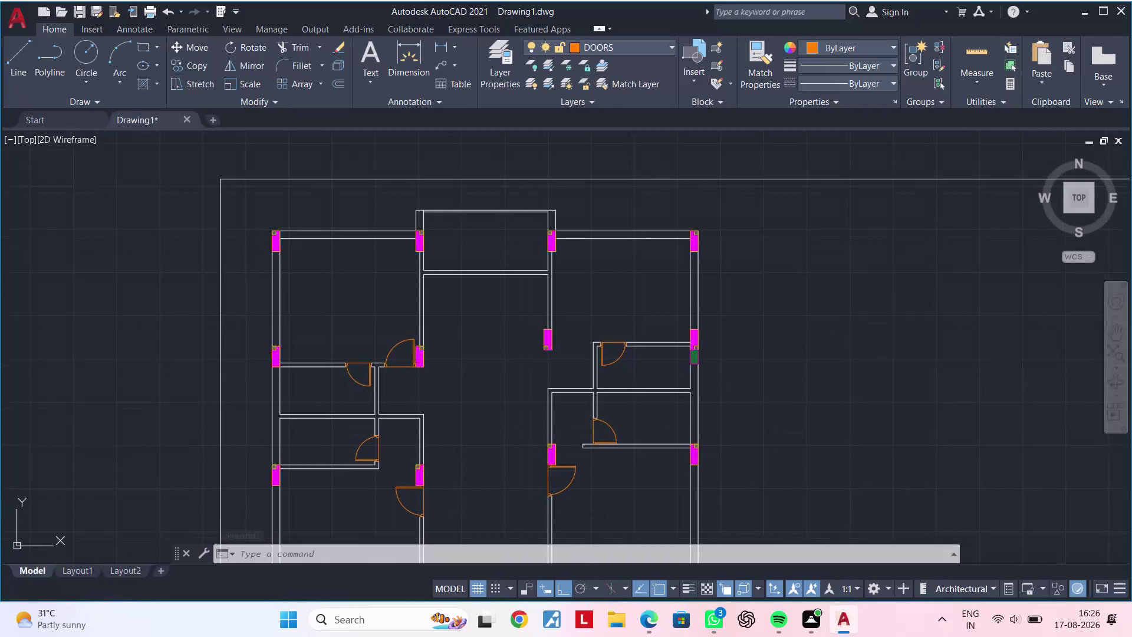
Zoom and pan in on the plan's bottom wall beside the door.
scroll(up, 3)
middle_drag(591, 588, 592, 301)
middle_drag(573, 364, 591, 115)
middle_drag(592, 311, 597, 278)
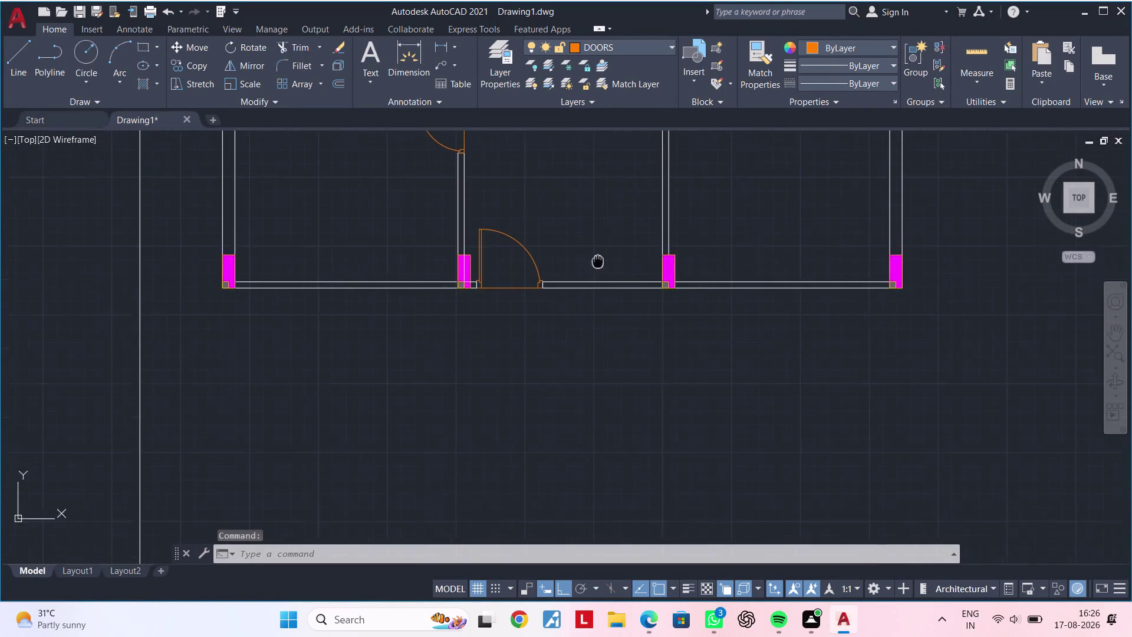
middle_drag(596, 277, 601, 235)
scroll(up, 3)
middle_drag(630, 293, 470, 312)
middle_drag(468, 390, 599, 407)
Cancel any active command and start the LINE command with L.
key(Escape)
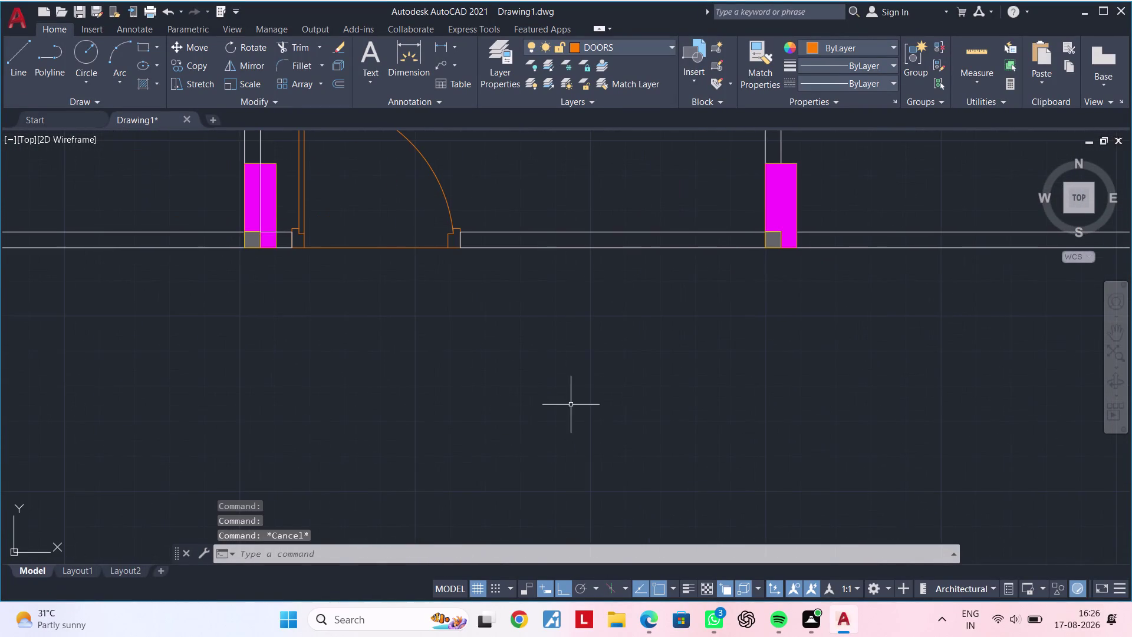
key(Escape)
key(Escape)
key(Escape)
text(L)
key(space)
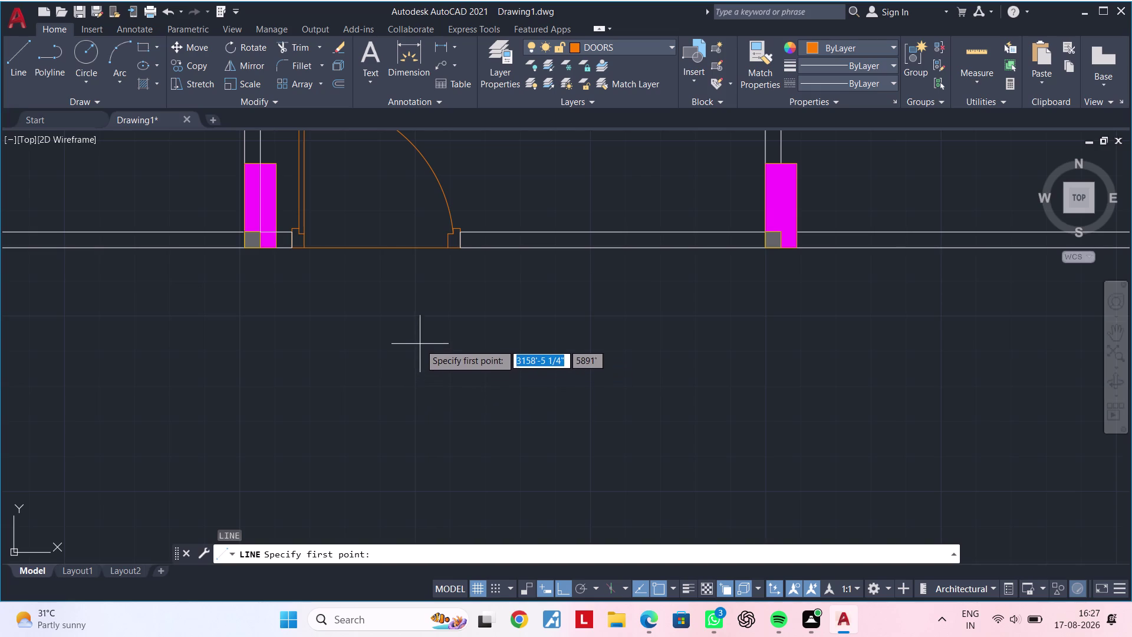
middle_click(619, 315)
key(Escape)
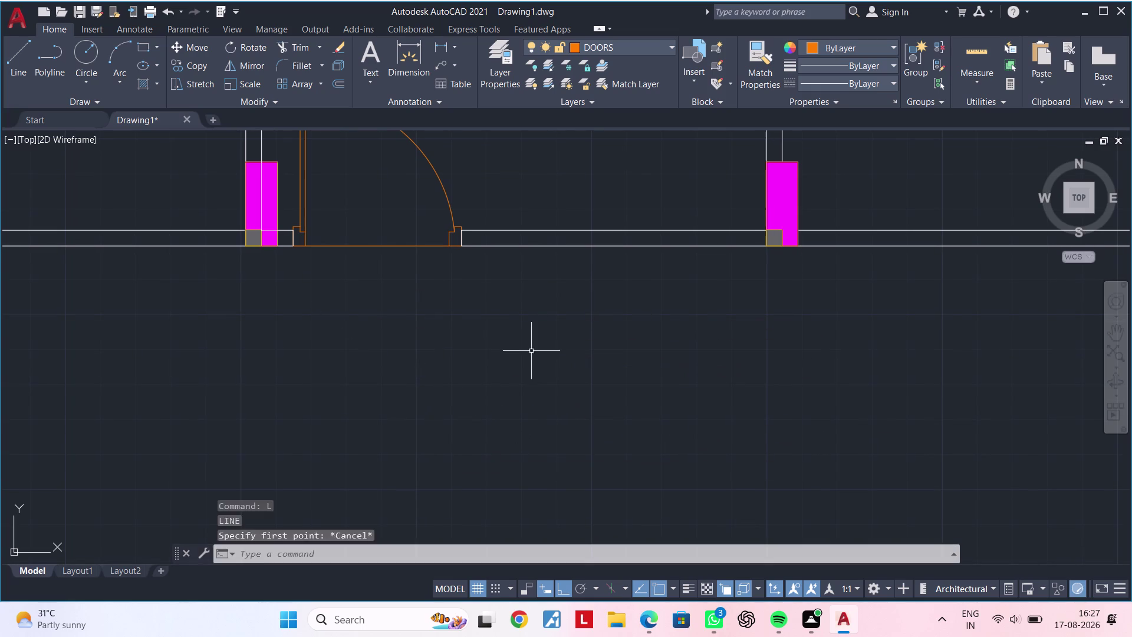
key(Escape)
key(Escape)
key(l)
key(space)
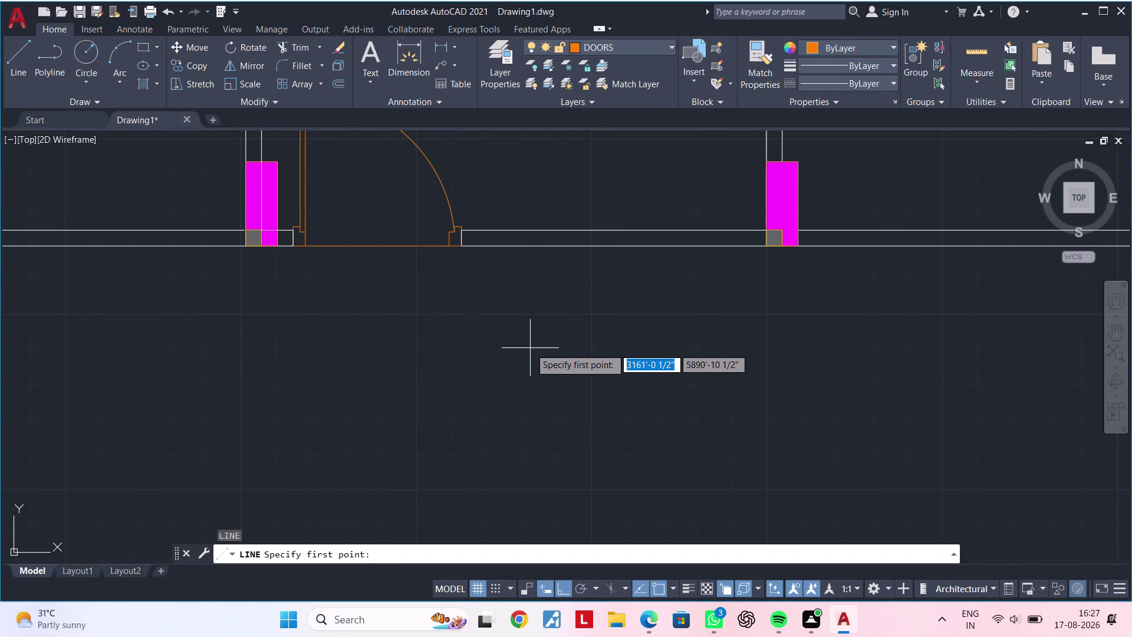
scroll(up, 3)
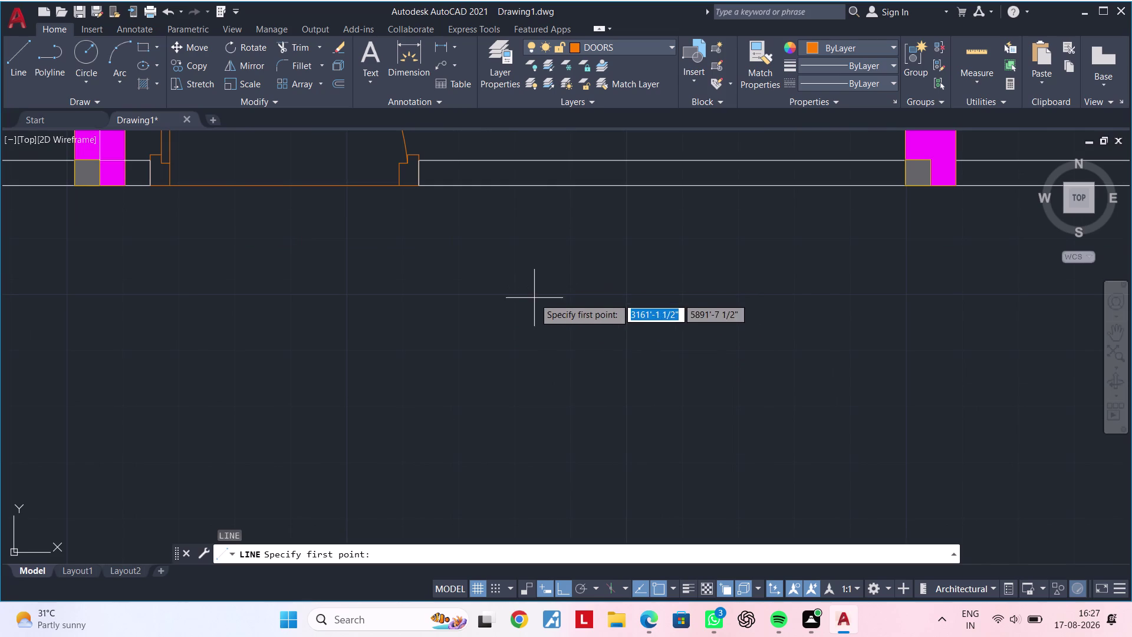
key(Escape)
key(Escape)
key(Escape)
middle_drag(550, 266, 489, 371)
key(Escape)
key(Escape)
key(Escape)
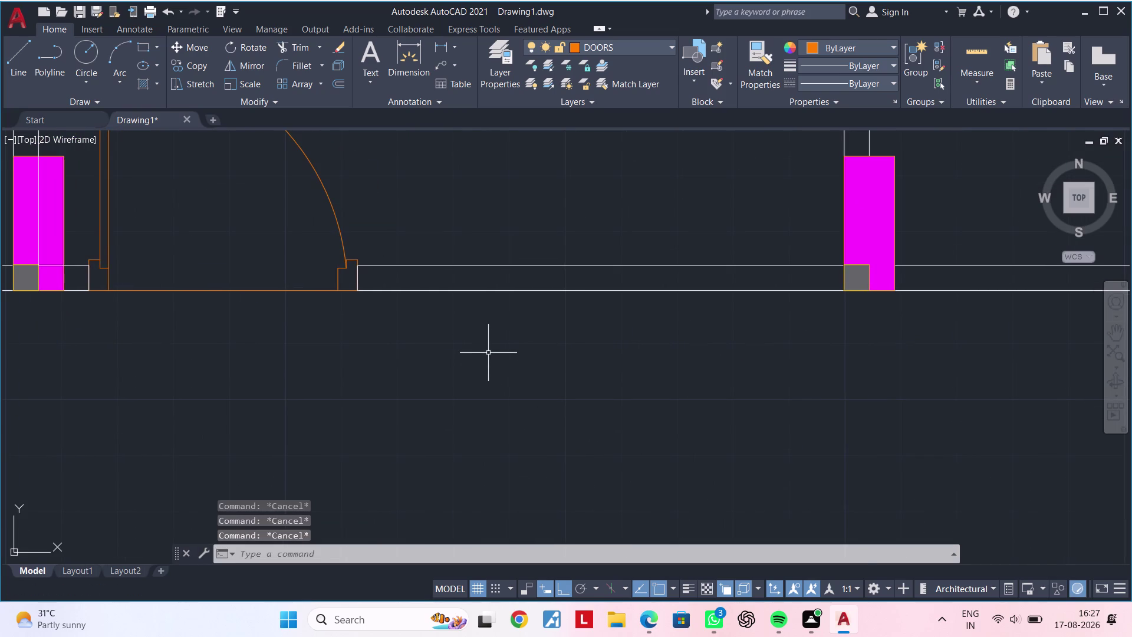
key(r)
key(e)
text(C)
key(space)
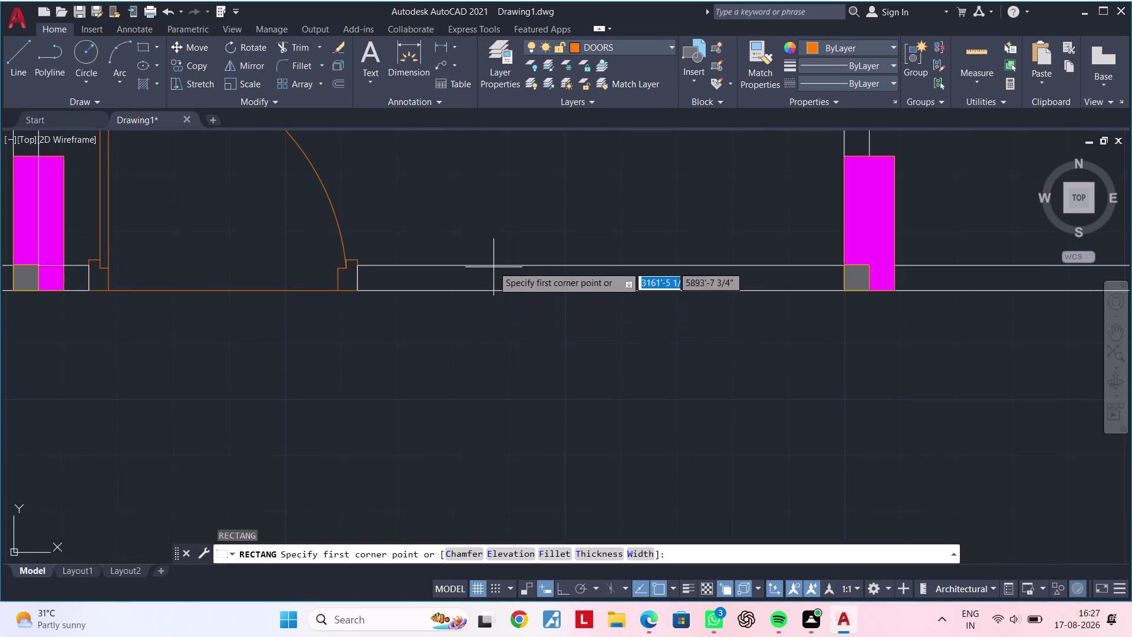
click(470, 265)
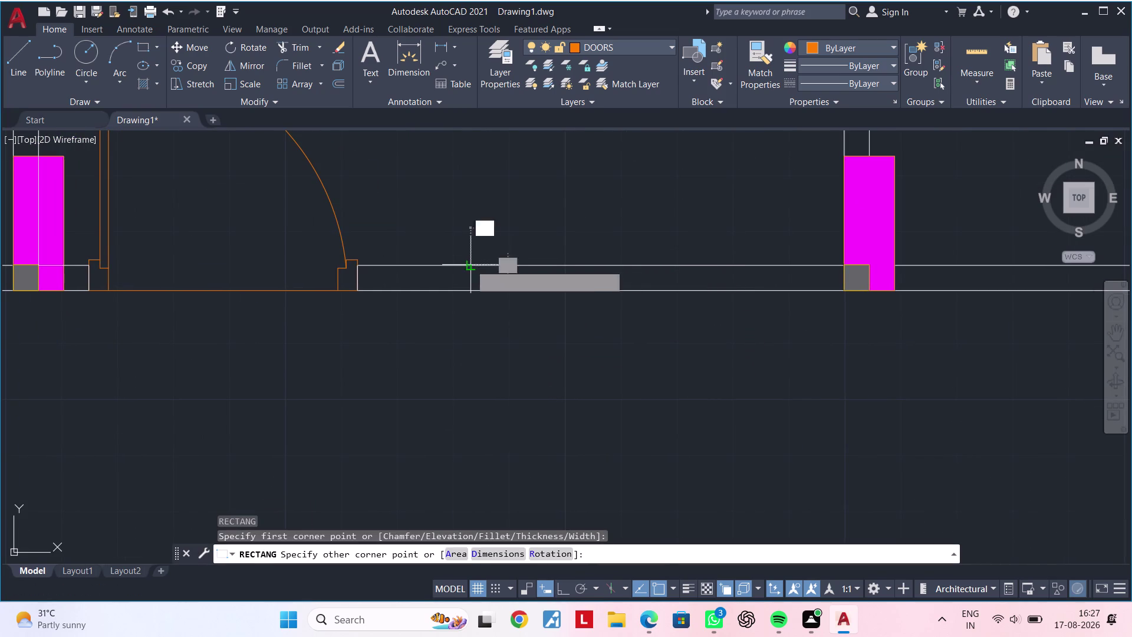
text(D)
key(space)
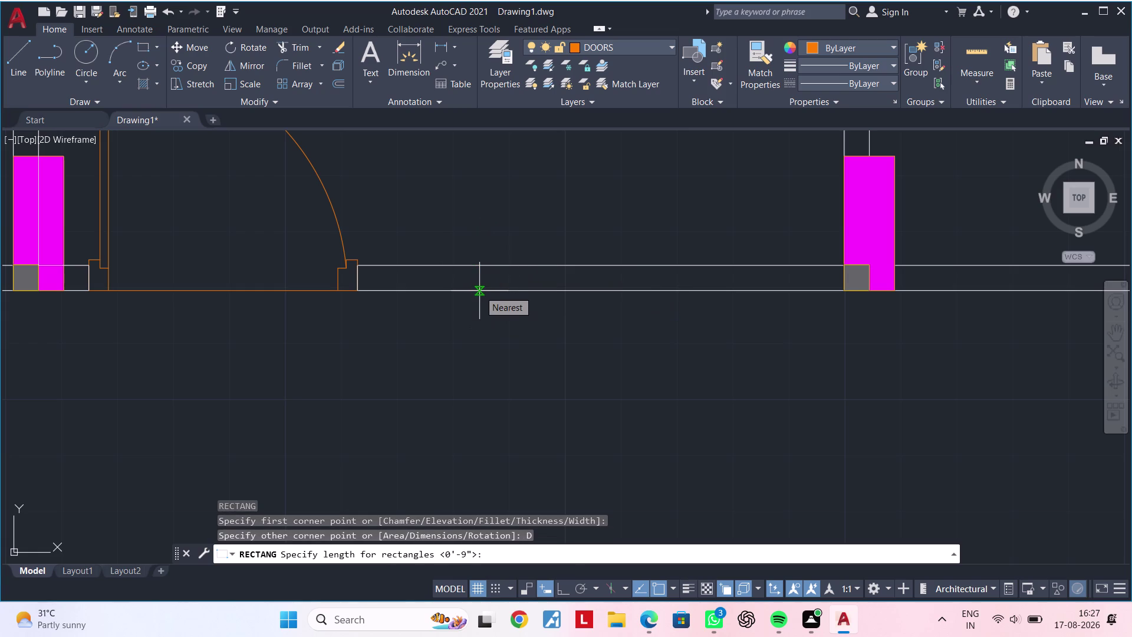
key(Escape)
key(Escape)
key(Escape)
key(Escape)
key(Escape)
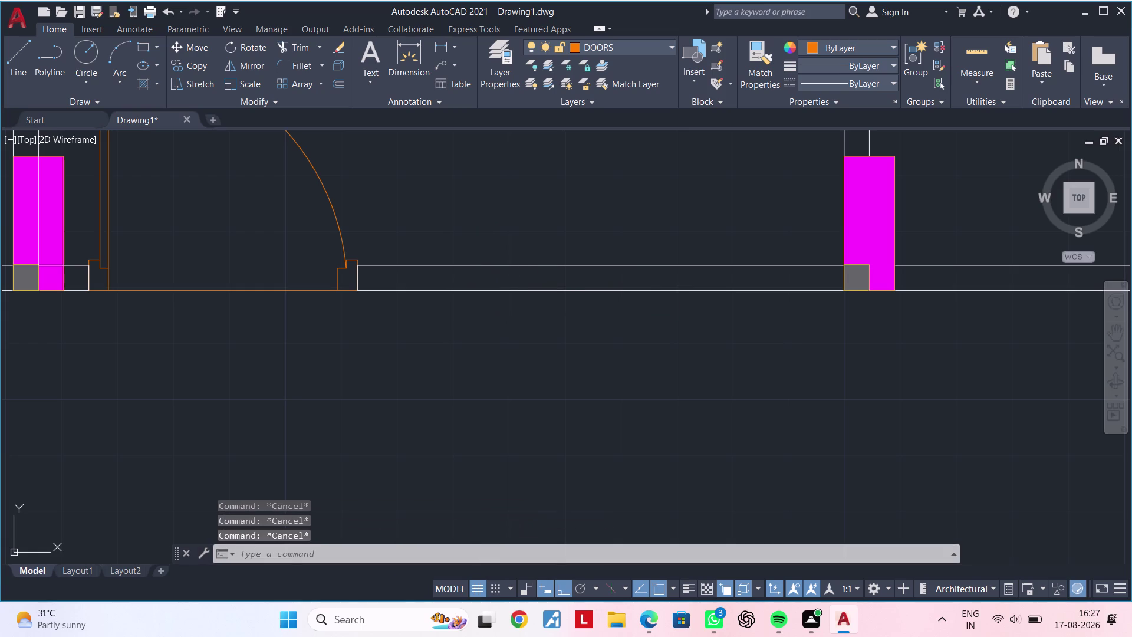
key(Escape)
key(Escape)
key(Escape)
text(RE)
text(C)
key(space)
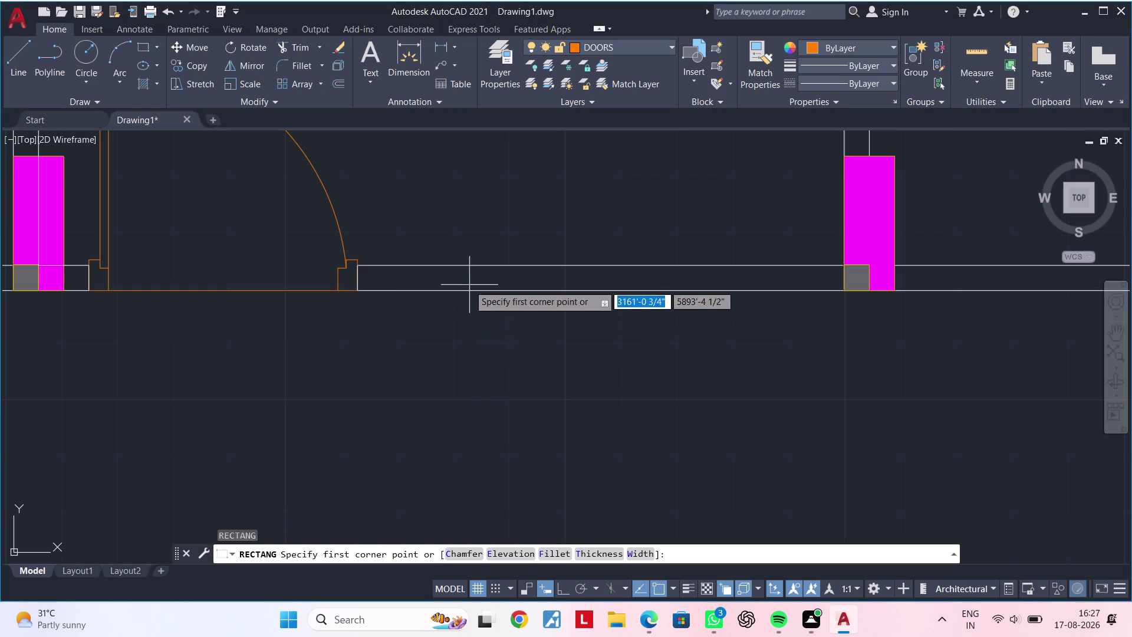
click(463, 266)
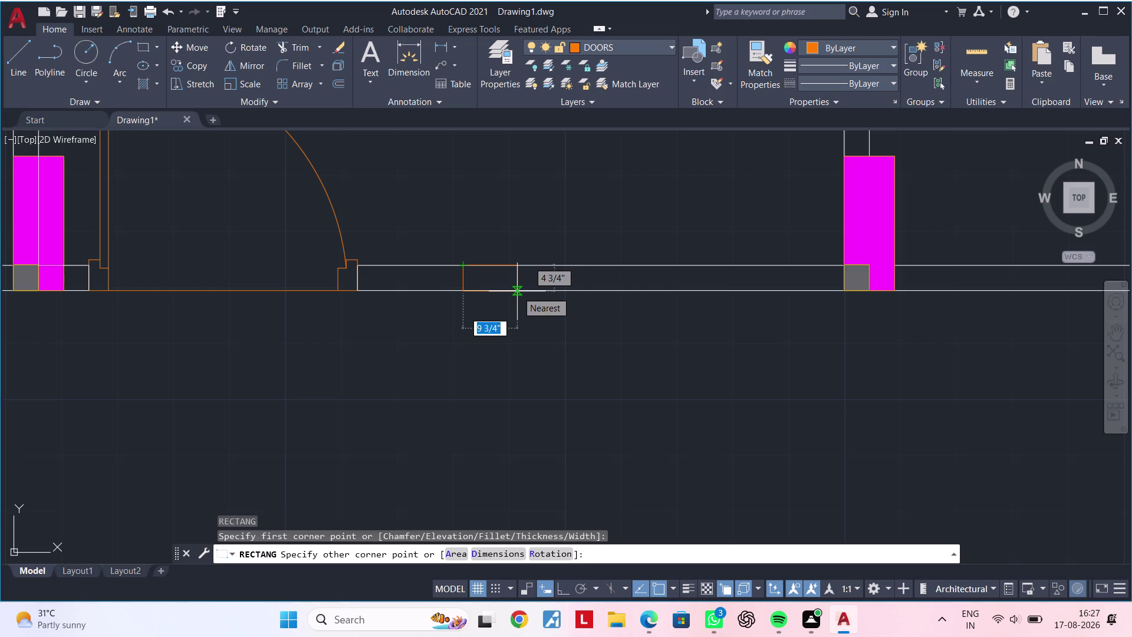
Draw a 4.5" by 2' rectangle extending down from the wall line.
text(D)
key(space)
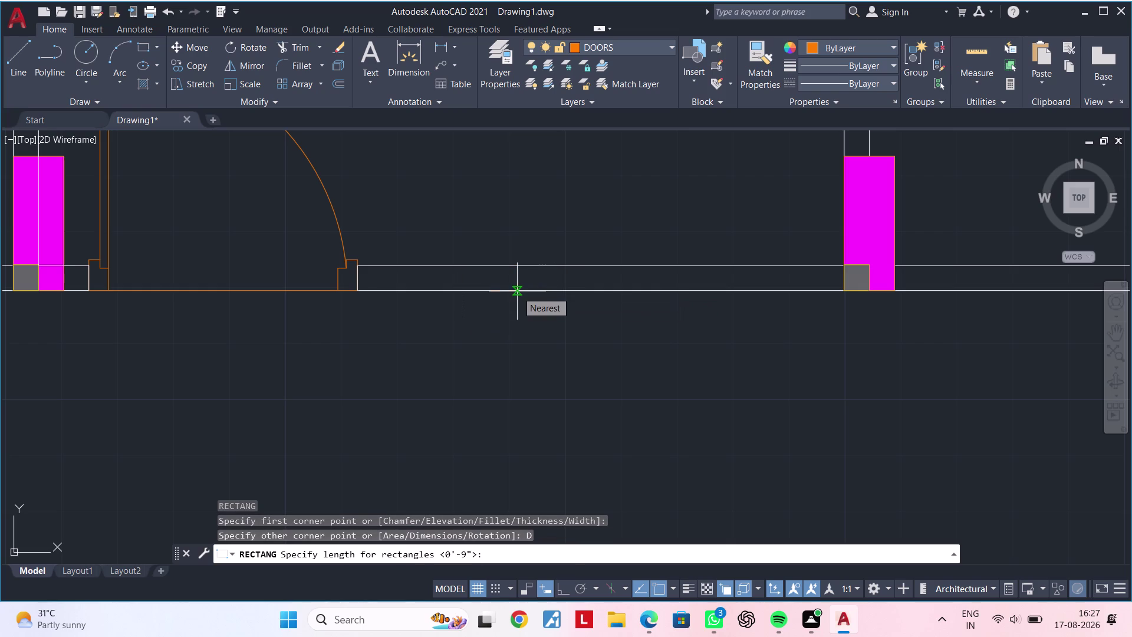
text(4.5)
key(shift+quotedbl)
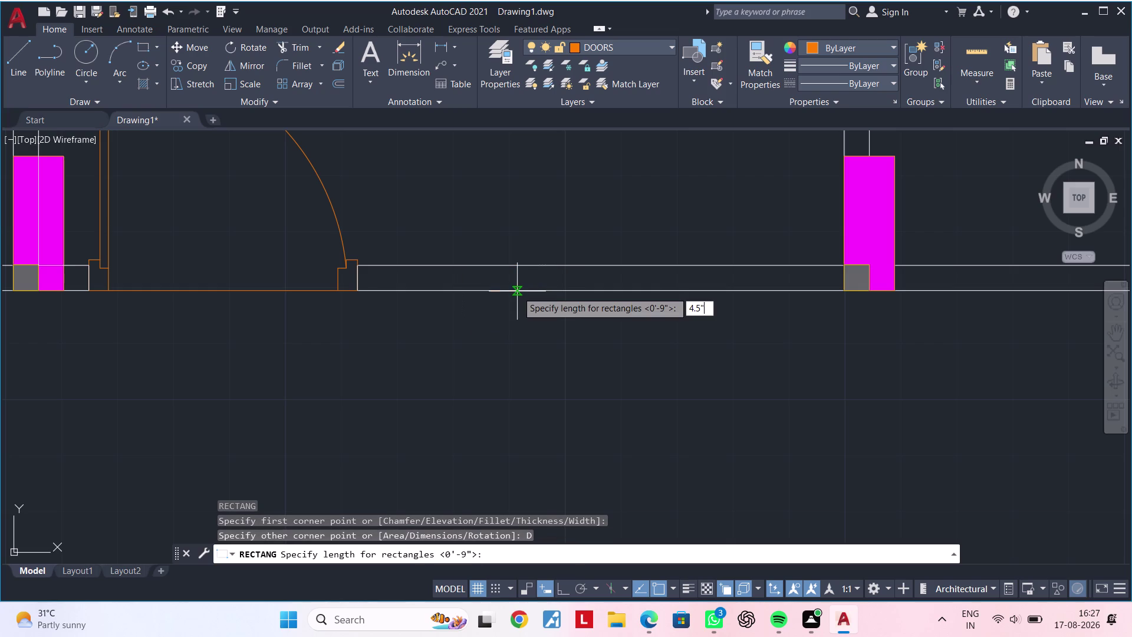
key(Return)
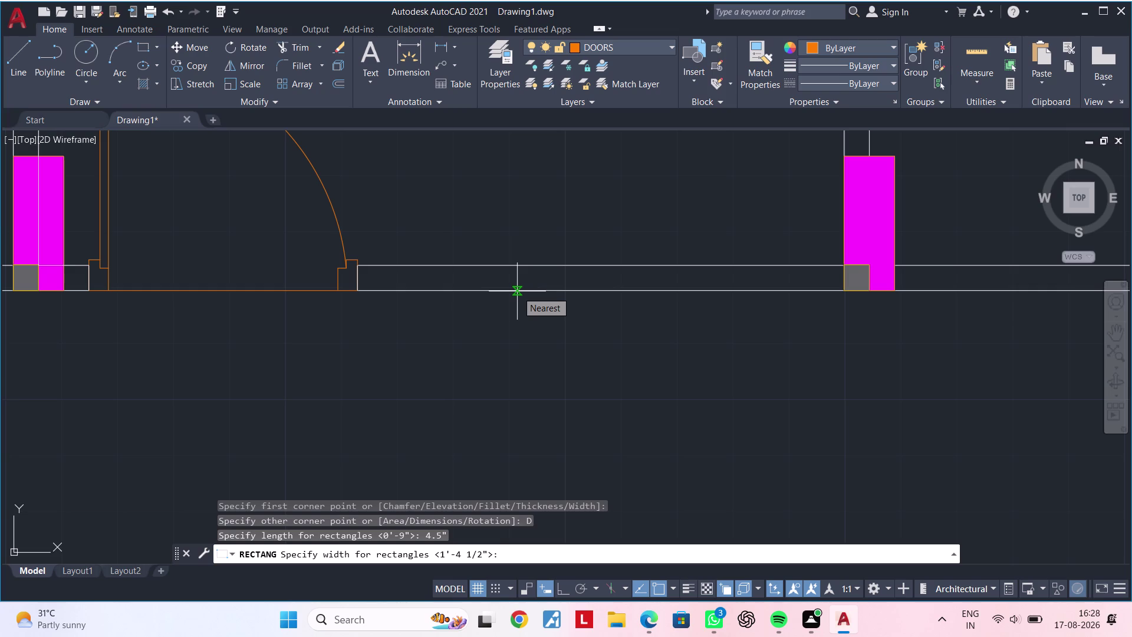
key(2)
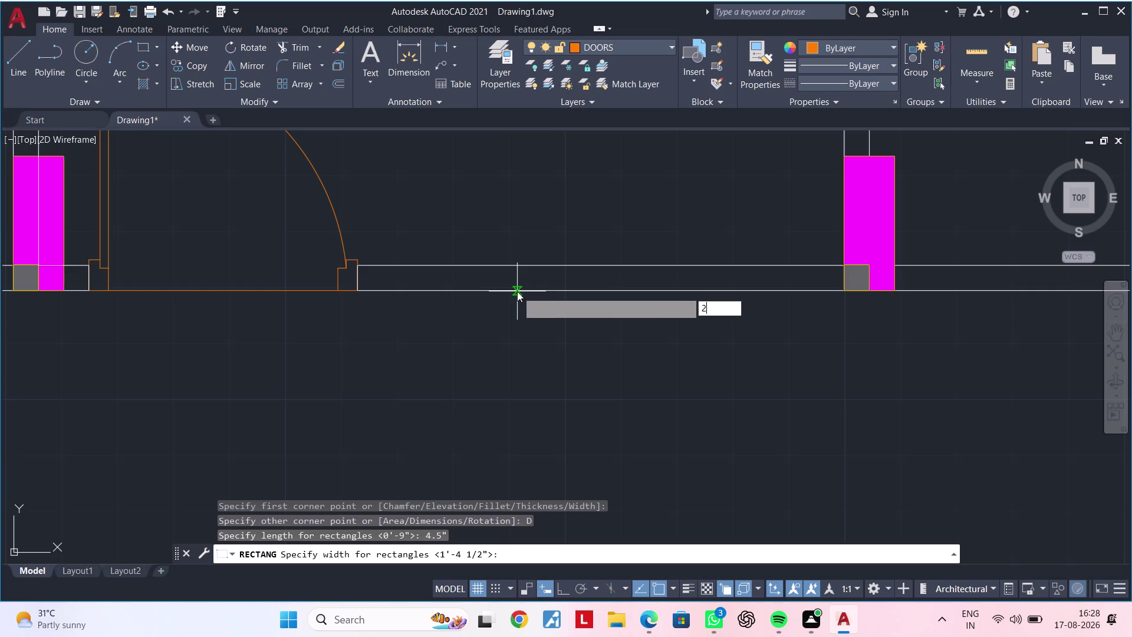
key(apostrophe)
key(Return)
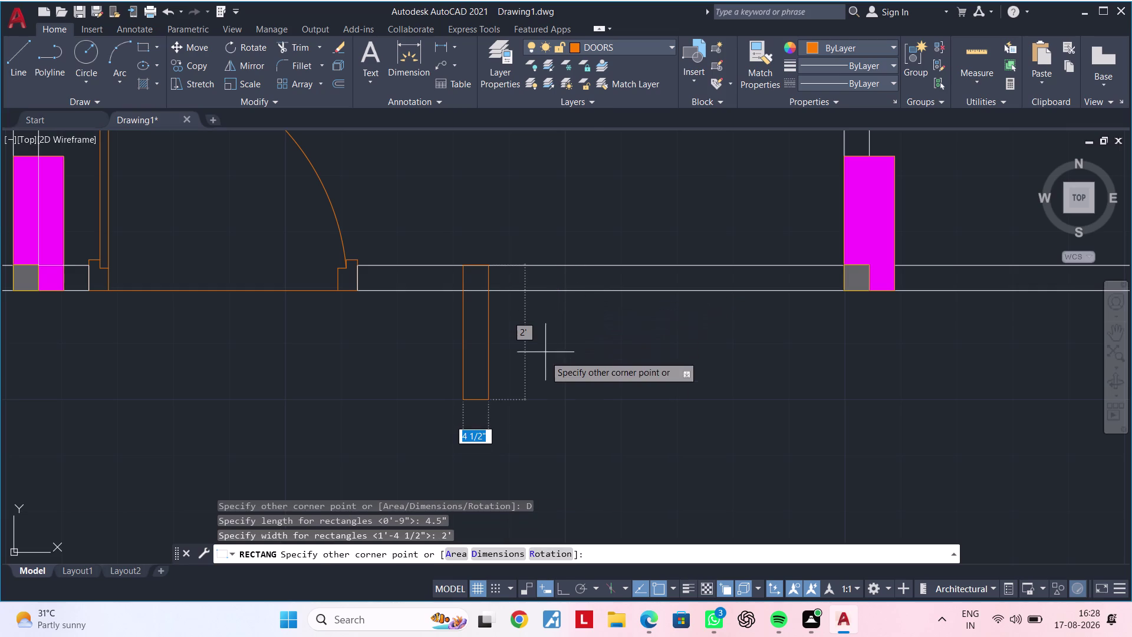
click(526, 409)
Clear the command and select the new narrow rectangle.
key(Escape)
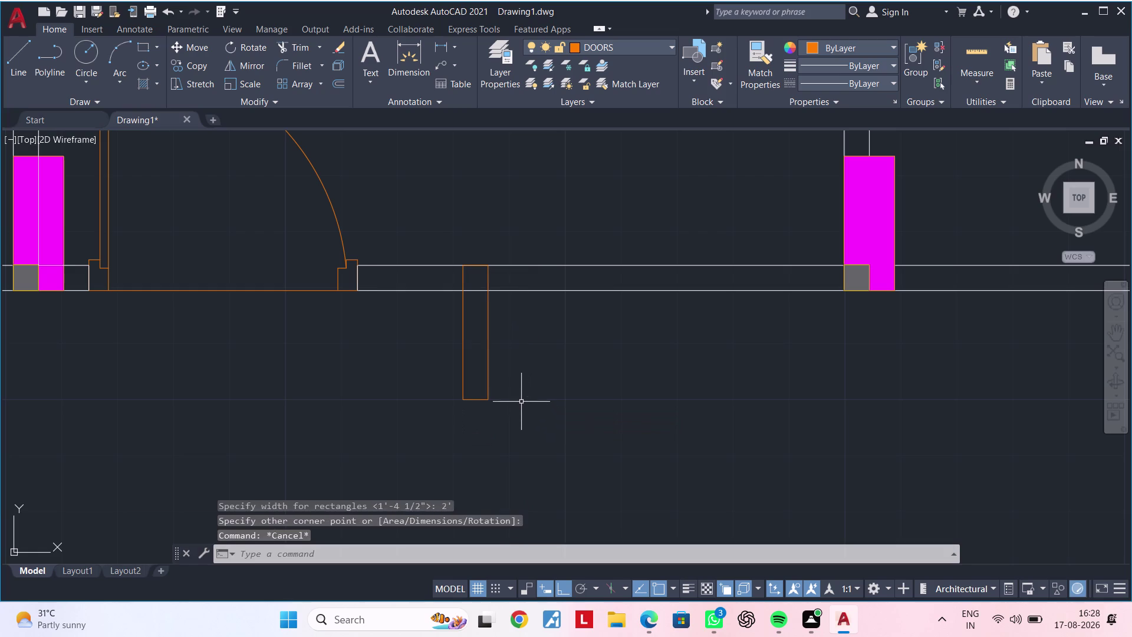
key(Escape)
key(Escape)
click(438, 239)
click(548, 424)
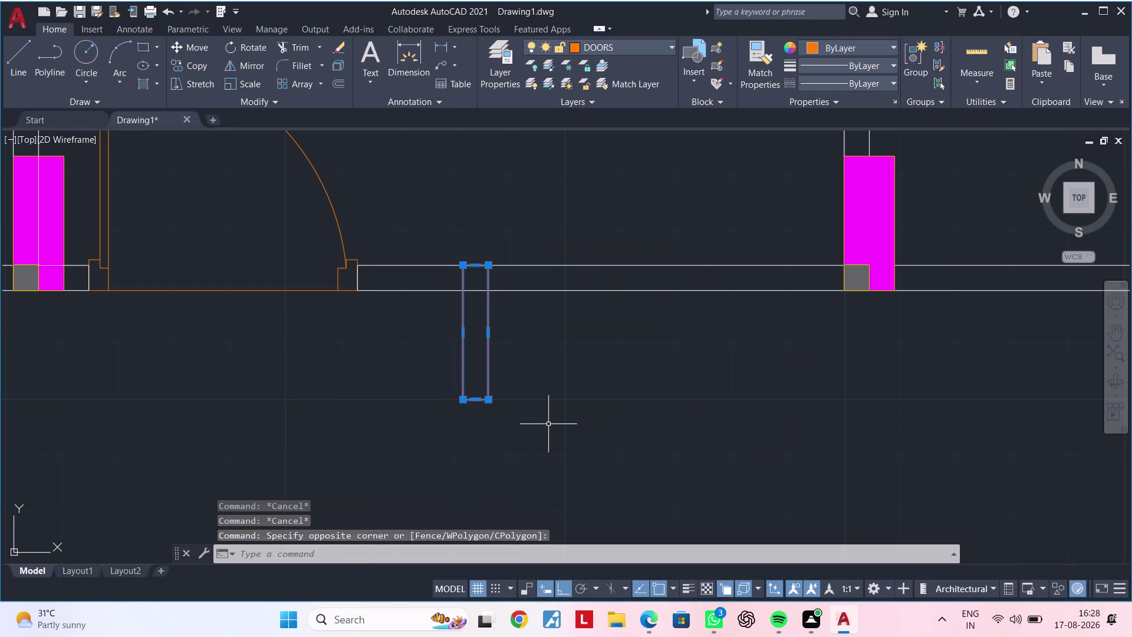
Move the narrow rectangle down, away from the wall.
text(M)
key(space)
click(548, 423)
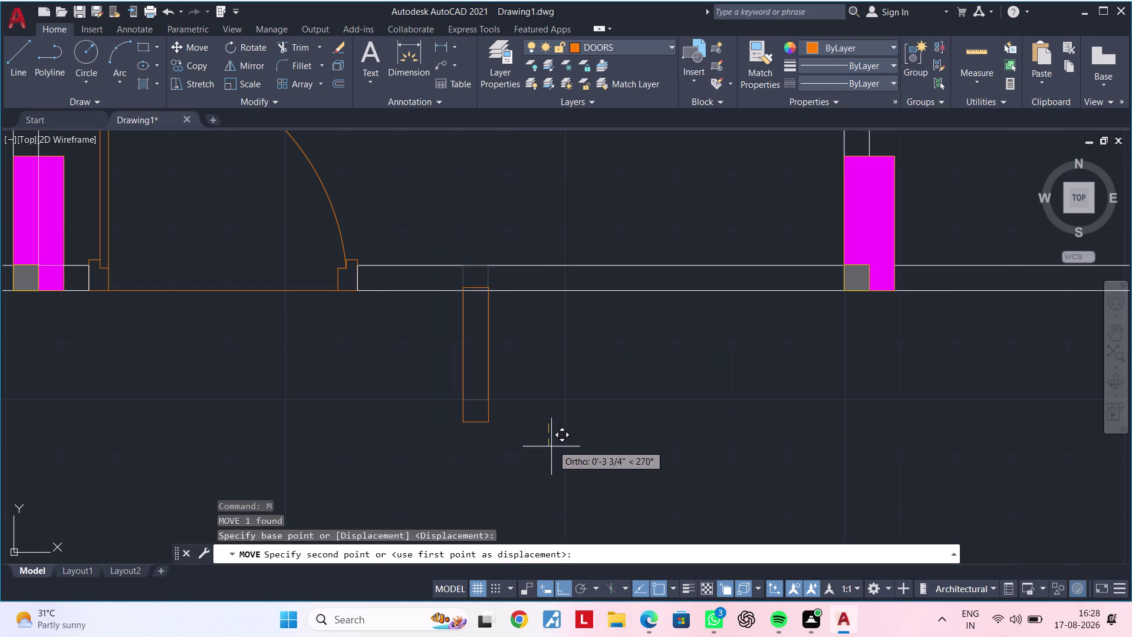
middle_drag(572, 421, 611, 284)
scroll(down, 3)
click(603, 418)
key(Escape)
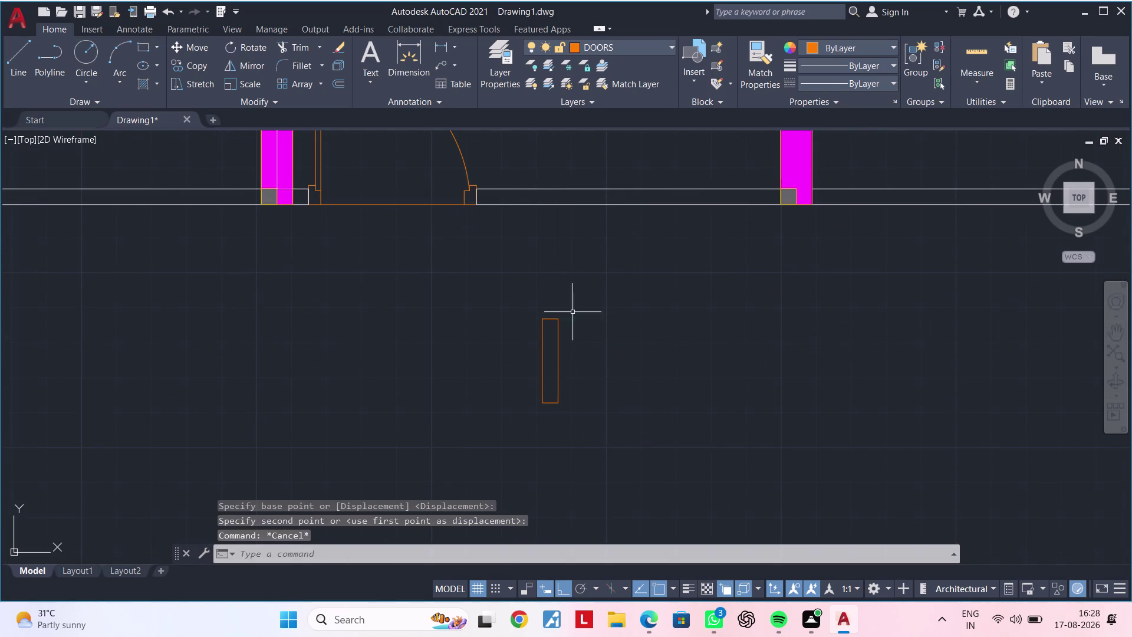
Reselect the rectangle, abandon a second move, and select it again.
click(482, 299)
click(632, 449)
text(M)
key(space)
click(637, 450)
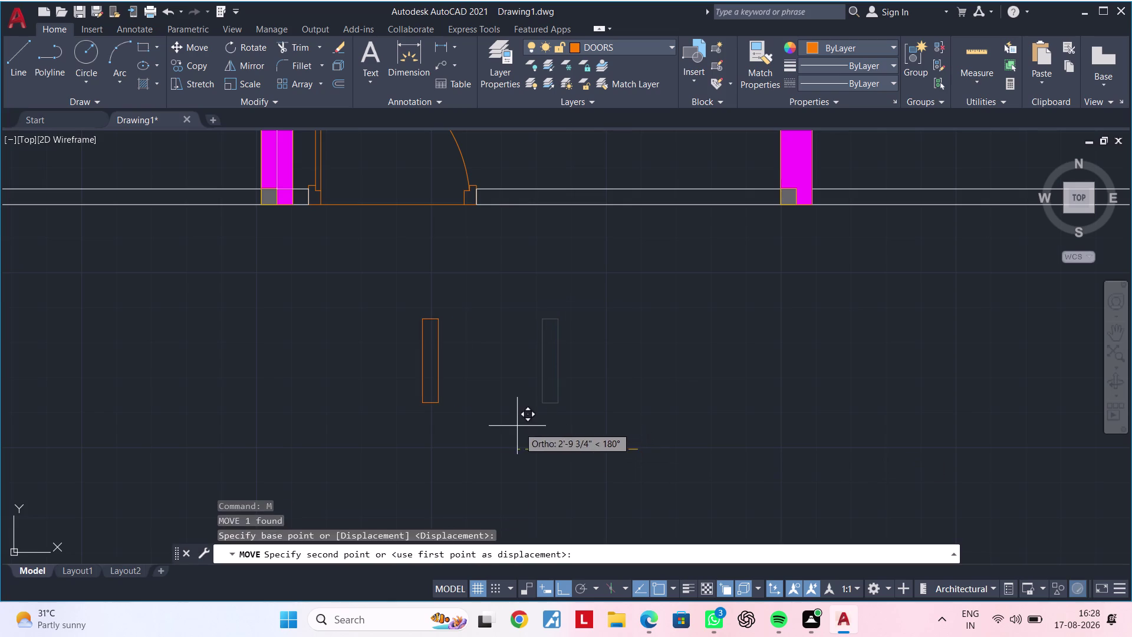
key(Escape)
click(527, 302)
click(615, 425)
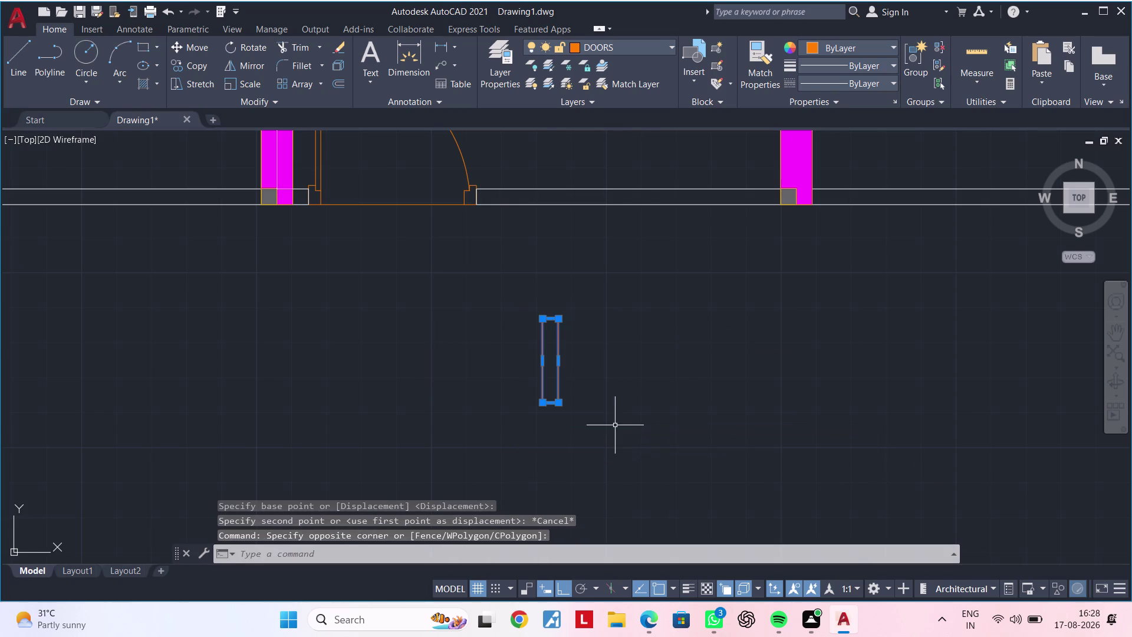
Rotate the rectangle 90° so it lies horizontally.
text(RO)
key(space)
click(615, 425)
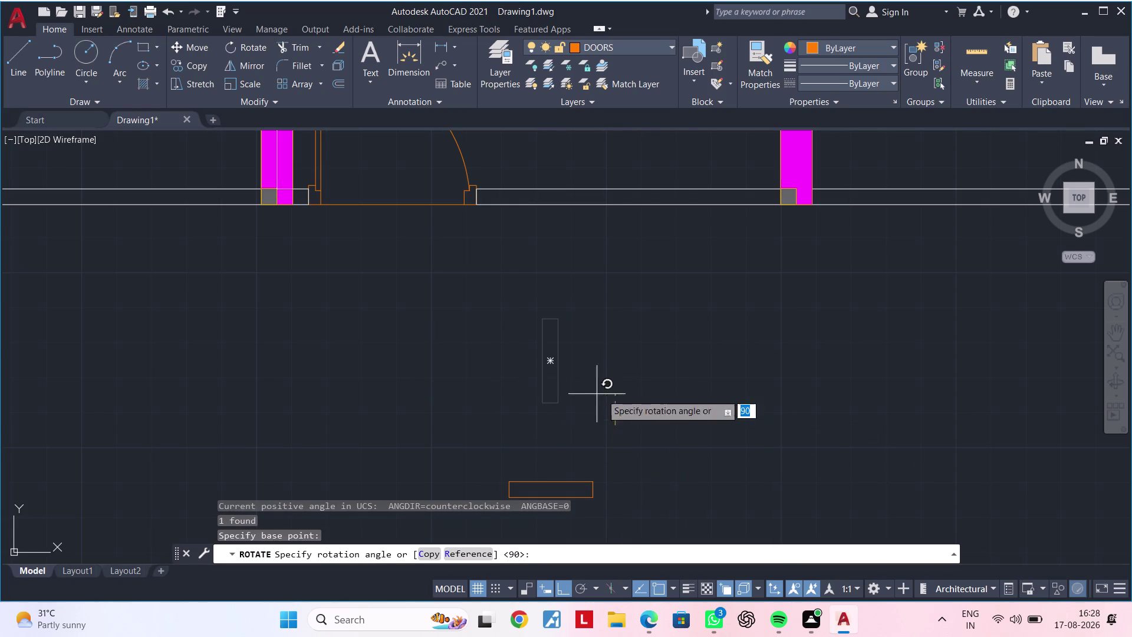
click(621, 395)
middle_drag(636, 444, 643, 384)
click(653, 383)
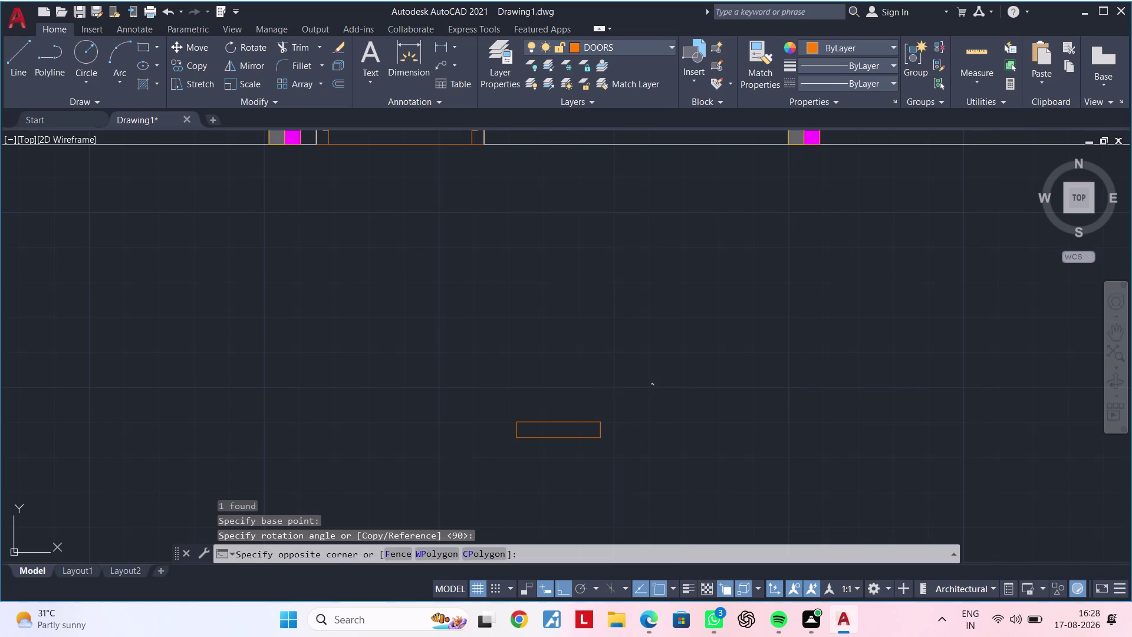
Move the horizontal rectangle up, nearer the bottom wall.
click(443, 469)
key(m)
key(space)
click(471, 444)
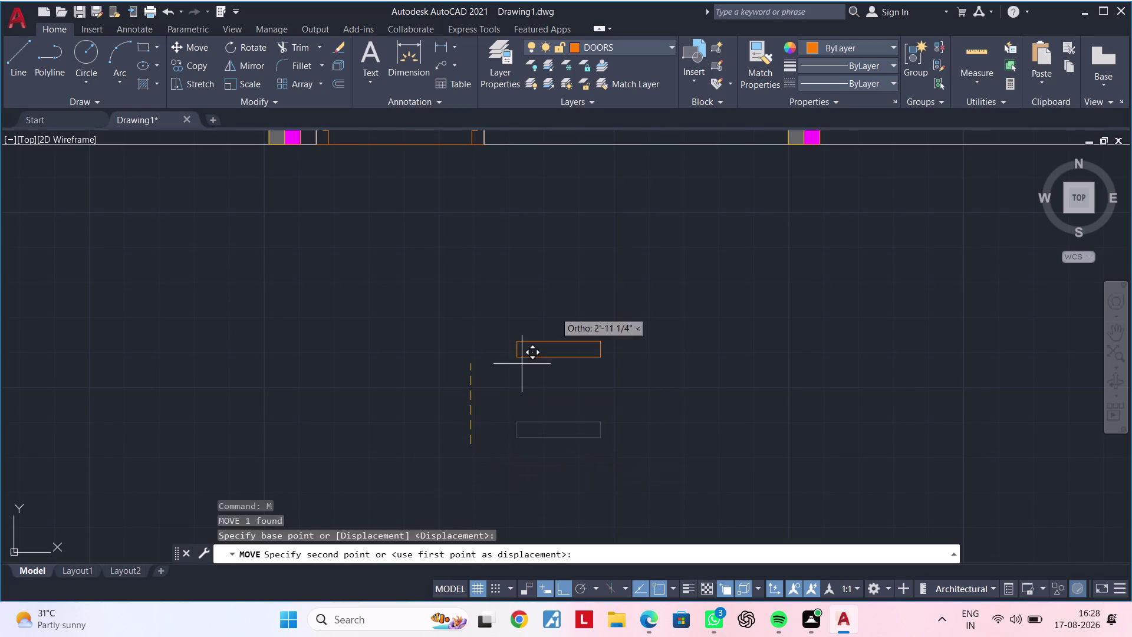
click(566, 223)
Zoom in around the repositioned rectangle and clear the command.
scroll(up, 3)
middle_drag(566, 231, 575, 363)
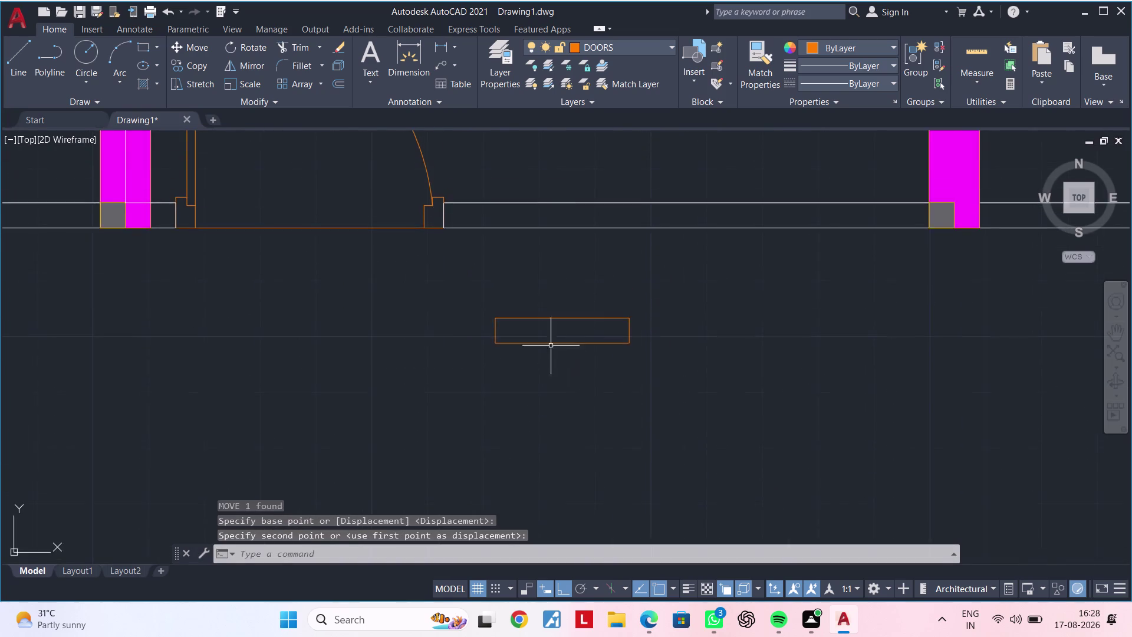
scroll(up, 3)
middle_drag(547, 329, 622, 329)
key(Escape)
middle_drag(587, 311, 569, 362)
key(Escape)
click(858, 285)
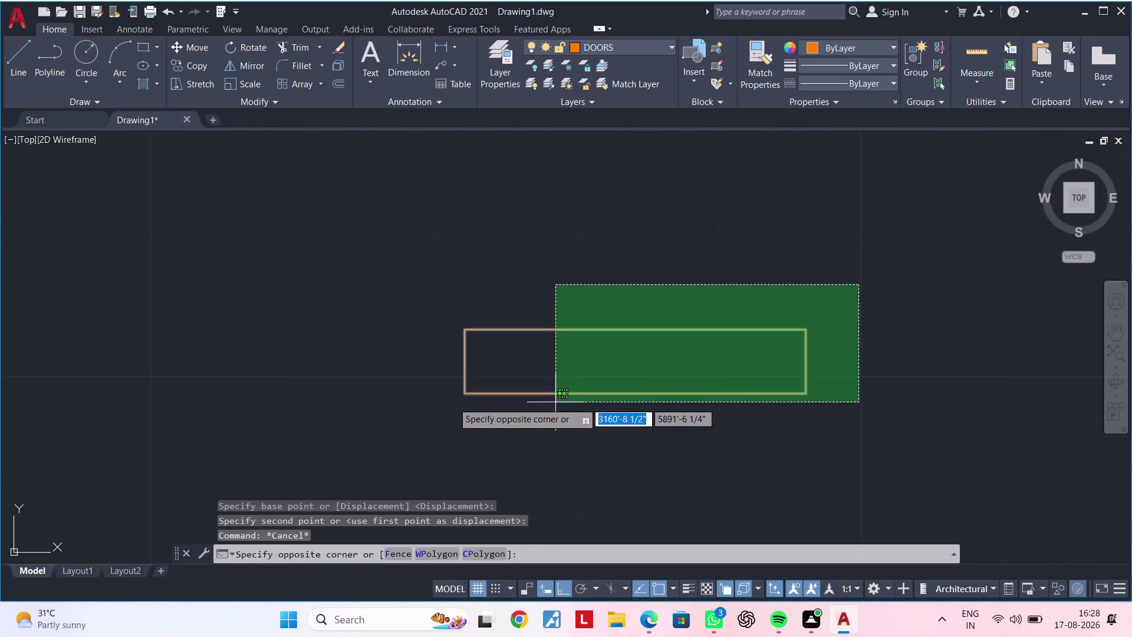
Select the horizontal rectangle, start MATCHPROP with MA, then cancel it.
click(426, 409)
text(MA)
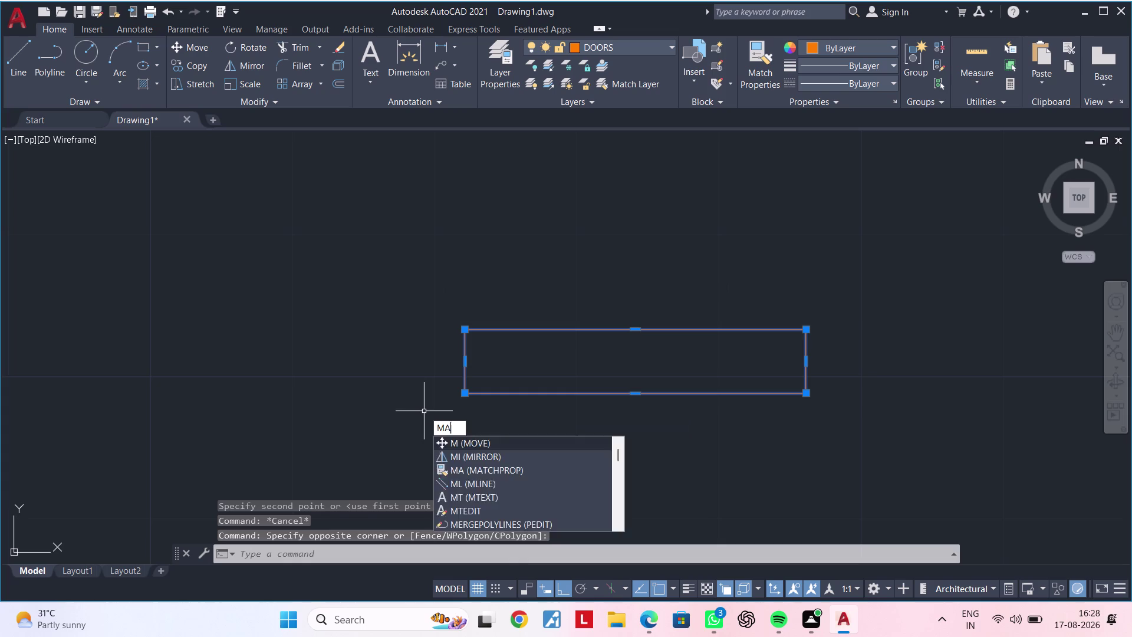
key(space)
scroll(down, 3)
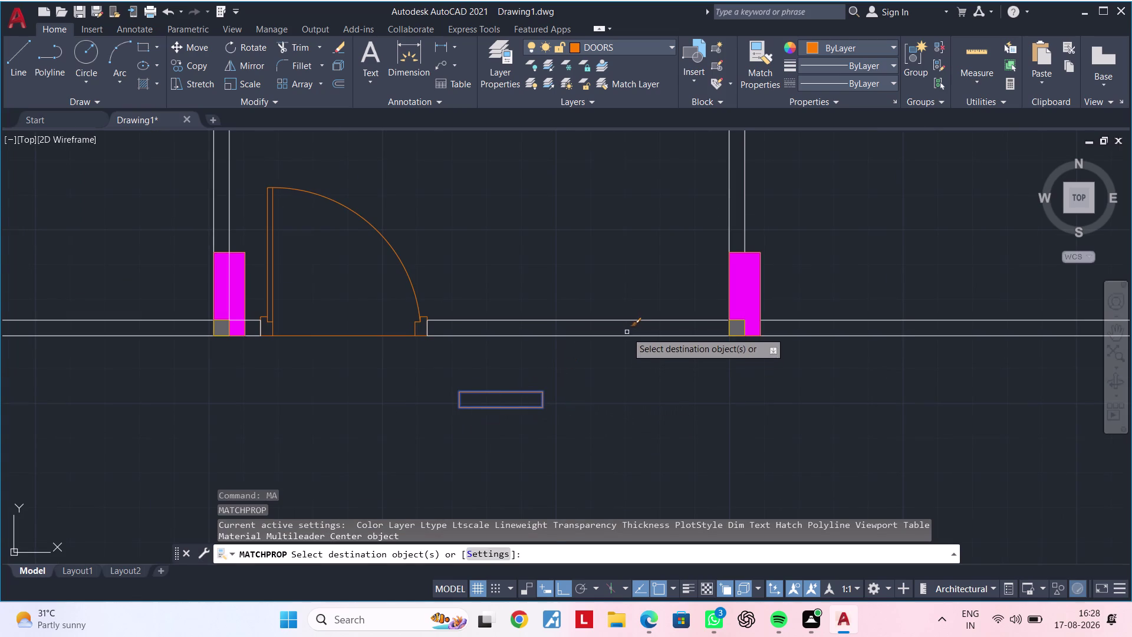
key(Escape)
key(Escape)
key(Escape)
key(Escape)
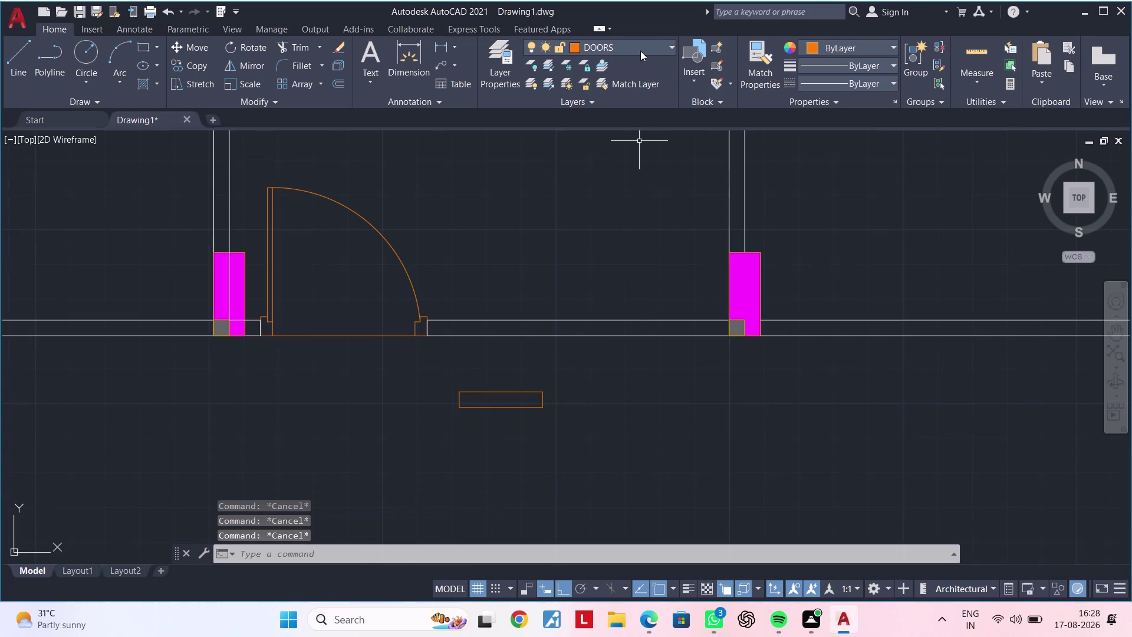
Make layer 0 the current layer.
click(640, 50)
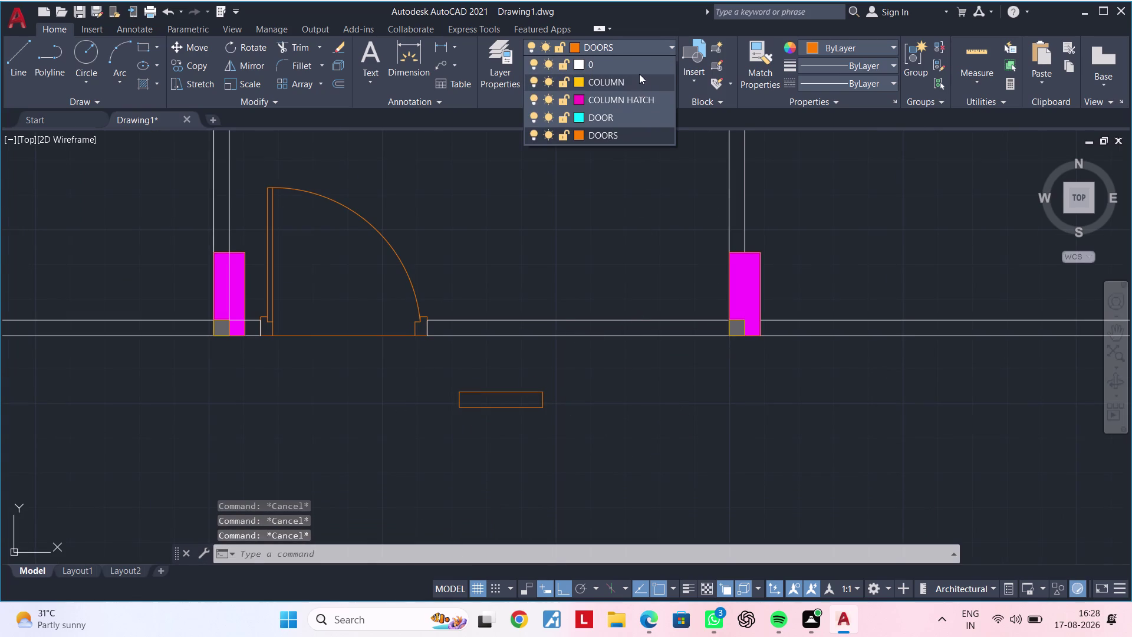
click(639, 61)
scroll(down, 3)
middle_drag(617, 394, 632, 386)
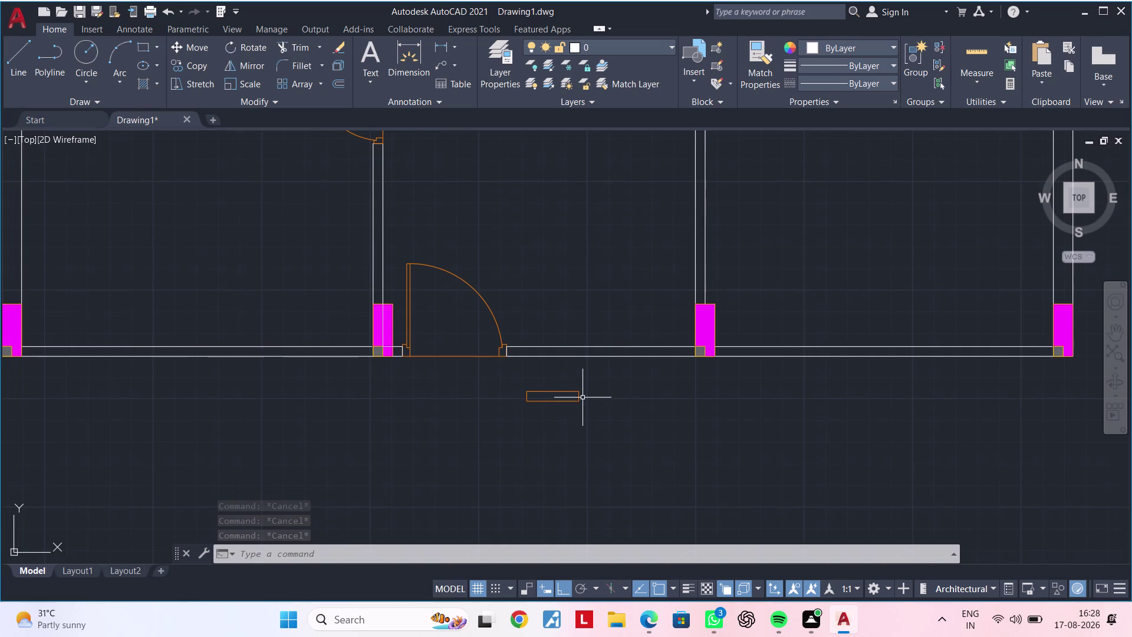
Match the wall line's properties onto the small rectangle with MATCHPROP.
text(MA)
key(space)
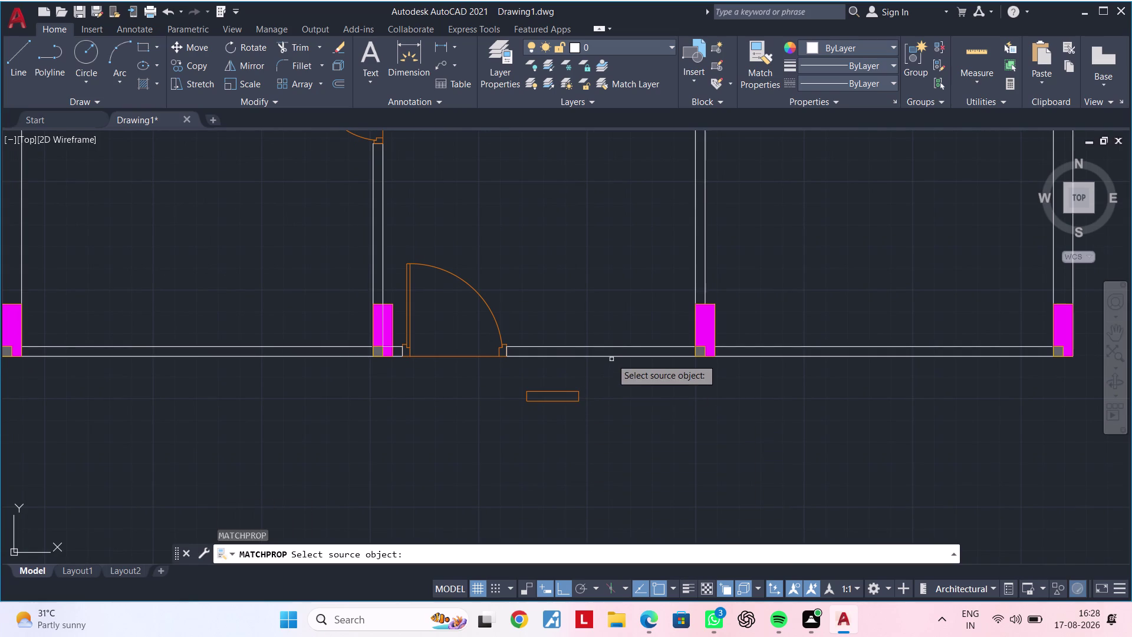
click(612, 355)
click(600, 376)
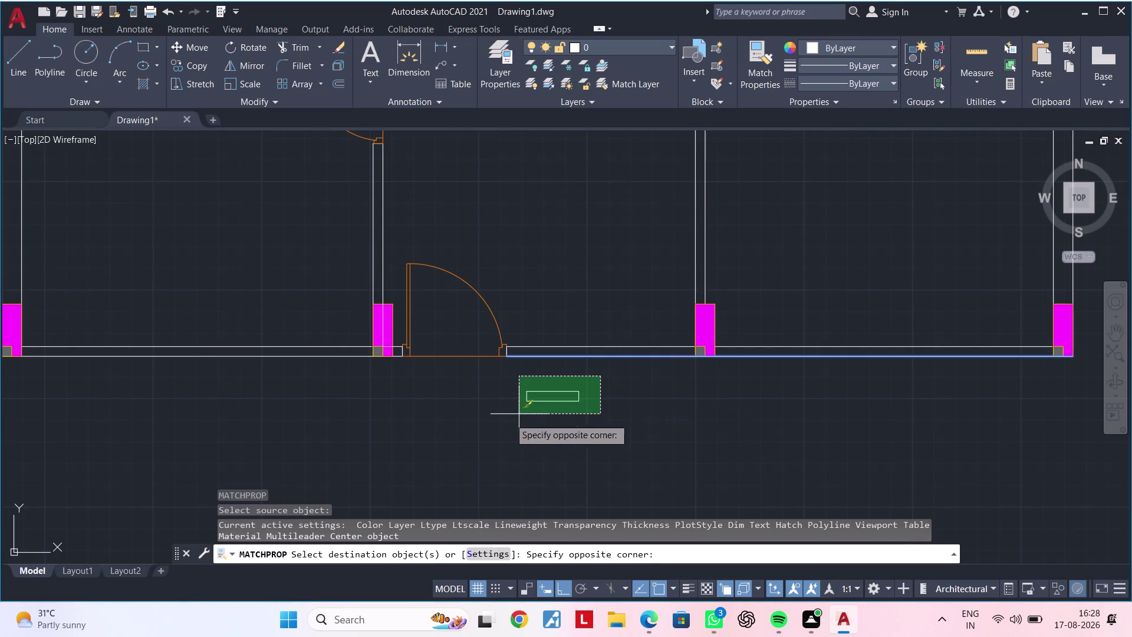
click(507, 420)
key(Escape)
key(Escape)
scroll(up, 3)
middle_drag(568, 399, 583, 397)
middle_drag(552, 403, 560, 398)
scroll(up, 3)
middle_drag(553, 399, 553, 399)
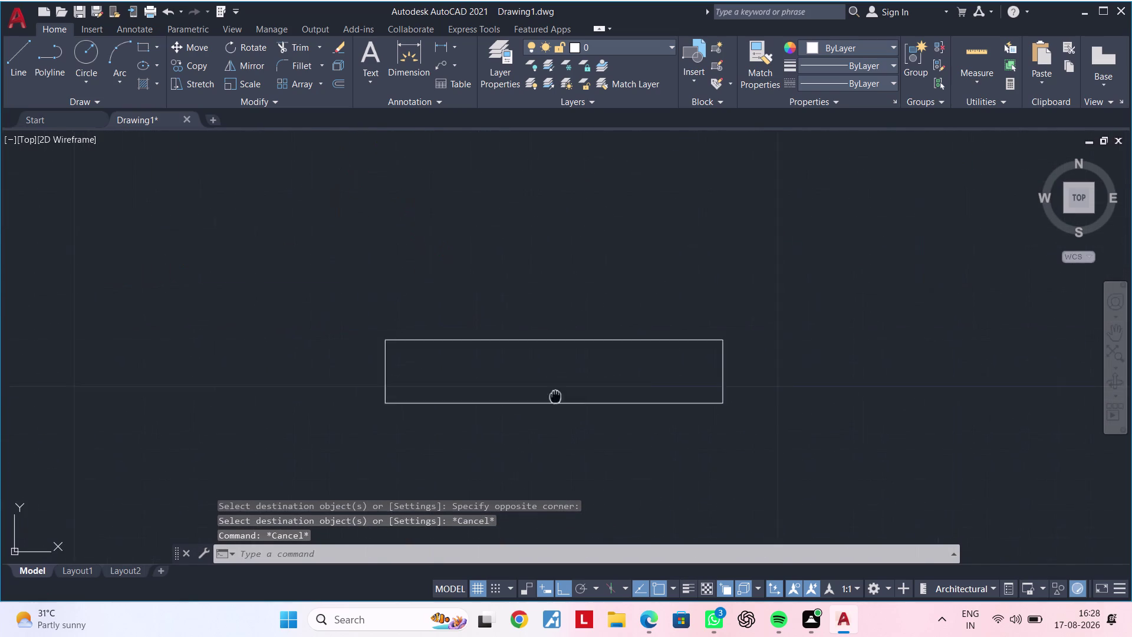
Centre the view on the narrow rectangle and explode it into separate lines.
middle_drag(553, 399, 596, 372)
scroll(up, 3)
middle_drag(562, 365, 552, 437)
scroll(down, 3)
key(Escape)
key(Escape)
middle_drag(557, 398, 522, 324)
scroll(down, 3)
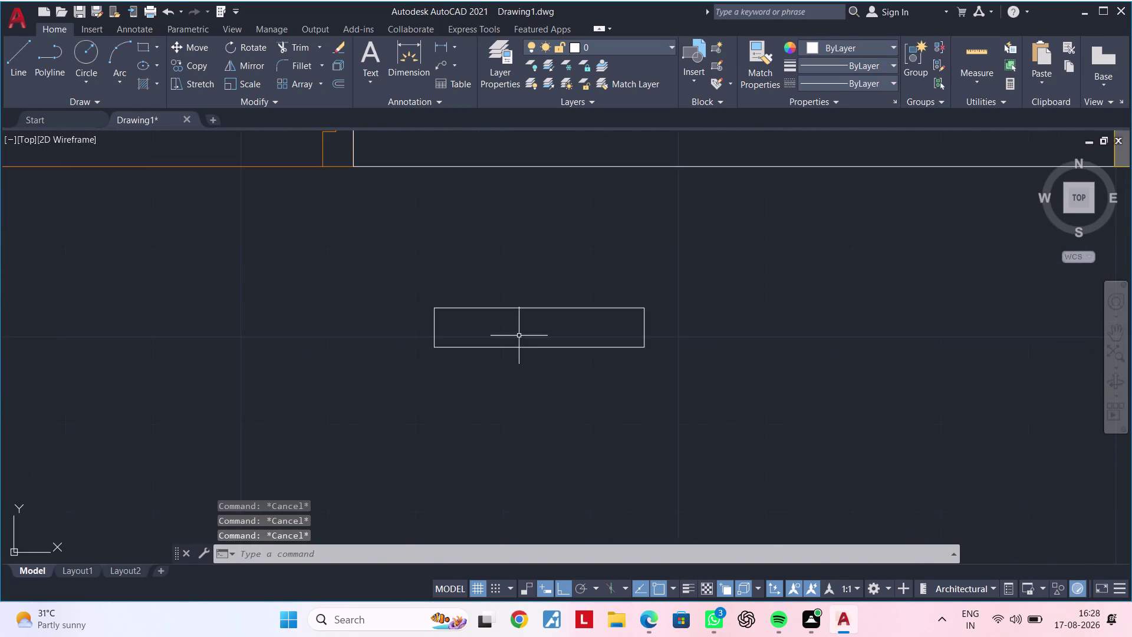
middle_drag(499, 367, 508, 404)
scroll(up, 3)
middle_drag(508, 375, 548, 343)
key(Escape)
key(Escape)
key(Escape)
key(Escape)
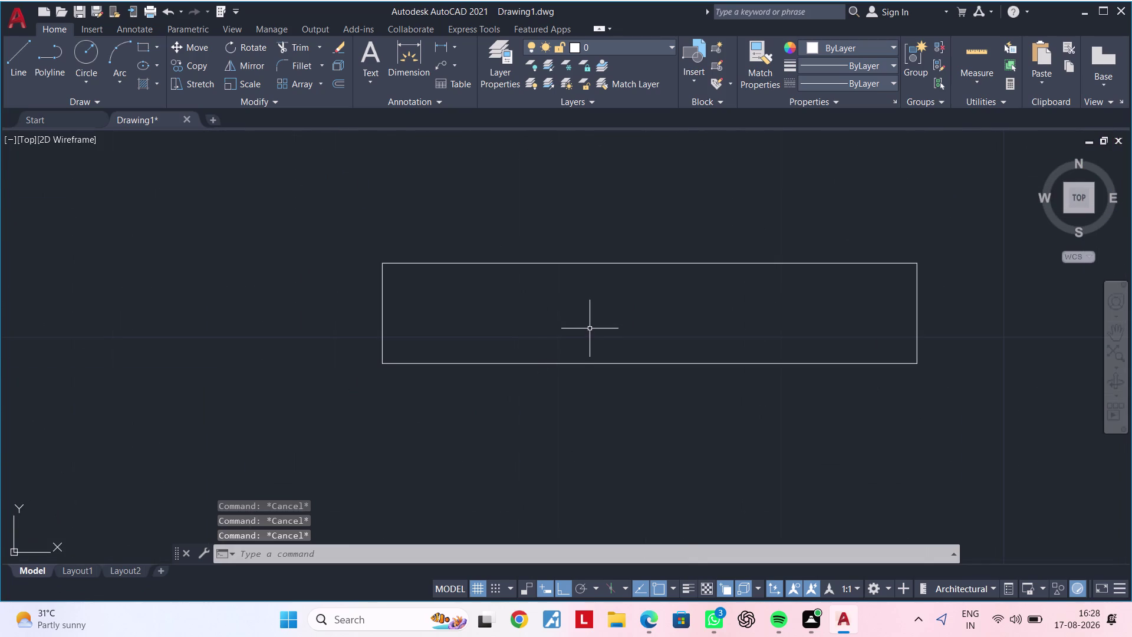
middle_drag(589, 322, 593, 313)
middle_drag(556, 336, 570, 320)
scroll(up, 3)
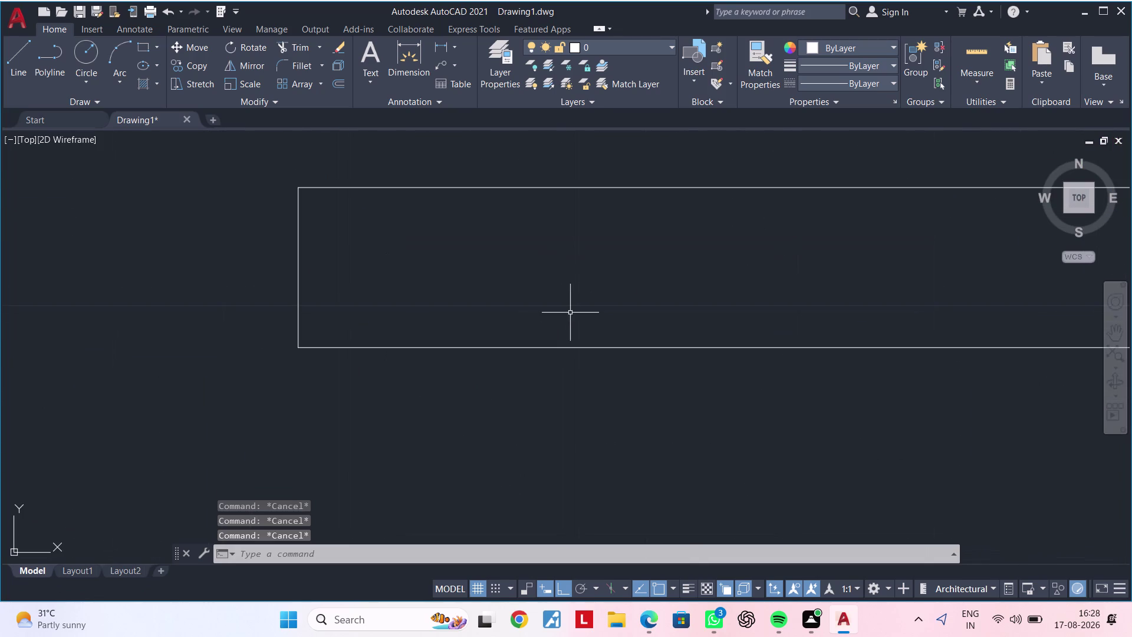
middle_drag(560, 323, 506, 368)
scroll(down, 3)
middle_drag(517, 333, 492, 346)
key(Escape)
key(Escape)
key(Escape)
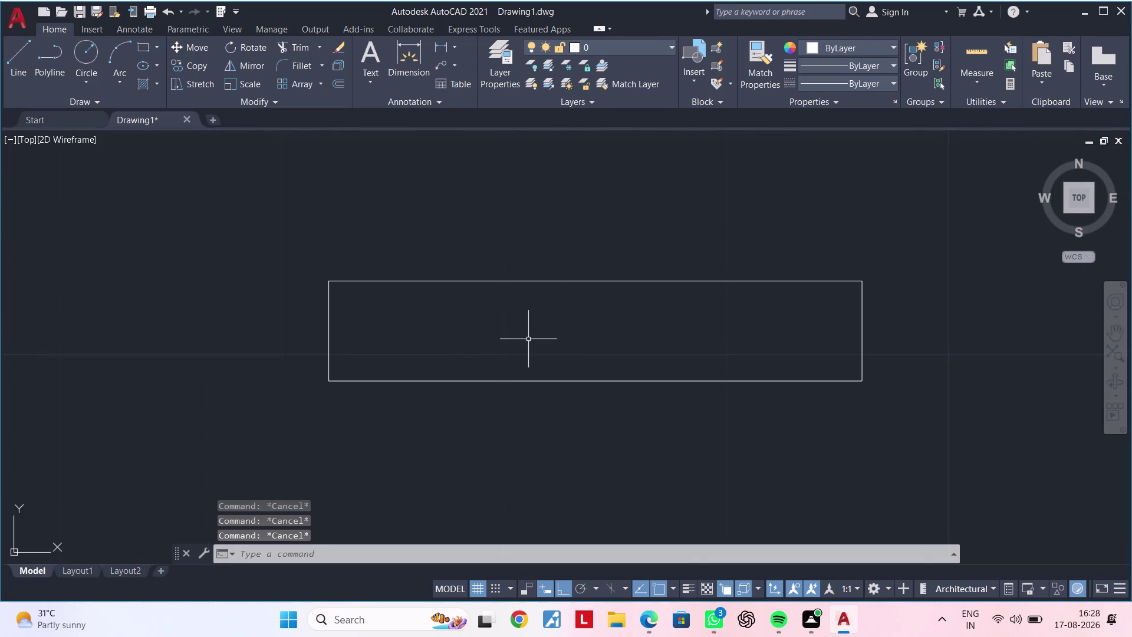
key(Escape)
click(511, 380)
text(X)
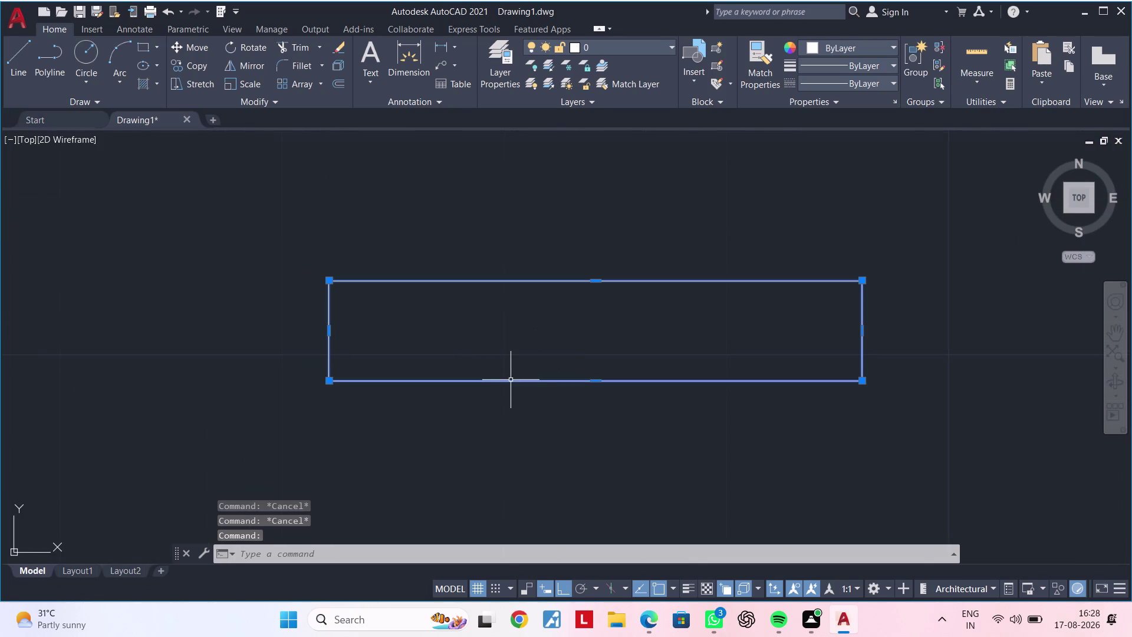
key(space)
key(Escape)
key(Escape)
key(Escape)
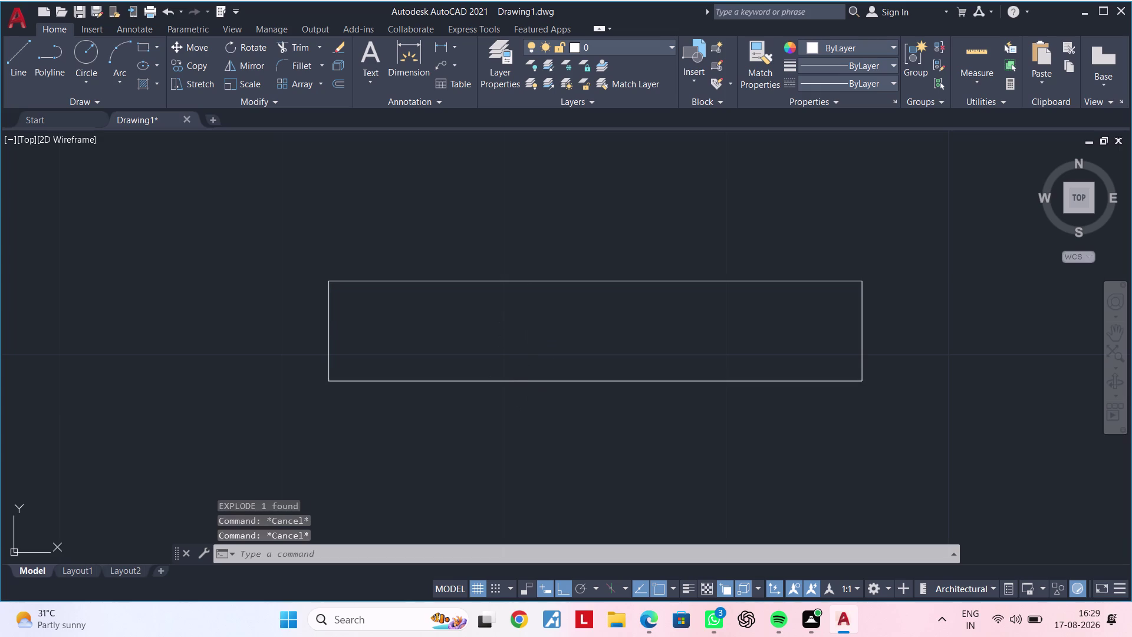
Offset the rectangle's bottom edge 1" upward.
text(OF)
key(space)
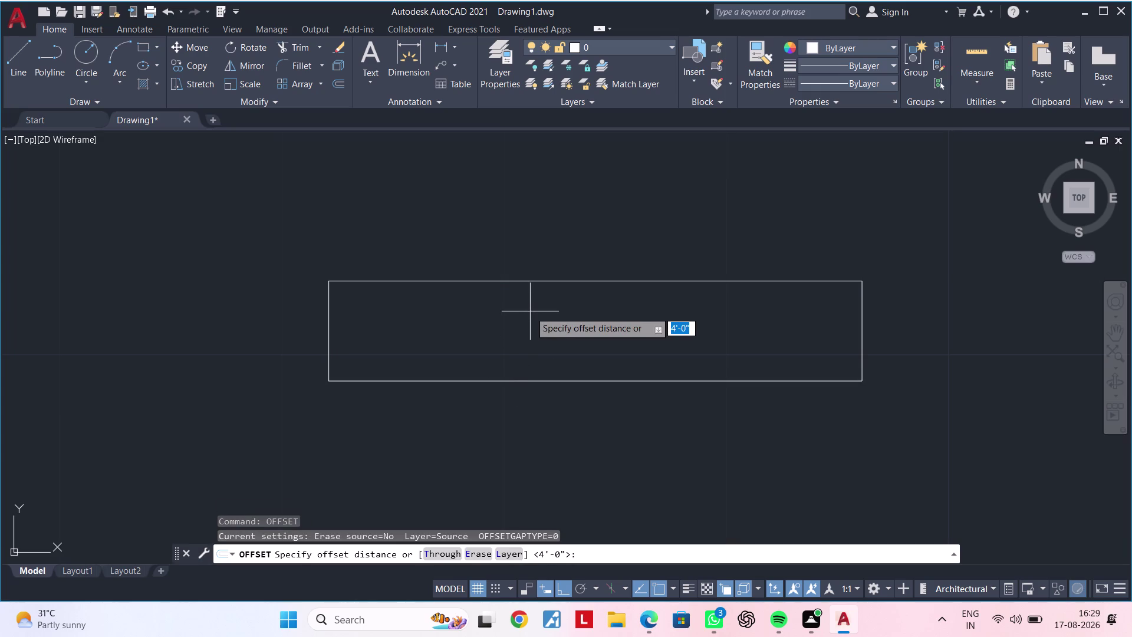
text(1")
key(Return)
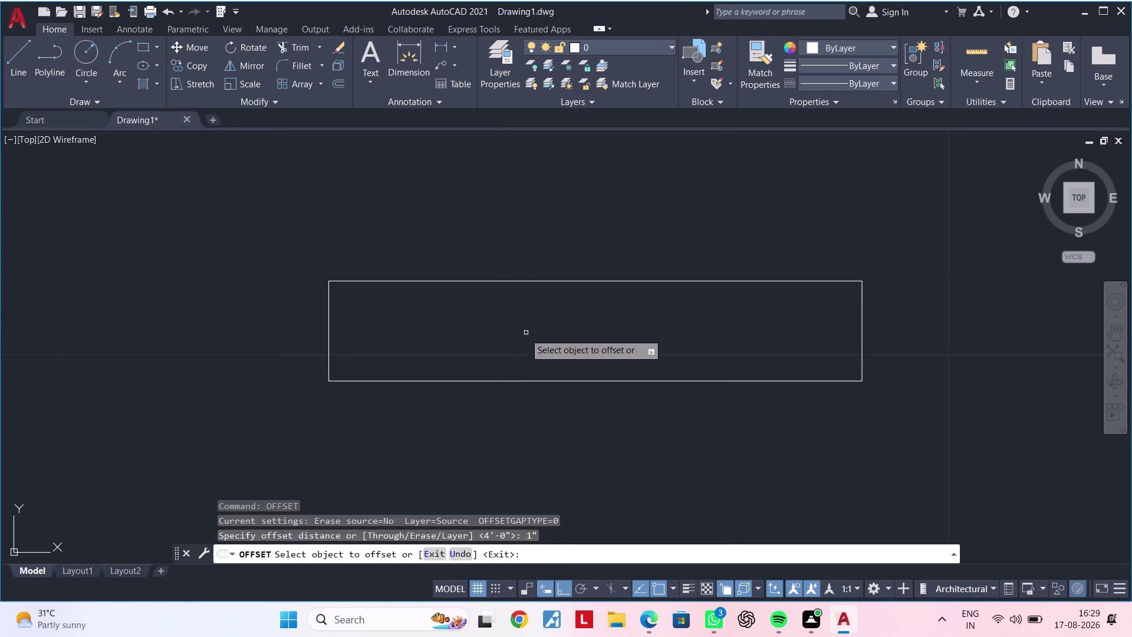
click(499, 380)
click(498, 333)
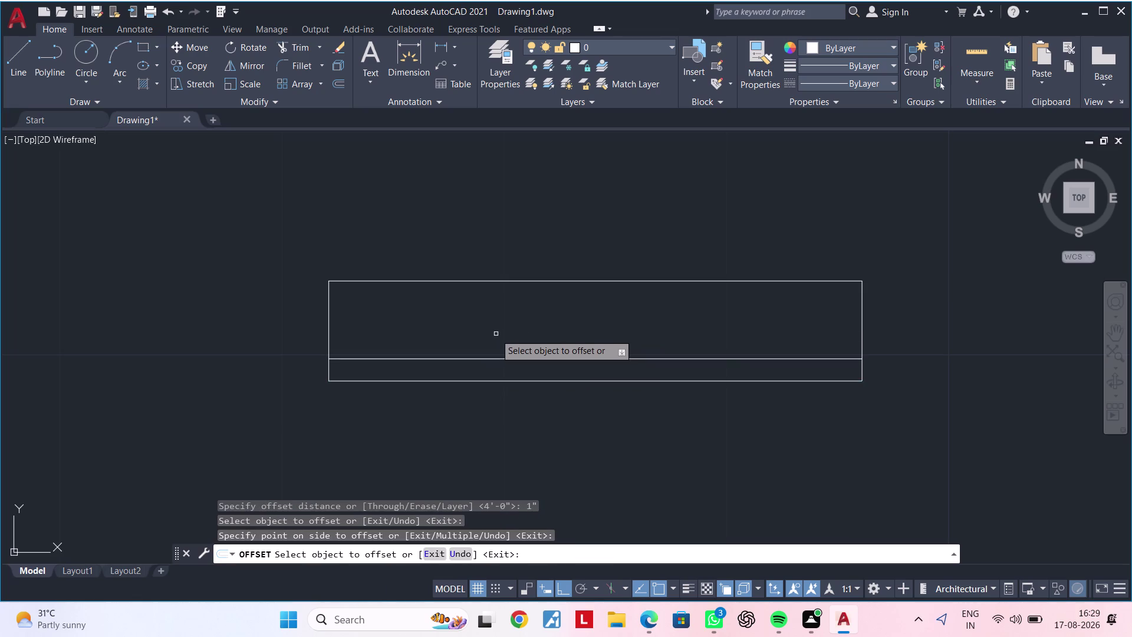
middle_drag(495, 321, 491, 342)
key(space)
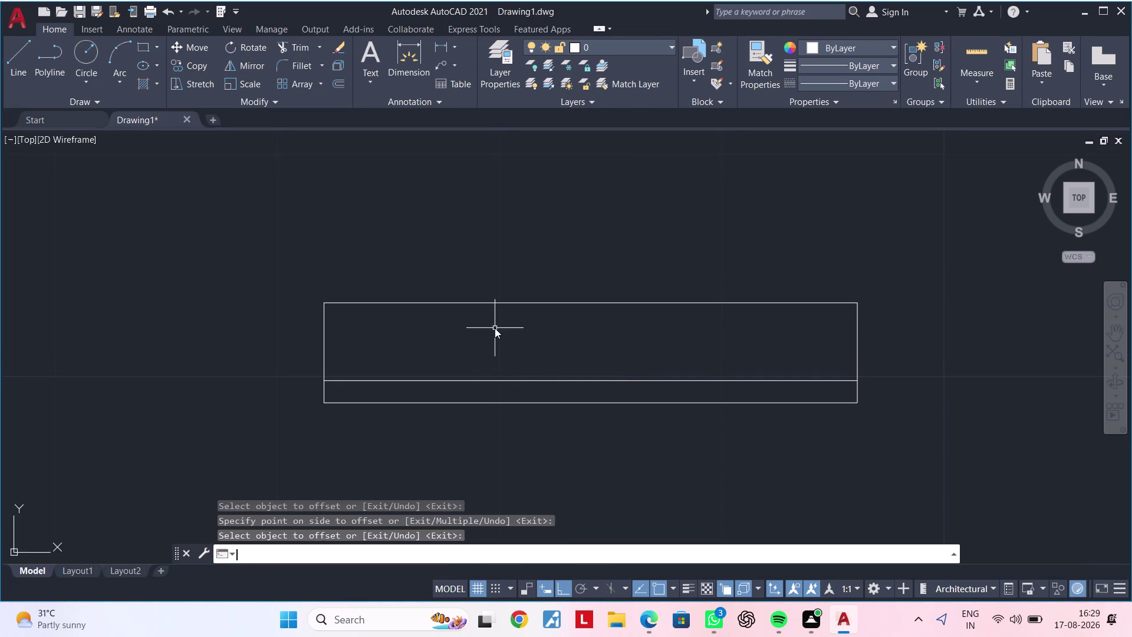
After abandoning a 0.5" attempt, offset the top edge 1" downward.
key(space)
text(0.5")
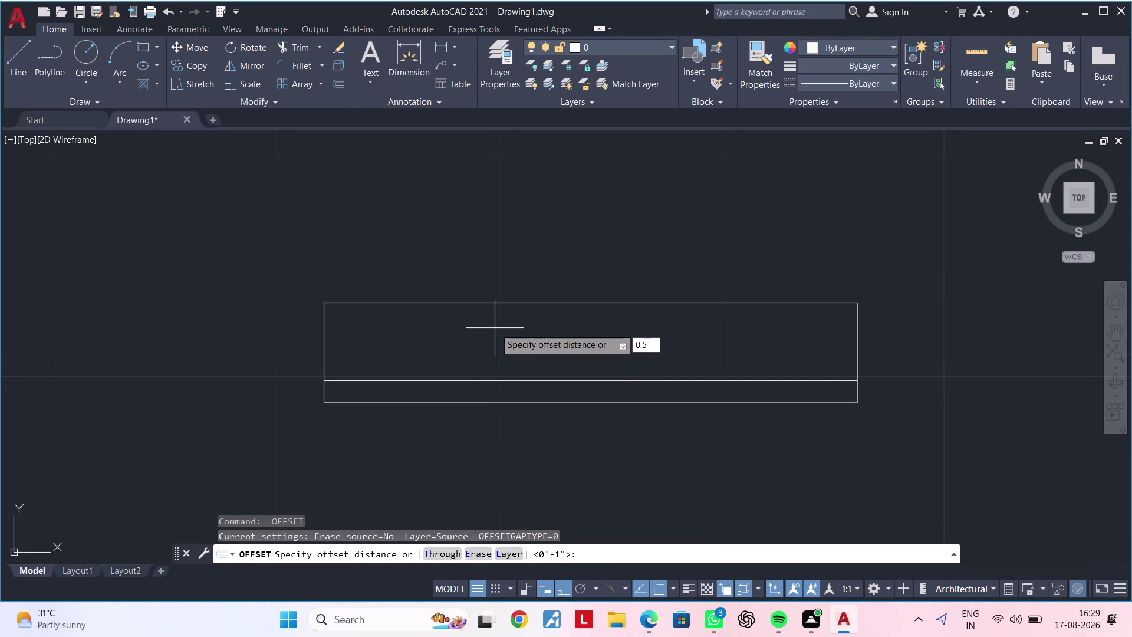
key(Return)
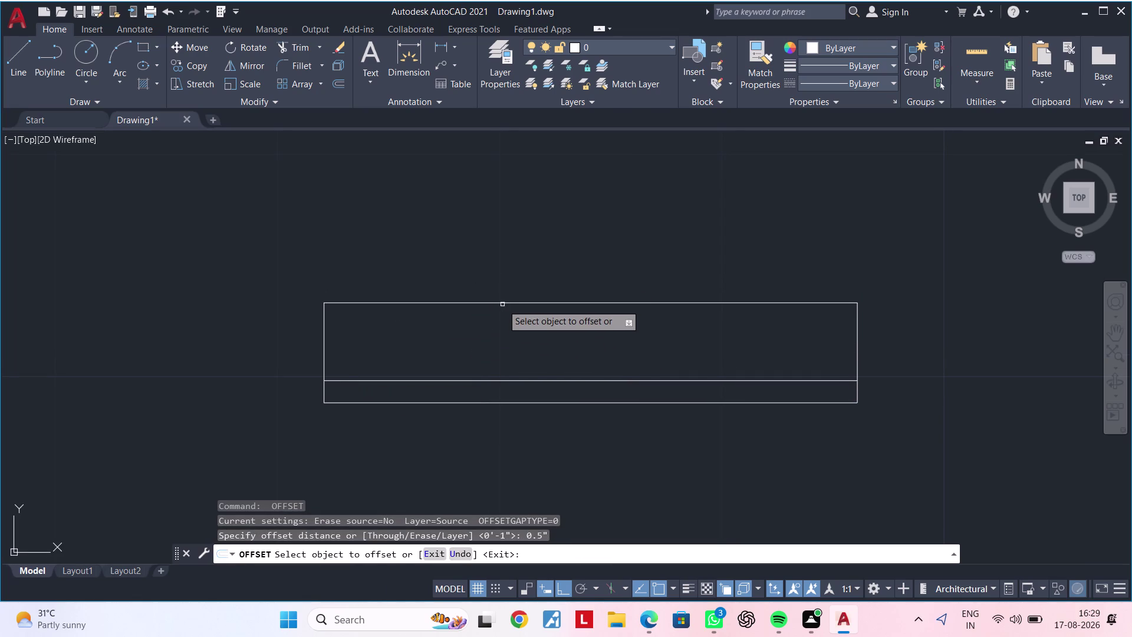
click(502, 303)
key(Escape)
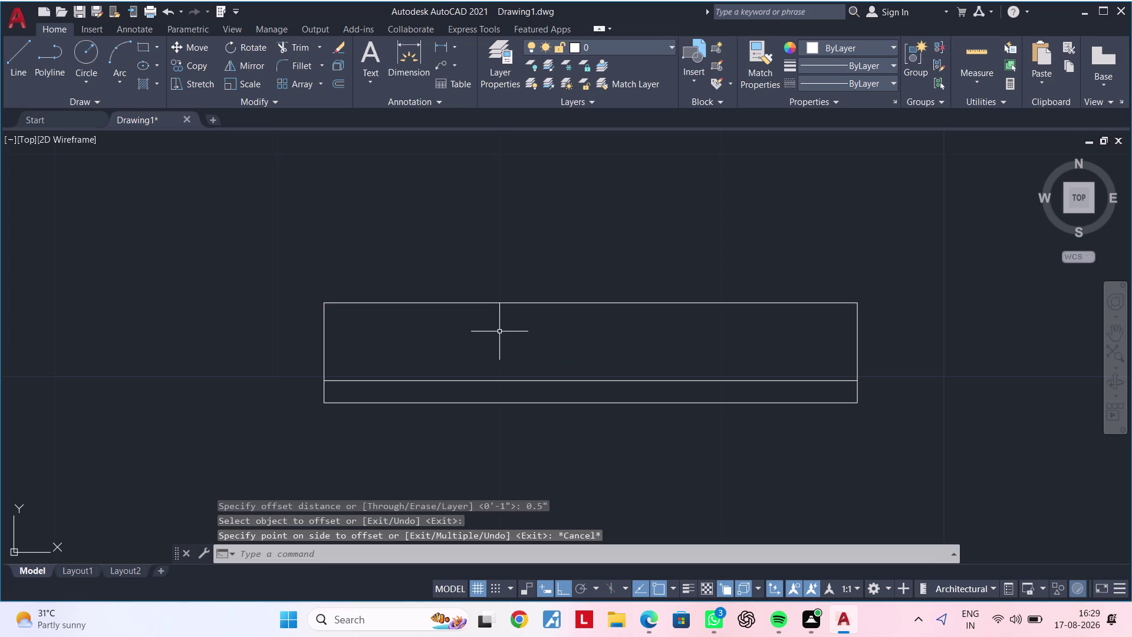
text(OF)
key(space)
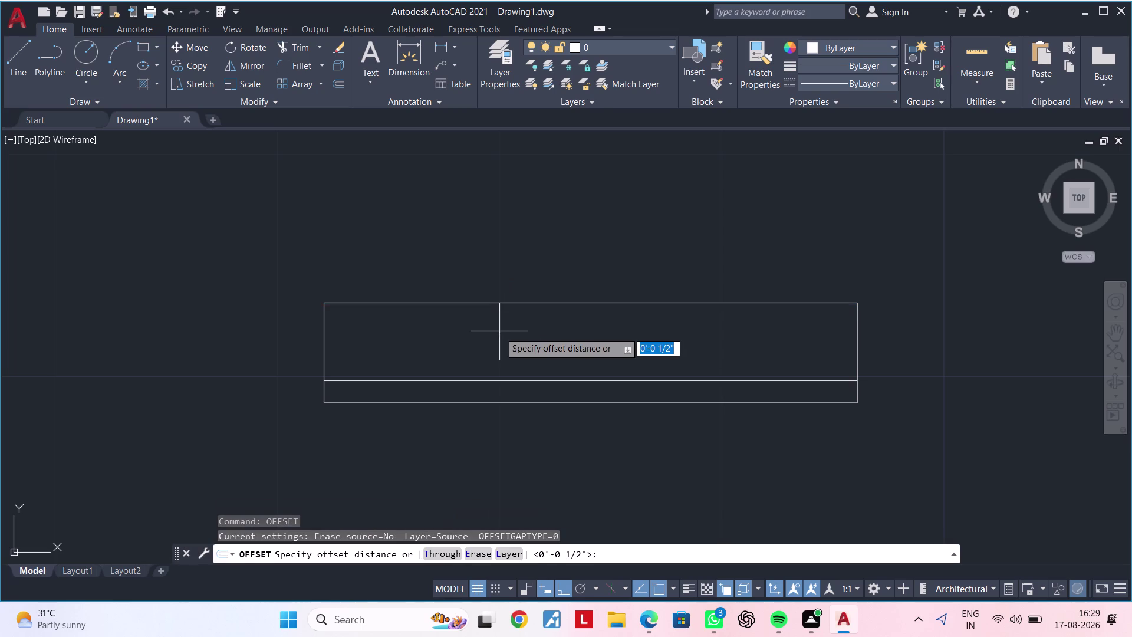
text(1")
key(Return)
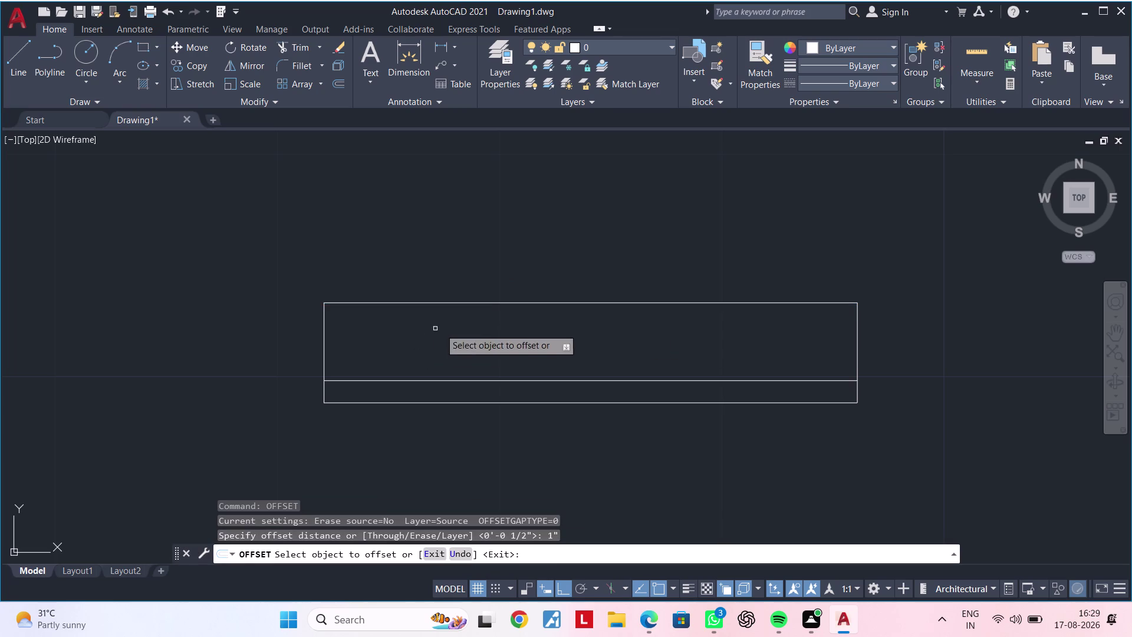
click(514, 302)
click(514, 326)
middle_drag(491, 375, 576, 352)
key(Escape)
key(Escape)
key(Escape)
middle_drag(429, 317, 460, 309)
key(Escape)
key(Escape)
key(Escape)
key(Escape)
key(Escape)
key(Escape)
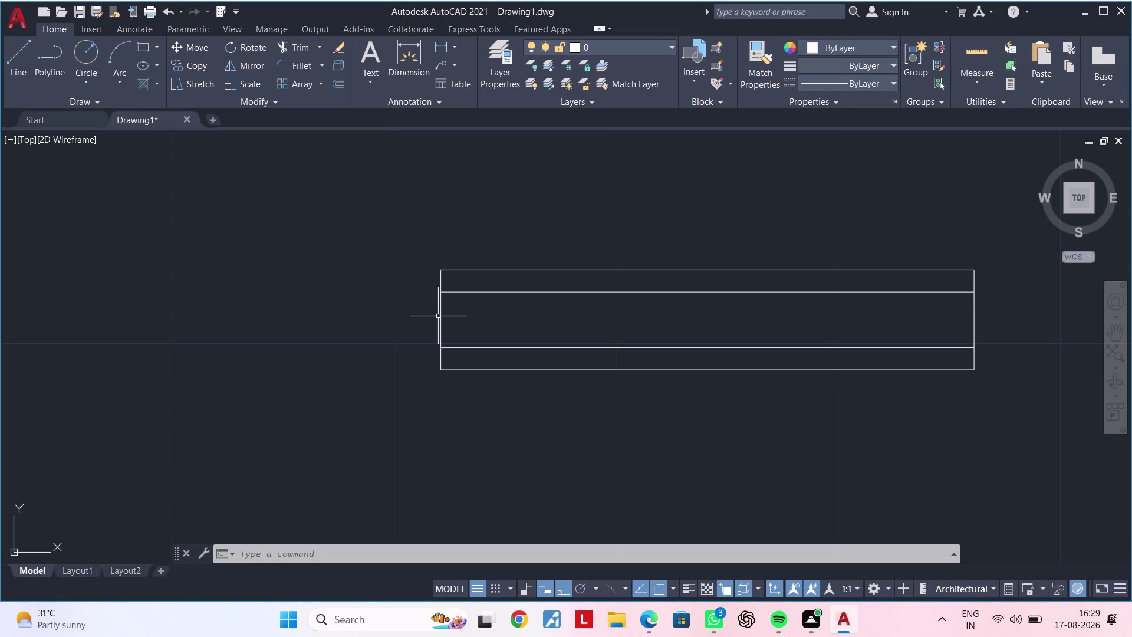
scroll(up, 3)
key(Escape)
key(Escape)
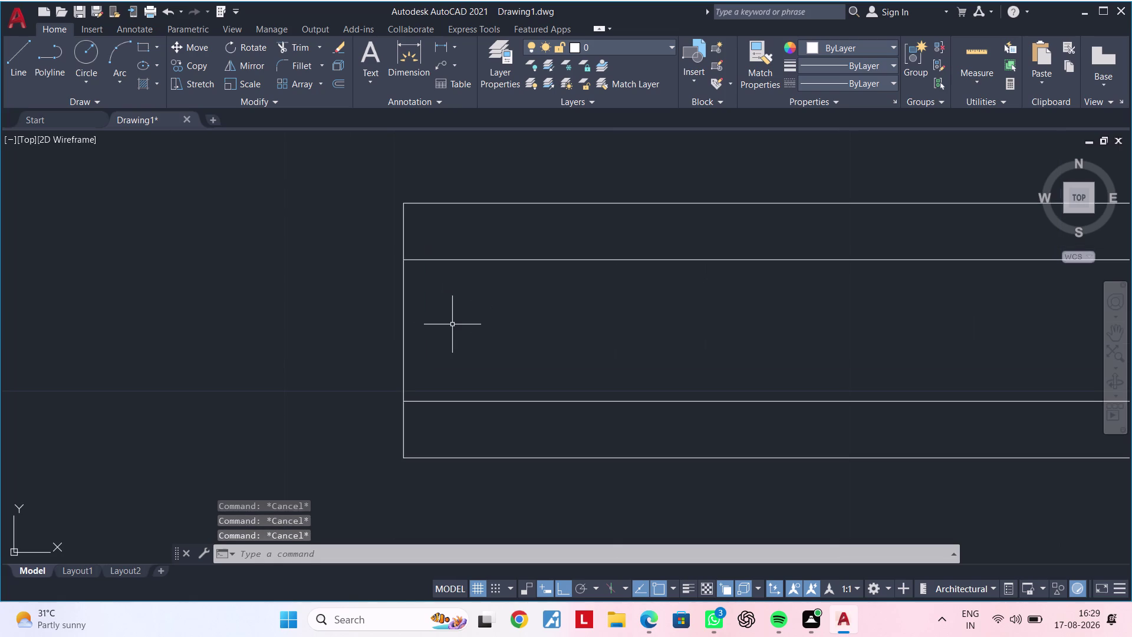
key(Escape)
key(Escape)
key(Escape)
key(Escape)
key(Escape)
key(Escape)
key(Escape)
key(Escape)
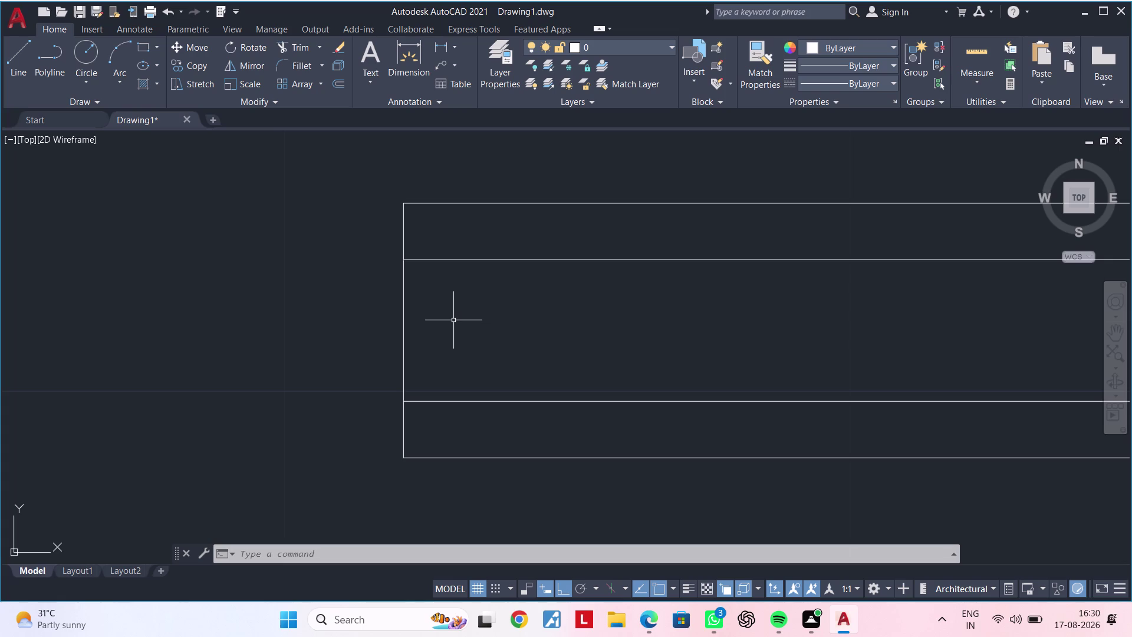
key(Escape)
key(Escape)
key(Escape)
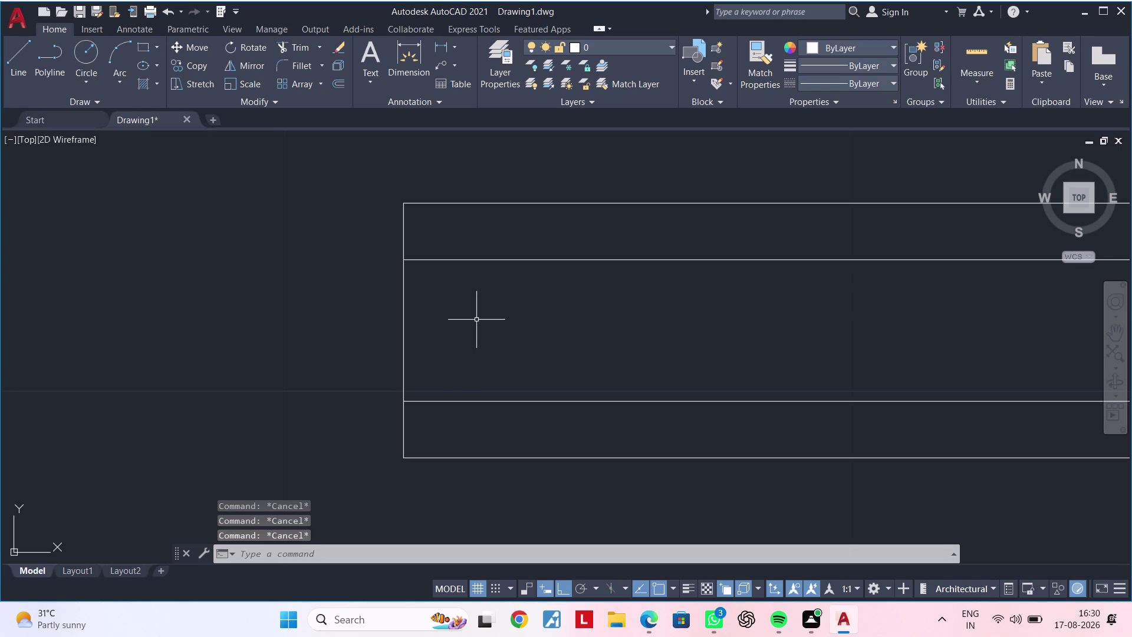
key(Escape)
Try a rectangle at the inner line's left end with a 1.5" dimension, then cancel.
text(REC)
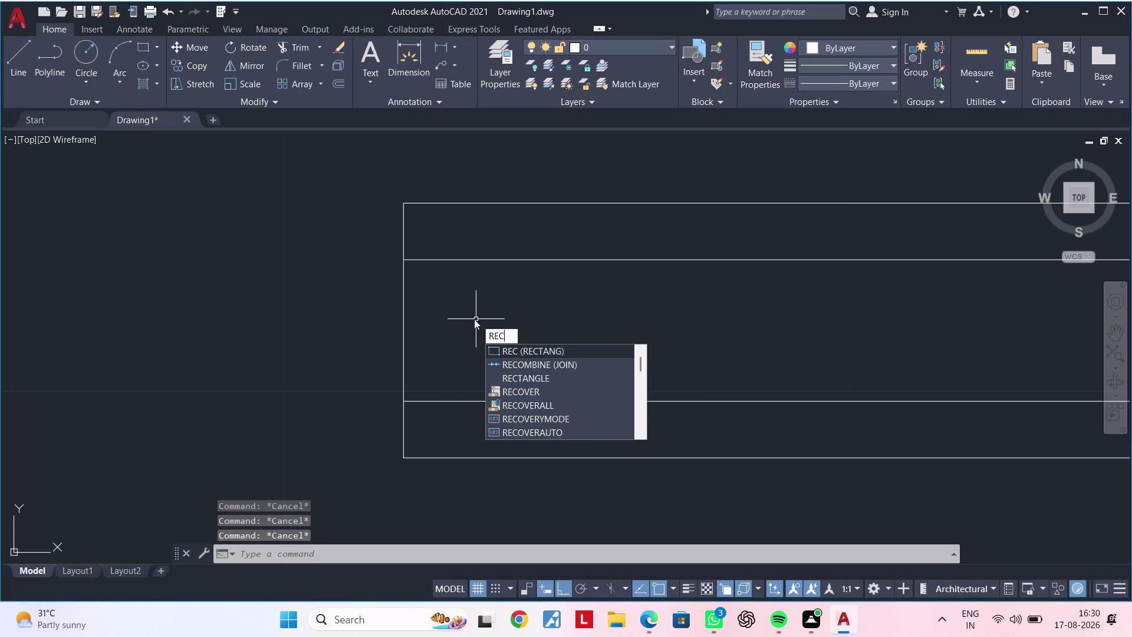
key(space)
click(405, 258)
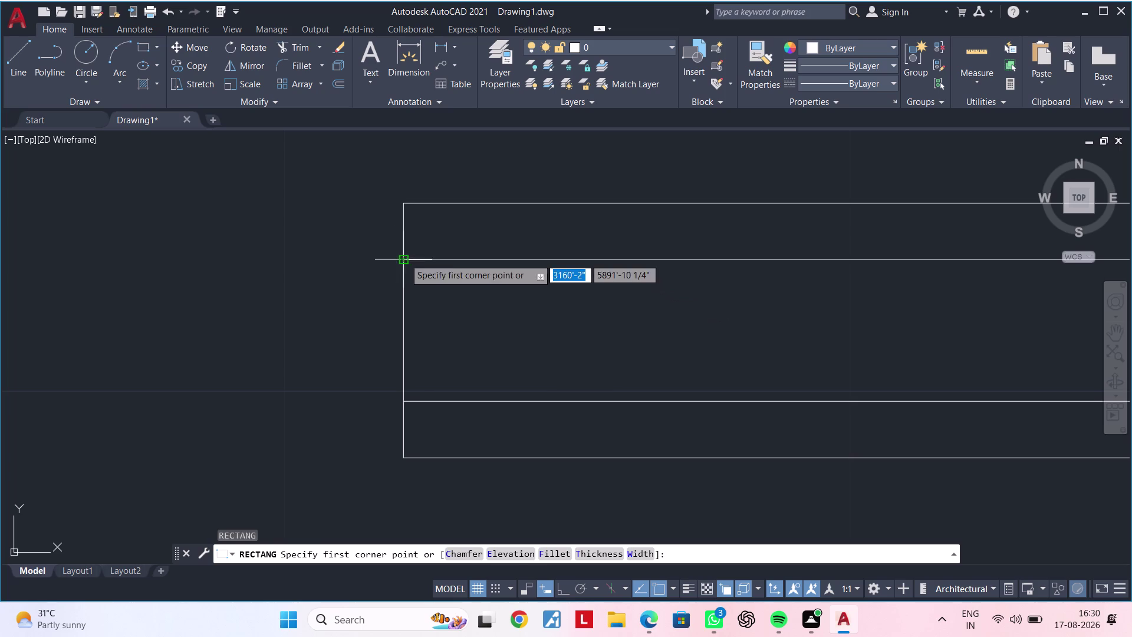
text(D)
key(space)
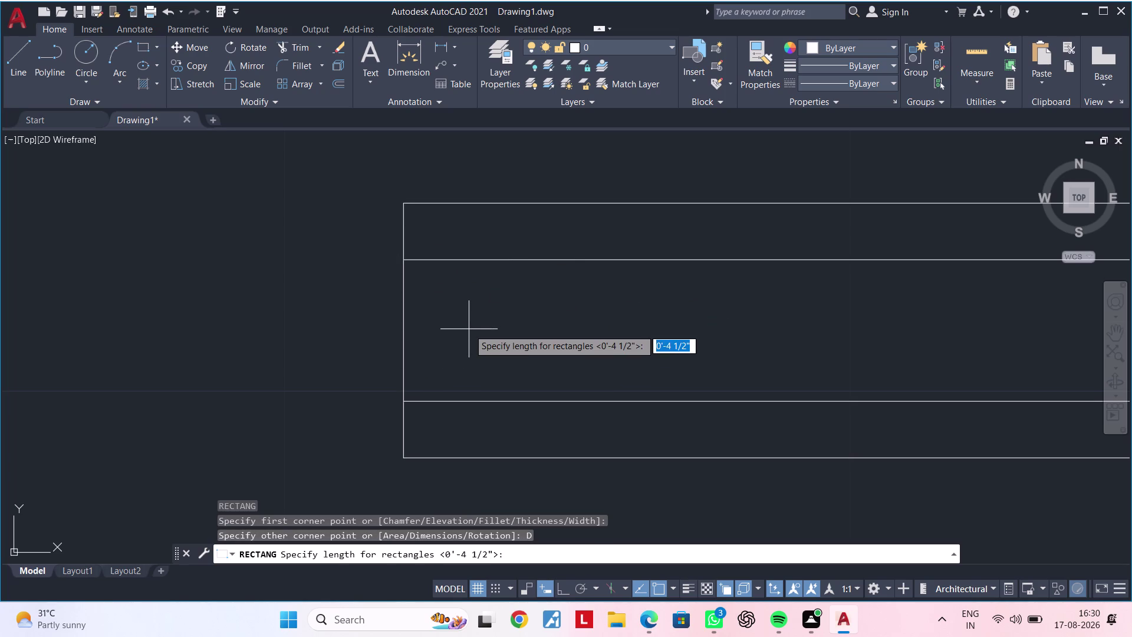
key(1)
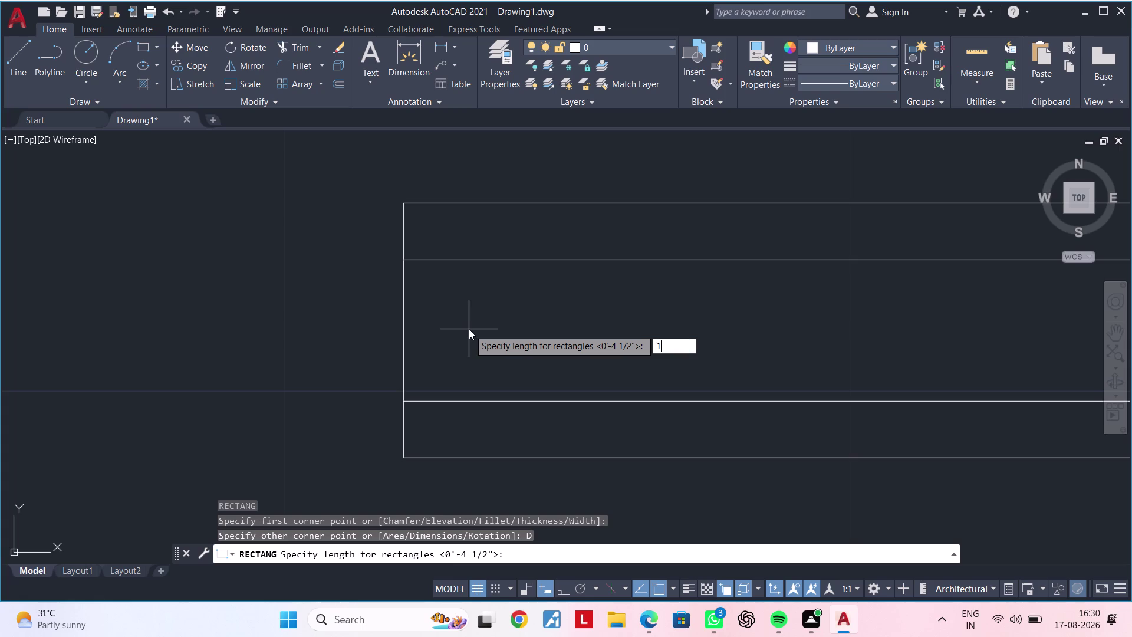
text(.5)
key(shift+quotedbl)
key(Return)
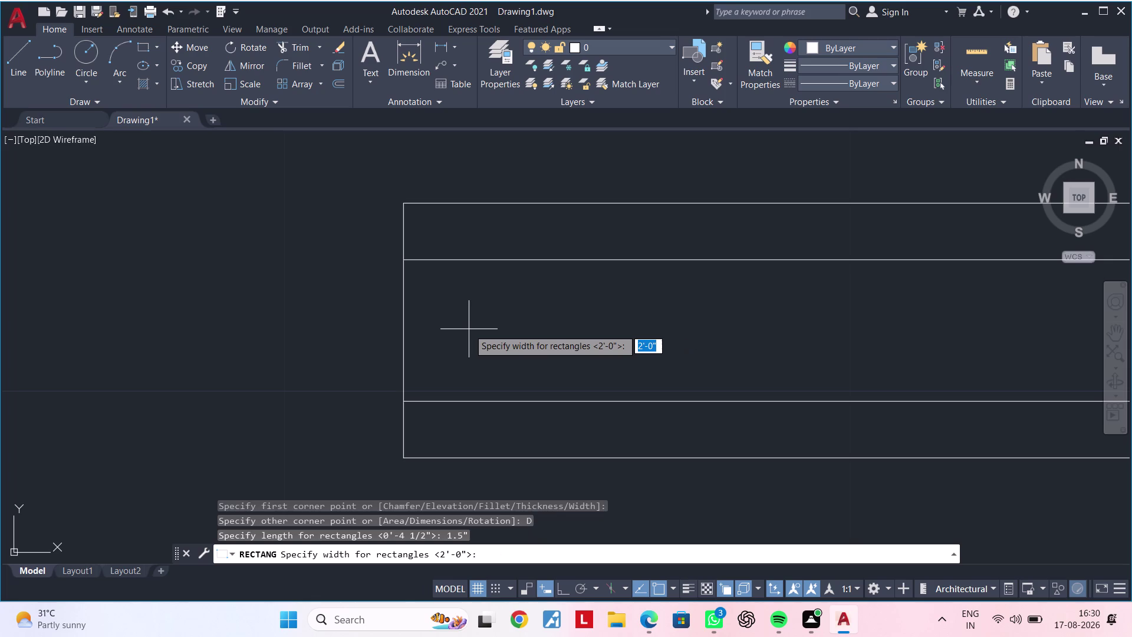
key(Escape)
key(Escape)
key(Escape)
key(Escape)
Draw the 1 1/4" by 2 1/2" rectangle at the band's top-left using two corners.
text(RE)
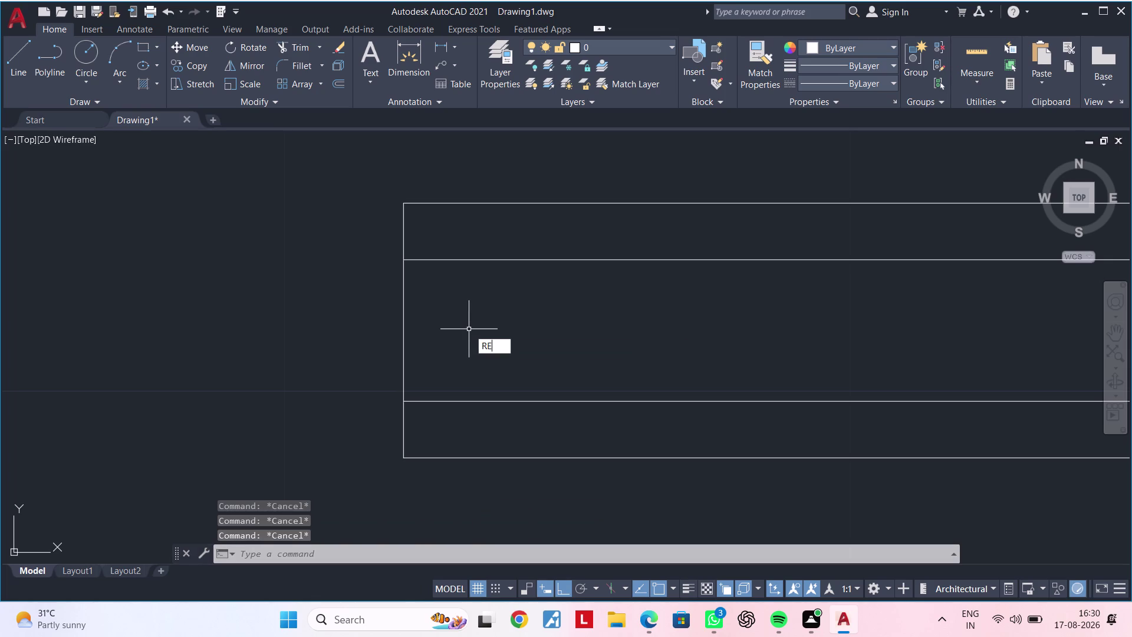
text(C)
key(space)
click(406, 259)
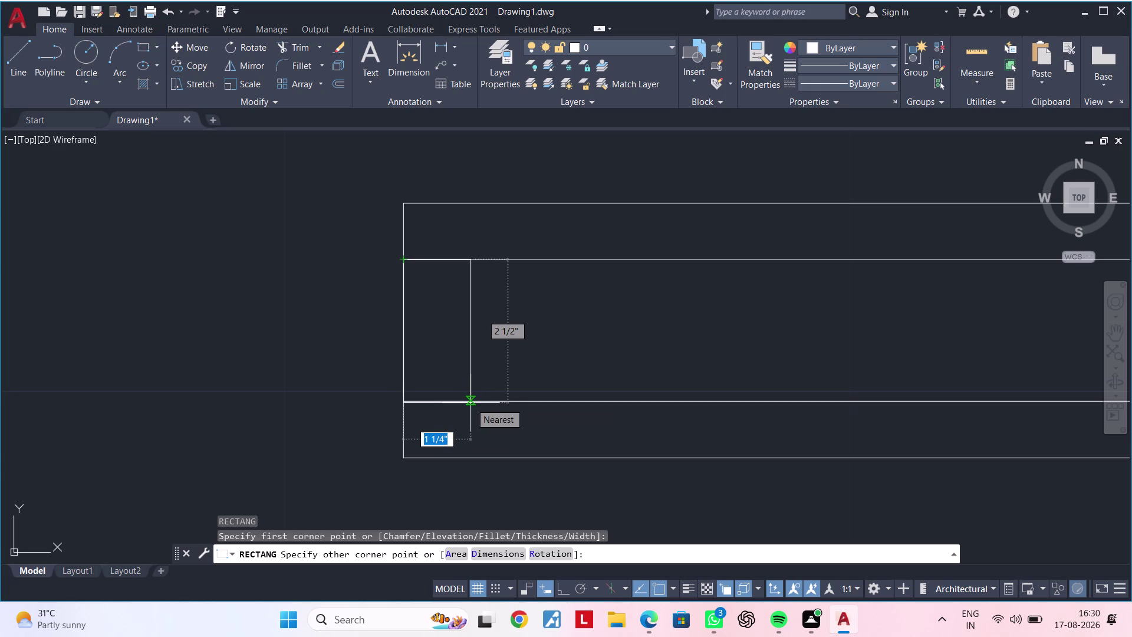
click(470, 402)
key(Escape)
key(Escape)
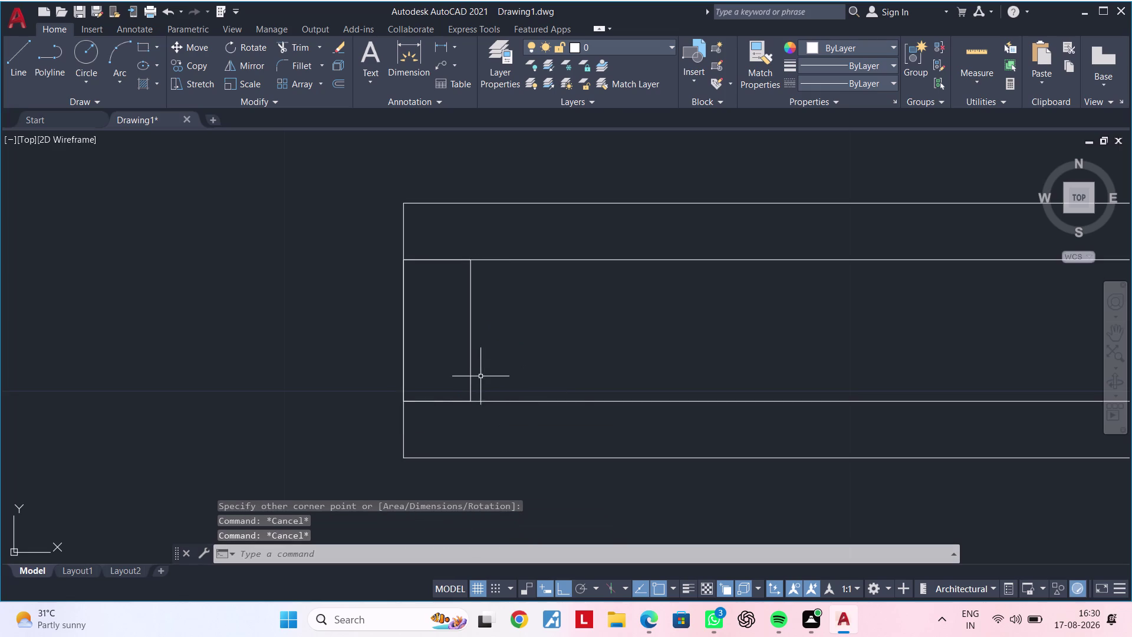
scroll(up, 3)
click(453, 376)
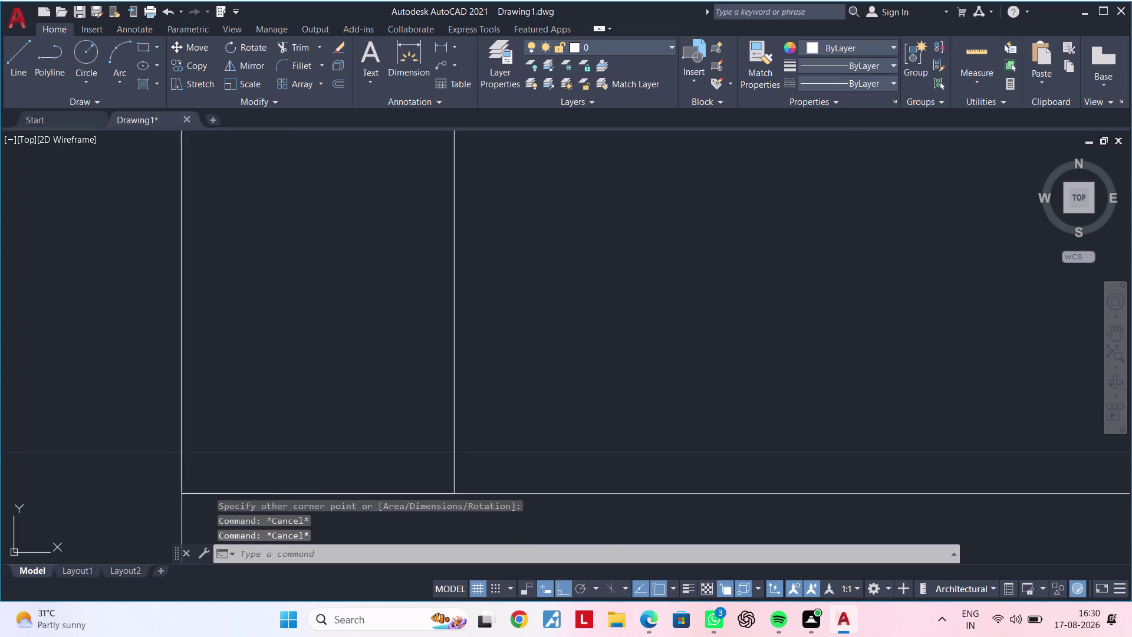
Measure a distance near the new rectangle with a linear dimension, then abandon it.
scroll(down, 3)
middle_drag(527, 367, 528, 405)
scroll(down, 3)
key(Escape)
key(Escape)
key(Escape)
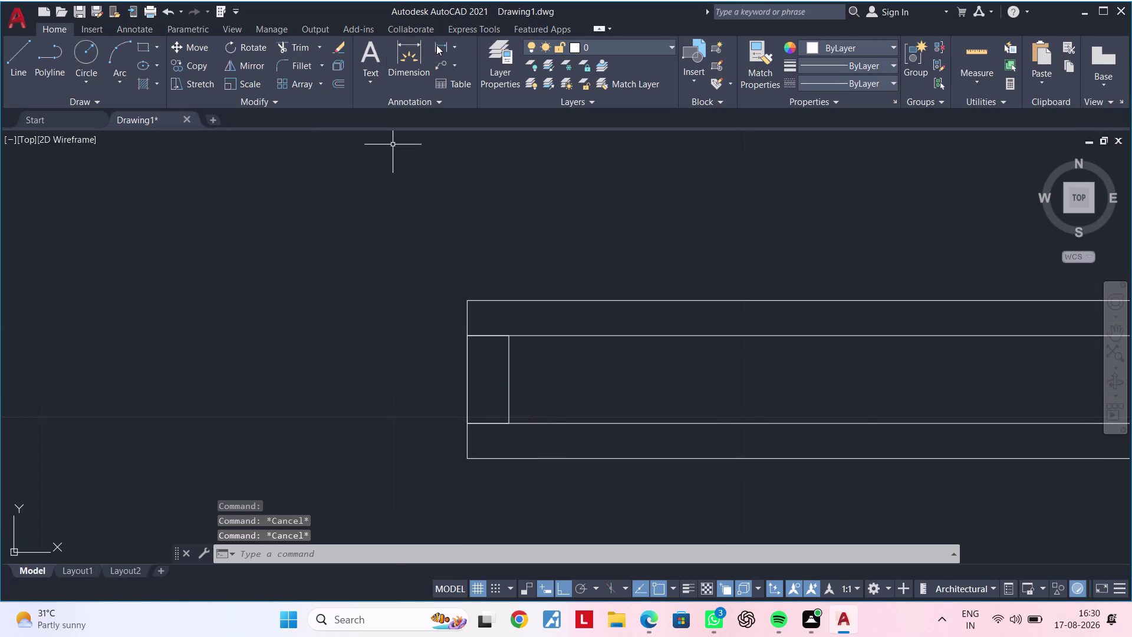
click(439, 43)
click(465, 335)
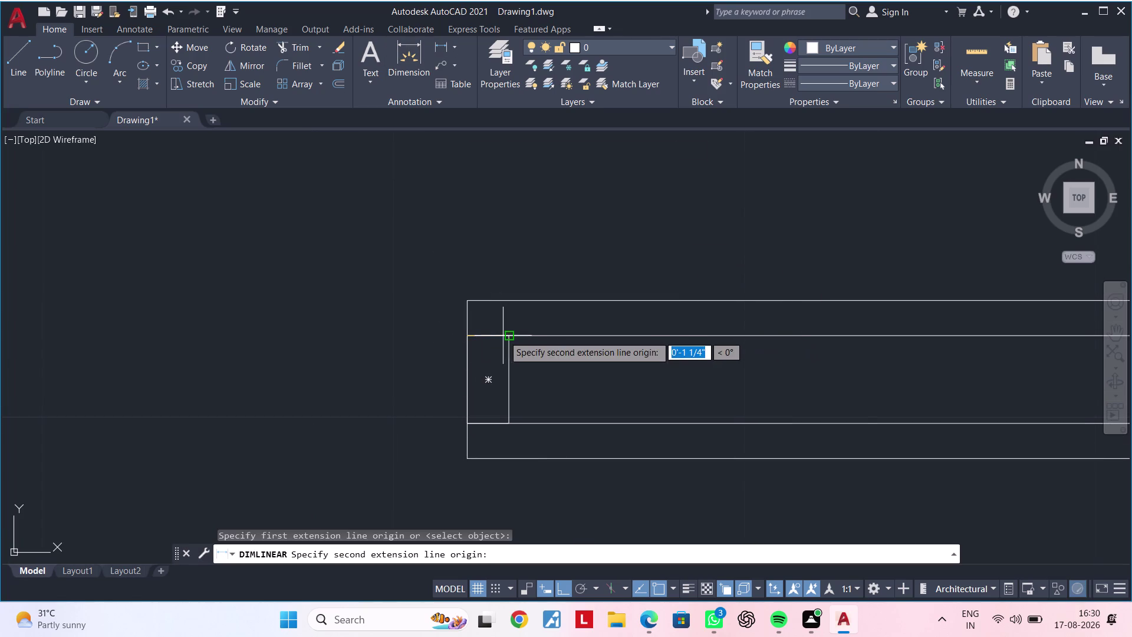
click(507, 336)
scroll(down, 3)
key(Escape)
key(Escape)
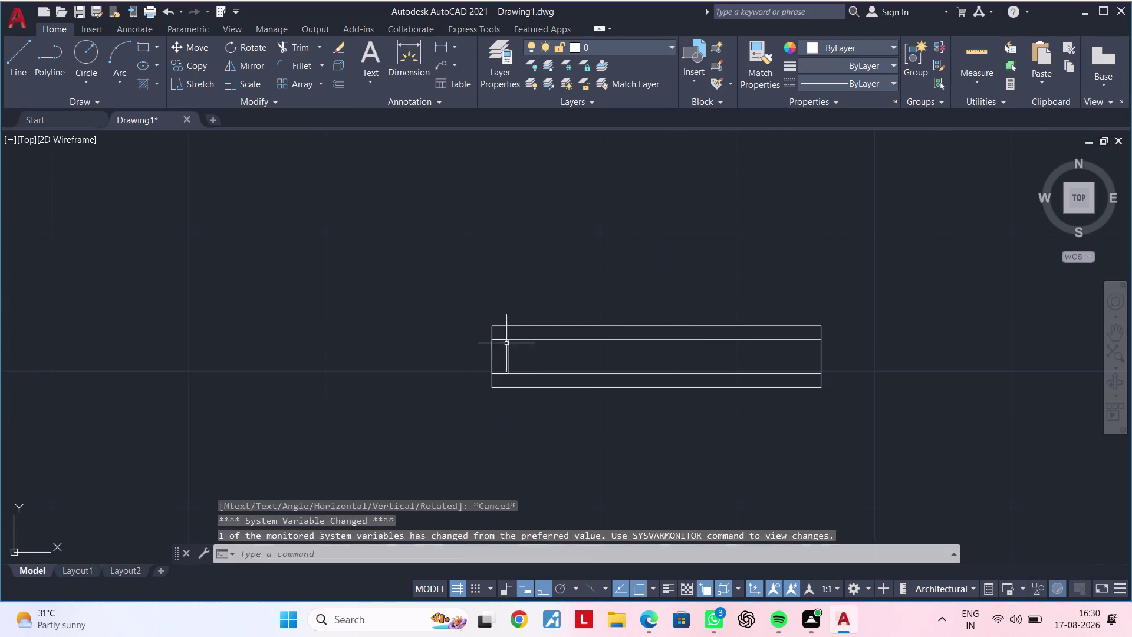
scroll(up, 3)
key(Escape)
key(Escape)
key(Escape)
Offset the narrow rectangle 0.1" inward to create its inner outline.
text(OF)
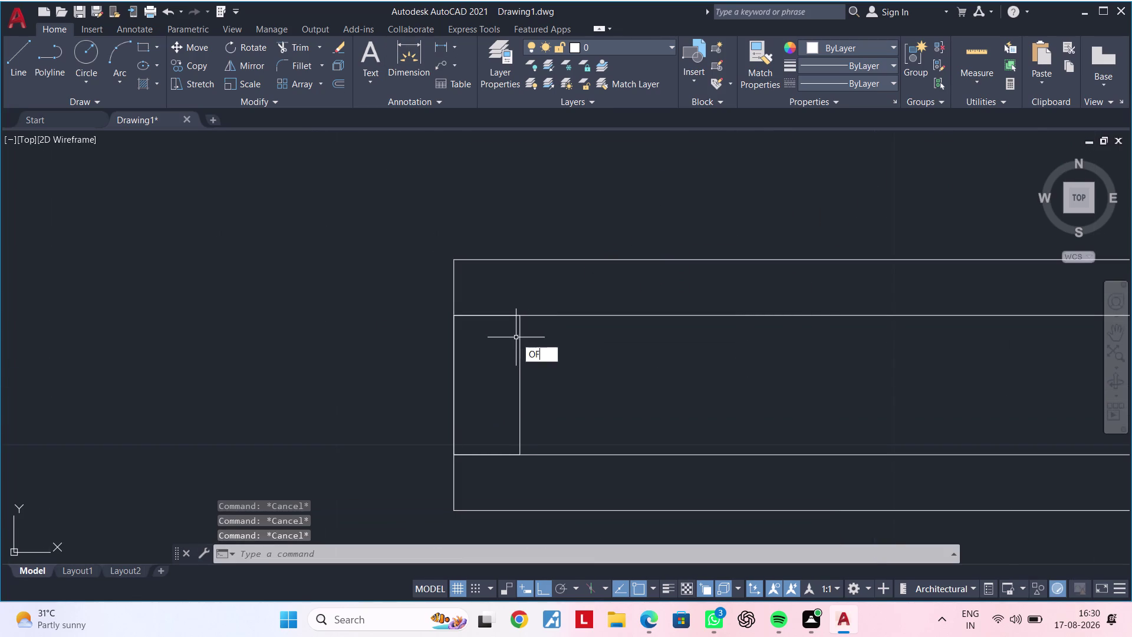
key(space)
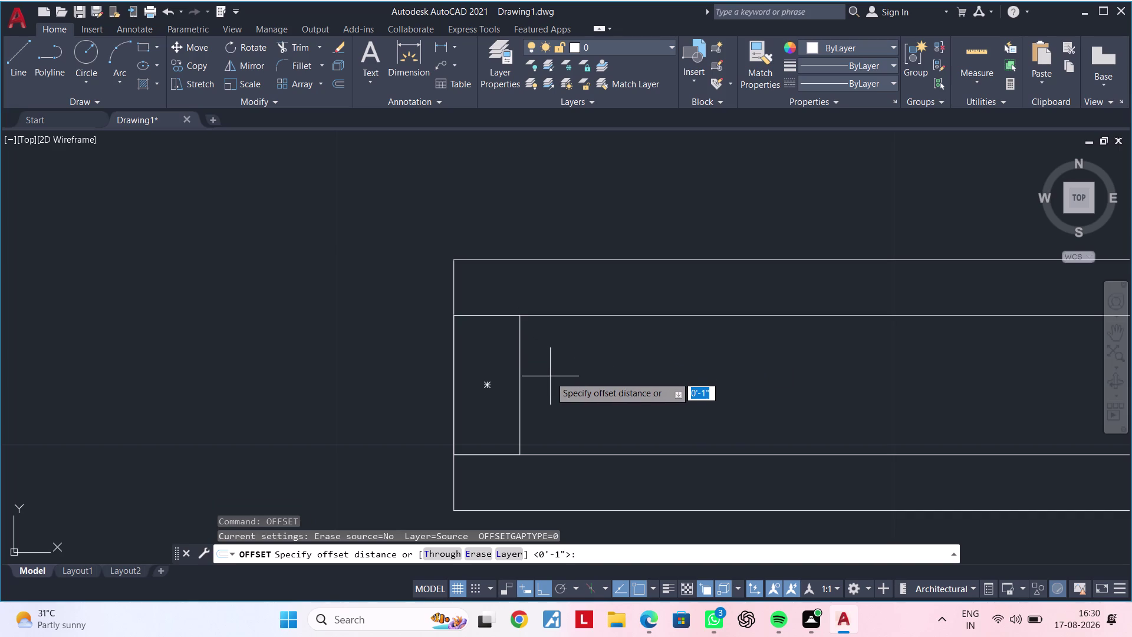
text(0)
text(.)
key(1)
key(shift+quotedbl)
key(Return)
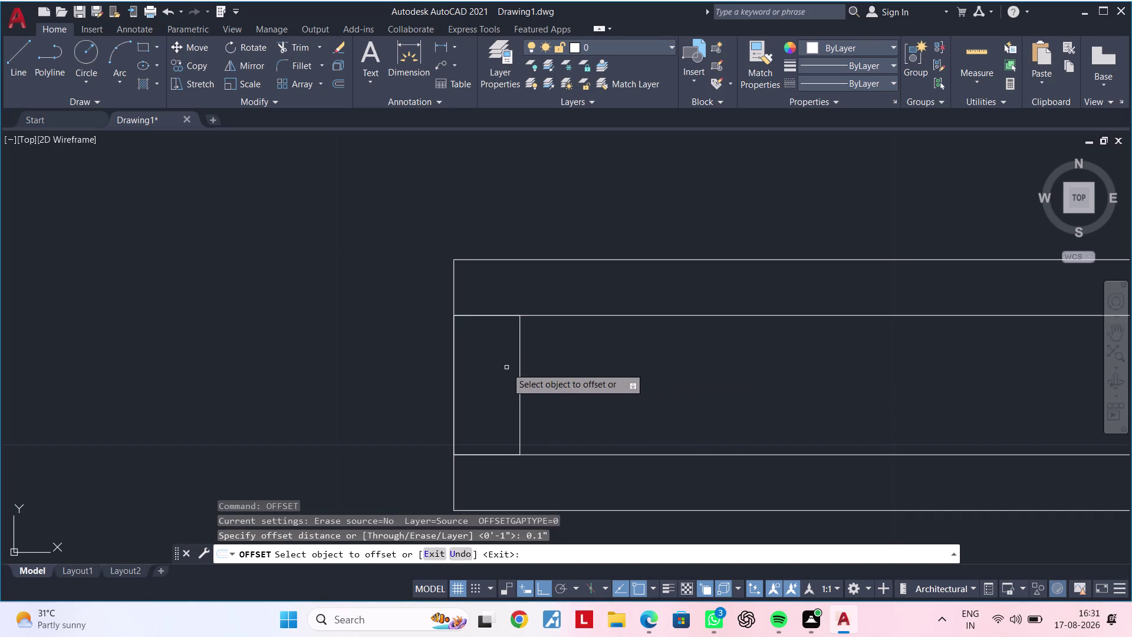
click(520, 364)
click(502, 369)
scroll(down, 3)
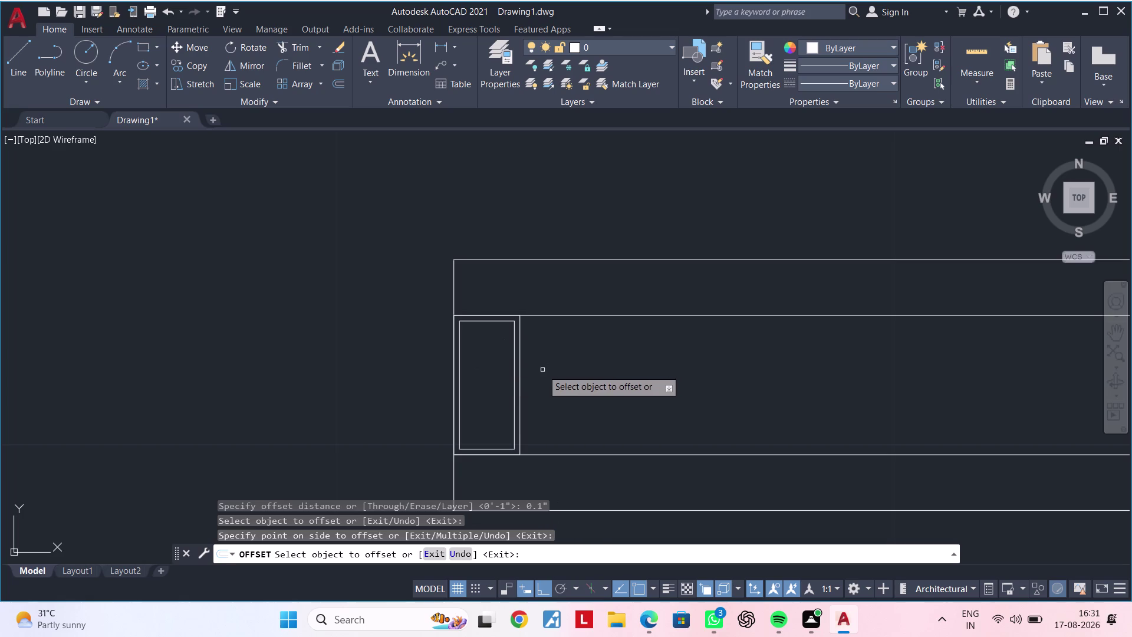
scroll(down, 3)
middle_drag(543, 370, 410, 354)
scroll(up, 3)
middle_drag(429, 340, 312, 345)
scroll(up, 3)
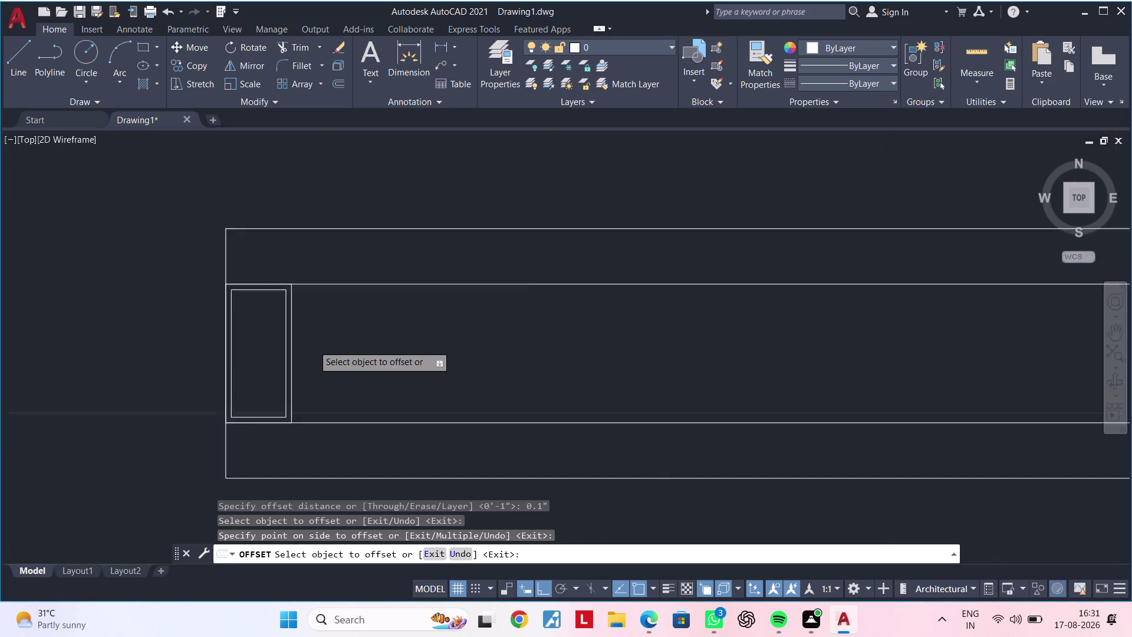
scroll(up, 3)
middle_drag(324, 359, 397, 344)
key(Escape)
key(Escape)
key(Escape)
key(Escape)
key(Escape)
key(Escape)
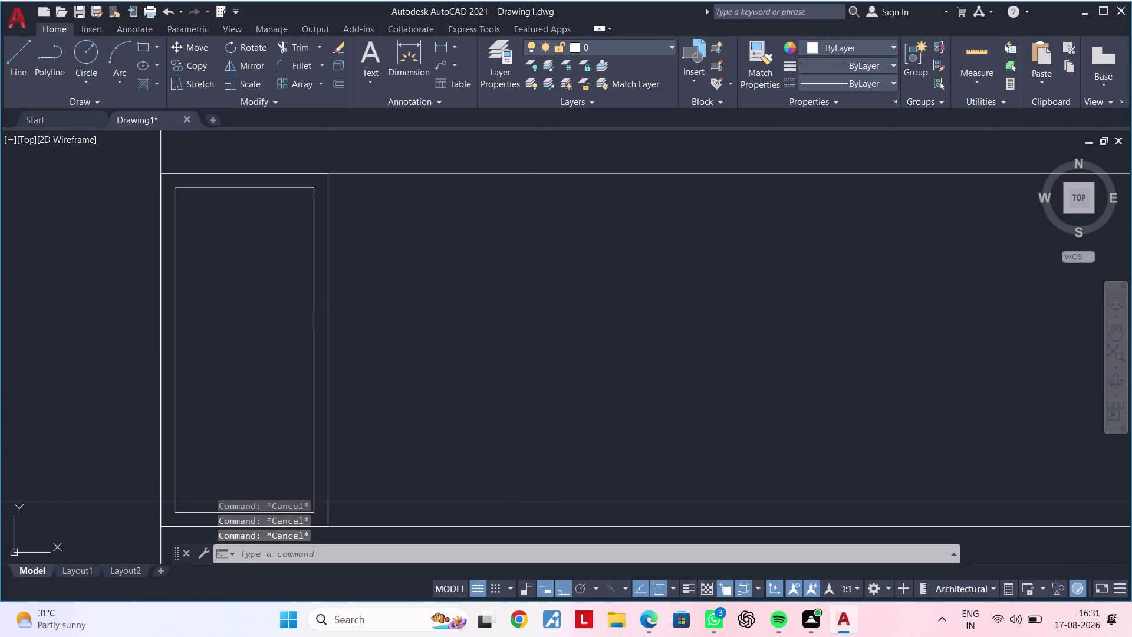
middle_drag(377, 361, 423, 257)
scroll(down, 3)
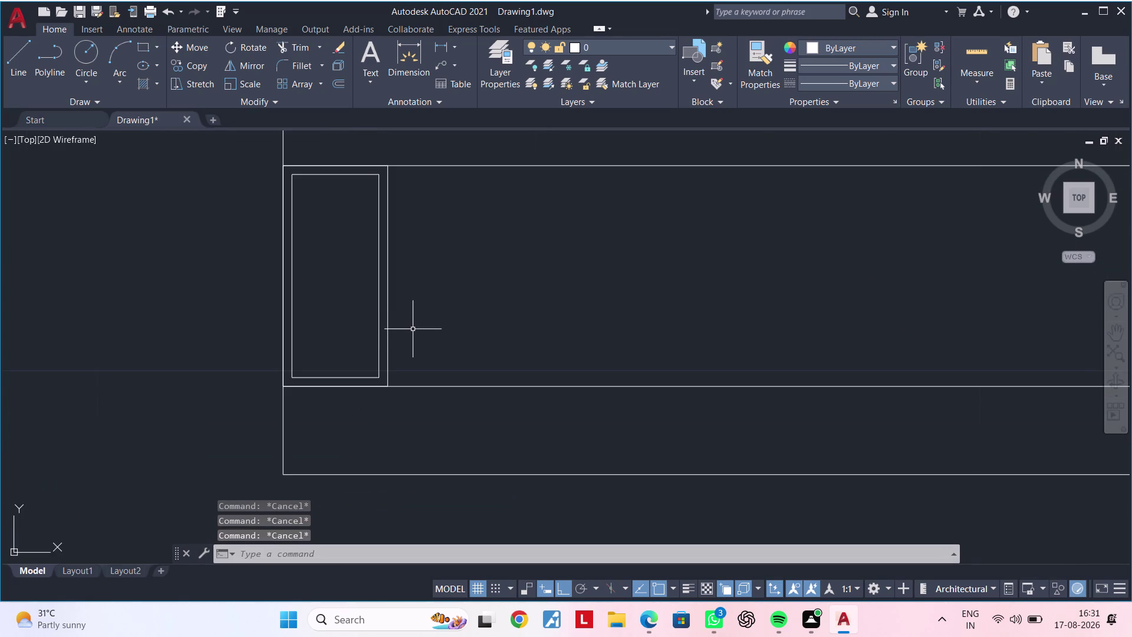
middle_drag(413, 329, 355, 350)
Draw a small rectangle from the outlined rectangle's right edge, about 1 1/4" across.
text(REC)
key(space)
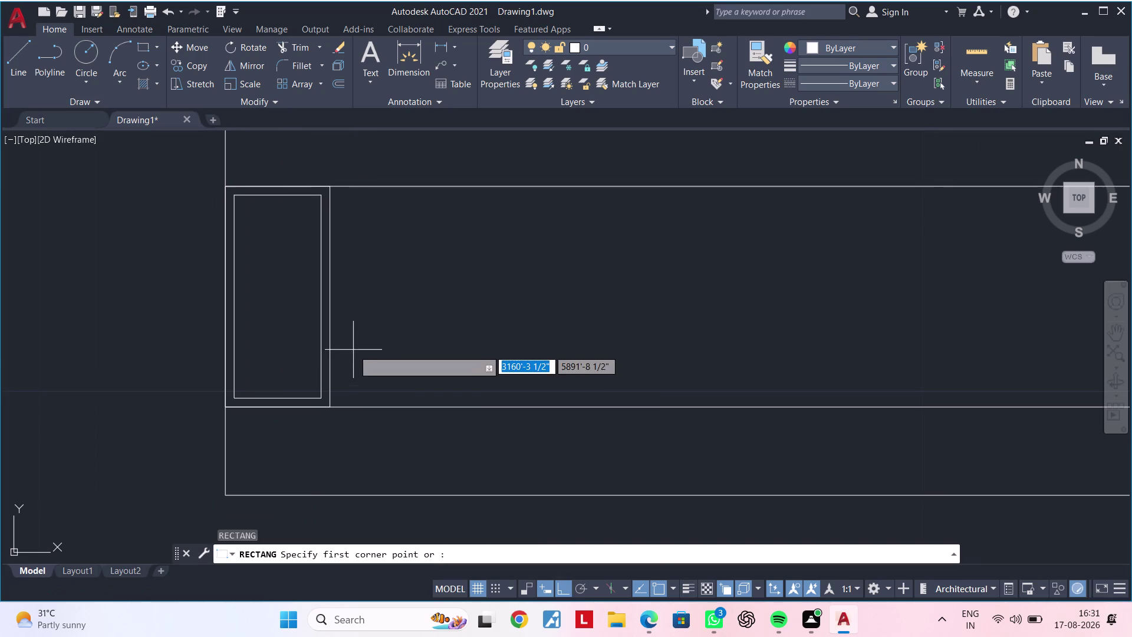
click(332, 385)
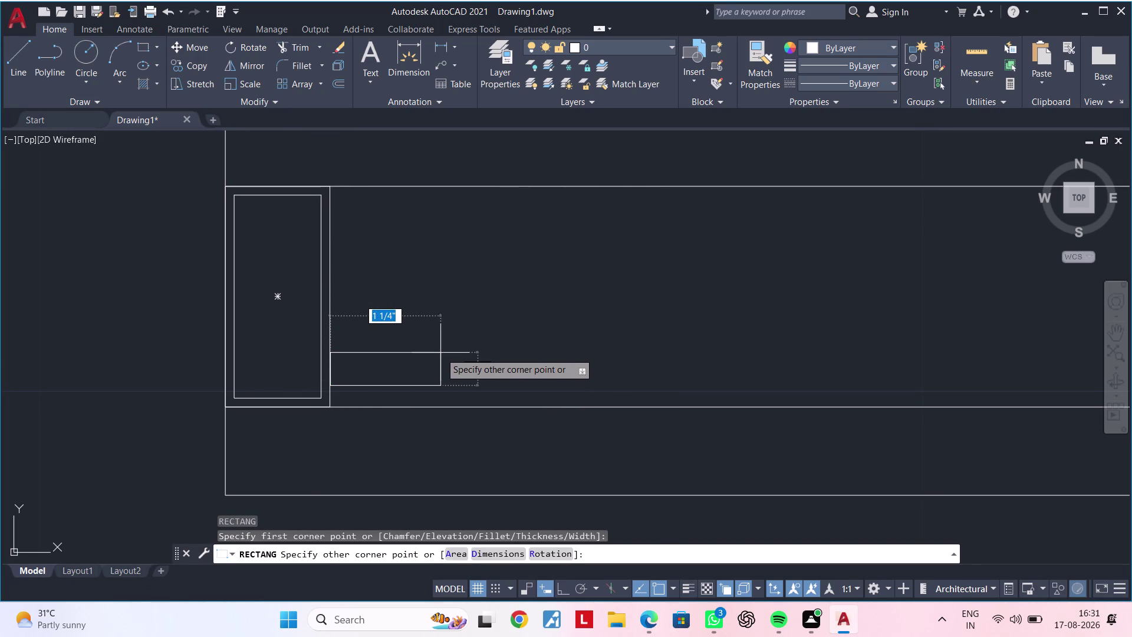
click(378, 353)
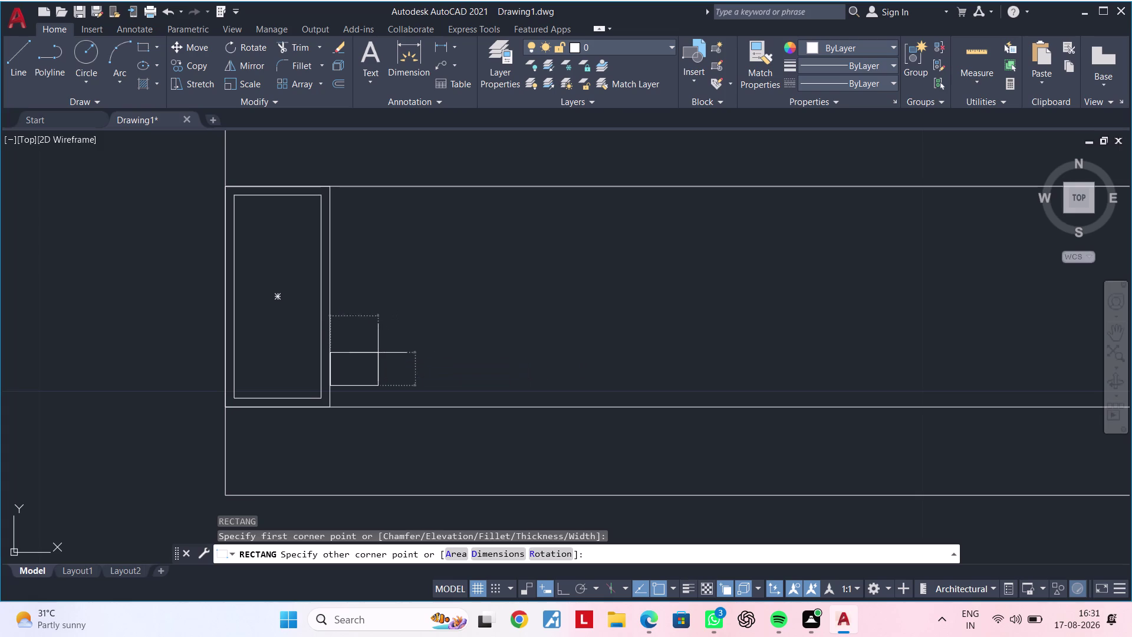
key(Escape)
key(Escape)
scroll(down, 3)
middle_drag(419, 355, 453, 305)
scroll(up, 3)
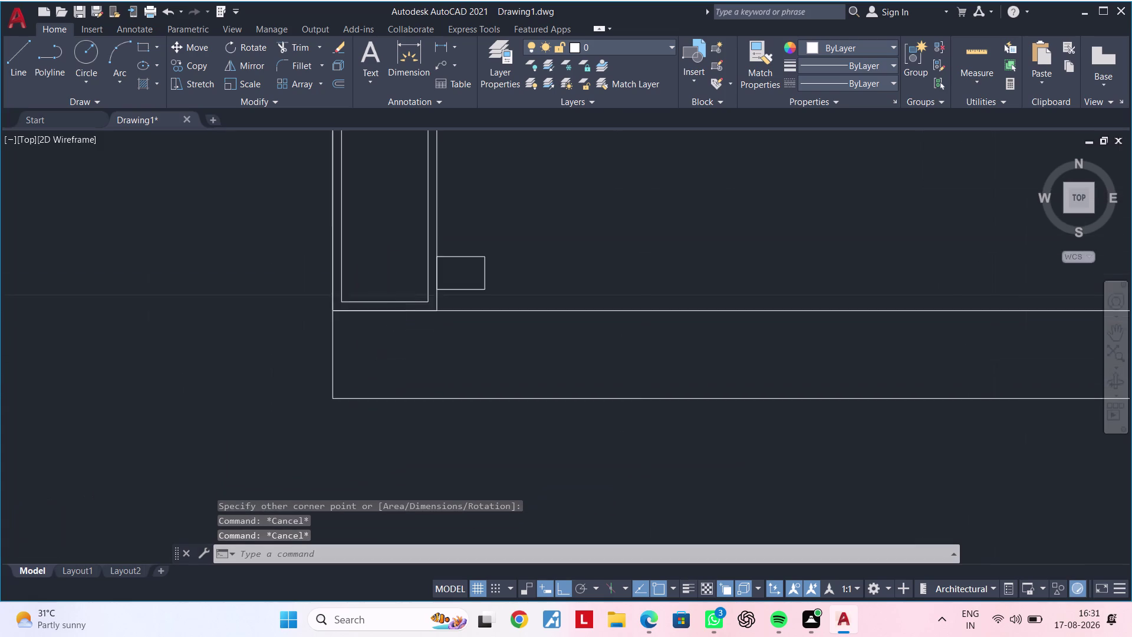
middle_drag(482, 296, 407, 379)
scroll(up, 3)
click(459, 376)
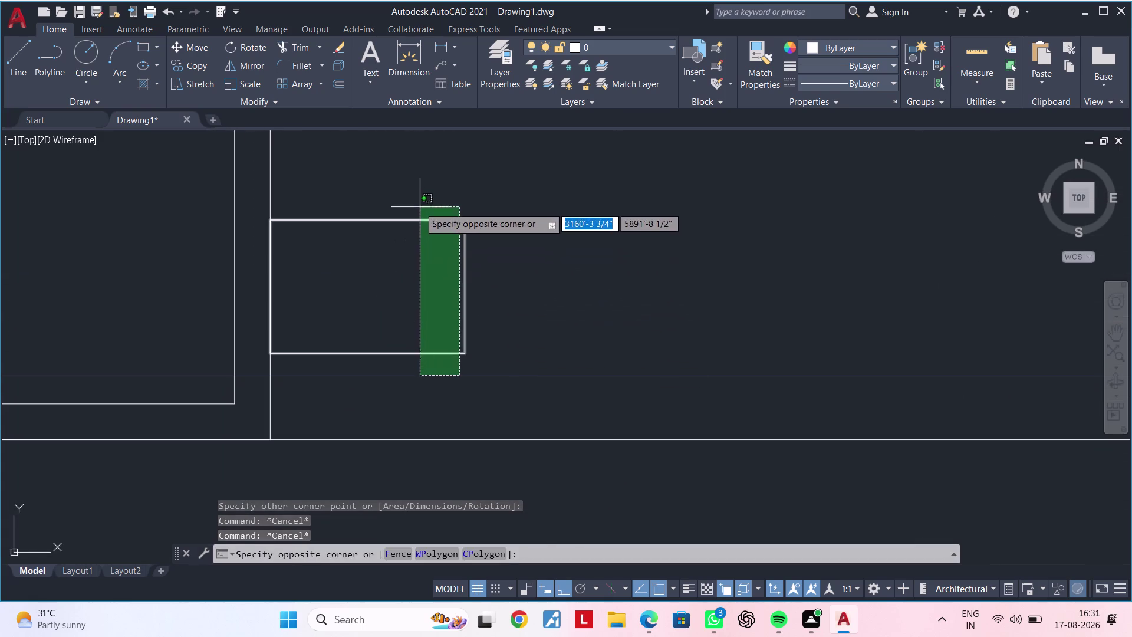
click(419, 206)
click(465, 288)
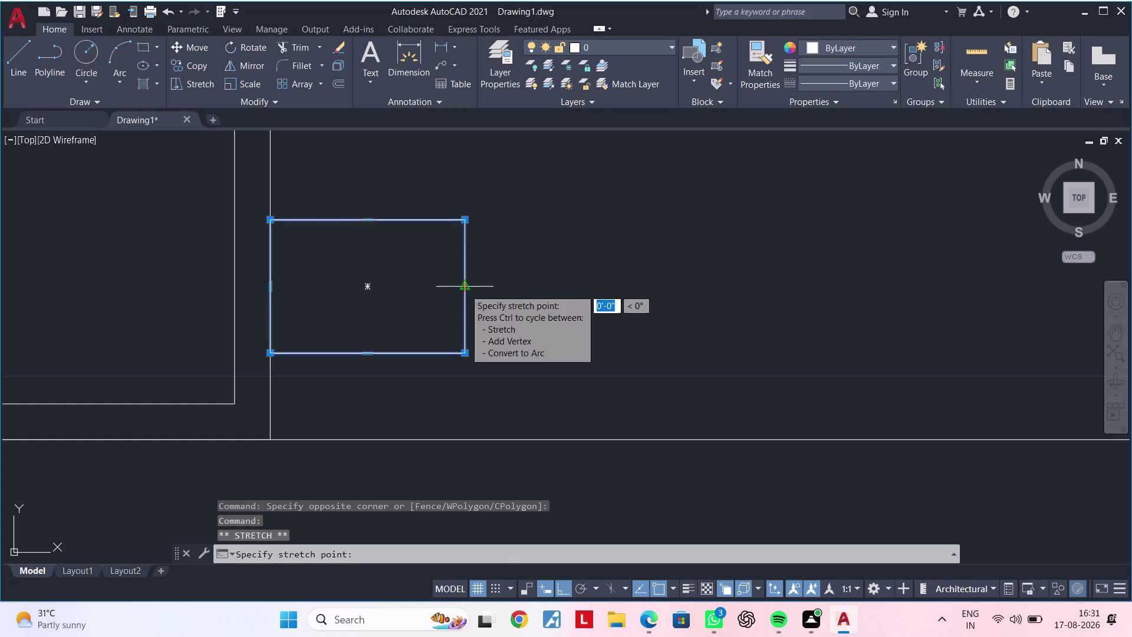
click(512, 289)
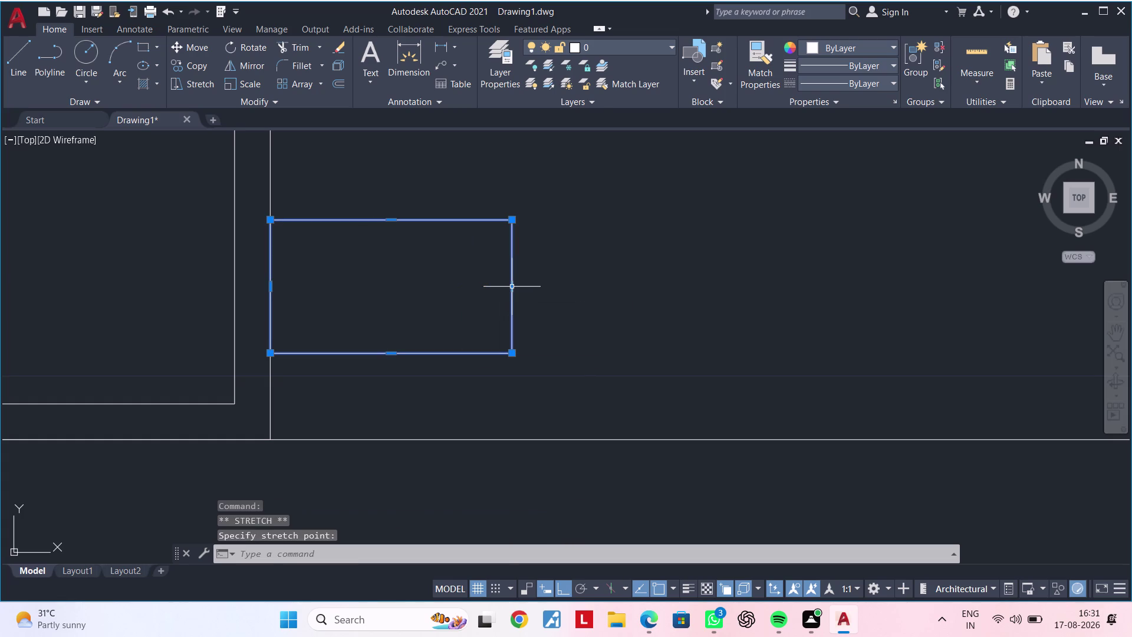
scroll(down, 3)
key(Escape)
key(Escape)
scroll(down, 3)
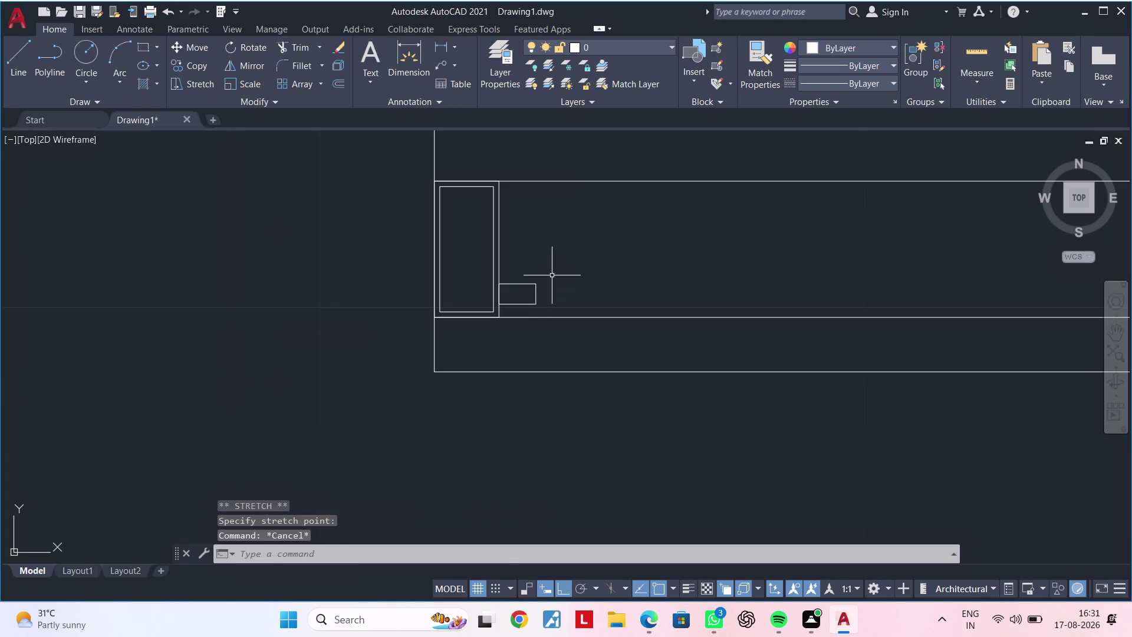
middle_drag(546, 311, 415, 309)
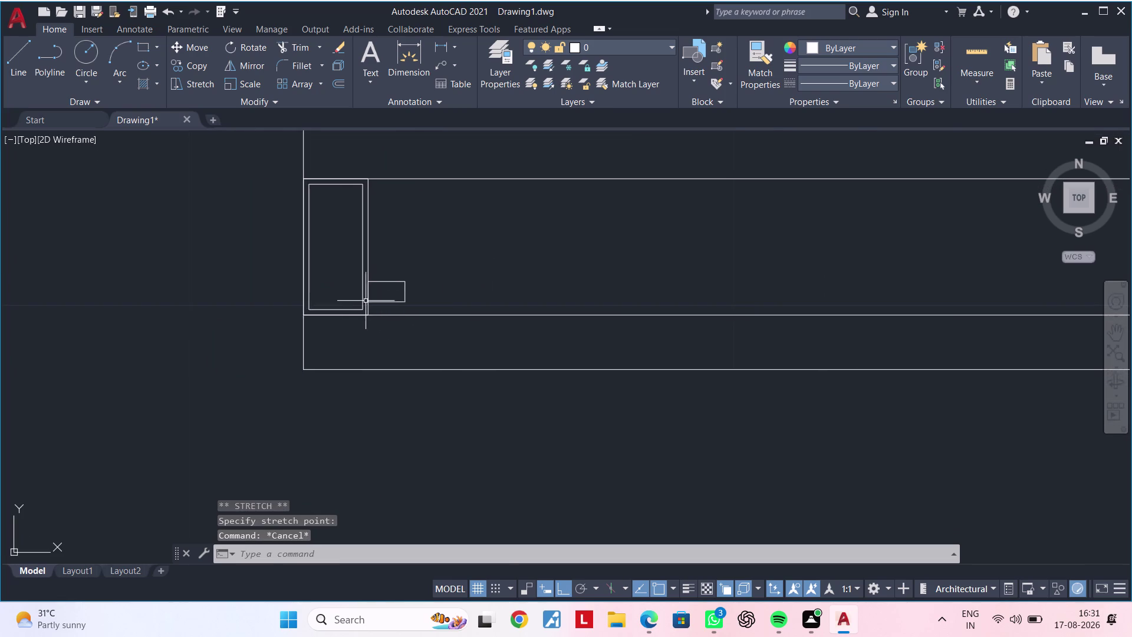
scroll(up, 3)
scroll(up, 3)
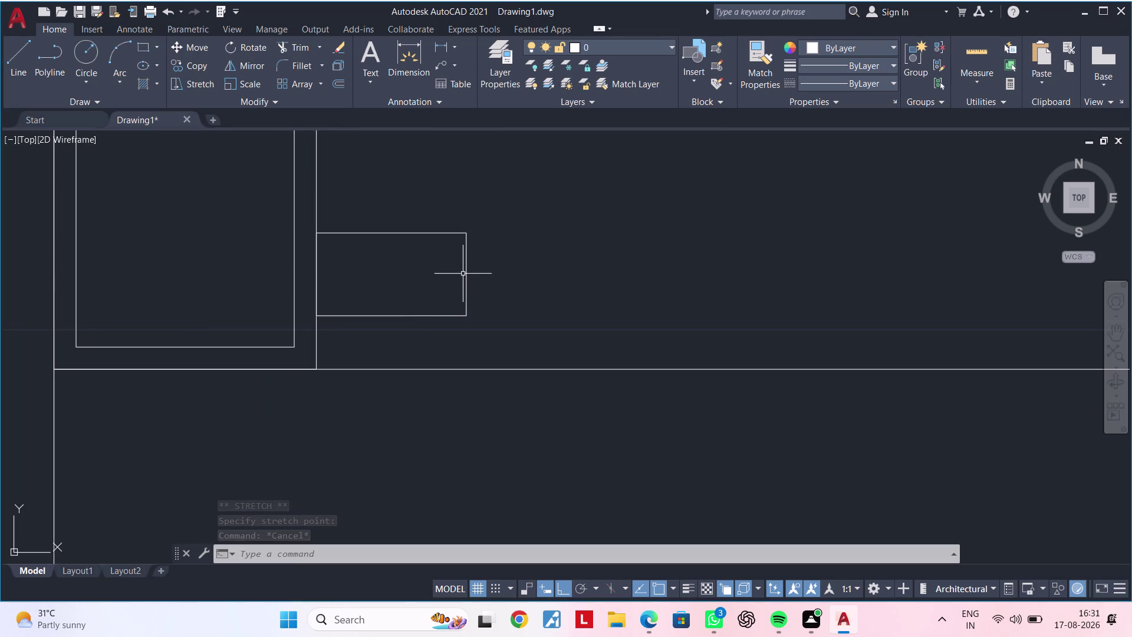
click(467, 272)
click(470, 272)
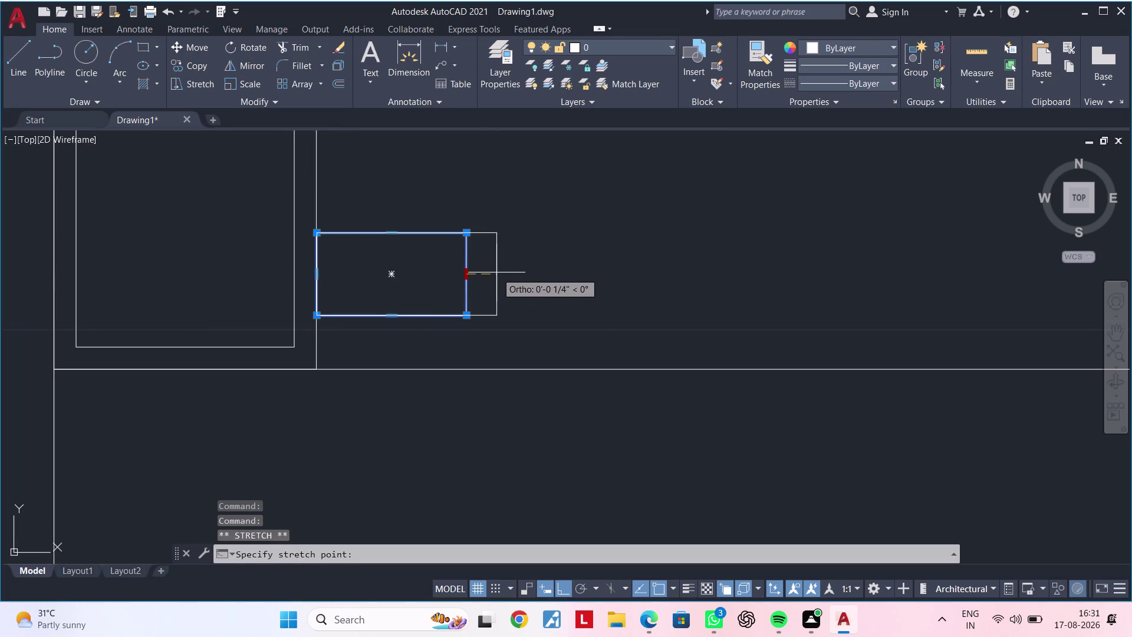
click(555, 274)
scroll(down, 3)
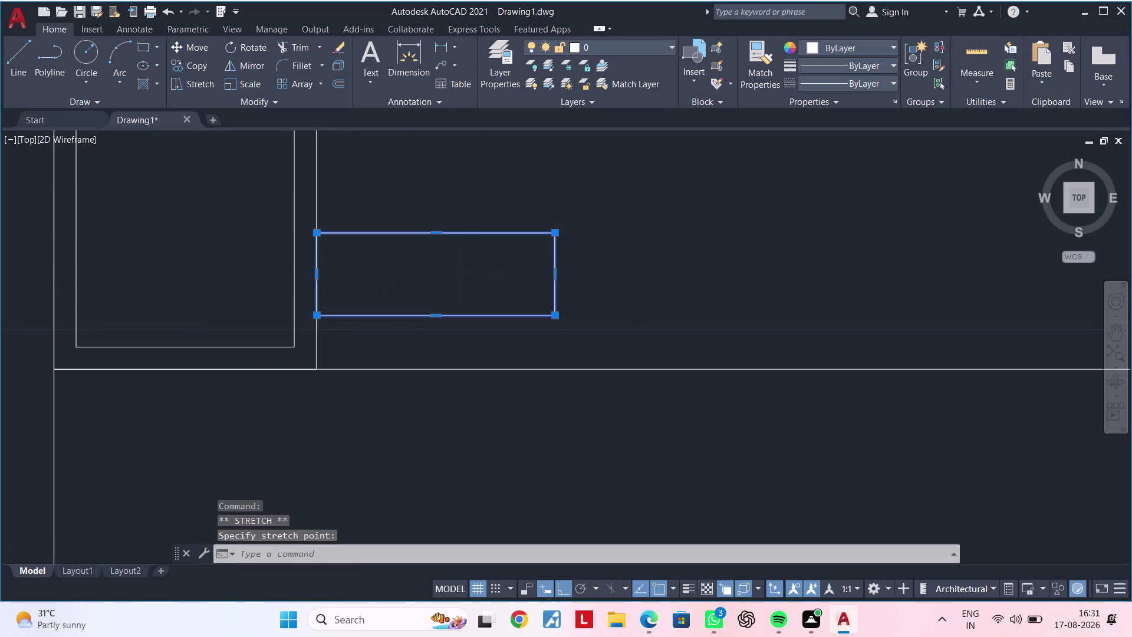
scroll(down, 3)
key(Escape)
click(554, 268)
key(Escape)
key(Escape)
key(Escape)
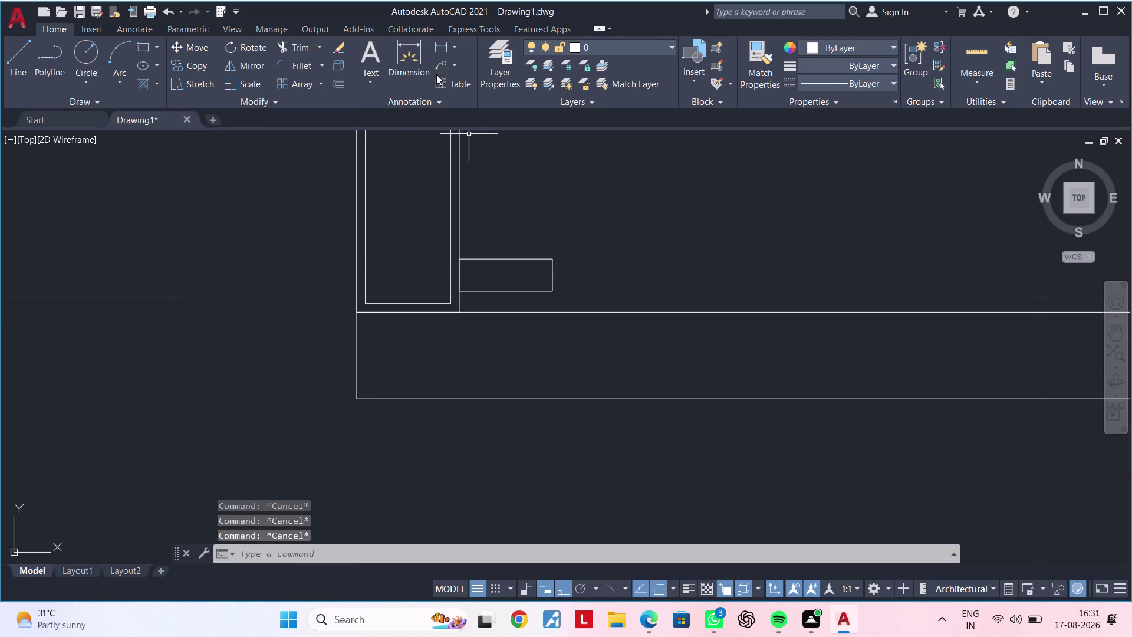
click(443, 44)
scroll(up, 3)
click(452, 263)
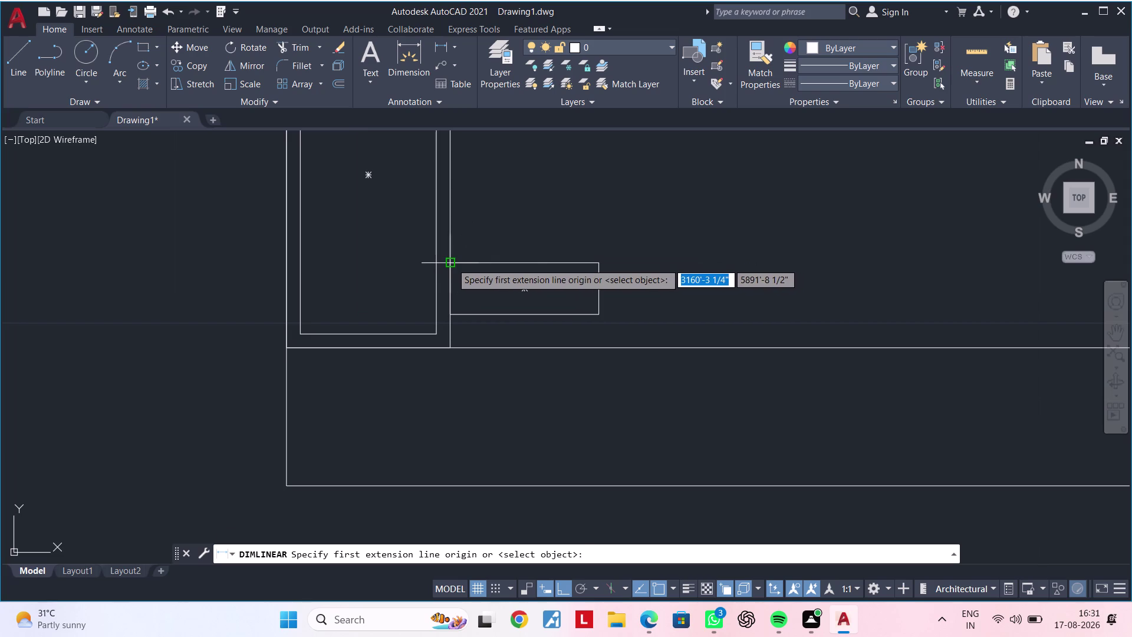
click(599, 261)
scroll(down, 3)
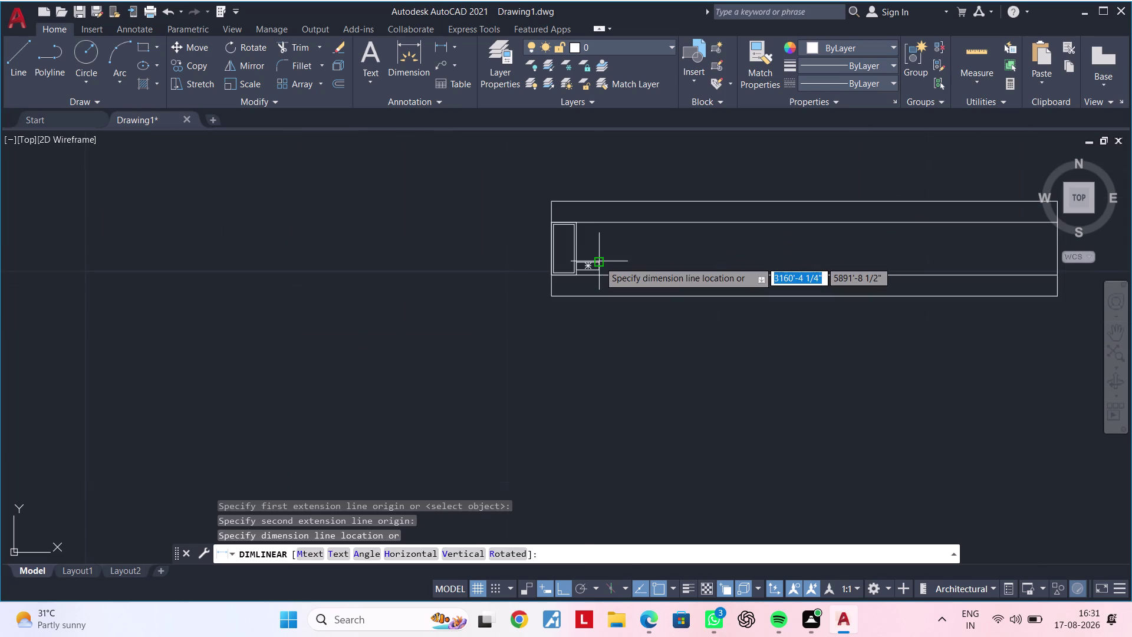
scroll(down, 3)
scroll(up, 3)
key(Escape)
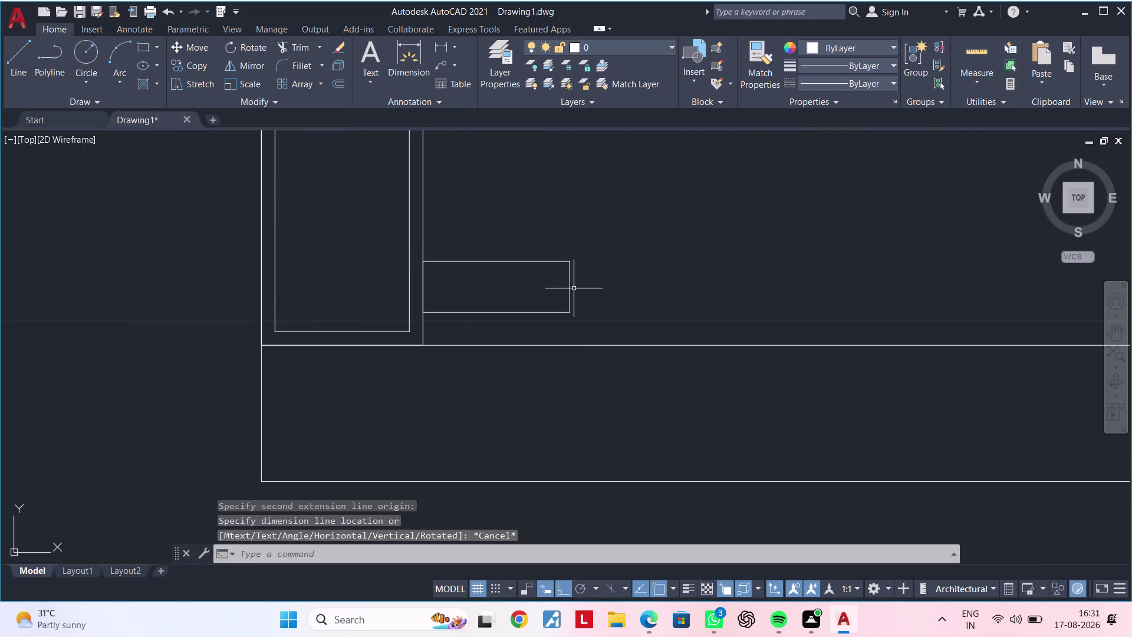
click(570, 288)
click(570, 286)
click(539, 285)
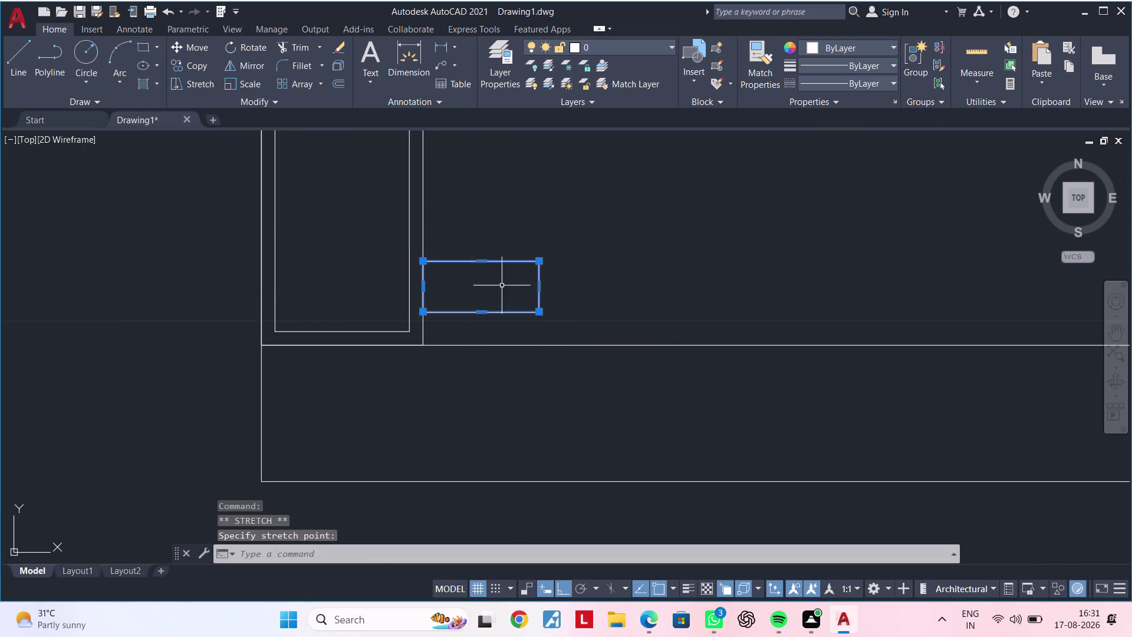
scroll(down, 3)
middle_drag(522, 263, 520, 366)
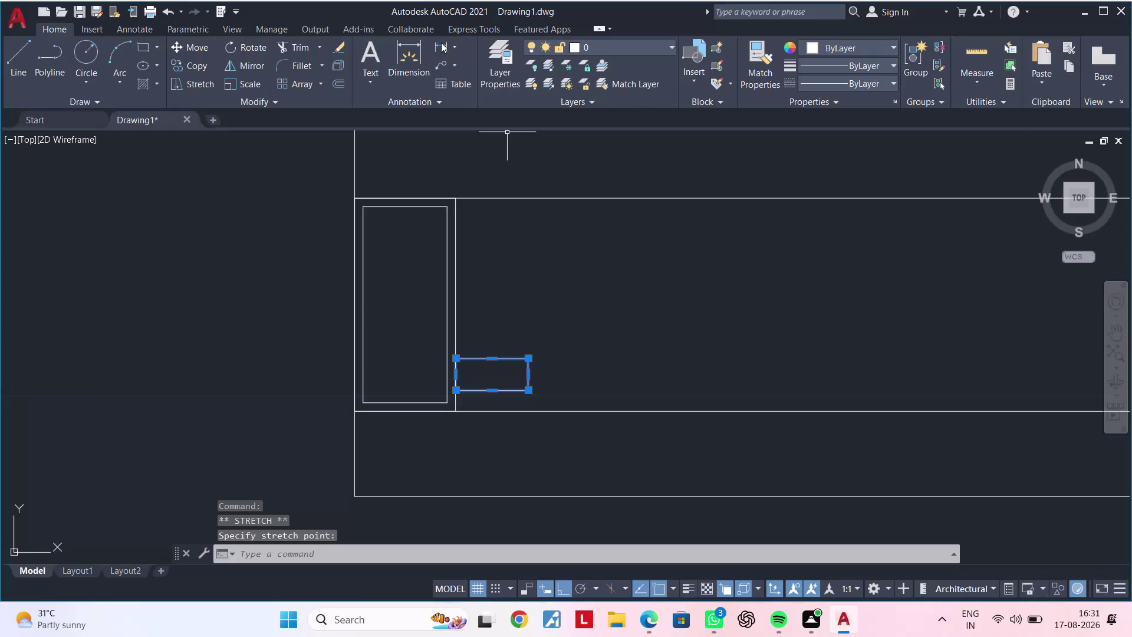
click(444, 43)
click(457, 362)
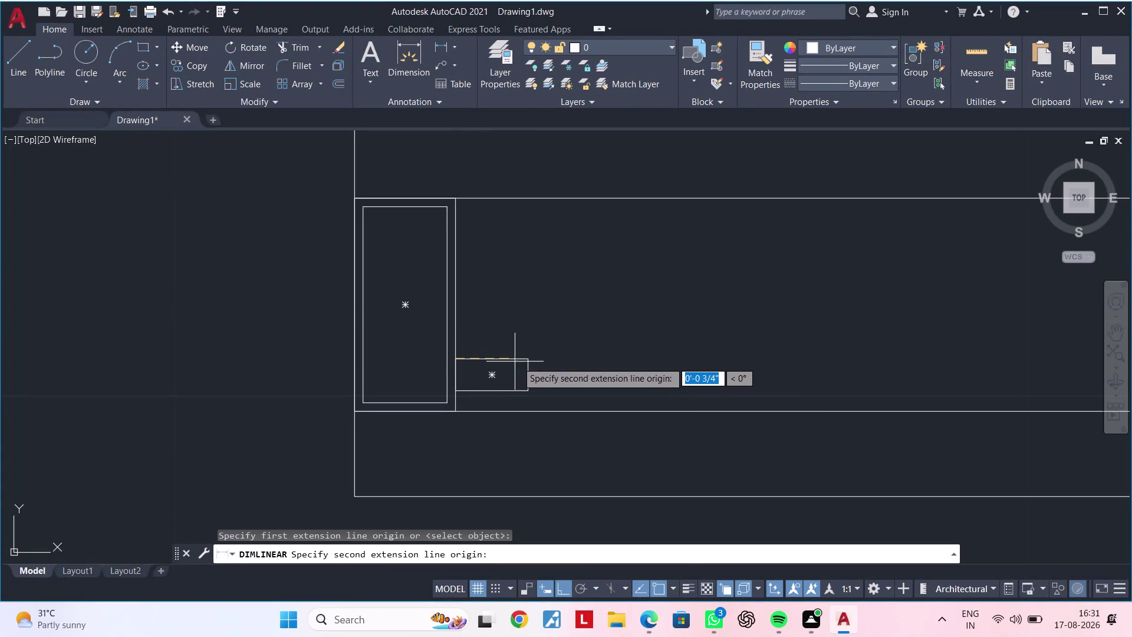
click(525, 362)
scroll(down, 3)
scroll(down, 3)
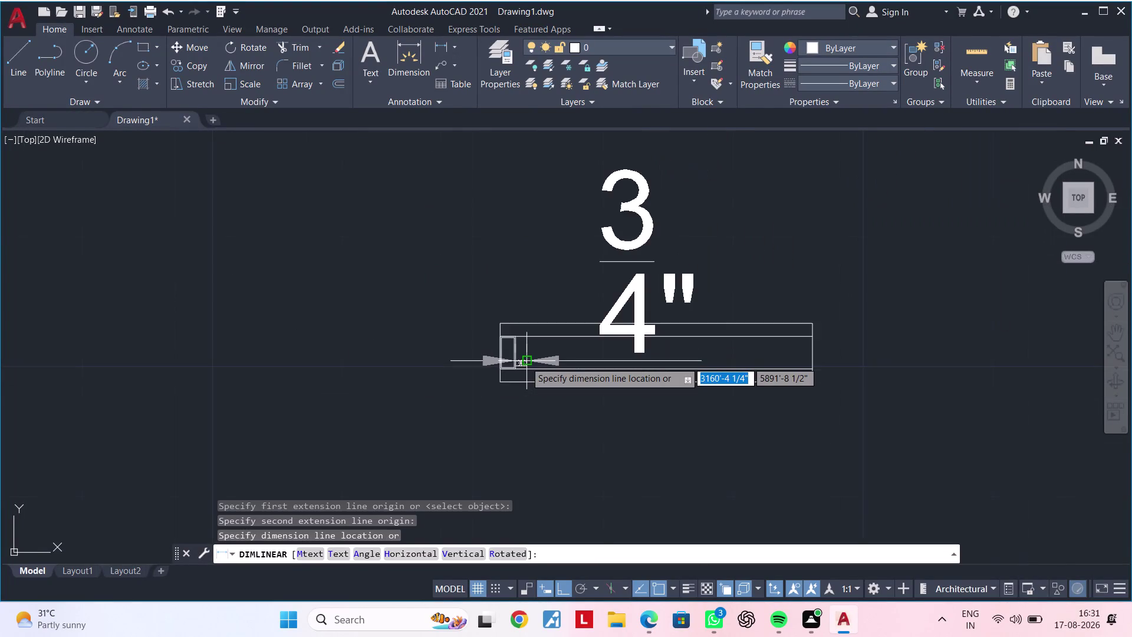
scroll(up, 3)
key(Escape)
scroll(up, 3)
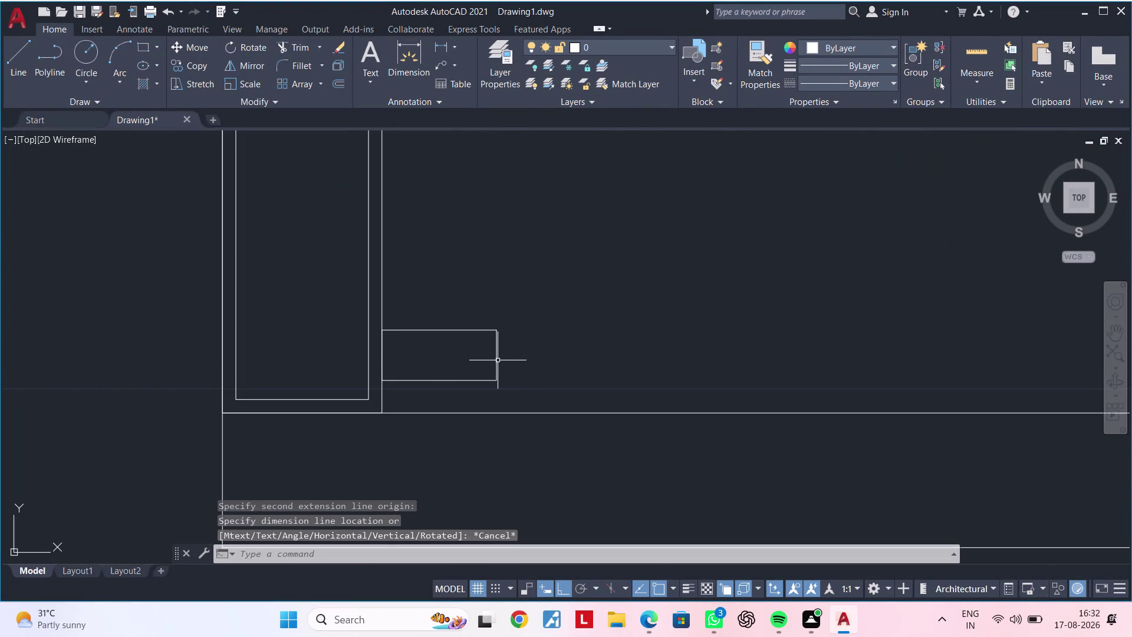
click(497, 360)
click(496, 355)
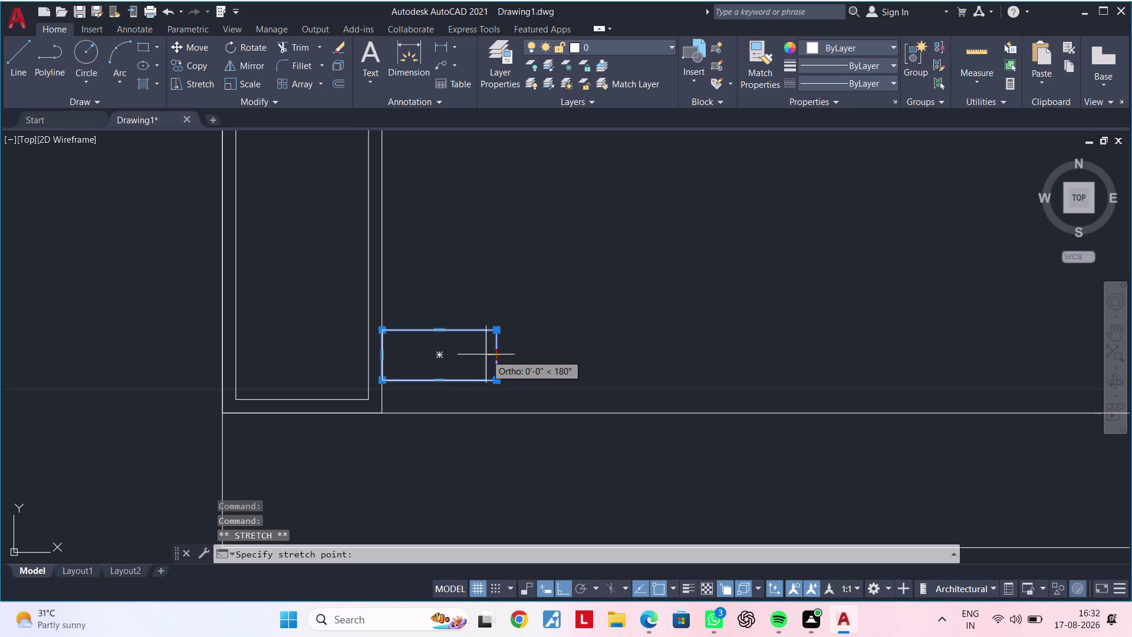
click(484, 355)
key(Escape)
scroll(down, 3)
middle_drag(491, 356, 490, 395)
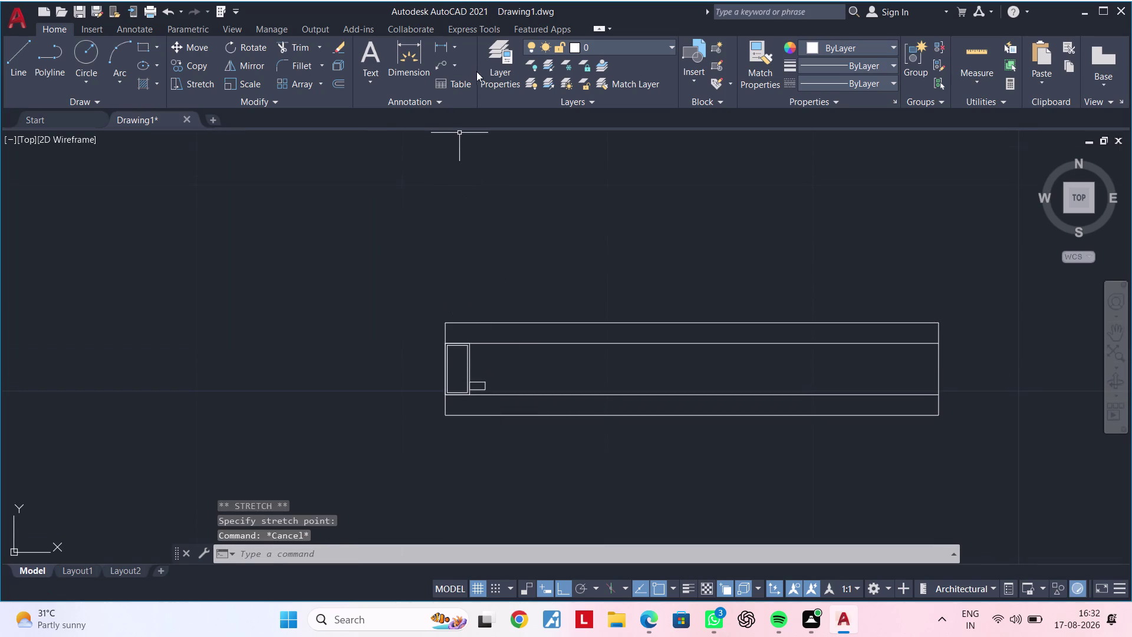
click(442, 45)
scroll(up, 3)
scroll(up, 3)
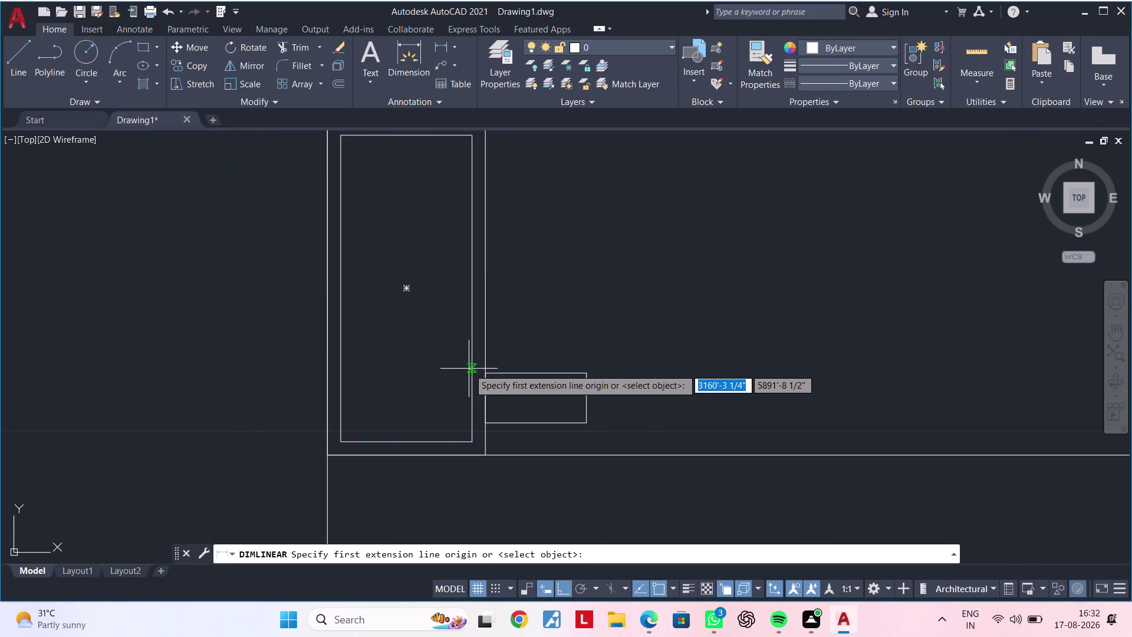
click(494, 377)
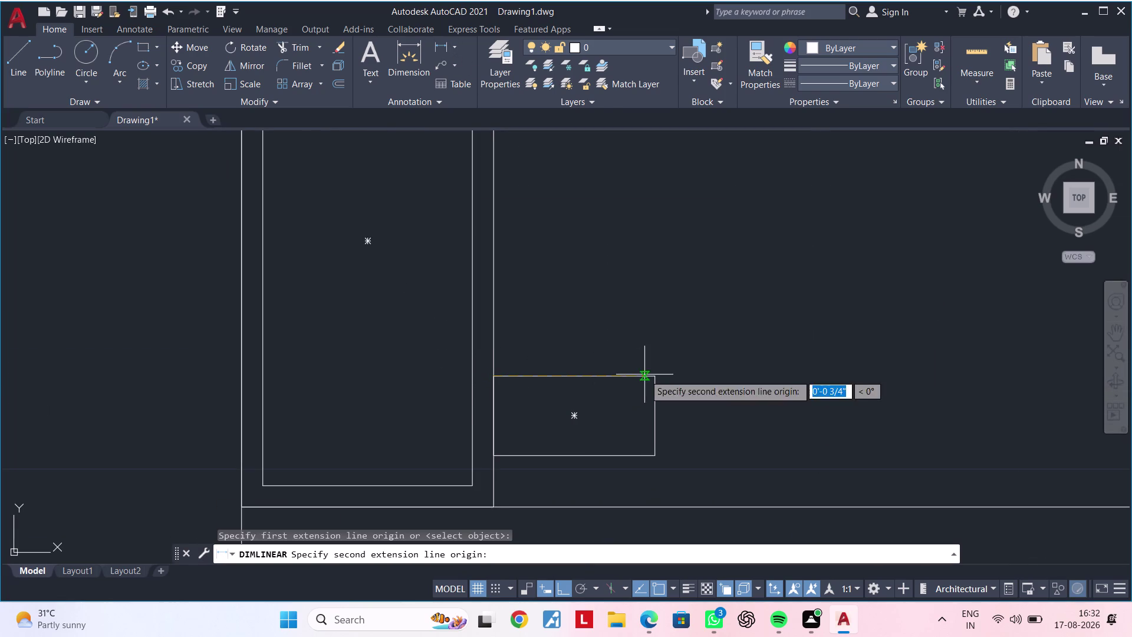
click(655, 375)
scroll(down, 3)
scroll(down, 3)
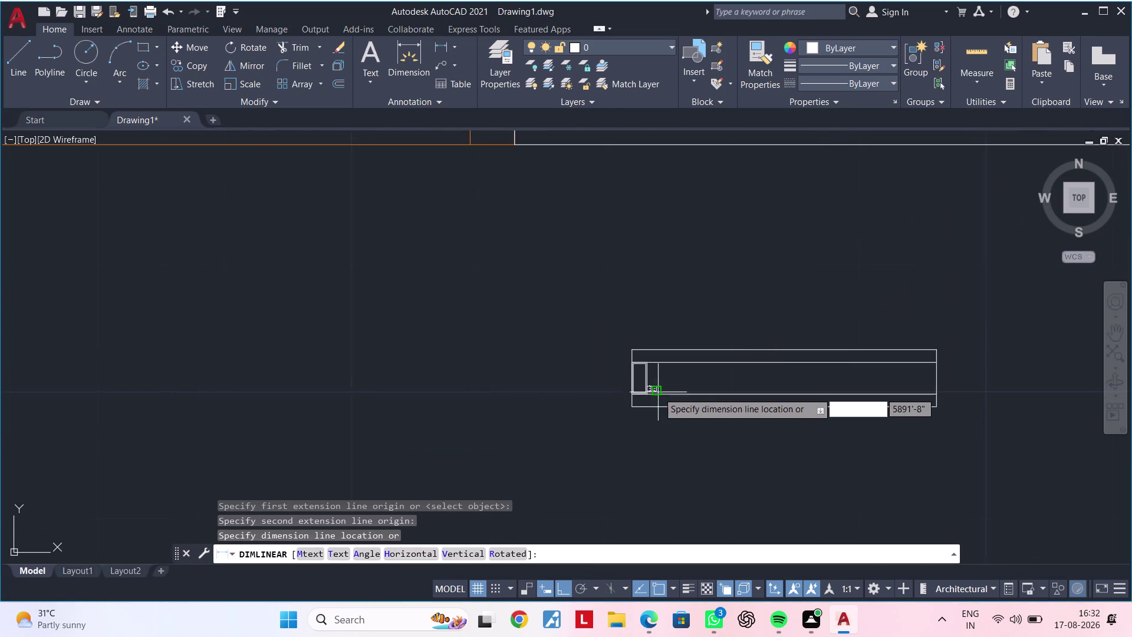
key(Escape)
key(Escape)
scroll(up, 3)
click(635, 430)
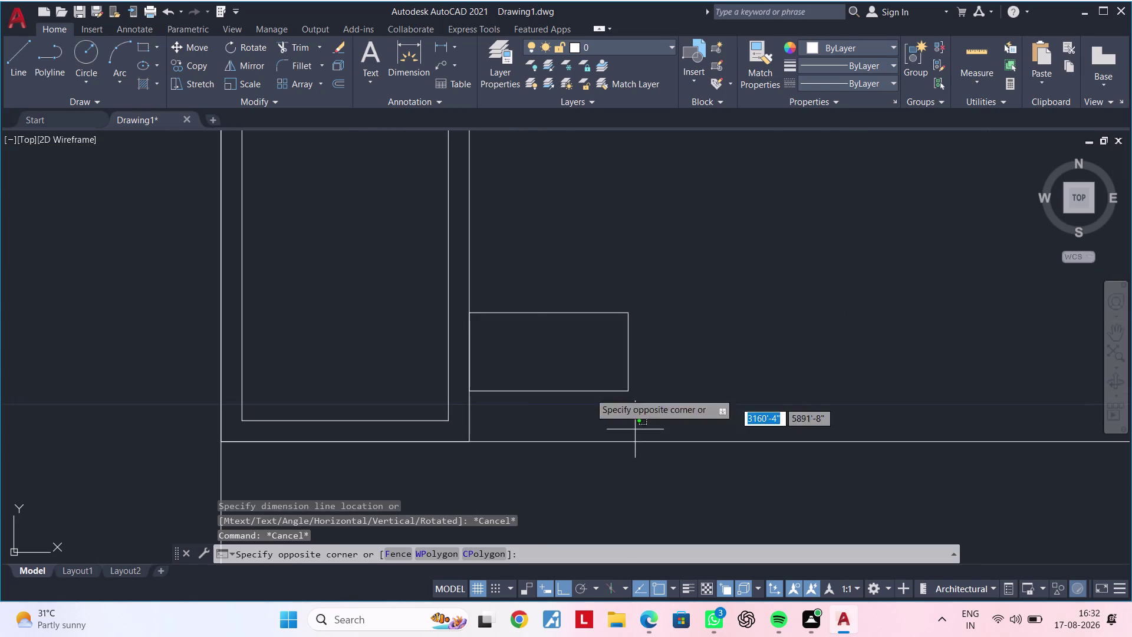
Move the selected small rectangle upward until it rests against the top wall.
click(519, 304)
text(M)
key(space)
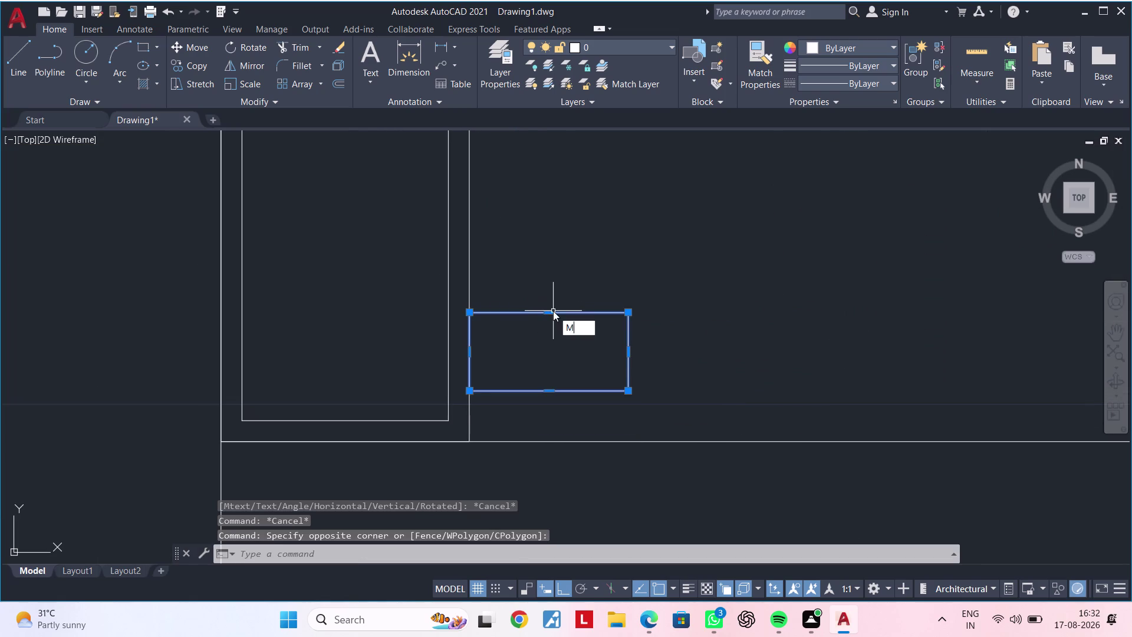
click(470, 346)
middle_drag(473, 234, 475, 394)
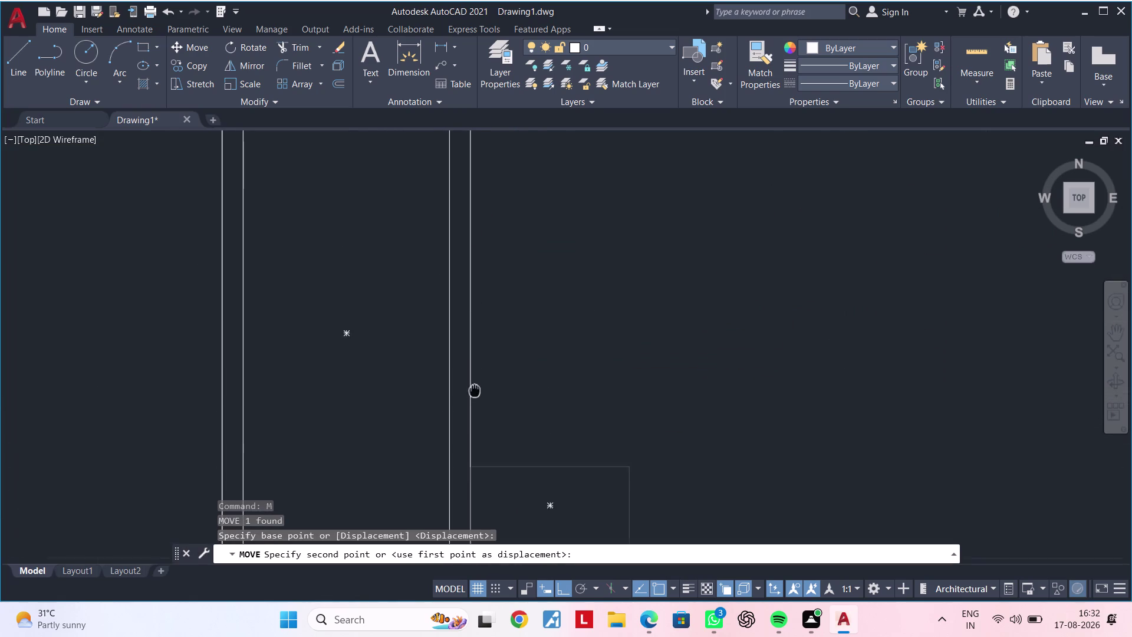
middle_drag(474, 394, 475, 399)
scroll(down, 3)
middle_drag(477, 280, 472, 357)
scroll(up, 3)
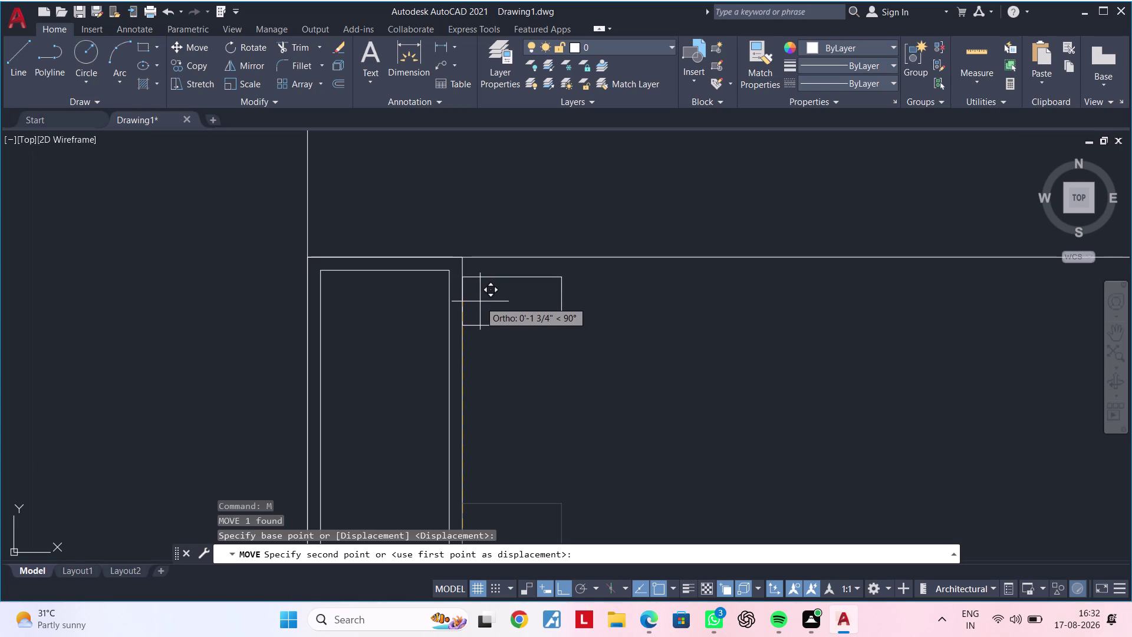
click(481, 328)
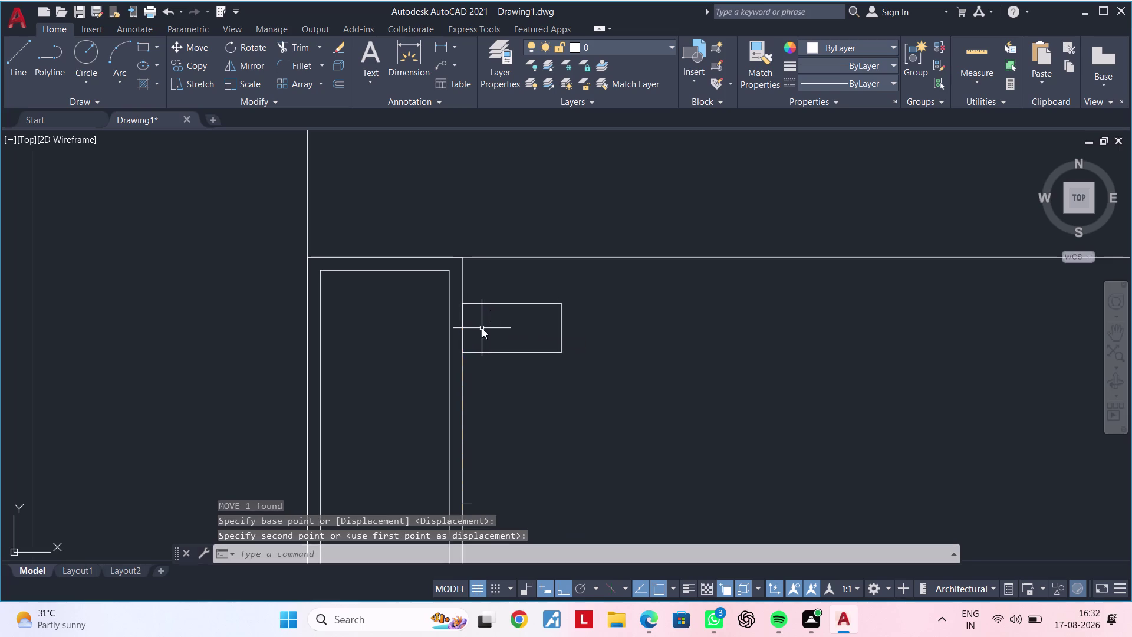
scroll(down, 3)
middle_drag(566, 393, 469, 379)
scroll(up, 3)
Clear leftover commands, recentre the view, and start the Line command with L.
key(Escape)
key(Escape)
key(Escape)
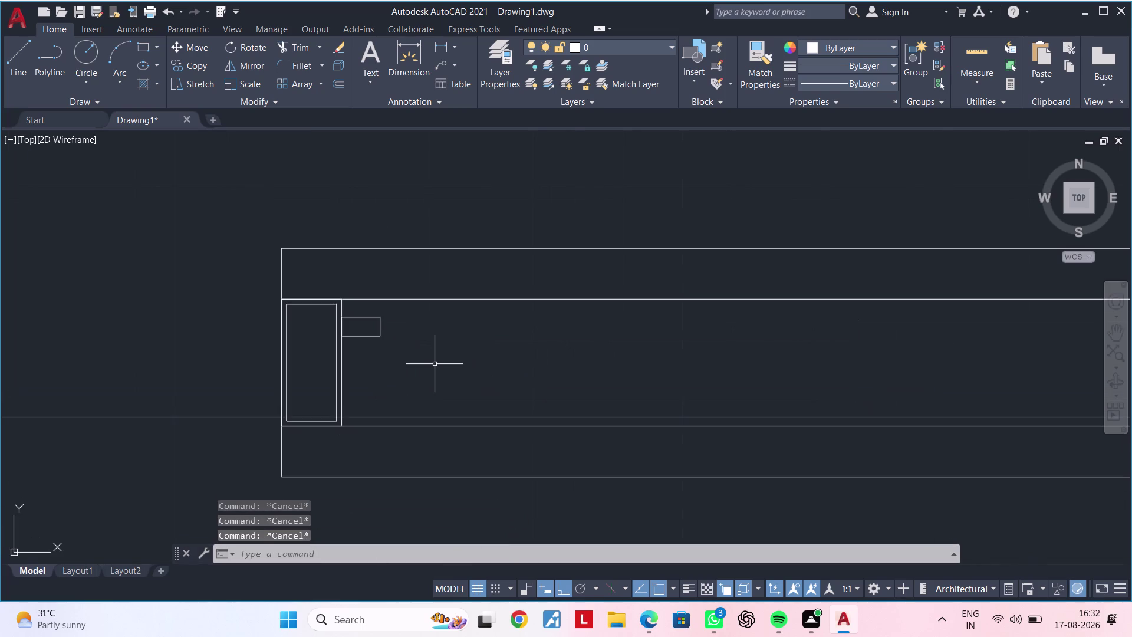
key(Escape)
key(Escape)
key(Escape)
key(Escape)
key(Escape)
key(Escape)
scroll(down, 3)
middle_drag(546, 369, 326, 342)
middle_drag(323, 342, 466, 338)
text(L)
key(space)
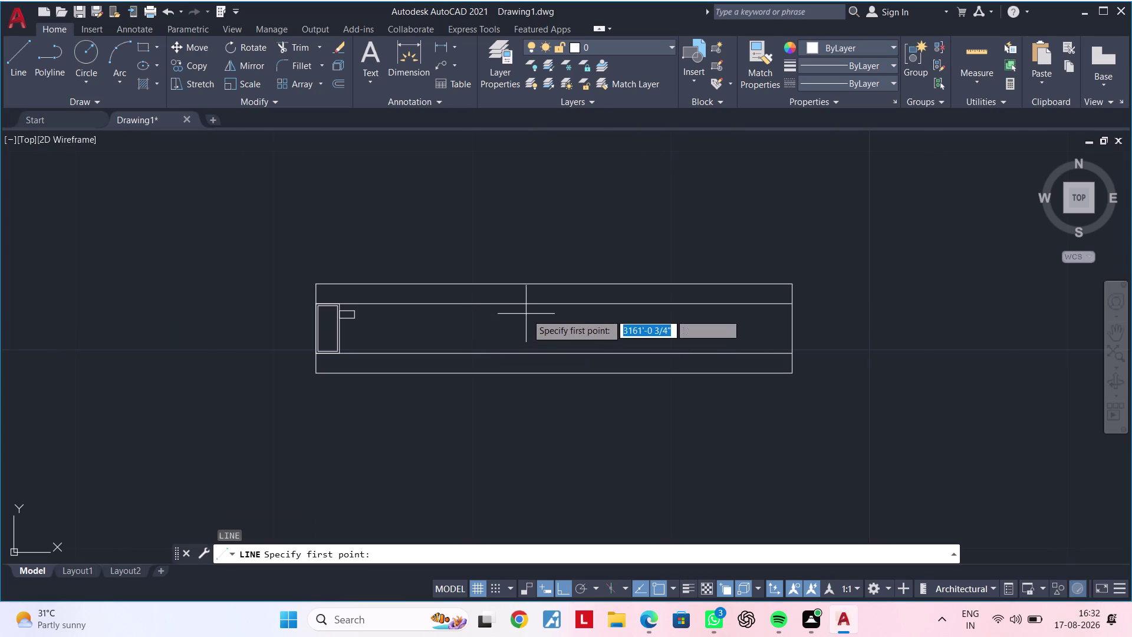
Draw a vertical line from the top wall straight down to the bottom wall.
click(555, 304)
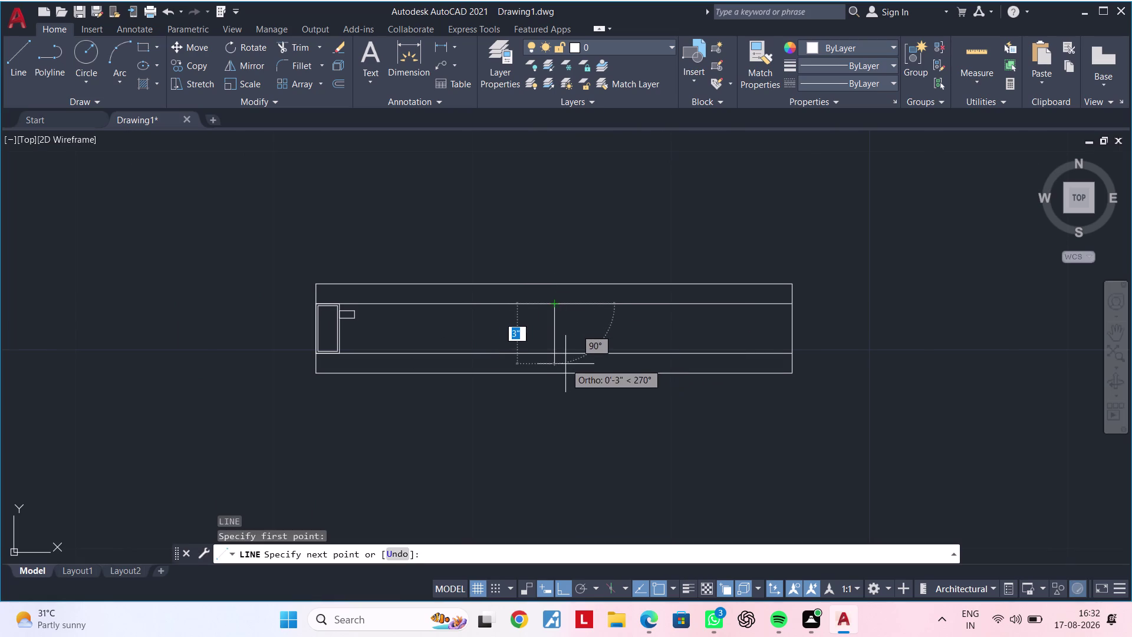
click(556, 353)
key(Escape)
key(Escape)
Pan around the new partition, clear leftover commands, and begin selecting the small rectangle.
middle_drag(554, 323, 566, 323)
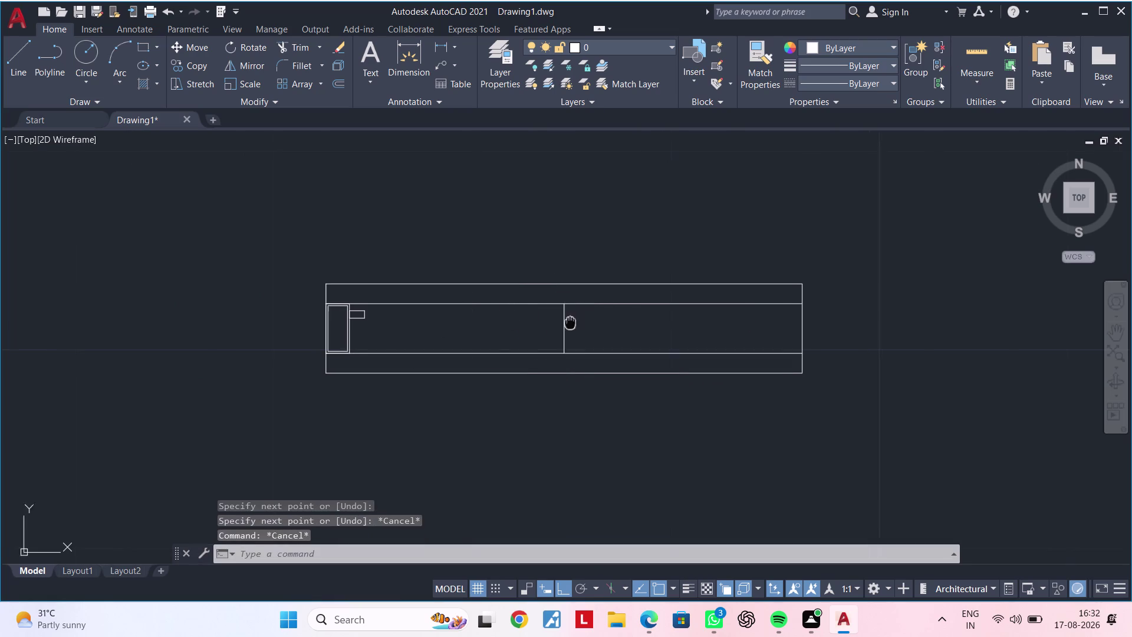
middle_drag(566, 323, 616, 317)
key(Escape)
scroll(up, 3)
middle_drag(594, 325, 630, 320)
key(Escape)
scroll(up, 3)
key(Escape)
key(Escape)
key(Escape)
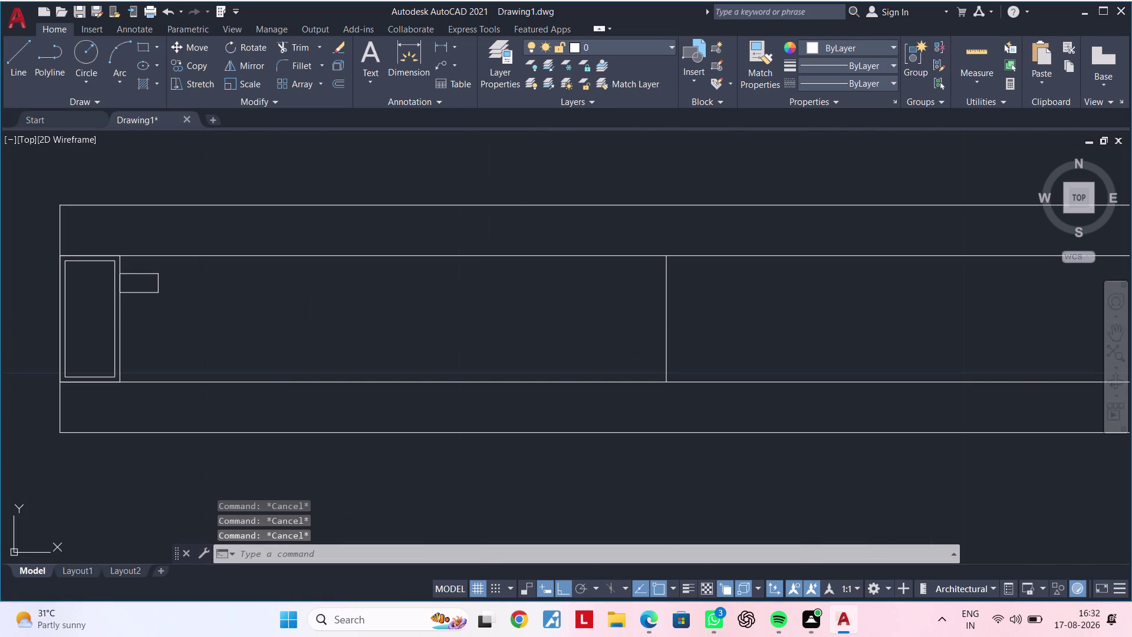
key(Escape)
key(Escape)
key(Escape)
middle_drag(530, 337, 627, 333)
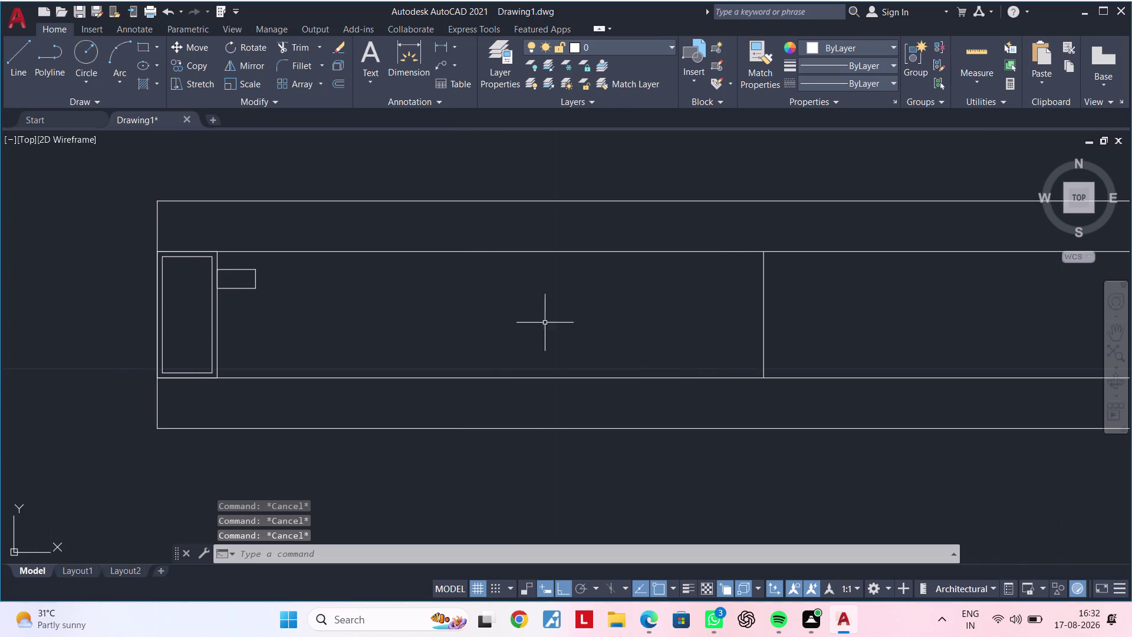
middle_drag(542, 322, 662, 314)
scroll(up, 3)
click(403, 240)
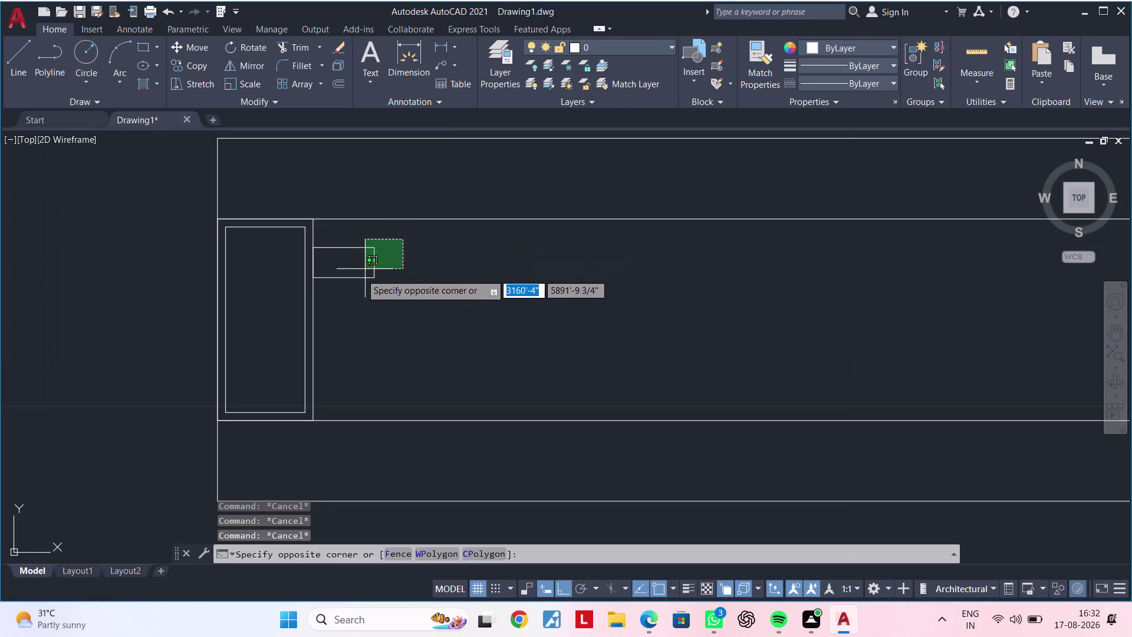
Start moving the small rectangle, then cancel the move.
click(352, 287)
text(M)
key(space)
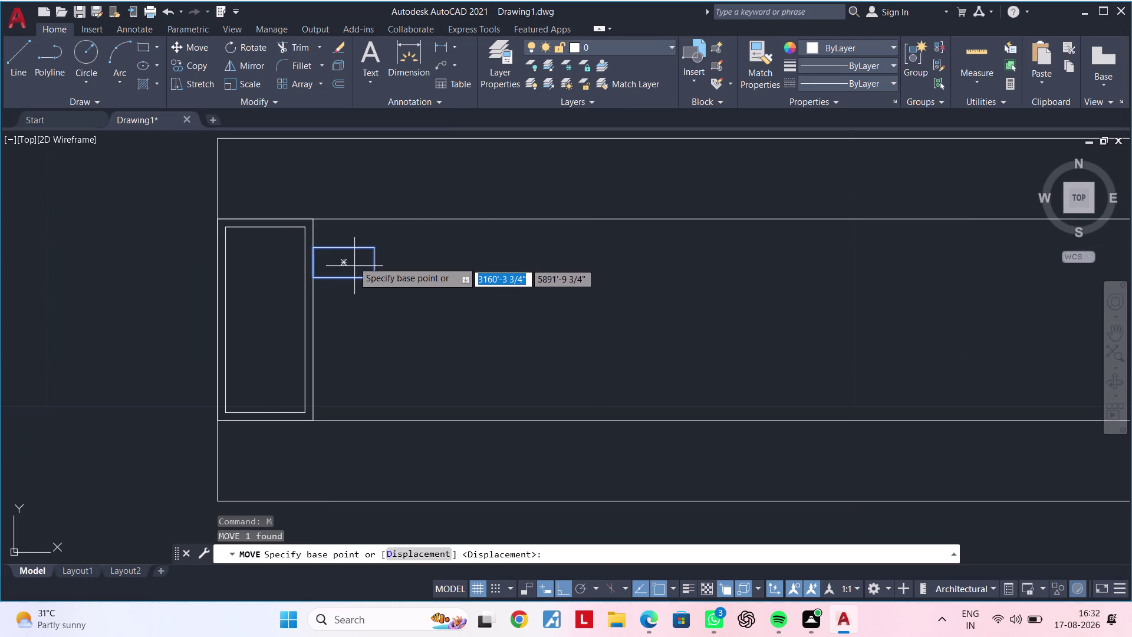
click(344, 244)
scroll(down, 3)
key(Escape)
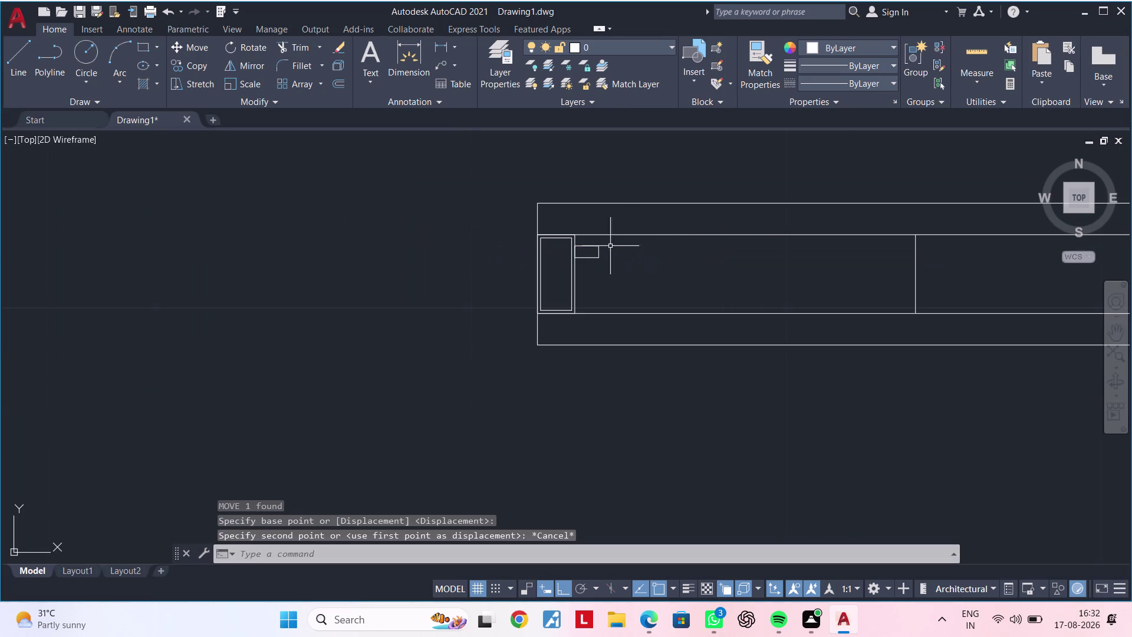
scroll(up, 3)
Copy the small rectangle from its corner onto the partition line's top end.
click(606, 233)
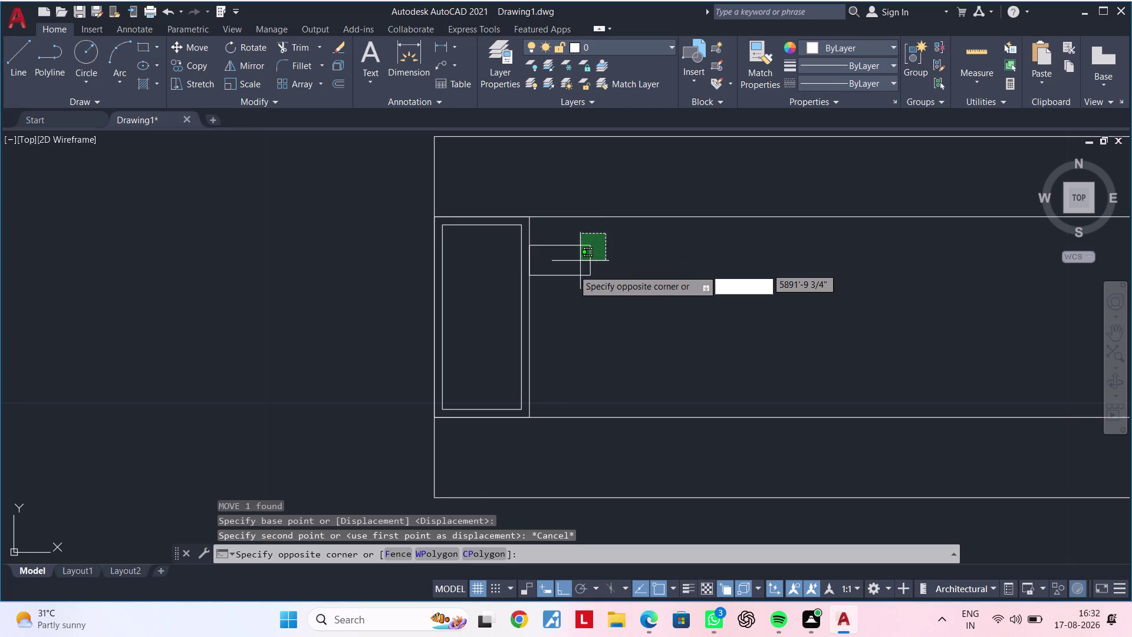
click(571, 273)
text(CO)
key(space)
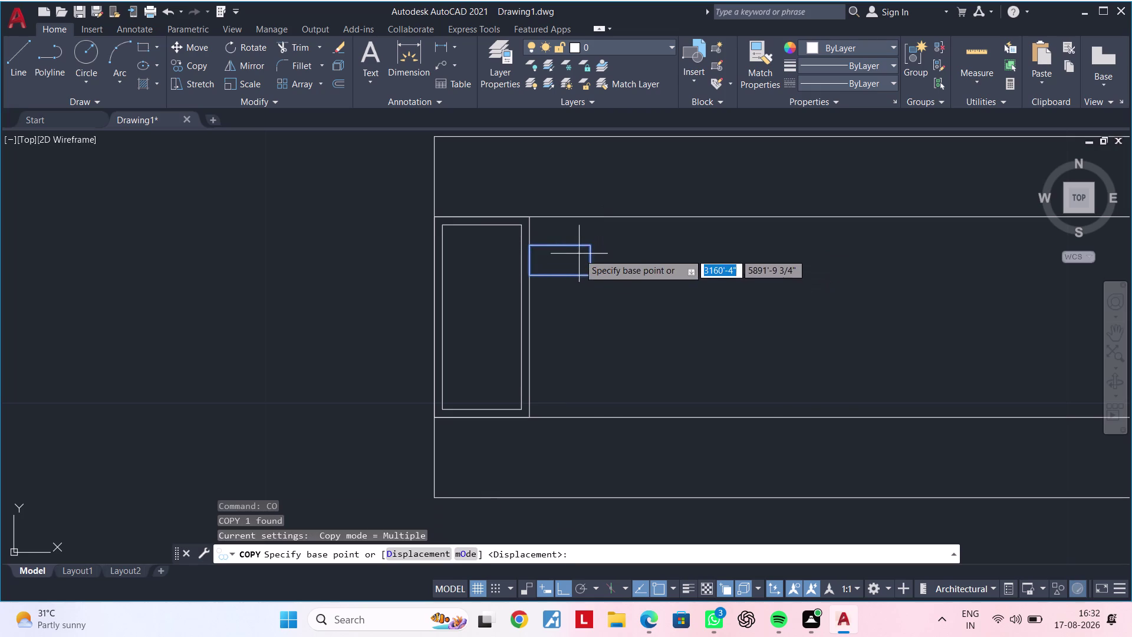
click(559, 246)
middle_drag(1001, 245, 486, 324)
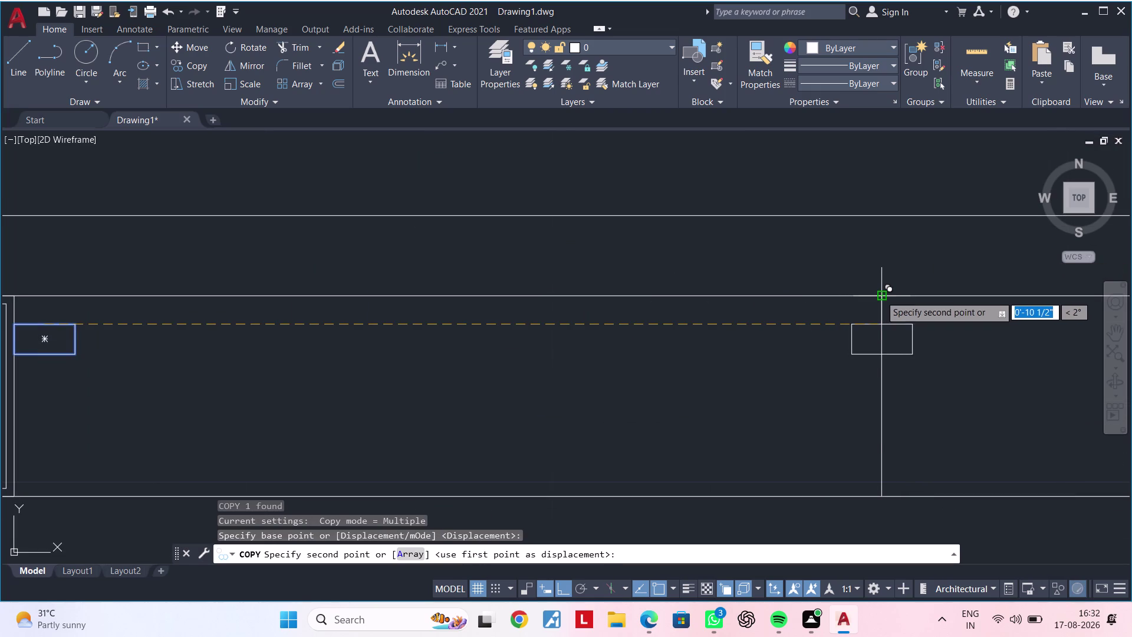
scroll(up, 3)
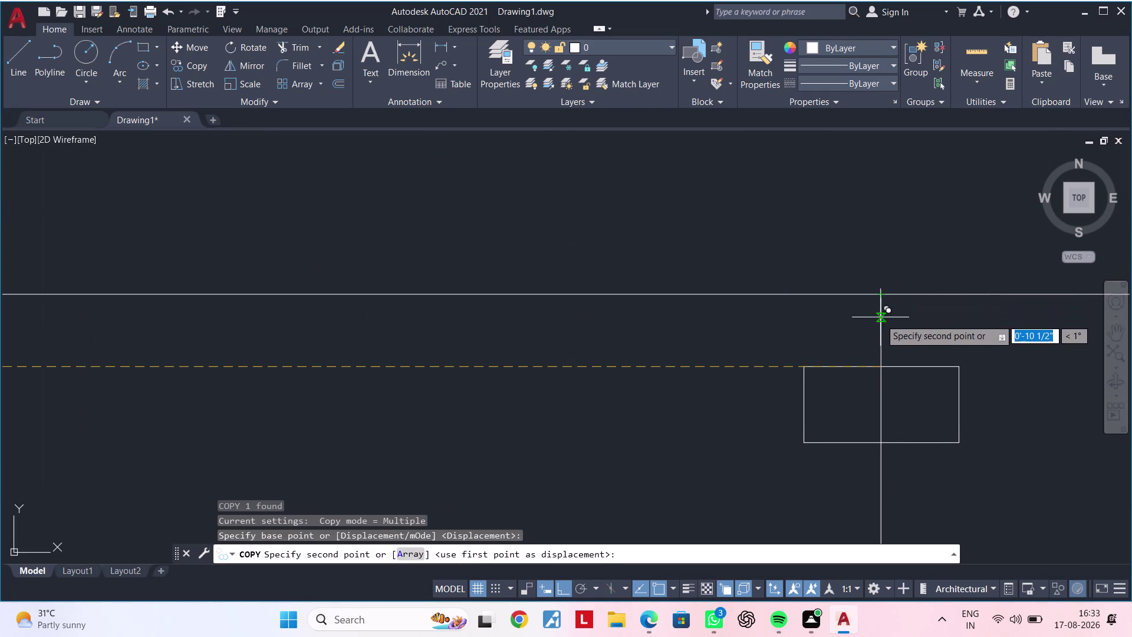
click(880, 366)
scroll(down, 3)
middle_drag(789, 405, 777, 340)
Finish copying, check the partition line selection, and start a new line with L.
key(Escape)
key(Escape)
middle_drag(755, 357, 818, 343)
key(Escape)
key(Escape)
middle_drag(785, 344, 626, 343)
key(Escape)
key(Escape)
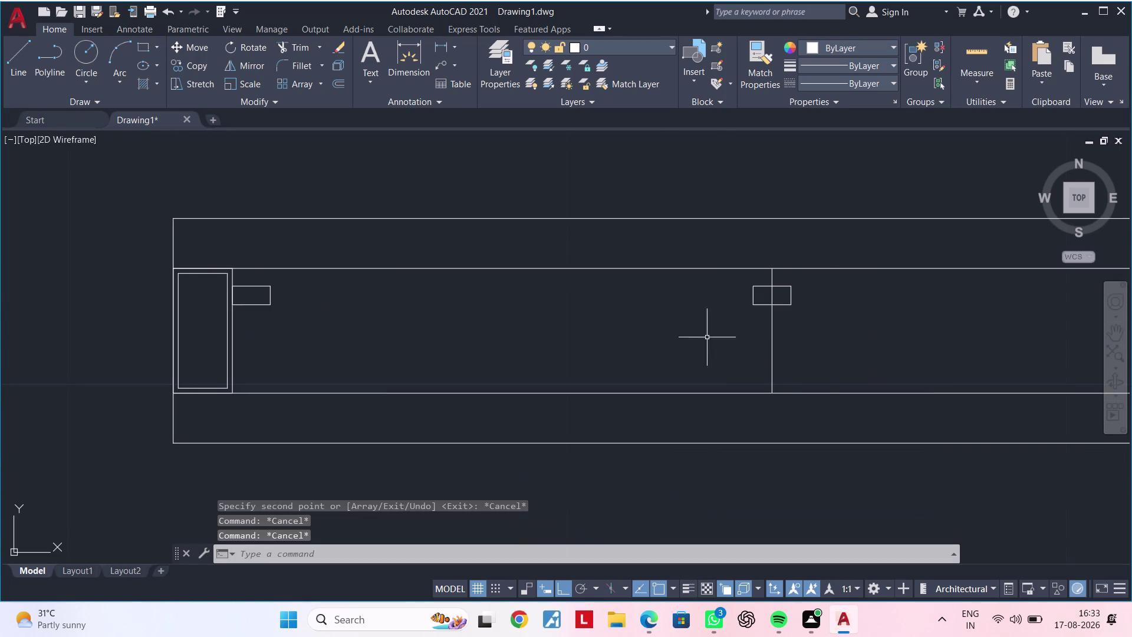
click(771, 337)
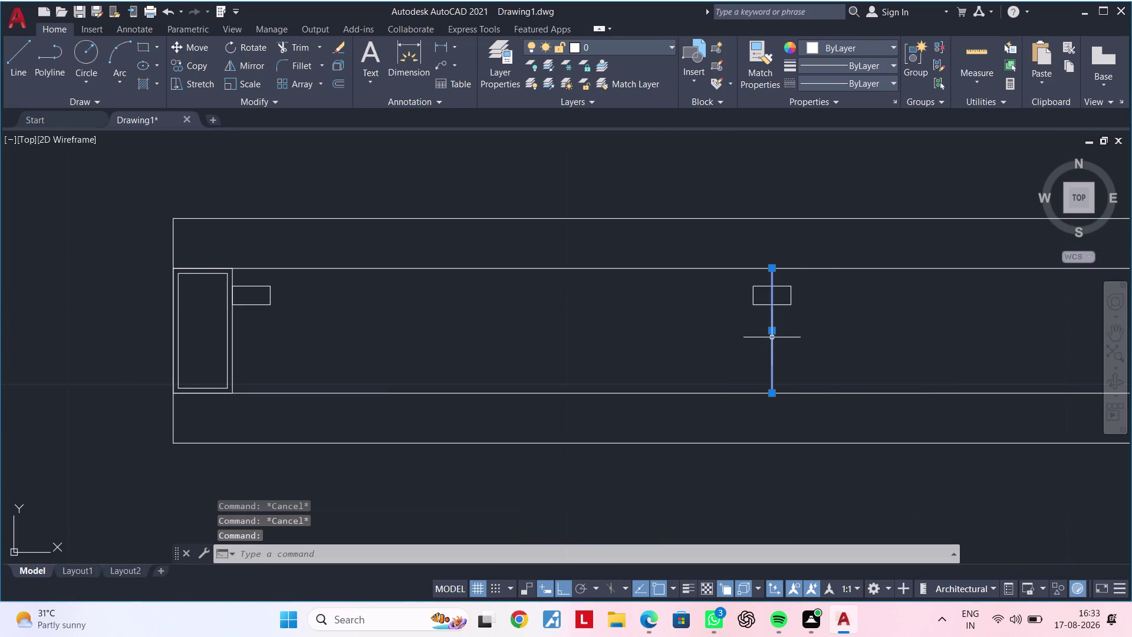
key(Escape)
middle_drag(614, 340, 717, 342)
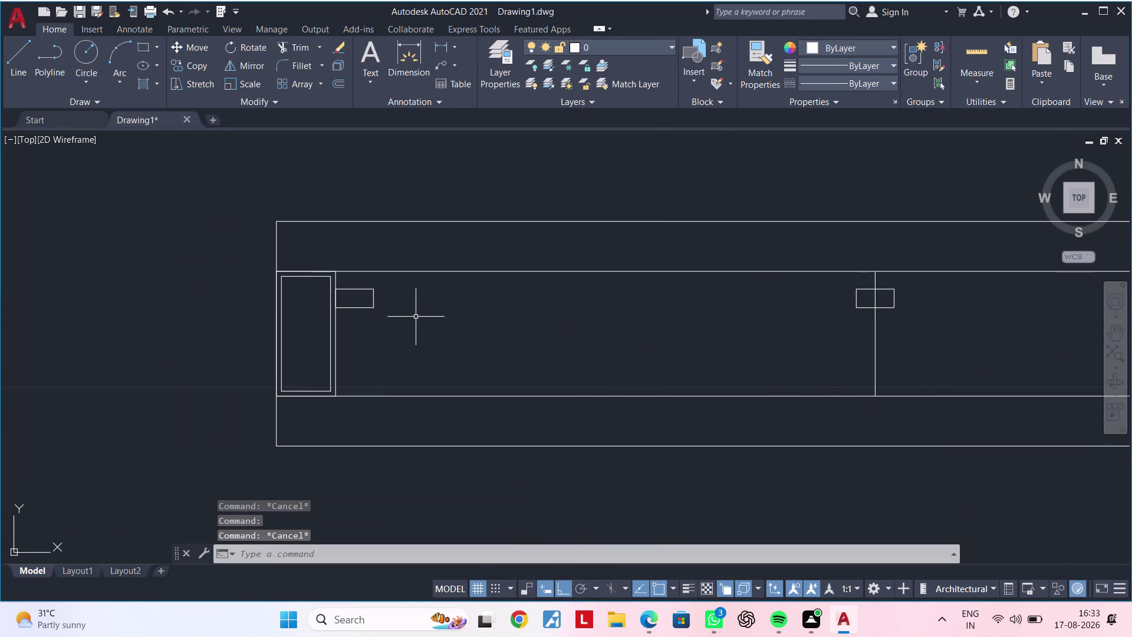
text(L)
key(space)
scroll(up, 3)
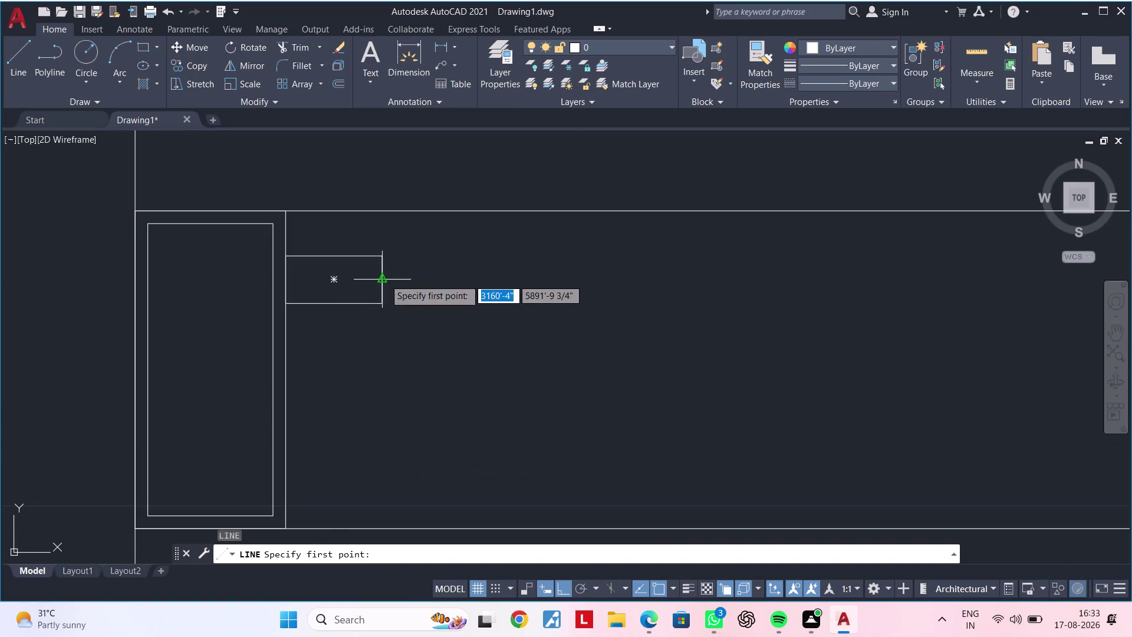
click(385, 279)
scroll(down, 3)
middle_drag(778, 288, 328, 294)
scroll(up, 3)
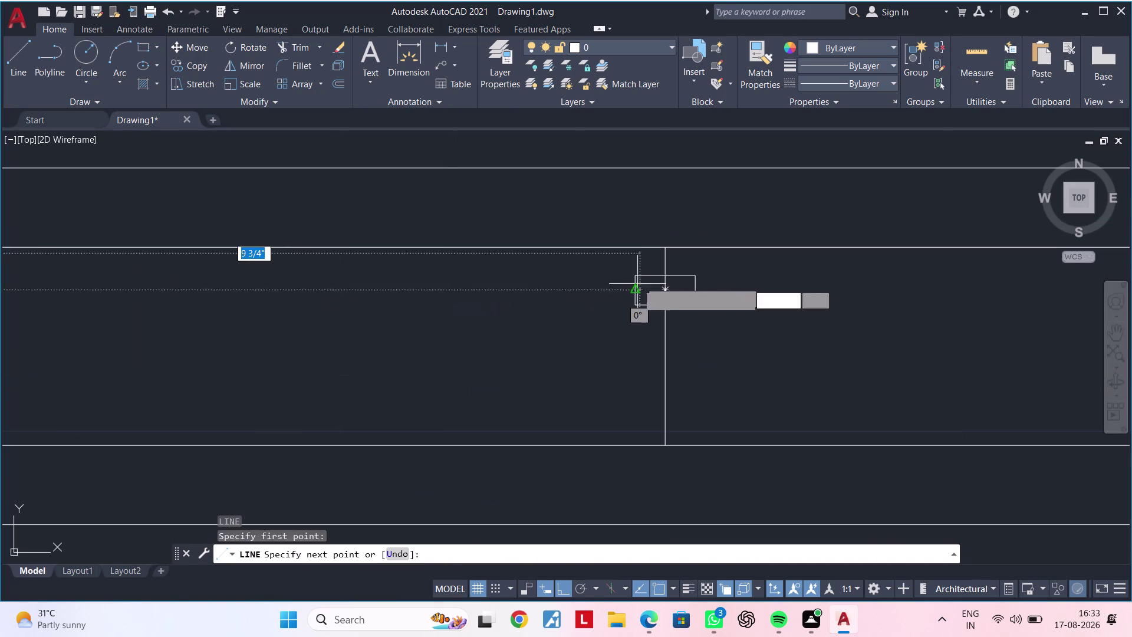
click(639, 292)
key(Escape)
key(Escape)
scroll(down, 3)
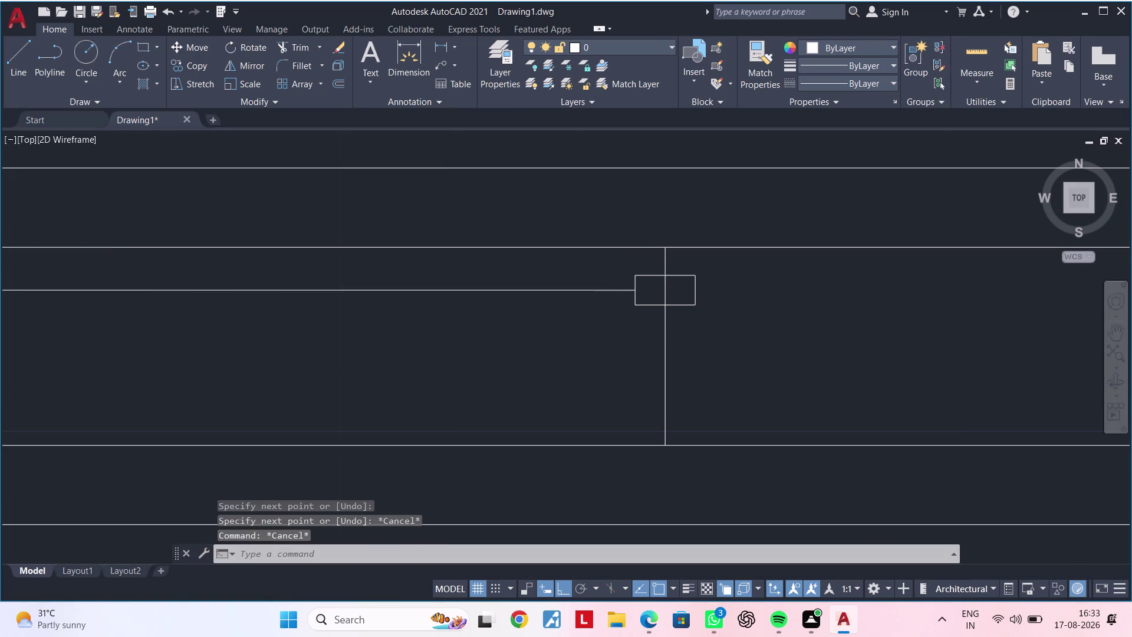
scroll(down, 3)
scroll(down, 3)
middle_drag(547, 340, 705, 340)
middle_drag(633, 327, 538, 335)
scroll(up, 3)
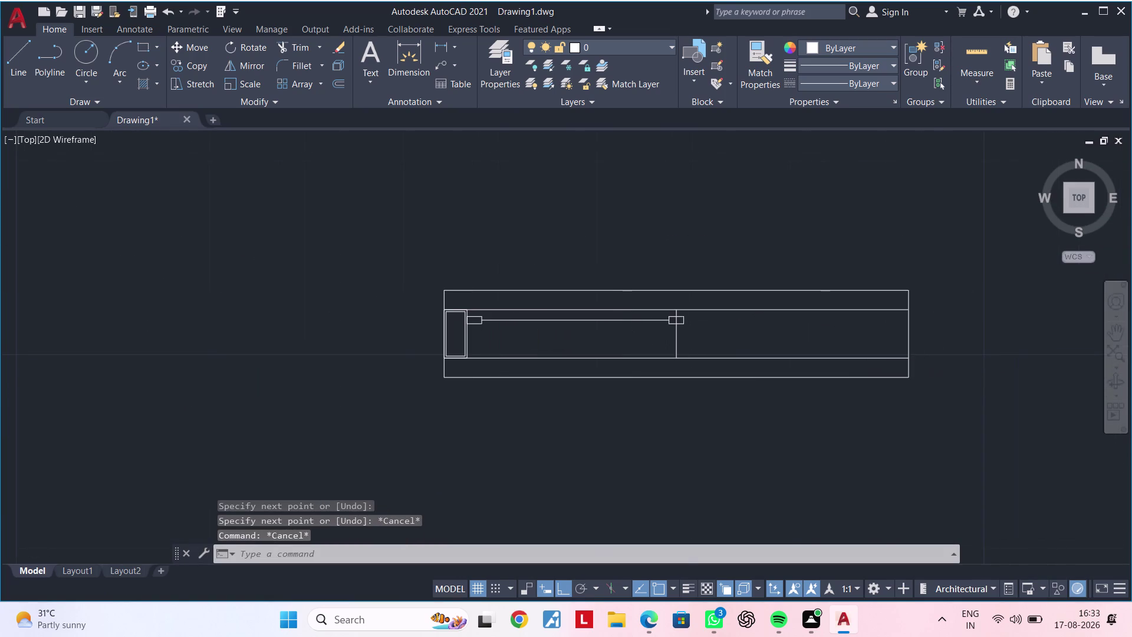
middle_drag(523, 337, 461, 346)
scroll(up, 3)
middle_drag(461, 327, 430, 368)
key(Escape)
key(Escape)
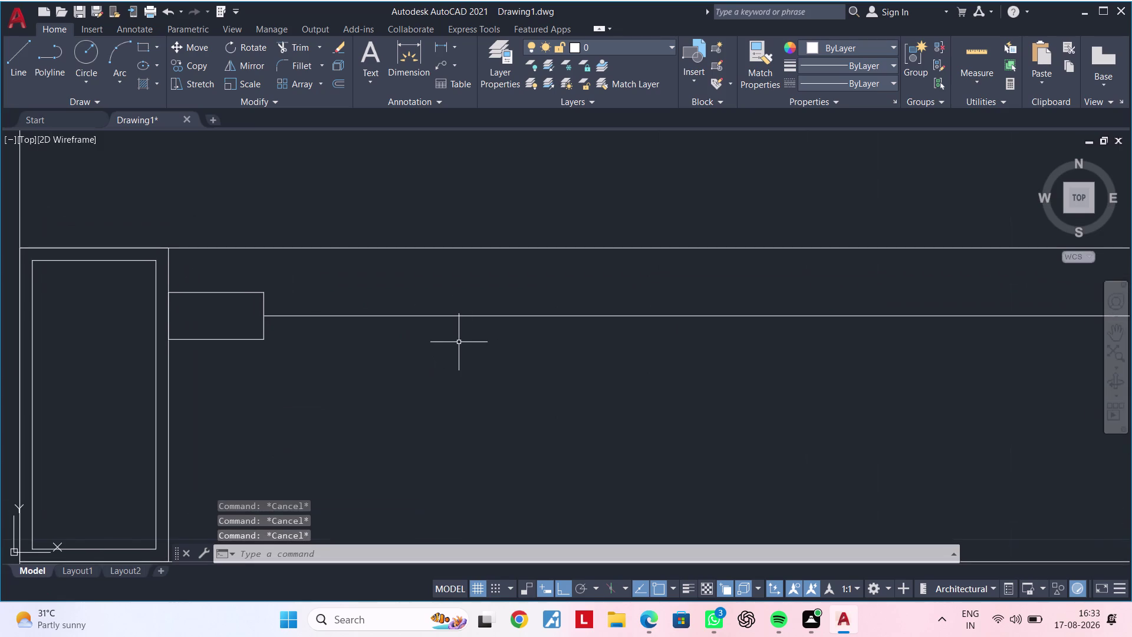
text(OF 0.)
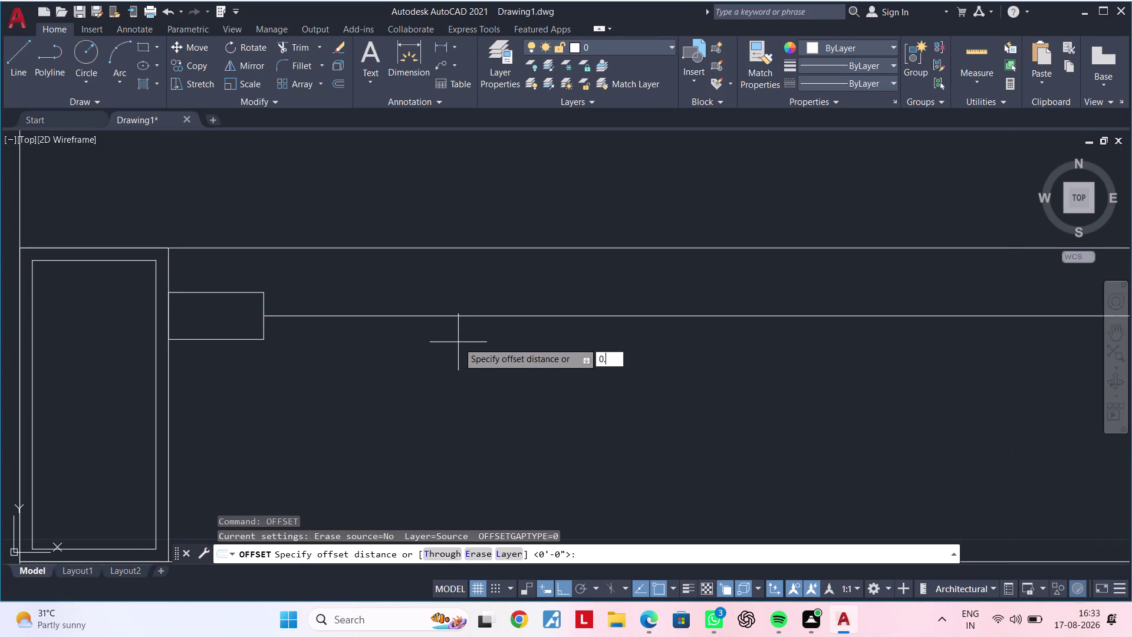
Offset the rod line and another line by 0.1 inch.
text(1")
key(Return)
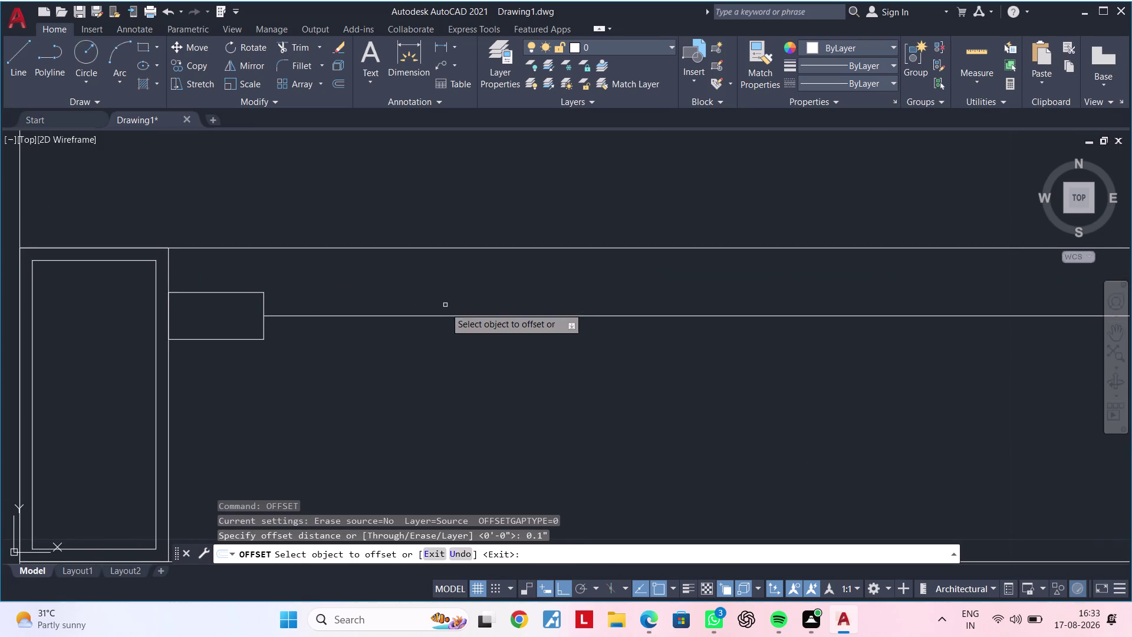
click(439, 316)
click(438, 307)
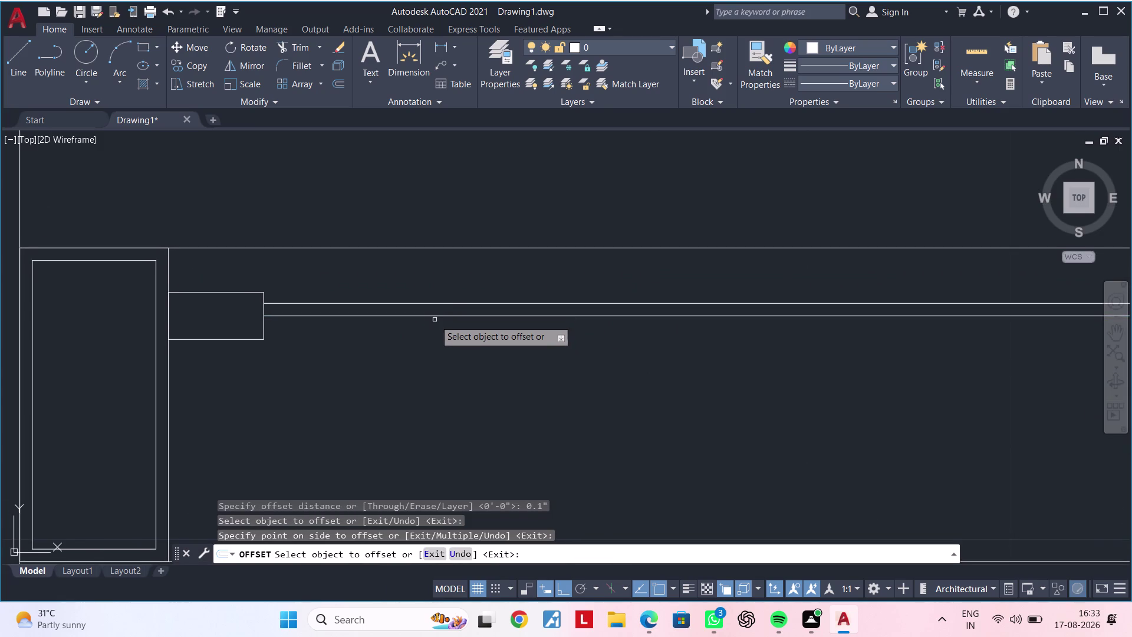
click(435, 316)
click(432, 330)
key(Escape)
key(Escape)
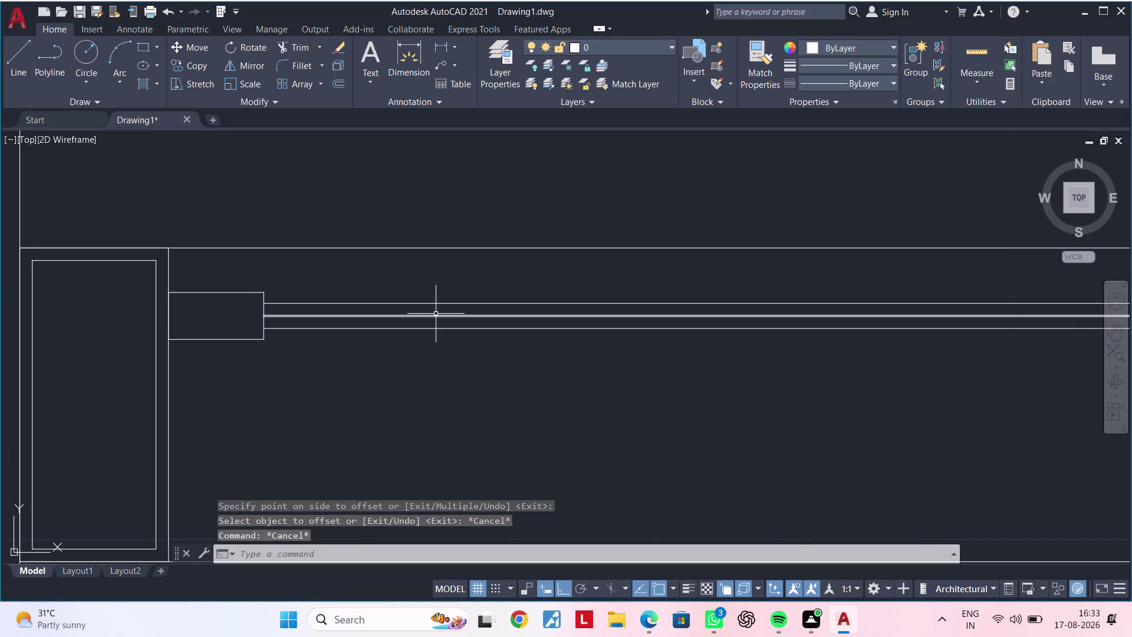
Delete the surplus parallel line and centre the whole bed frame in view.
click(436, 314)
key(Delete)
scroll(down, 3)
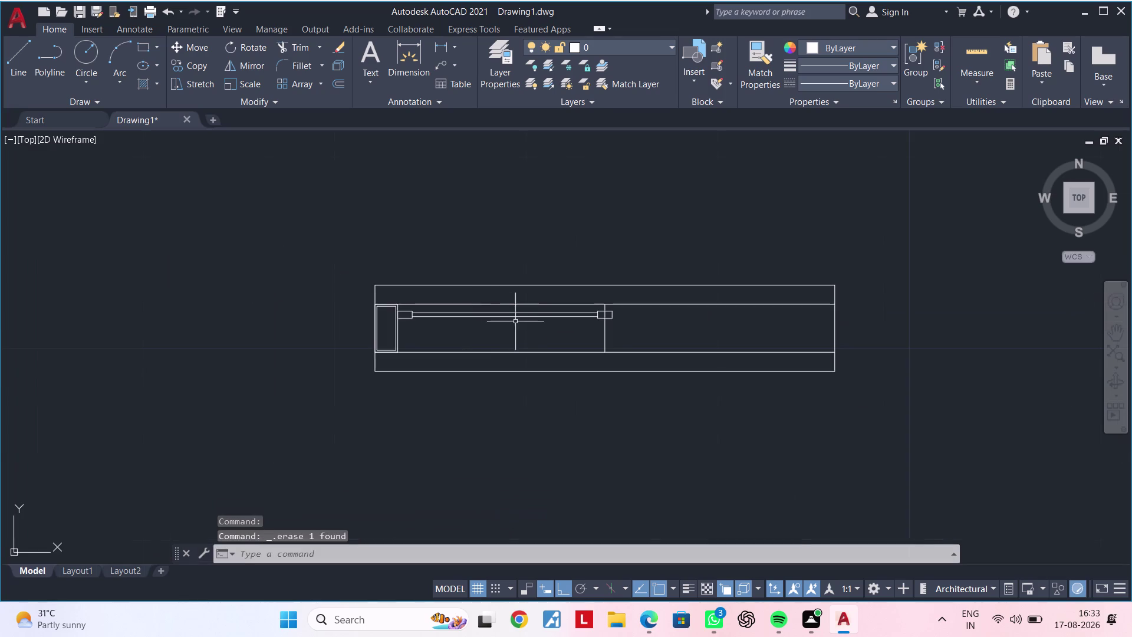
middle_drag(530, 339, 386, 319)
scroll(up, 3)
middle_drag(426, 318, 480, 314)
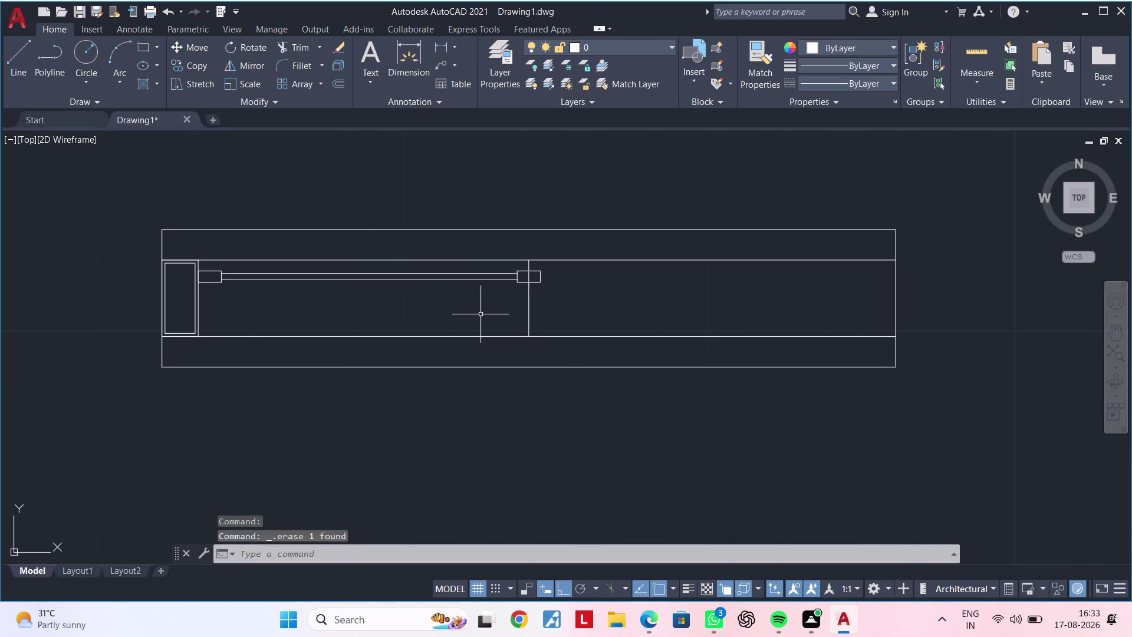
middle_drag(479, 311, 550, 310)
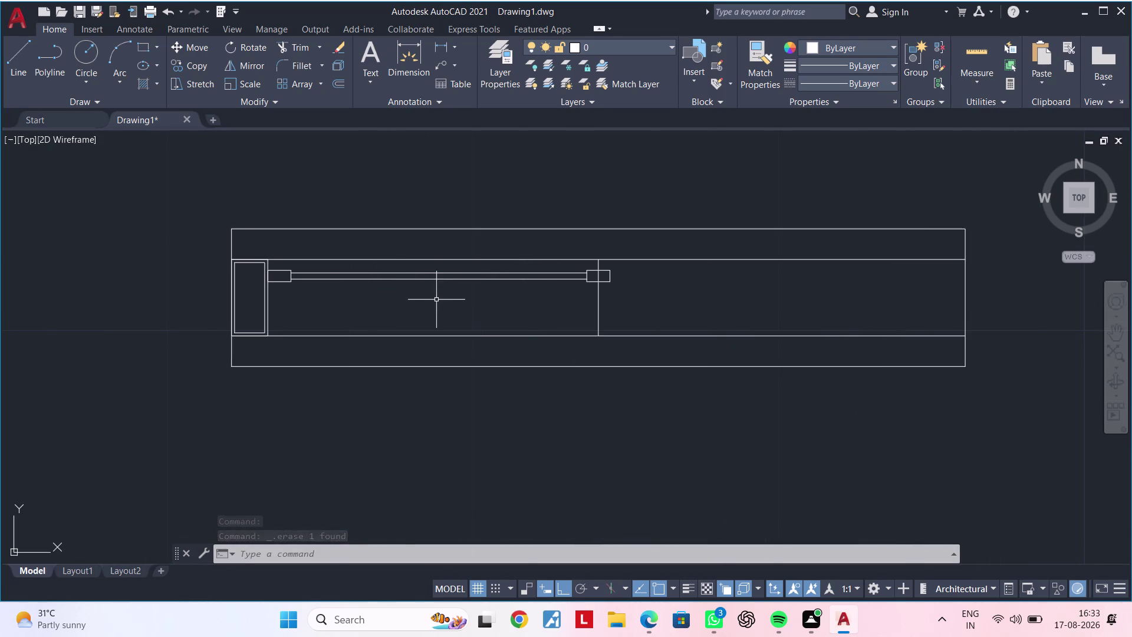
scroll(down, 3)
middle_drag(434, 300, 383, 310)
Select the double rod, both end blocks and the left end piece.
scroll(up, 3)
click(454, 317)
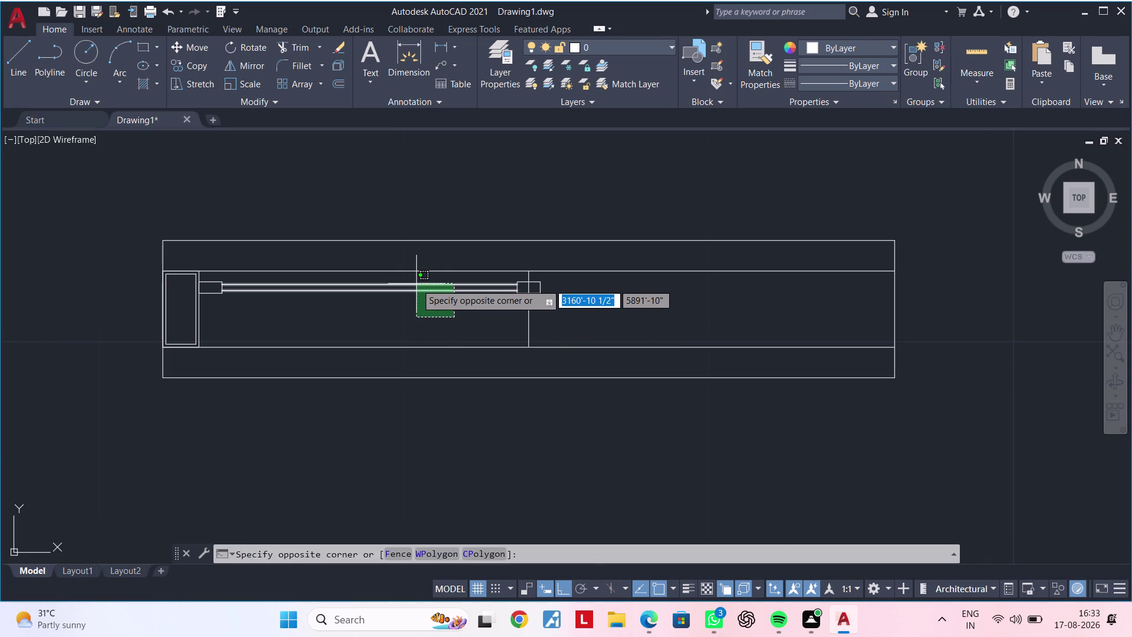
click(417, 279)
scroll(up, 3)
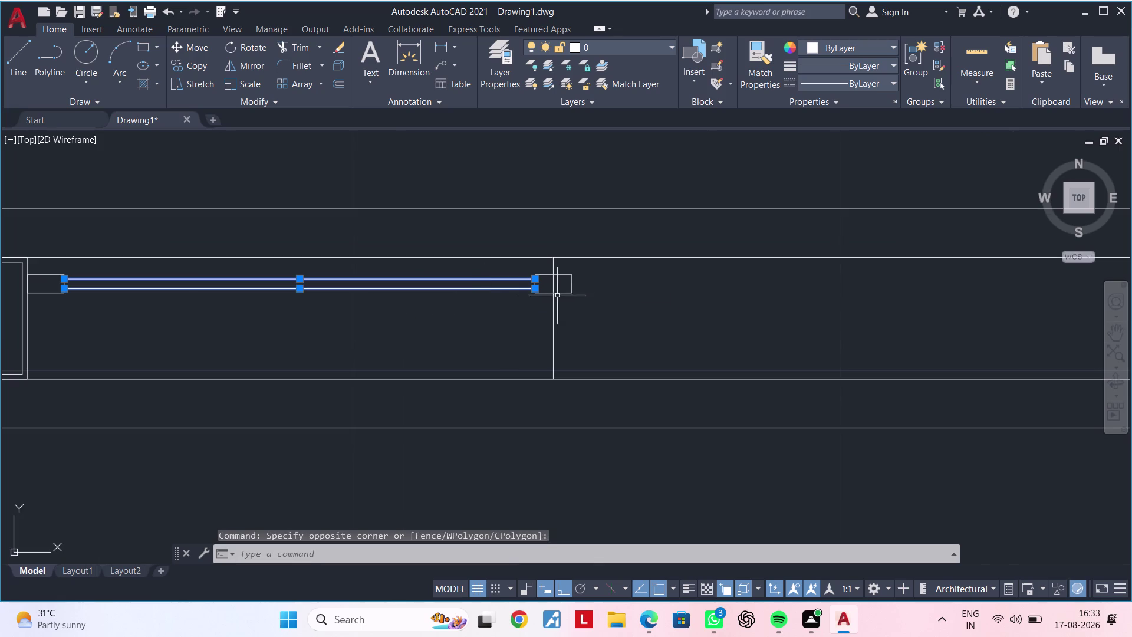
click(577, 301)
click(569, 276)
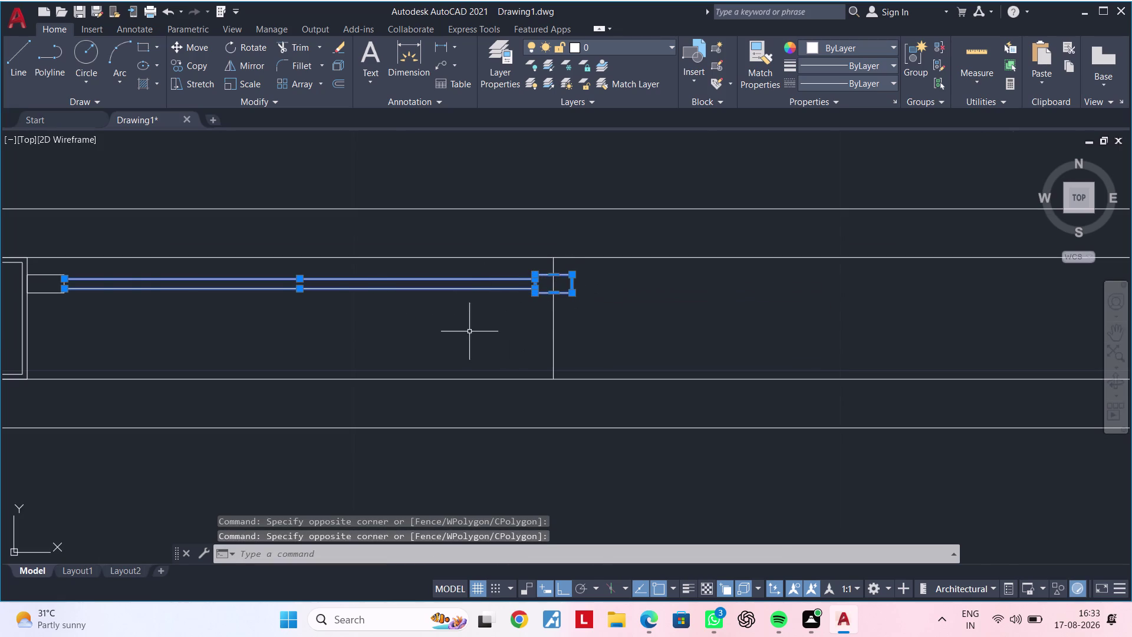
middle_drag(473, 330, 555, 329)
click(155, 326)
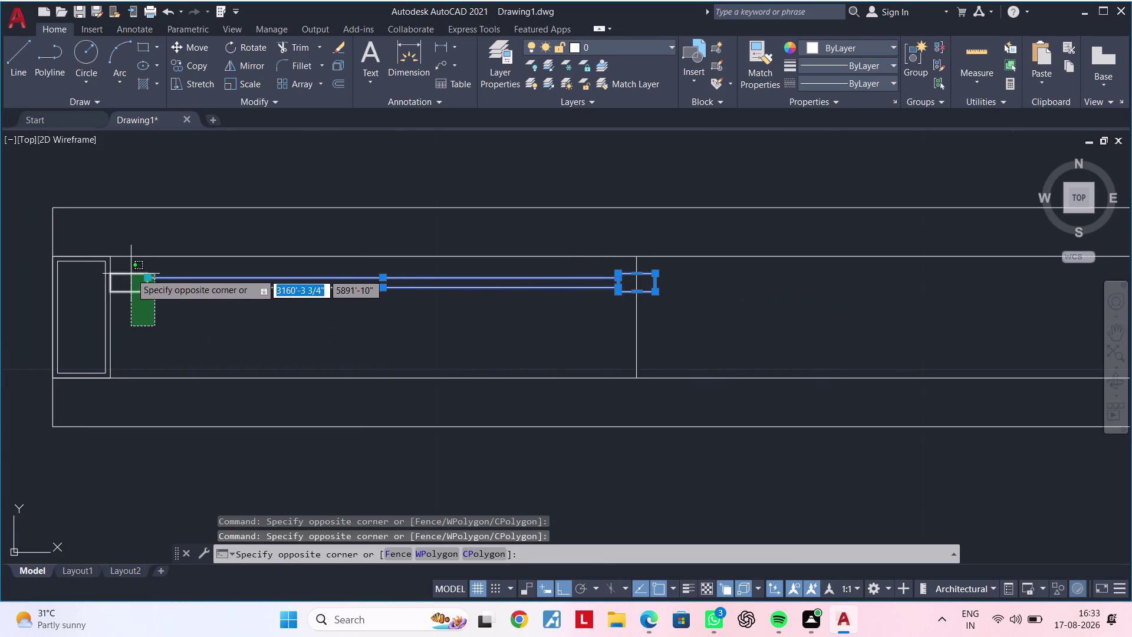
click(131, 273)
click(116, 325)
click(81, 325)
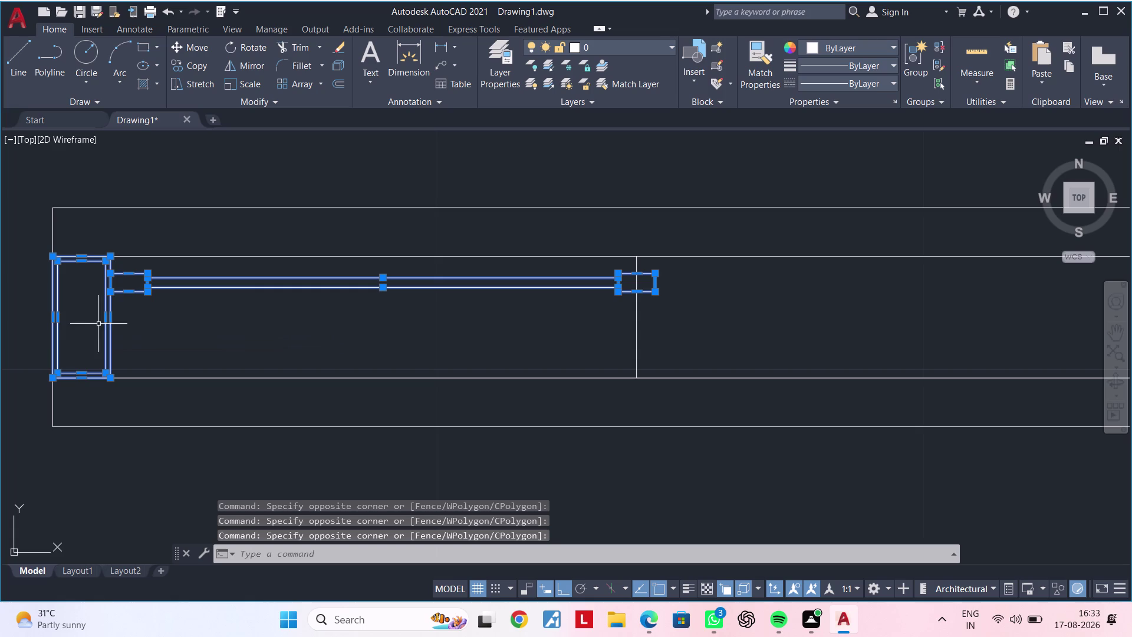
Mirror the selection across the vertical centre line, keeping the source objects.
text(MI)
key(space)
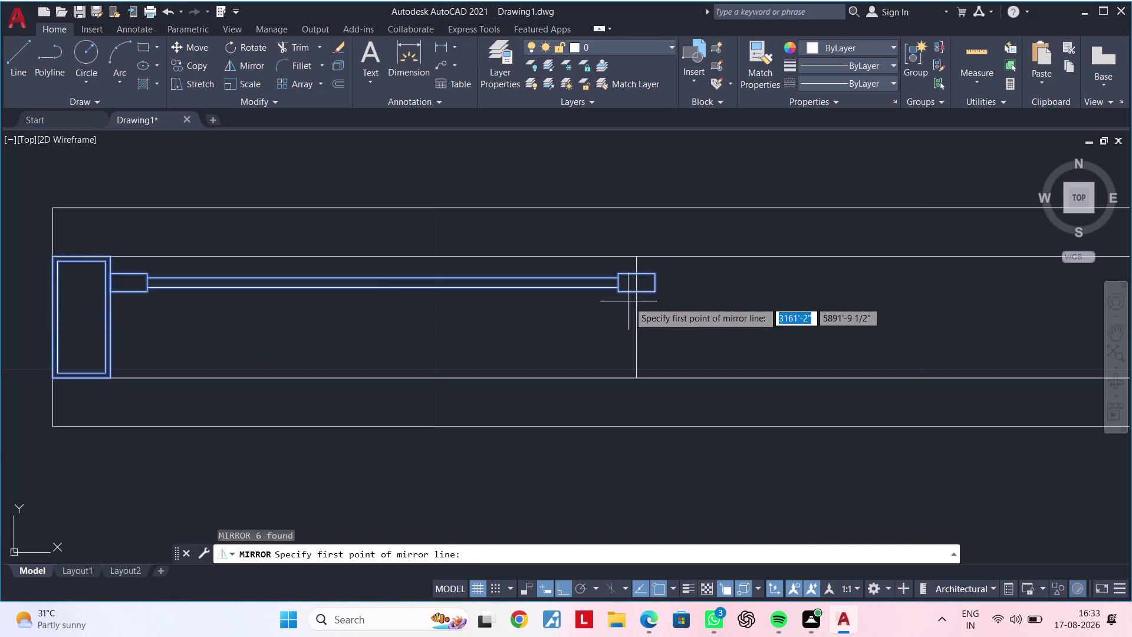
click(637, 256)
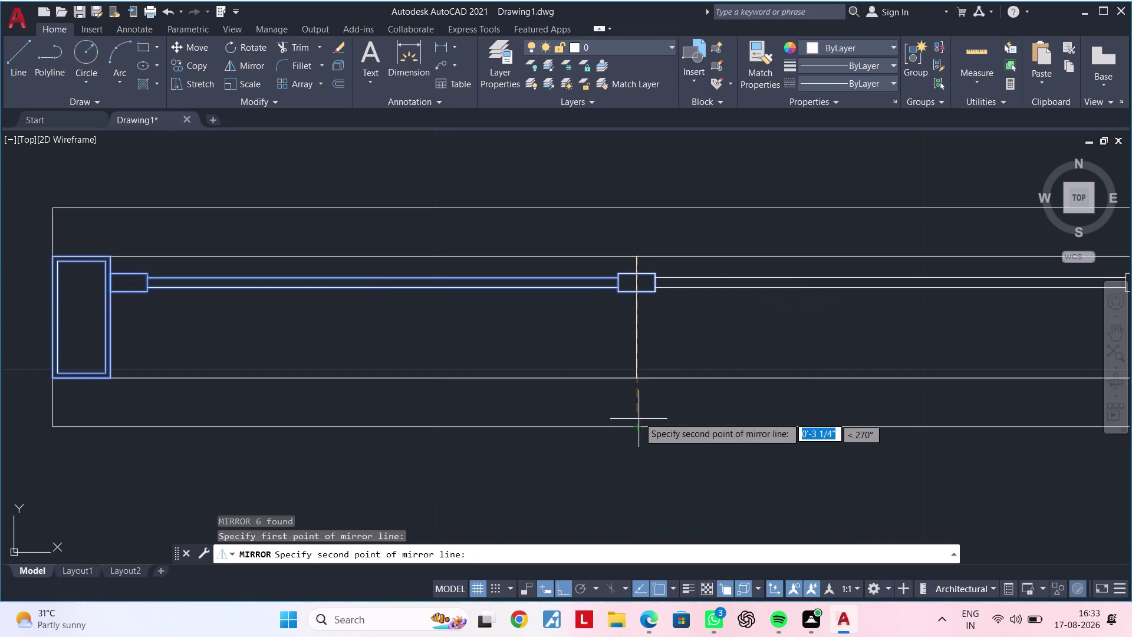
scroll(down, 3)
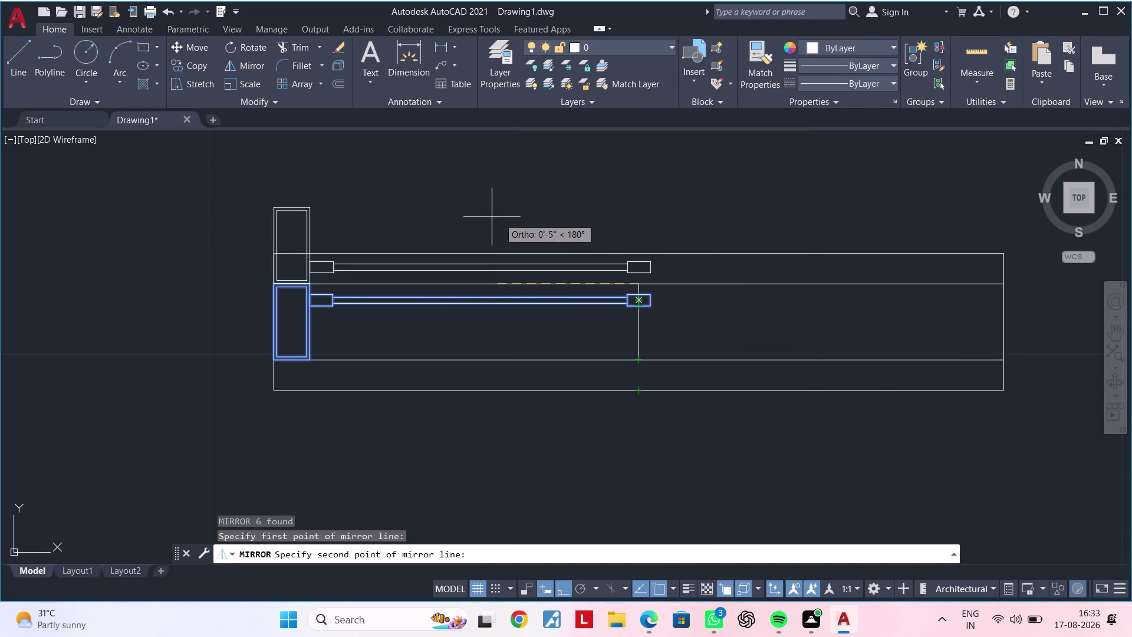
click(635, 393)
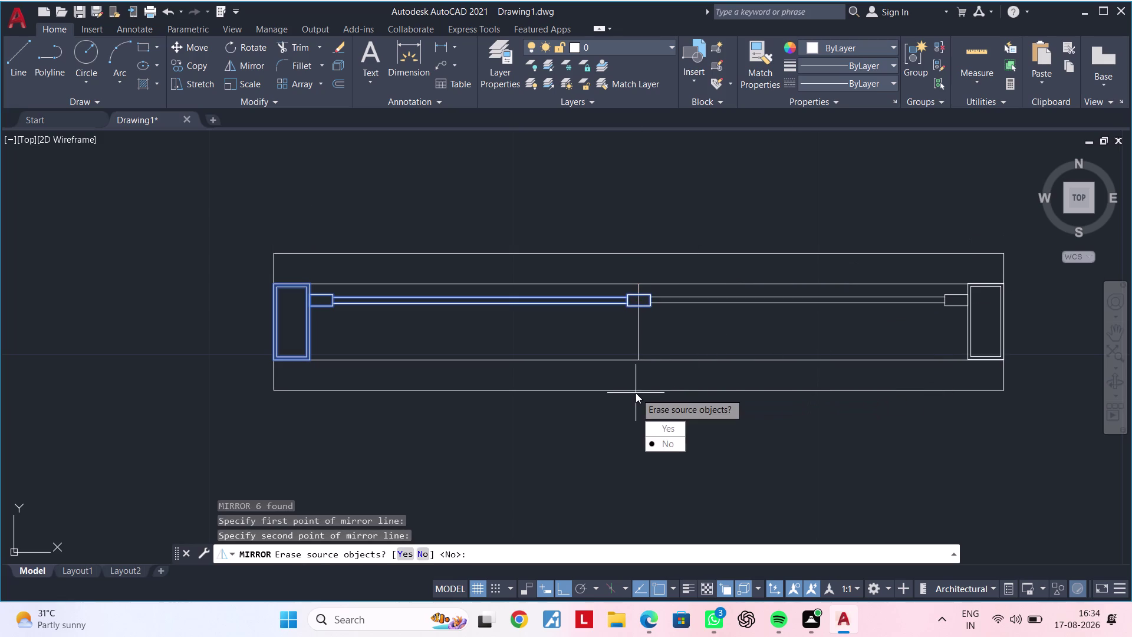
drag(668, 448, 636, 393)
key(Escape)
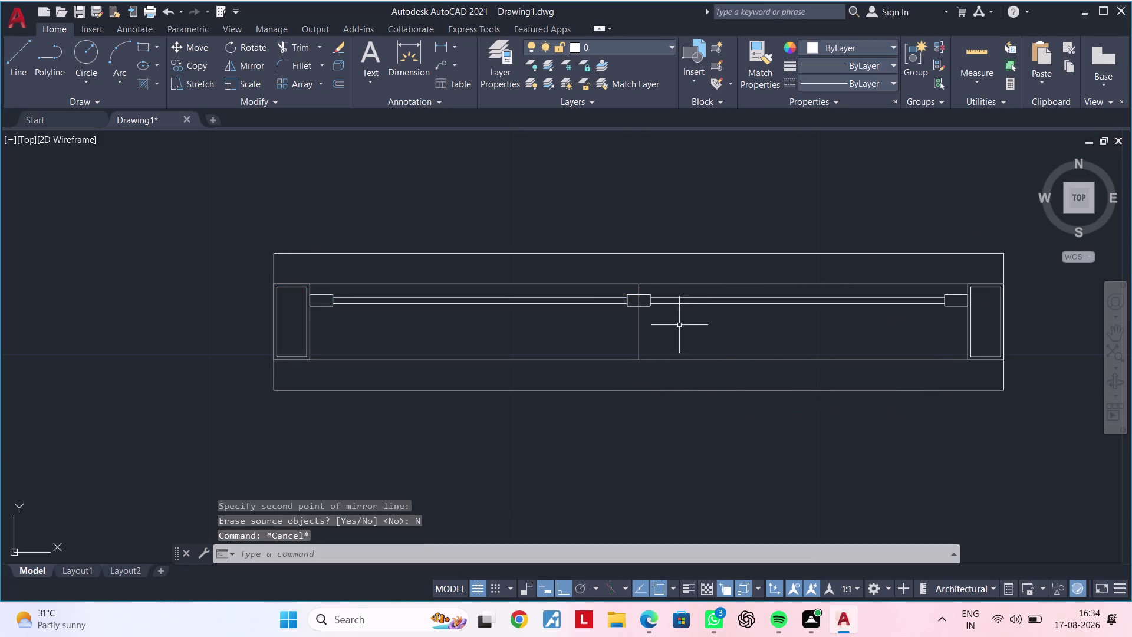
Select the right-hand double rod lines and their end blocks.
middle_drag(686, 324, 617, 376)
scroll(up, 3)
click(626, 370)
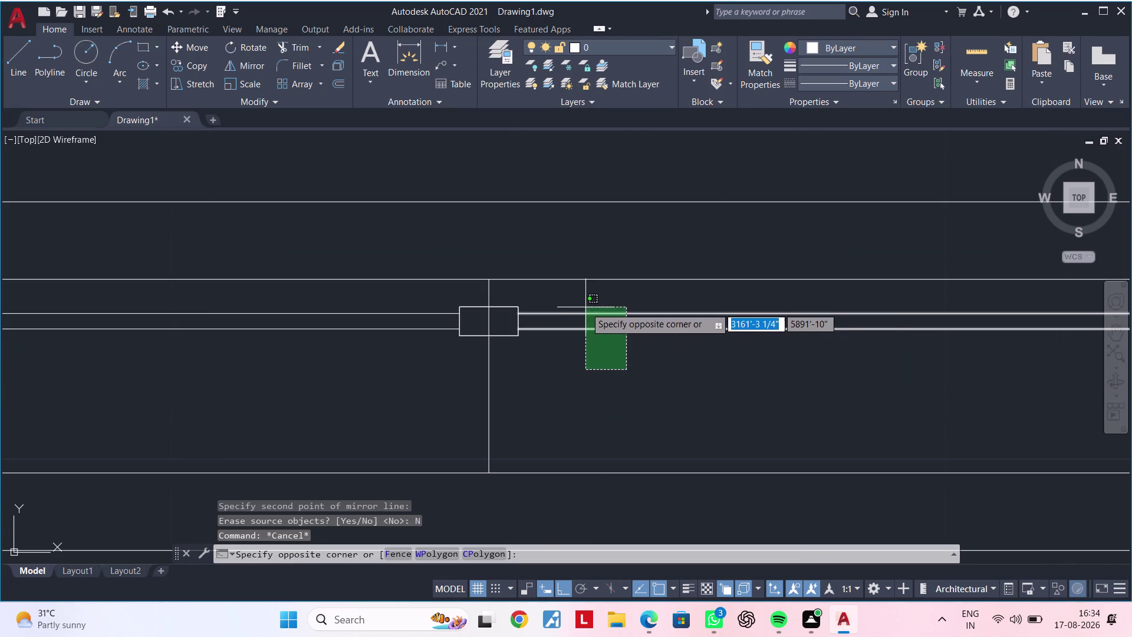
click(585, 307)
scroll(up, 3)
click(515, 305)
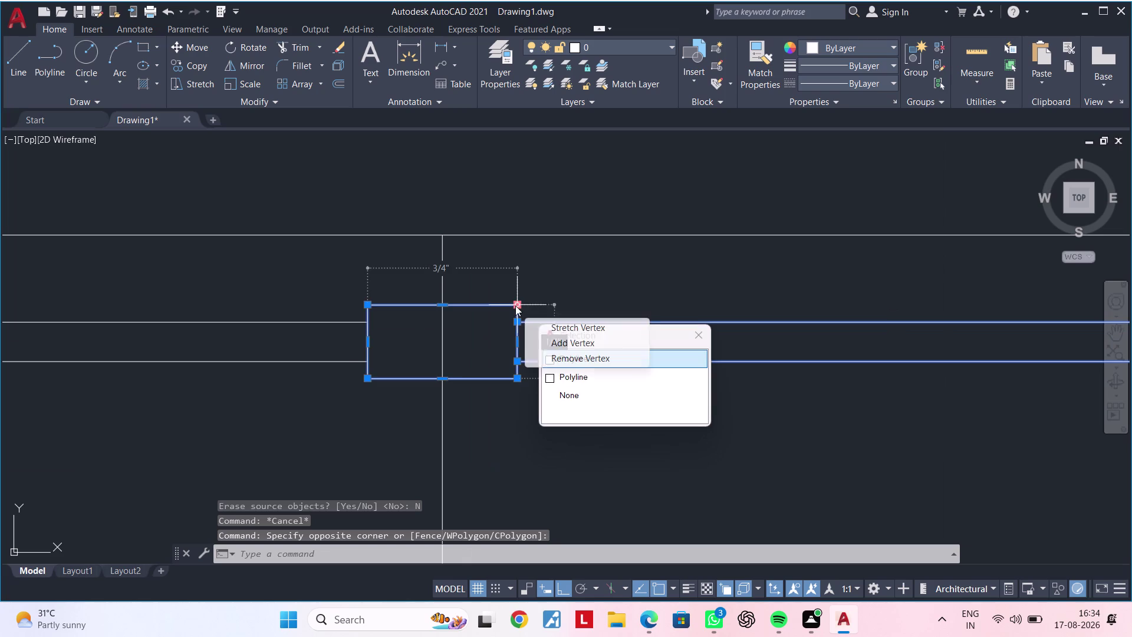
click(592, 359)
scroll(down, 3)
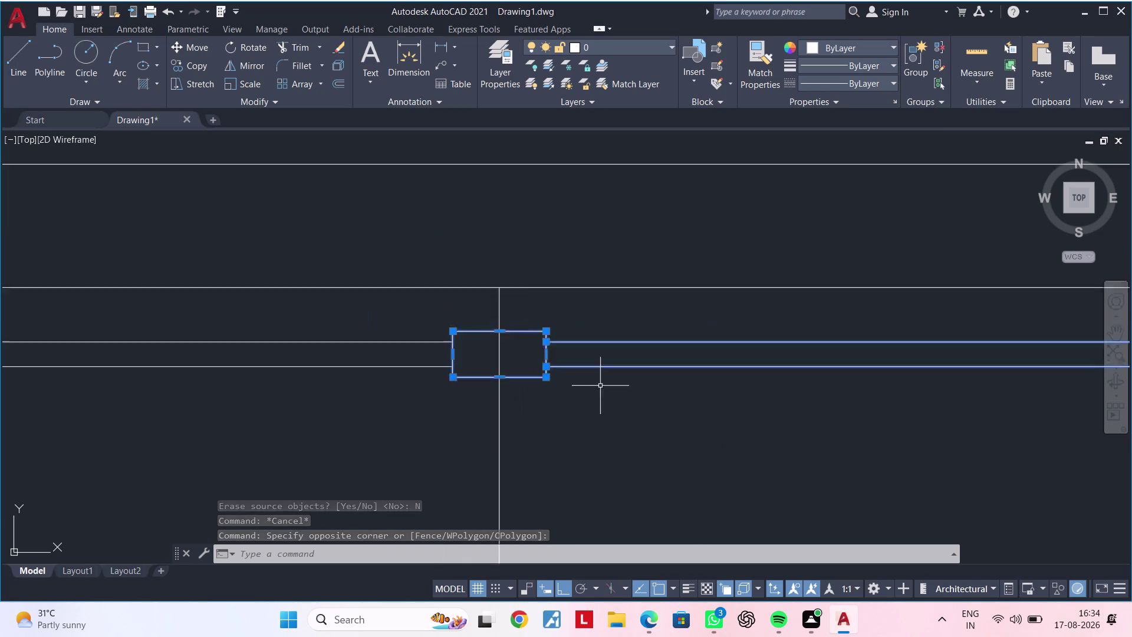
scroll(down, 3)
middle_drag(734, 415, 548, 396)
scroll(up, 3)
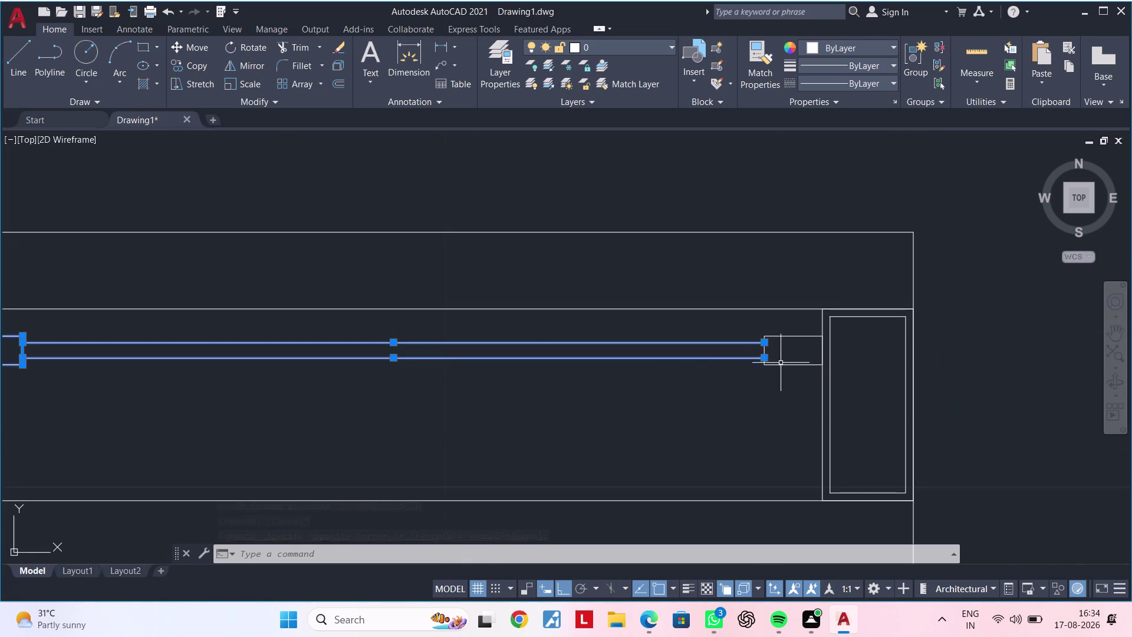
click(780, 364)
scroll(down, 3)
middle_drag(761, 380, 719, 349)
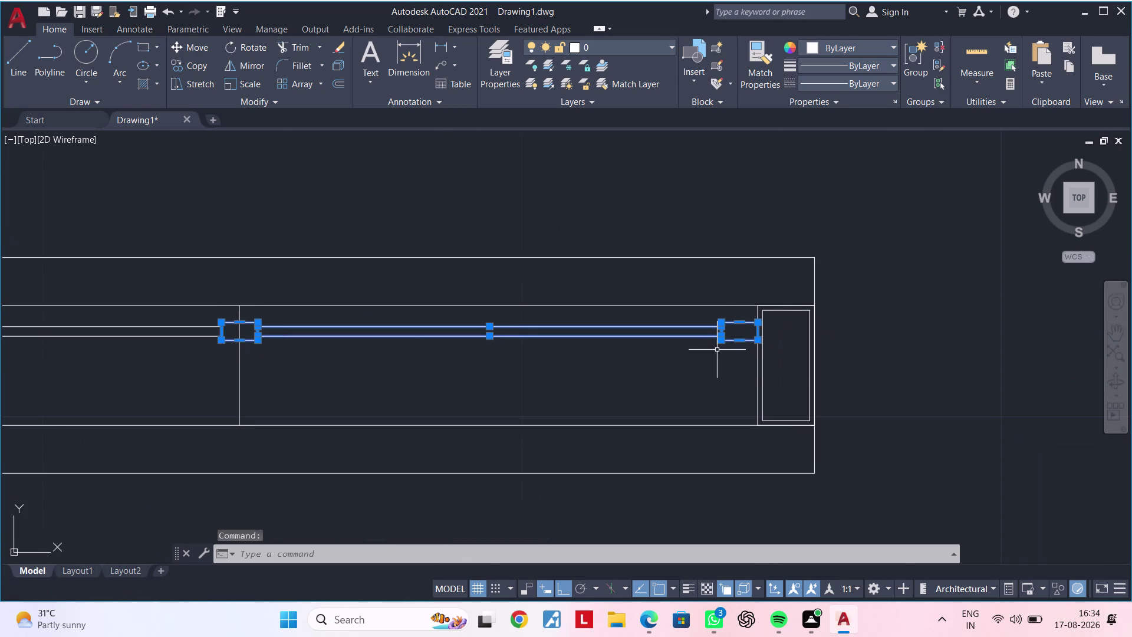
Move the right rod pieces down beside the right end piece.
text(M)
key(space)
click(758, 339)
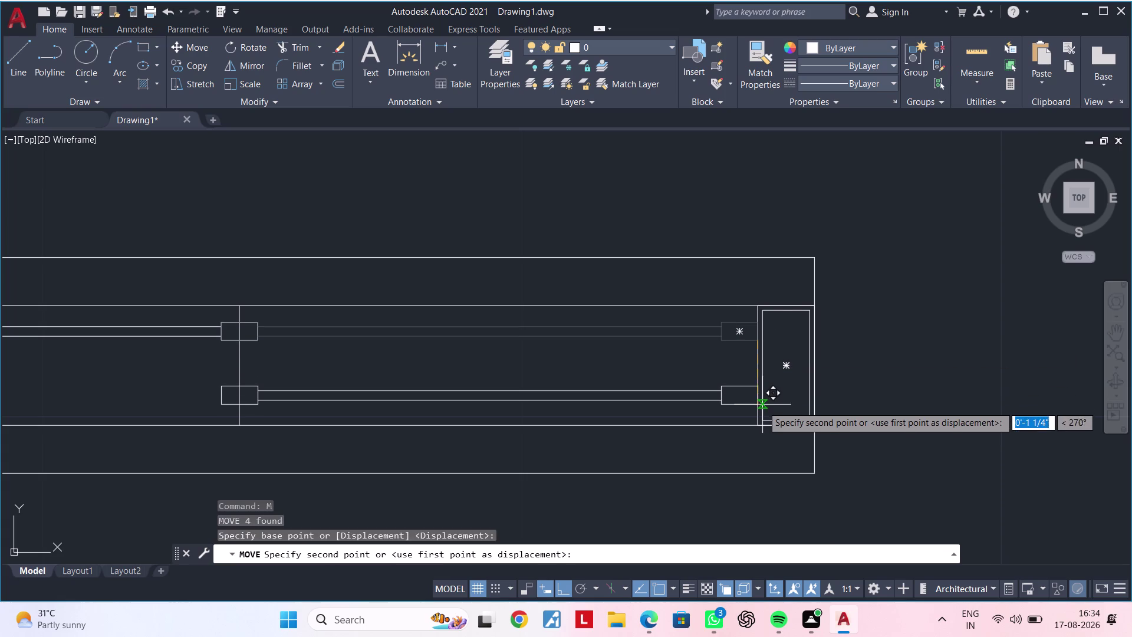
scroll(up, 3)
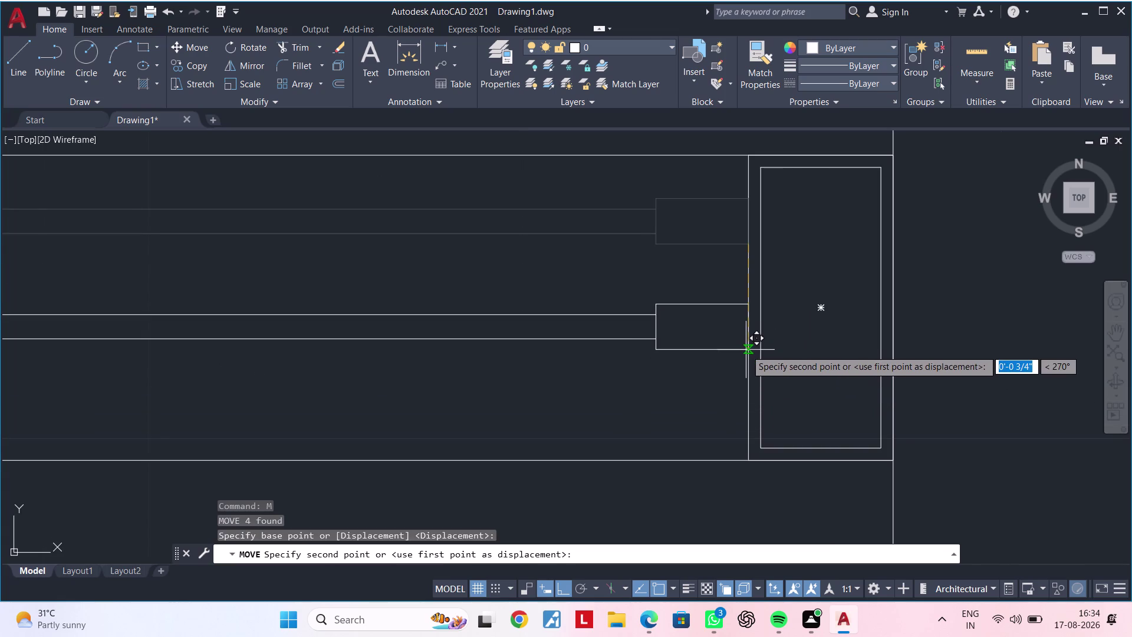
scroll(down, 3)
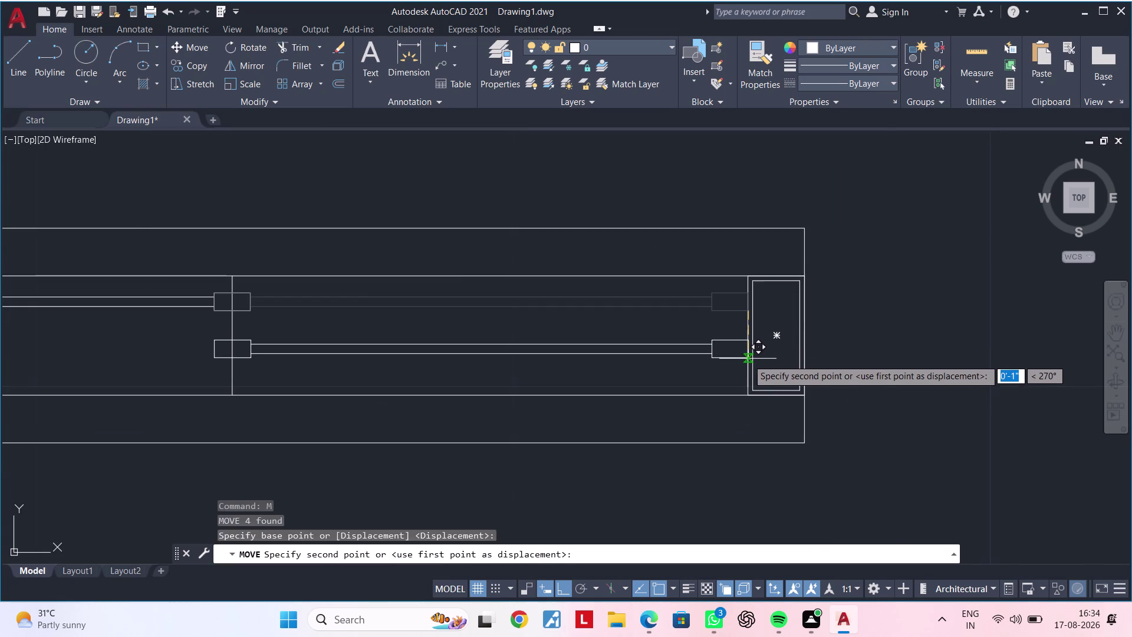
scroll(up, 3)
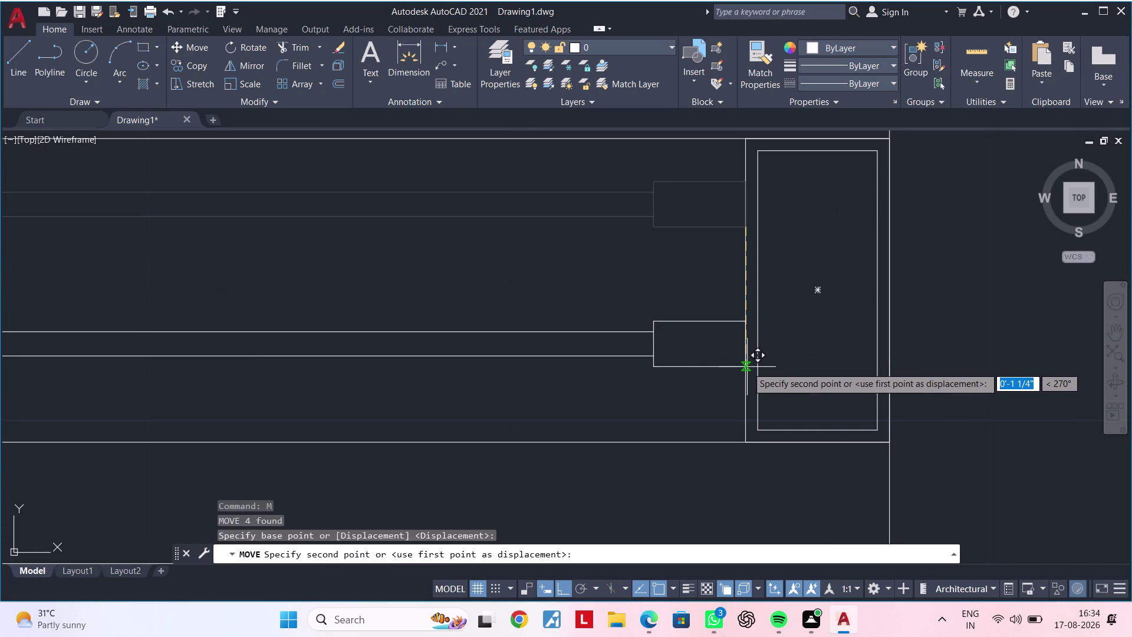
click(747, 366)
scroll(down, 3)
middle_drag(595, 387, 721, 373)
scroll(up, 3)
middle_drag(569, 356, 642, 349)
key(Escape)
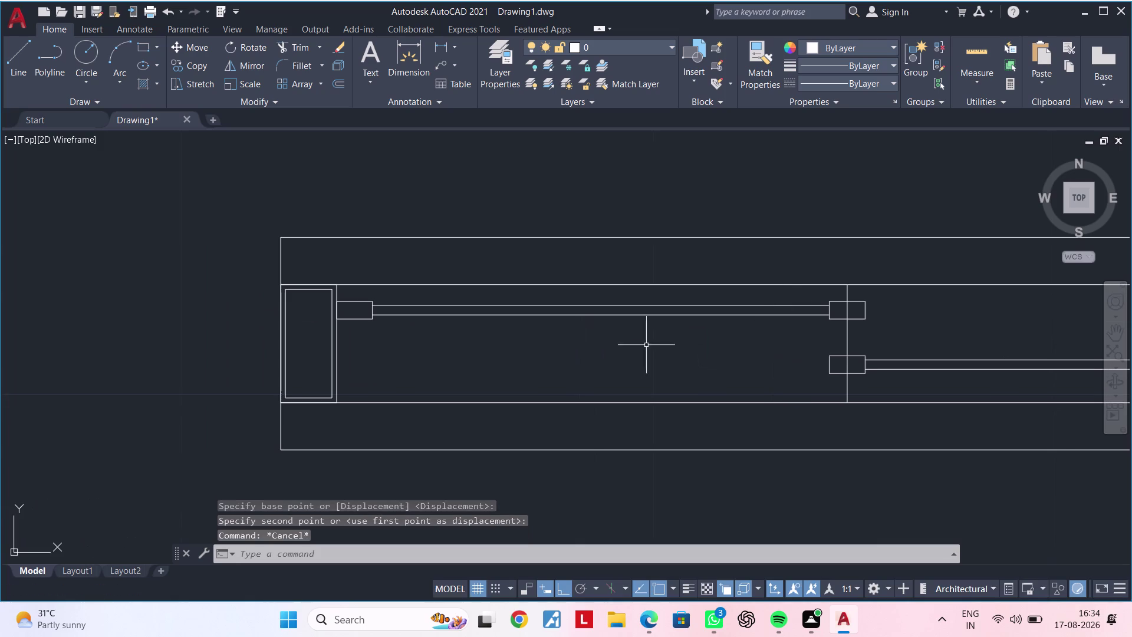
Window-select the upper sliding shutter's end block and its lines.
key(Escape)
drag(696, 345, 696, 335)
click(691, 303)
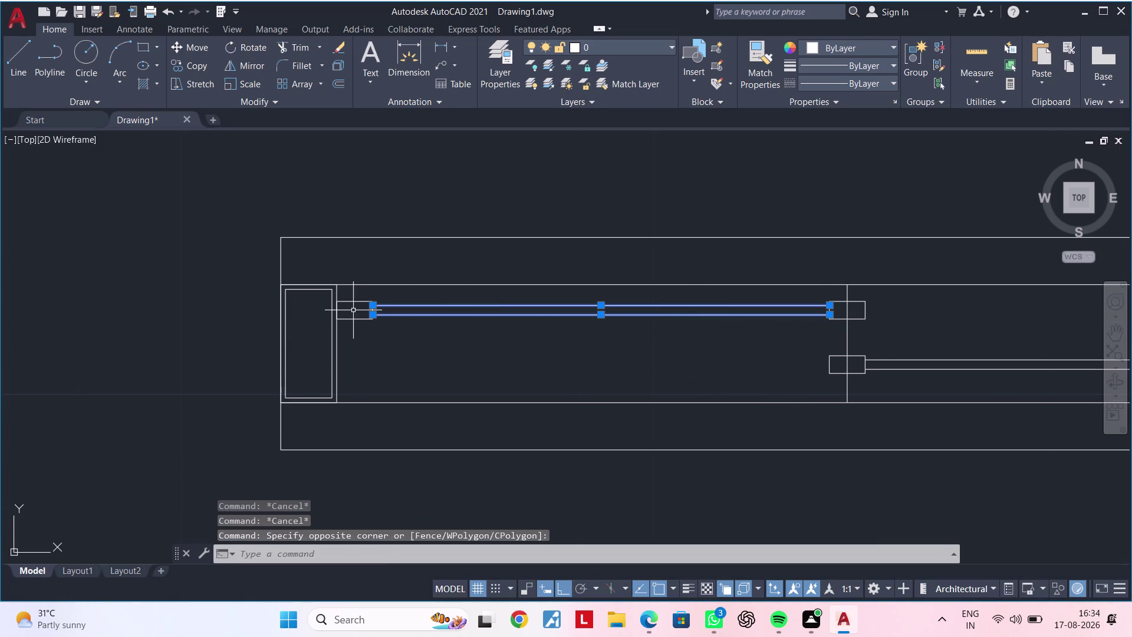
scroll(up, 3)
click(379, 279)
click(359, 341)
scroll(down, 3)
middle_drag(570, 365, 522, 358)
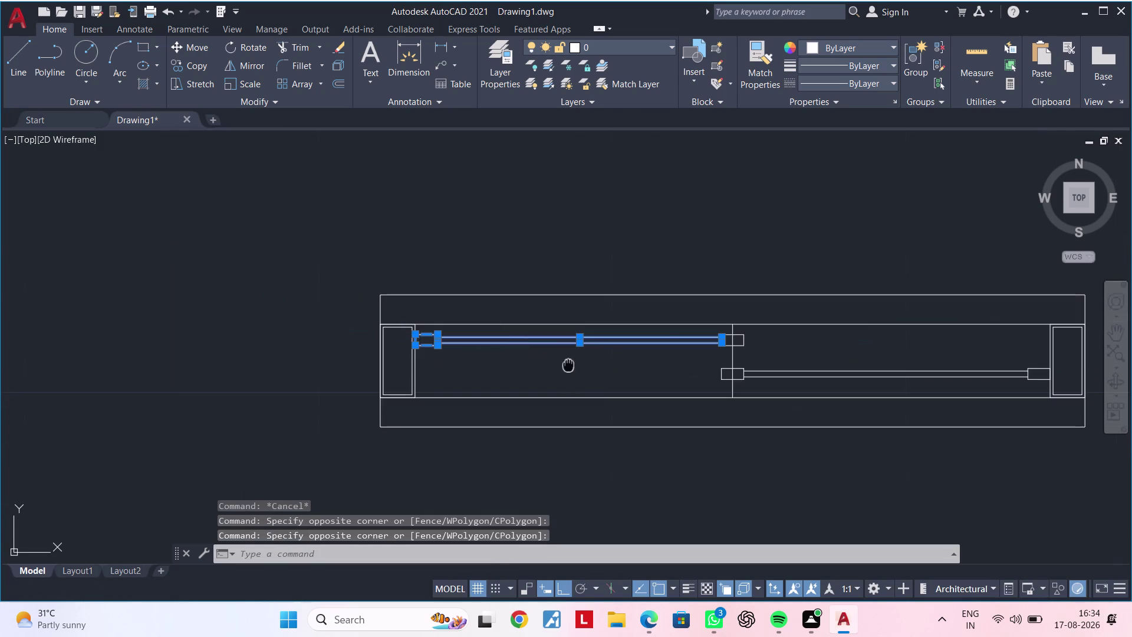
middle_drag(522, 358, 408, 347)
scroll(up, 3)
click(499, 275)
click(459, 333)
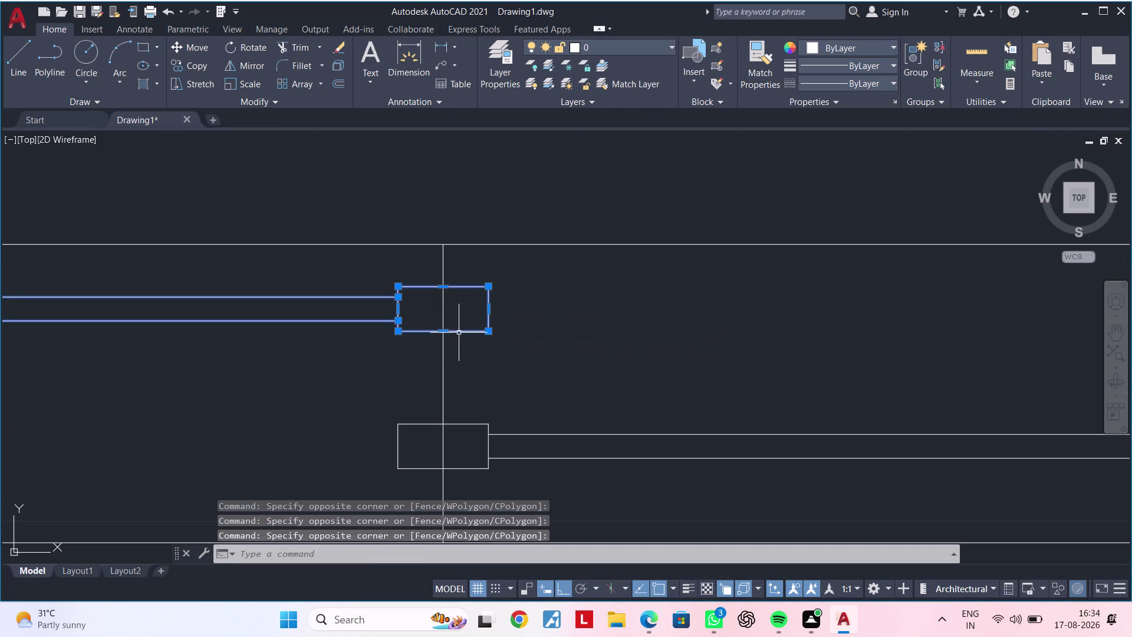
middle_drag(390, 342, 541, 330)
Move the shutter end parts down so both shutters meet in the middle.
text(M)
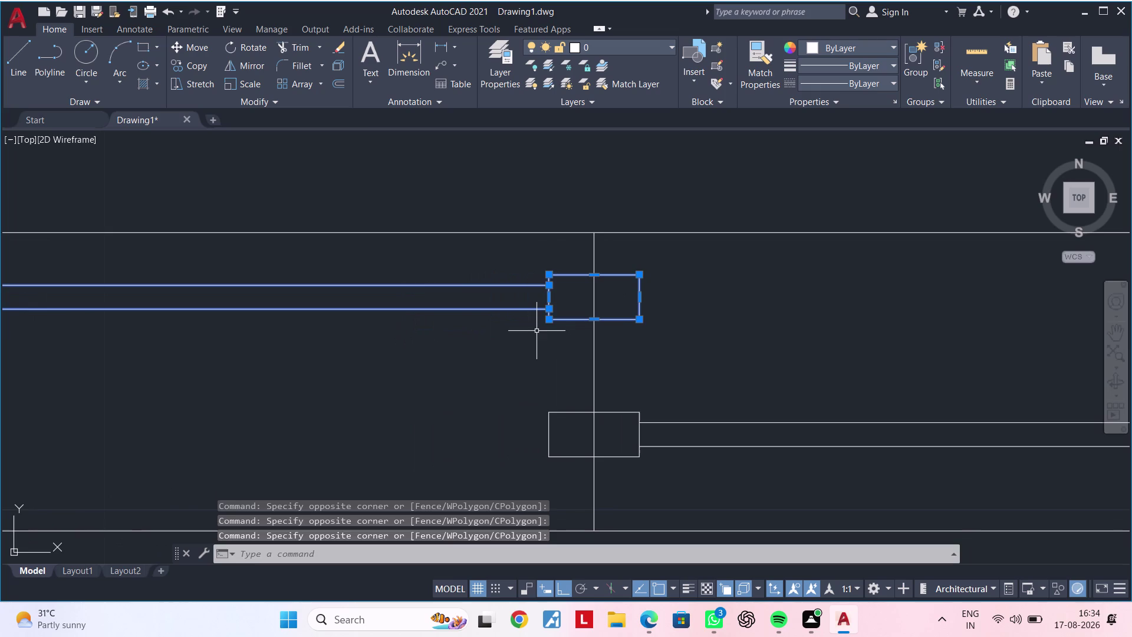
key(space)
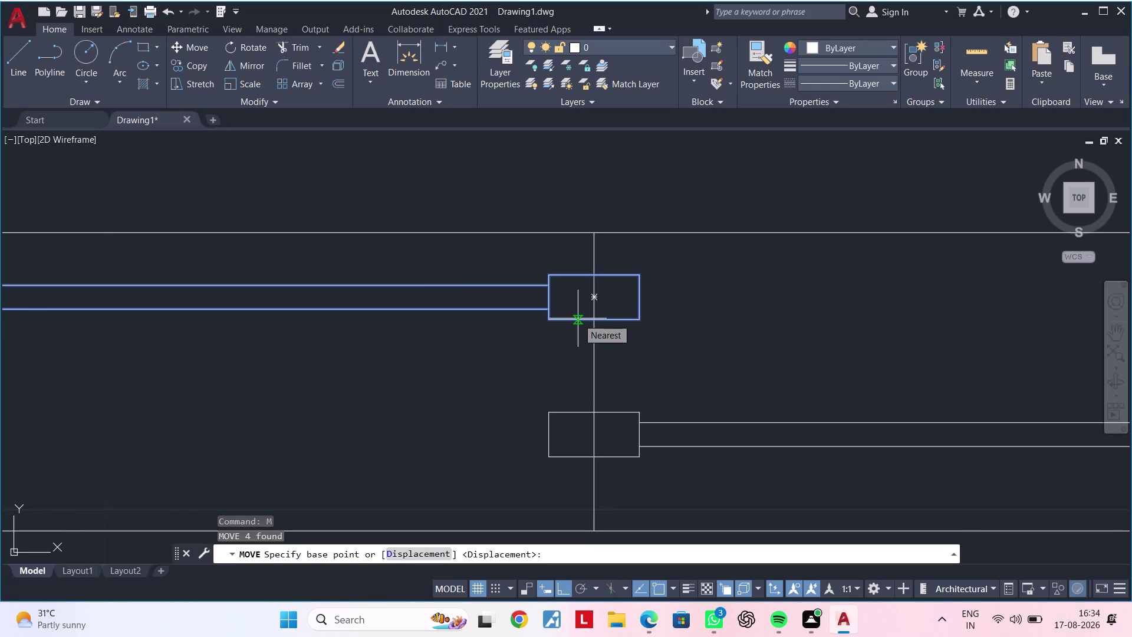
click(592, 319)
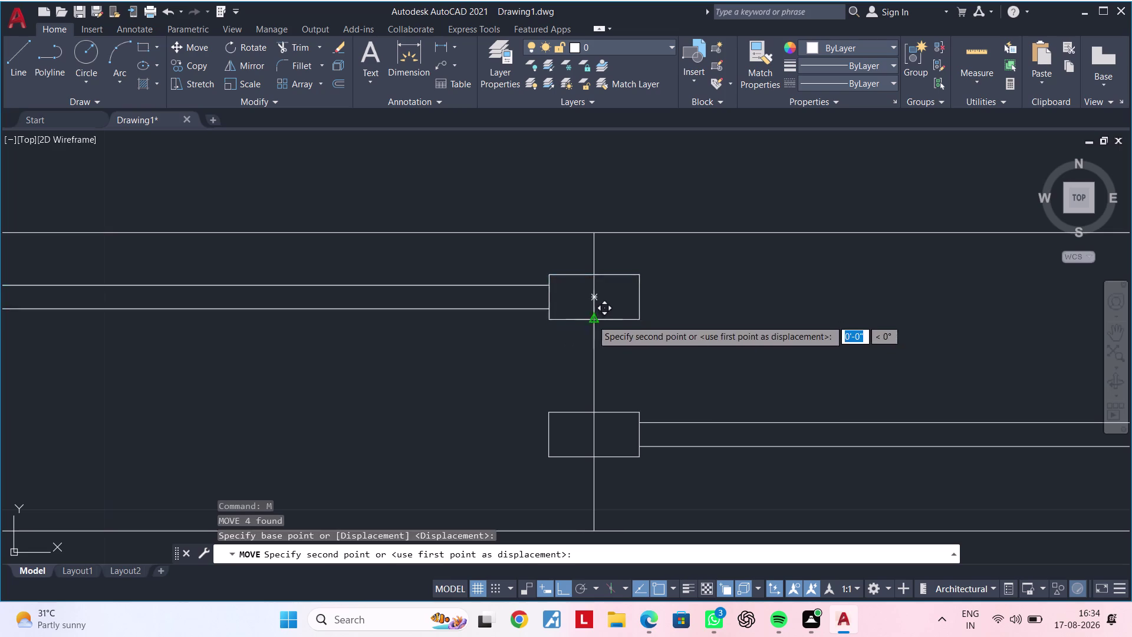
click(593, 360)
scroll(down, 3)
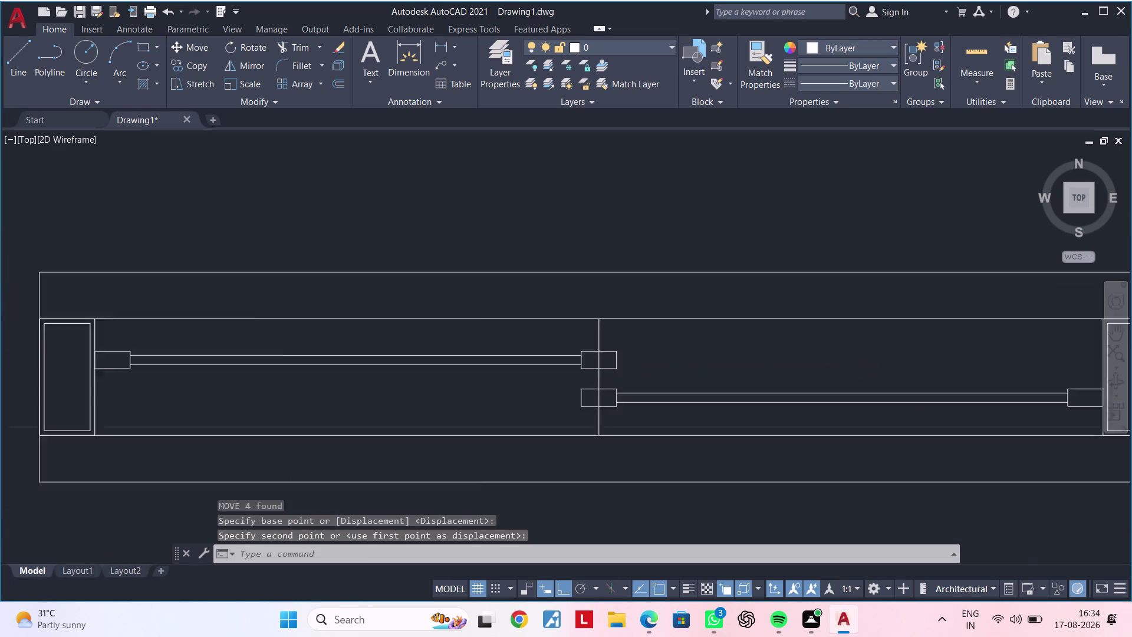
middle_drag(635, 376, 664, 306)
key(Escape)
key(Escape)
key(Escape)
key(Escape)
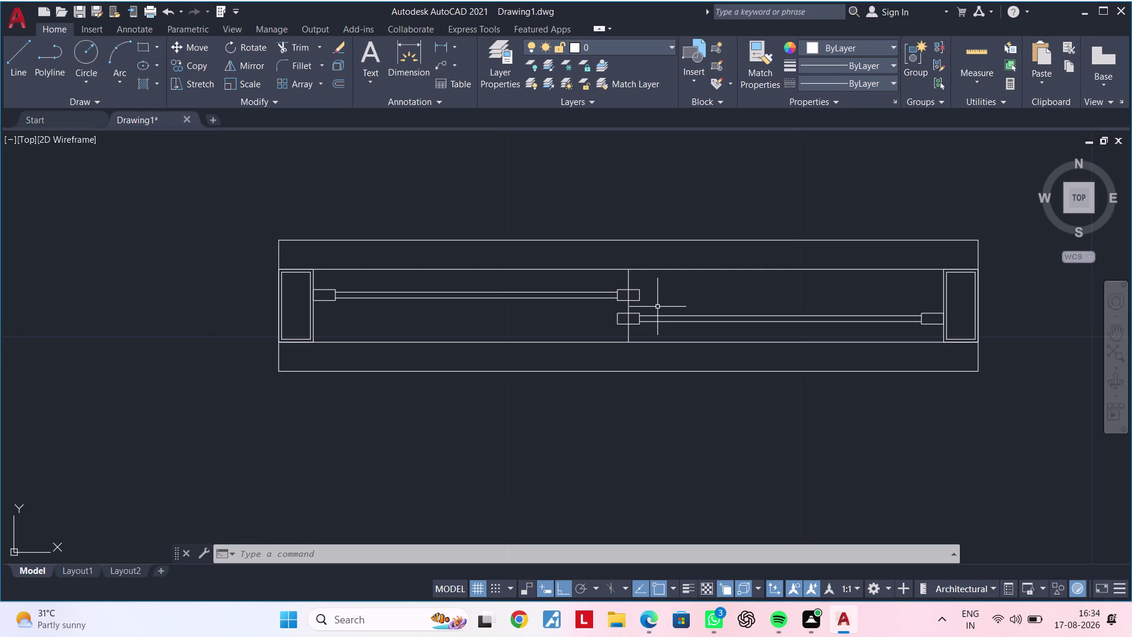
scroll(down, 3)
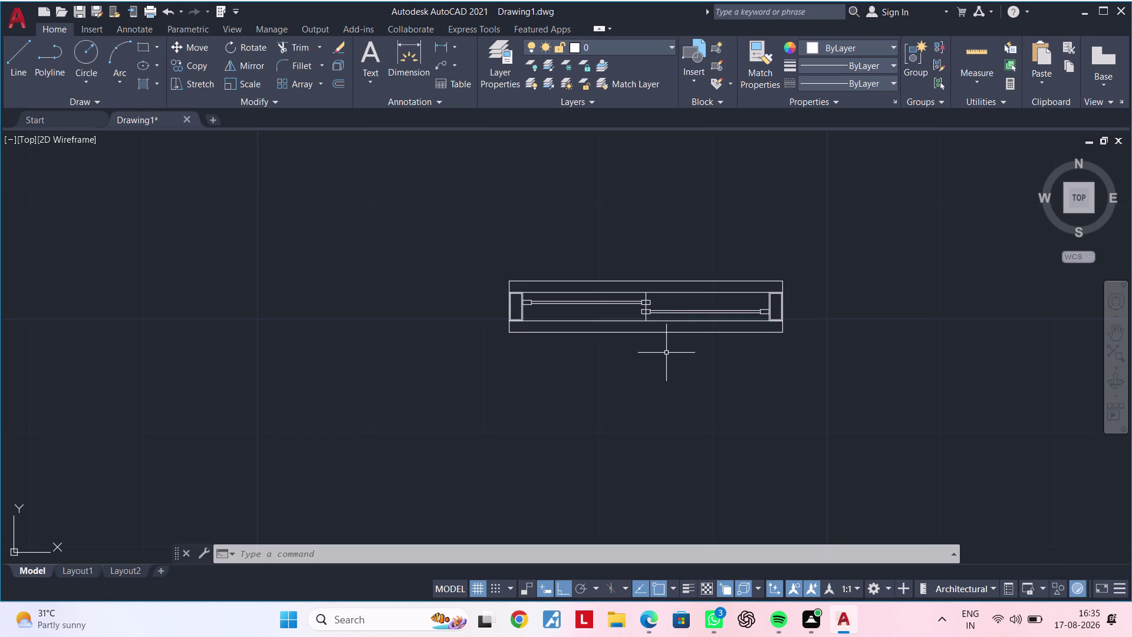
Delete the stray object below the wardrobe.
scroll(up, 3)
middle_drag(641, 323, 405, 372)
scroll(up, 3)
click(427, 353)
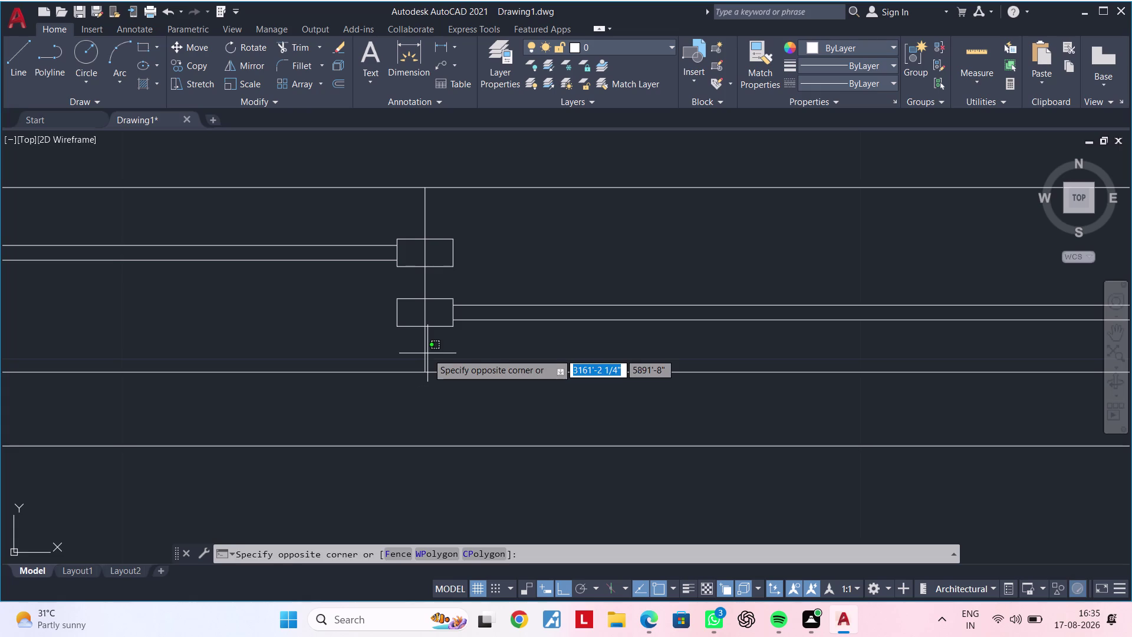
click(420, 353)
key(Delete)
scroll(down, 3)
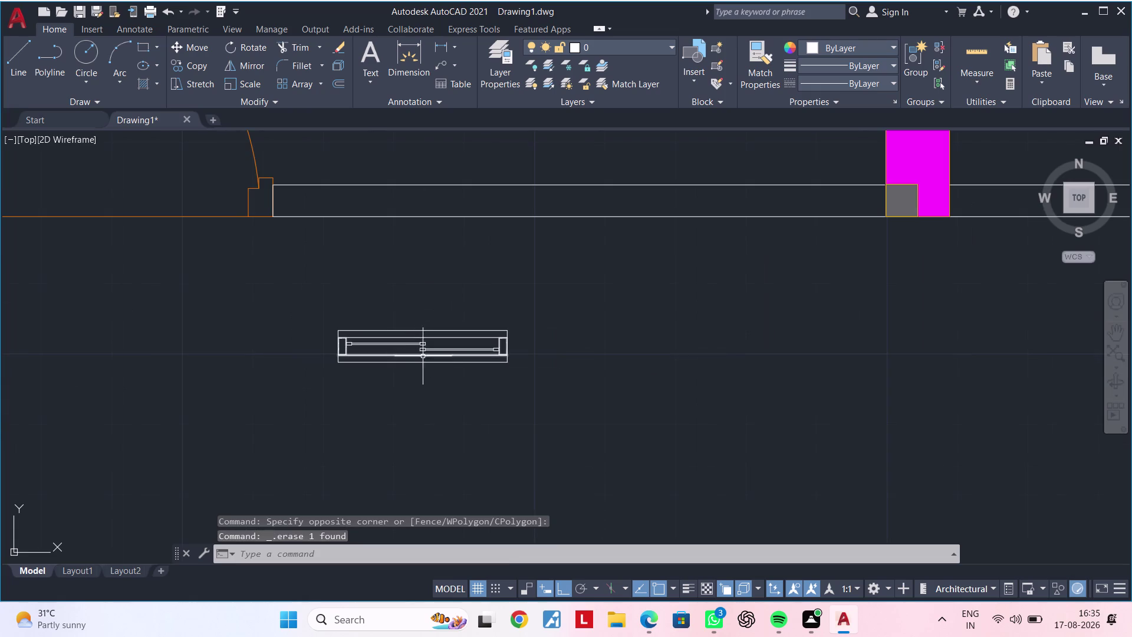
middle_drag(442, 364, 477, 334)
scroll(up, 3)
middle_drag(456, 341, 456, 363)
Copy the whole wardrobe unit with CO to the right of the original.
key(Escape)
key(Escape)
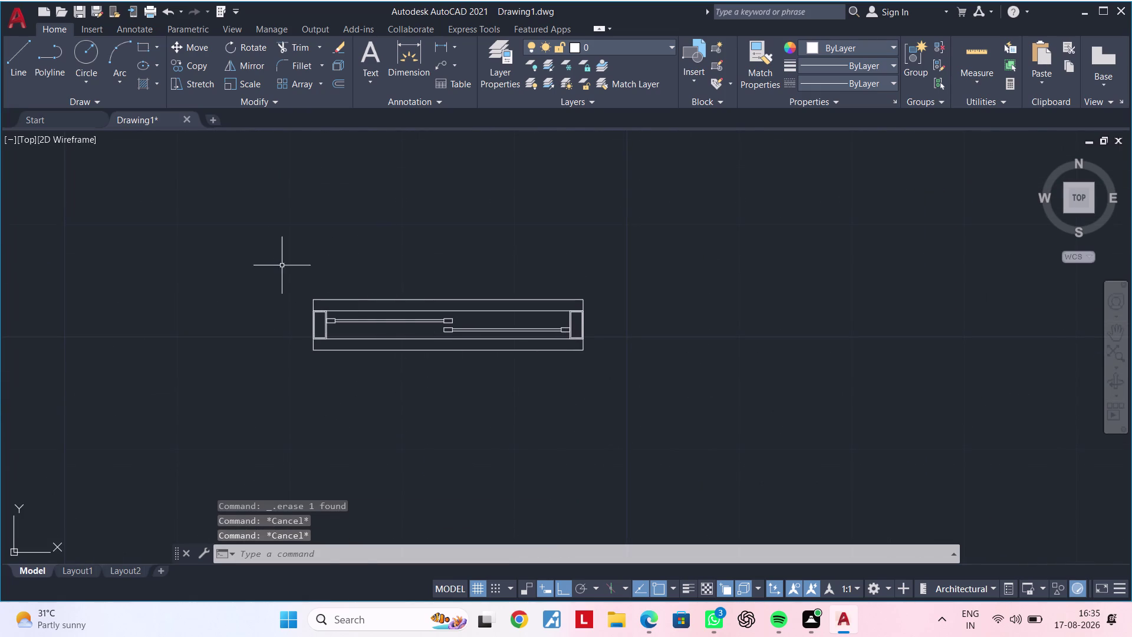
click(280, 265)
click(719, 409)
text(CO)
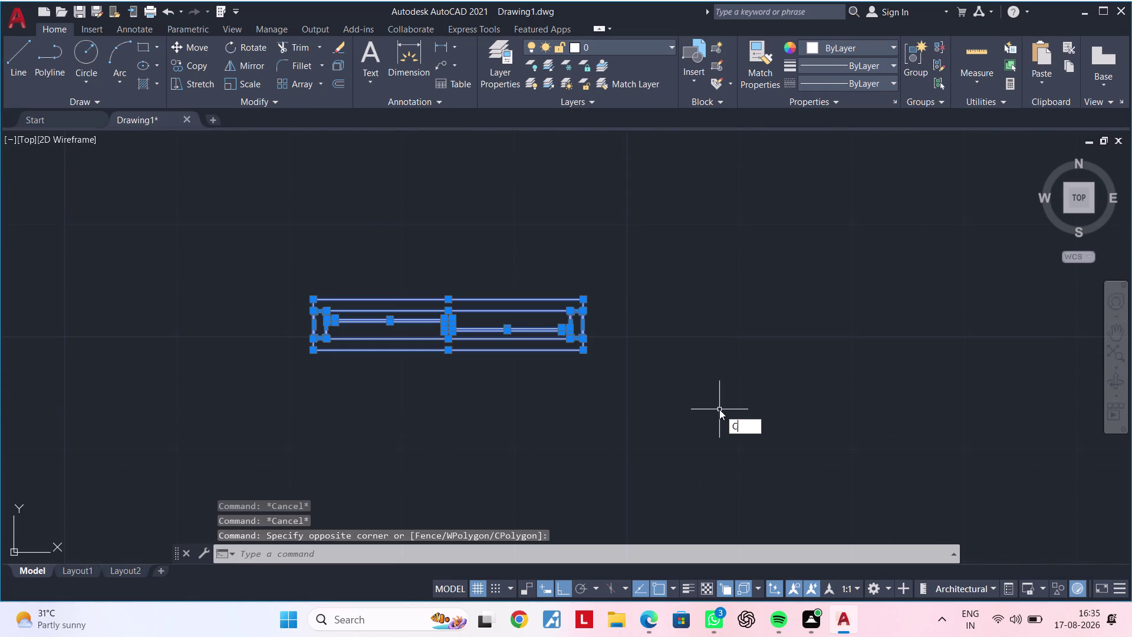
key(space)
double_click(714, 407)
middle_drag(251, 392, 752, 386)
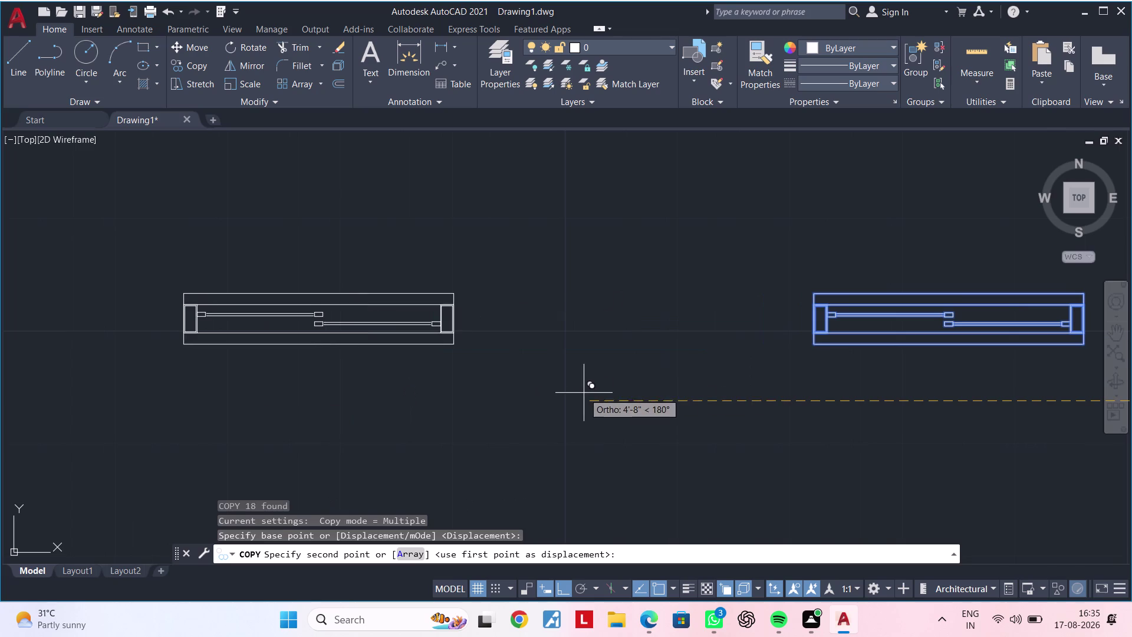
click(584, 393)
scroll(down, 3)
key(Escape)
key(Escape)
key(Escape)
Select the copied wardrobe to check it, then clear the selection.
middle_drag(725, 399, 593, 400)
key(Escape)
scroll(up, 3)
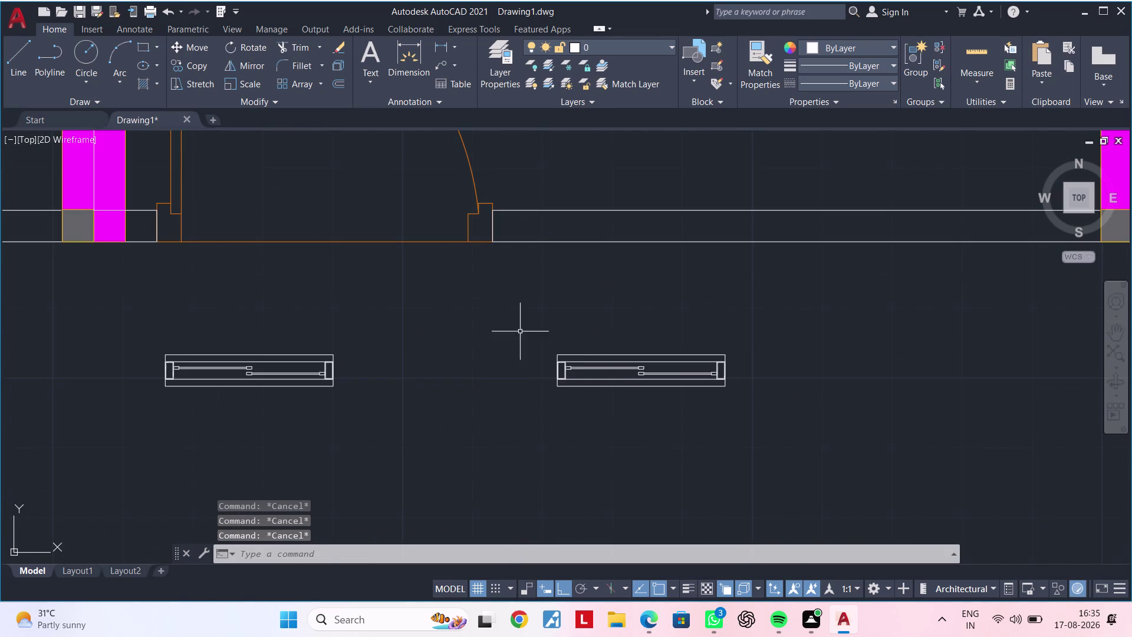
click(500, 311)
click(842, 453)
scroll(up, 3)
middle_drag(625, 426, 609, 439)
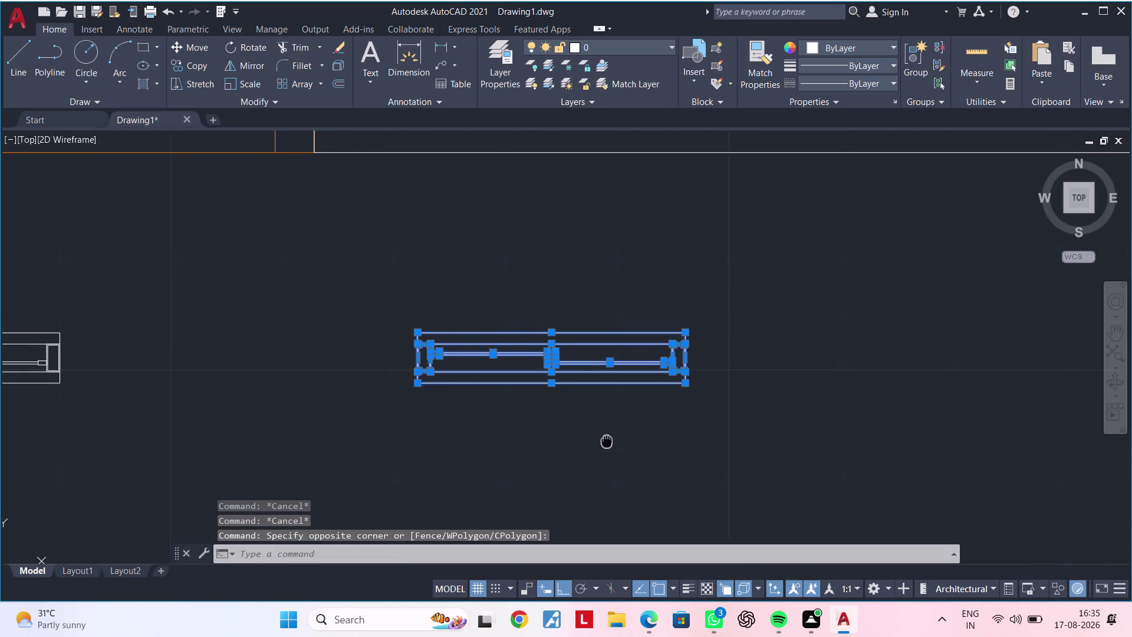
middle_drag(609, 439, 573, 449)
scroll(up, 3)
scroll(up, 3)
scroll(down, 3)
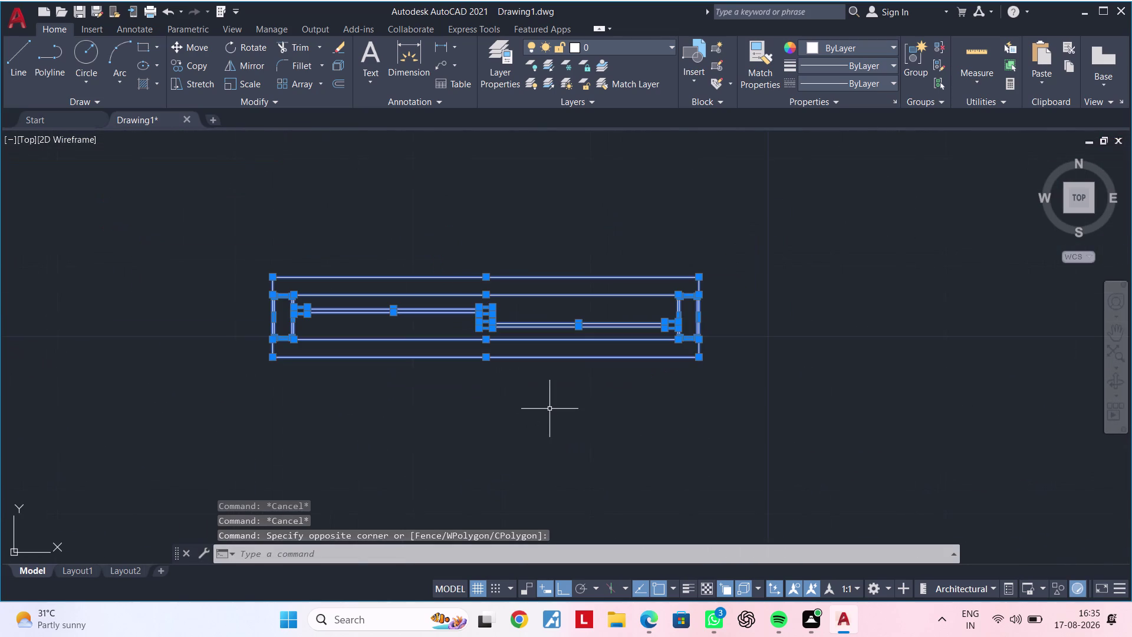
key(Escape)
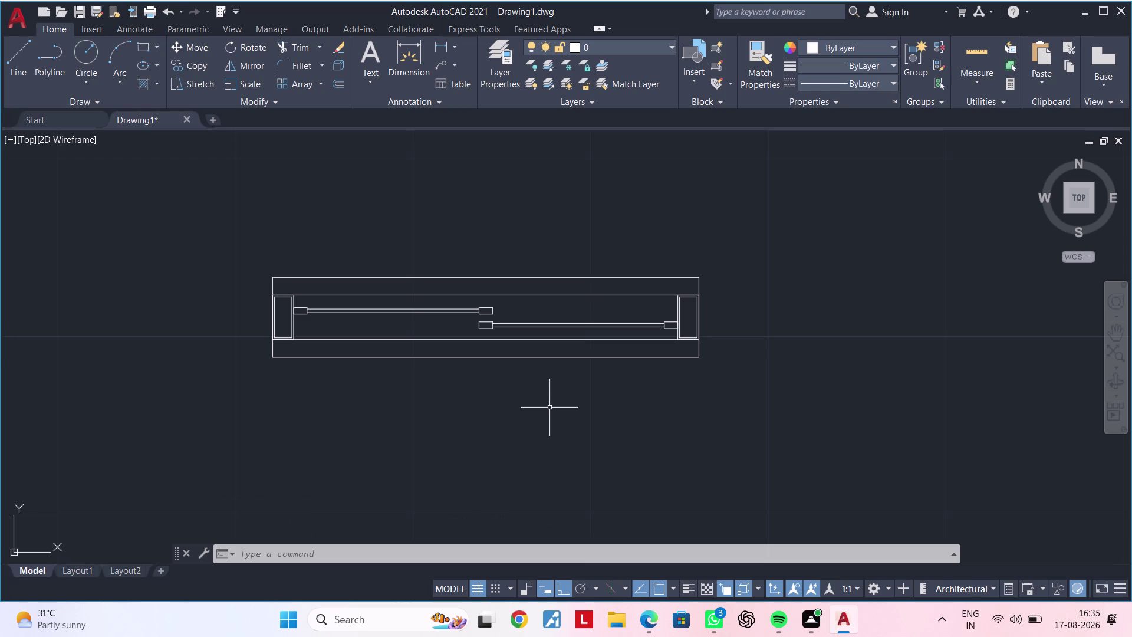
Set the wardrobe's top and bottom long inner lines to grey.
key(Escape)
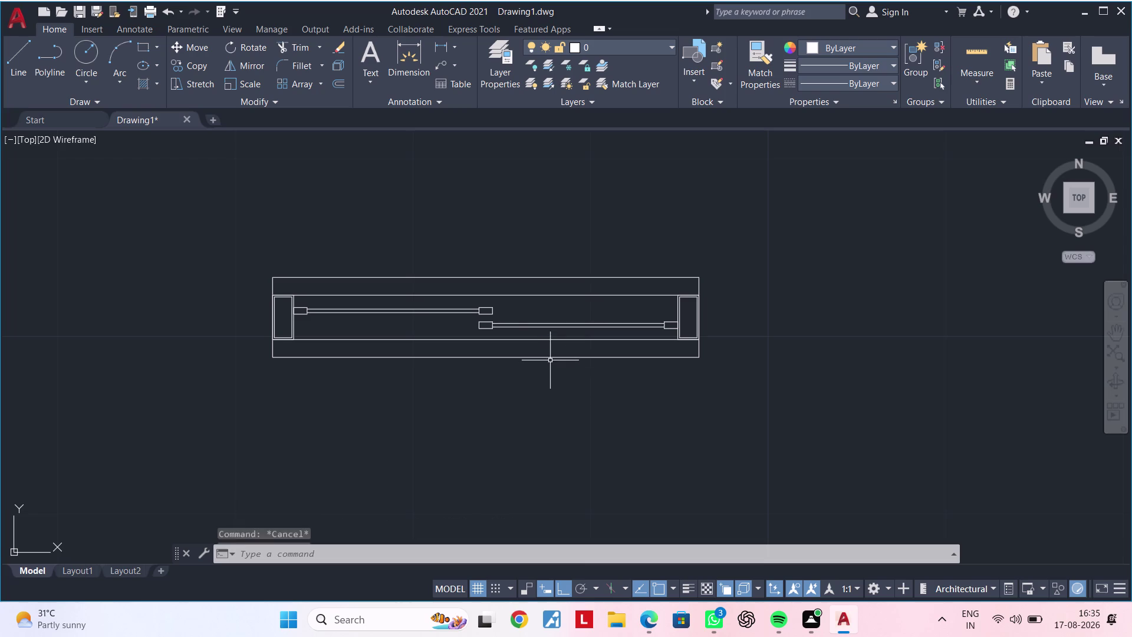
key(Escape)
scroll(up, 3)
click(526, 336)
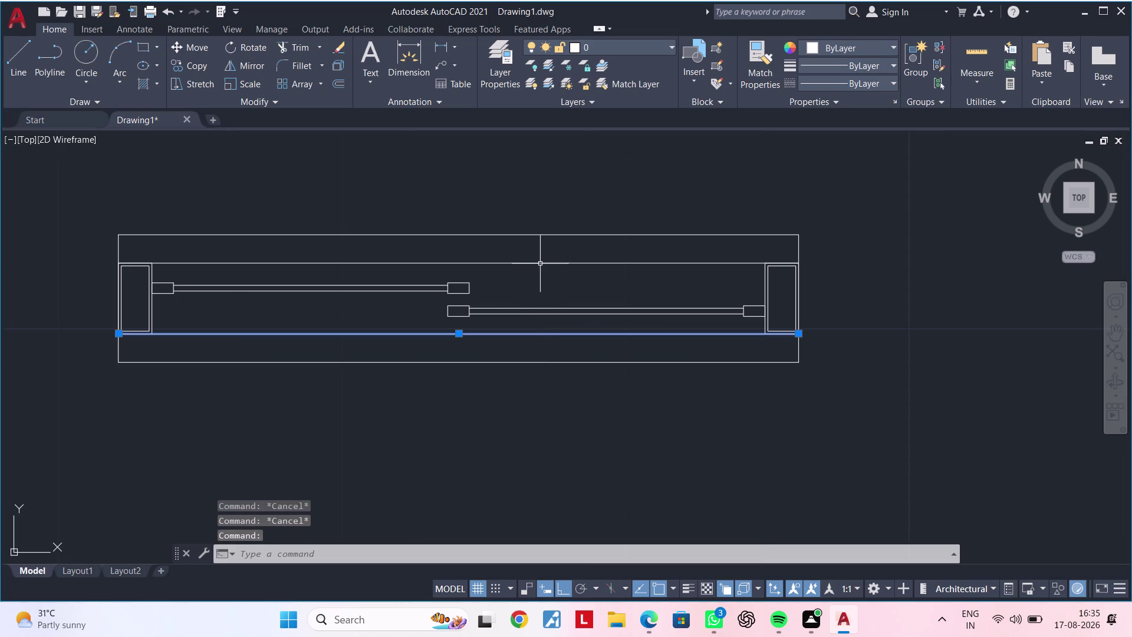
click(540, 263)
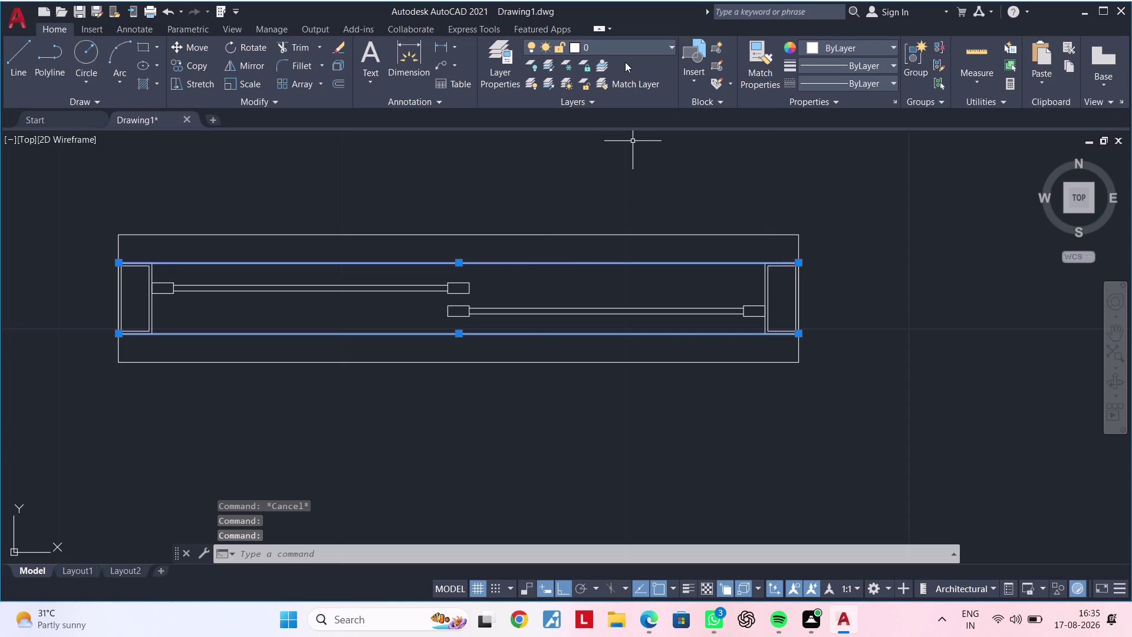
click(636, 53)
click(639, 45)
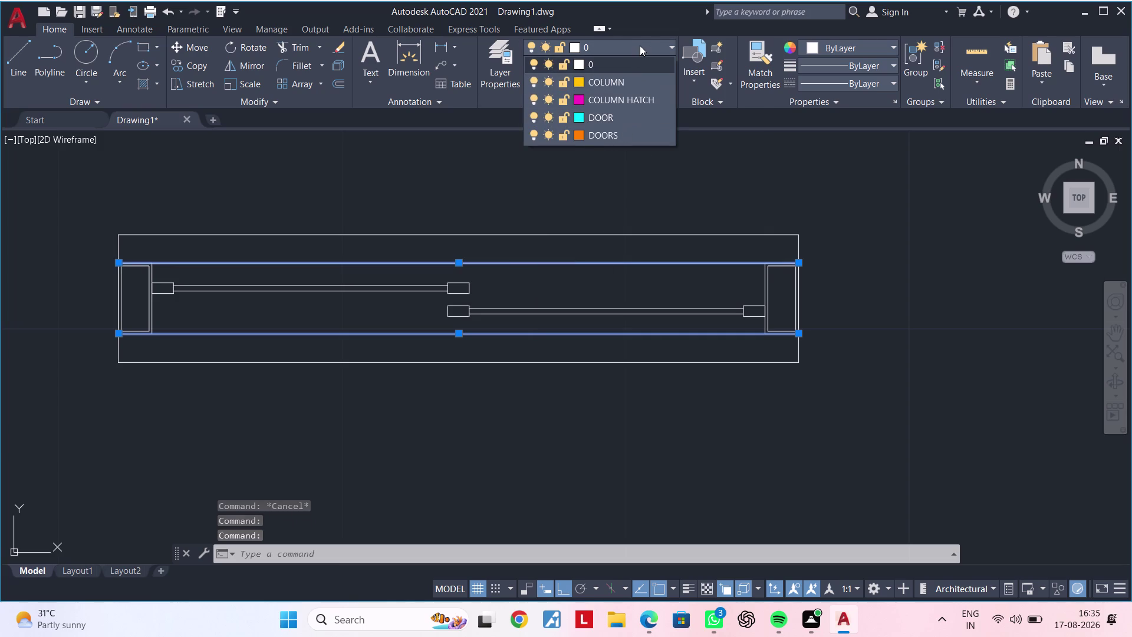
click(866, 44)
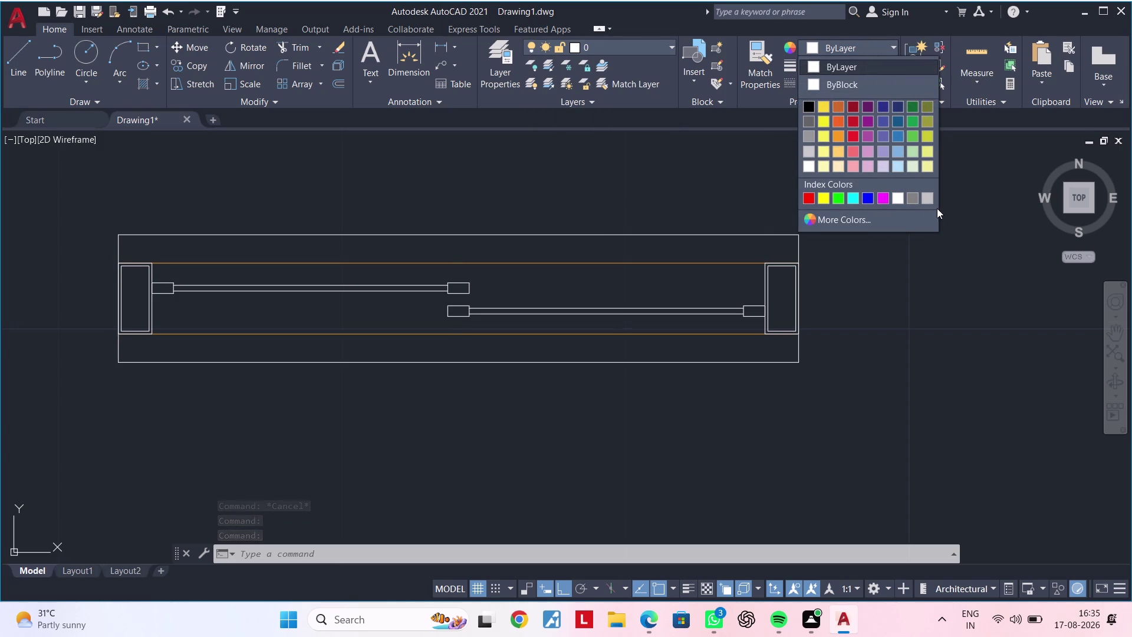
click(913, 202)
key(Escape)
key(Escape)
scroll(down, 3)
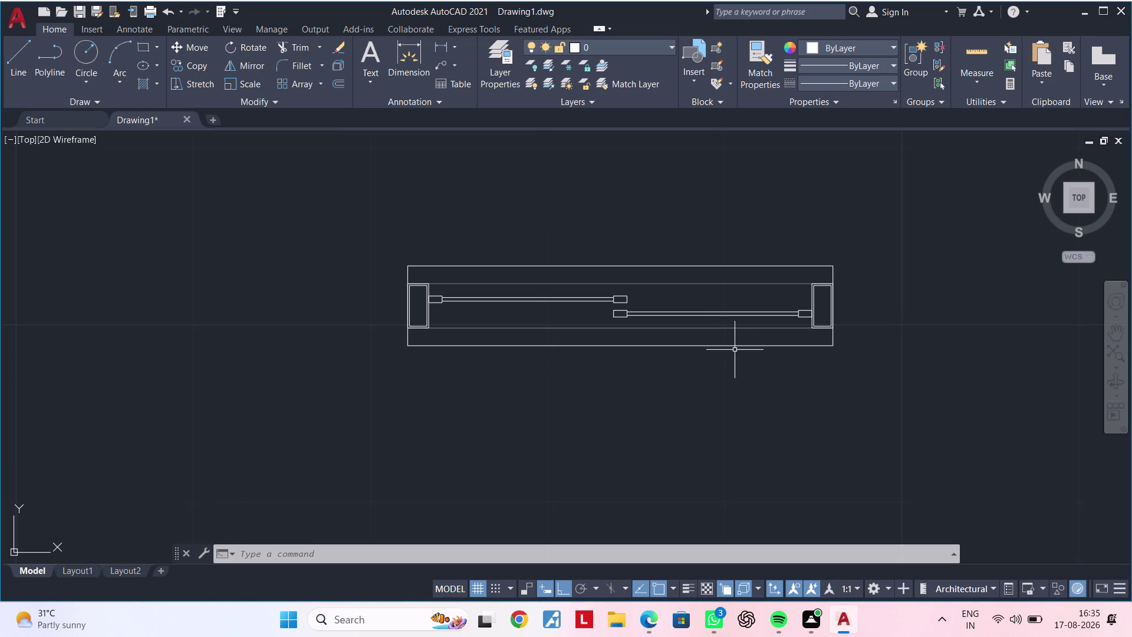
Pan along the row of wardrobes to bring the sliding window into view.
scroll(up, 3)
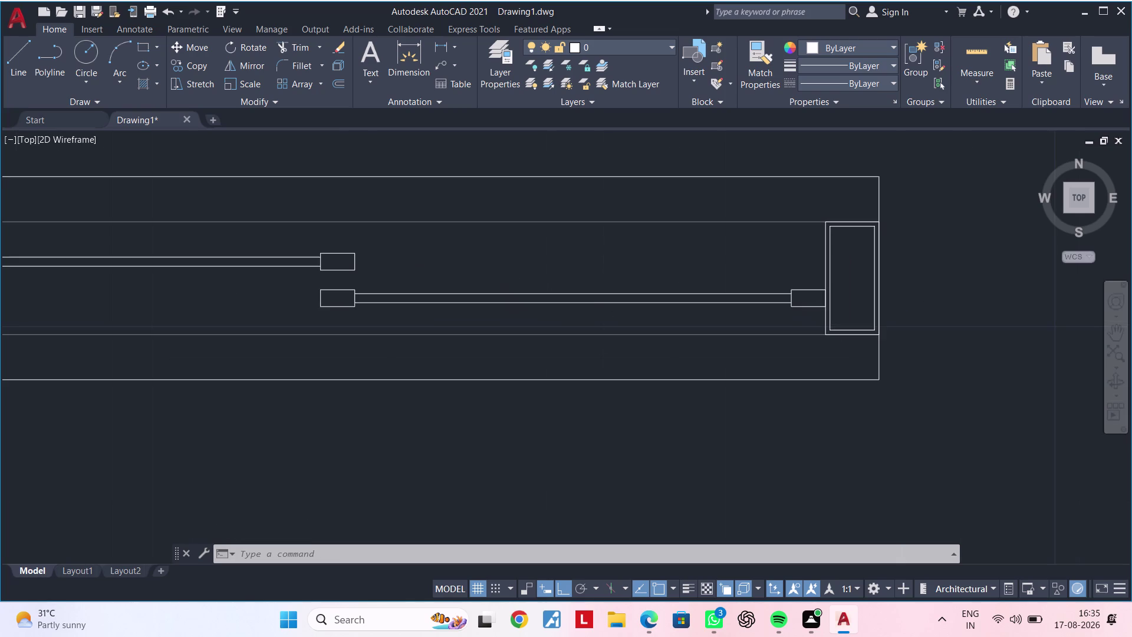
scroll(down, 3)
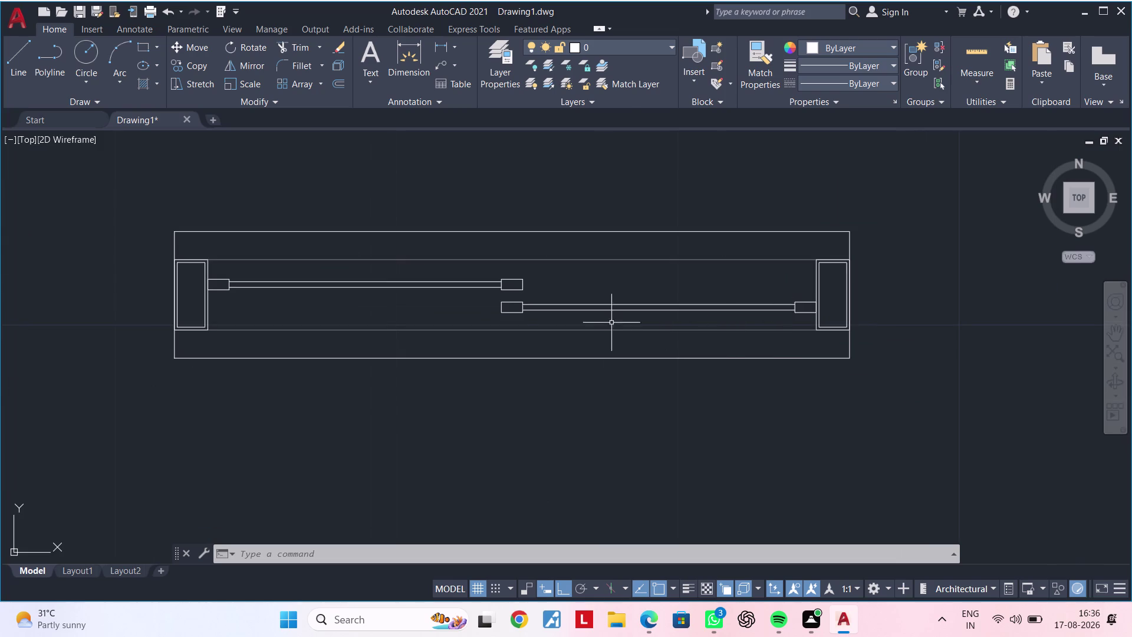
scroll(up, 3)
scroll(down, 3)
middle_drag(567, 314, 609, 295)
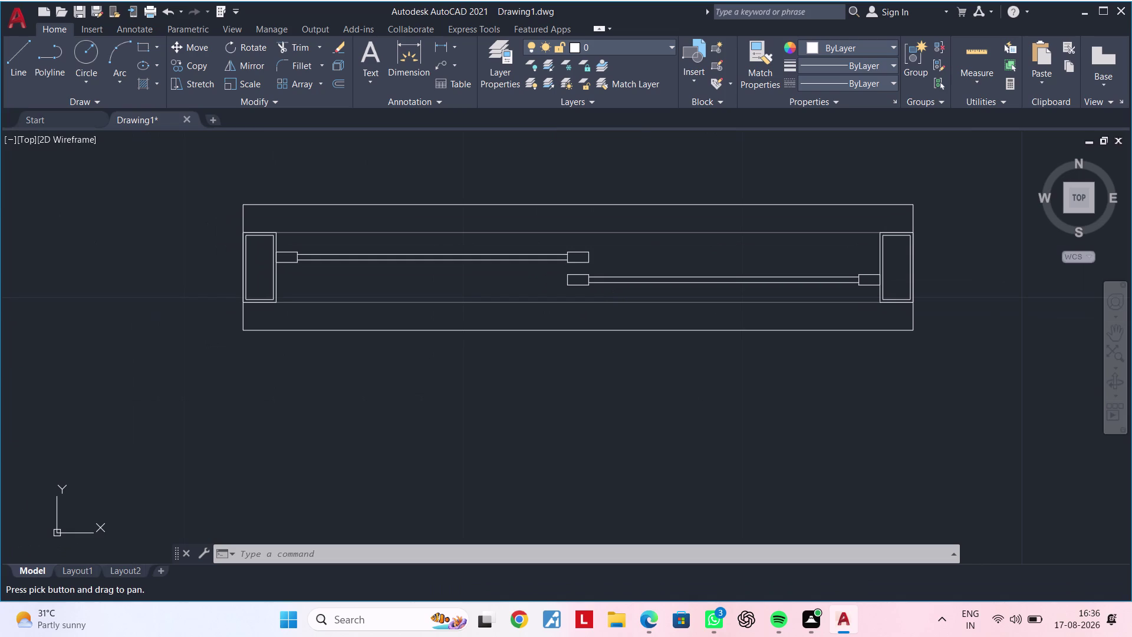
scroll(down, 3)
middle_drag(594, 331, 443, 445)
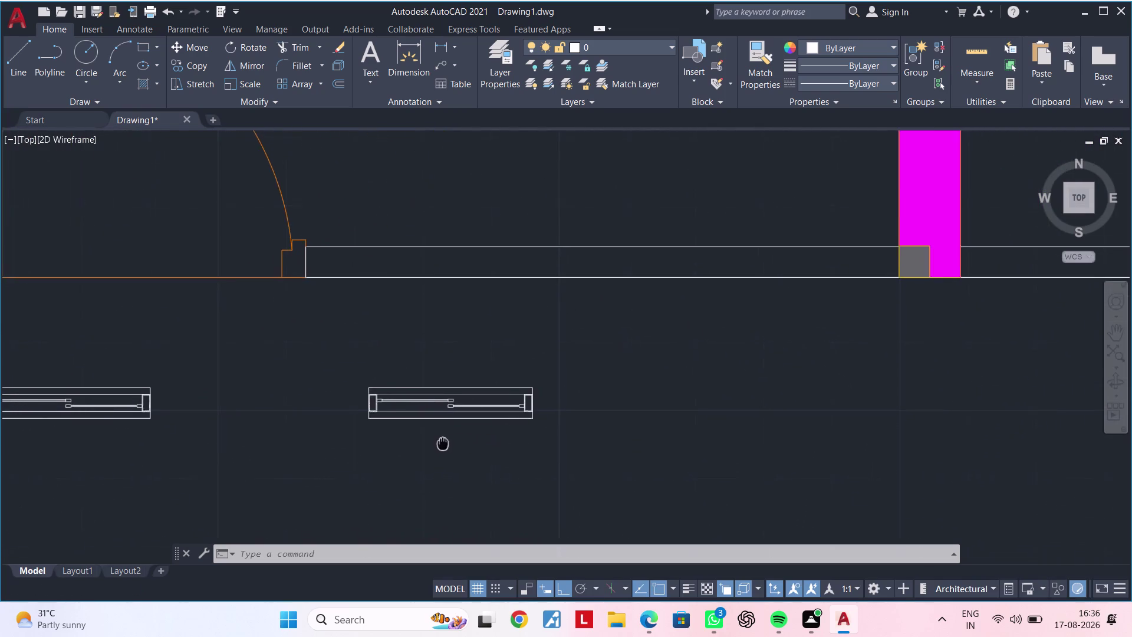
middle_drag(443, 445, 481, 419)
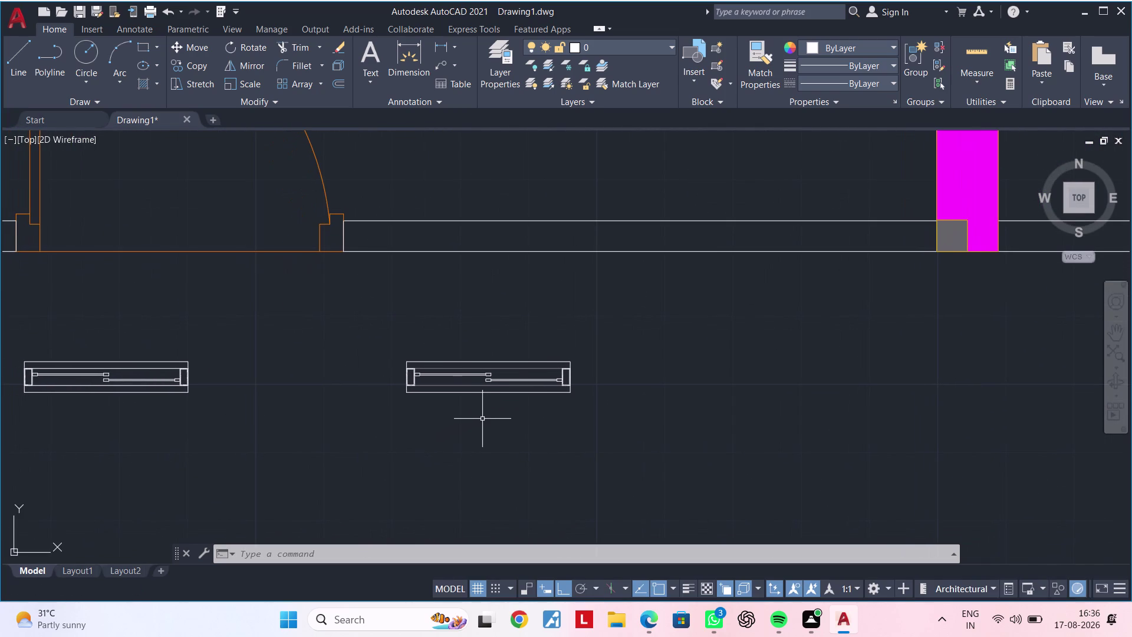
scroll(up, 3)
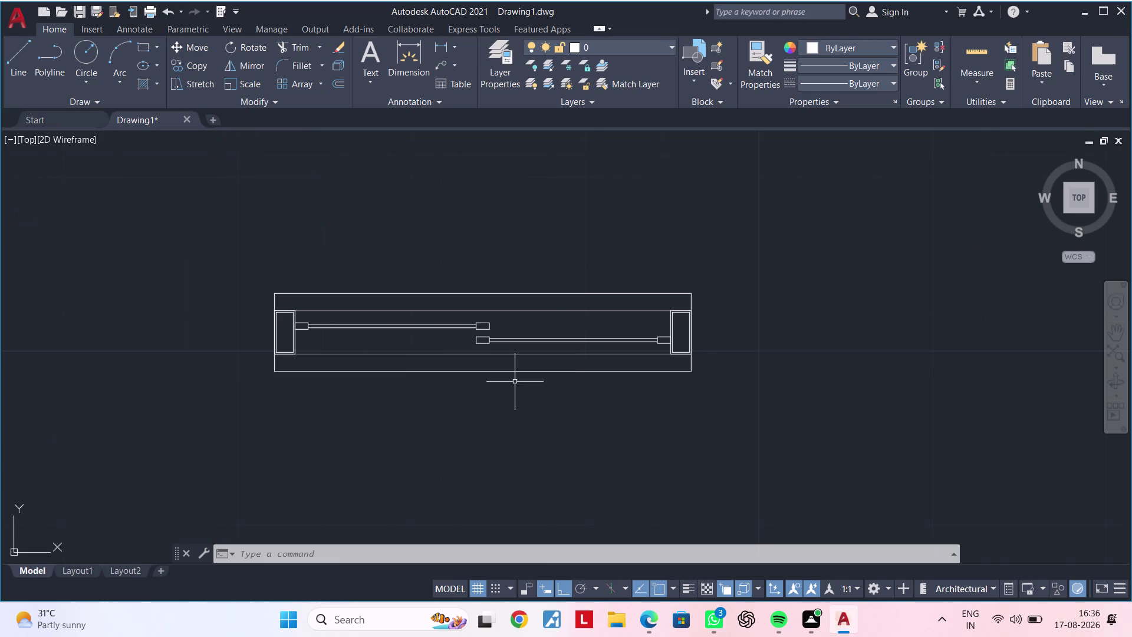
middle_drag(514, 394, 596, 419)
key(Escape)
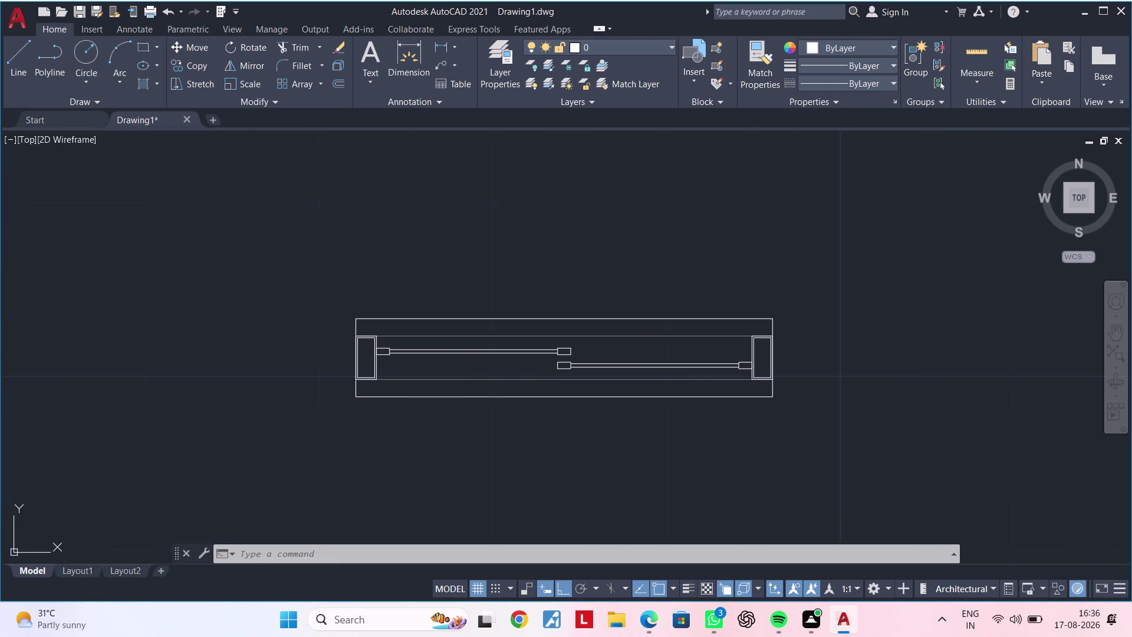
middle_drag(608, 418, 597, 370)
key(Escape)
key(Escape)
key(Escape)
scroll(up, 3)
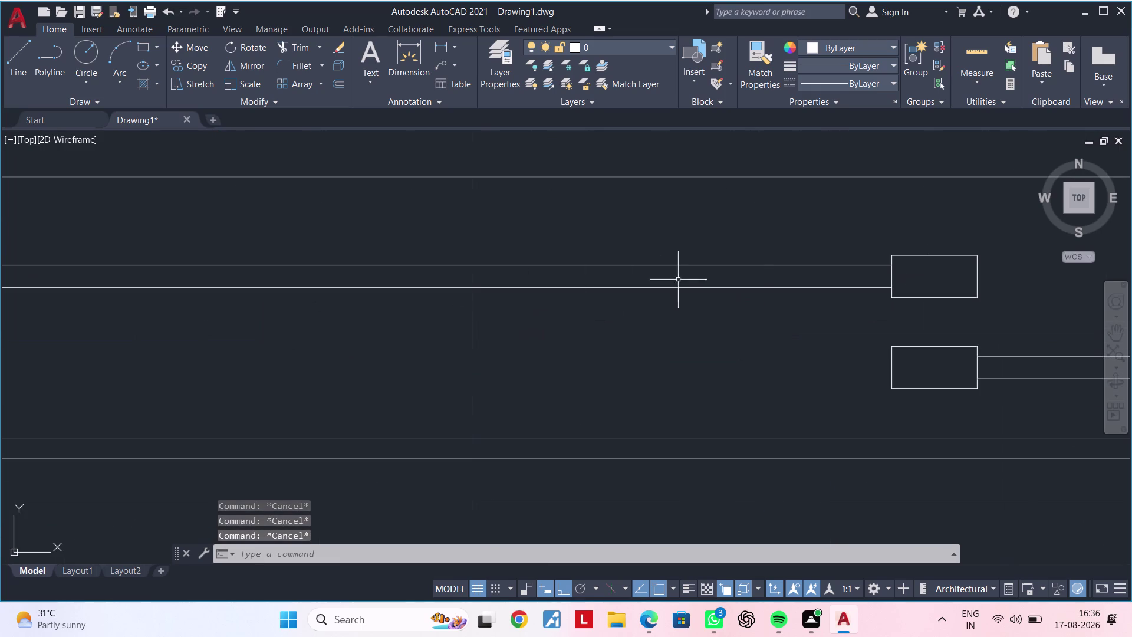
scroll(down, 3)
middle_drag(854, 255, 797, 276)
Window-select the upper sliding panel and try joining its lines with J.
click(909, 261)
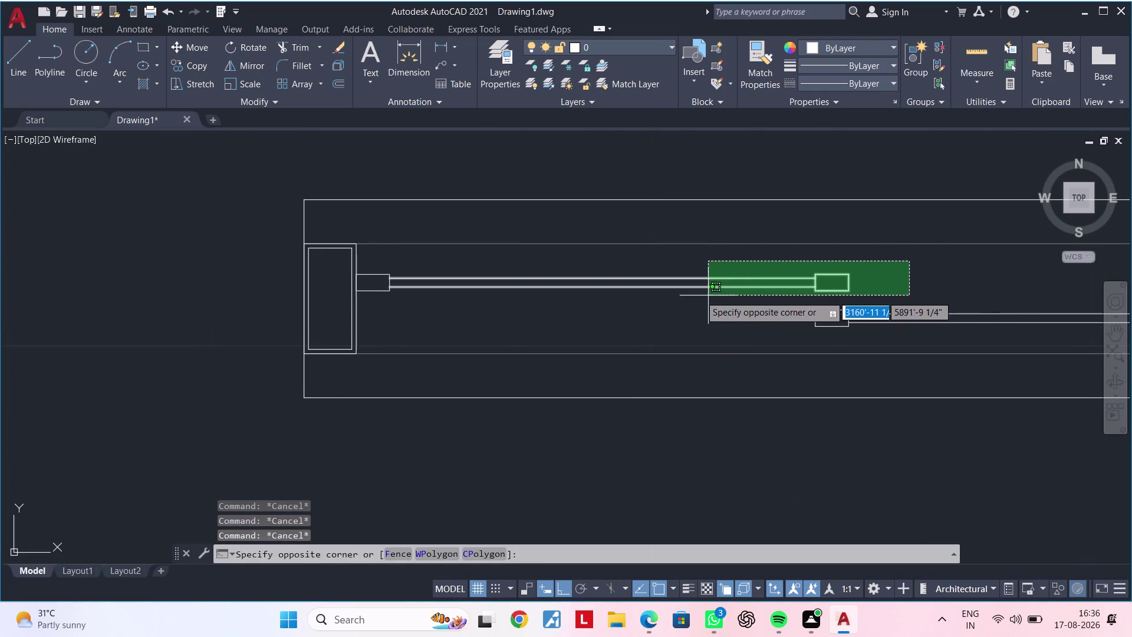
click(372, 306)
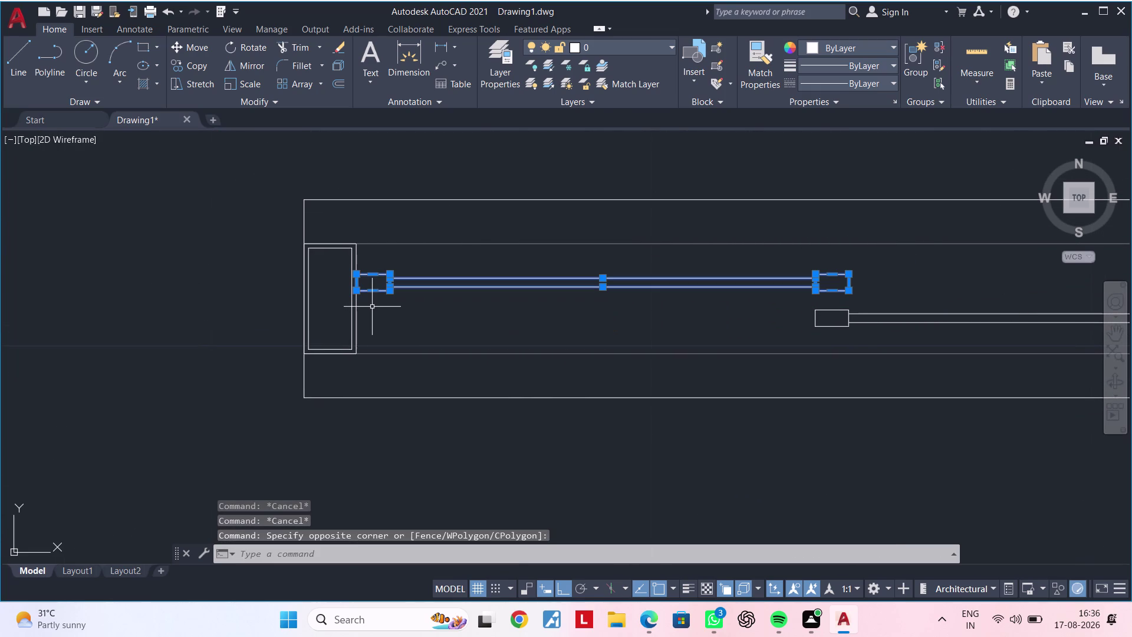
text(J)
key(space)
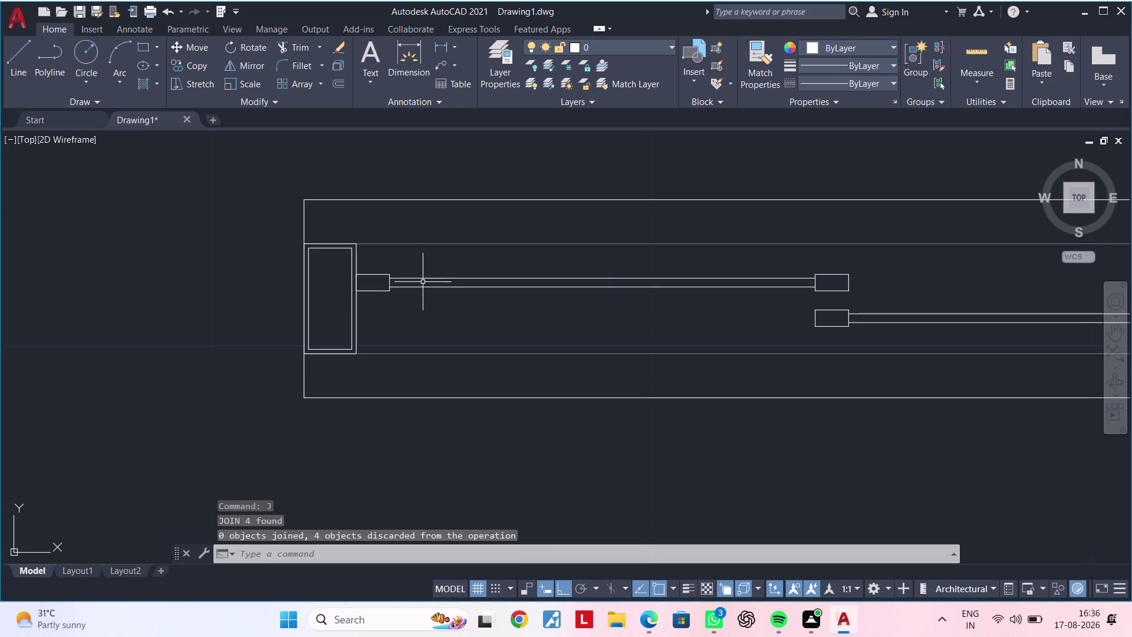
Reselect the upper sliding panel and add the lower sliding panel.
click(893, 257)
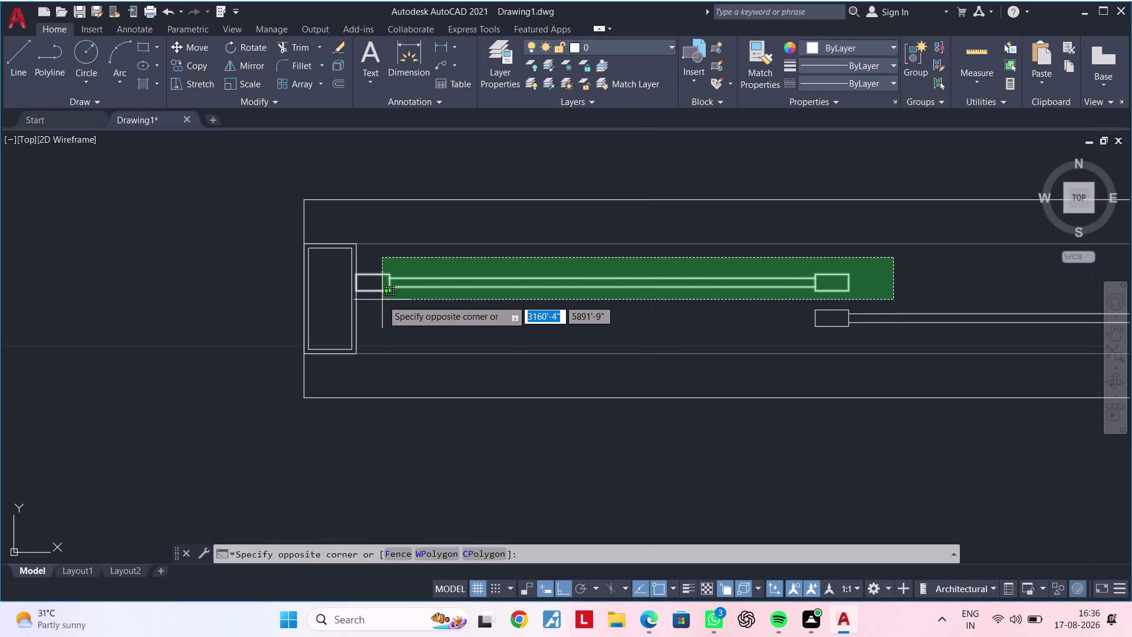
click(382, 300)
middle_drag(548, 318, 249, 260)
click(600, 277)
click(605, 243)
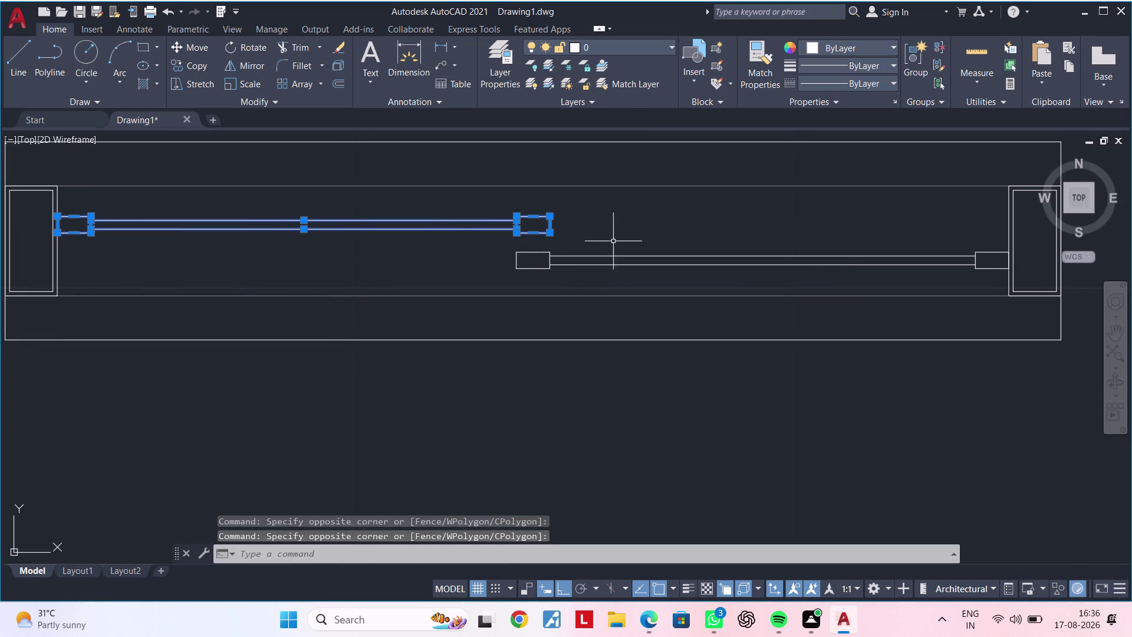
click(618, 239)
click(550, 279)
click(543, 245)
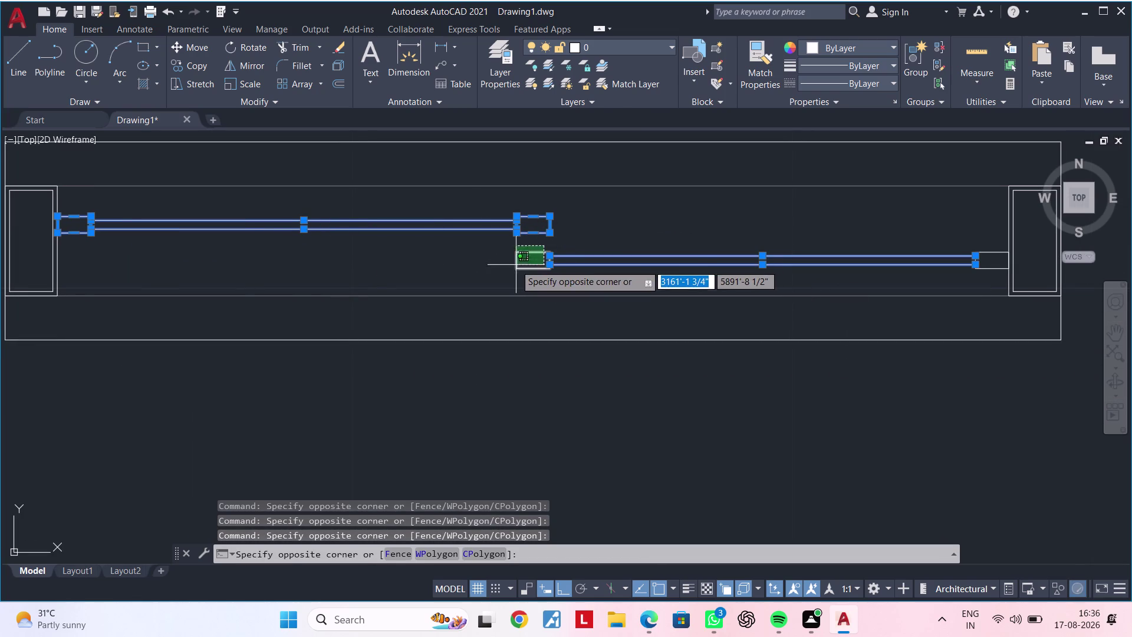
click(509, 274)
Add the right panel end, right jamb and left jamb to the selection.
middle_drag(840, 269, 608, 279)
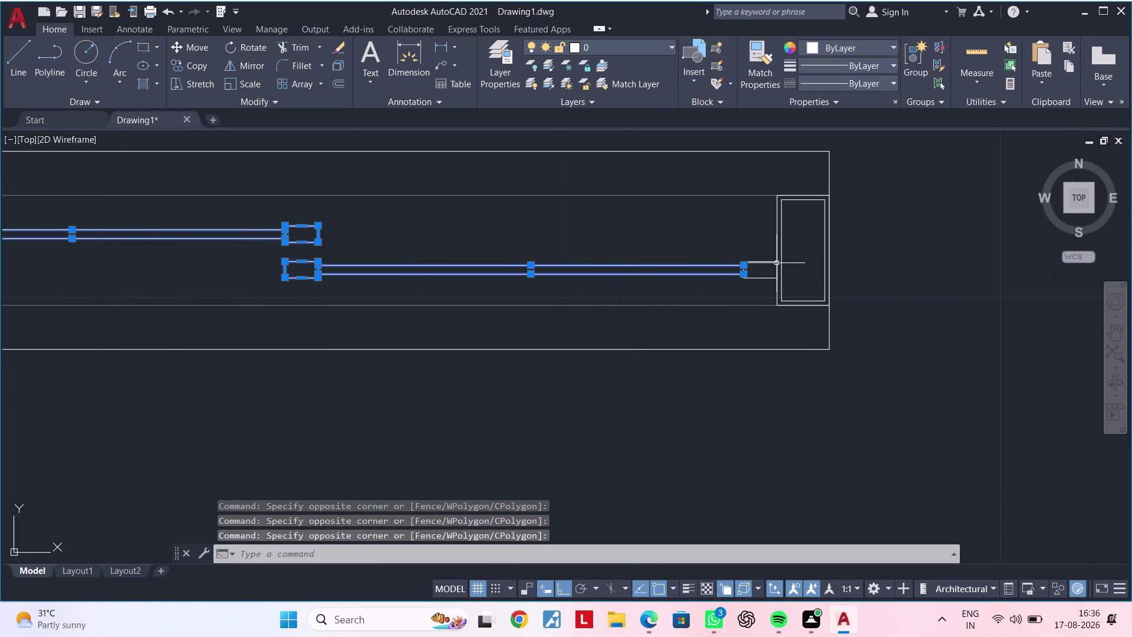
scroll(up, 3)
click(768, 228)
click(648, 340)
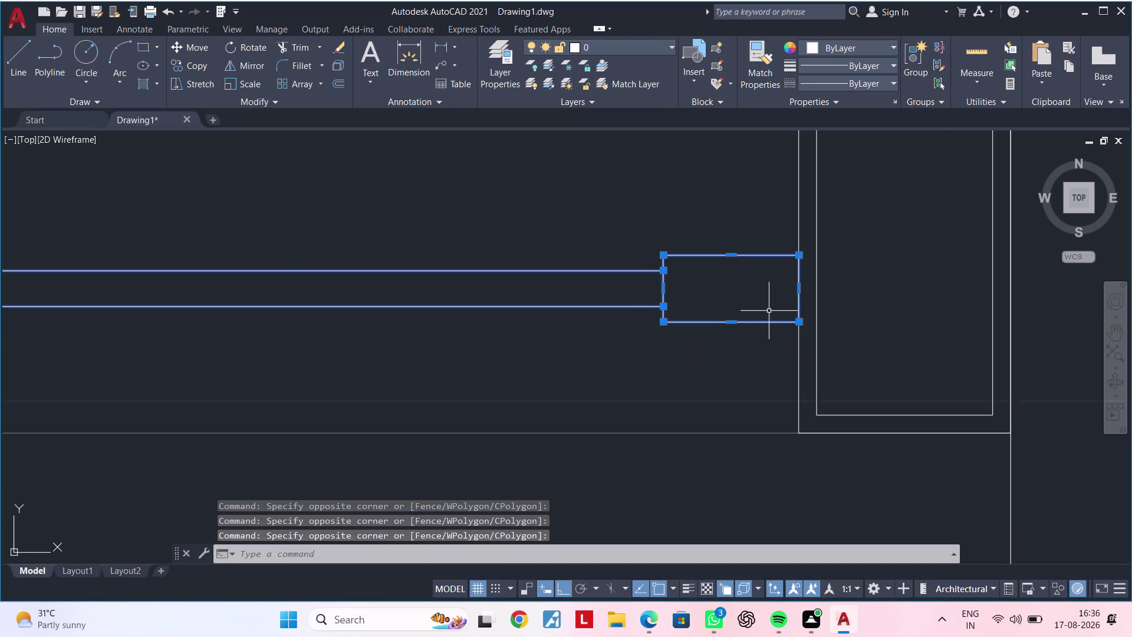
scroll(down, 3)
click(812, 279)
click(759, 285)
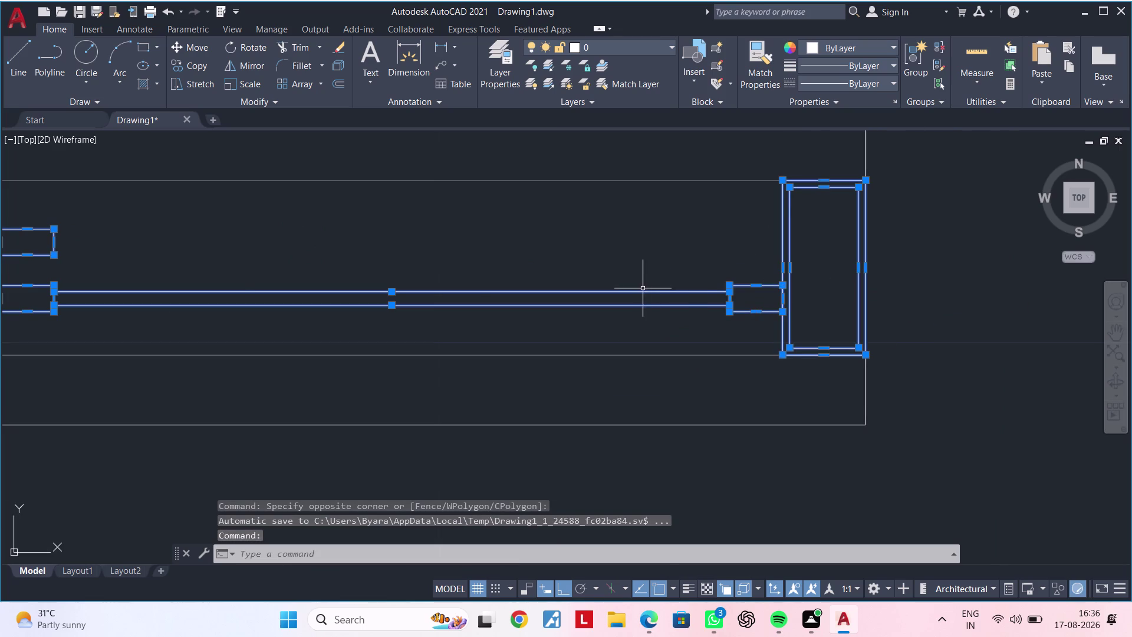
scroll(down, 3)
middle_drag(635, 274, 950, 251)
middle_drag(782, 274, 940, 270)
middle_drag(347, 267, 688, 268)
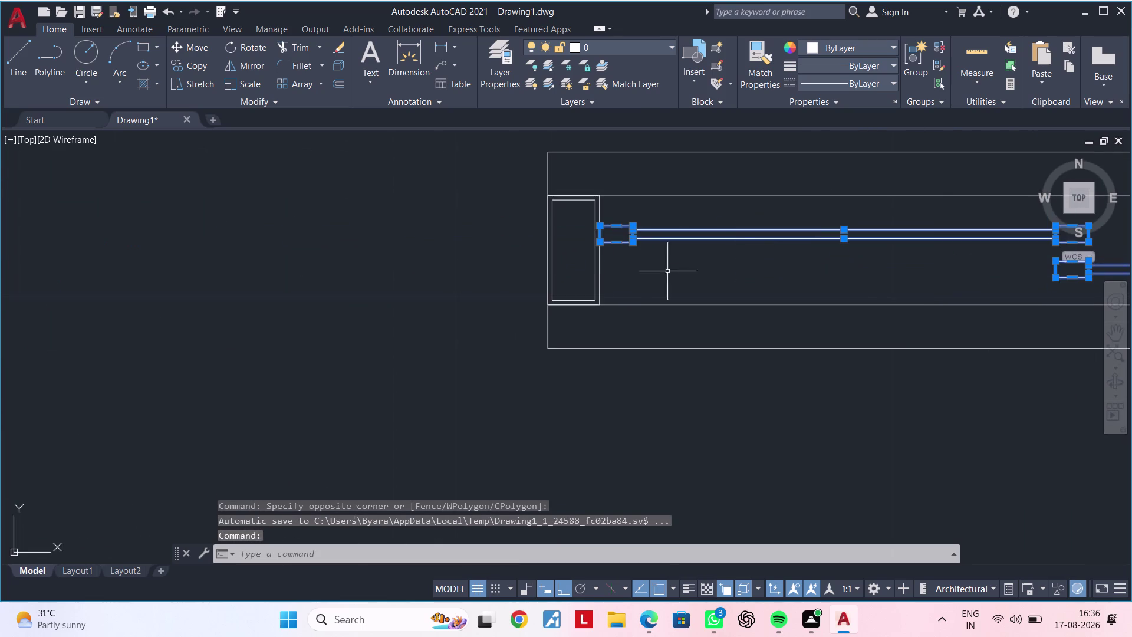
scroll(up, 3)
click(608, 272)
click(546, 278)
scroll(down, 3)
middle_drag(695, 270, 655, 294)
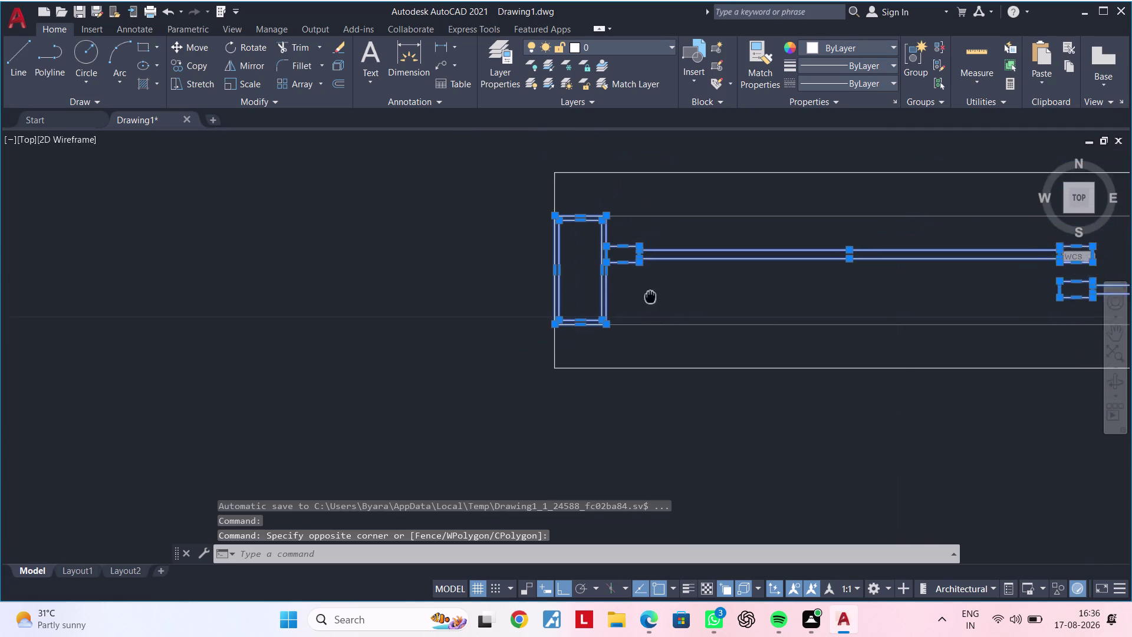
middle_drag(655, 294, 615, 308)
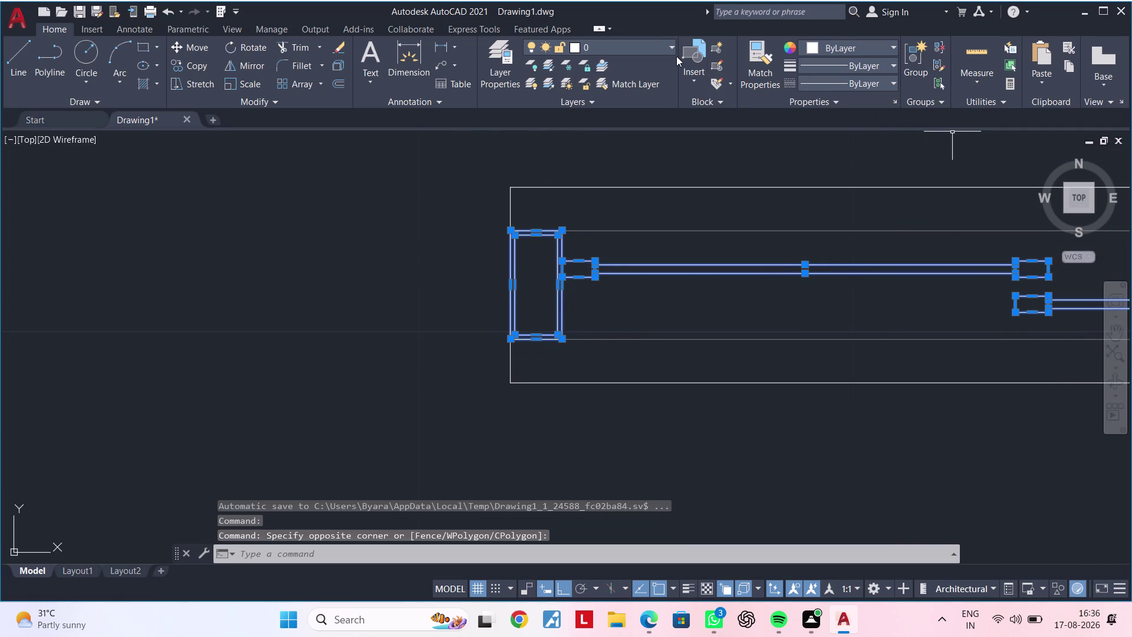
click(851, 49)
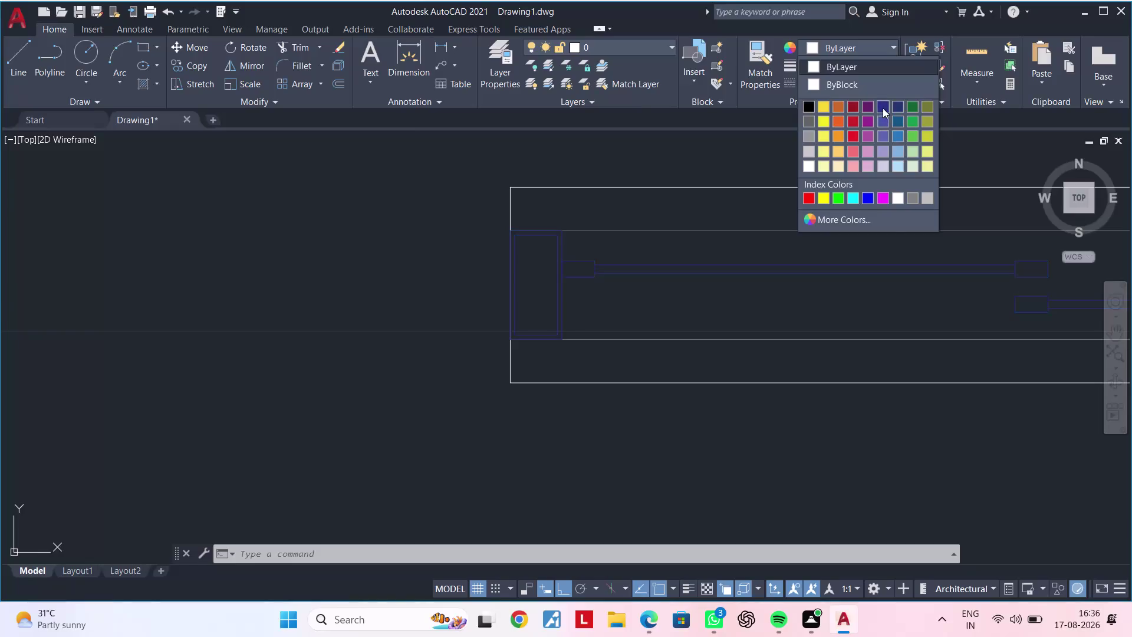
Set the selected window panels and jambs to index colour 130 (cyan).
click(875, 219)
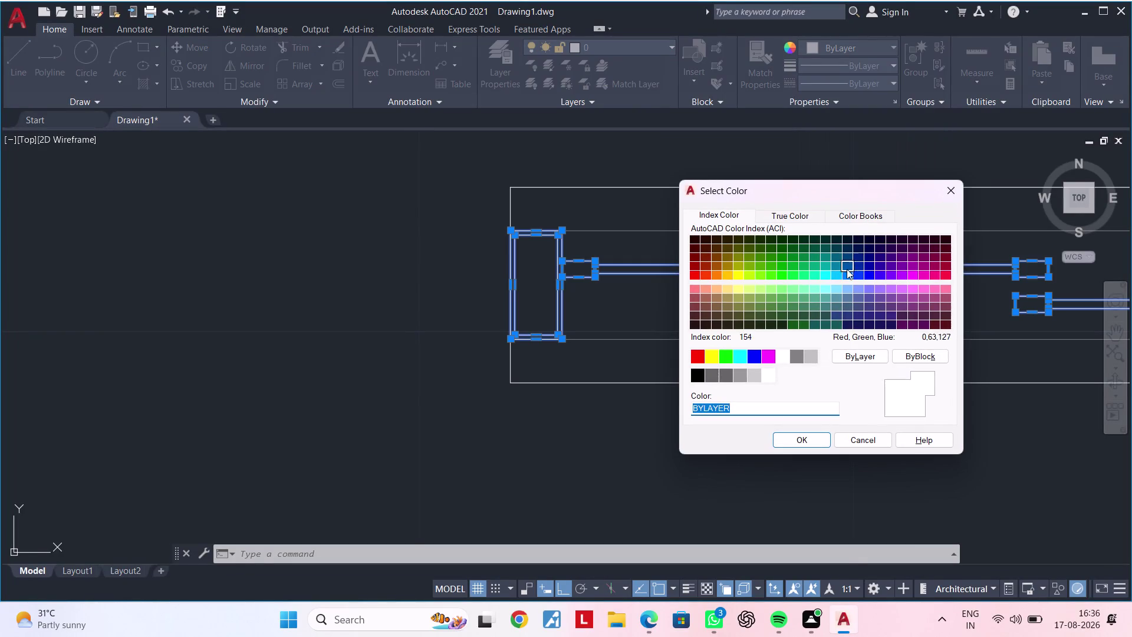
click(823, 272)
click(812, 441)
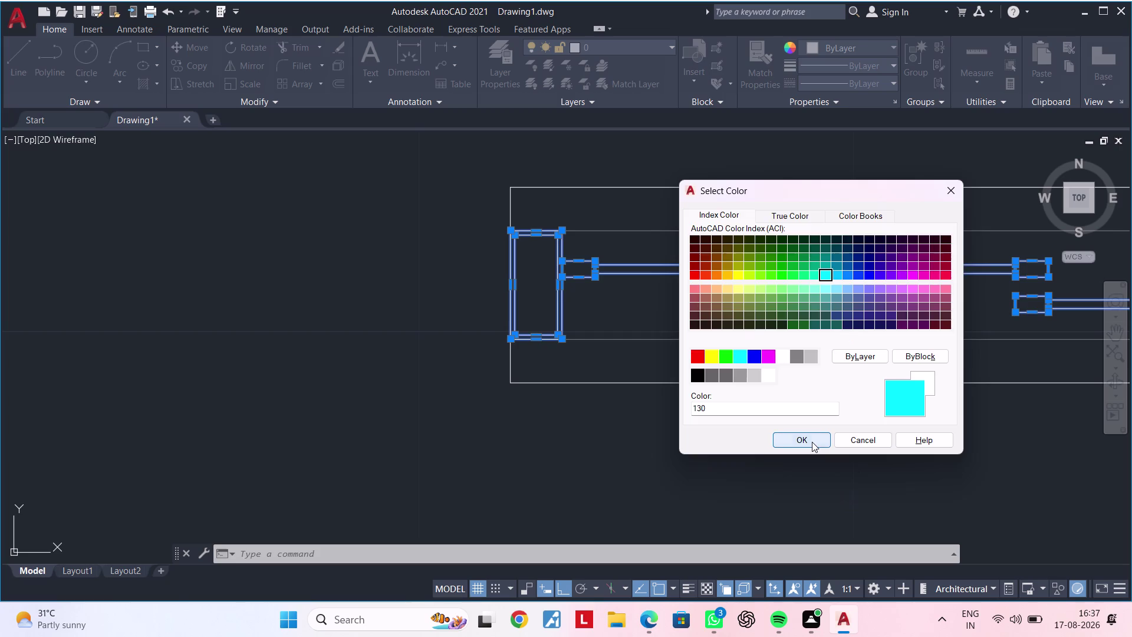
key(Escape)
Pan along the row of windows and reselect the cyan sliding window.
scroll(down, 3)
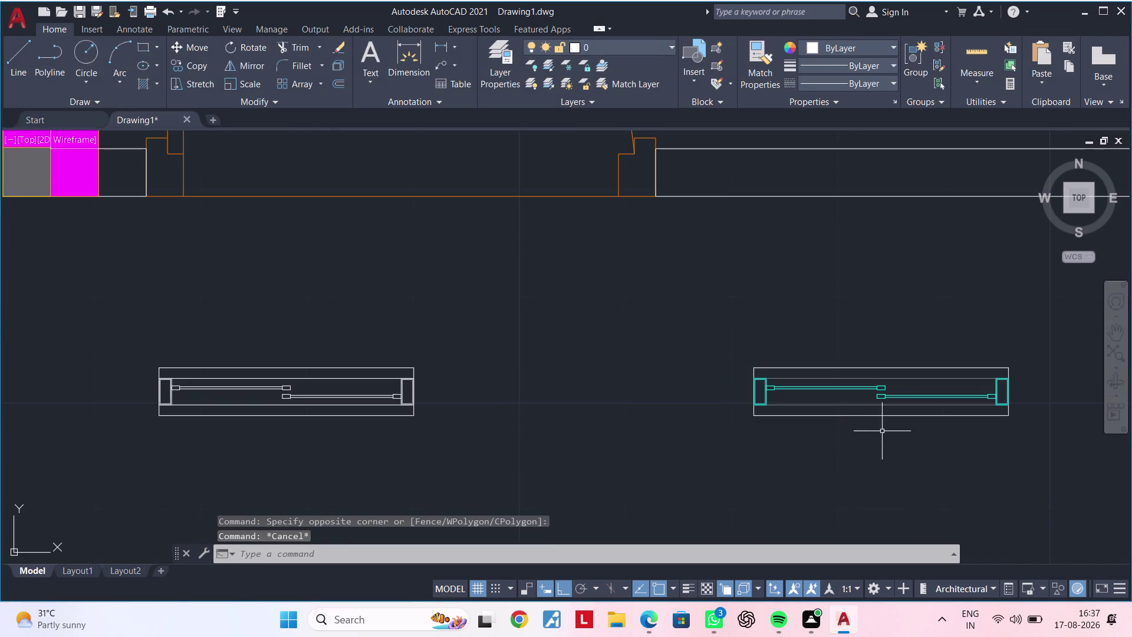
middle_drag(885, 432, 626, 401)
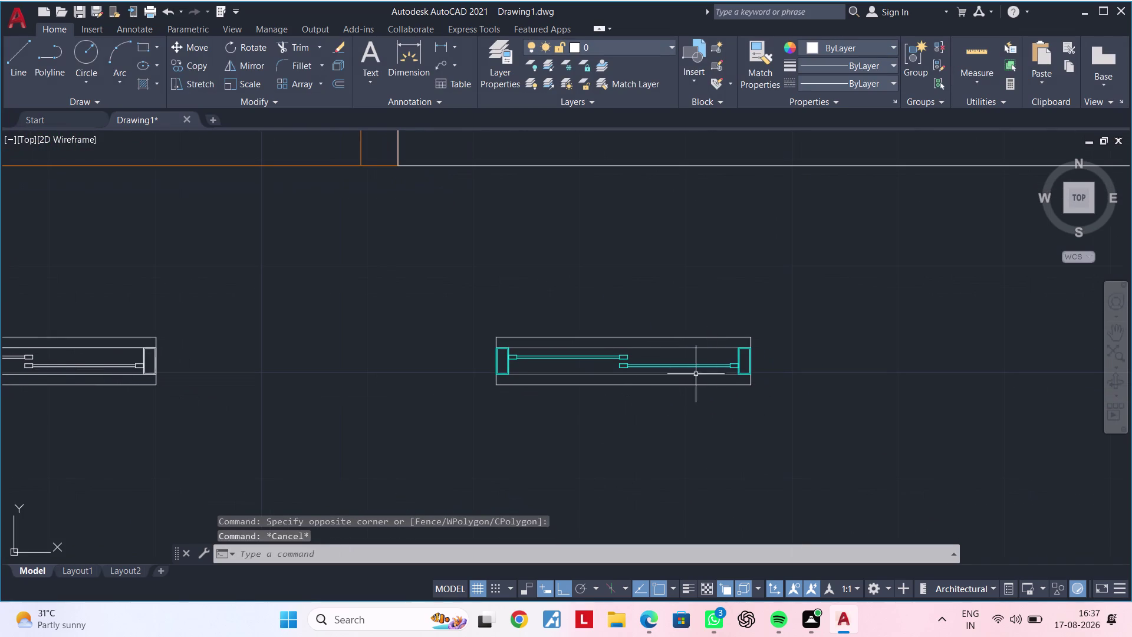
middle_drag(642, 416, 732, 401)
scroll(down, 3)
middle_drag(693, 403, 607, 395)
middle_drag(599, 388, 597, 385)
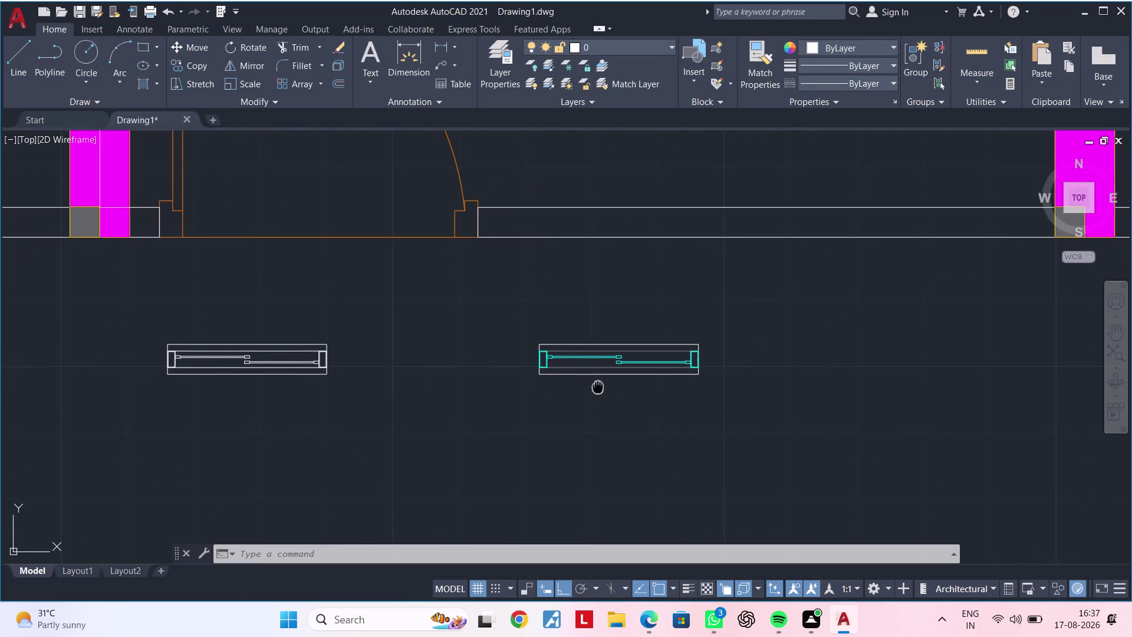
middle_drag(598, 385, 589, 362)
click(502, 293)
Copy the cyan sliding window and place the duplicate beside the original.
click(829, 395)
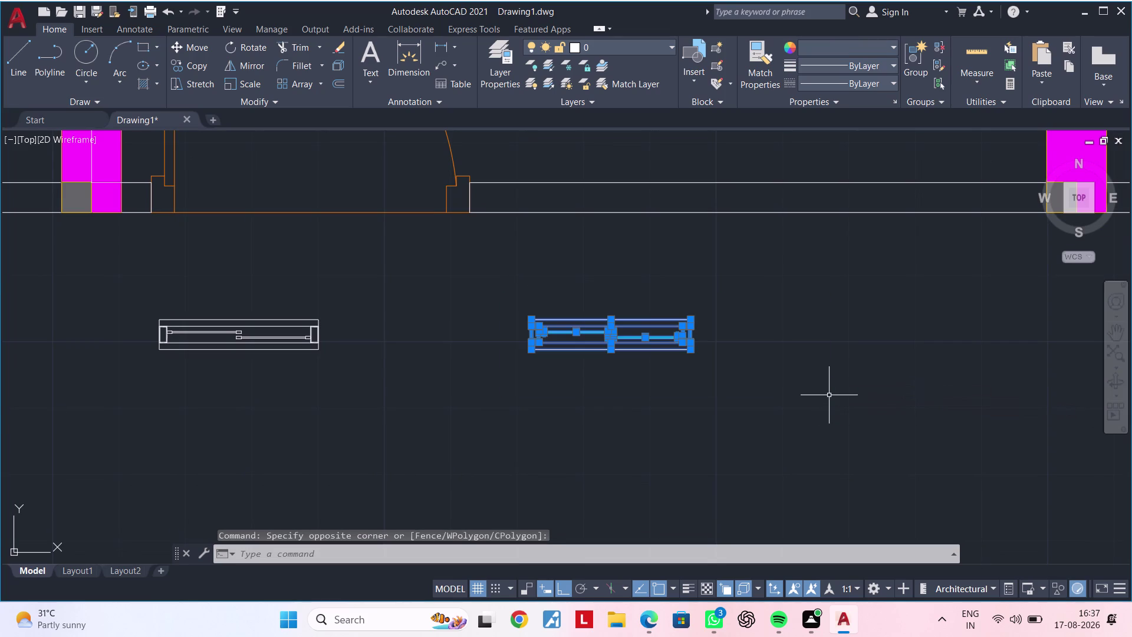
text(CO)
key(space)
click(744, 363)
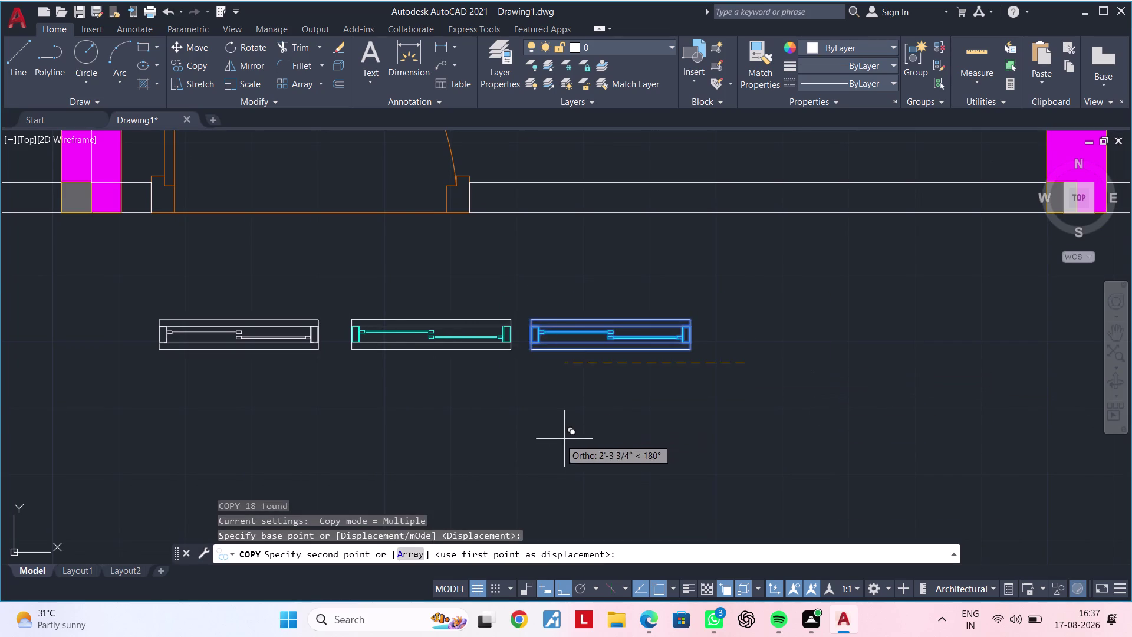
scroll(down, 3)
click(921, 441)
key(Escape)
key(Escape)
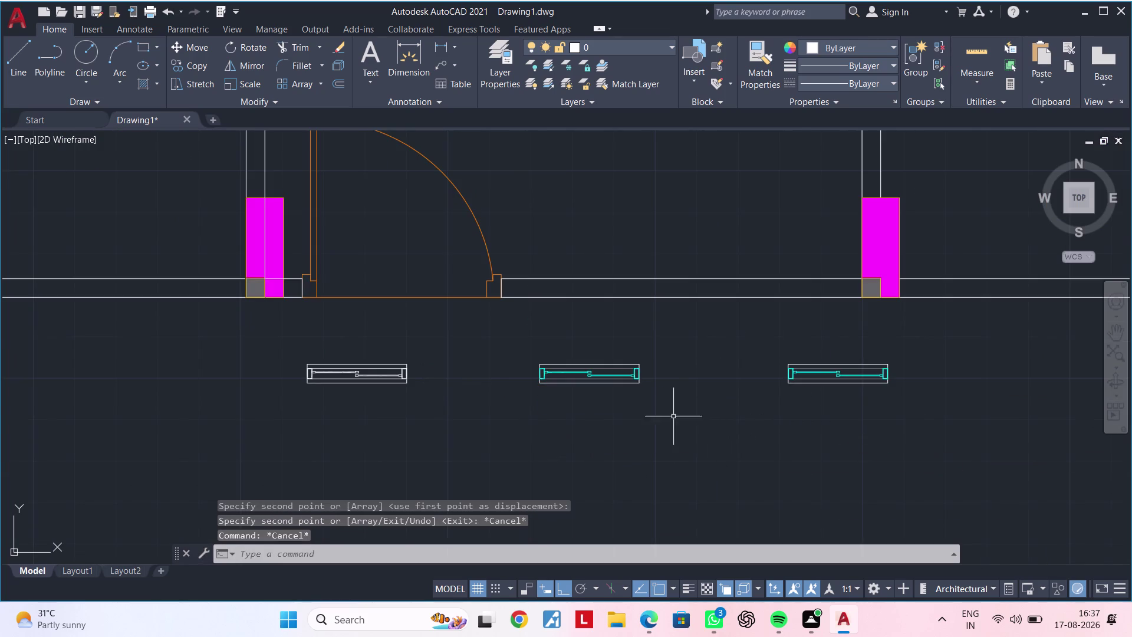
scroll(up, 3)
middle_drag(647, 404, 803, 461)
Window-select all pieces of the cyan sliding window.
key(Escape)
scroll(down, 3)
click(567, 374)
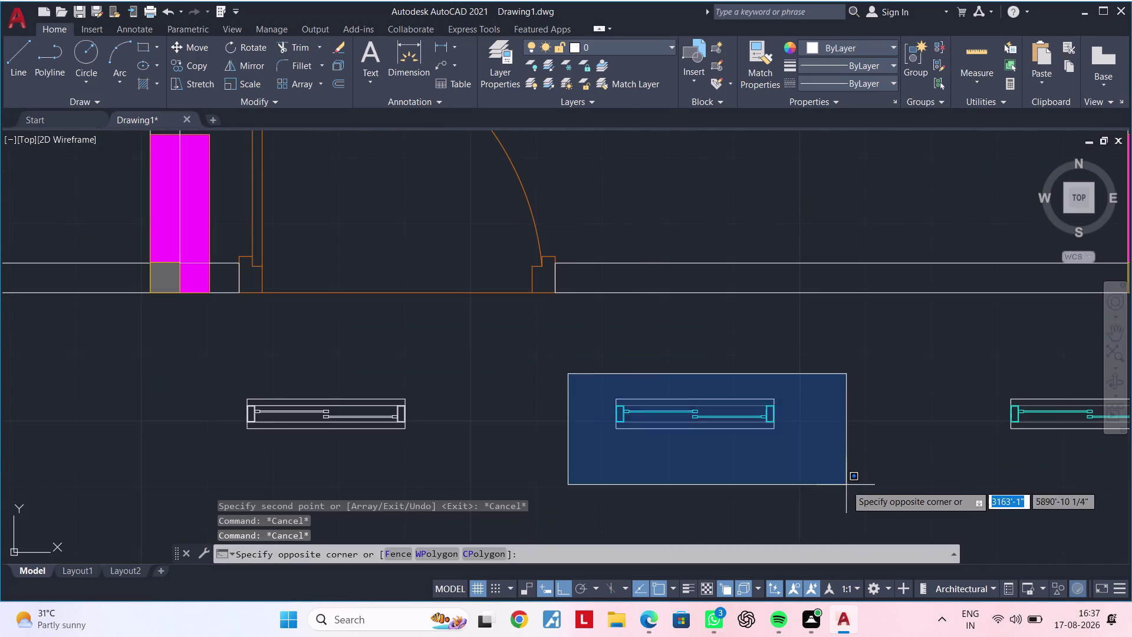
click(869, 486)
Define a block named V from the selected cyan window pieces.
text(B)
key(space)
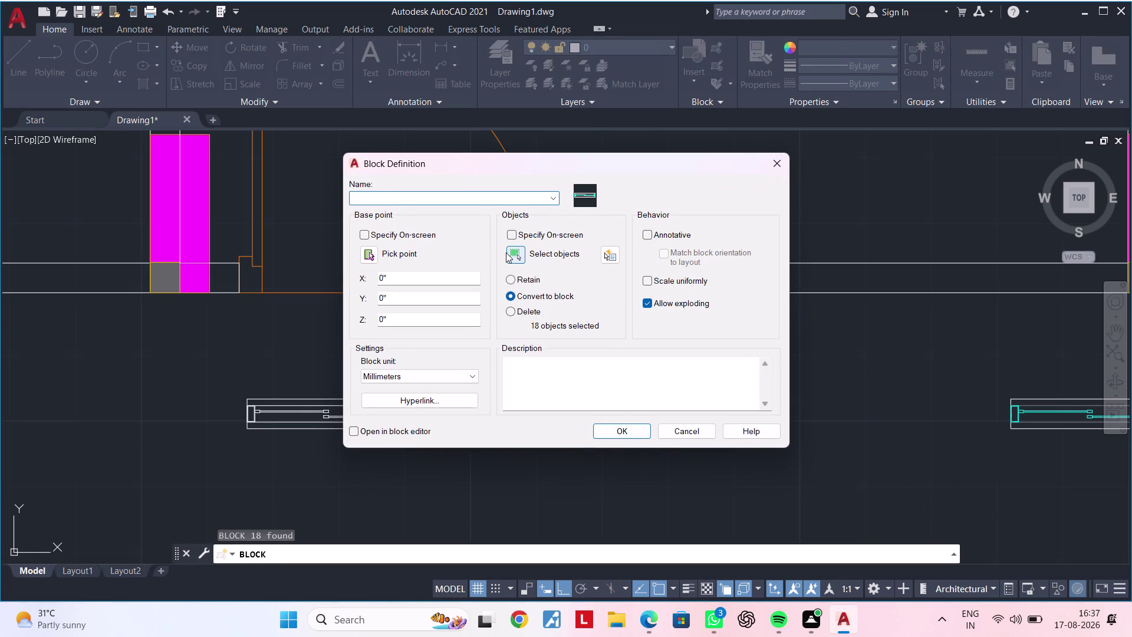
key(v)
click(633, 435)
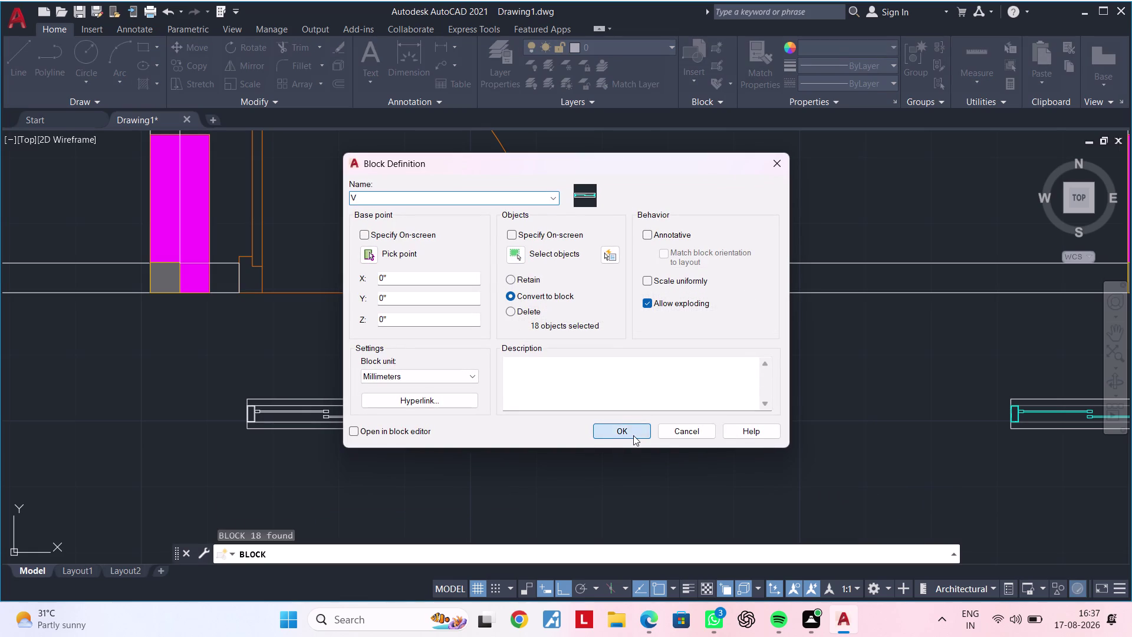
scroll(down, 3)
middle_drag(721, 440, 657, 390)
scroll(up, 3)
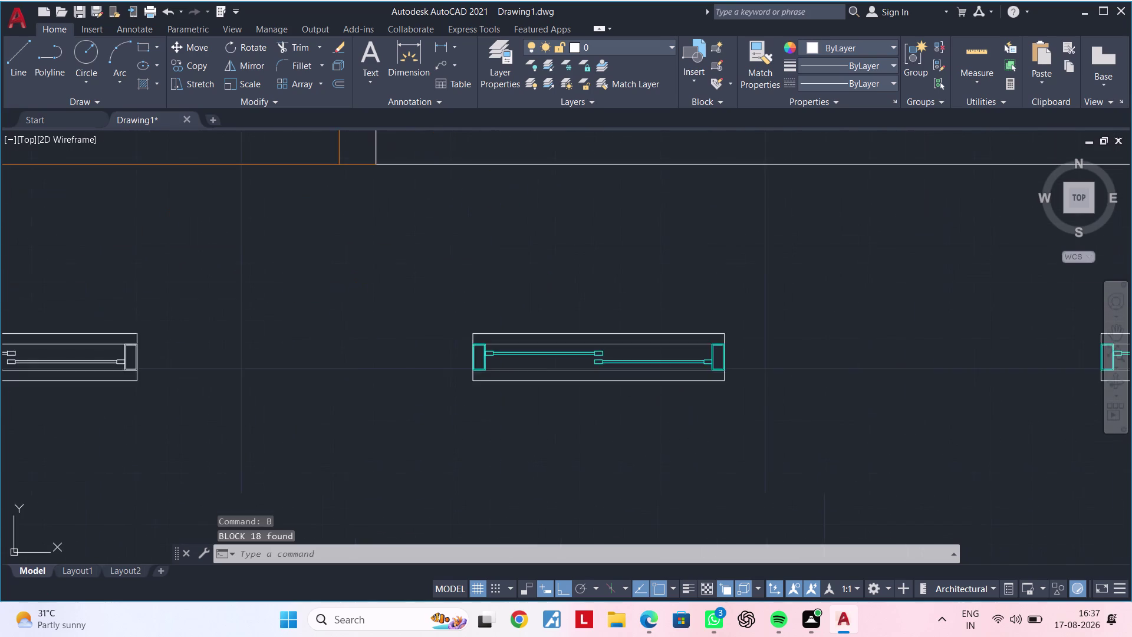
middle_drag(704, 395, 693, 412)
Select the V window block and start the COPY command.
key(Escape)
key(Escape)
text(M)
key(space)
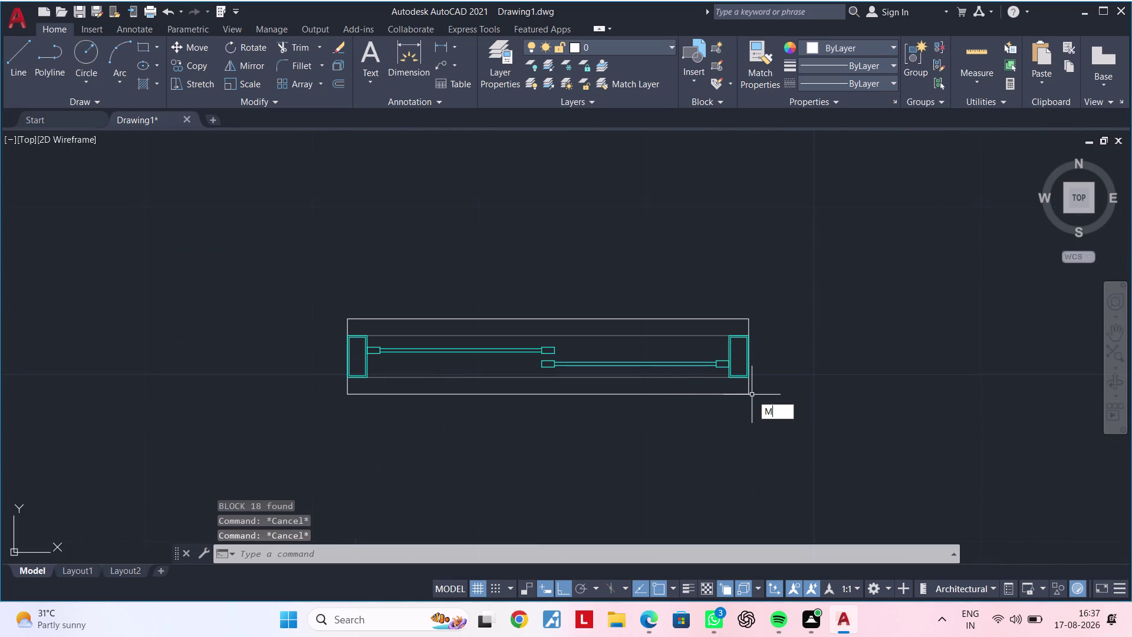
key(Escape)
key(Escape)
click(299, 253)
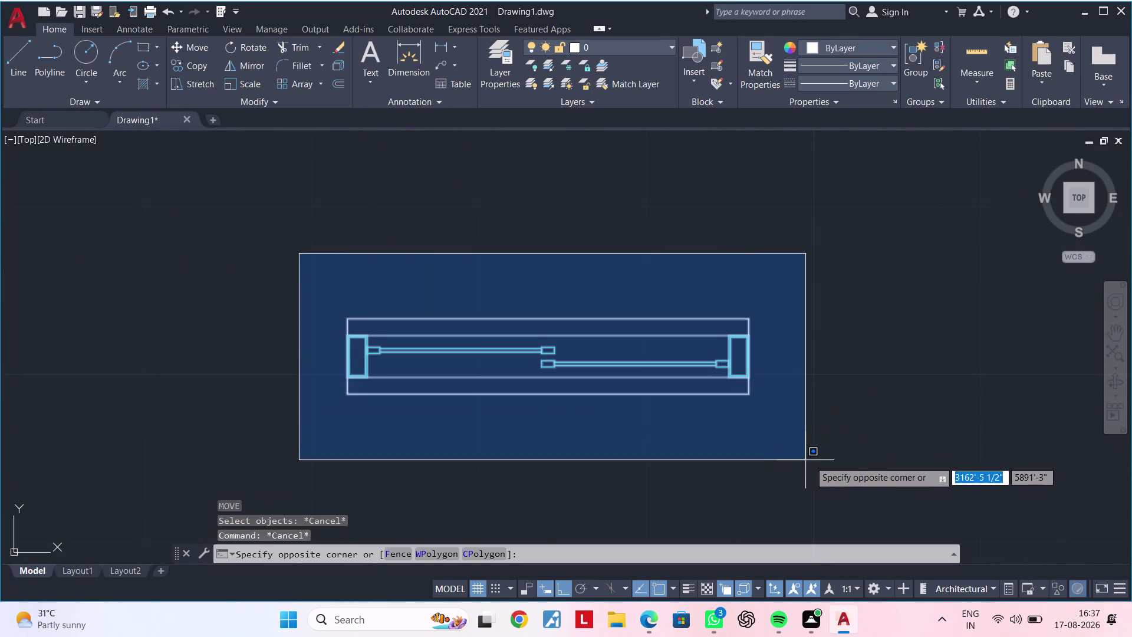
click(813, 461)
text(CO)
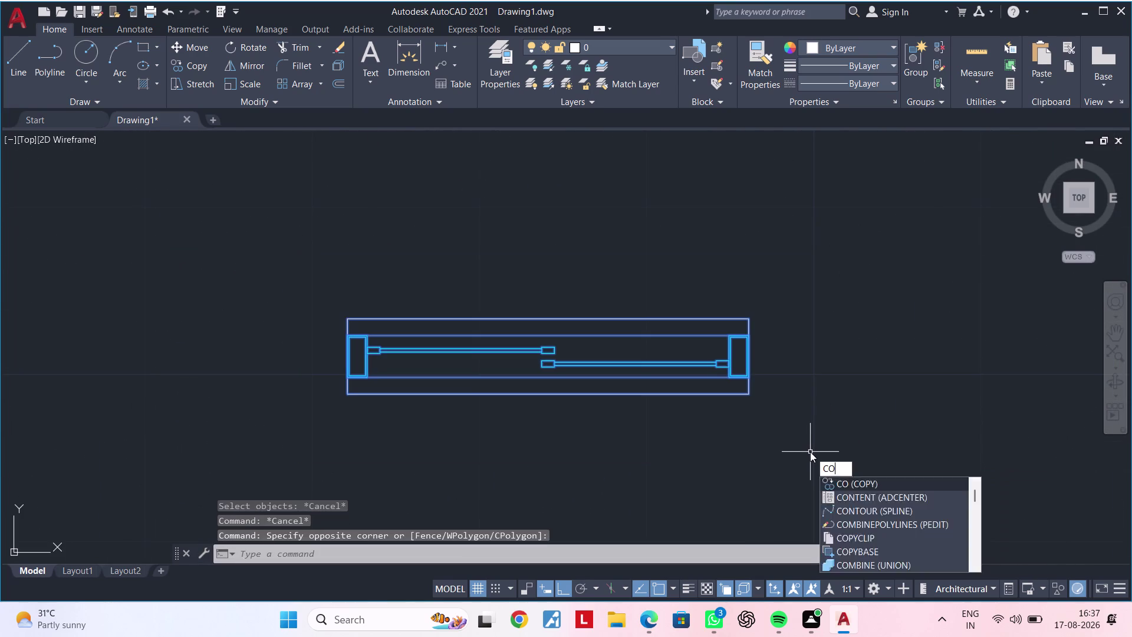
key(space)
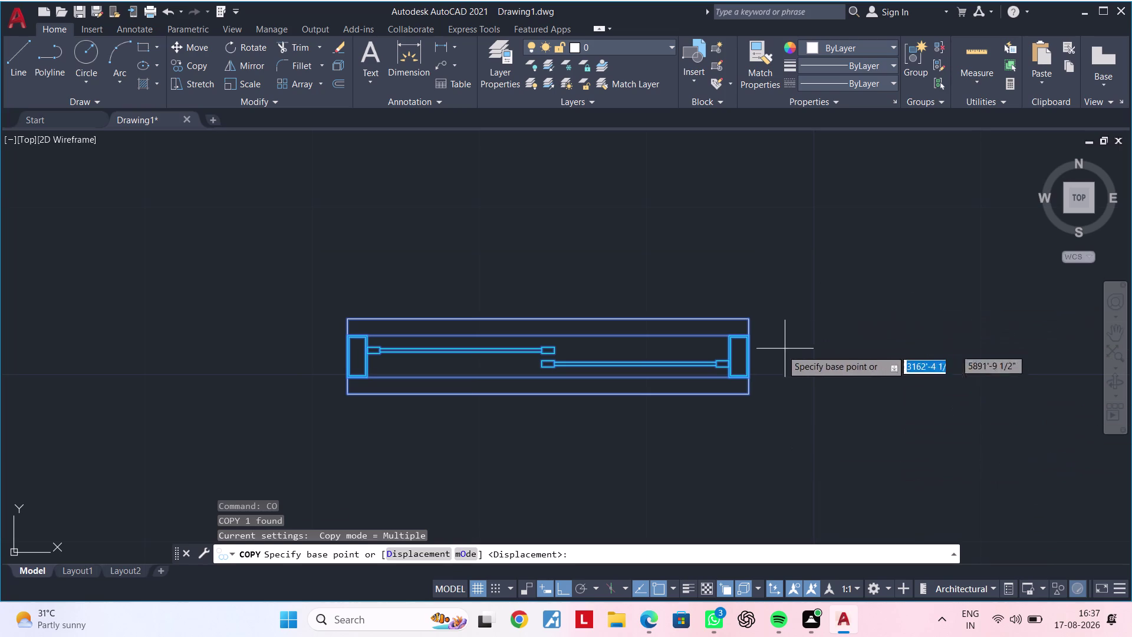
Drop a copy of the V block into the lower wall beside the door.
click(752, 323)
scroll(down, 3)
middle_drag(903, 270, 796, 359)
scroll(up, 3)
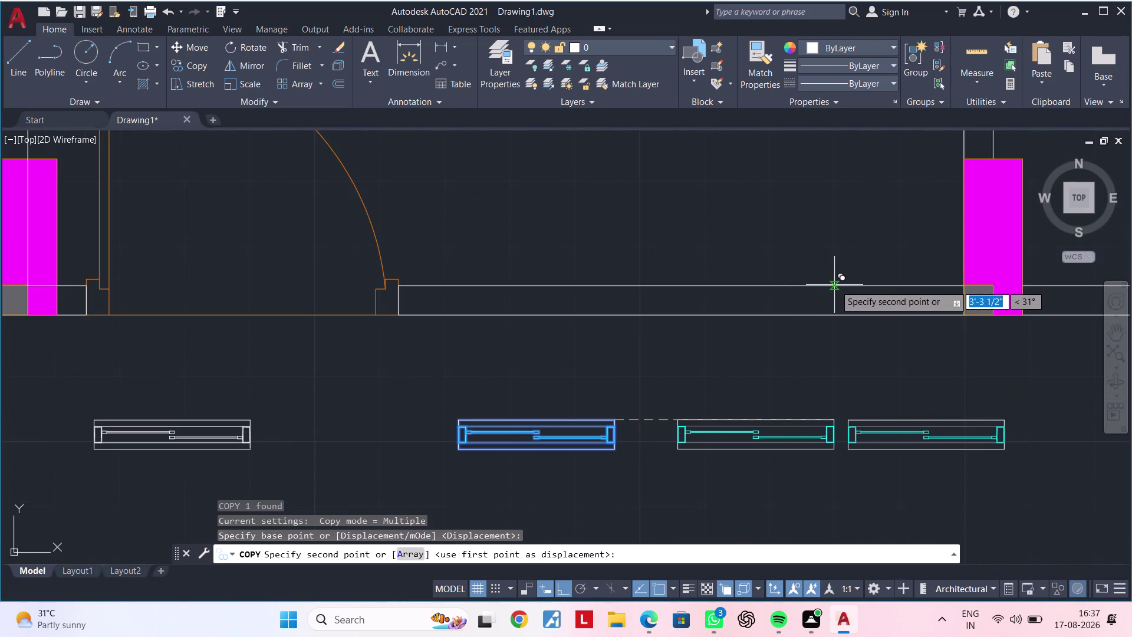
click(838, 285)
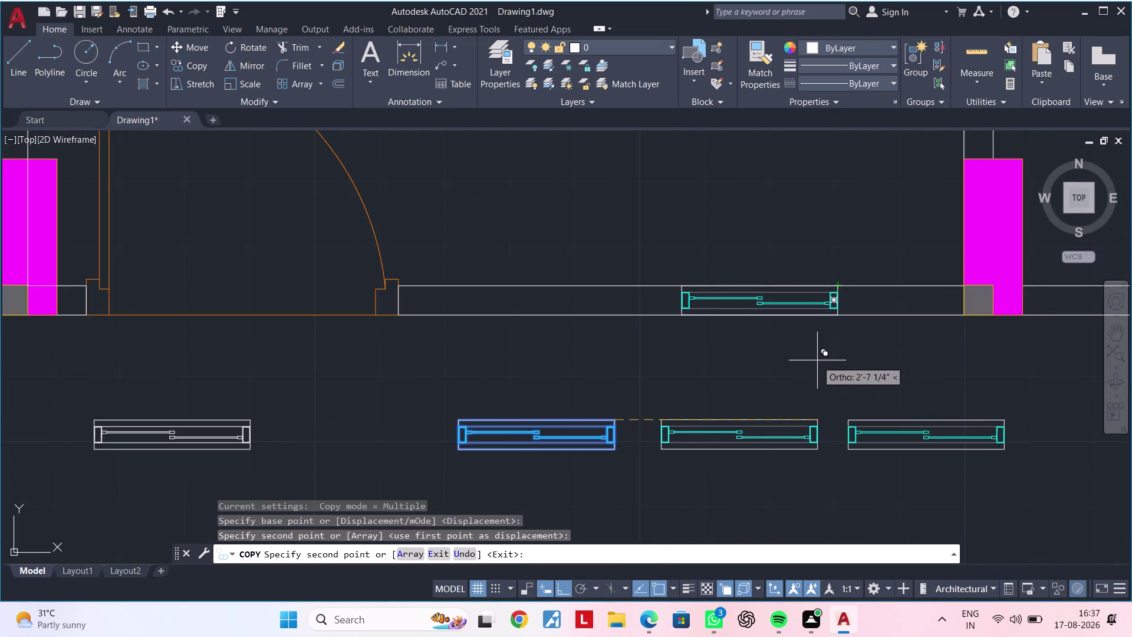
key(Escape)
key(Escape)
key(Escape)
key(Escape)
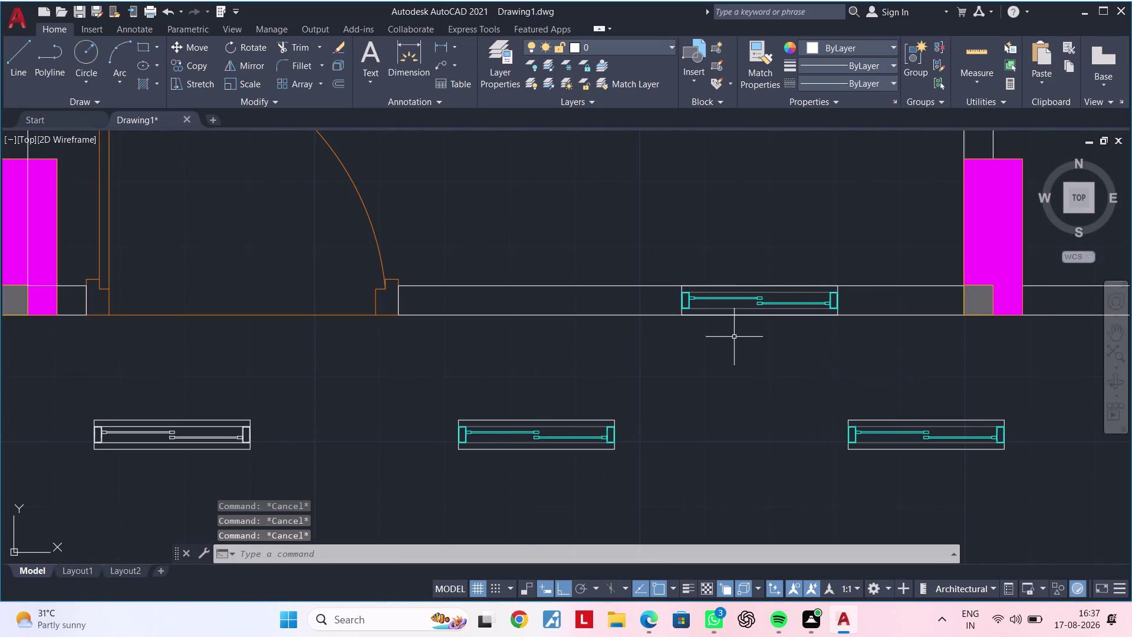
Pan and zoom across the plan to the empty area below it.
scroll(up, 3)
scroll(down, 3)
scroll(up, 3)
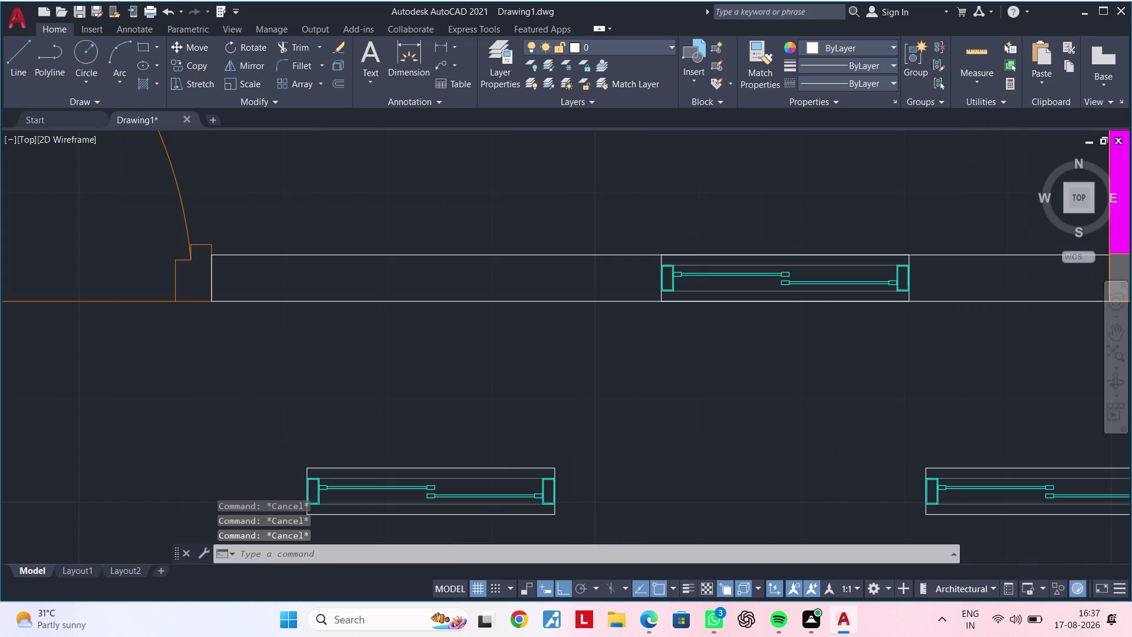
scroll(down, 3)
middle_drag(754, 374, 830, 359)
middle_drag(809, 371, 925, 371)
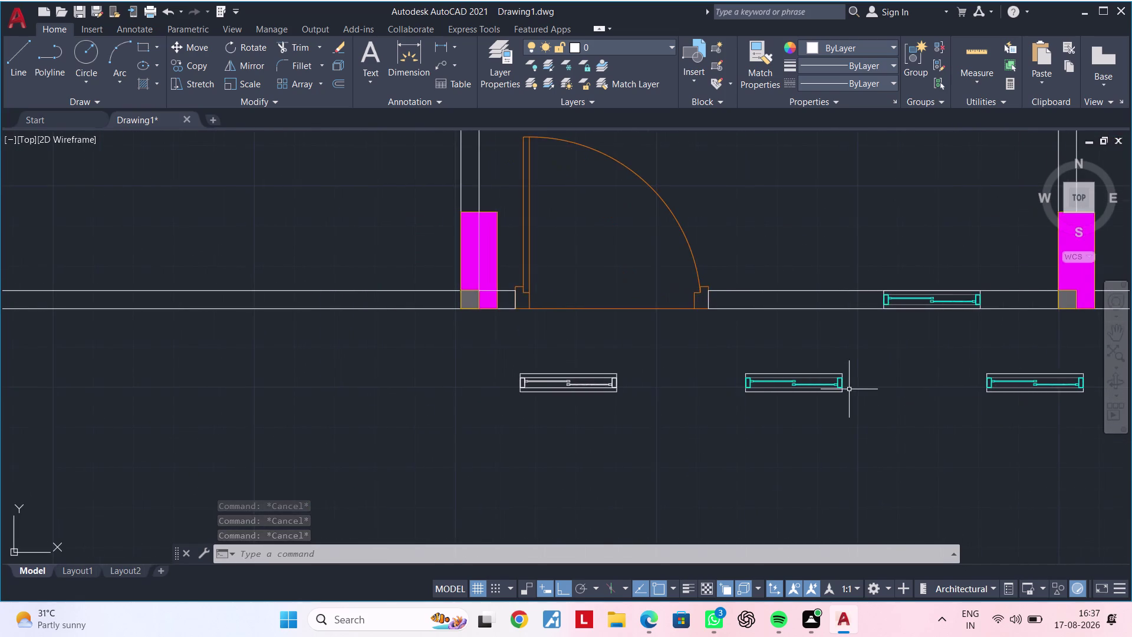
scroll(down, 3)
middle_drag(798, 407, 1050, 409)
scroll(down, 3)
middle_drag(709, 433, 755, 493)
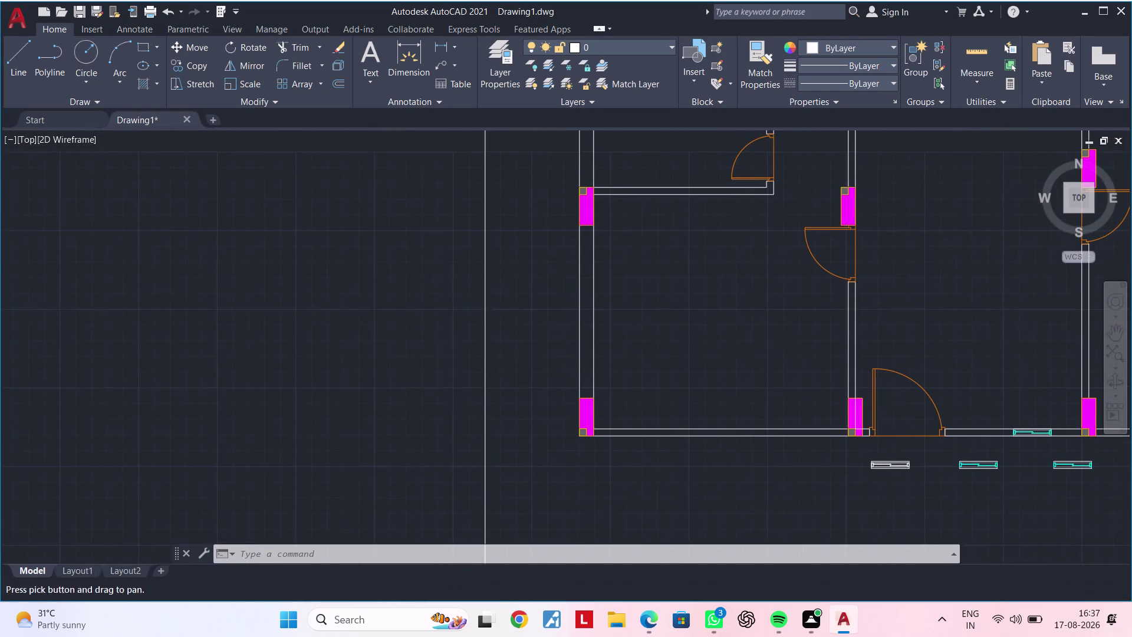
middle_drag(754, 494, 720, 438)
middle_drag(763, 450, 589, 460)
middle_drag(819, 452, 817, 421)
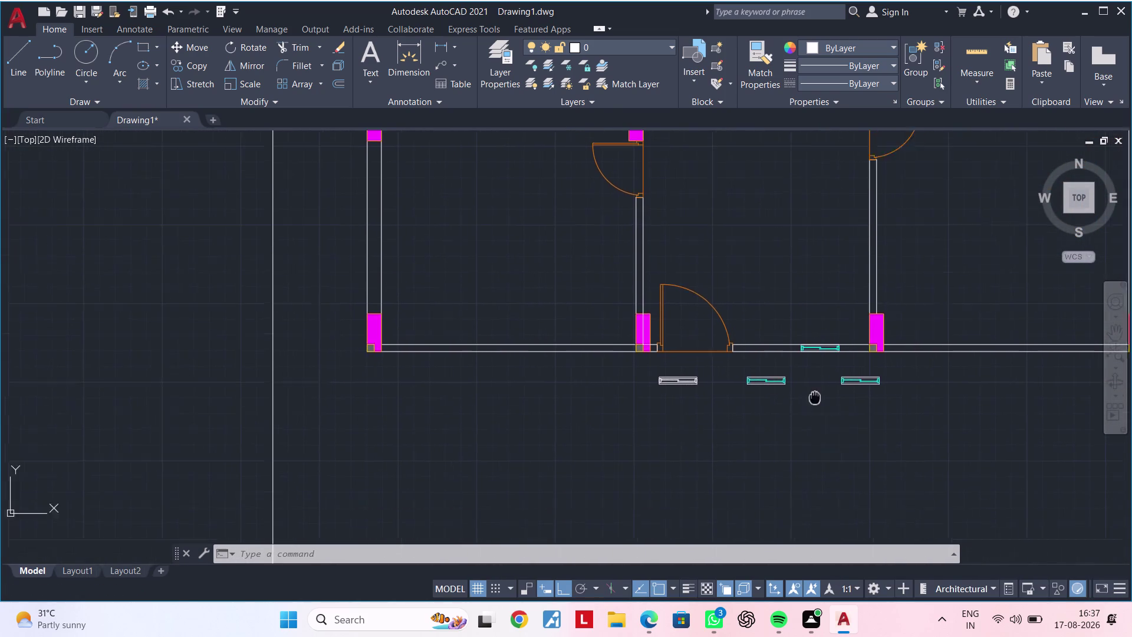
middle_drag(817, 421, 811, 292)
scroll(up, 3)
middle_drag(760, 314, 870, 349)
scroll(down, 3)
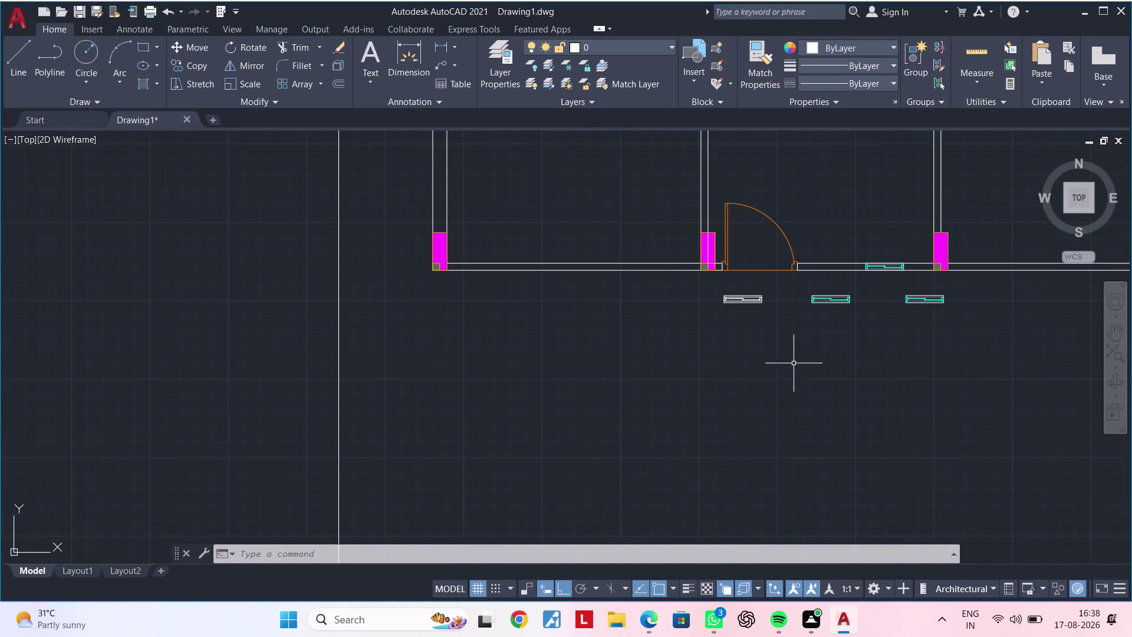
middle_drag(741, 367, 877, 354)
key(Escape)
key(Escape)
middle_drag(750, 361, 667, 361)
Draw a rectangle with length 9" and width 4' below the plan.
text(RE)
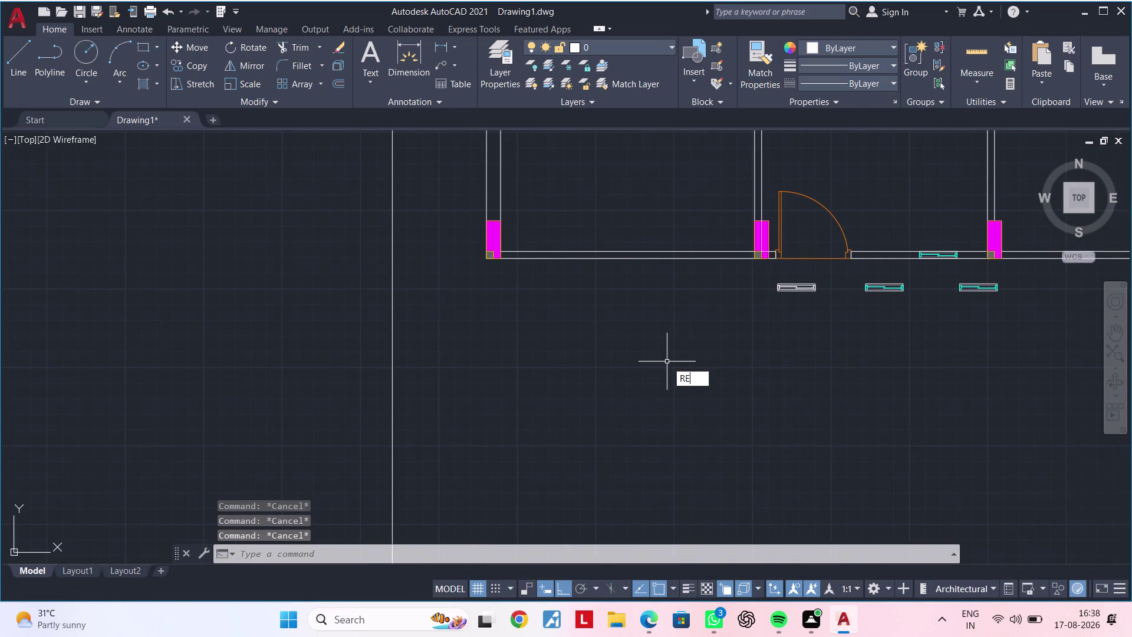
text(C)
key(space)
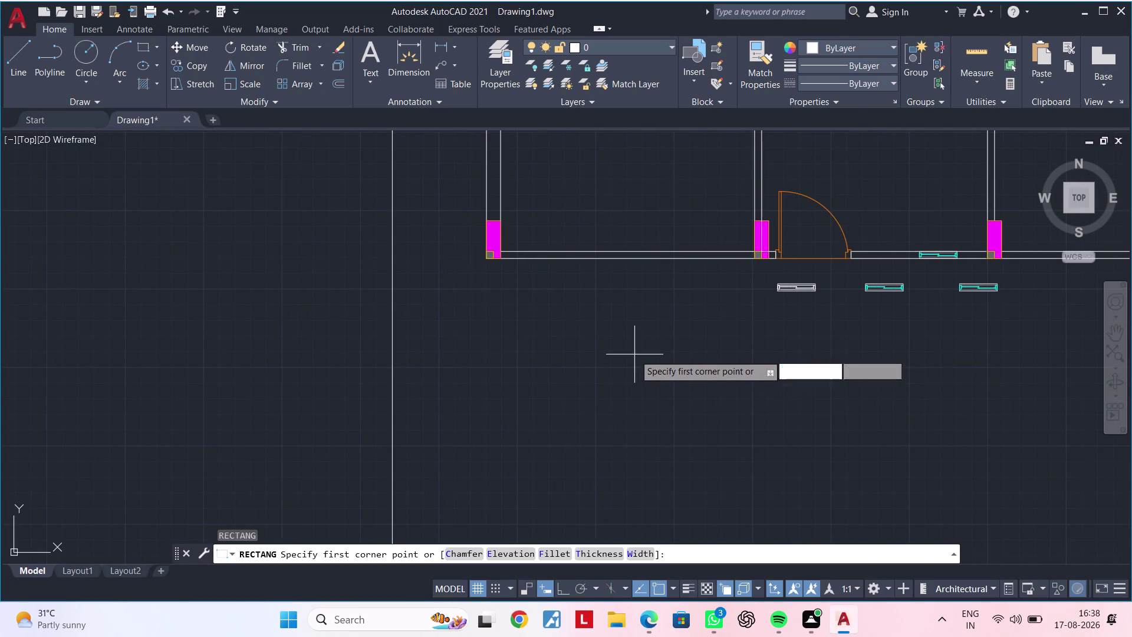
click(622, 330)
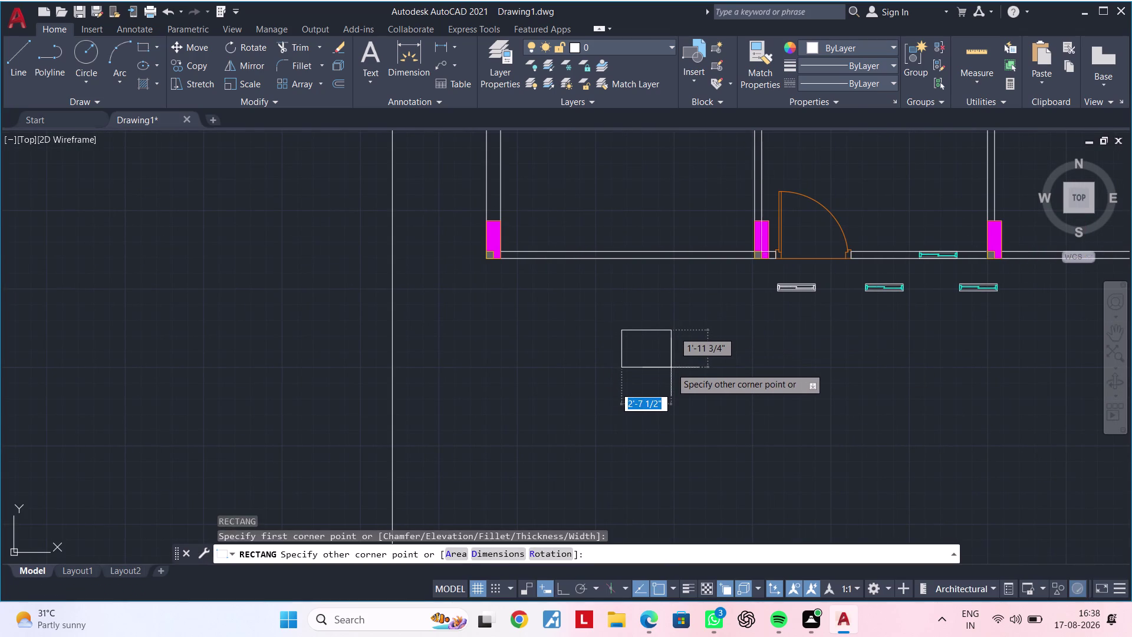
key(d)
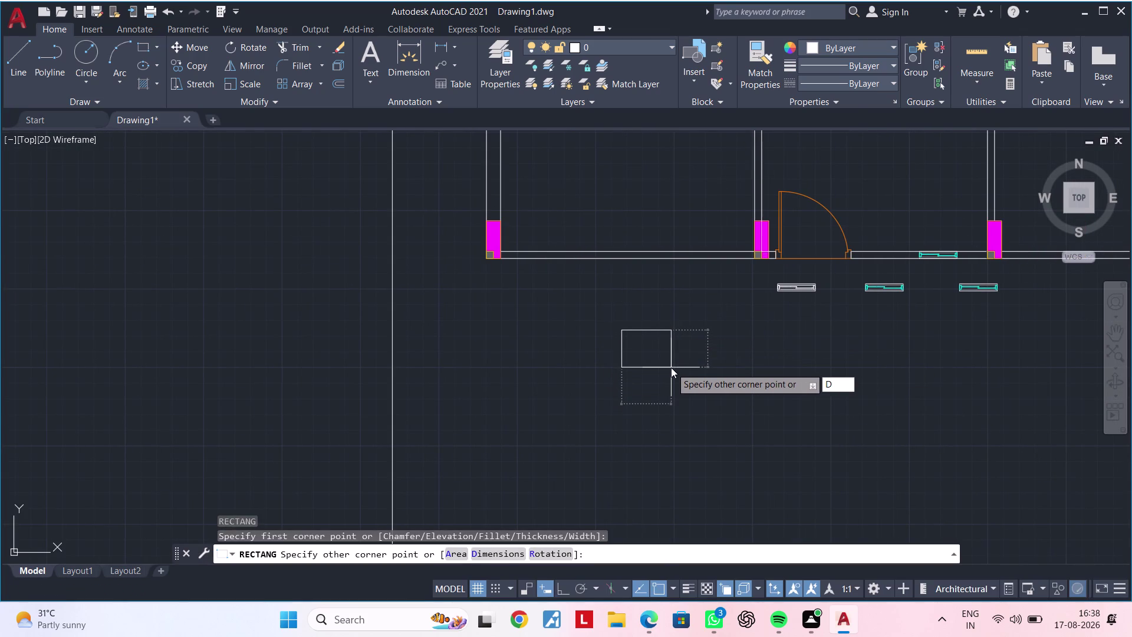
key(space)
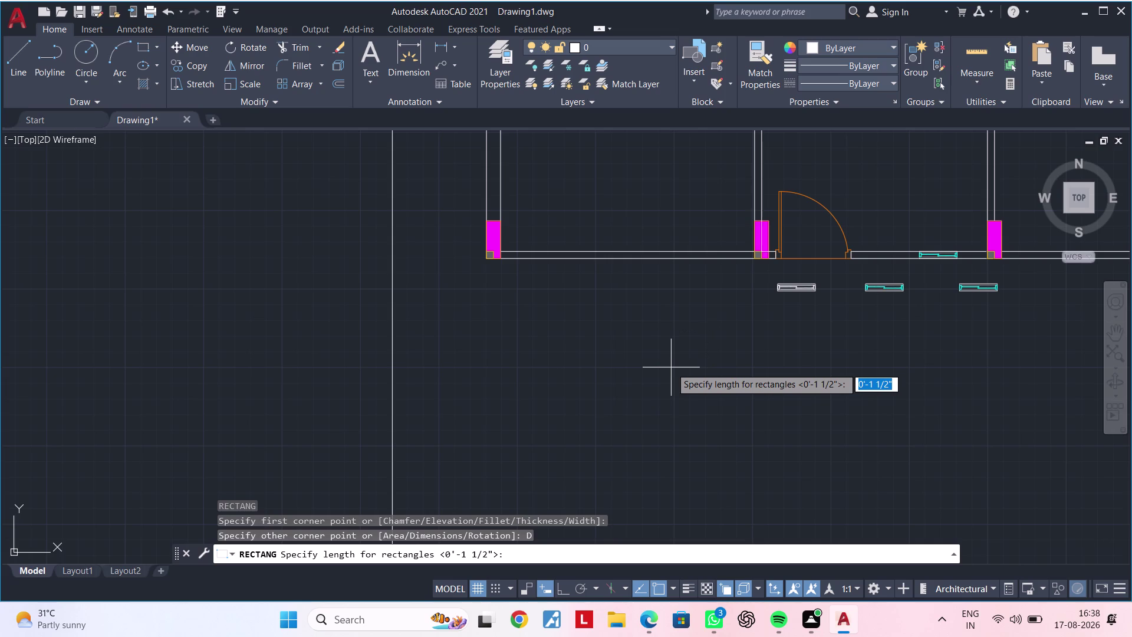
key(9)
key(shift+quotedbl)
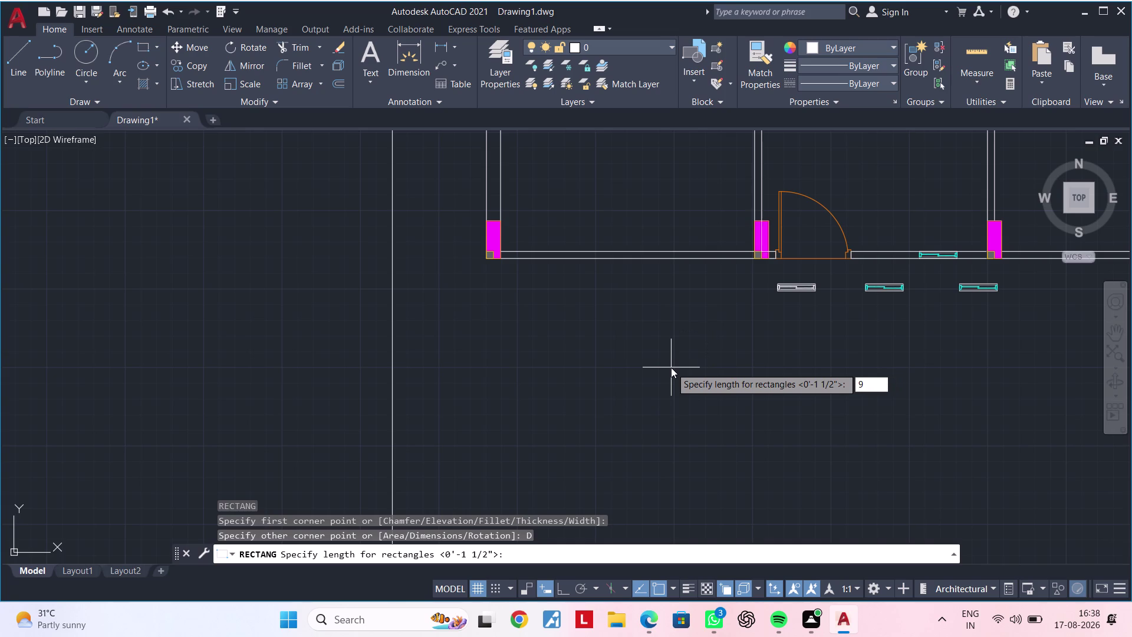
key(Return)
text(4')
key(Return)
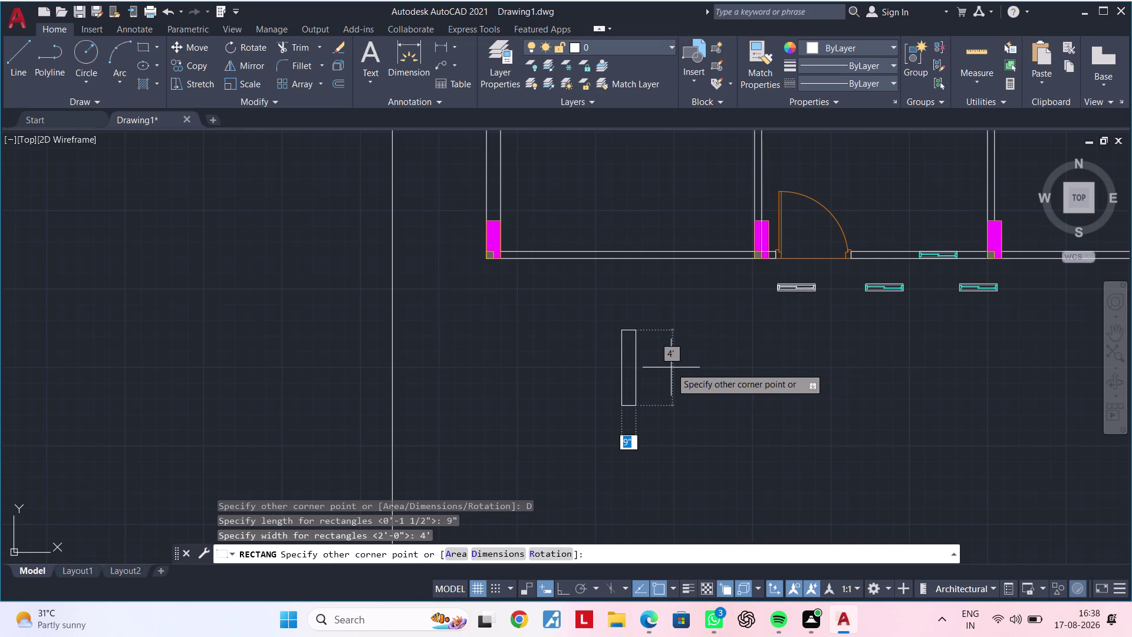
click(671, 367)
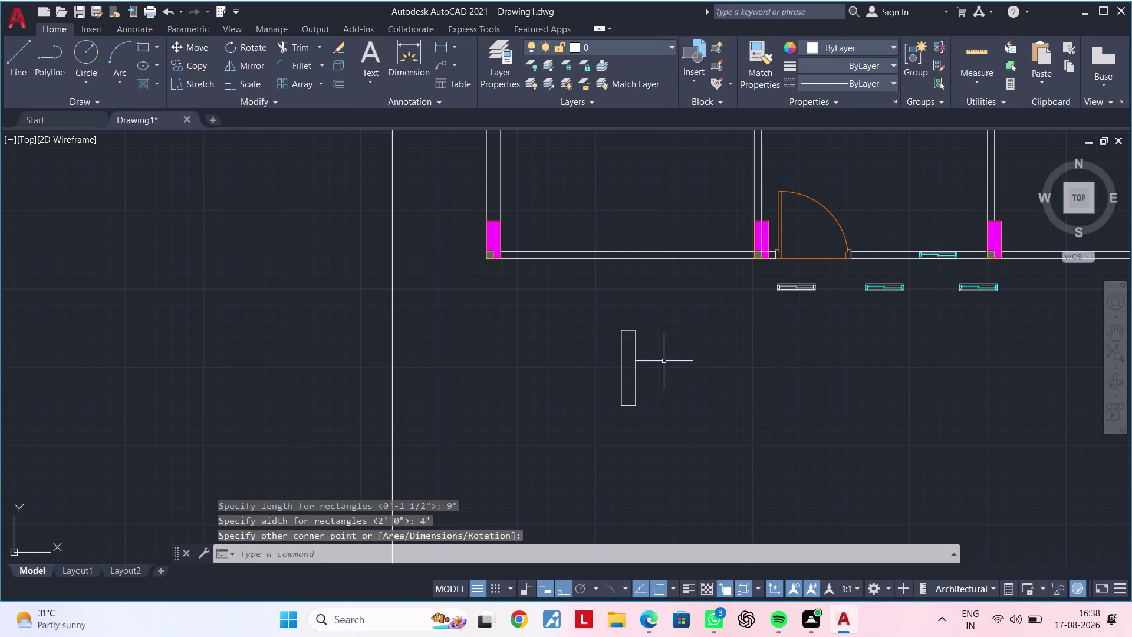
Pan and zoom to center the new rectangle in view.
scroll(up, 3)
middle_drag(641, 365, 561, 431)
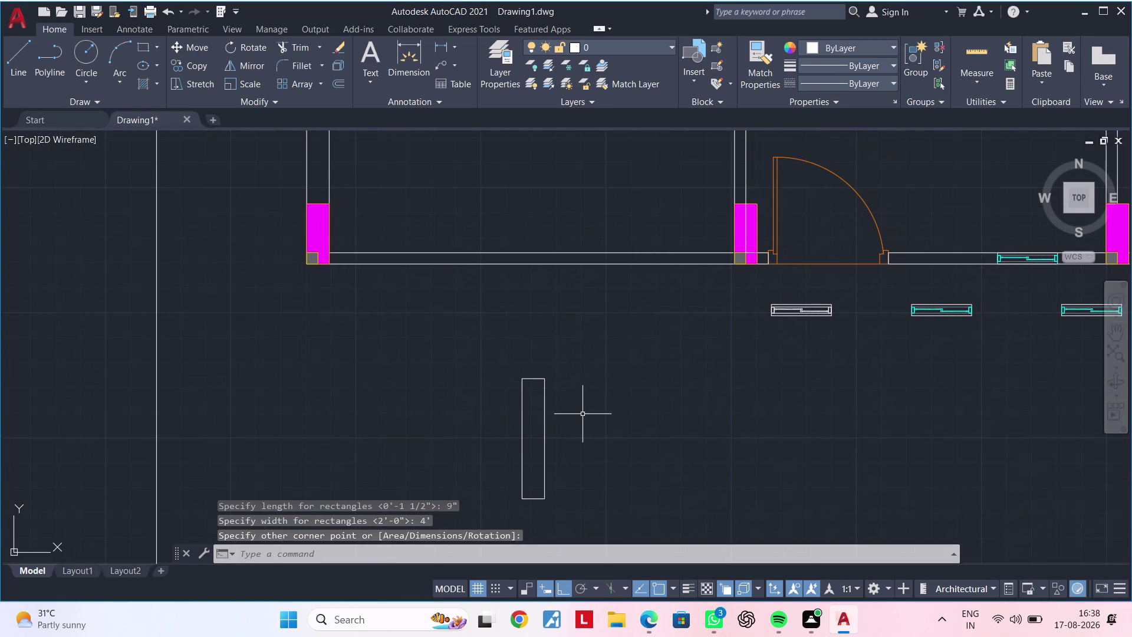
scroll(up, 3)
scroll(down, 3)
middle_drag(563, 411, 562, 399)
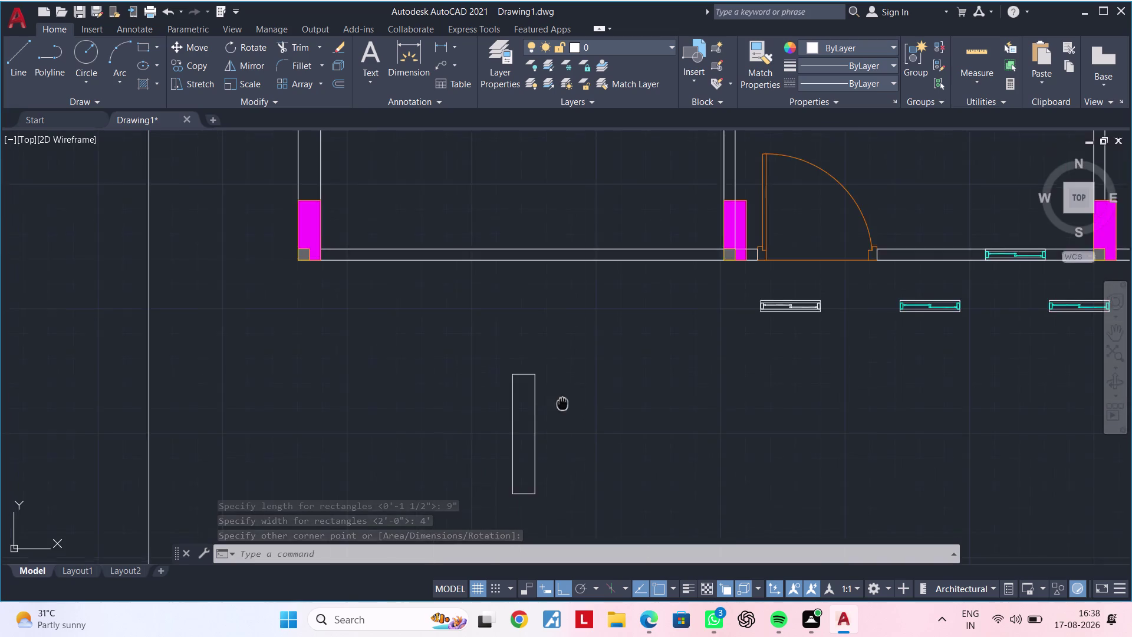
middle_drag(562, 399, 571, 331)
middle_drag(584, 350, 531, 388)
scroll(up, 3)
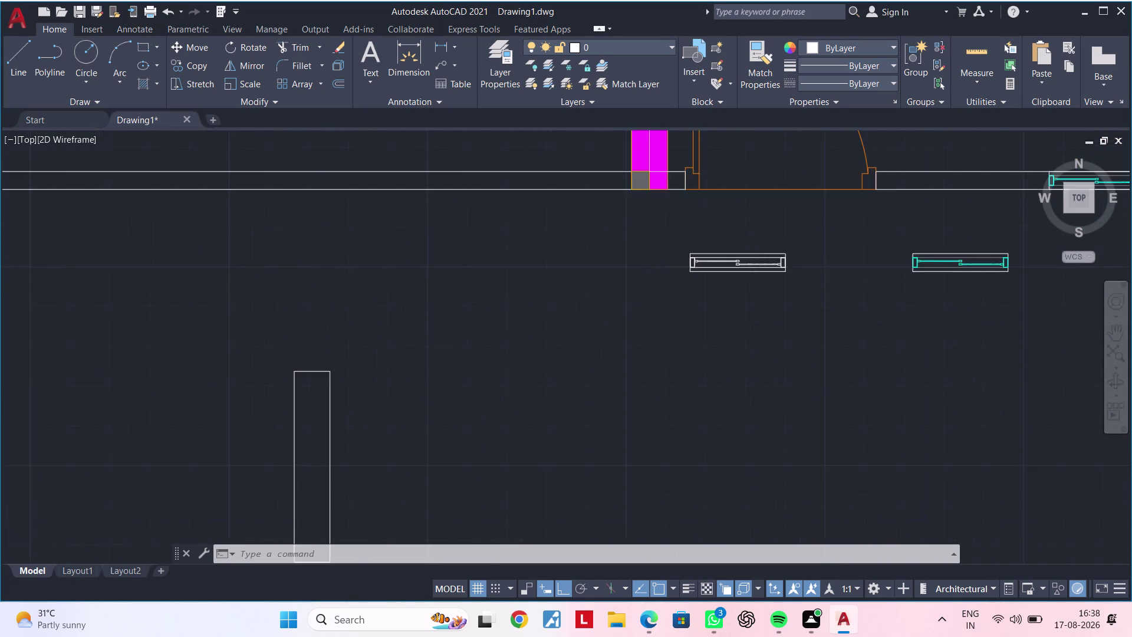
scroll(up, 3)
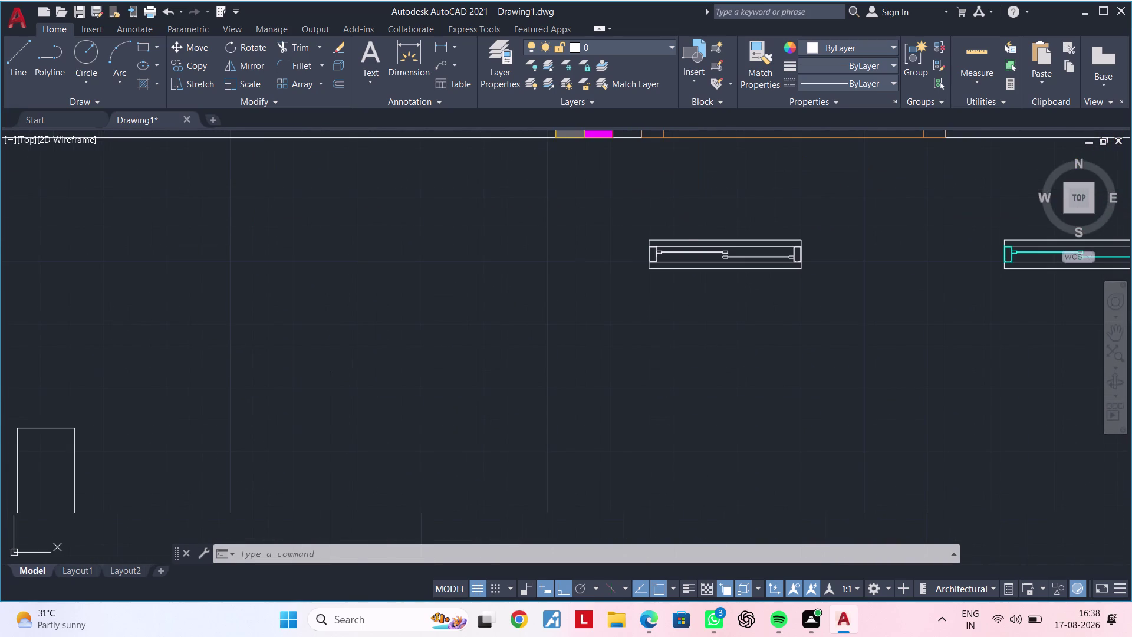
Window-select the narrow 9" by 4' rectangle.
scroll(down, 3)
scroll(up, 3)
scroll(down, 3)
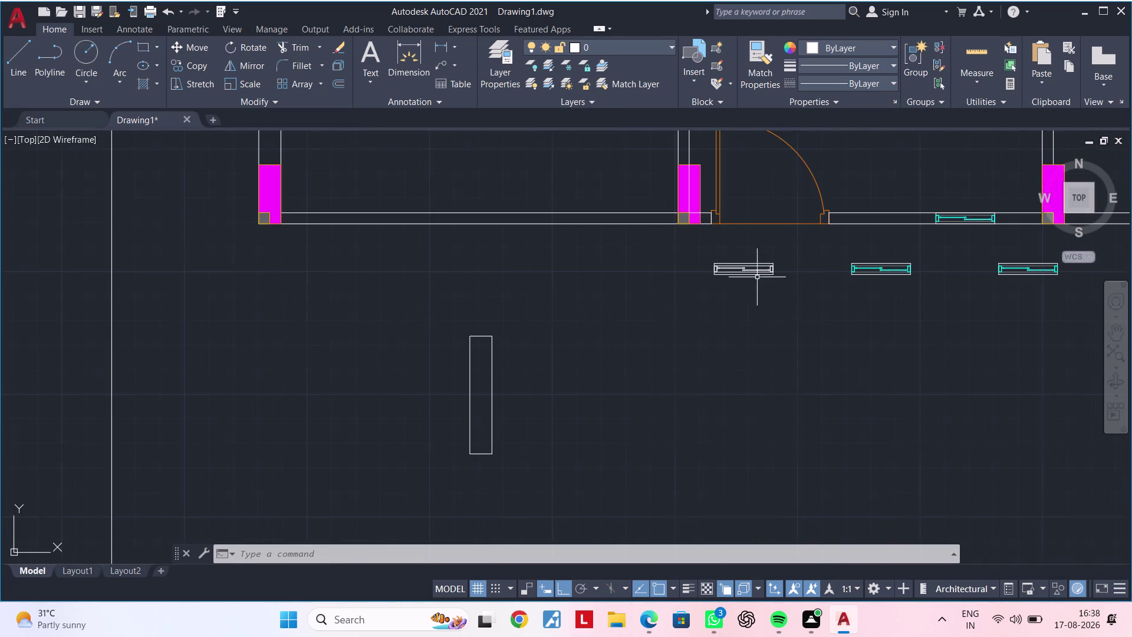
middle_drag(776, 313, 807, 308)
click(595, 298)
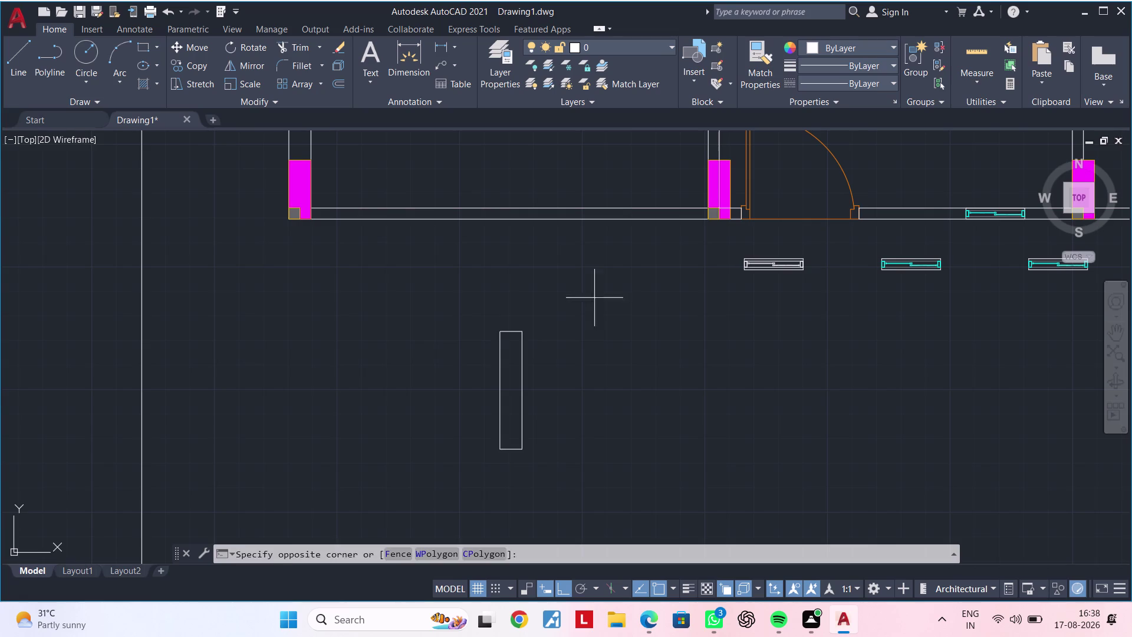
click(349, 475)
Rotate the rectangle 90 degrees about a picked pivot point.
text(R)
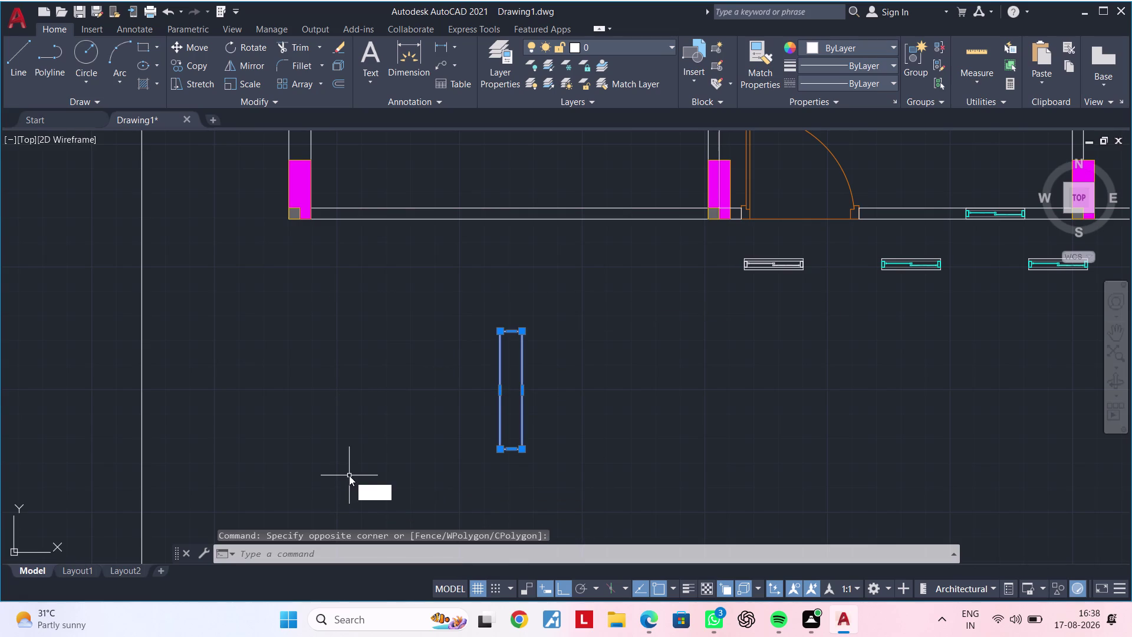
text(O)
key(space)
drag(561, 417, 561, 422)
click(561, 428)
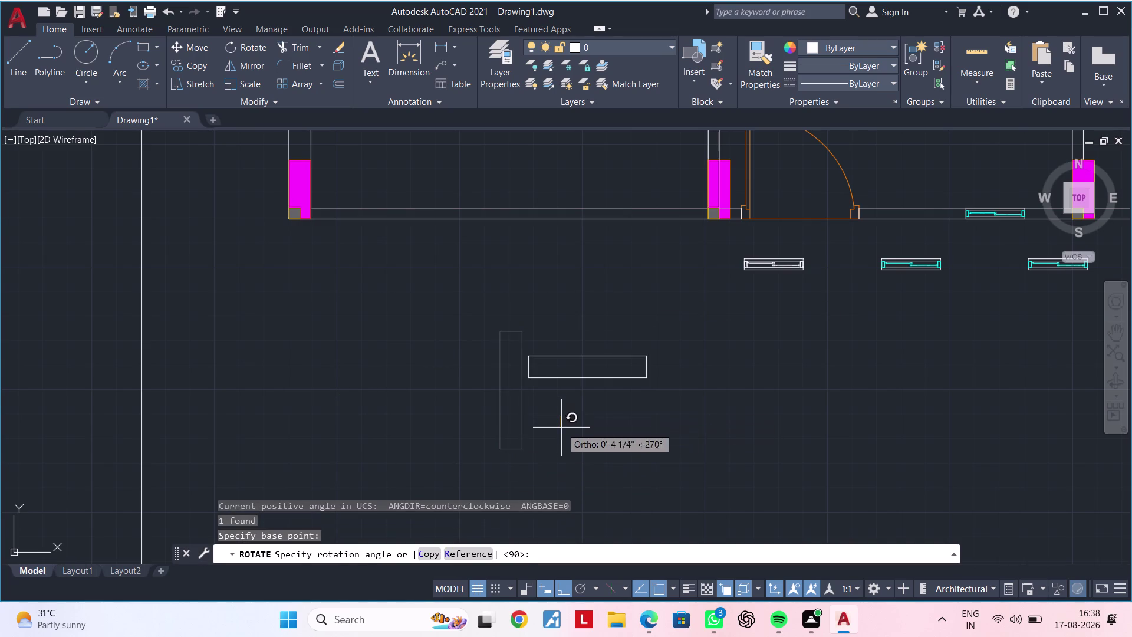
middle_drag(604, 405, 540, 423)
scroll(up, 3)
middle_drag(539, 422, 536, 457)
key(Escape)
key(Escape)
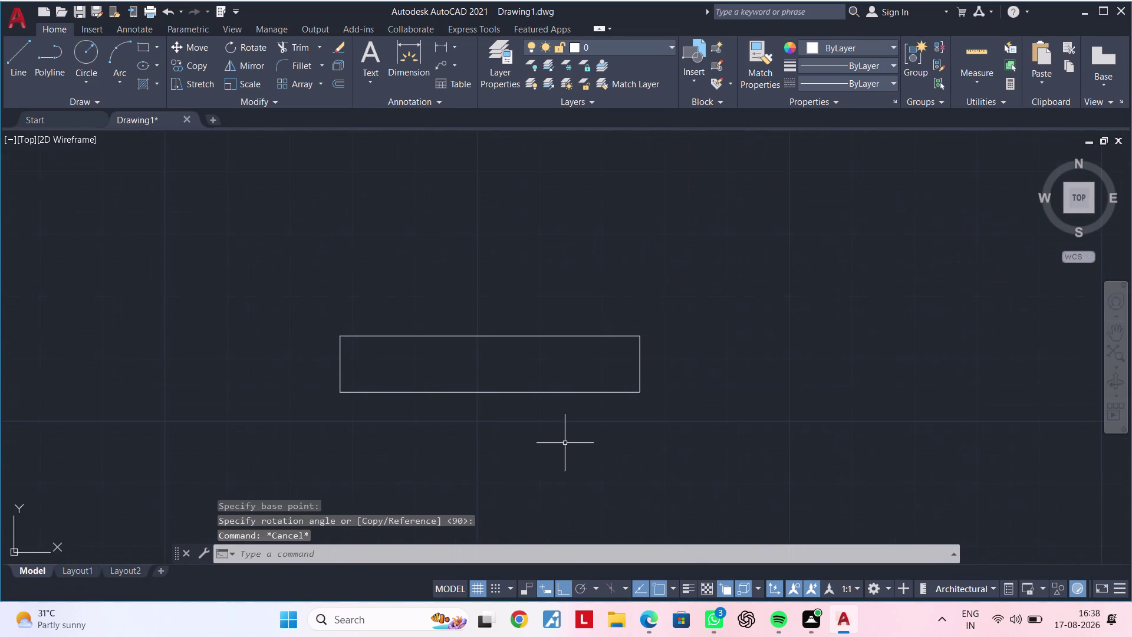
Clear the selection and pan back to the door and window blocks.
scroll(down, 3)
middle_drag(634, 436, 565, 446)
key(Escape)
key(Escape)
key(Escape)
key(Escape)
middle_drag(689, 359, 653, 387)
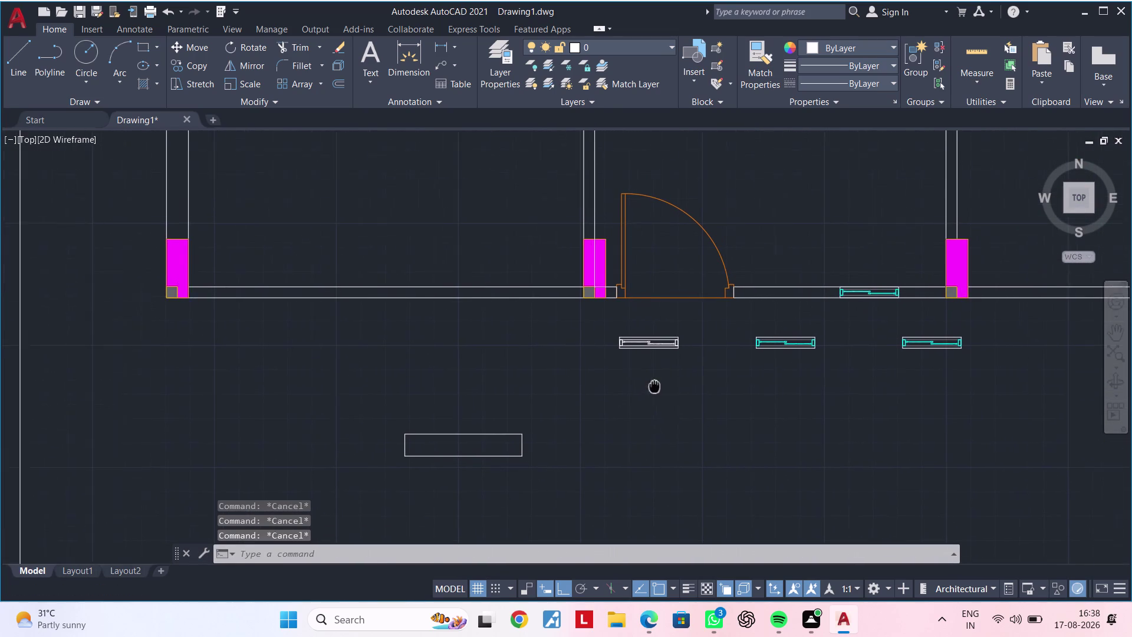
middle_drag(653, 386, 648, 390)
scroll(up, 3)
middle_drag(749, 364, 650, 414)
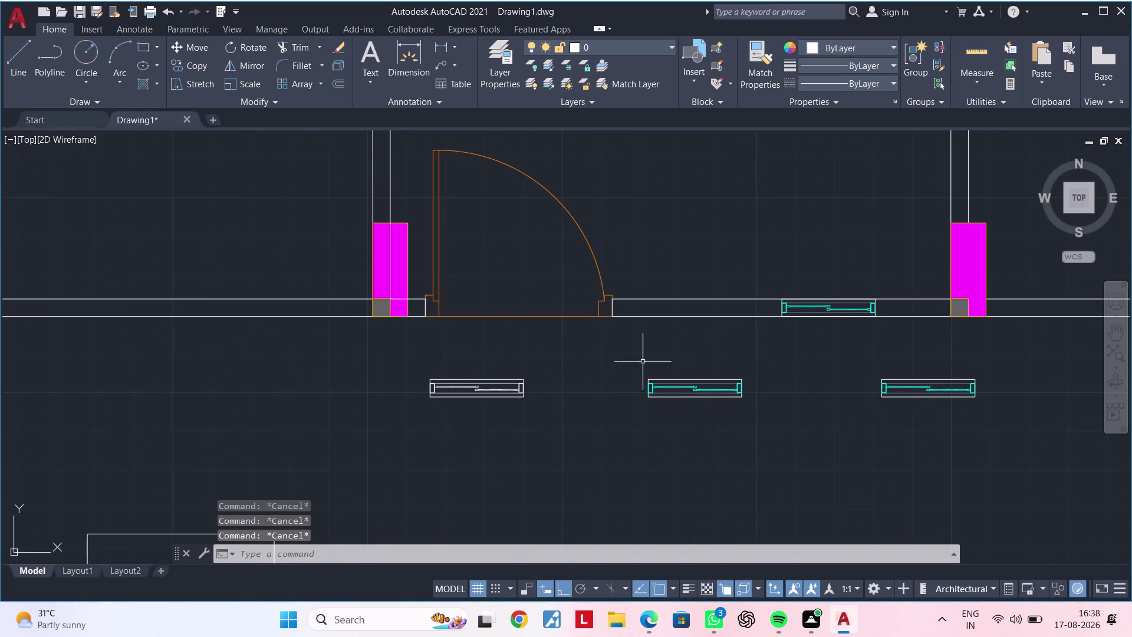
Start scaling the middle window block by reference, then abandon the attempt.
click(643, 354)
click(782, 418)
text(S)
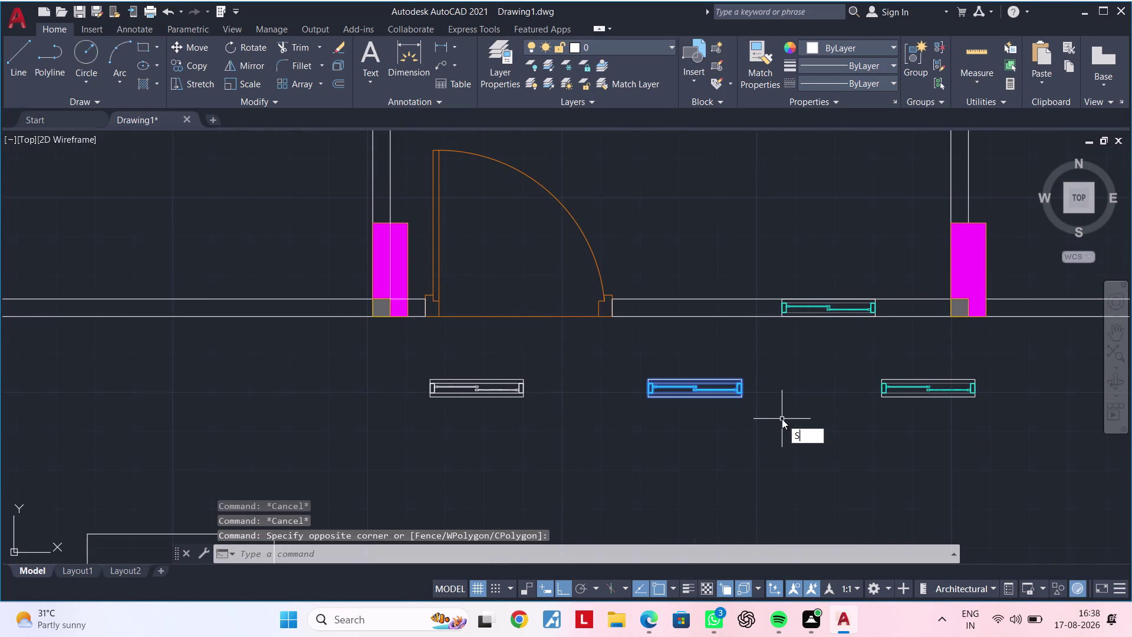
text(C)
key(space)
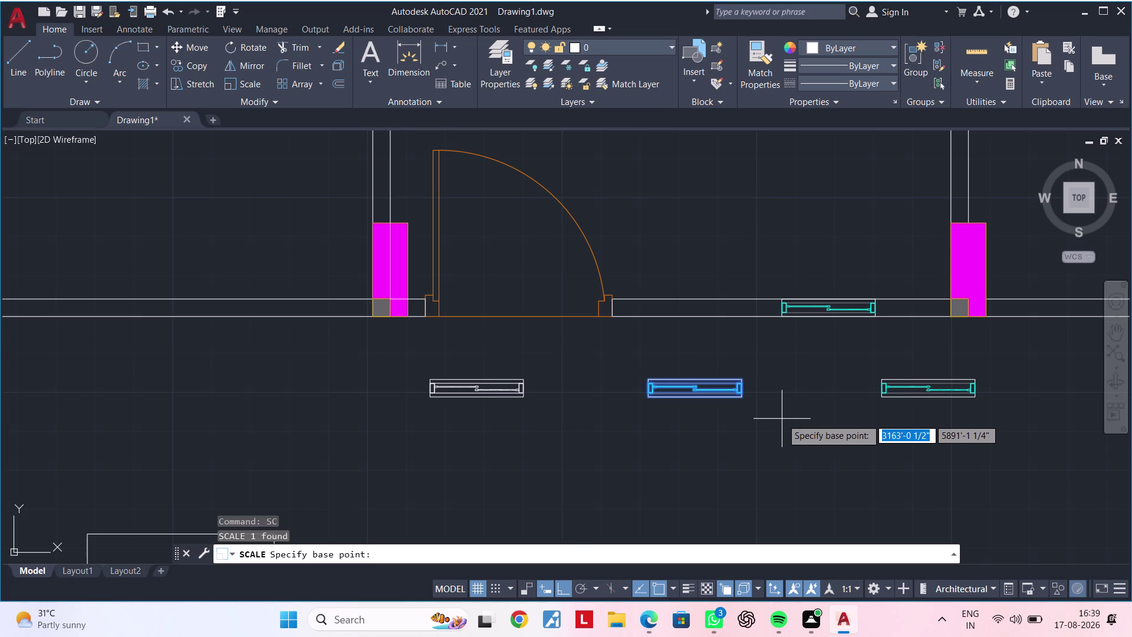
scroll(up, 3)
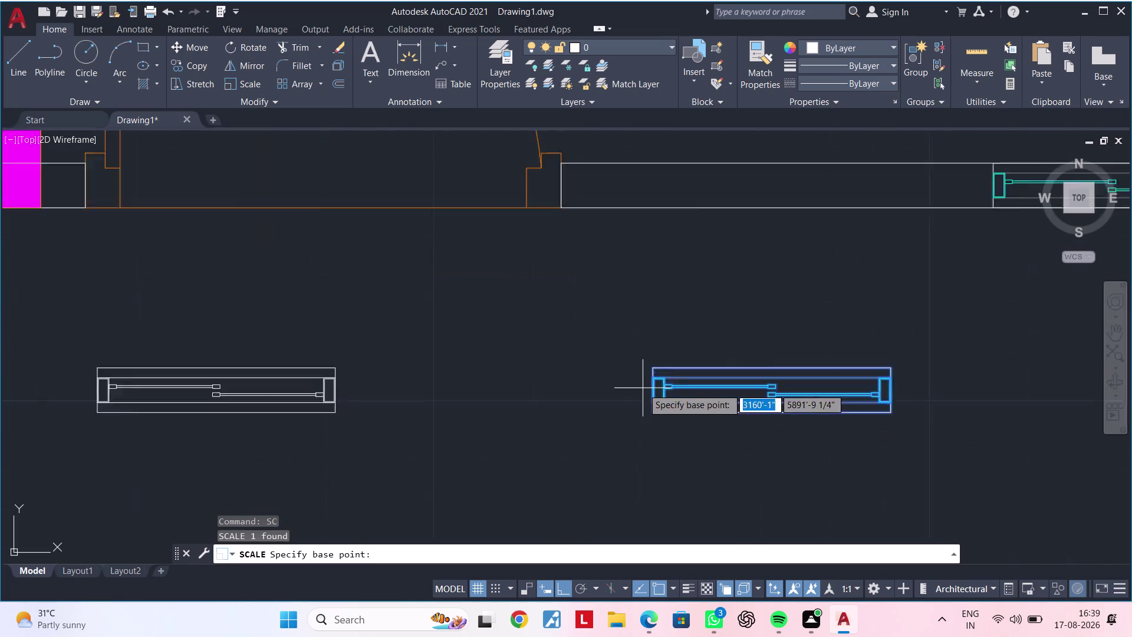
scroll(up, 3)
click(660, 427)
text(R)
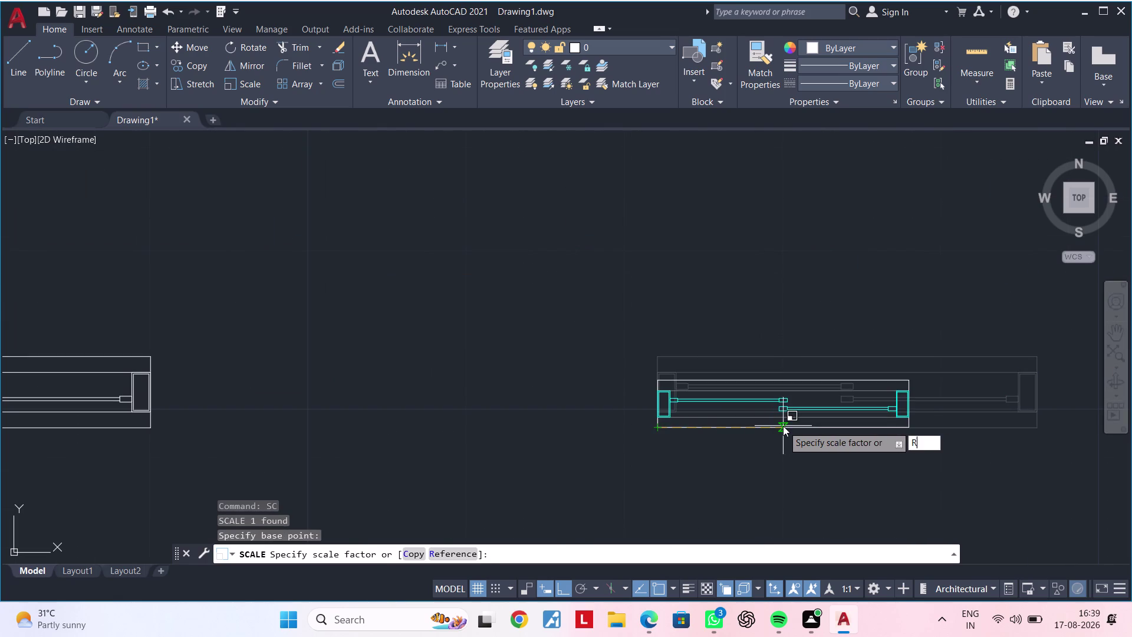
key(space)
click(659, 426)
middle_drag(830, 429, 681, 441)
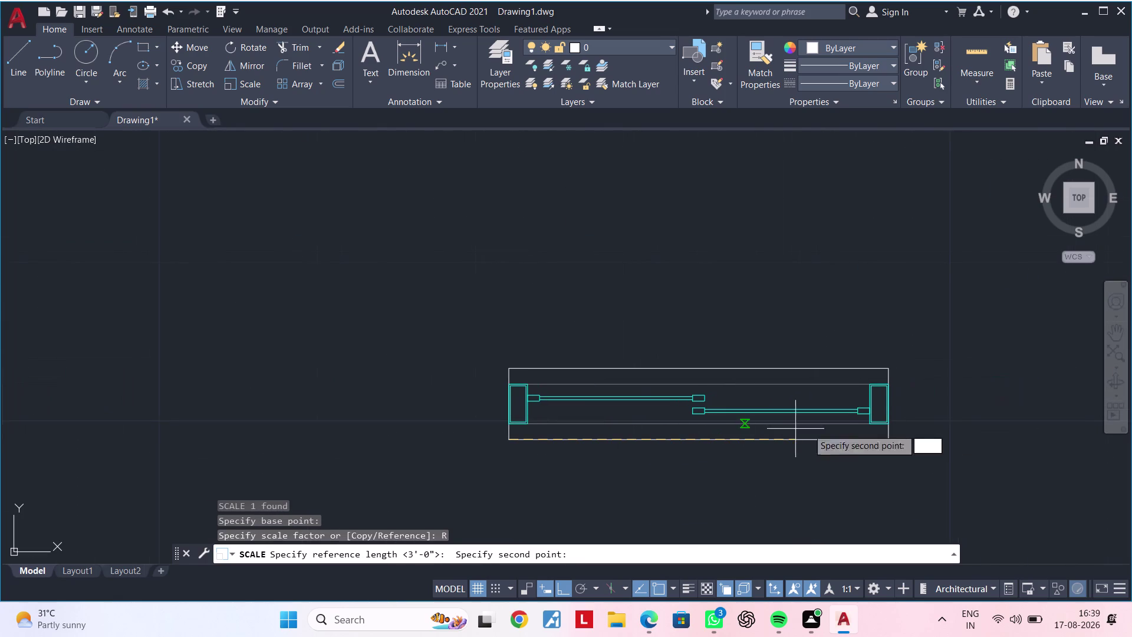
click(880, 439)
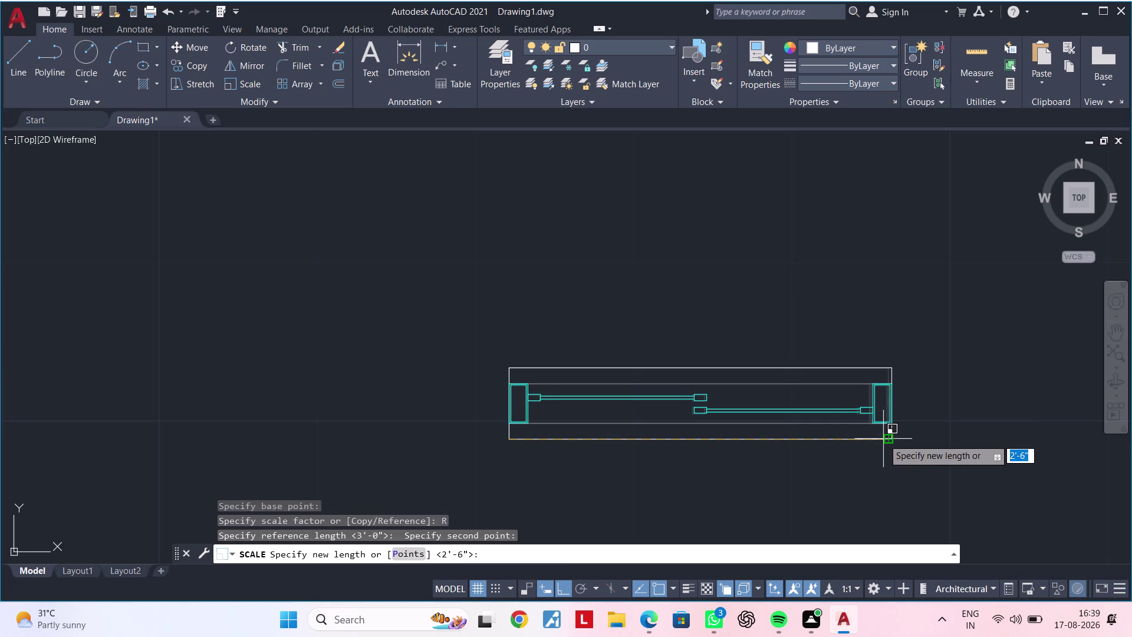
key(Escape)
key(Escape)
Window-select the middle block again and cancel the stray pending command.
click(502, 341)
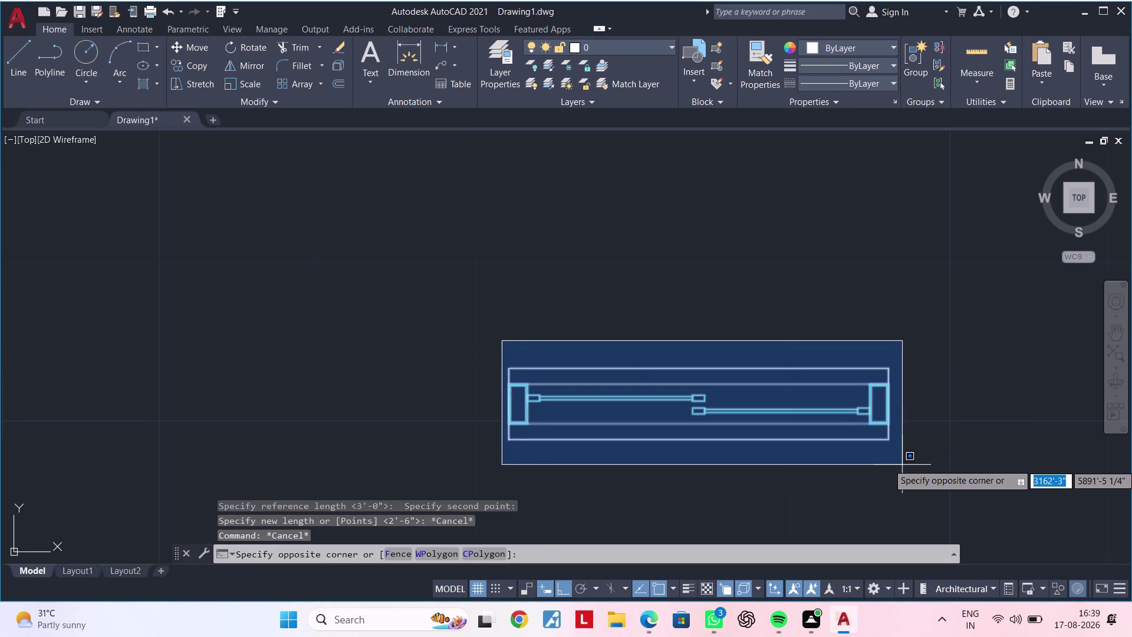
click(913, 463)
text(S)
key(space)
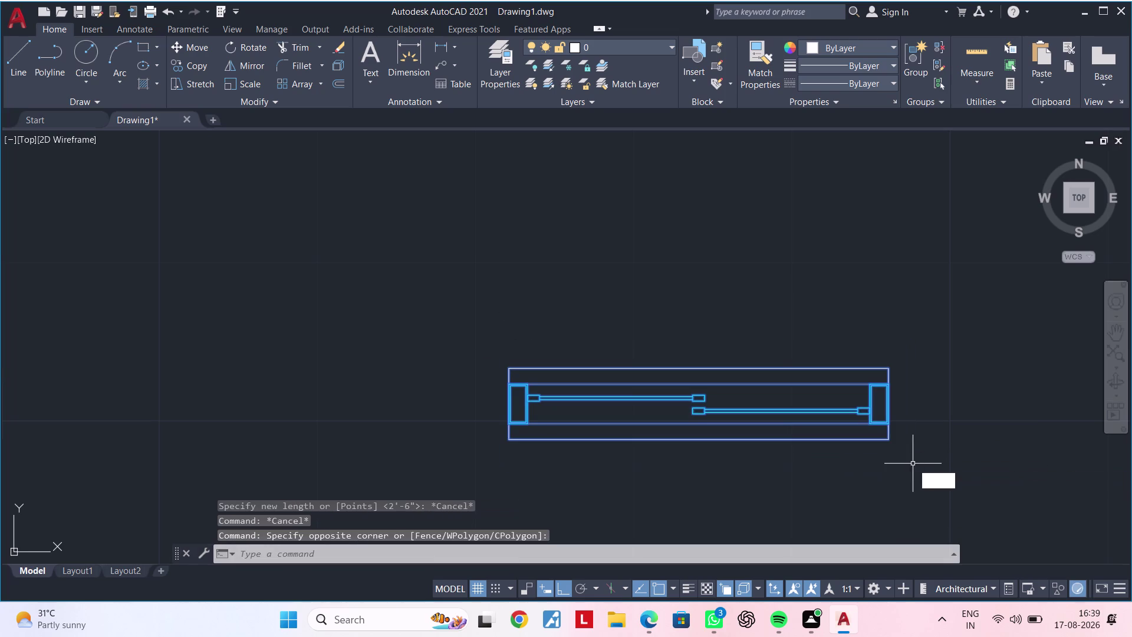
key(Escape)
key(Escape)
key(Escape)
key(Escape)
Window-select the middle block and start SCALE by reference from its lower-left corner.
click(440, 325)
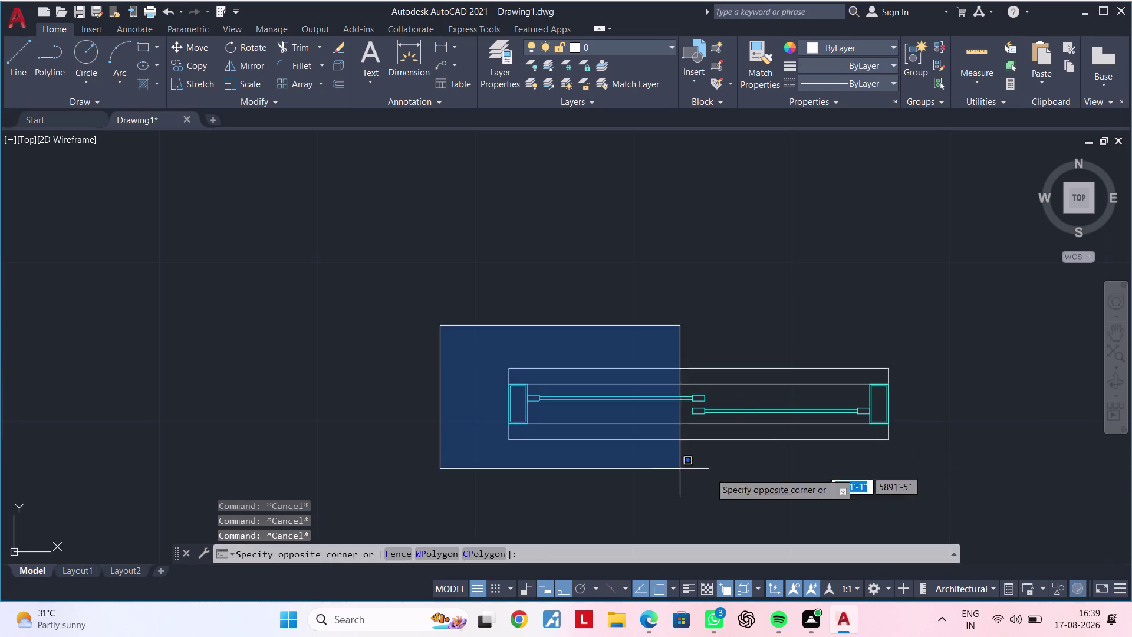
click(921, 487)
text(SC)
key(space)
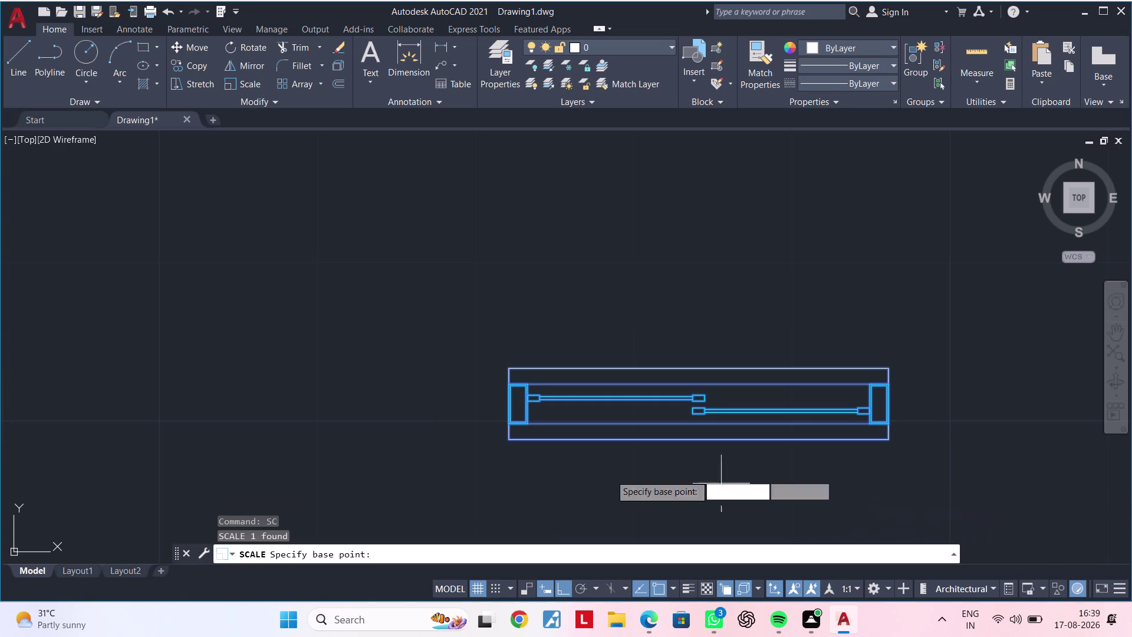
click(509, 442)
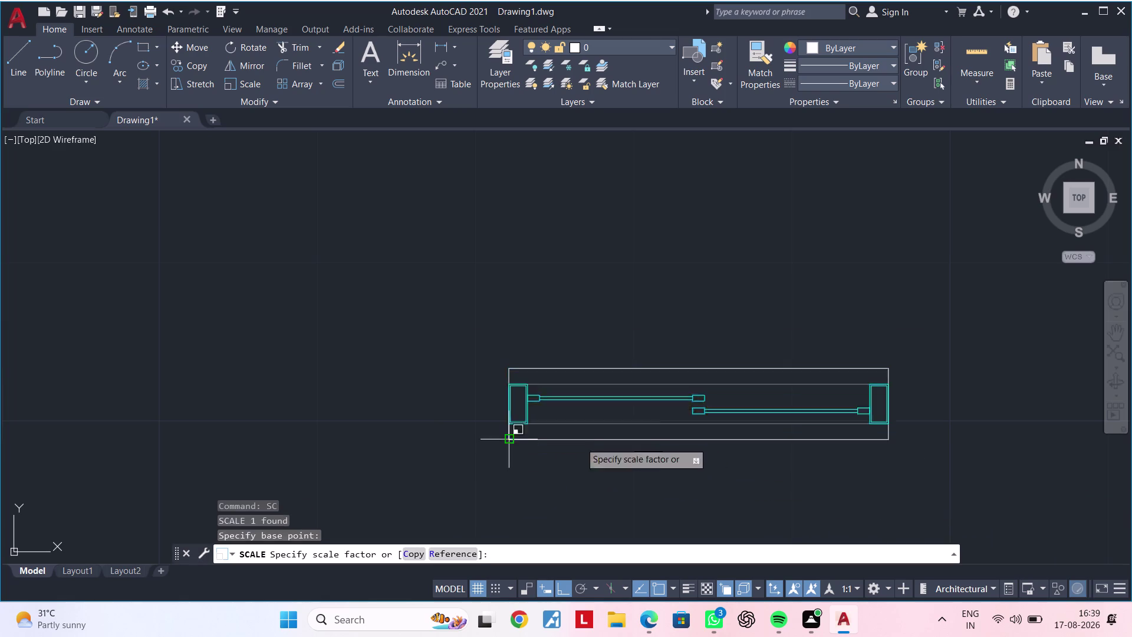
text(R)
key(space)
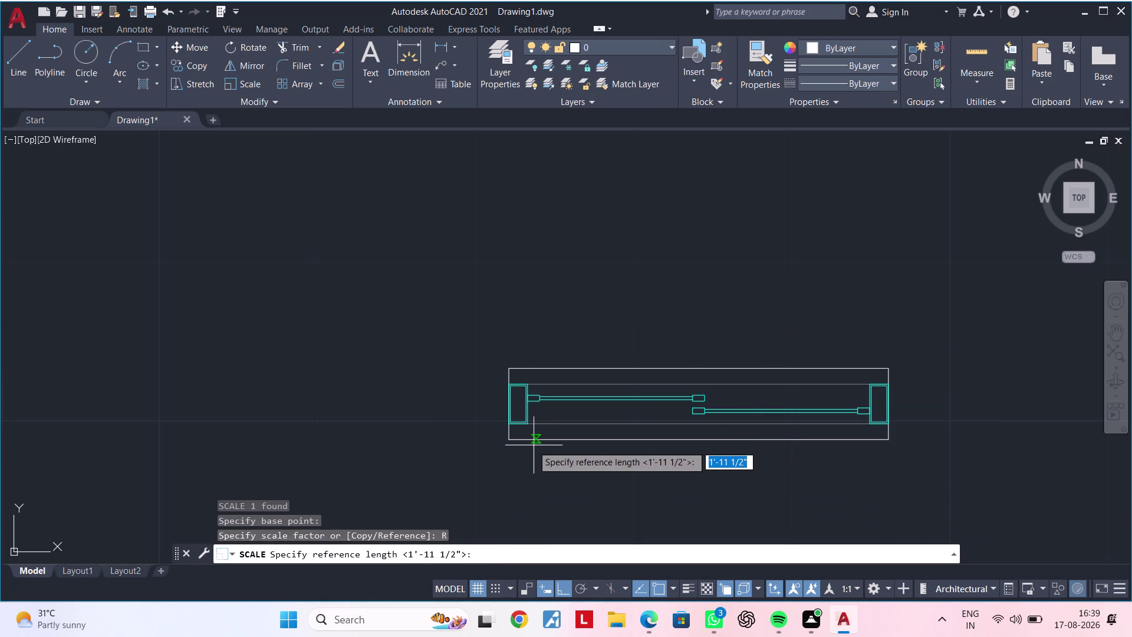
Use the block's full length as the reference and set the new length to 2'.
click(513, 440)
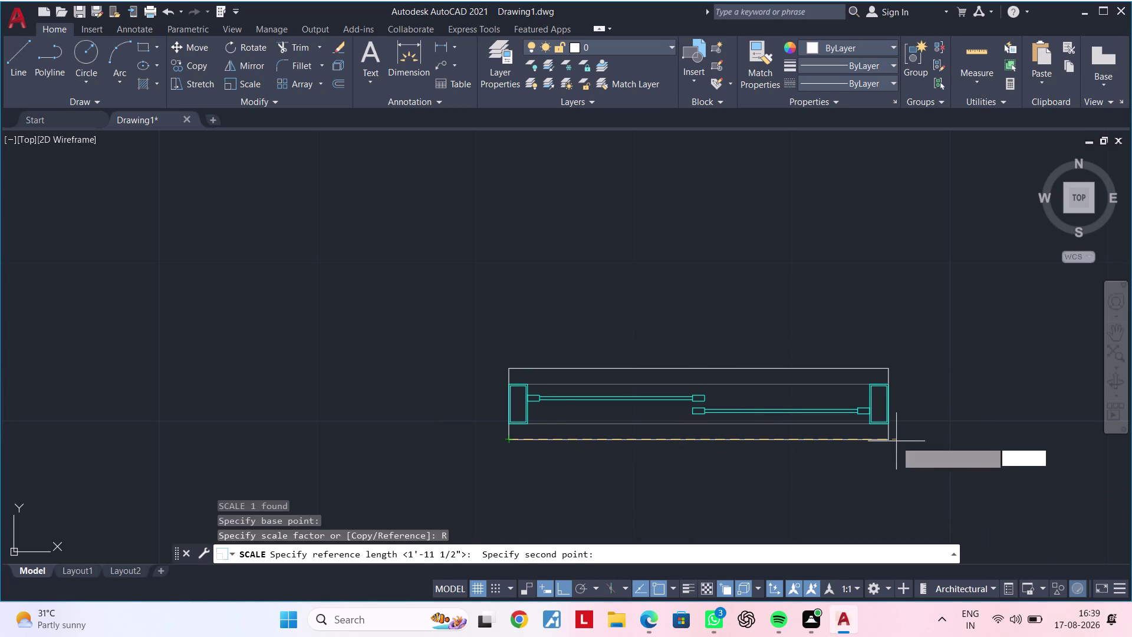
click(888, 441)
scroll(down, 3)
middle_drag(962, 438, 773, 433)
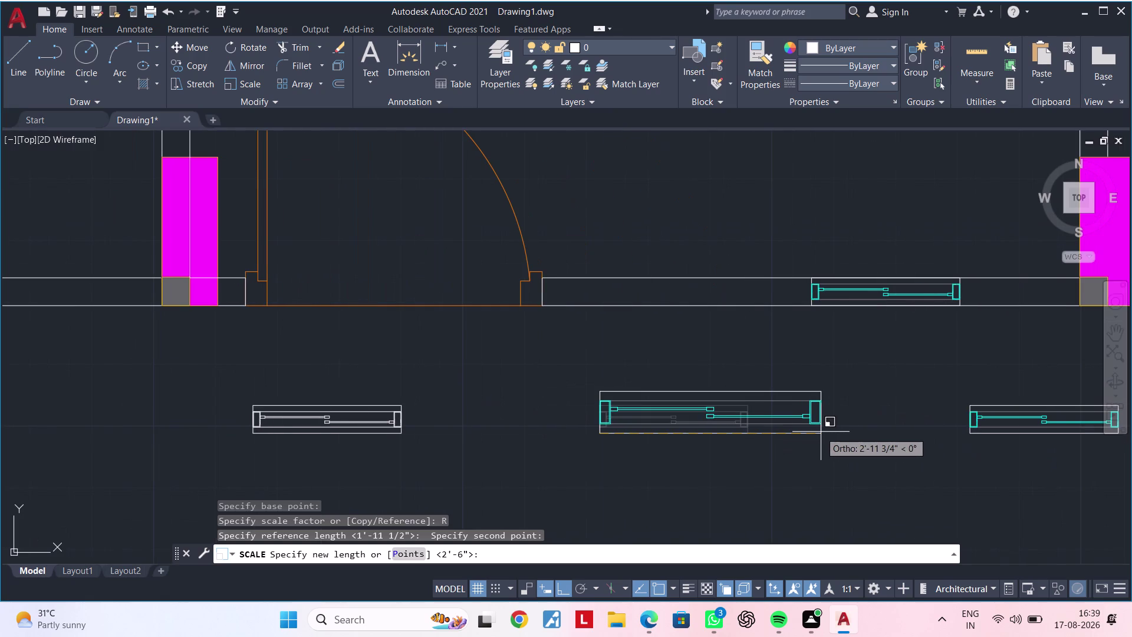
text(2)
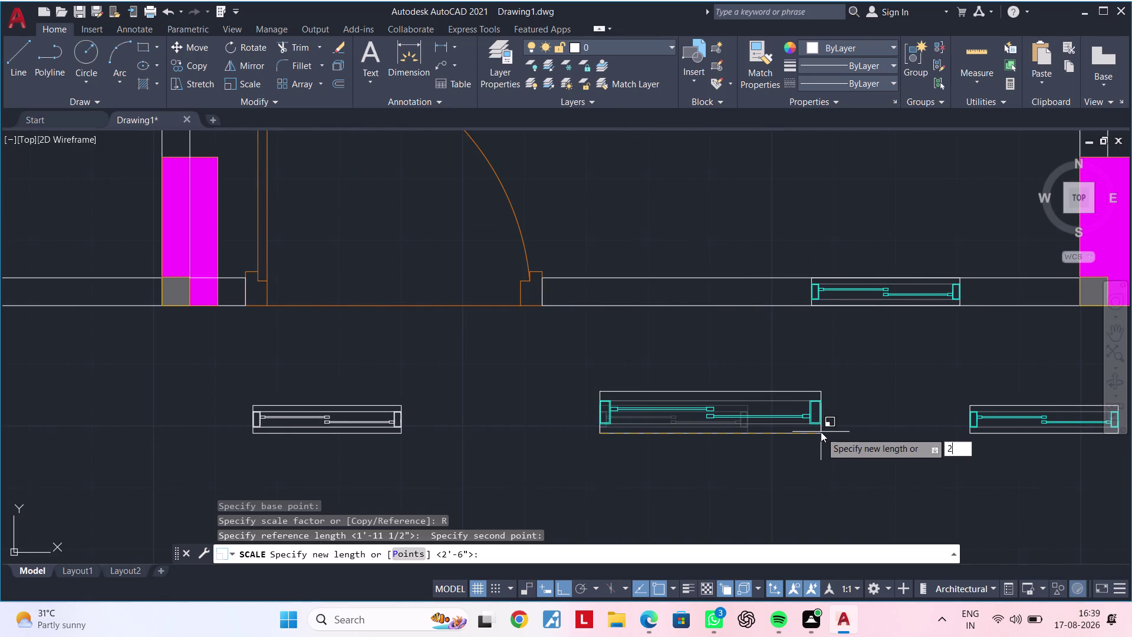
text(')
key(Return)
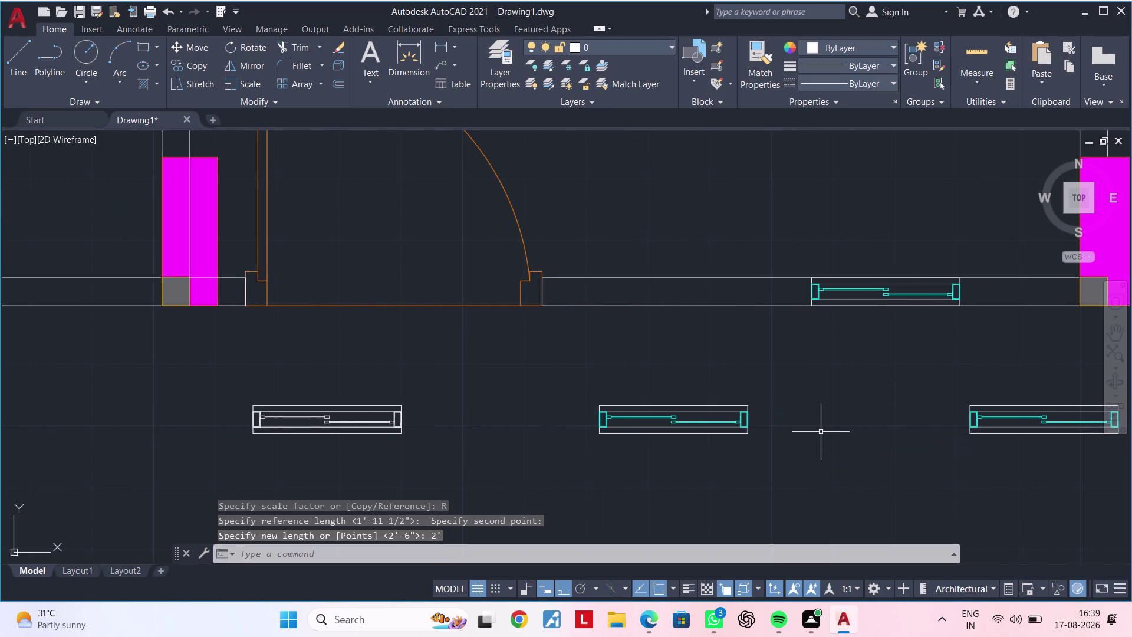
middle_drag(723, 420, 728, 368)
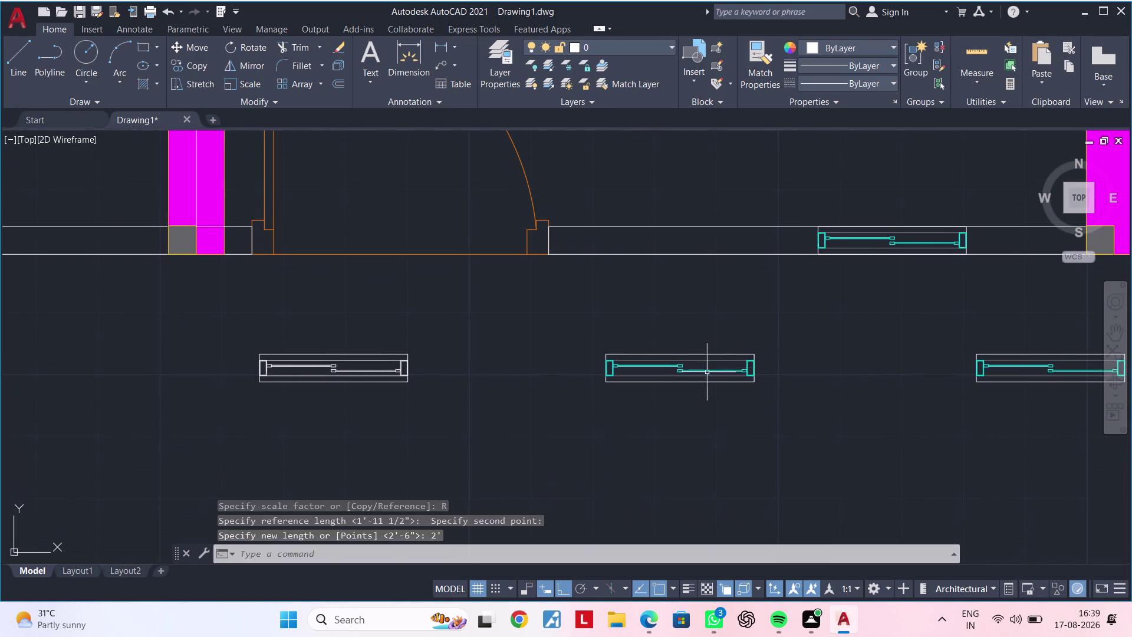
click(443, 44)
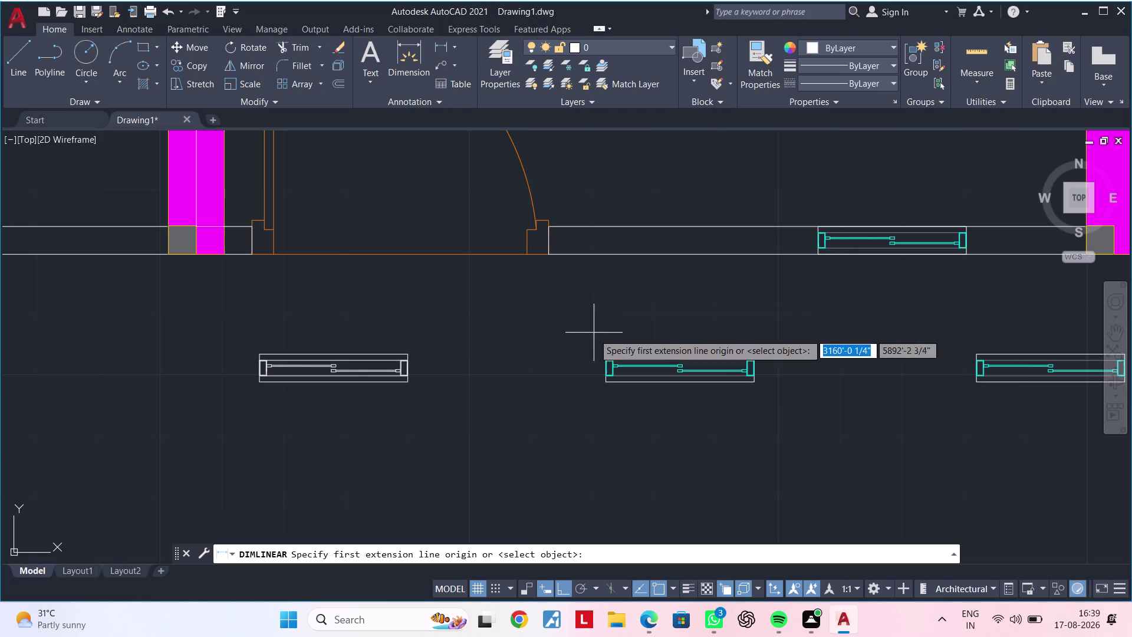
Measure between the block's two ends, then cancel the dimension.
click(608, 385)
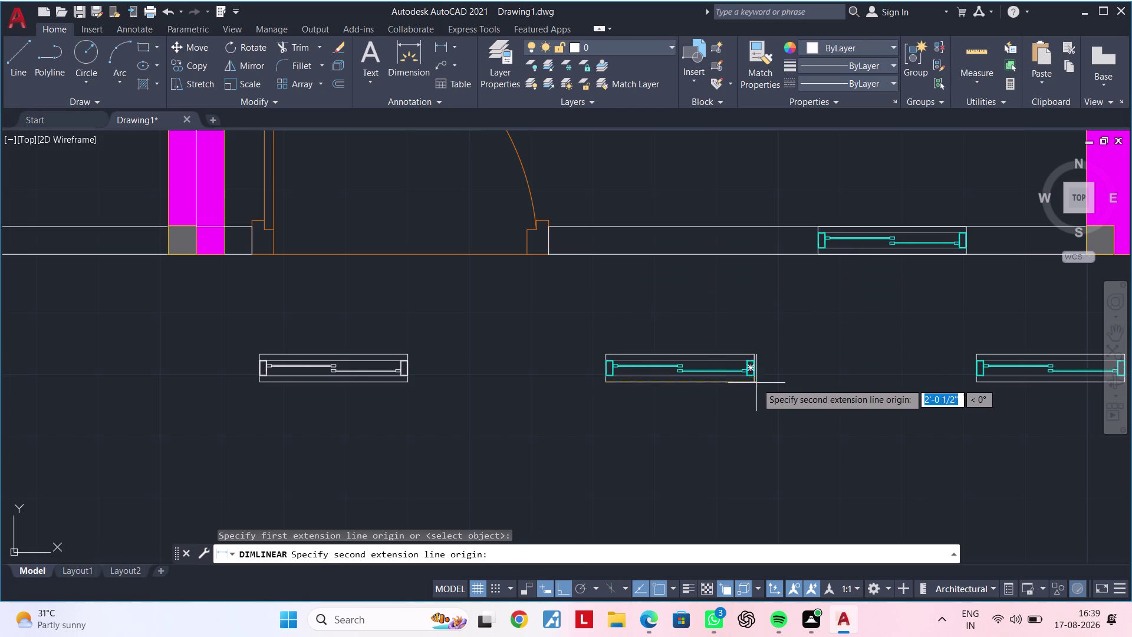
click(756, 383)
key(Escape)
key(Escape)
key(Escape)
Window-select the middle block and start SC by reference from its lower-left corner.
drag(550, 317, 584, 335)
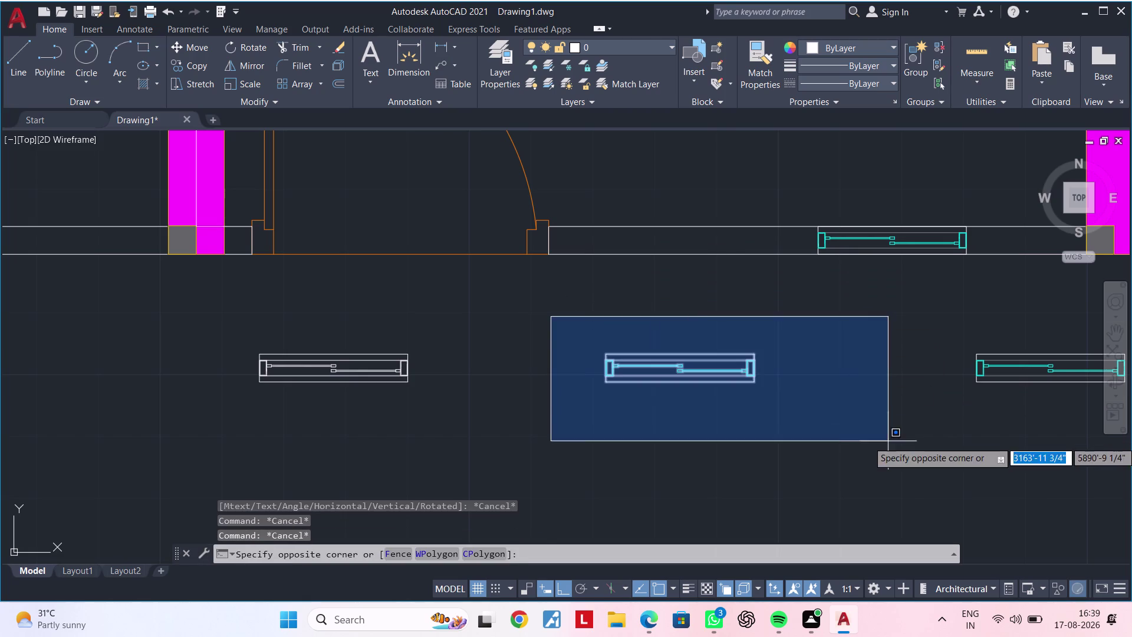
click(887, 441)
key(s)
key(c)
key(space)
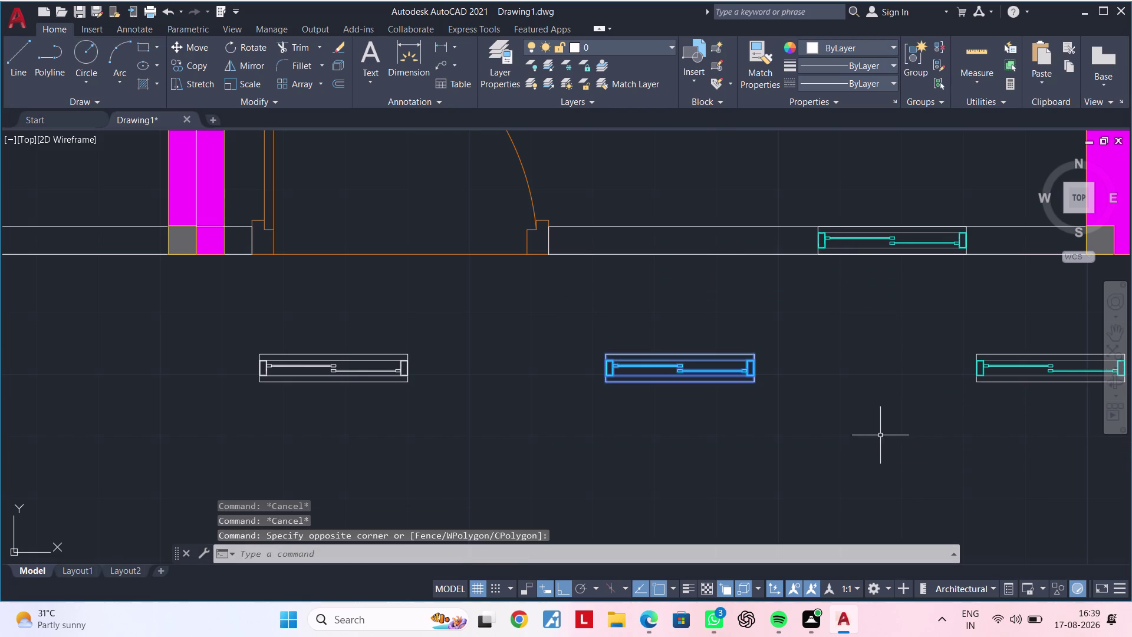
scroll(up, 3)
scroll(up, 3)
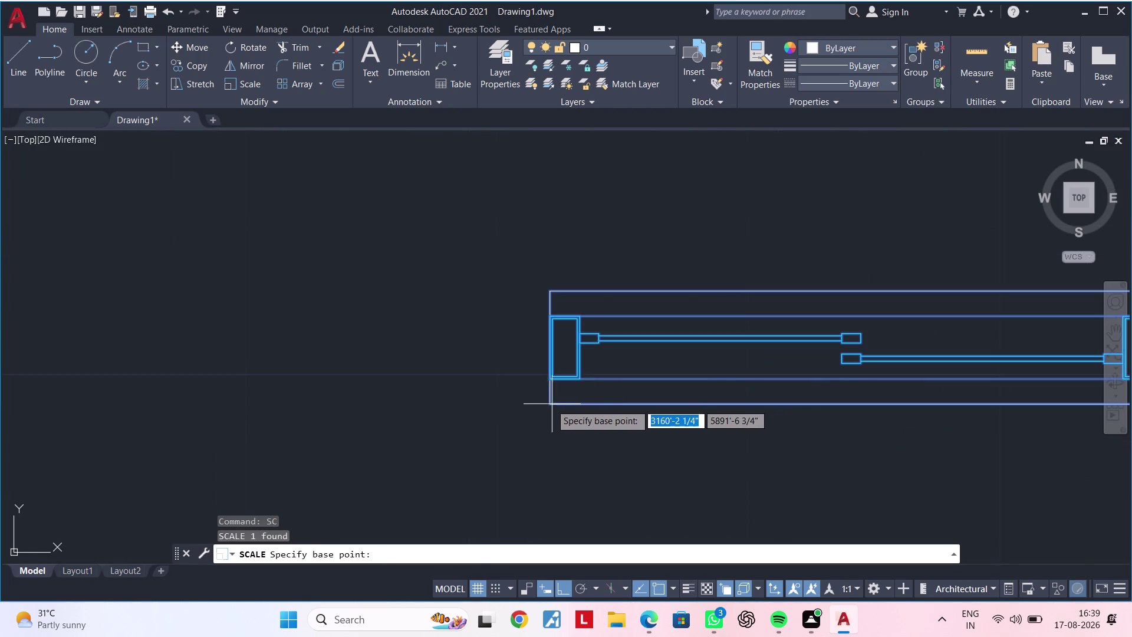
click(551, 404)
text(R)
key(space)
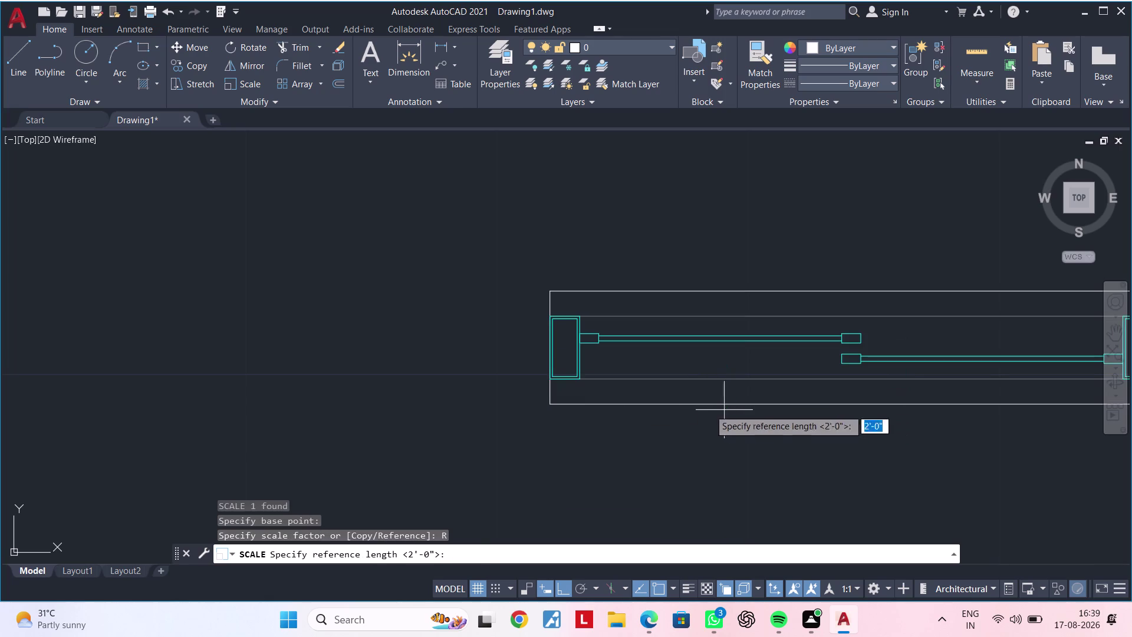
Pick the block's left and right ends as reference and set the new length to 4'.
click(551, 402)
scroll(down, 3)
middle_drag(896, 399, 698, 372)
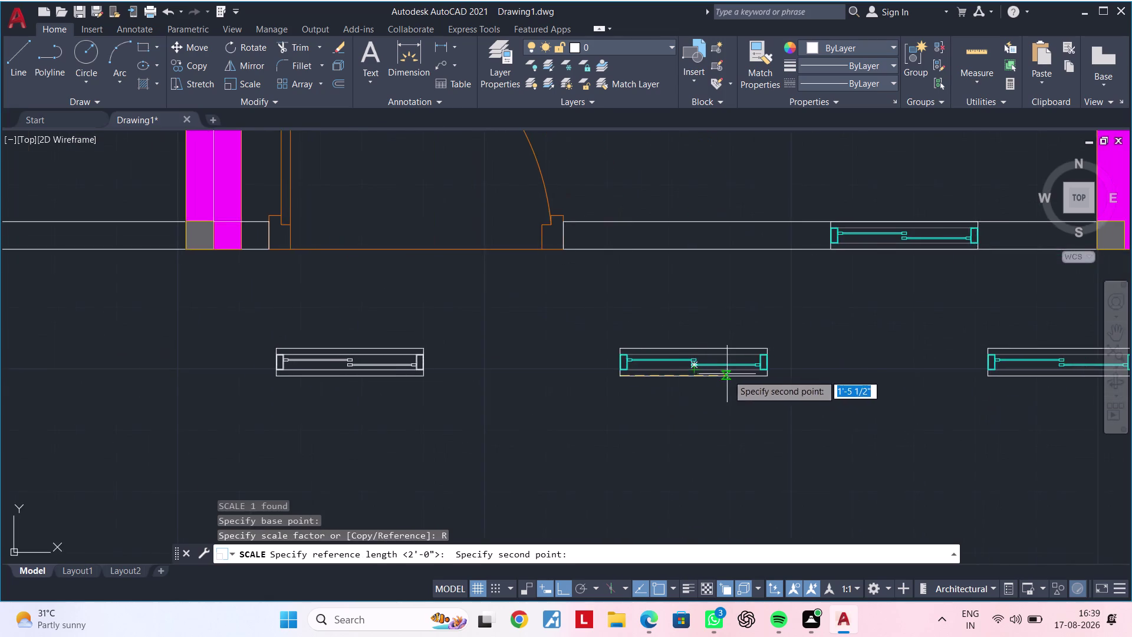
scroll(up, 3)
click(950, 368)
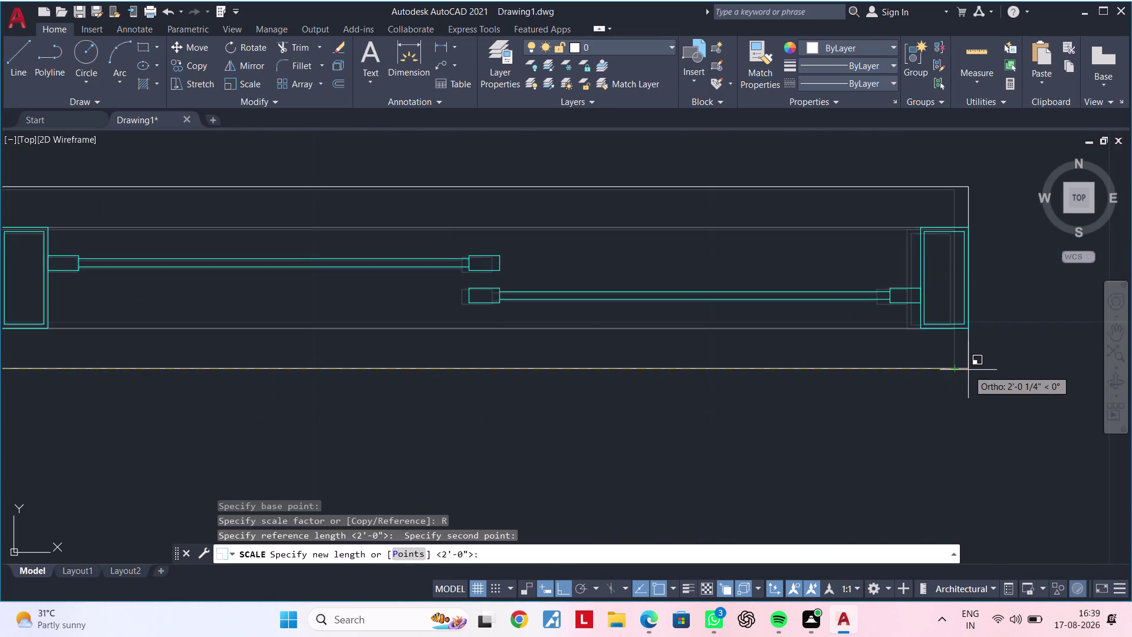
scroll(down, 3)
middle_drag(984, 365, 719, 349)
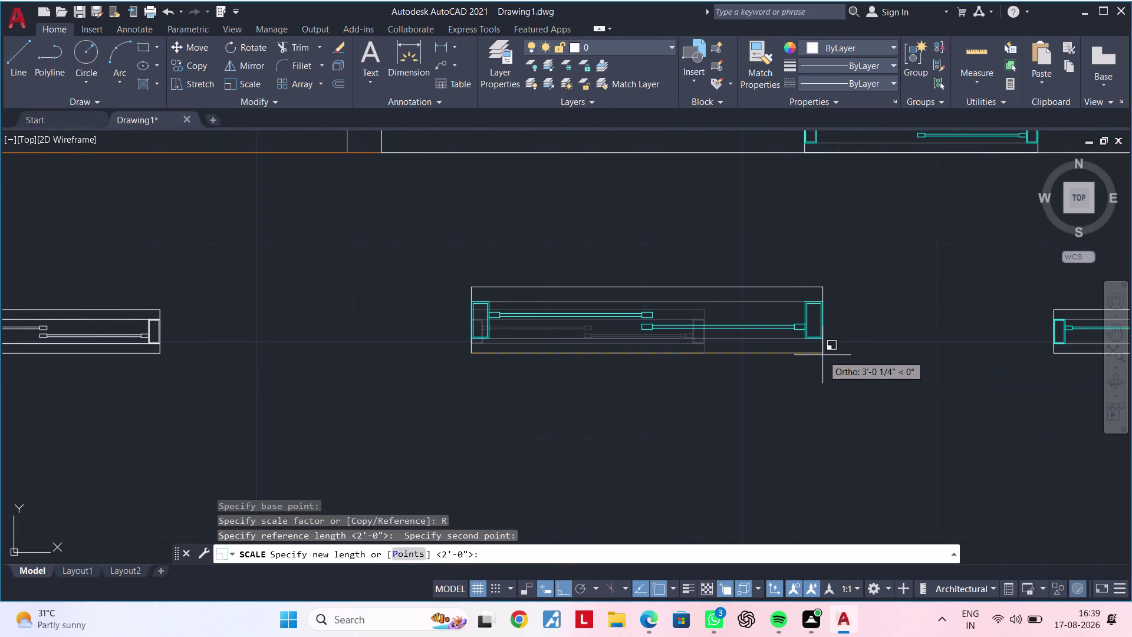
text(4')
key(Return)
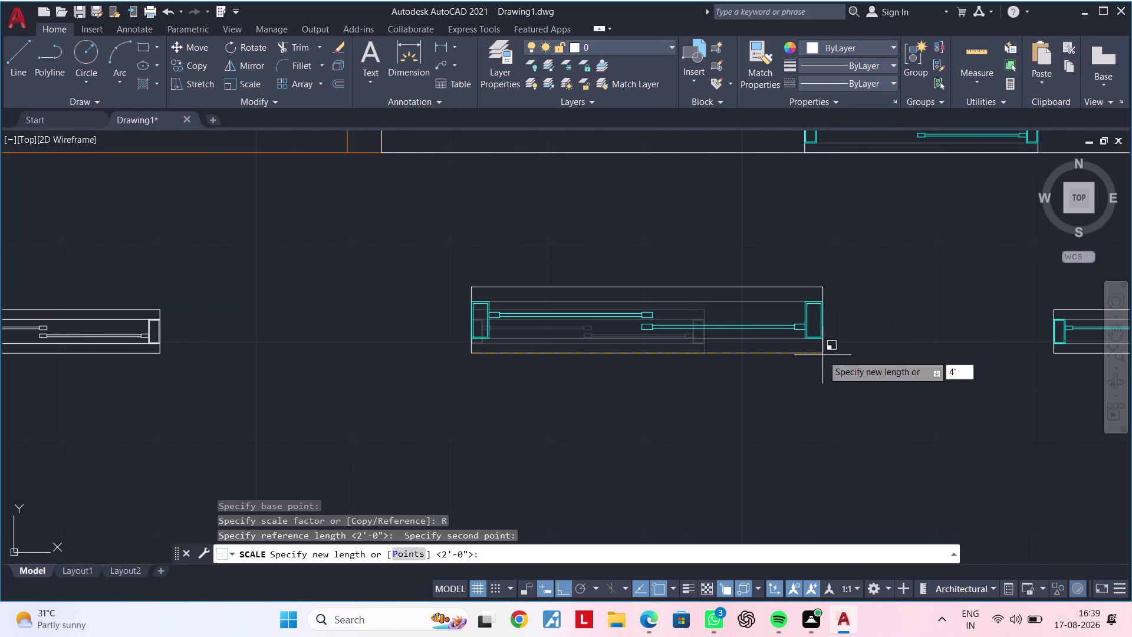
Clear leftover commands and adjust the view around the plan.
scroll(down, 3)
middle_drag(870, 366, 737, 377)
key(Escape)
key(Escape)
key(Escape)
key(Escape)
key(Escape)
scroll(up, 3)
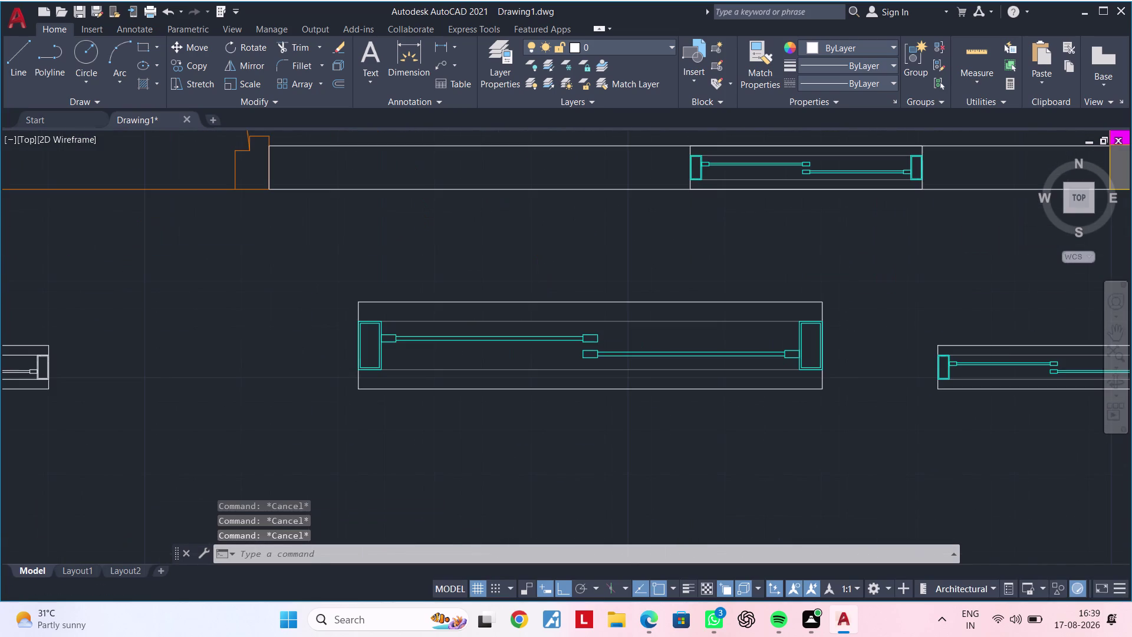
scroll(down, 3)
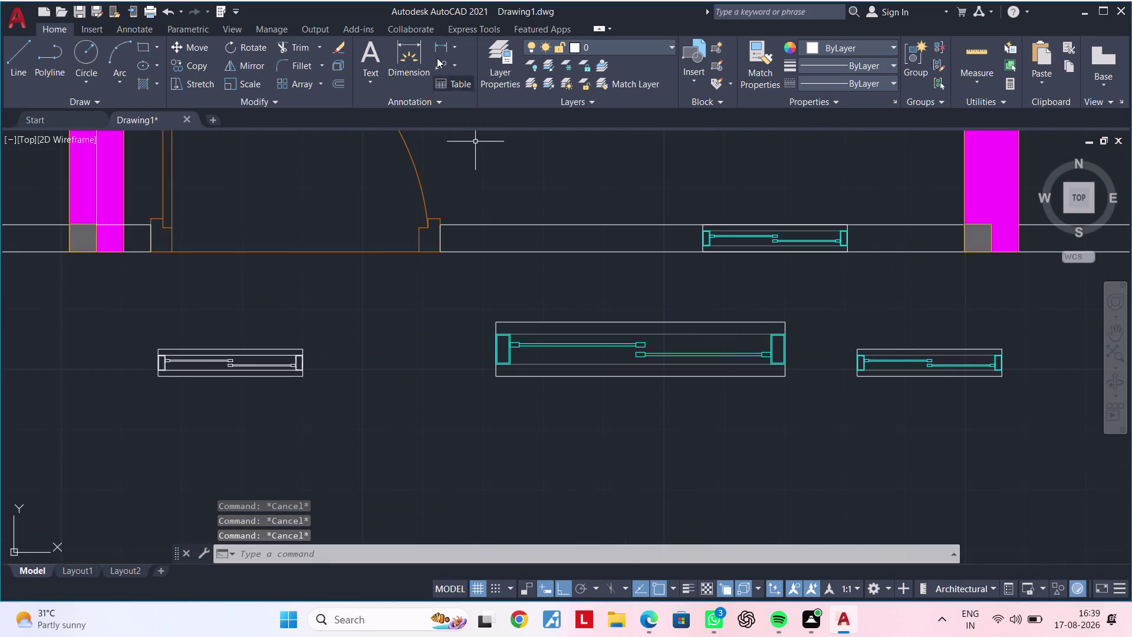
Try dimensioning the enlarged block's corners, then cancel and pan back to the plan.
click(441, 45)
click(490, 321)
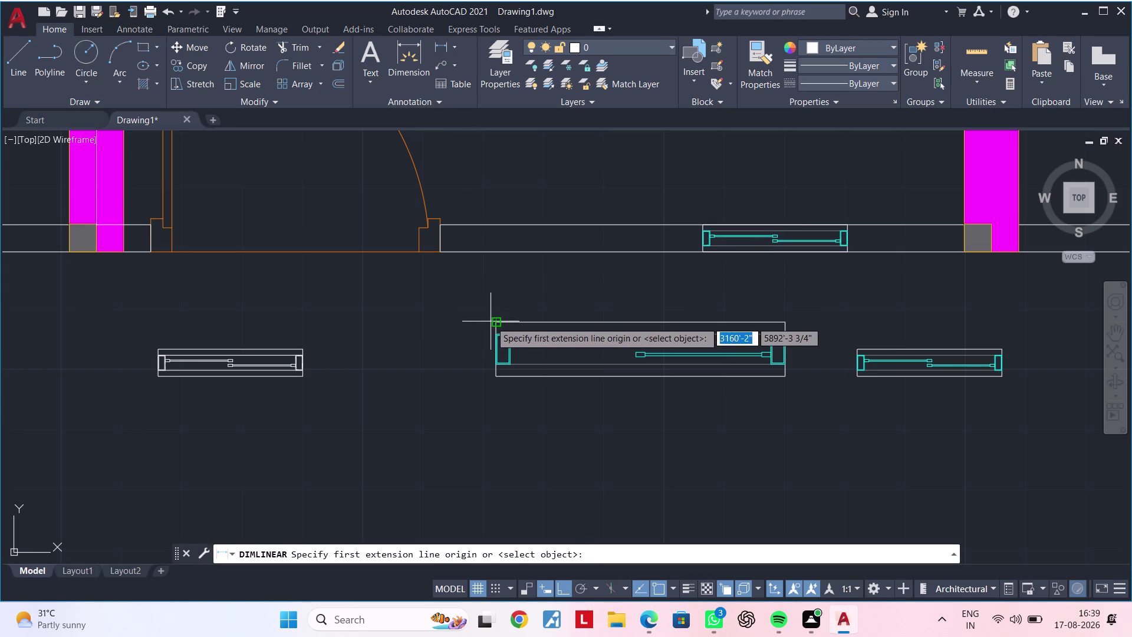
click(787, 321)
key(Escape)
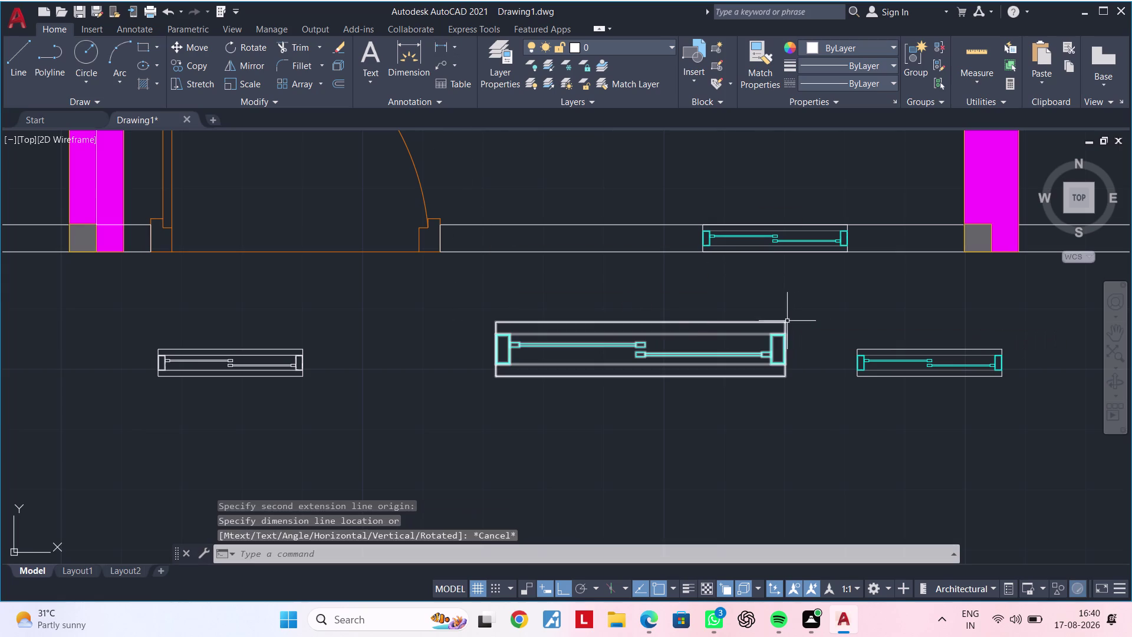
key(Escape)
key(space)
scroll(up, 3)
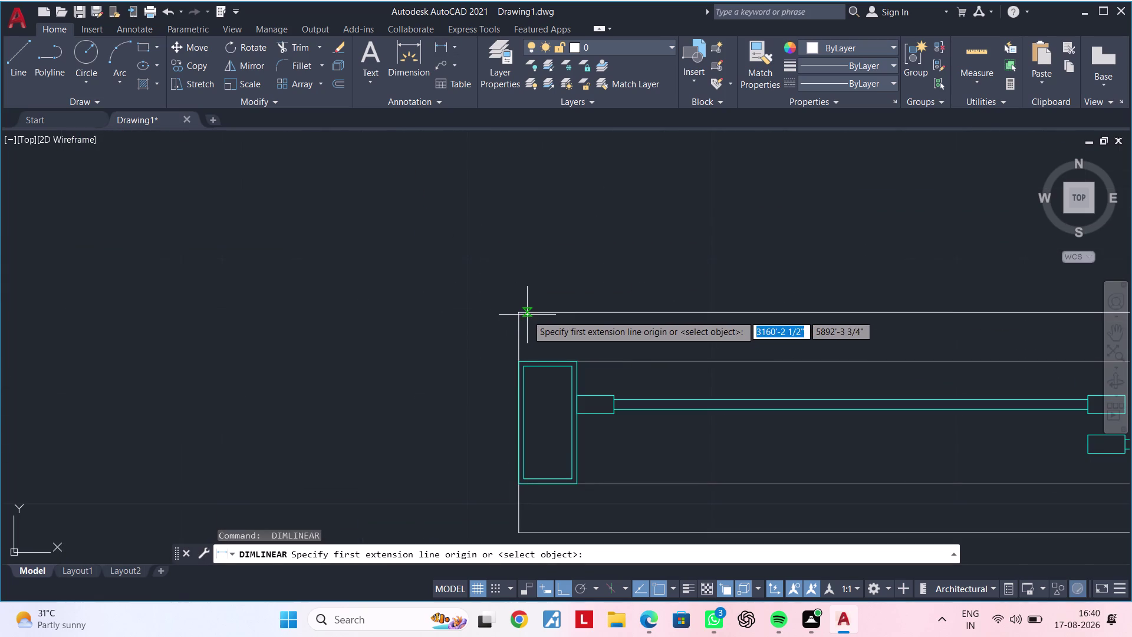
click(516, 314)
middle_drag(529, 484, 561, 376)
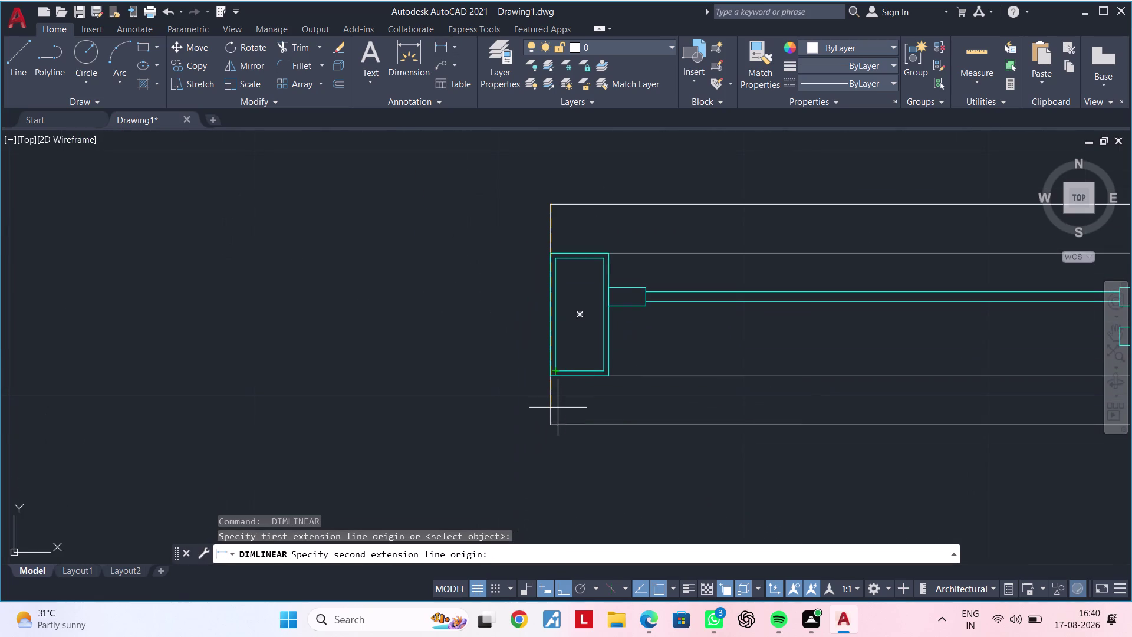
click(552, 422)
scroll(down, 3)
key(Escape)
key(Escape)
scroll(down, 3)
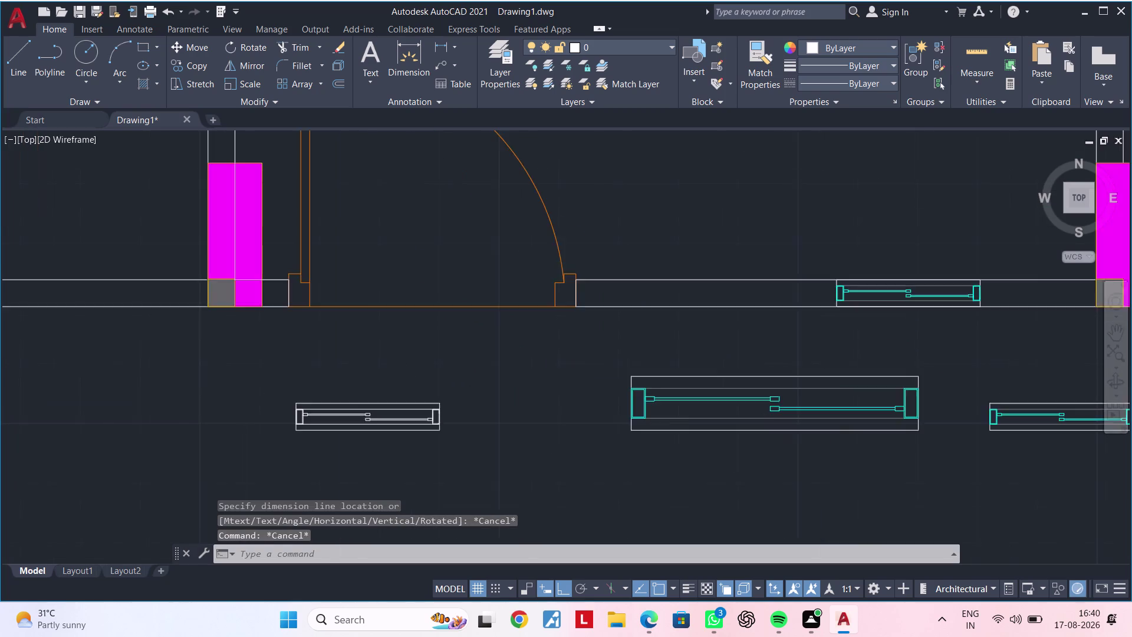
middle_drag(764, 443, 622, 439)
Explode the enlarged middle window block with X.
click(615, 425)
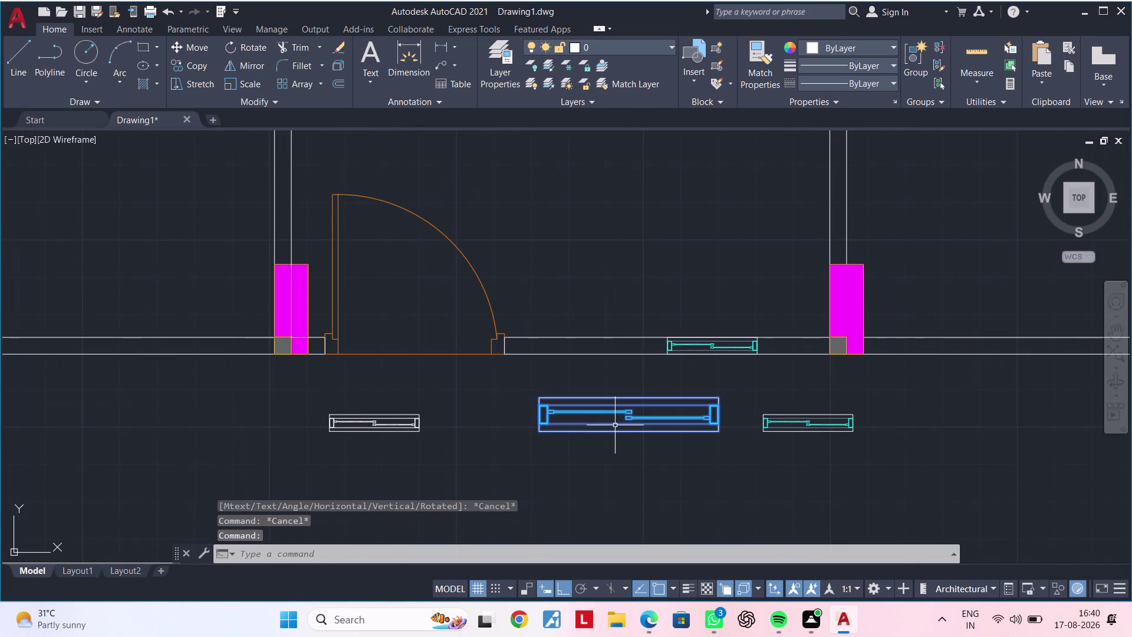
text(X)
key(space)
Window-select the 18 exploded window pieces and start a block definition with B.
click(506, 378)
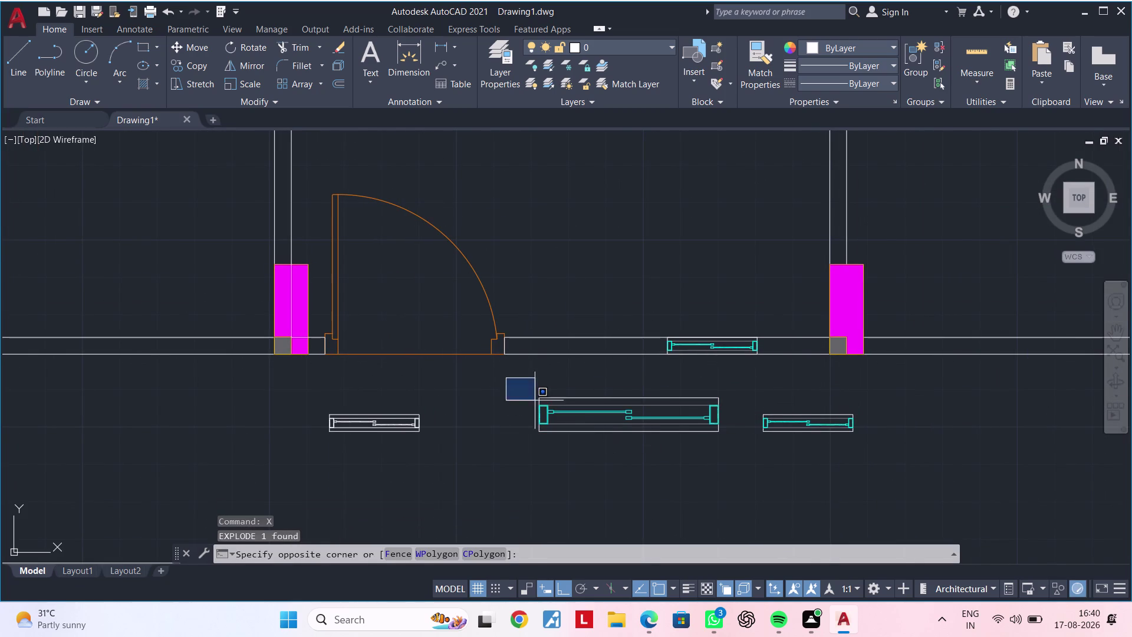
click(741, 467)
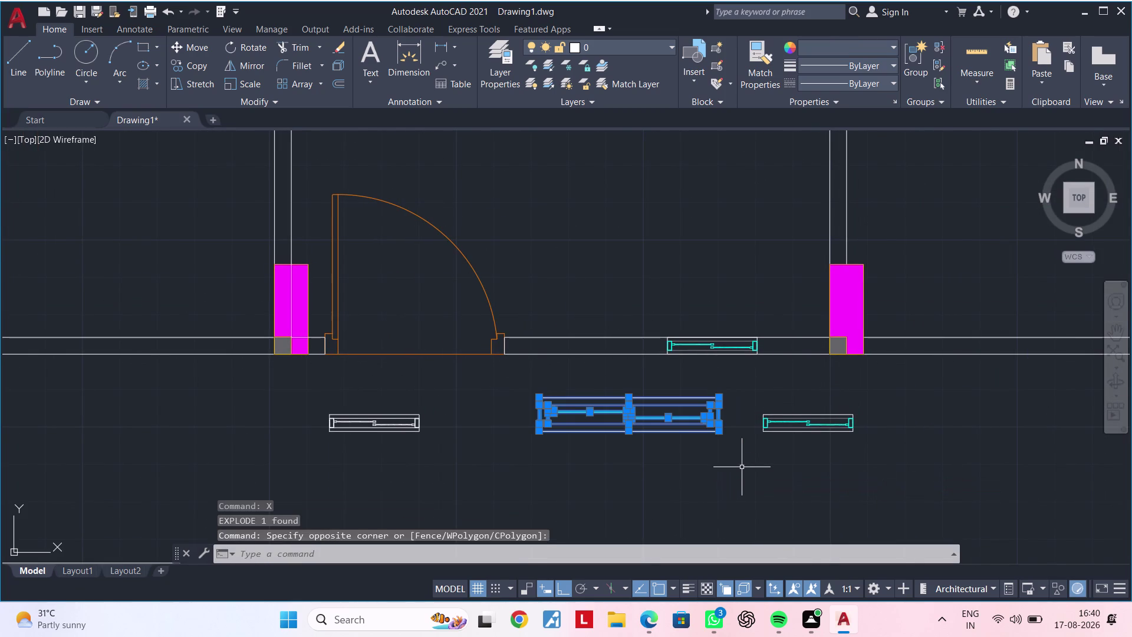
text(B)
key(space)
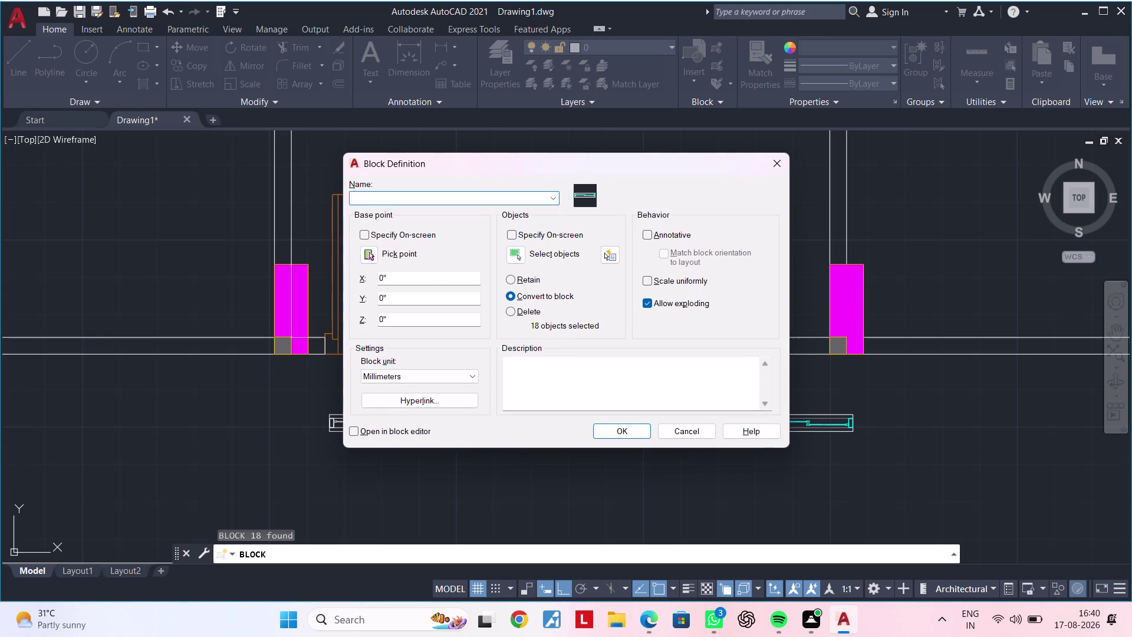
Name the block W5, confirm, and choose to redefine the existing W5 block.
click(421, 197)
key(w)
key(5)
click(613, 434)
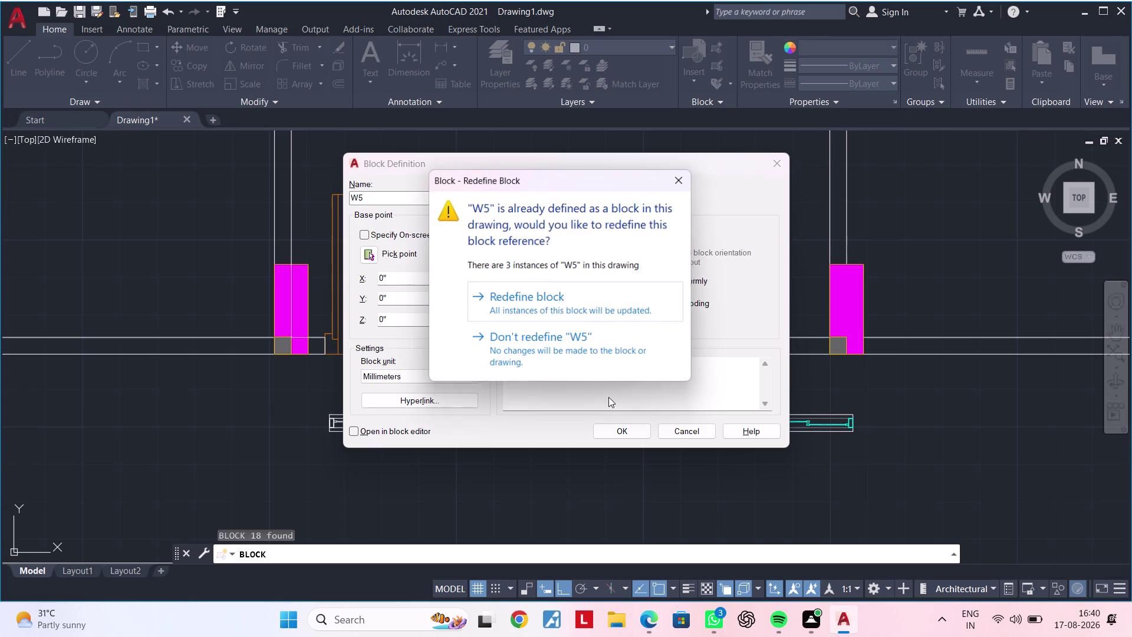
click(606, 303)
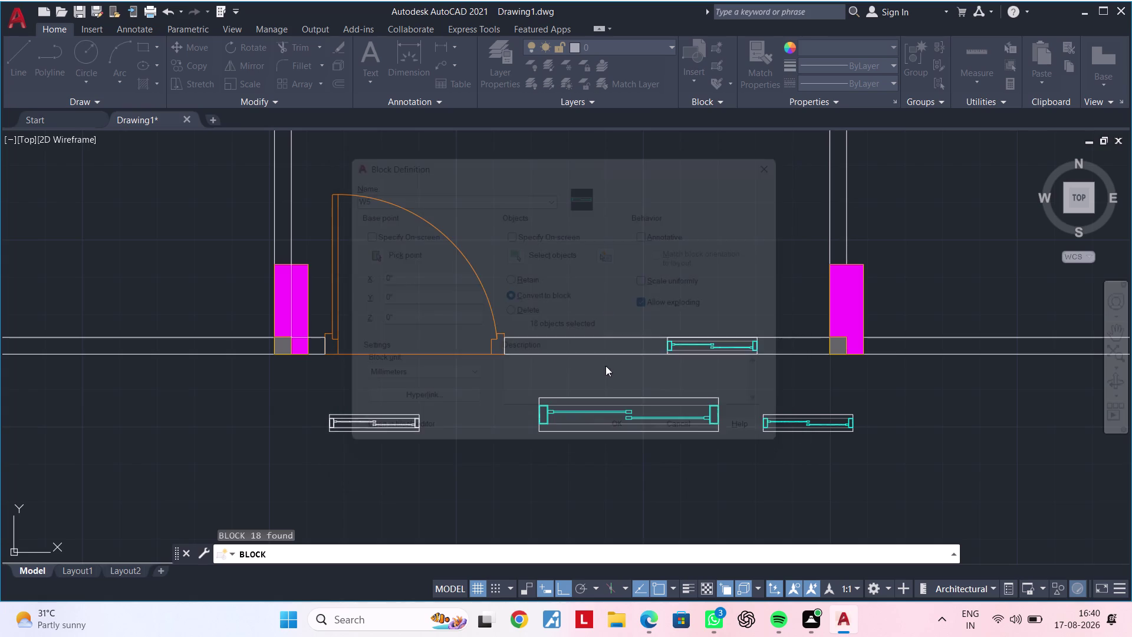
click(638, 429)
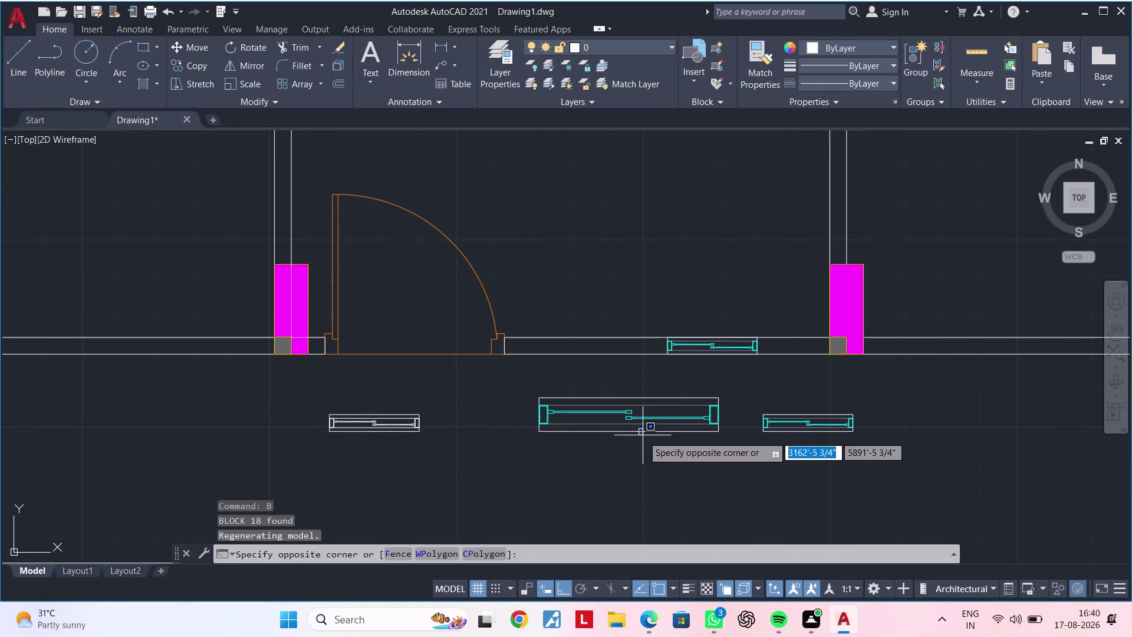
Zoom out and select the redefined W5 window block in the plan.
click(643, 436)
click(632, 432)
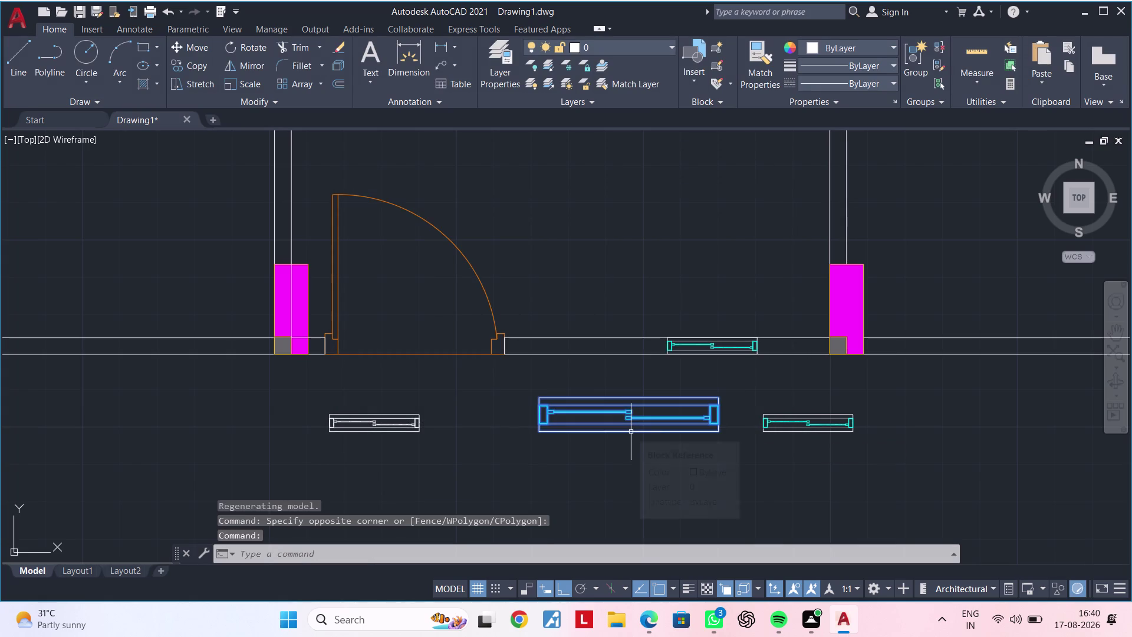
scroll(down, 3)
middle_drag(643, 445, 629, 460)
key(Escape)
click(672, 427)
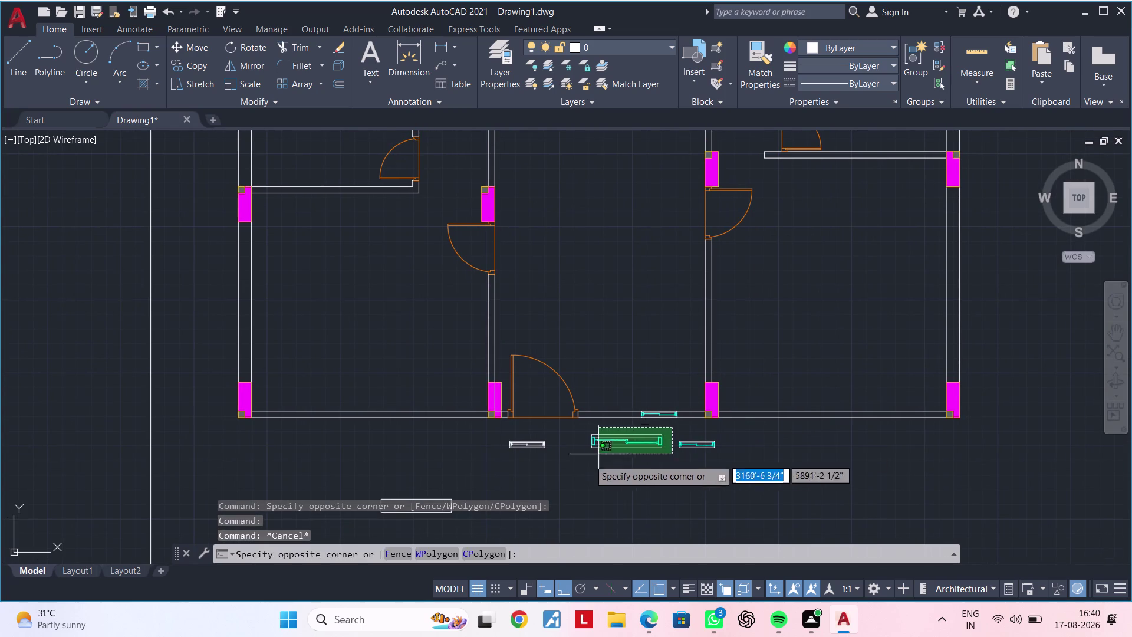
click(570, 470)
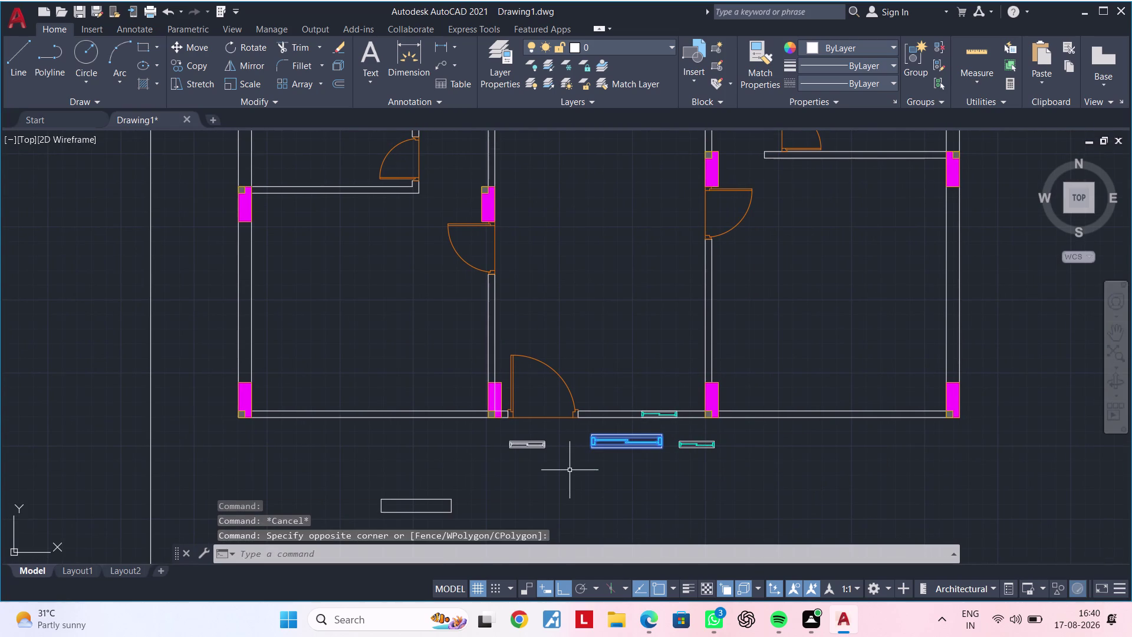
Rotate the W5 window block 270° so it stands upright, then reselect it.
text(RO)
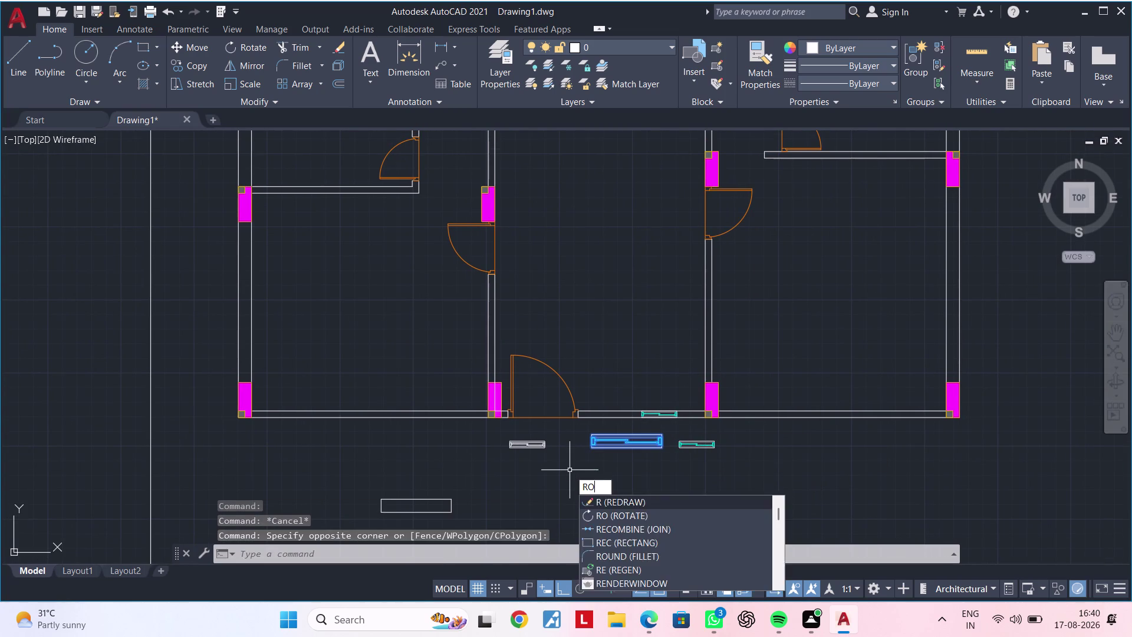
key(space)
click(578, 461)
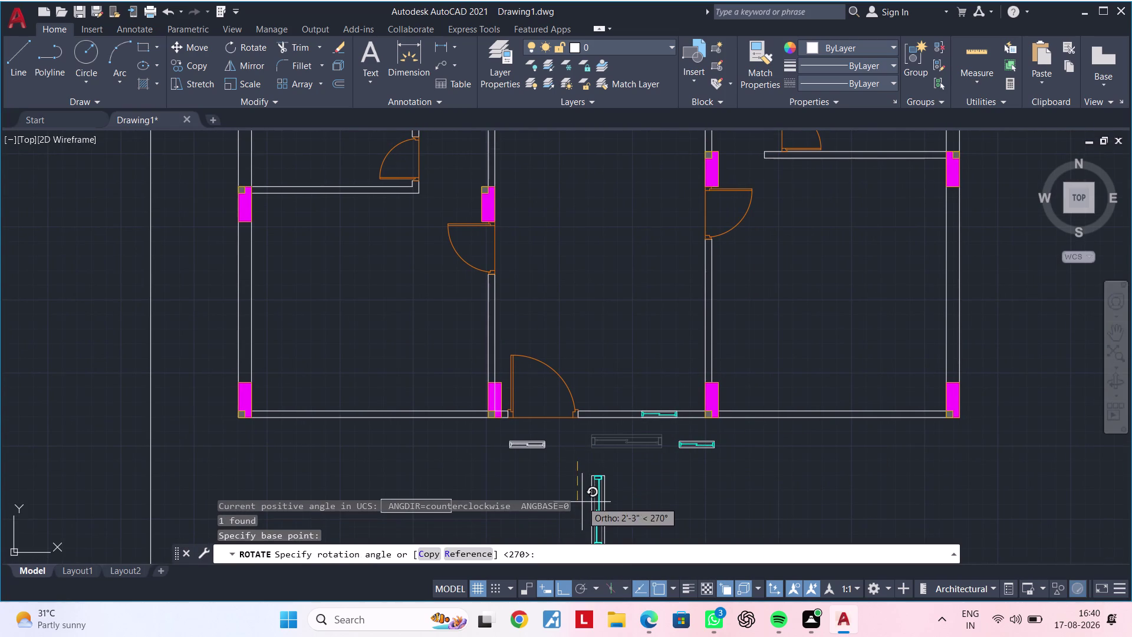
middle_drag(584, 502, 624, 405)
click(611, 437)
key(Escape)
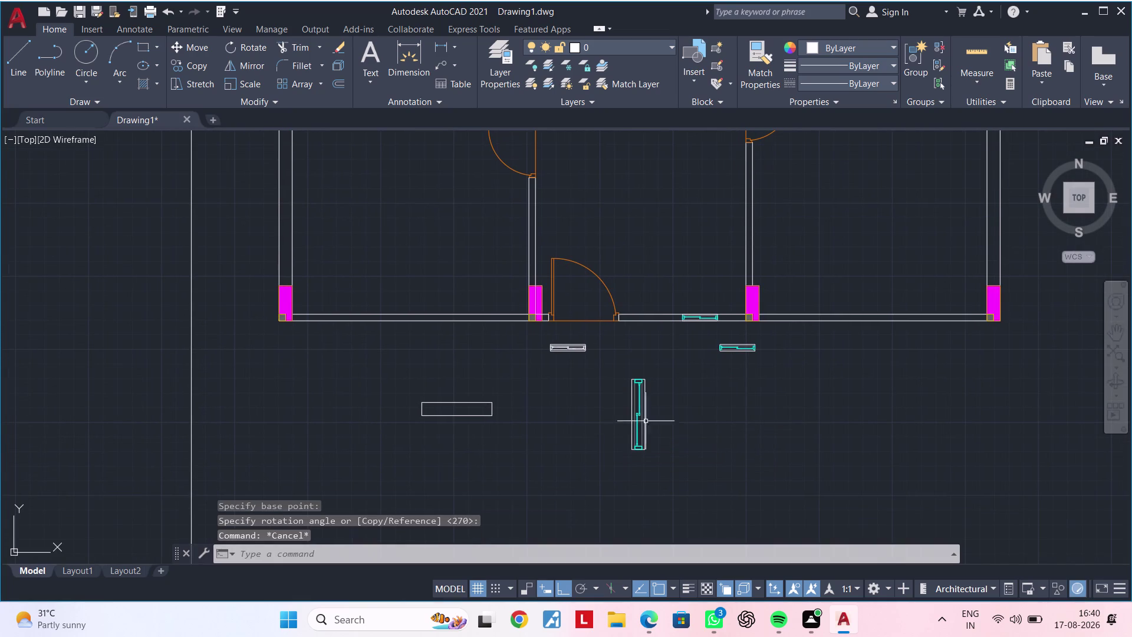
click(681, 359)
click(566, 481)
Copy the upright window to a point just left of the plan's outer wall.
text(CO)
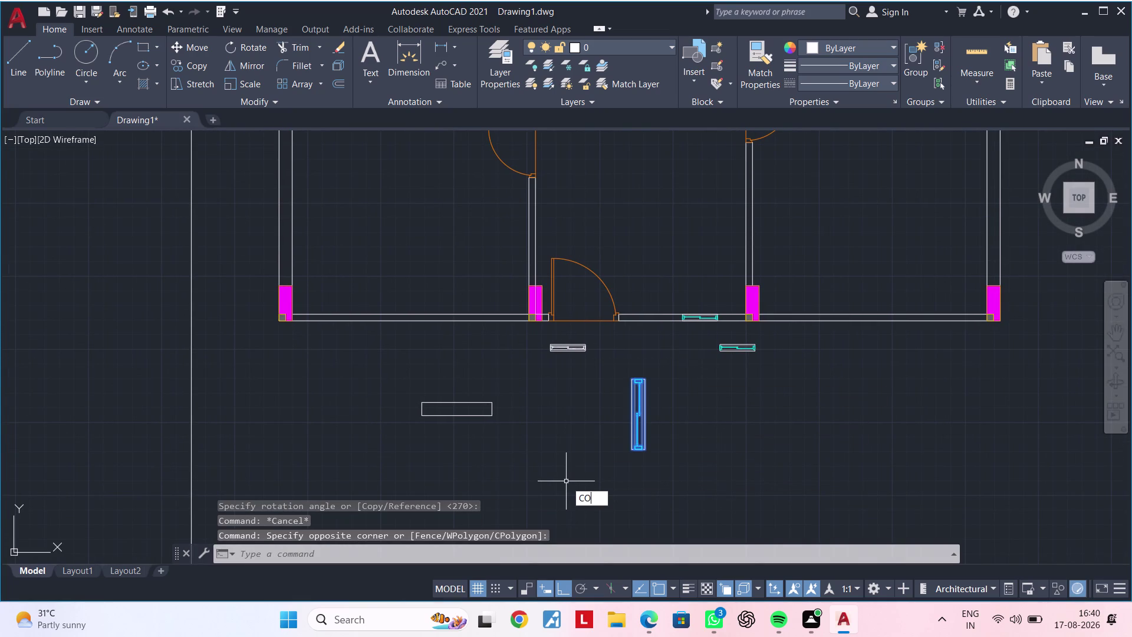
key(space)
click(630, 444)
middle_drag(289, 459, 502, 583)
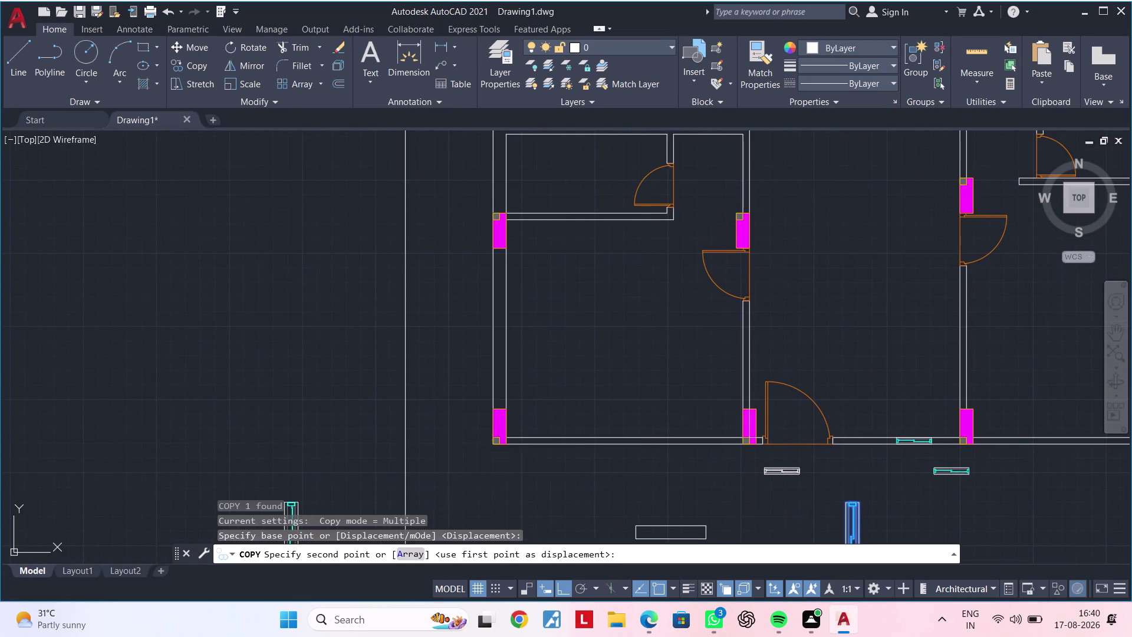
click(564, 590)
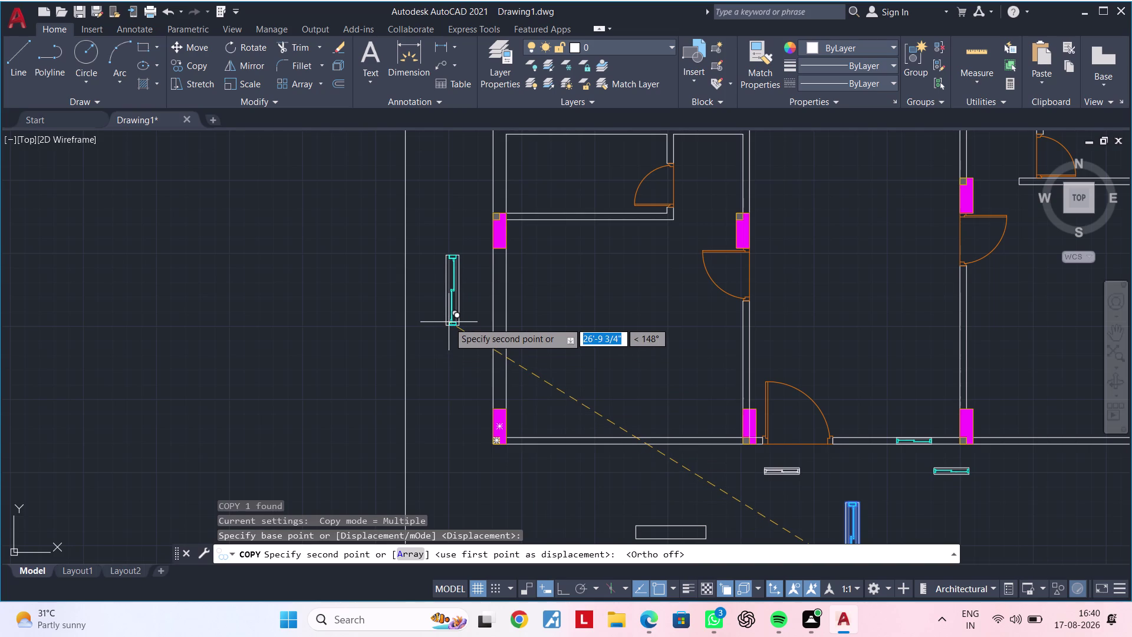
click(444, 321)
key(Escape)
key(Escape)
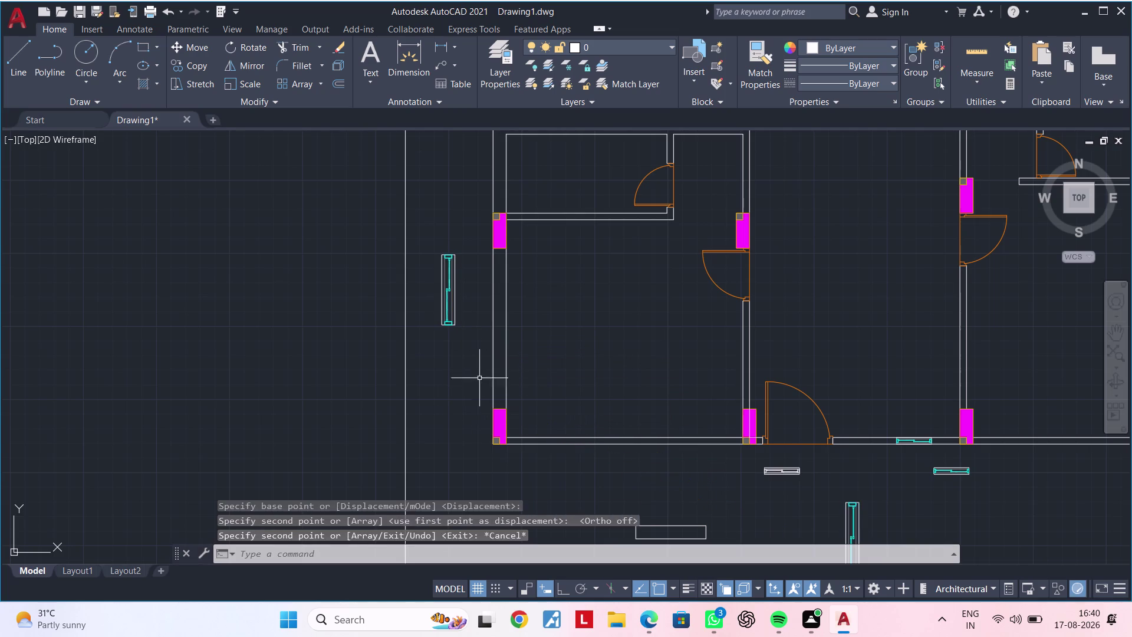
Zoom and pan around the copied window to inspect it, then reselect it.
middle_drag(483, 353, 473, 427)
scroll(up, 3)
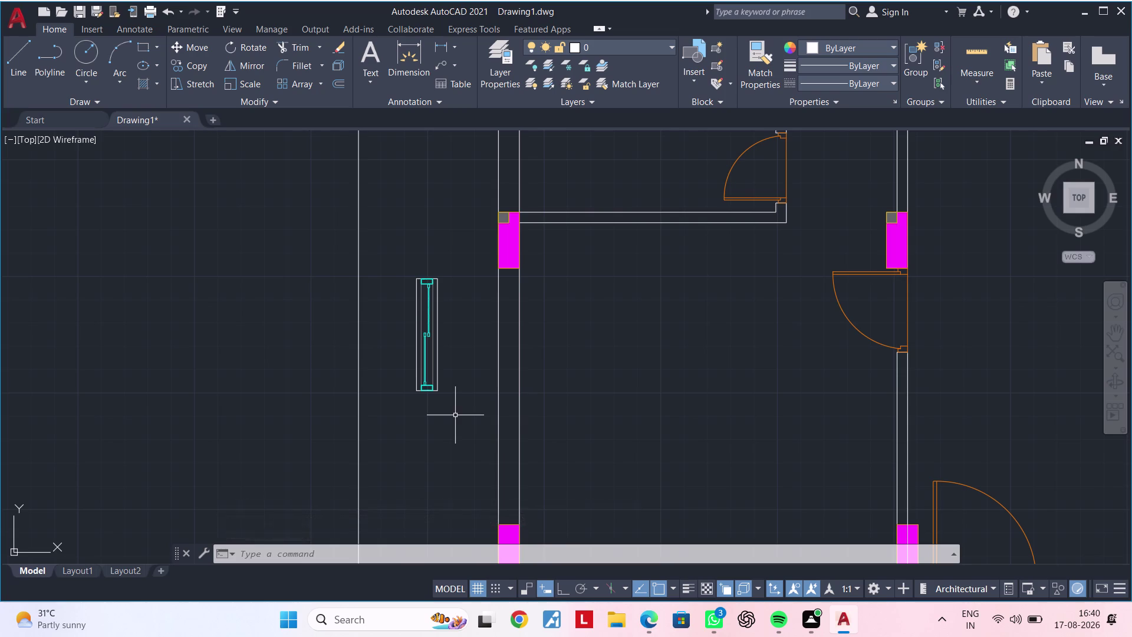
scroll(up, 3)
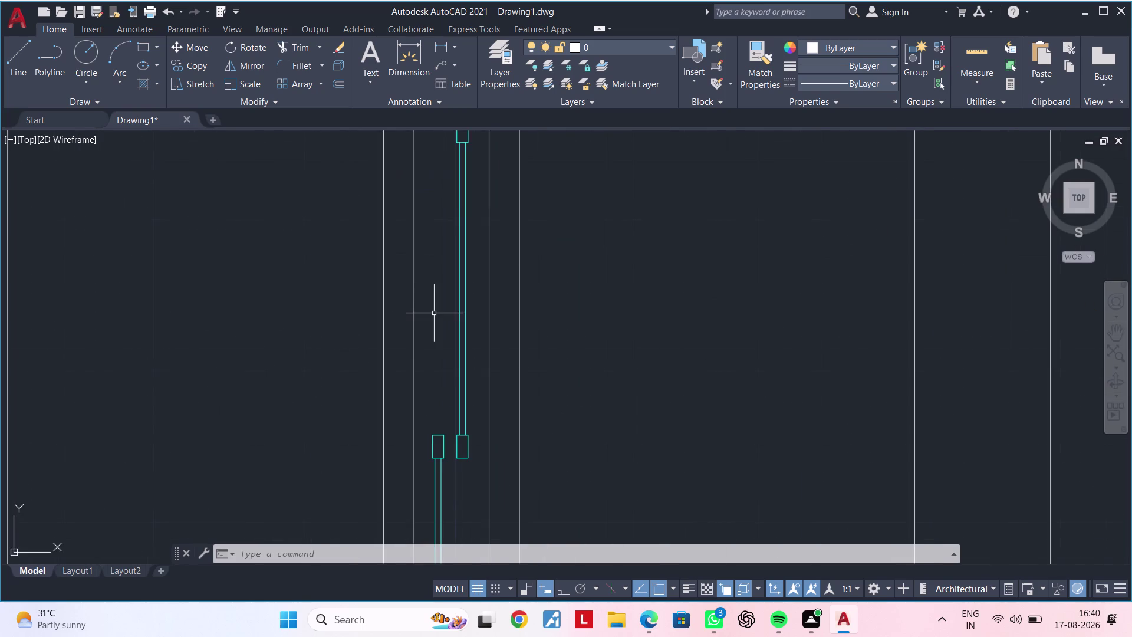
scroll(down, 3)
scroll(up, 3)
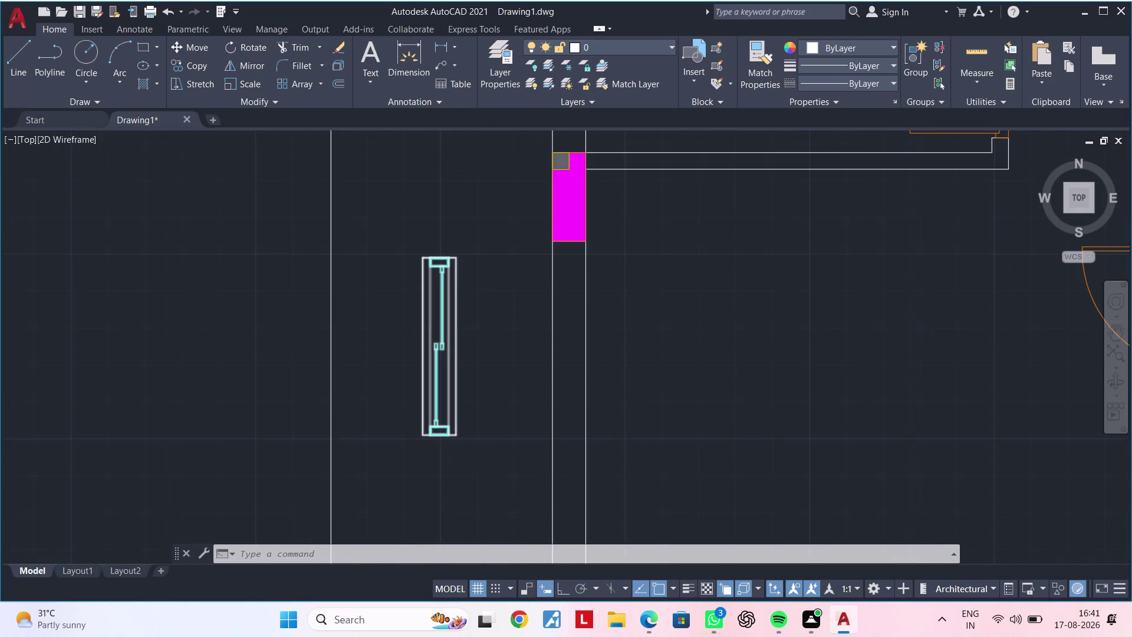
scroll(down, 3)
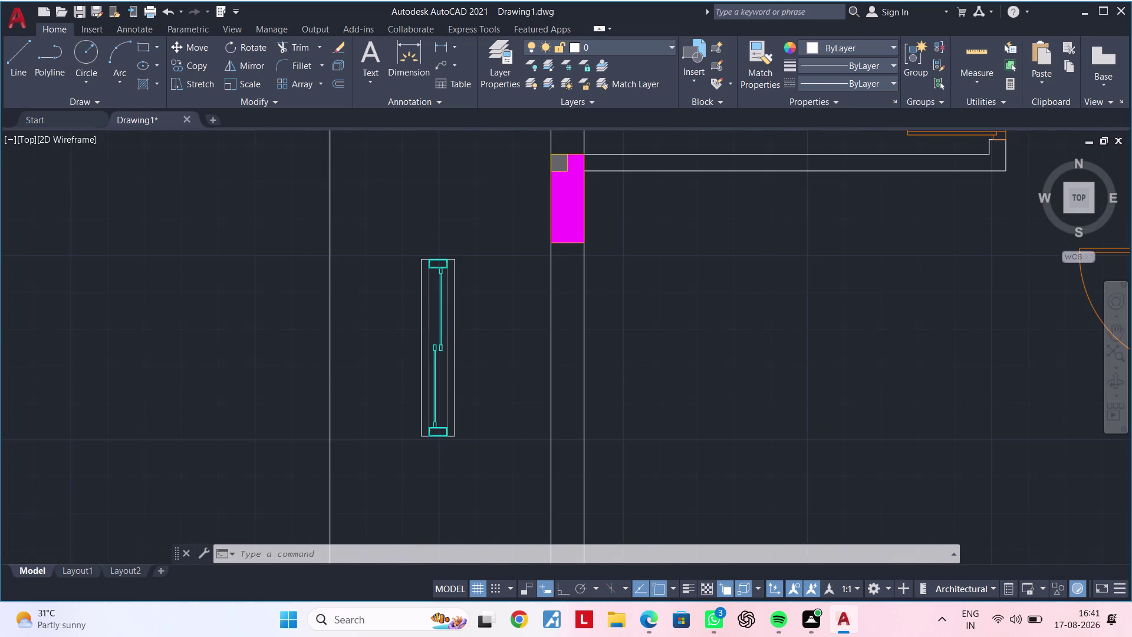
middle_drag(442, 329, 473, 327)
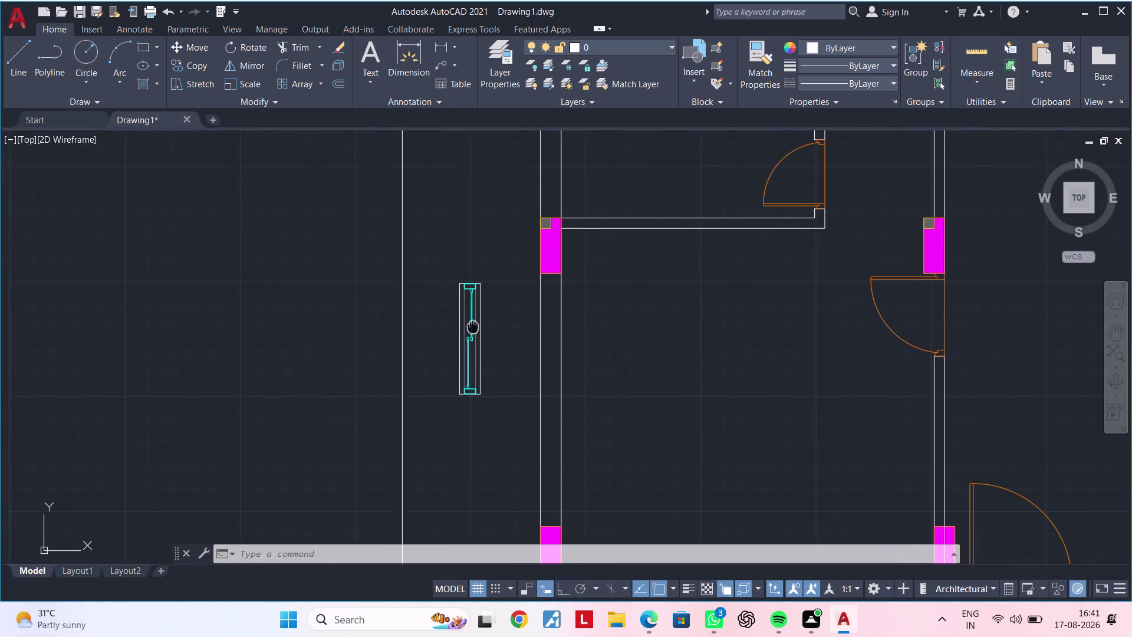
middle_drag(473, 327, 474, 326)
scroll(up, 3)
scroll(down, 3)
scroll(down, 3)
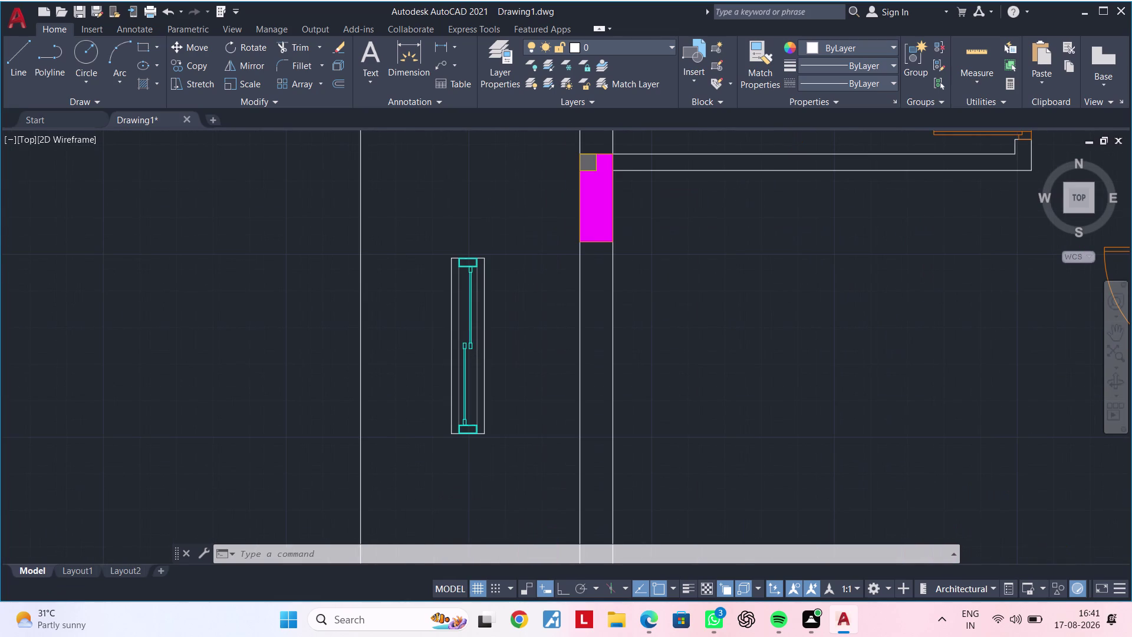
scroll(down, 3)
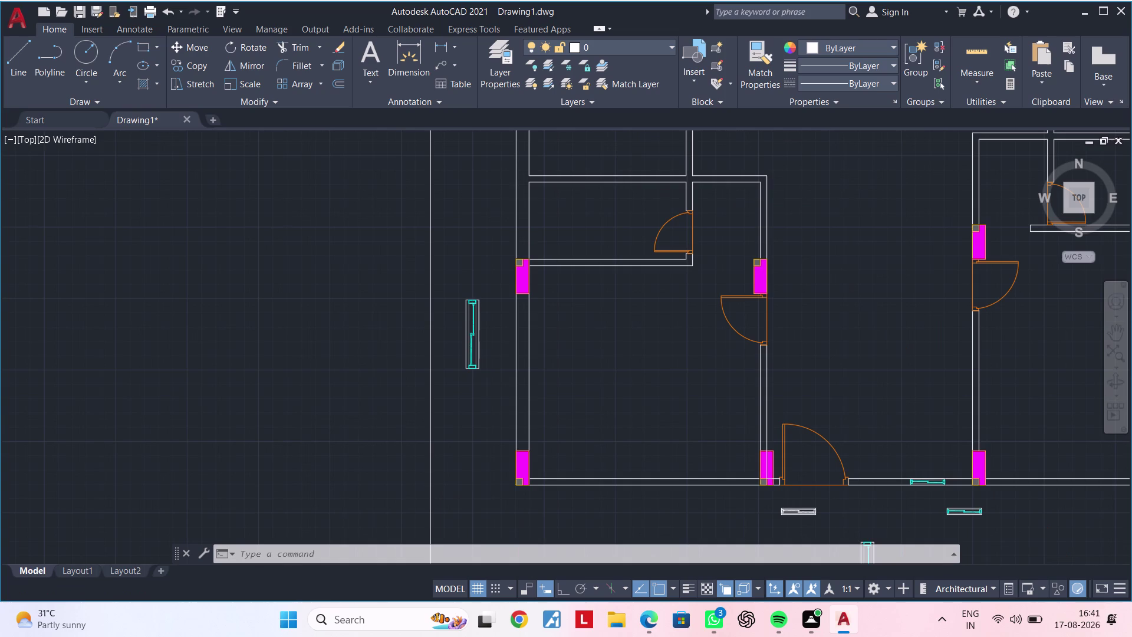
scroll(up, 3)
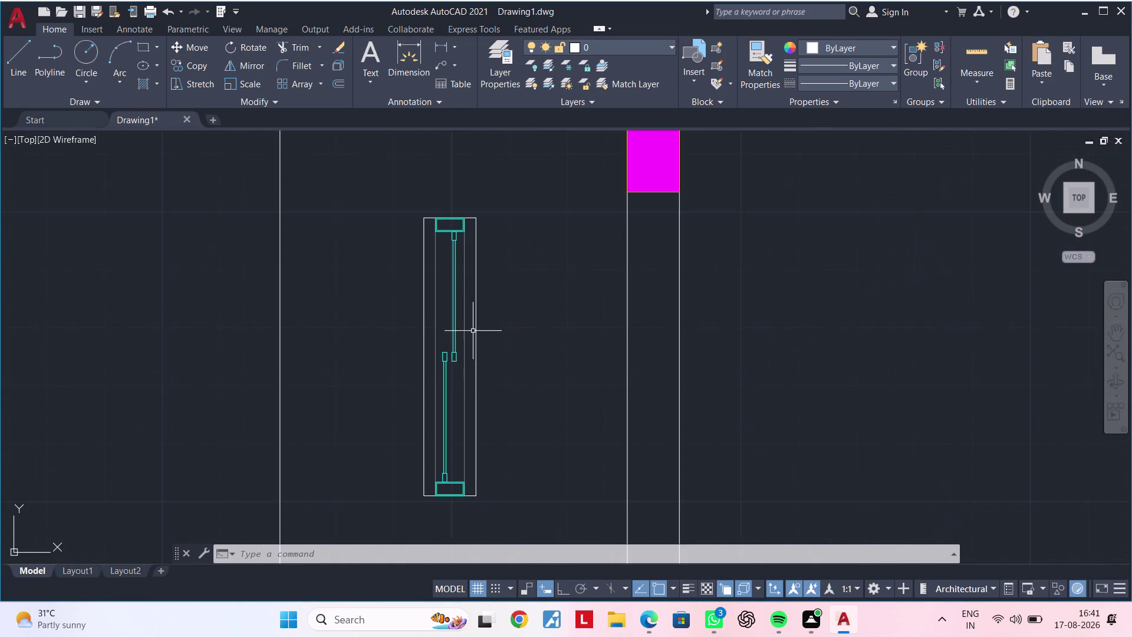
middle_drag(517, 331, 577, 329)
scroll(up, 3)
middle_drag(552, 343, 641, 343)
scroll(down, 3)
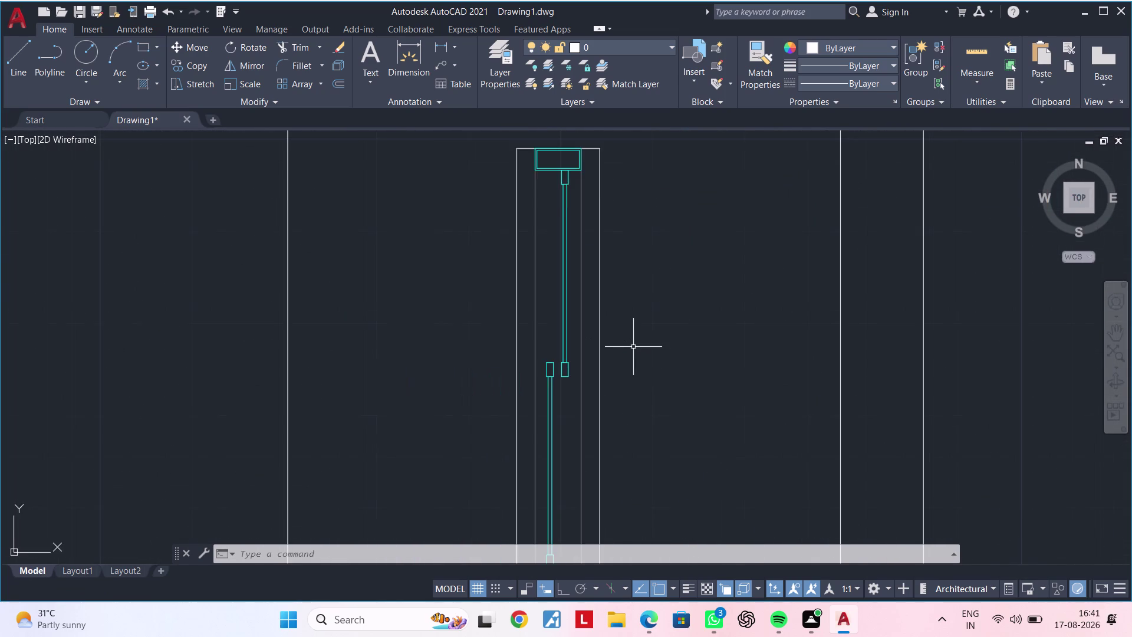
middle_drag(633, 355, 644, 391)
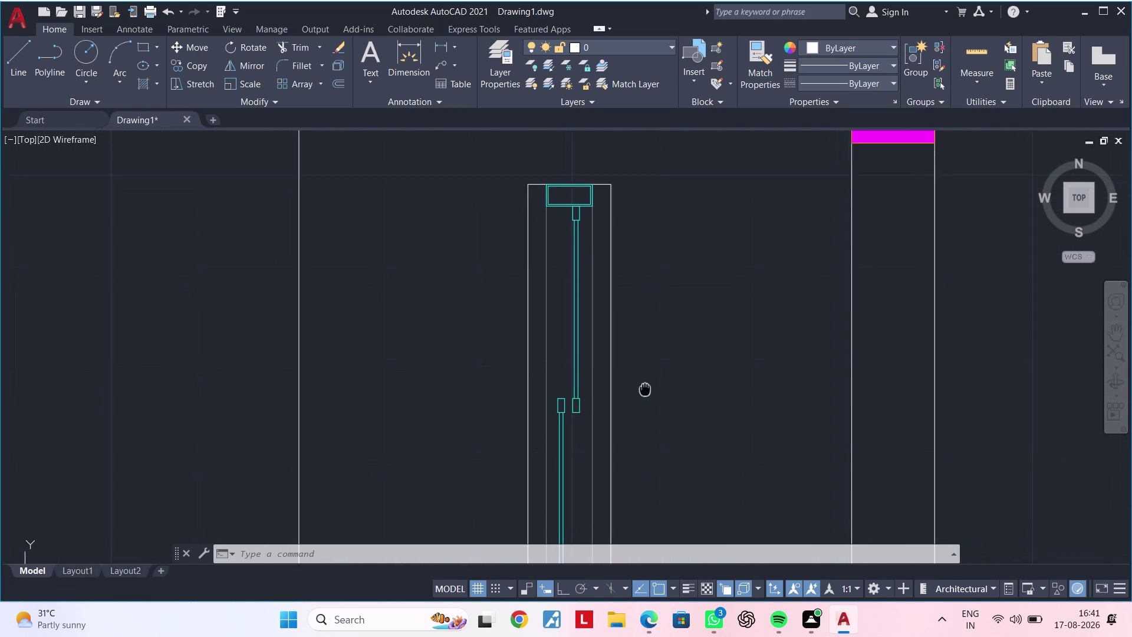
middle_drag(643, 391, 652, 377)
scroll(down, 3)
middle_drag(652, 375, 661, 346)
scroll(up, 3)
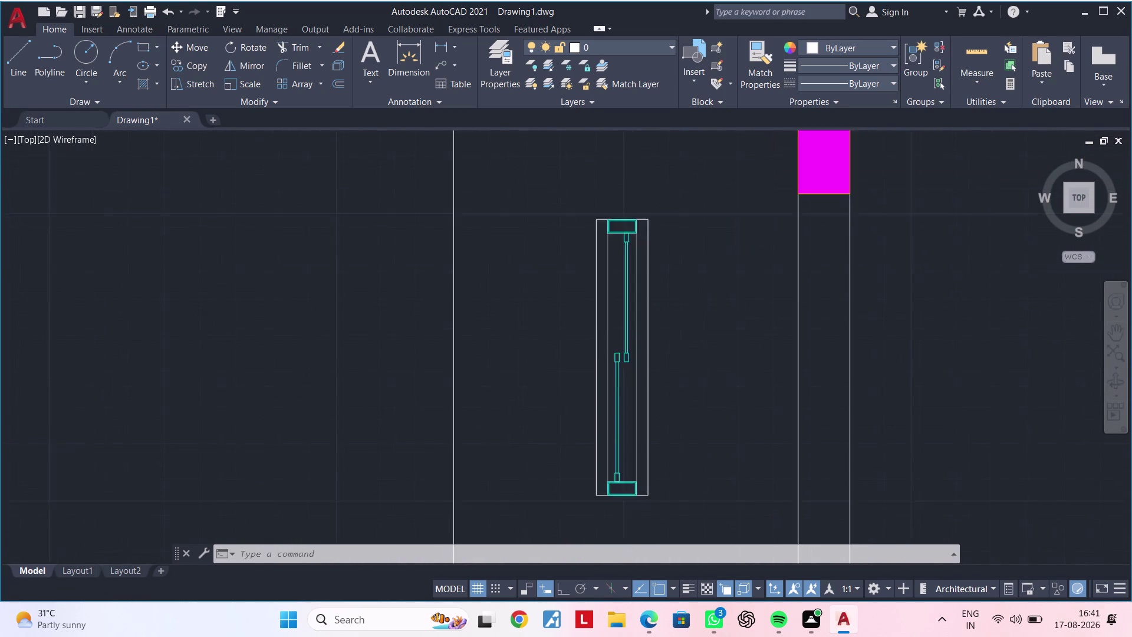
click(615, 348)
scroll(down, 3)
key(Escape)
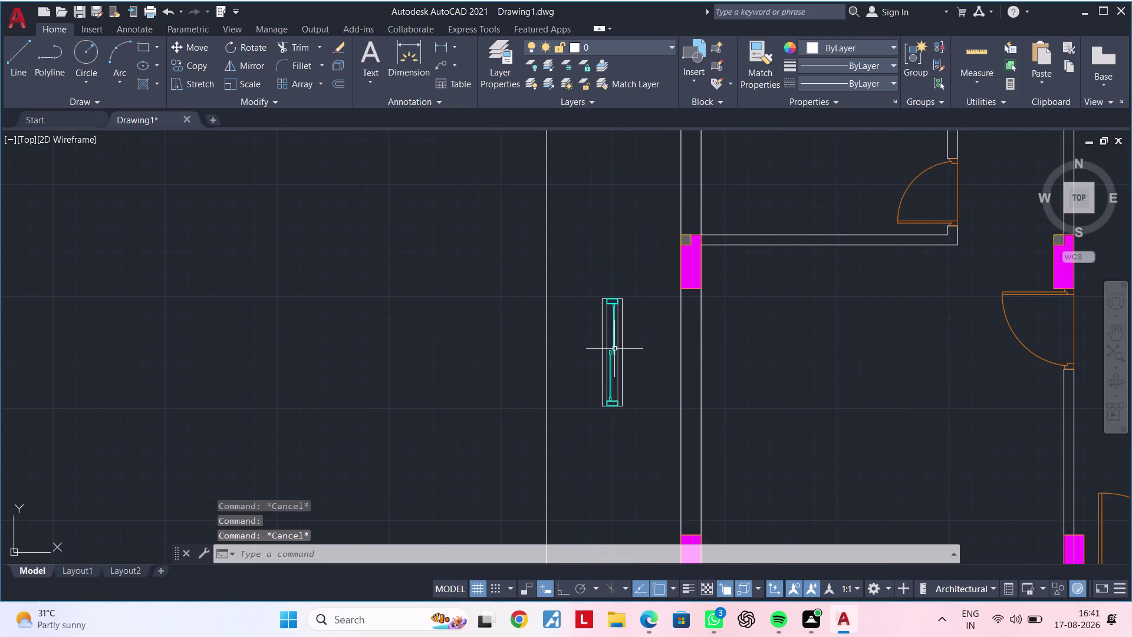
key(Escape)
key(Escape)
click(611, 347)
scroll(up, 3)
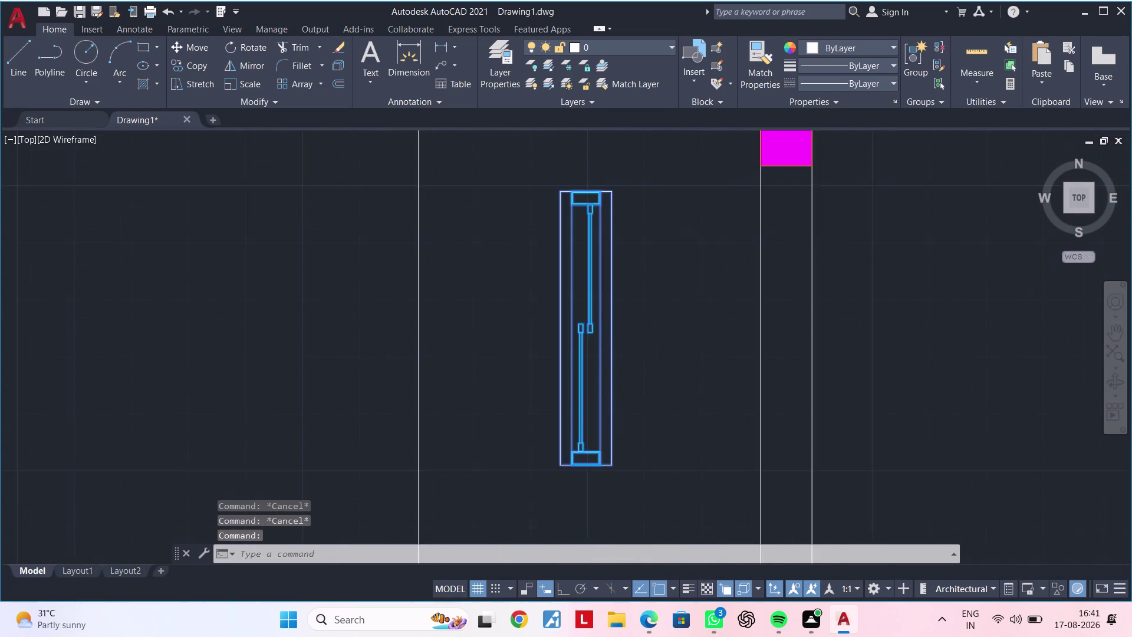
scroll(down, 3)
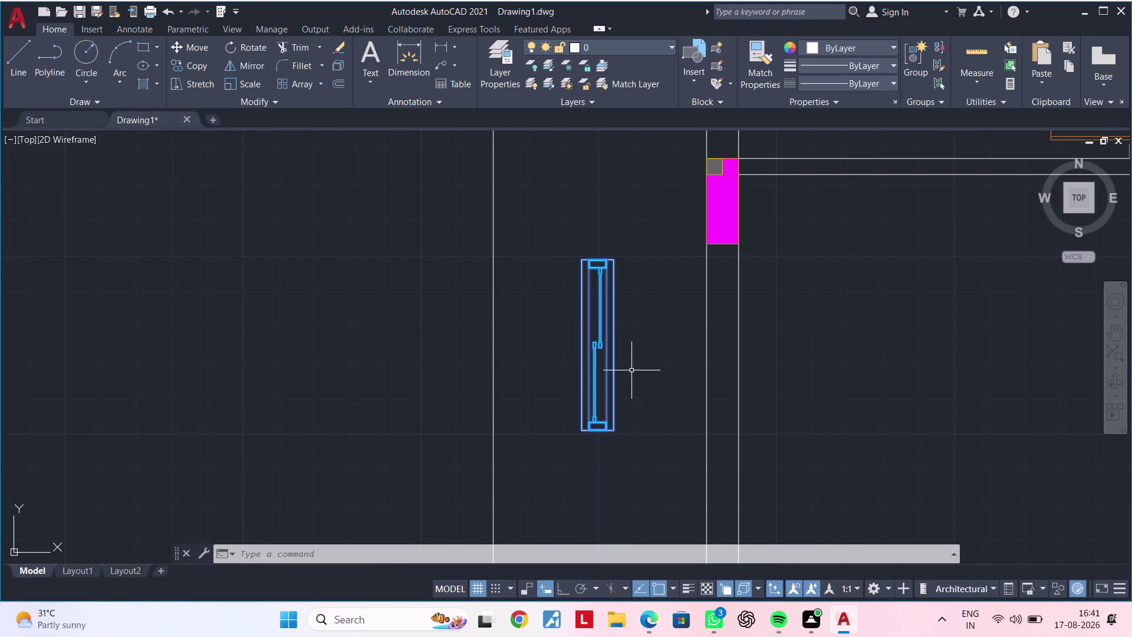
Copy the upright window into two openings along the left-hand walls.
key(c)
key(o)
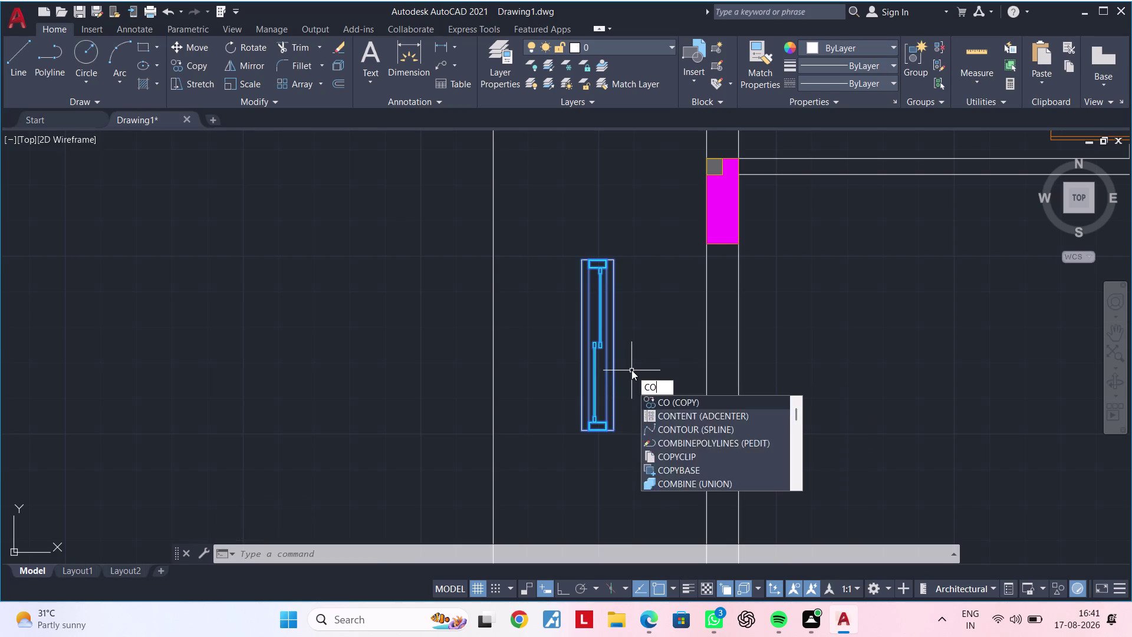
key(space)
click(613, 261)
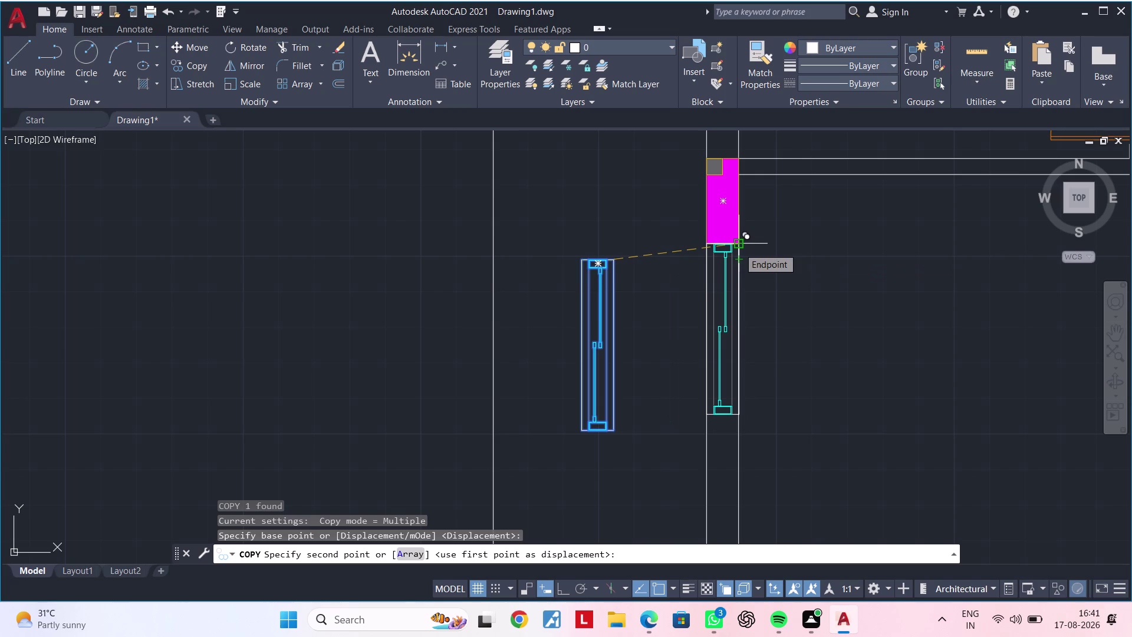
click(738, 247)
scroll(down, 3)
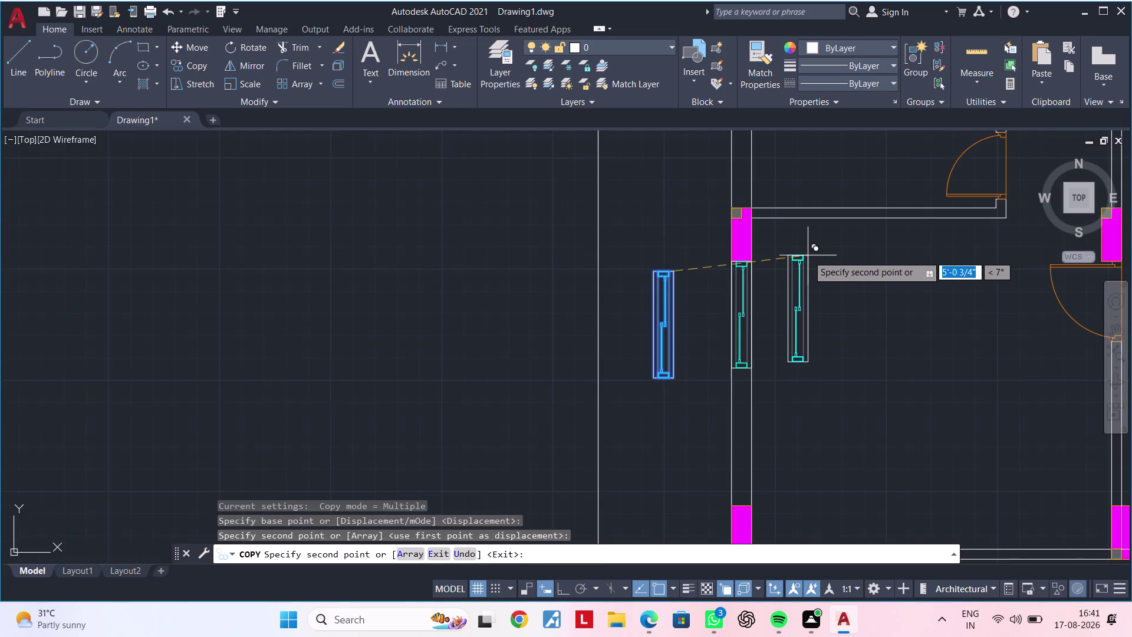
middle_drag(806, 261, 713, 425)
scroll(down, 3)
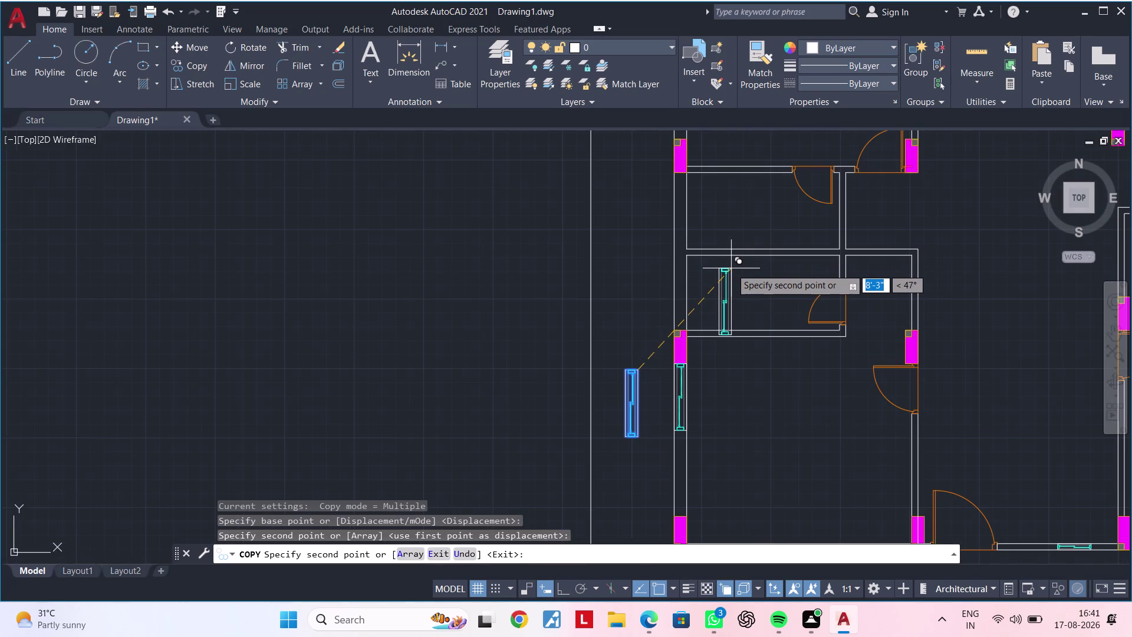
middle_drag(696, 230, 634, 465)
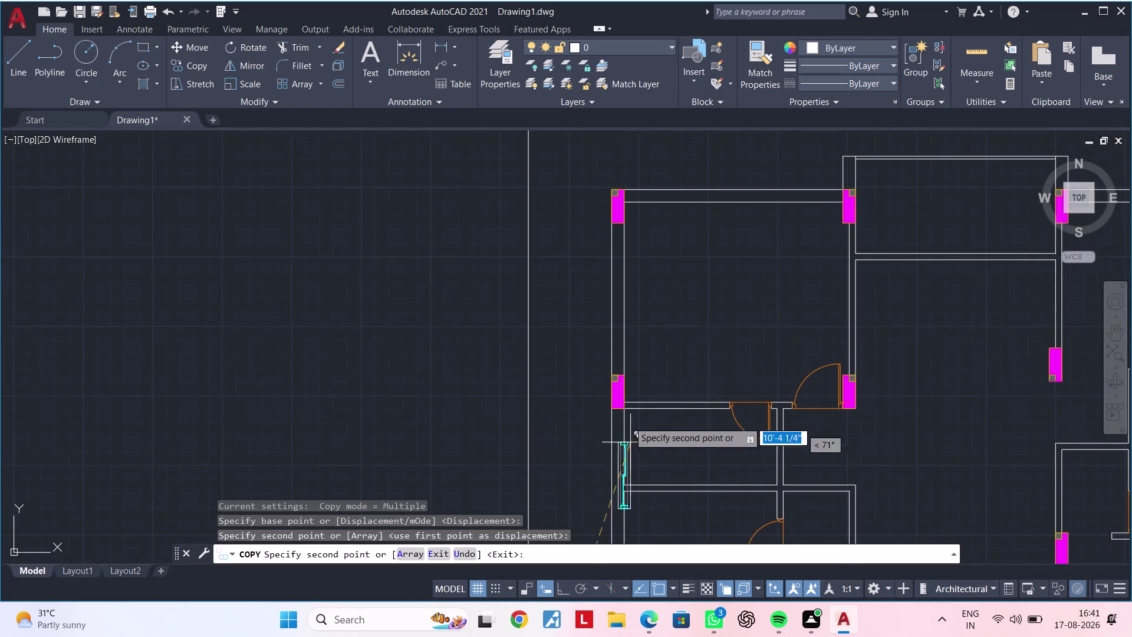
scroll(up, 3)
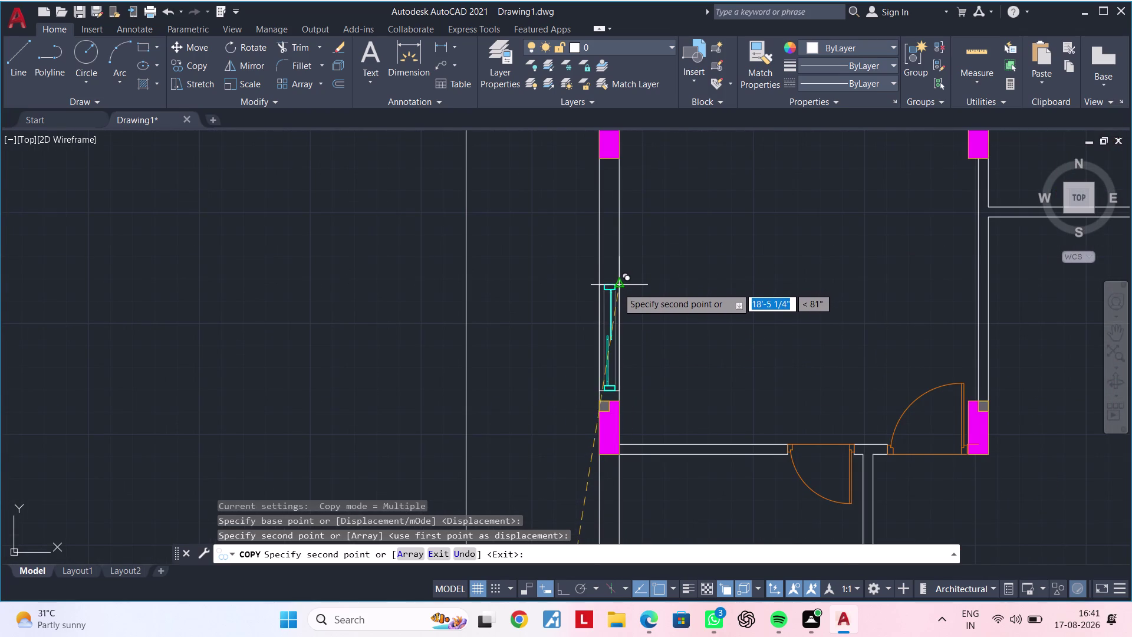
click(565, 290)
key(Escape)
key(Escape)
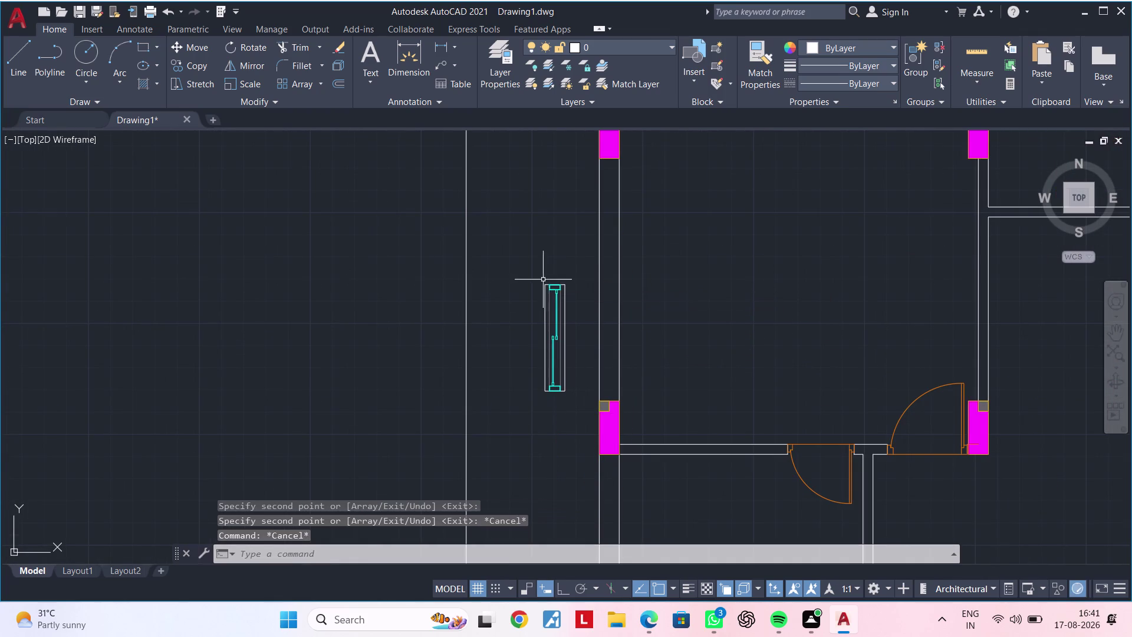
Reselect the window and copy it from its bottom corner into the wall above the column.
click(528, 272)
click(583, 402)
key(c)
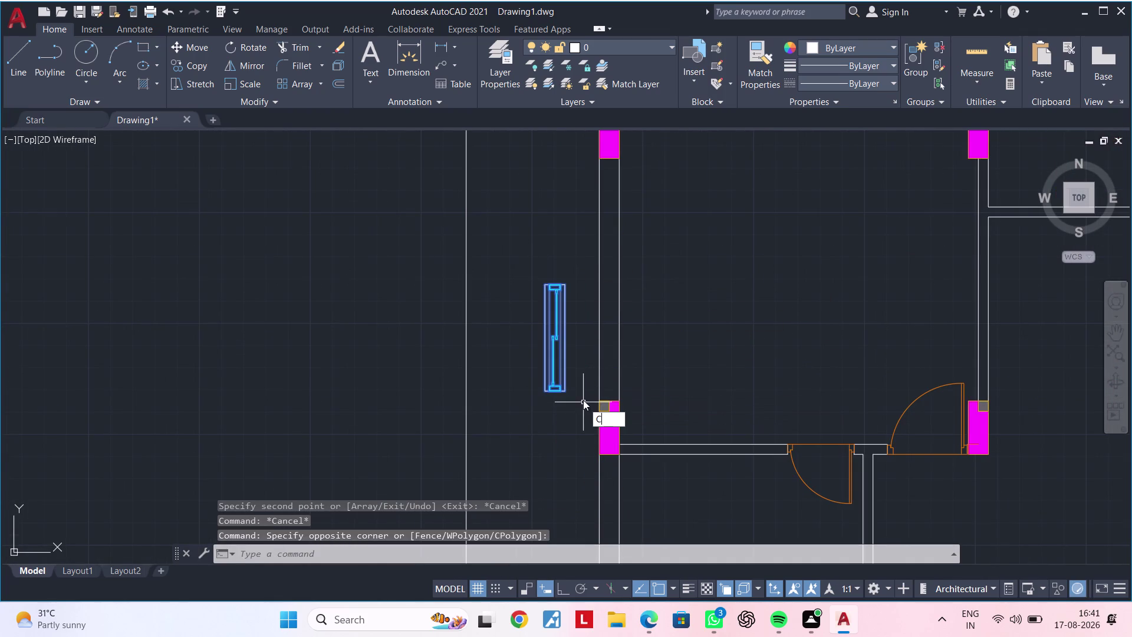
text(O)
key(space)
scroll(up, 3)
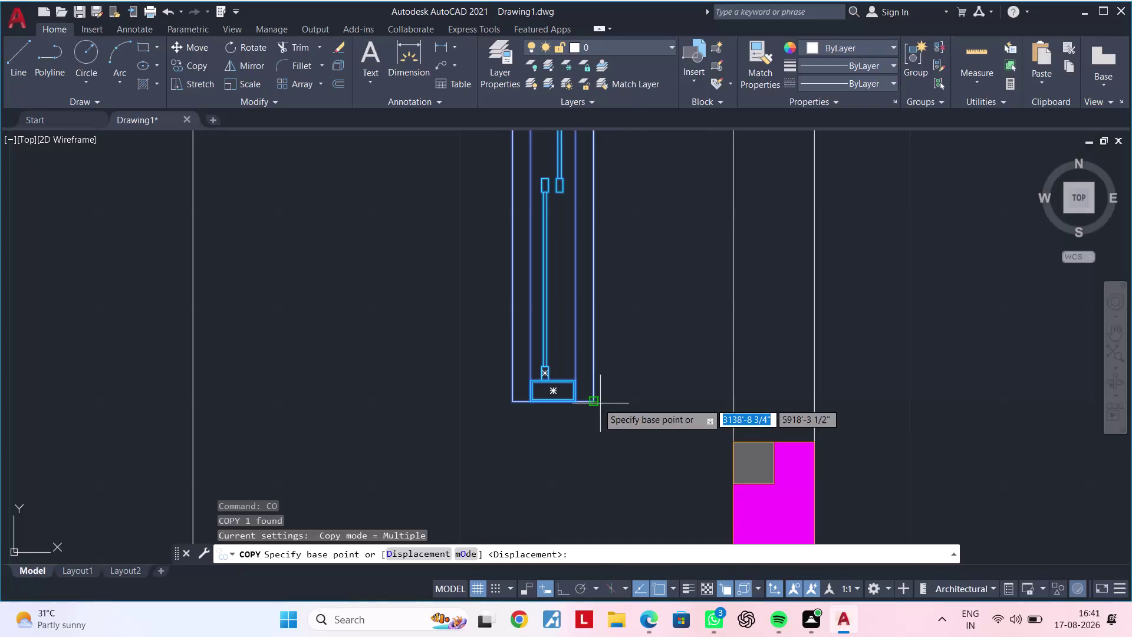
click(595, 402)
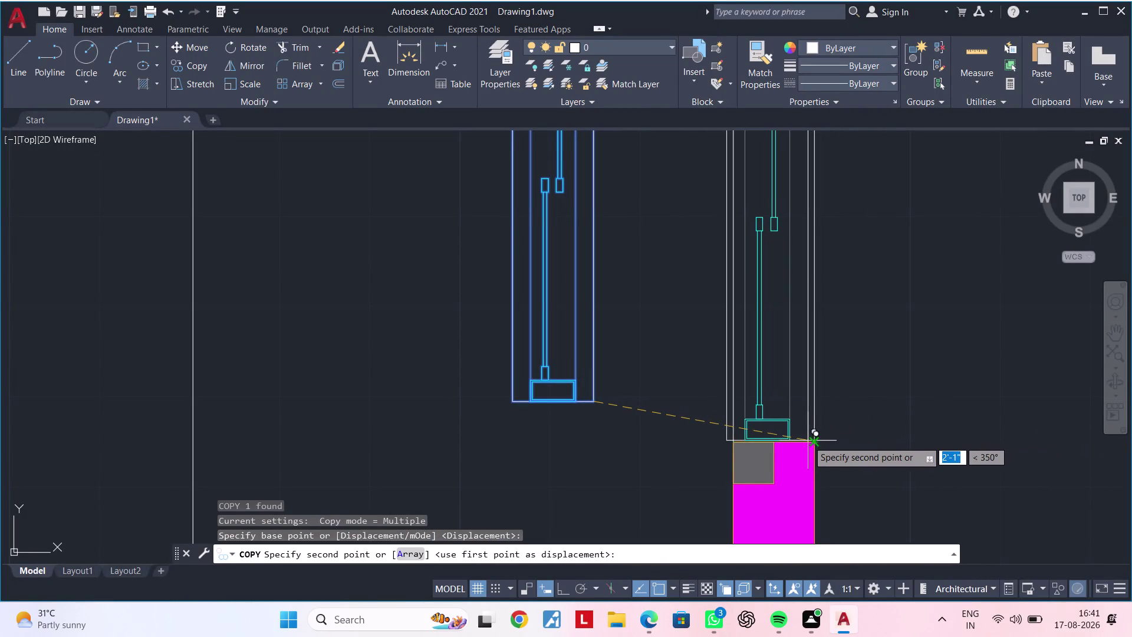
click(811, 442)
Place another window copy just above the top wall and select it.
scroll(down, 3)
scroll(down, 3)
middle_drag(872, 386, 570, 459)
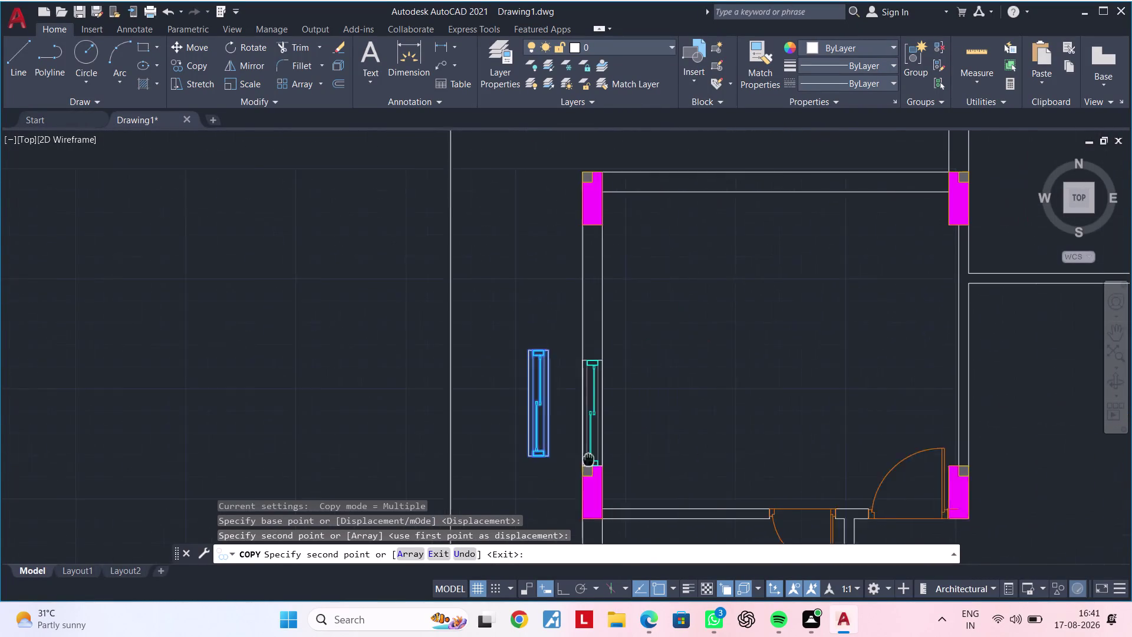
middle_drag(570, 459, 565, 460)
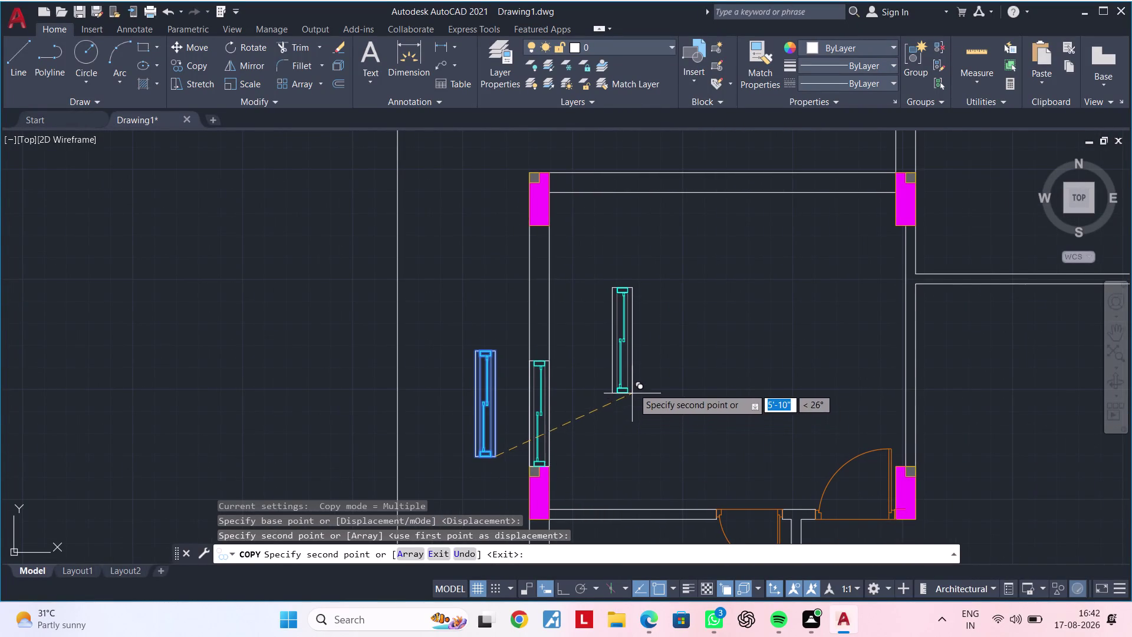
middle_drag(635, 335, 605, 489)
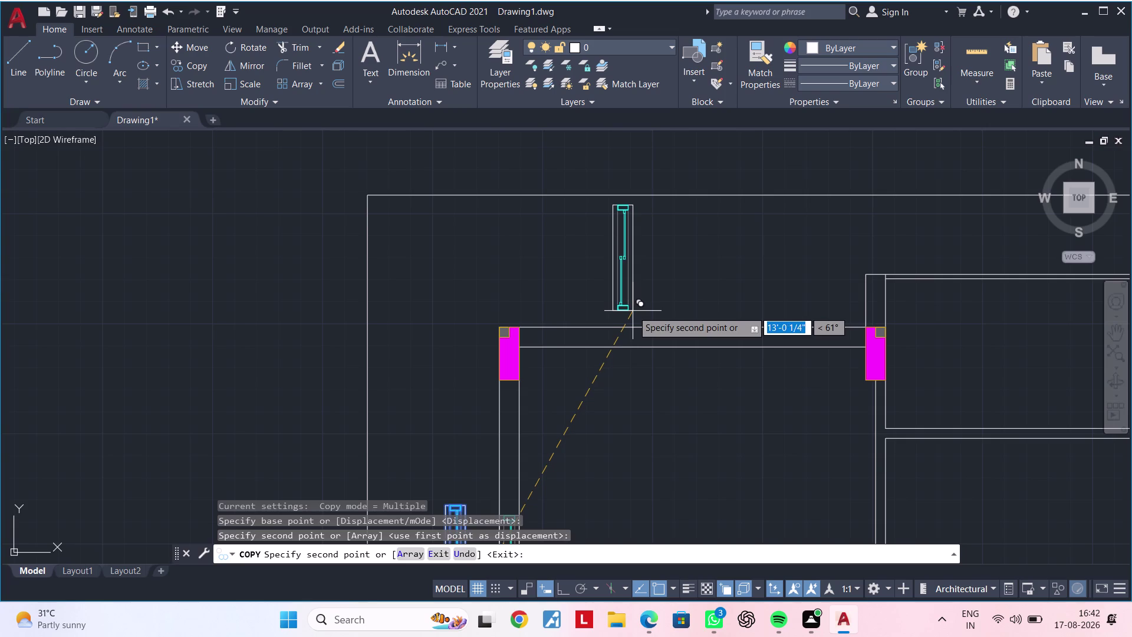
click(632, 309)
key(Escape)
key(Escape)
click(586, 181)
click(693, 323)
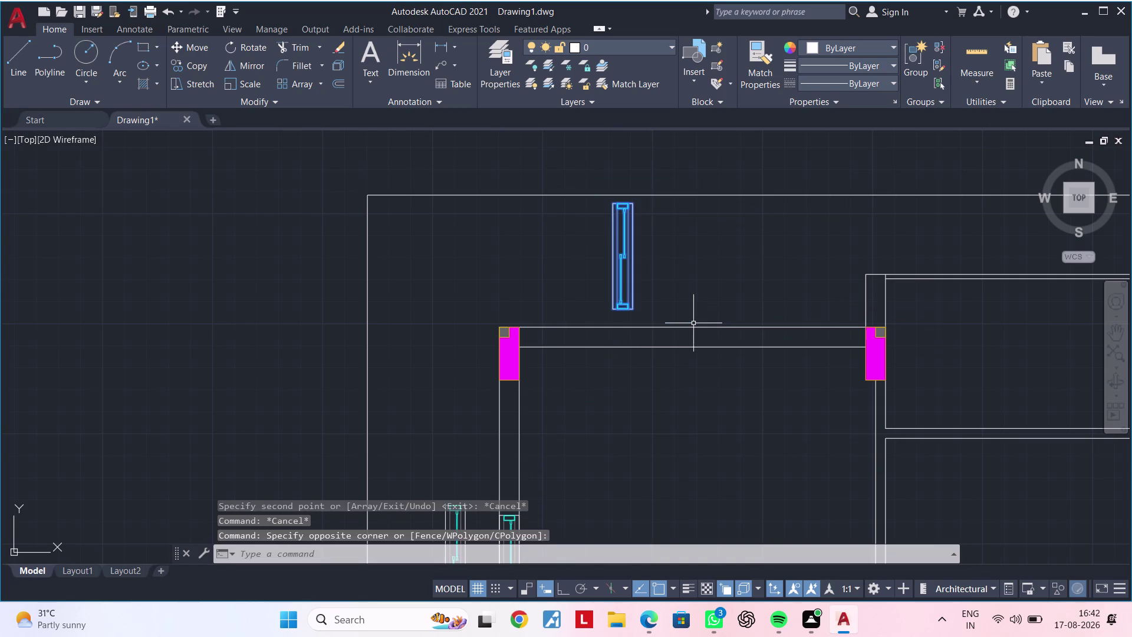
Rotate the selected window 90° with Ortho on so it lies horizontal.
text(RO)
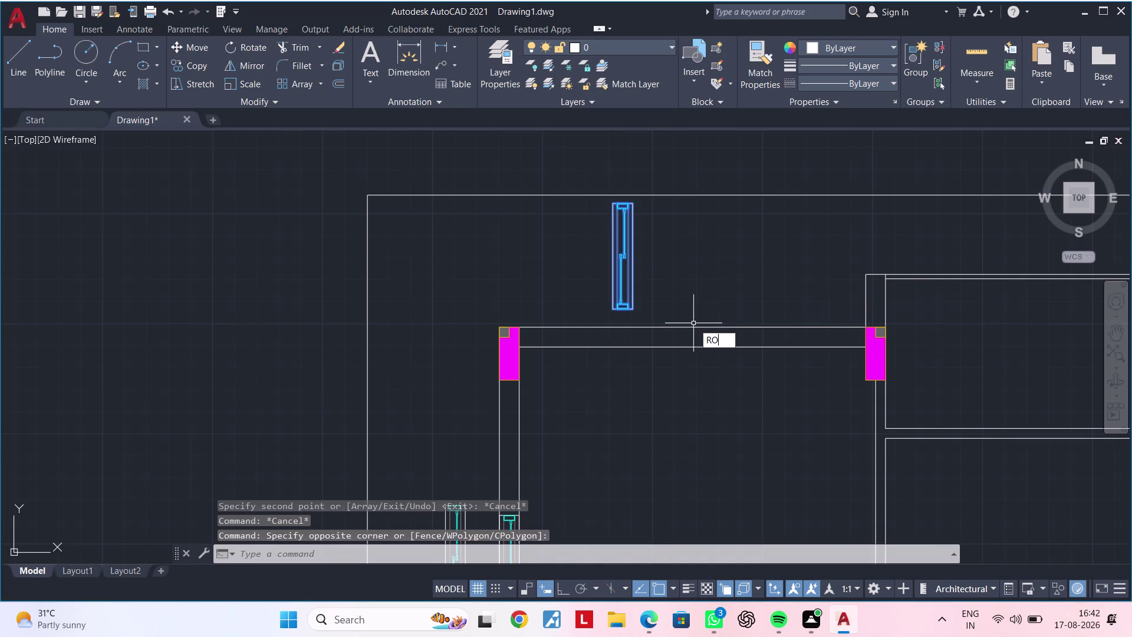
key(space)
click(694, 287)
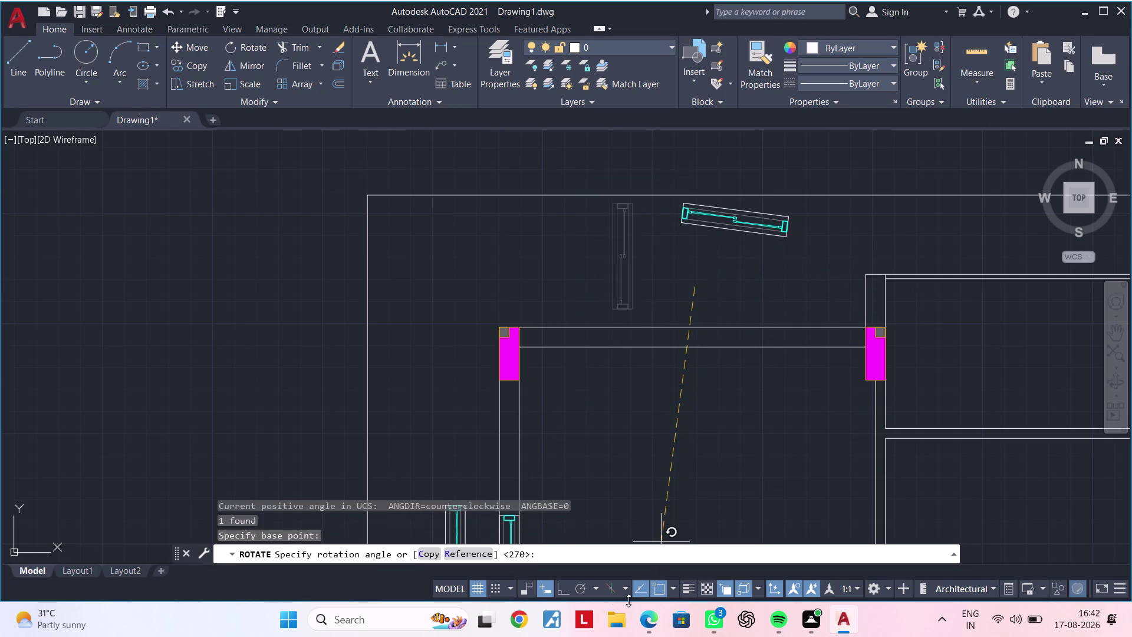
click(564, 587)
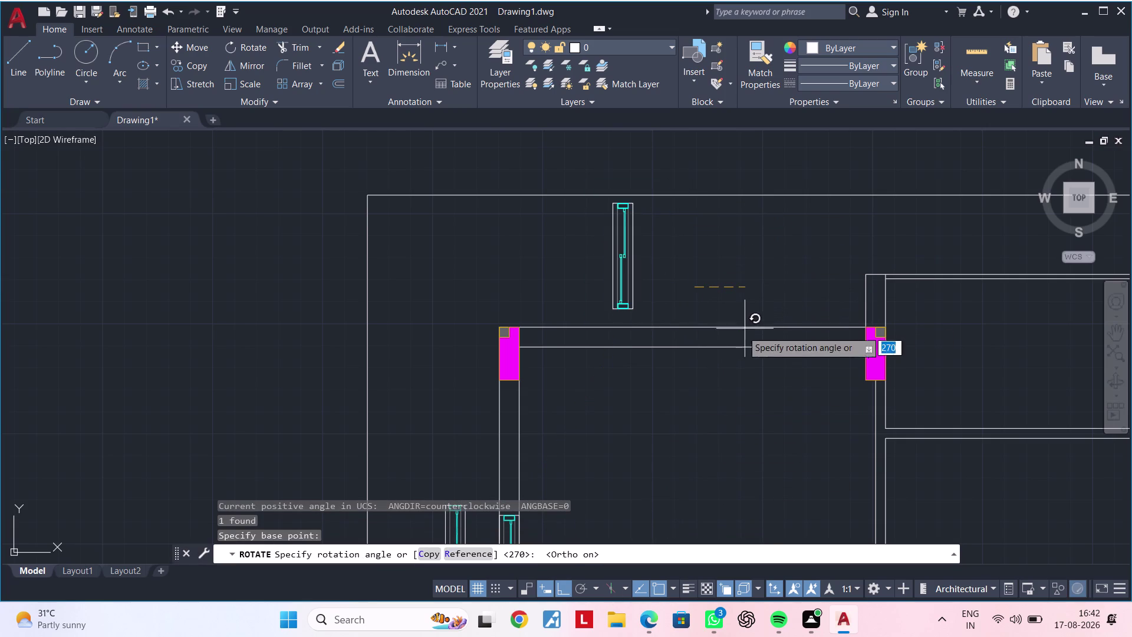
click(709, 368)
key(Escape)
key(Escape)
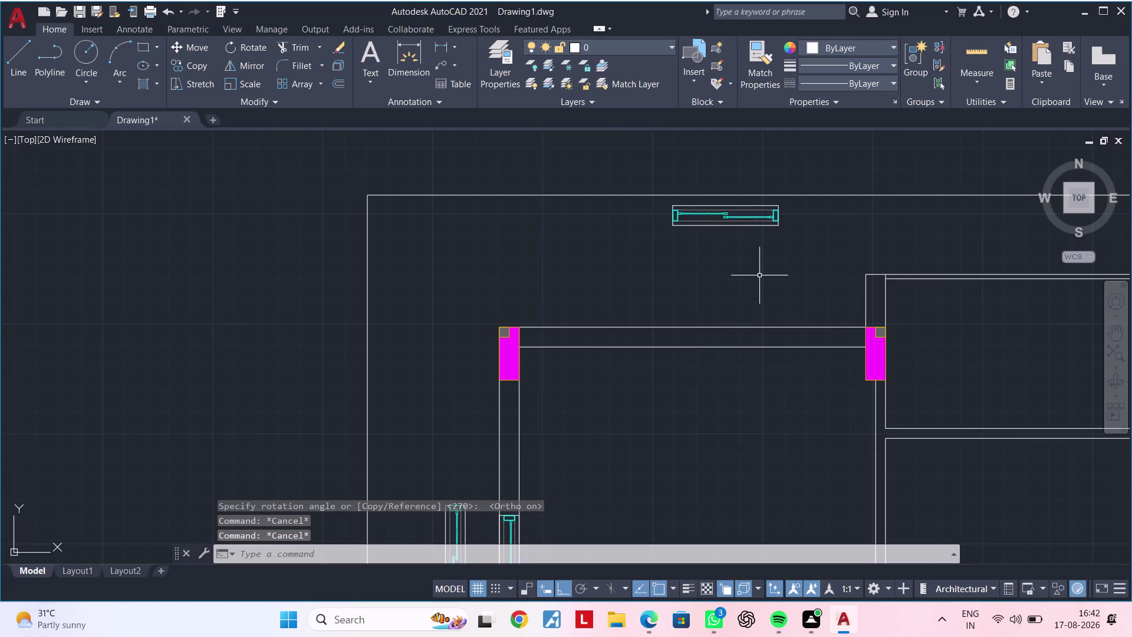
Select the horizontal window and copy it into the first room's top wall.
scroll(up, 3)
click(596, 181)
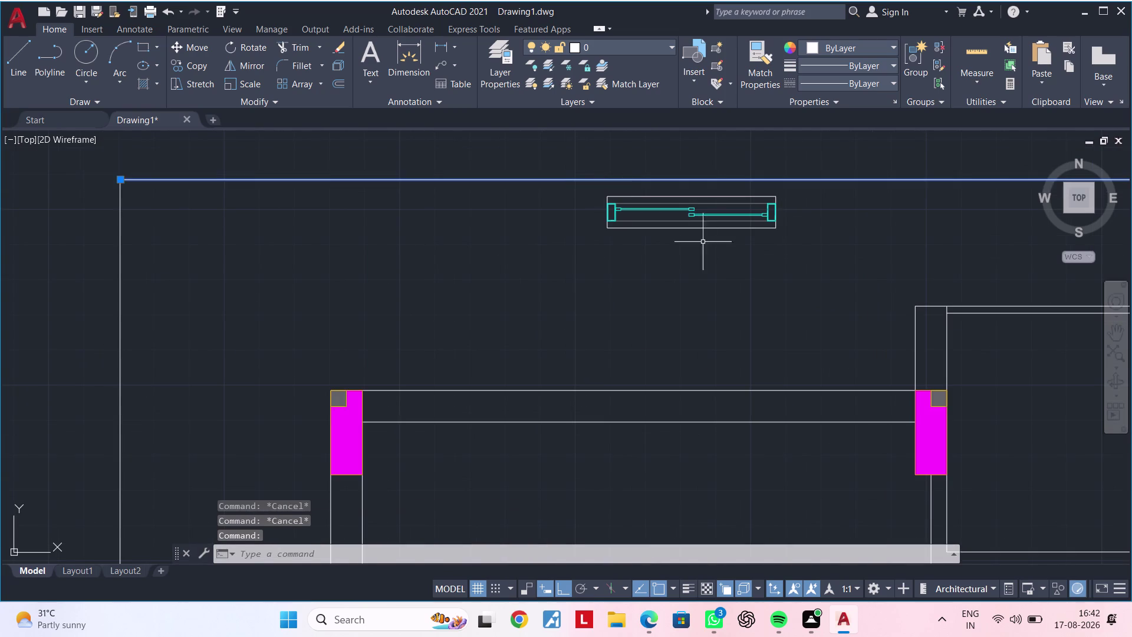
key(Escape)
click(599, 195)
click(835, 267)
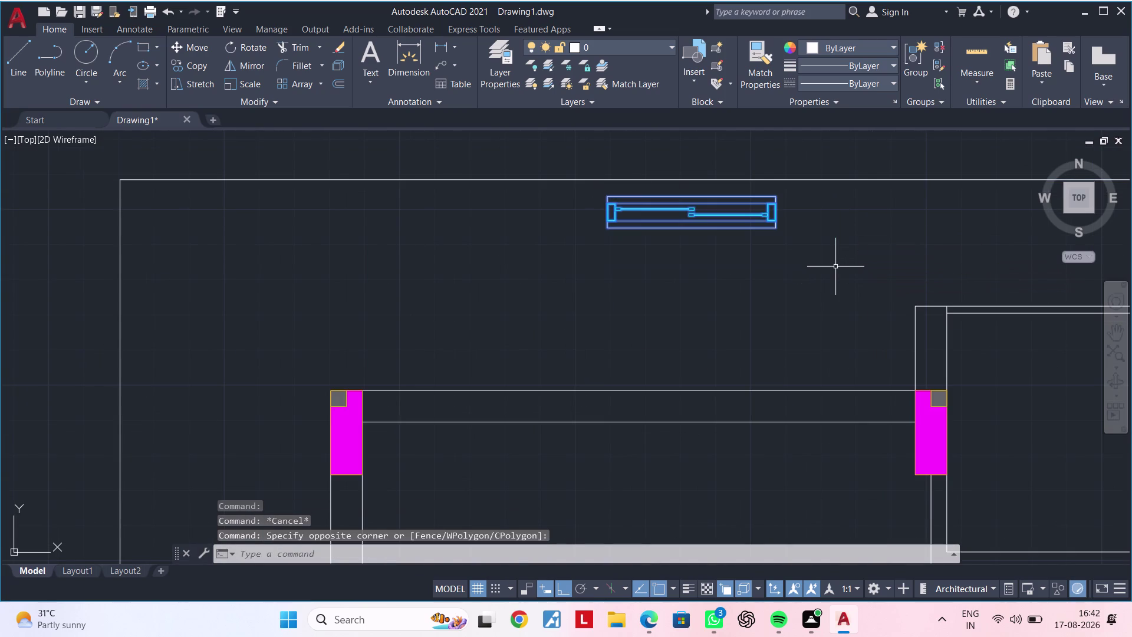
text(CO)
key(space)
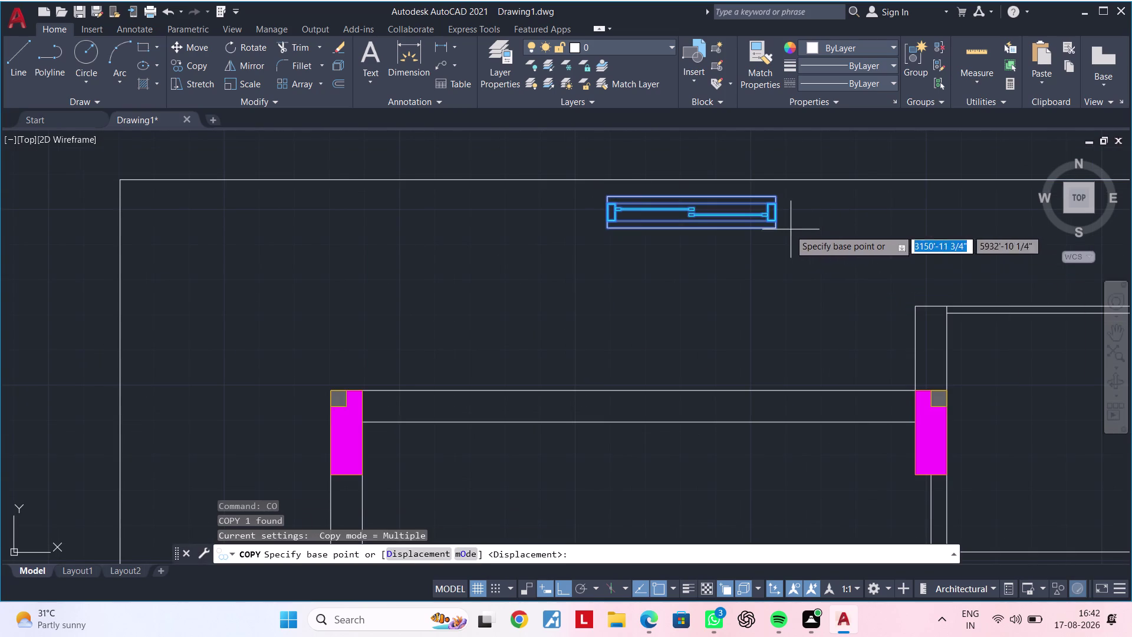
click(777, 231)
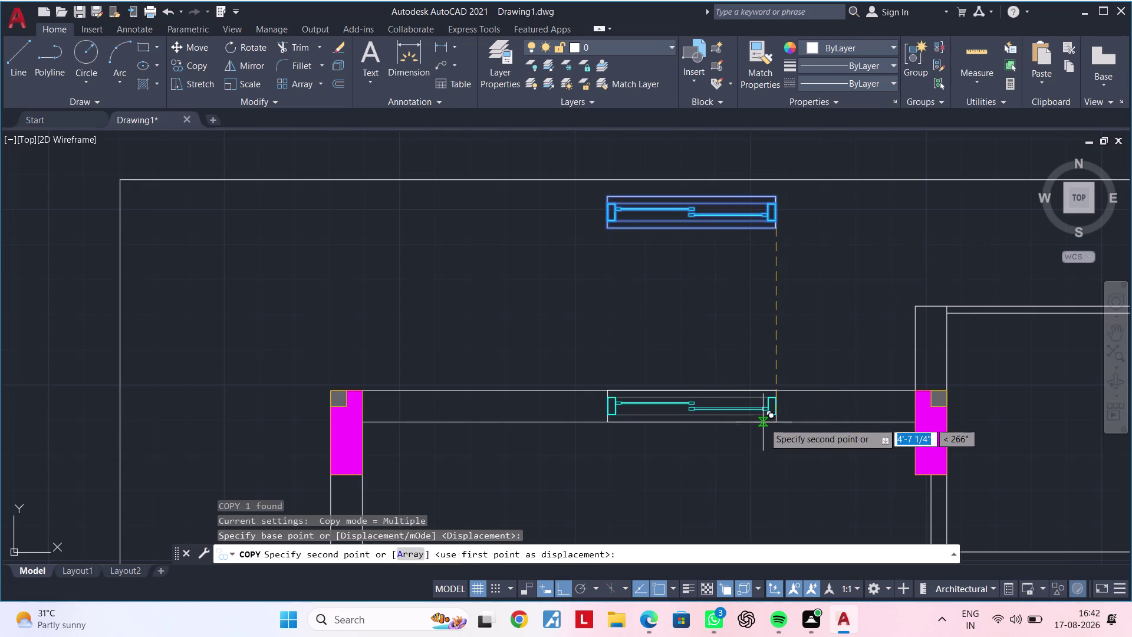
click(568, 594)
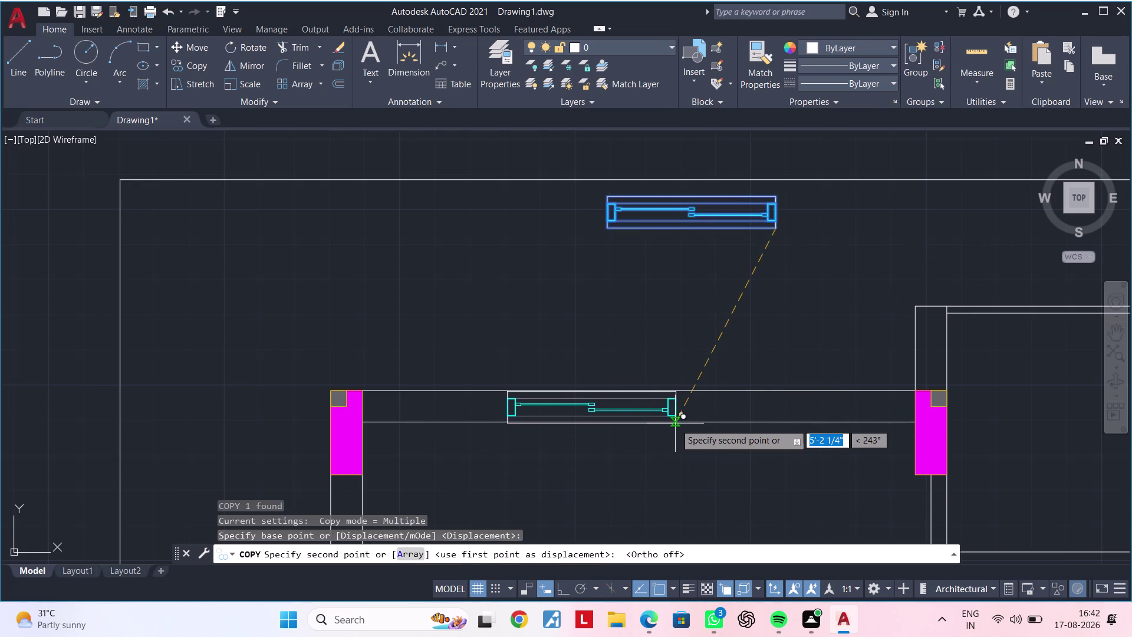
scroll(up, 3)
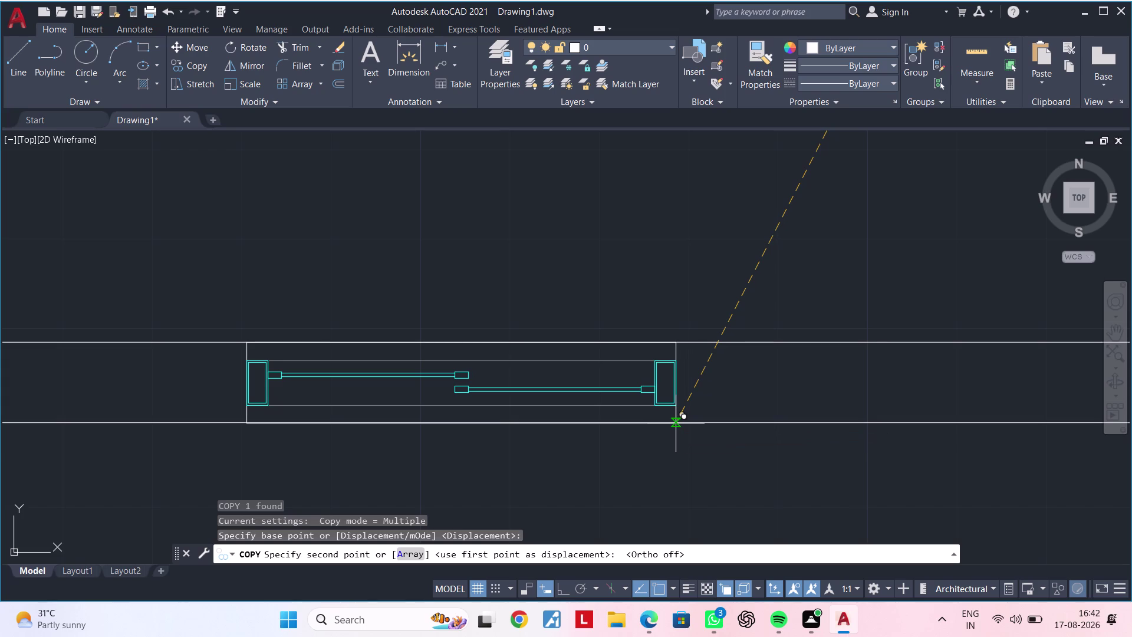
click(676, 424)
Place further copies in the right-hand room's top wall and beside that room.
scroll(down, 3)
middle_drag(849, 461, 388, 390)
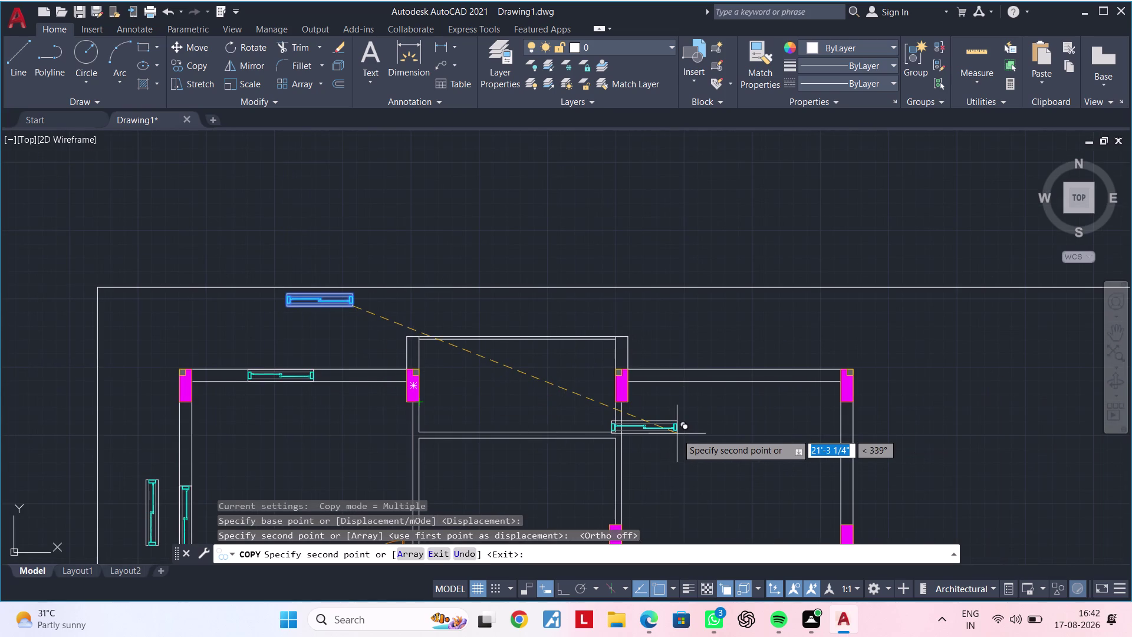
scroll(up, 3)
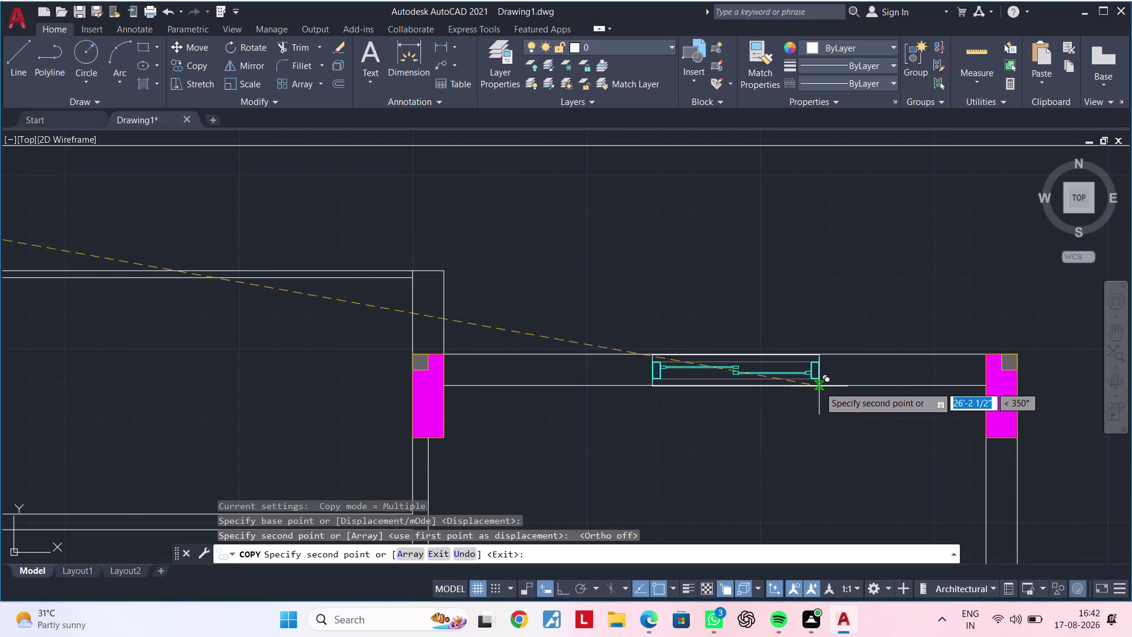
scroll(up, 3)
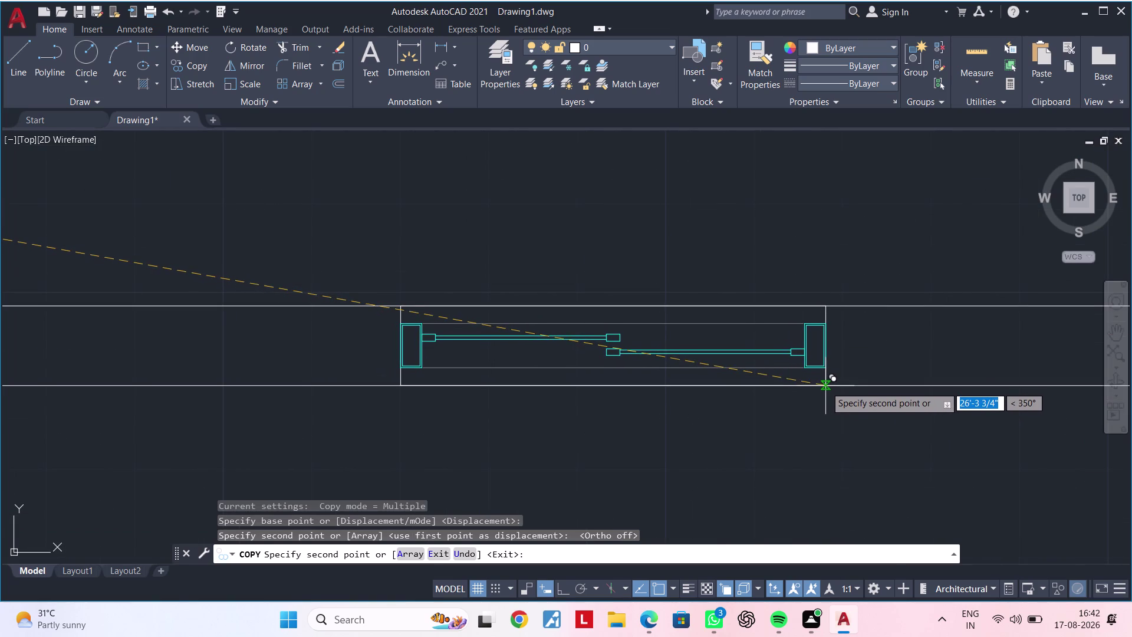
scroll(down, 3)
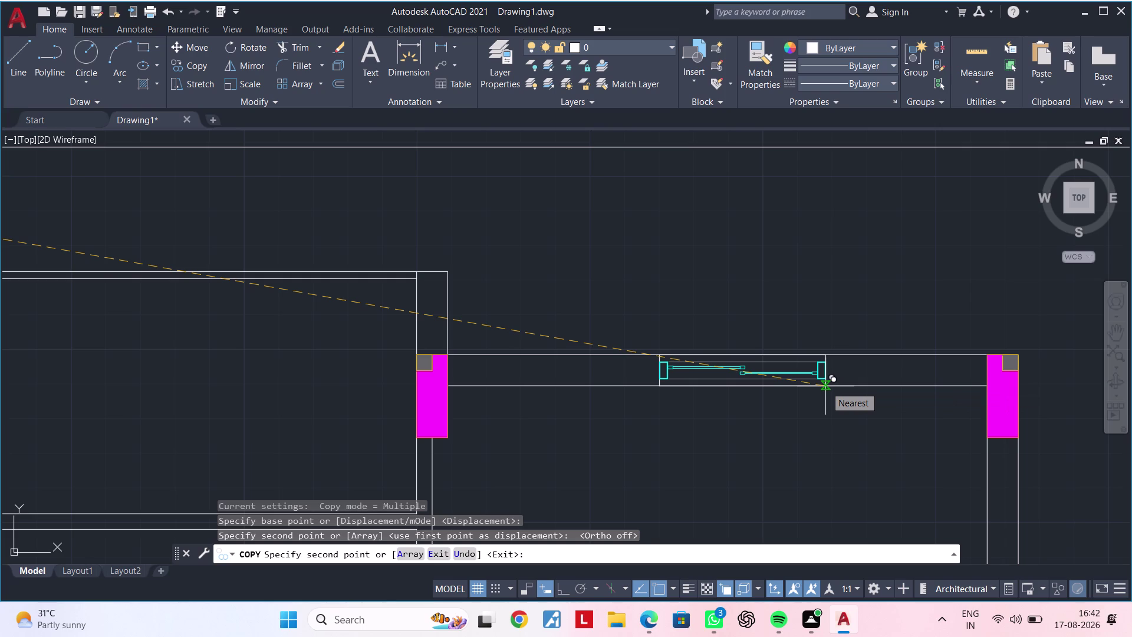
click(825, 386)
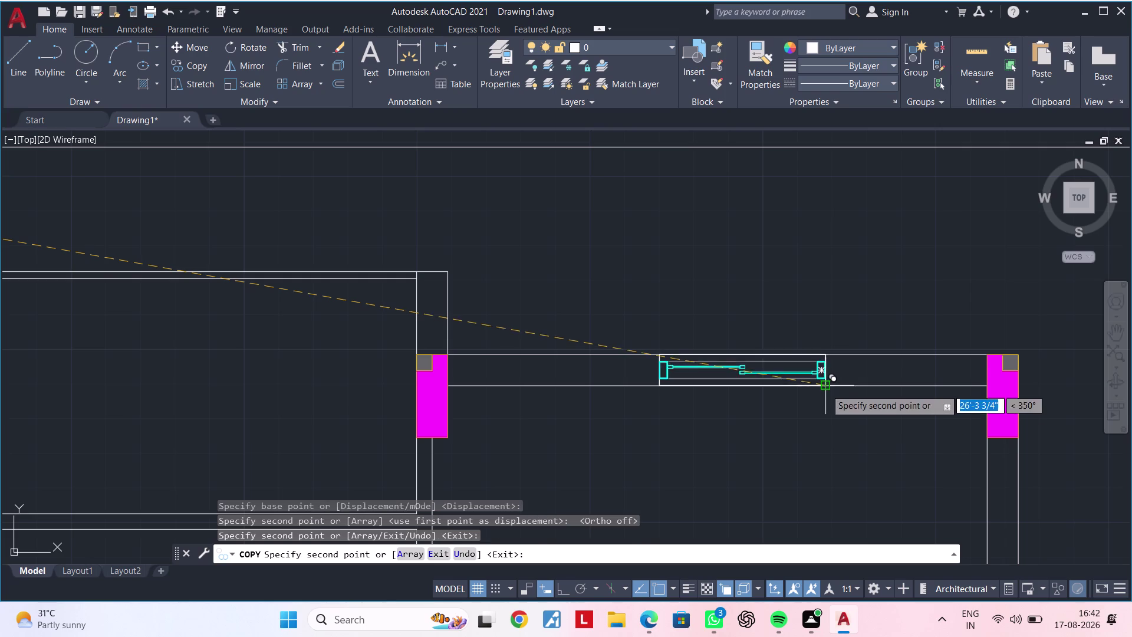
scroll(down, 3)
middle_drag(831, 475, 824, 346)
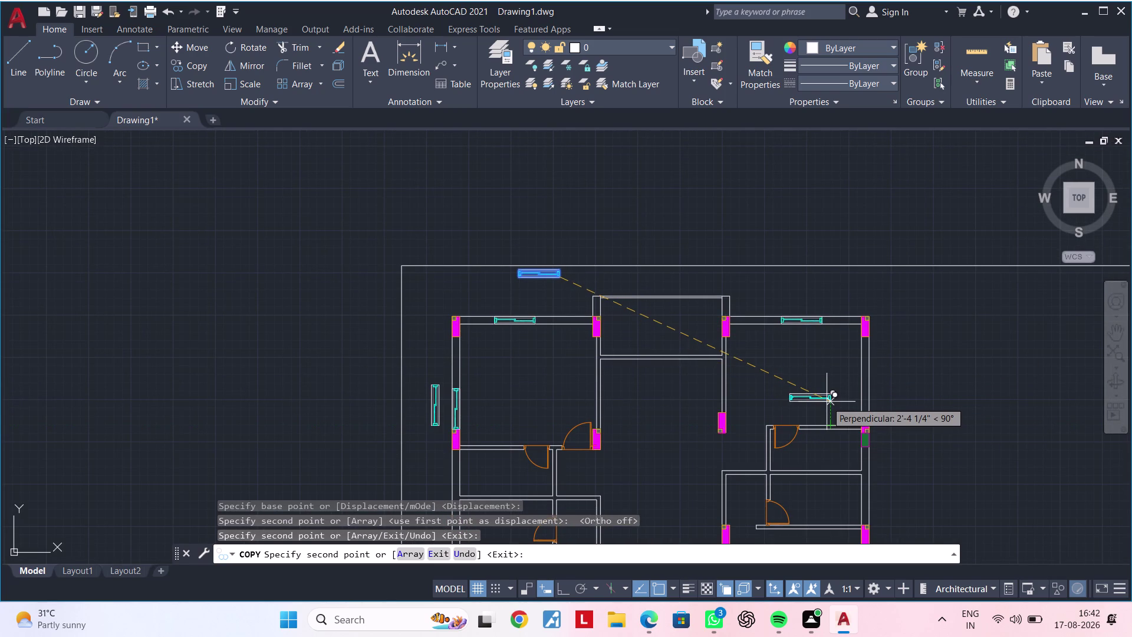
middle_drag(824, 391, 797, 327)
scroll(up, 3)
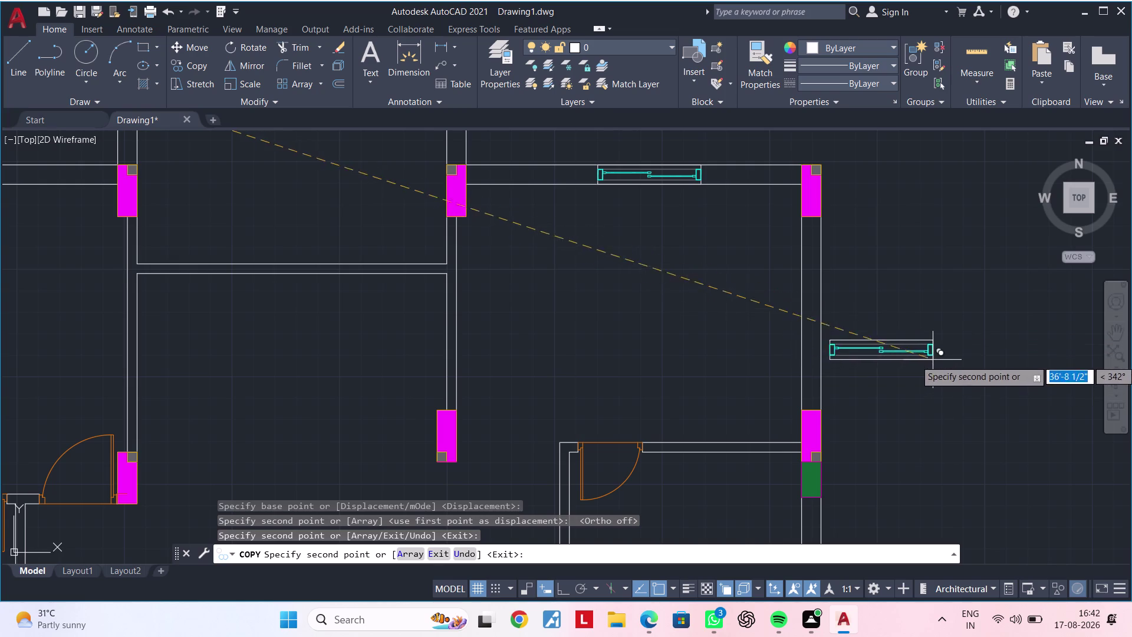
middle_drag(937, 356, 740, 338)
click(852, 334)
key(Escape)
key(Escape)
key(Escape)
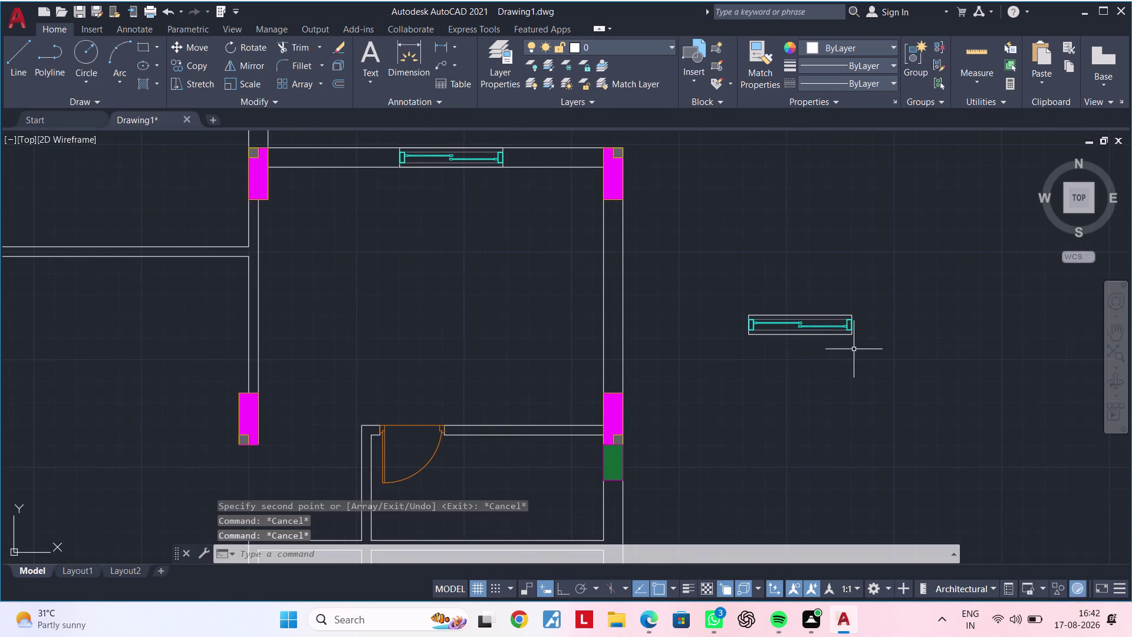
Select the window copy outside the room and rotate it 270° with Ortho on.
middle_drag(854, 349, 802, 340)
key(Escape)
key(Escape)
click(689, 275)
click(915, 372)
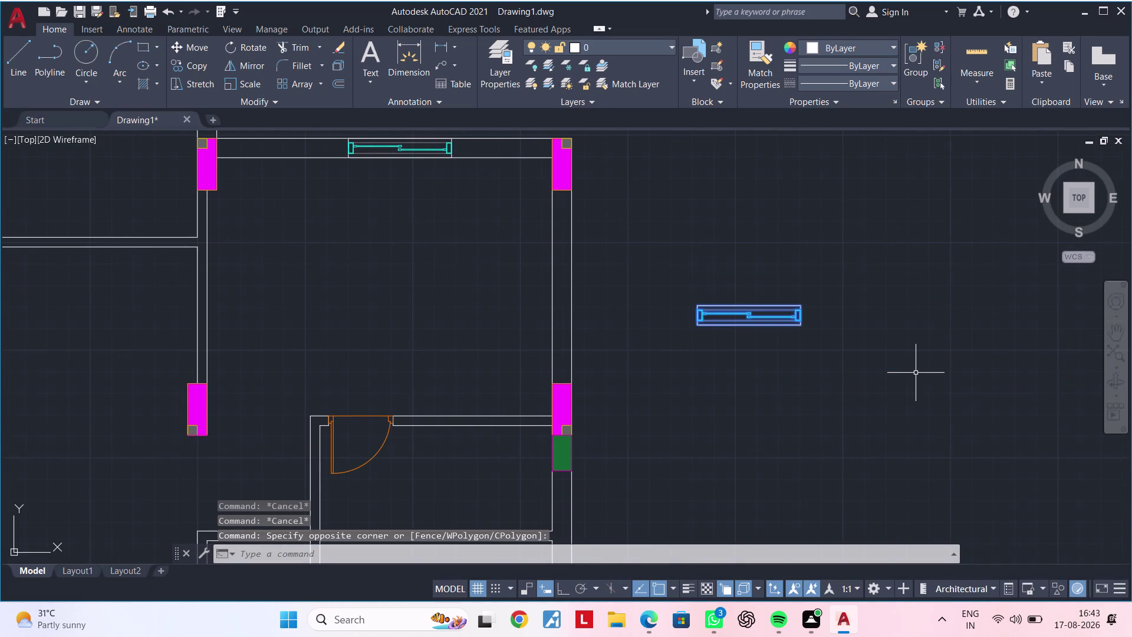
text(RO)
key(space)
click(904, 369)
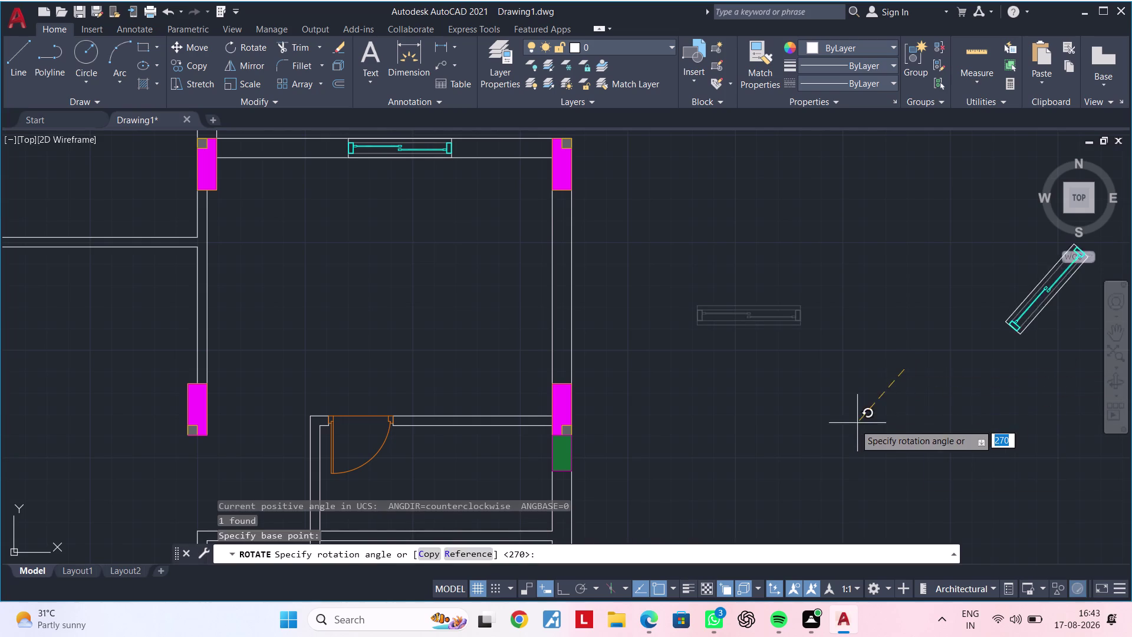
click(564, 583)
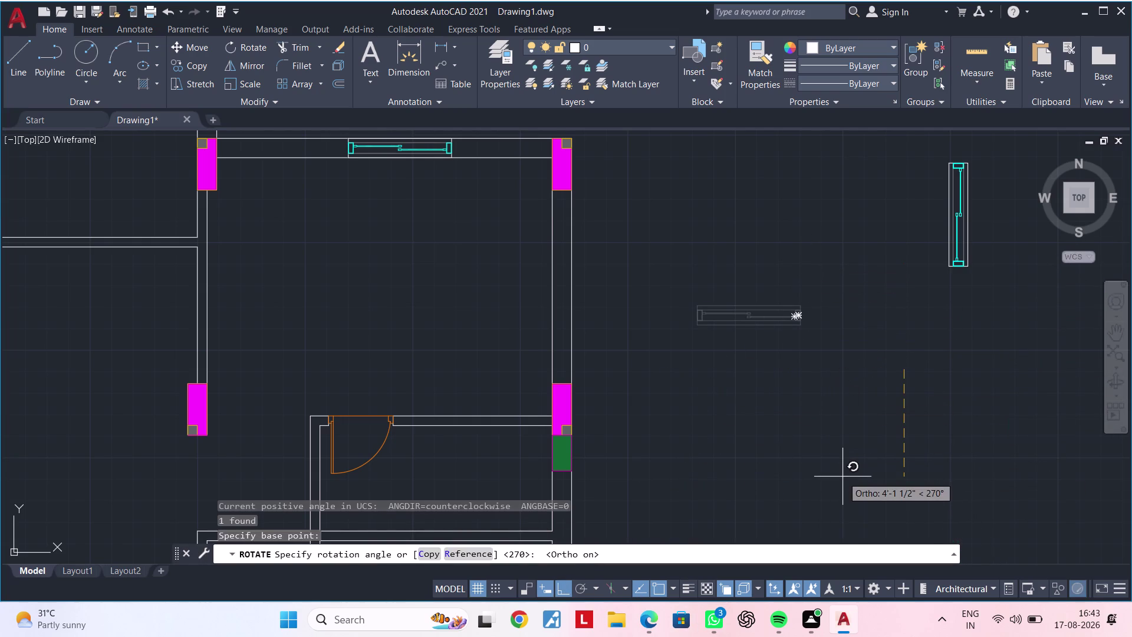
click(842, 477)
Reselect the upright window and cancel a repeated rotation.
middle_drag(904, 439, 684, 541)
middle_drag(773, 452, 738, 491)
key(Escape)
key(Escape)
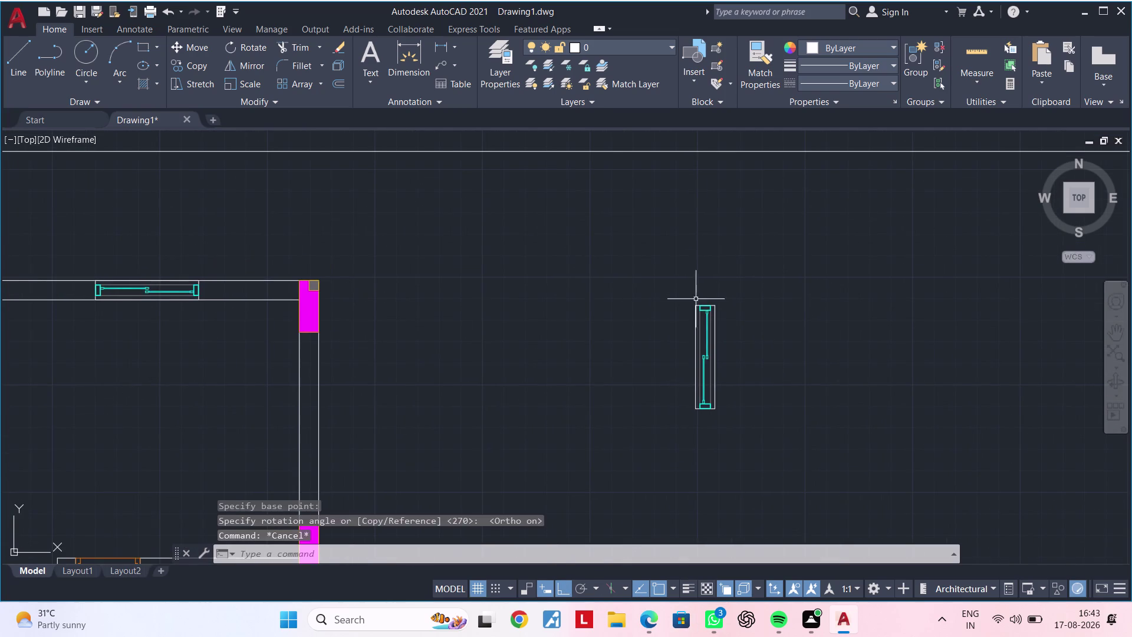
drag(687, 273, 689, 292)
click(773, 483)
middle_drag(780, 457, 926, 371)
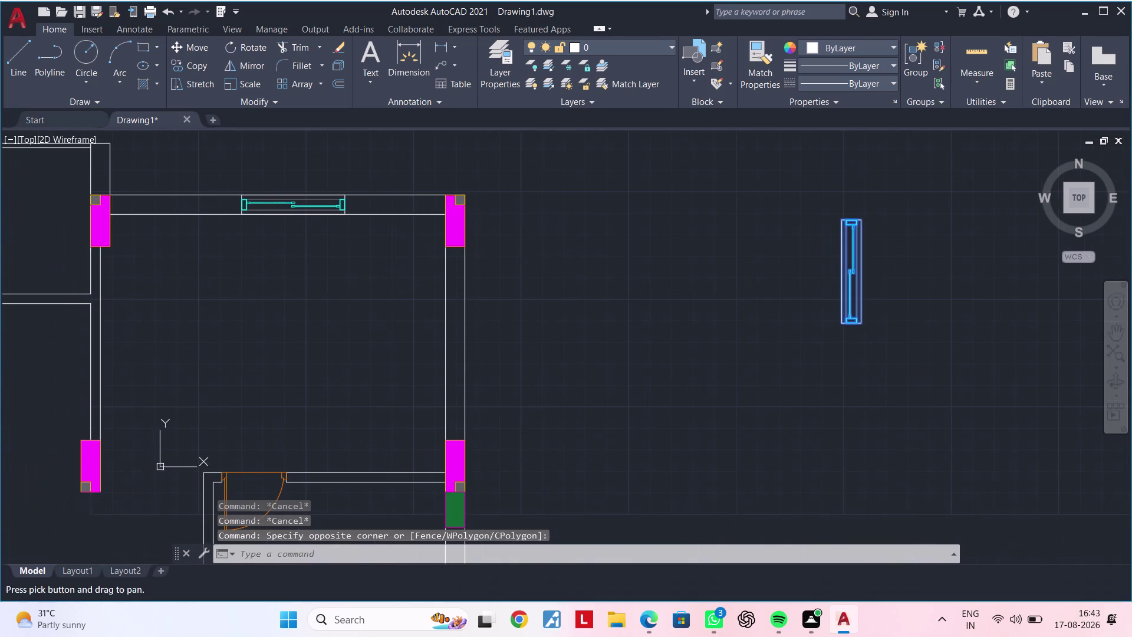
key(space)
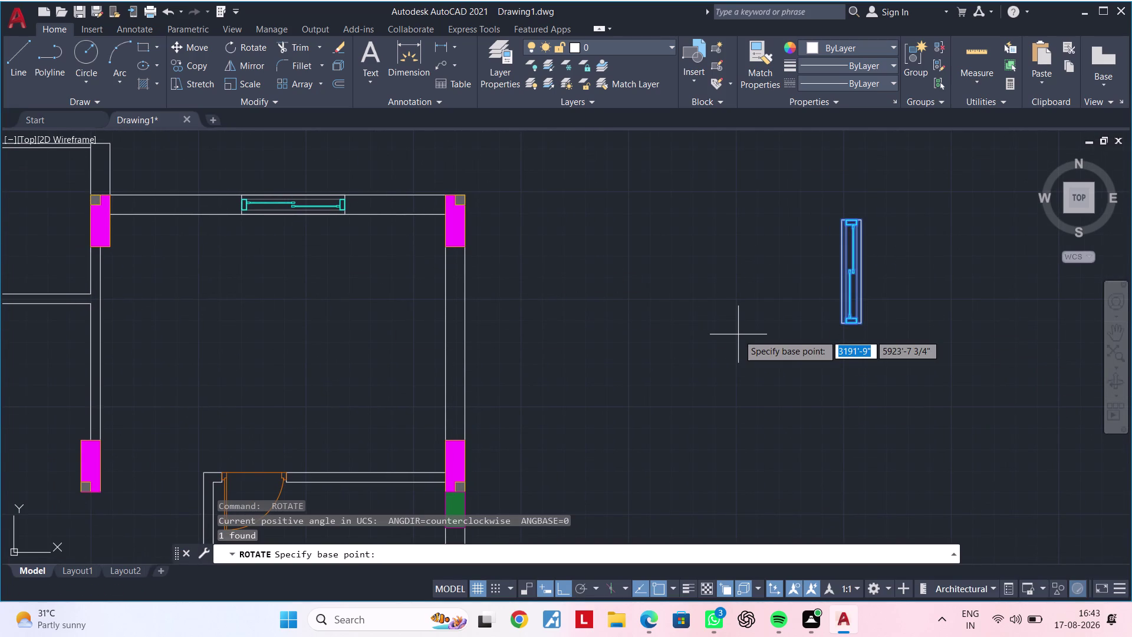
key(Escape)
key(Escape)
Reselect the upright window, abandon a MOVE, and begin copying it.
click(803, 209)
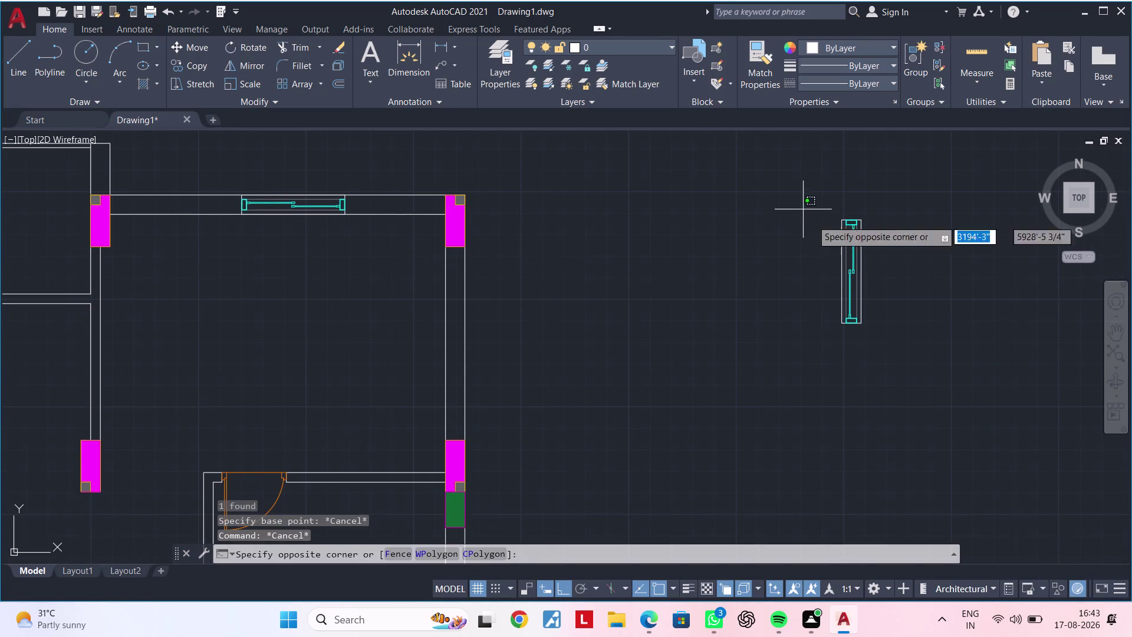
click(986, 422)
text(M)
key(space)
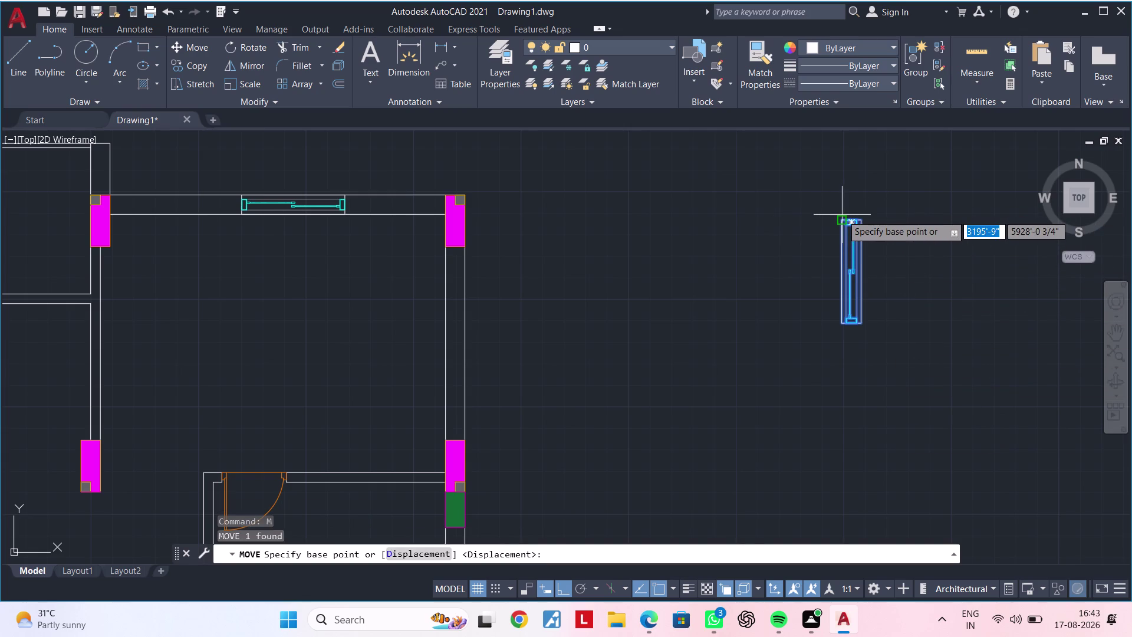
key(Escape)
key(Escape)
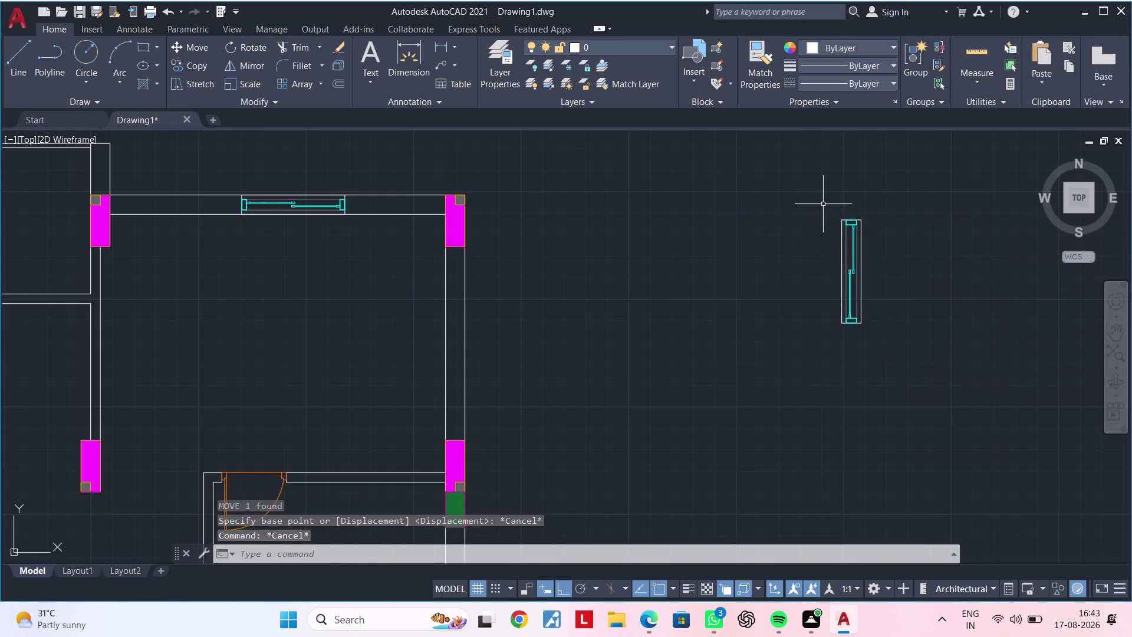
click(821, 201)
click(923, 373)
text(CO)
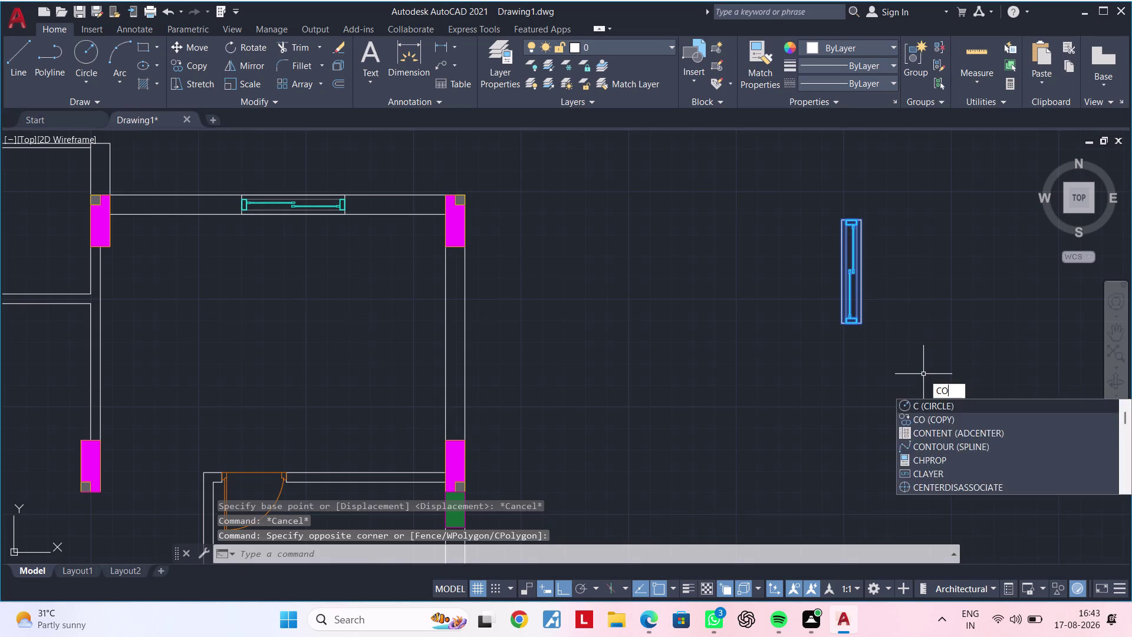
key(space)
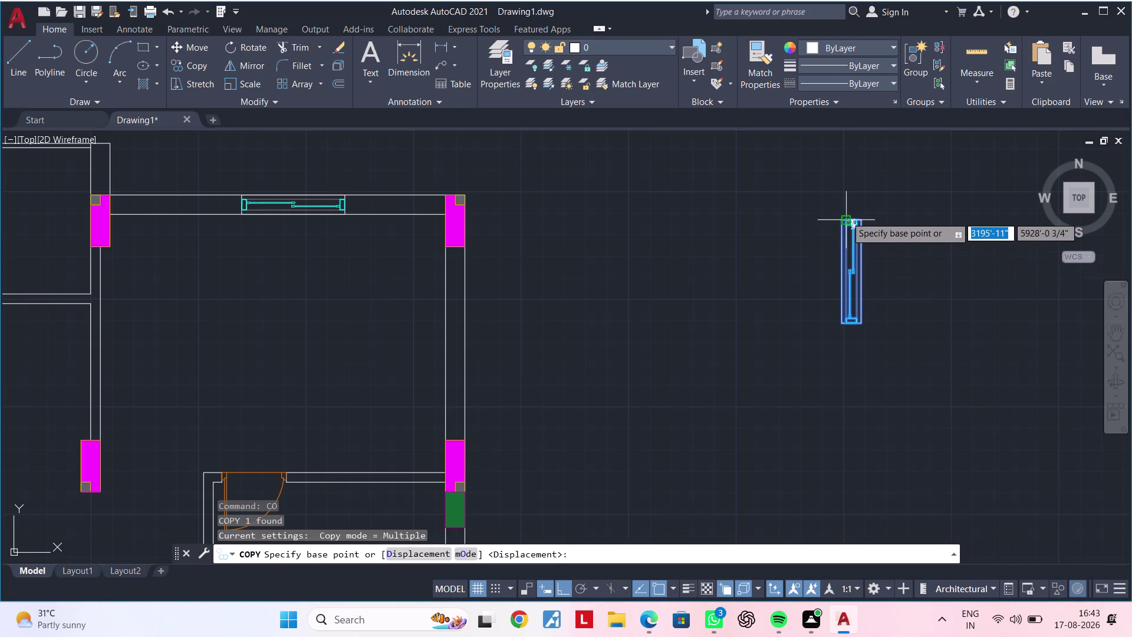
Copy the upright window into the room's right wall with Ortho off.
click(841, 217)
middle_drag(541, 312, 672, 303)
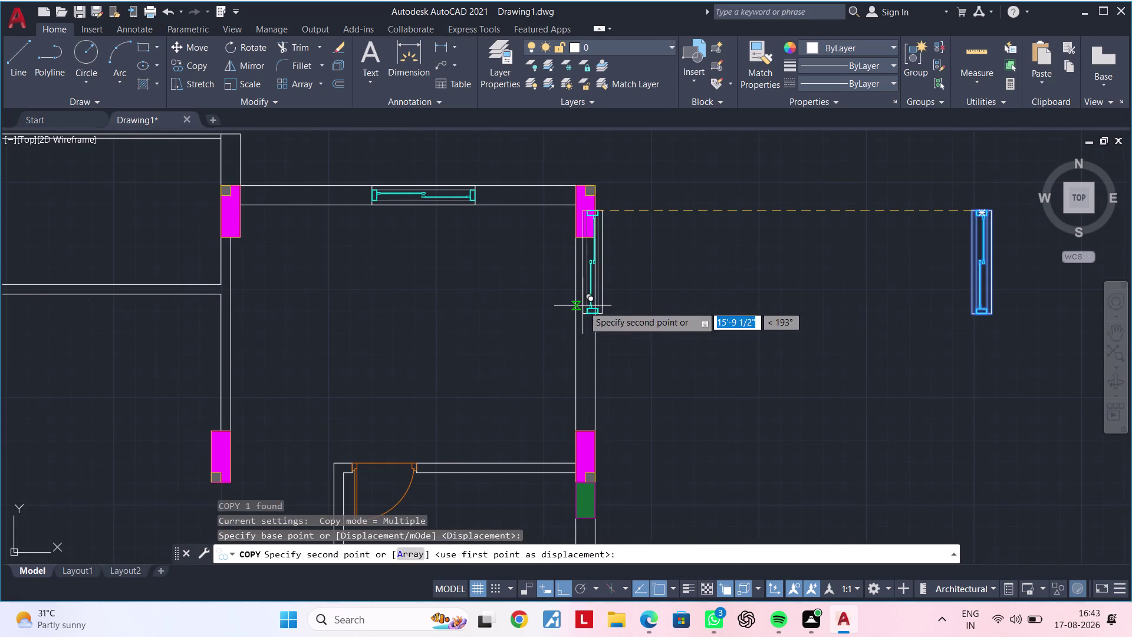
click(561, 590)
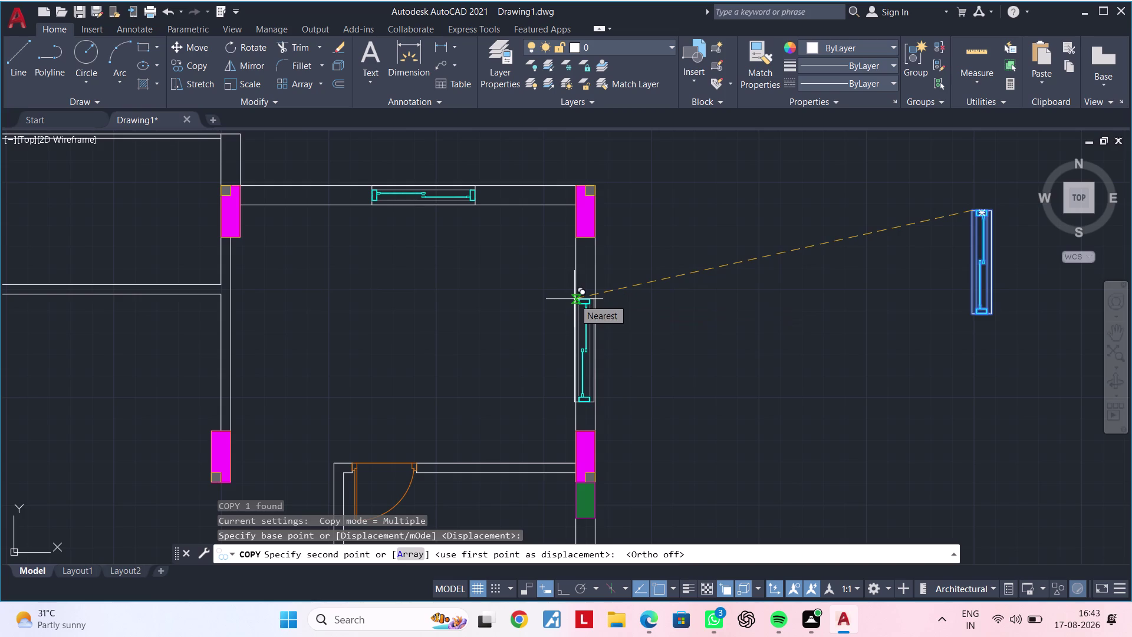
scroll(up, 3)
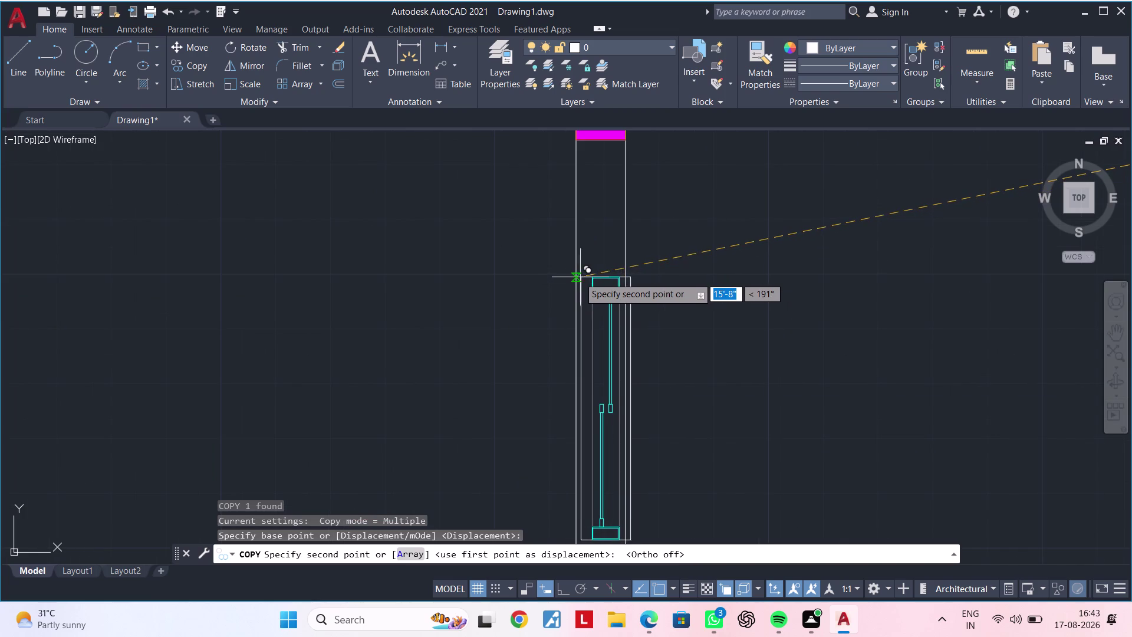
scroll(up, 3)
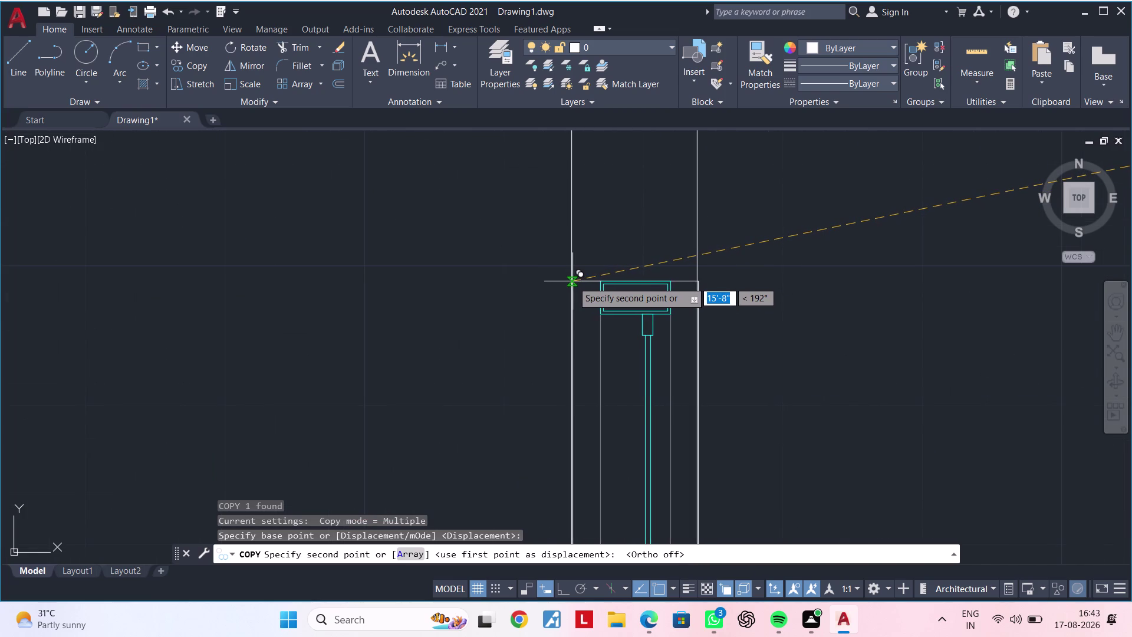
scroll(up, 3)
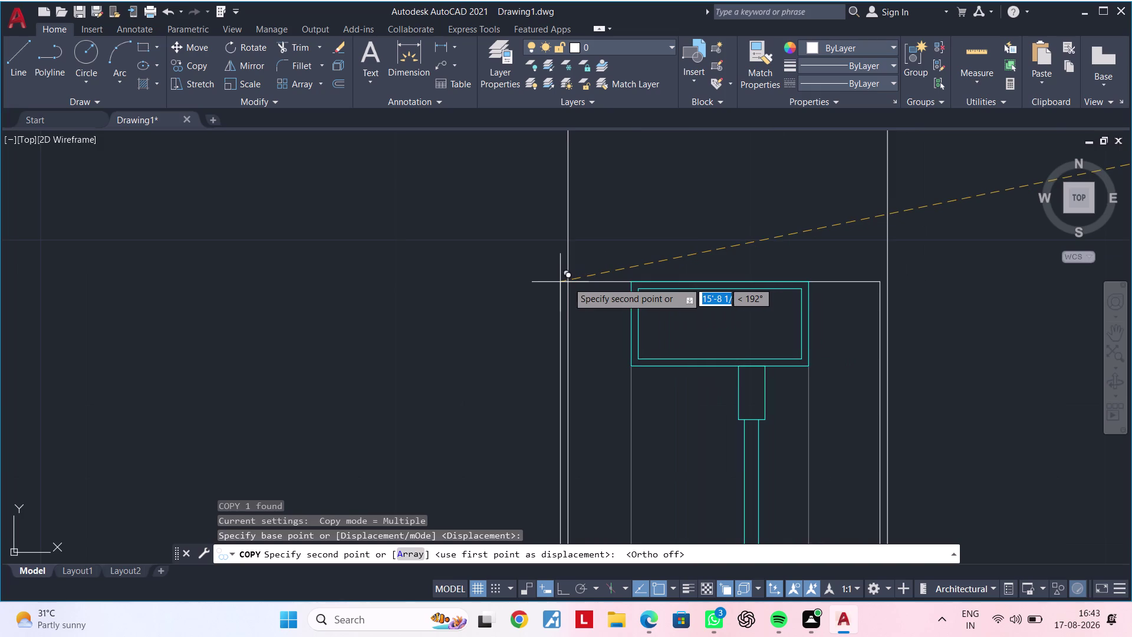
click(568, 282)
Place another window copy in a side wall and end the copy command.
scroll(down, 3)
scroll(down, 3)
scroll(down, 3)
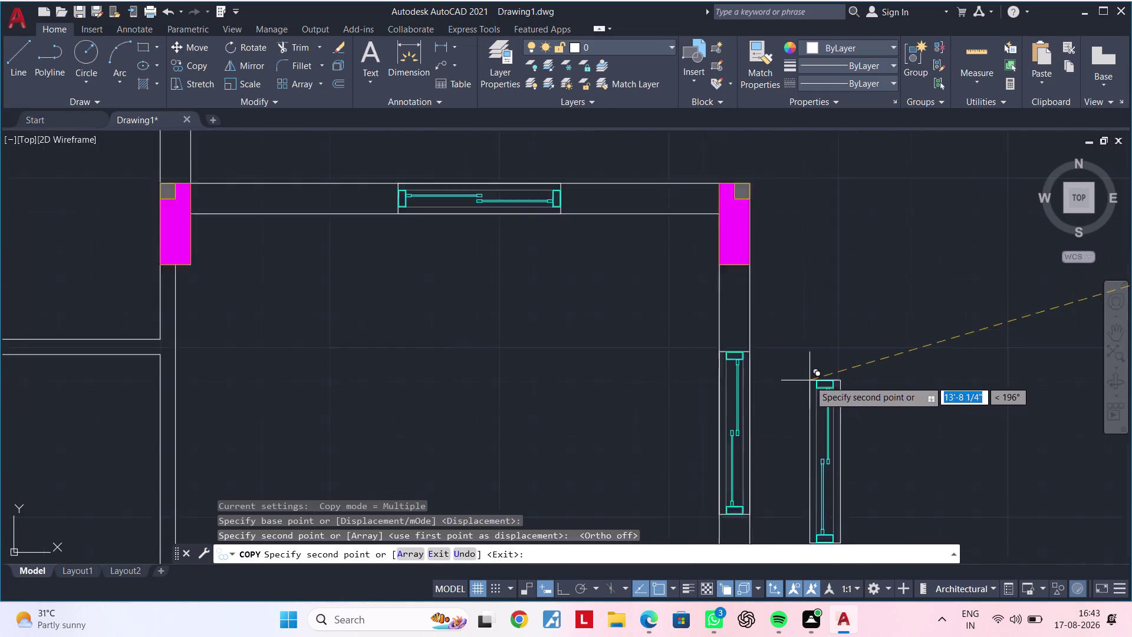
scroll(down, 3)
middle_drag(847, 381, 741, 179)
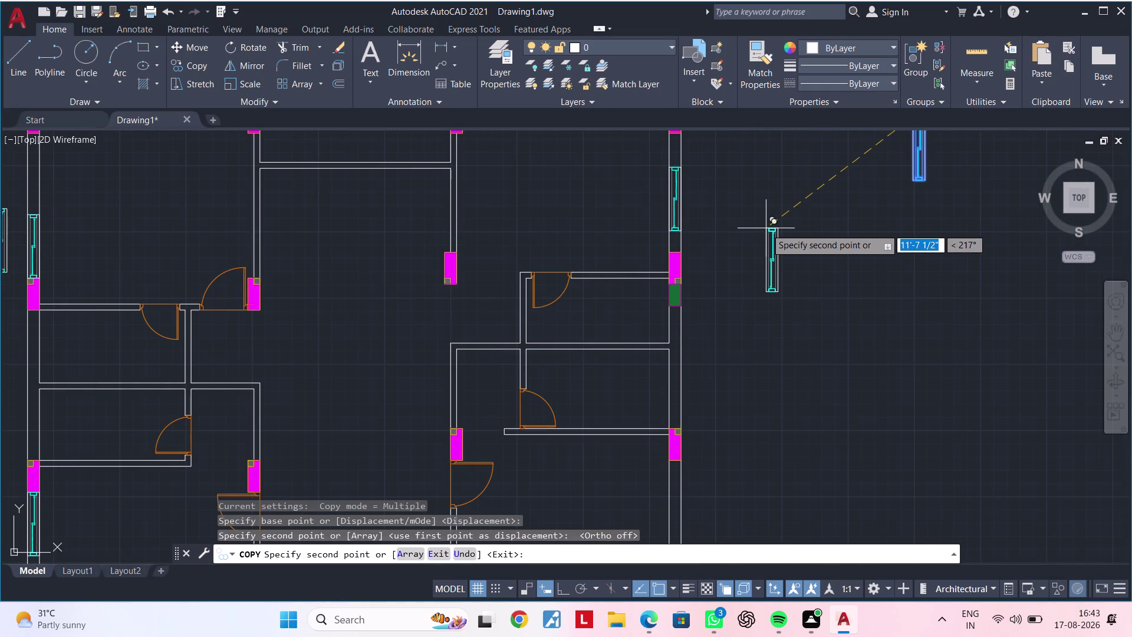
scroll(down, 3)
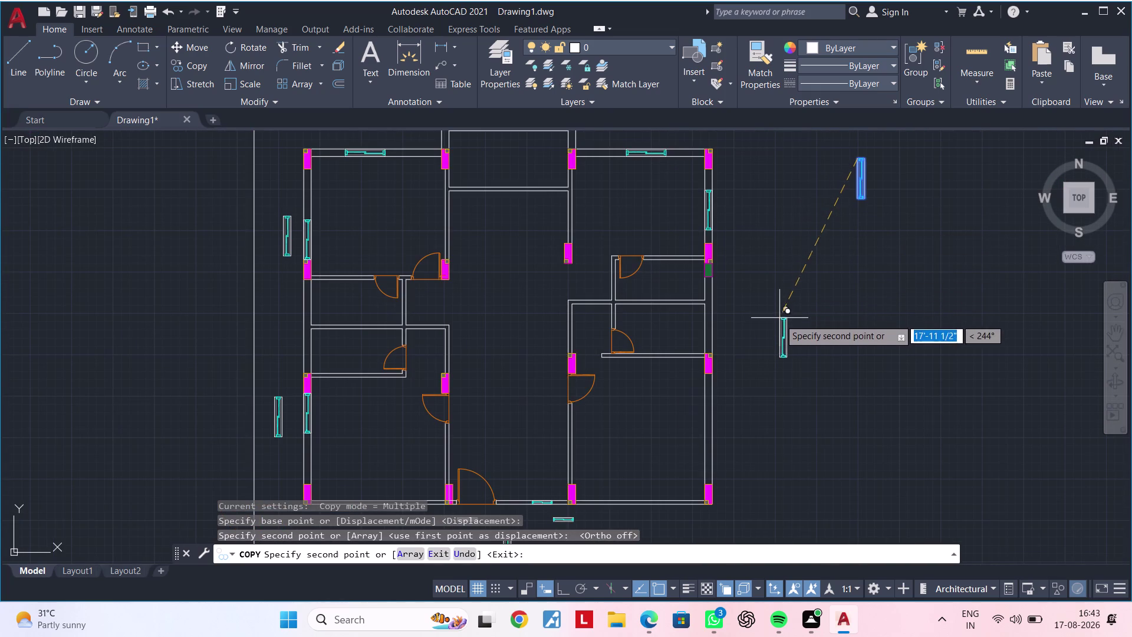
scroll(up, 3)
scroll(up, 3)
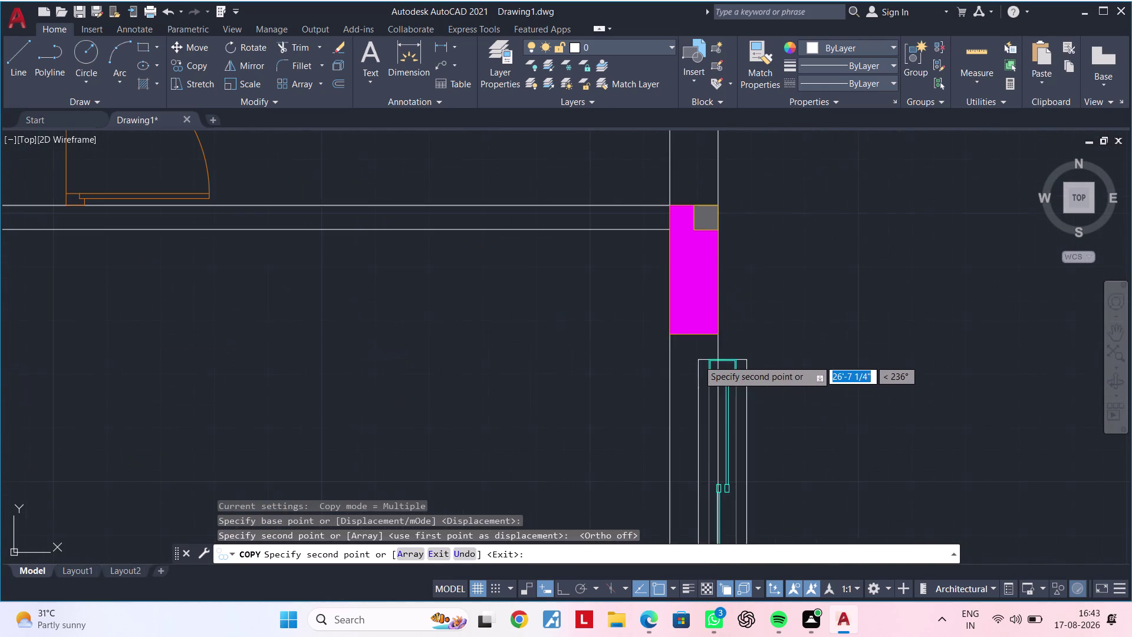
click(670, 334)
scroll(down, 3)
key(Escape)
key(Escape)
scroll(down, 3)
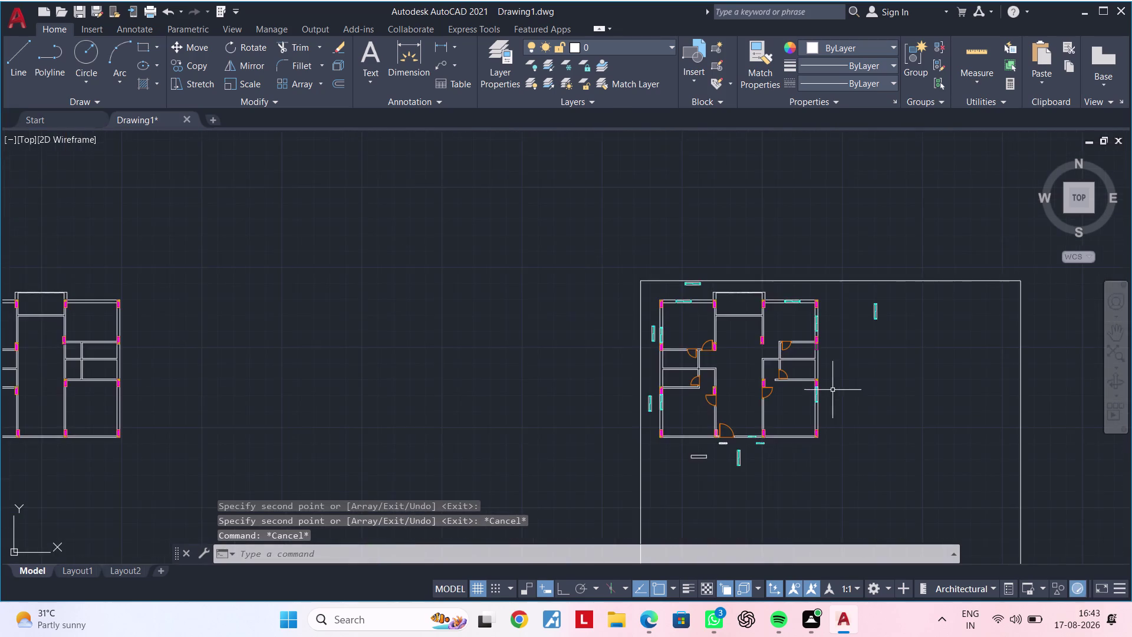
Select the spare upright window beside the plan and delete it.
middle_drag(851, 383, 638, 313)
key(Escape)
middle_drag(652, 263, 640, 305)
scroll(up, 3)
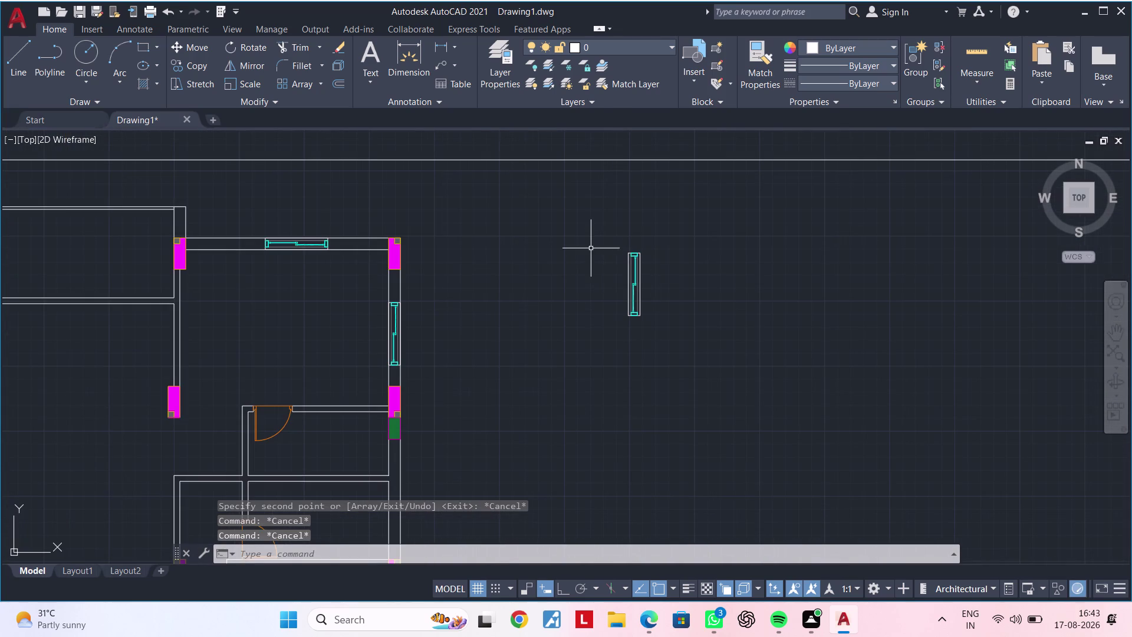
drag(591, 234, 596, 235)
click(733, 368)
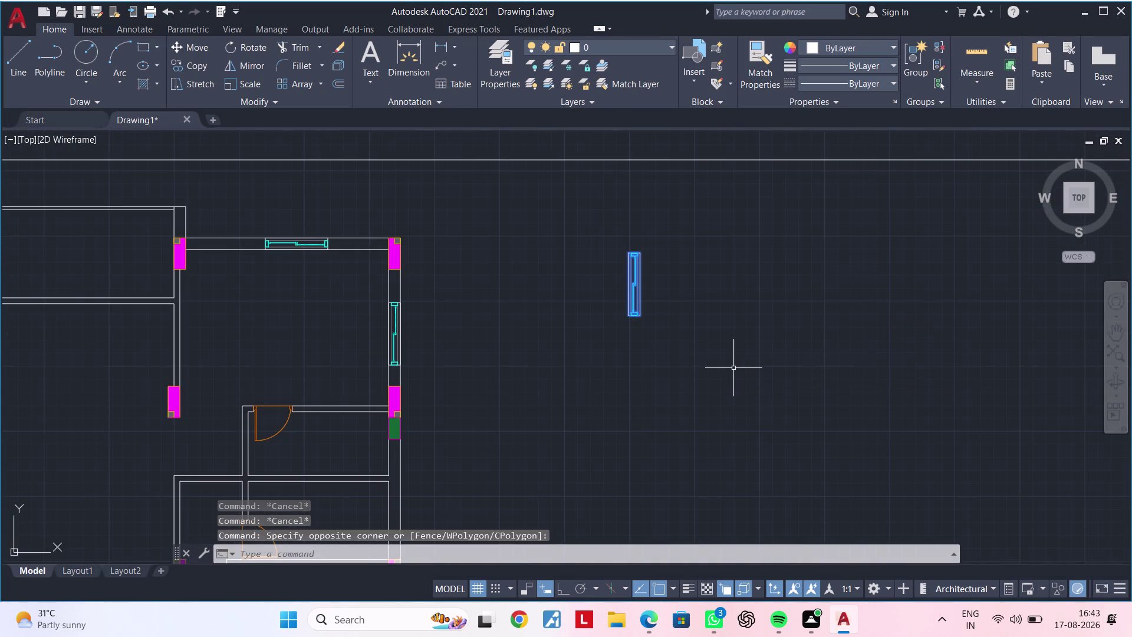
key(Delete)
scroll(down, 3)
Pan and zoom to center the horizontal window below the plan.
middle_drag(721, 386, 1044, 119)
scroll(down, 3)
scroll(up, 3)
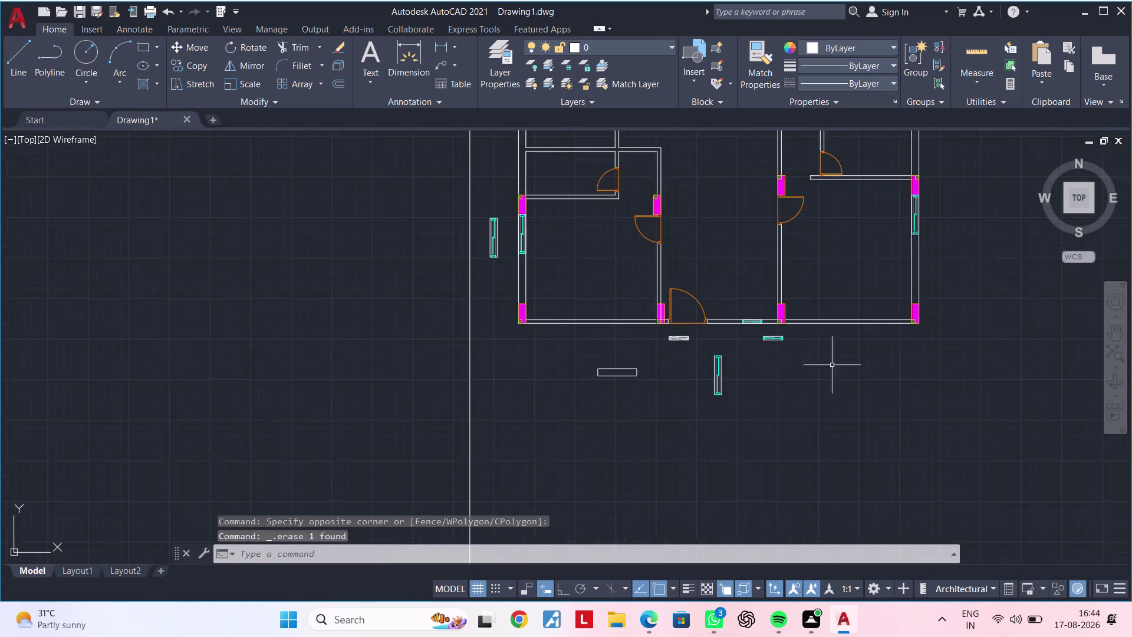
scroll(up, 3)
middle_drag(731, 353, 724, 412)
scroll(up, 3)
middle_drag(727, 390, 706, 428)
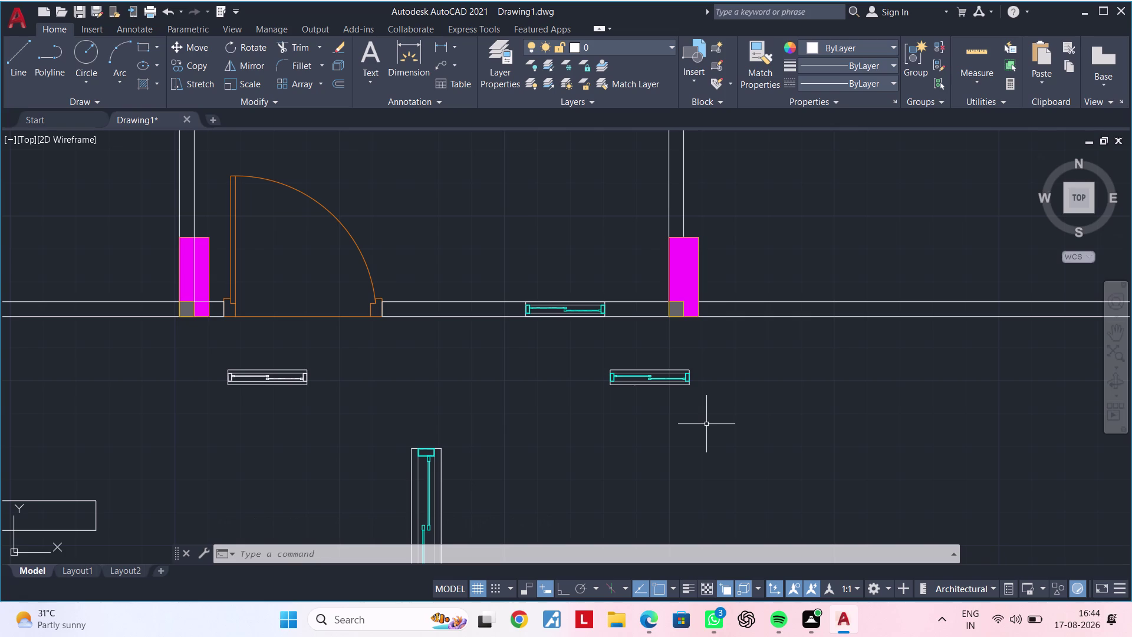
scroll(up, 3)
middle_drag(676, 437, 673, 455)
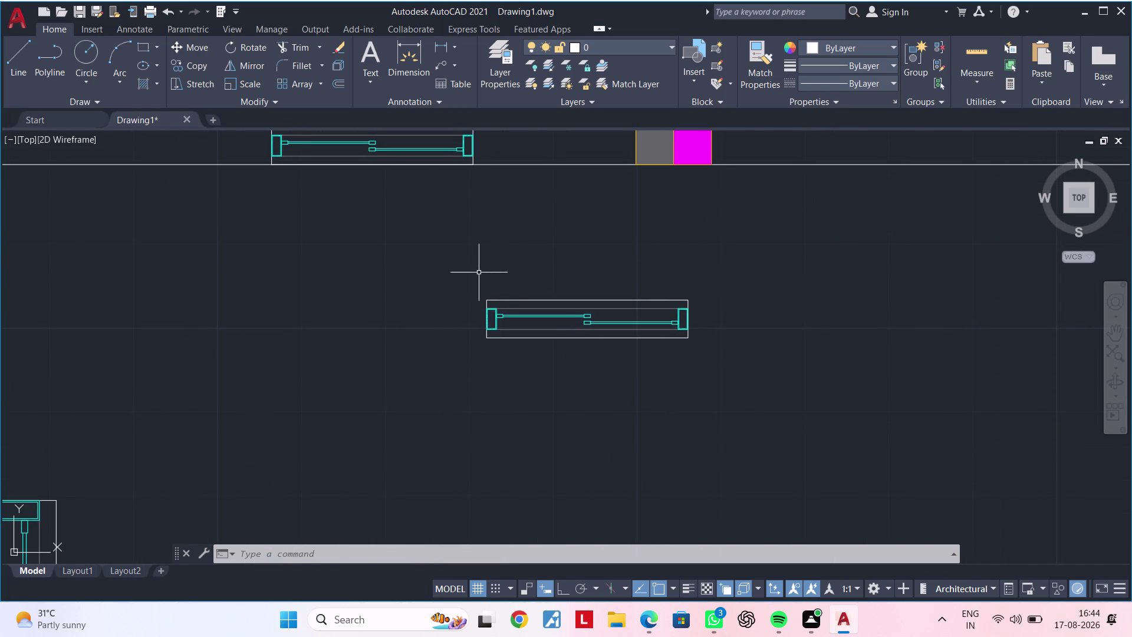
Rotate the window below the plan 270° with RO and Ortho on.
click(473, 268)
click(825, 399)
text(RO)
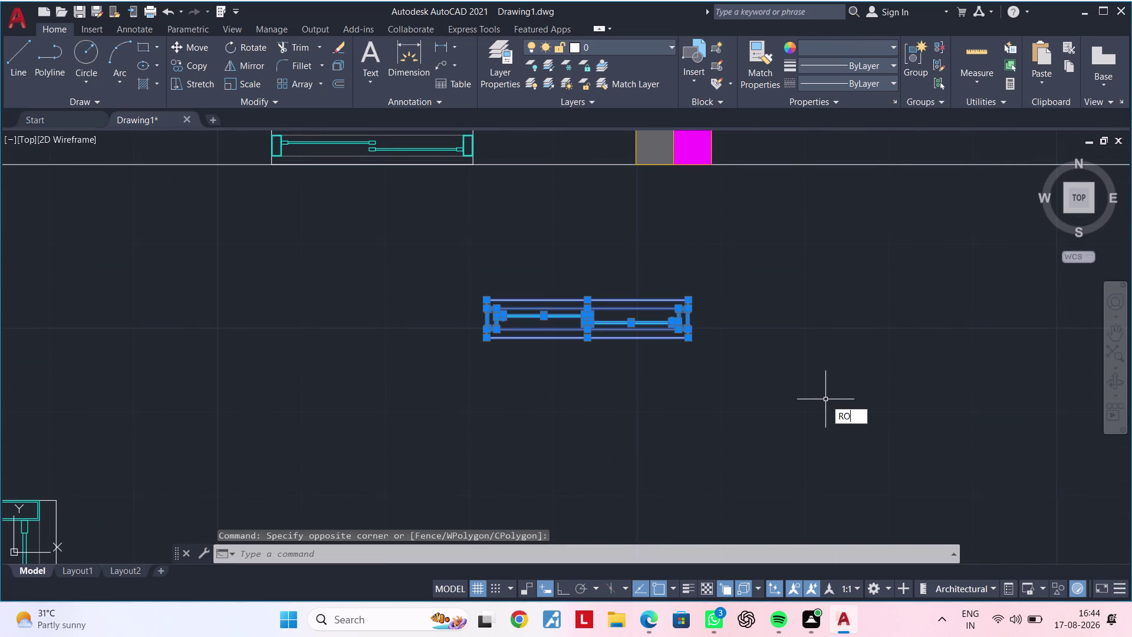
key(space)
click(720, 392)
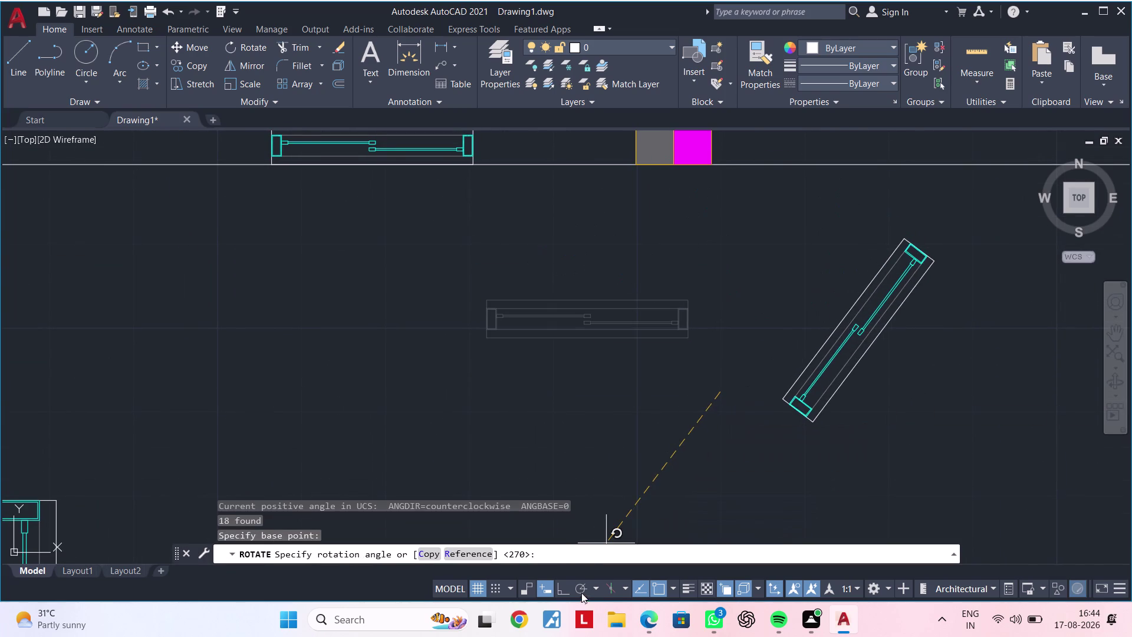
click(569, 594)
click(677, 436)
middle_drag(757, 413, 592, 497)
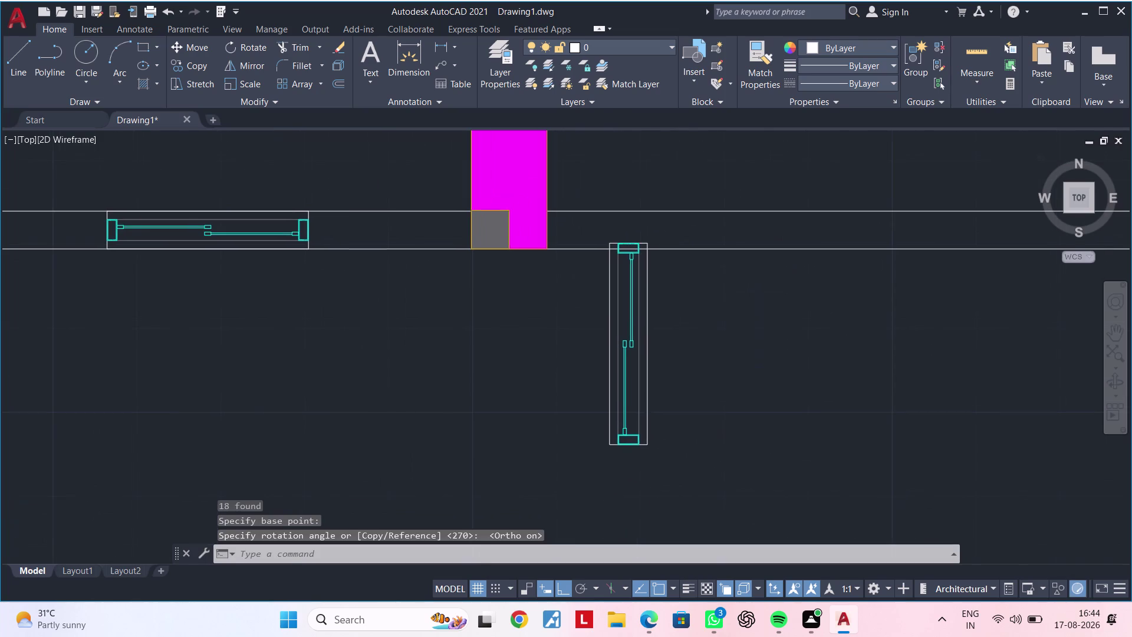
key(Escape)
key(Escape)
Select the upright window and start copying it with CO.
click(595, 222)
click(684, 469)
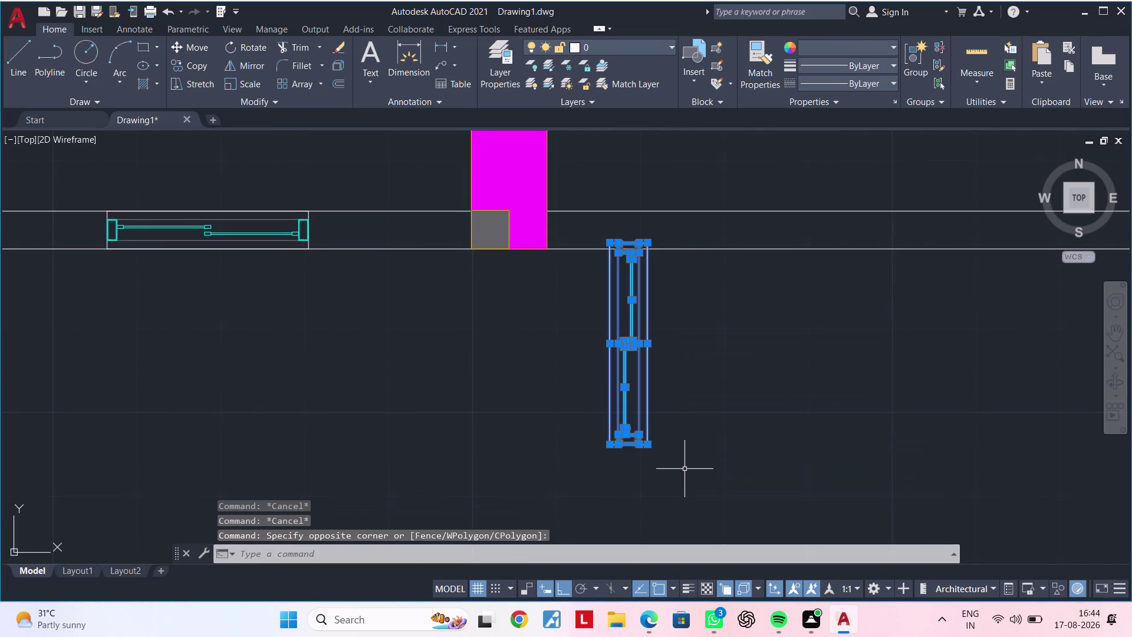
text(CO)
key(space)
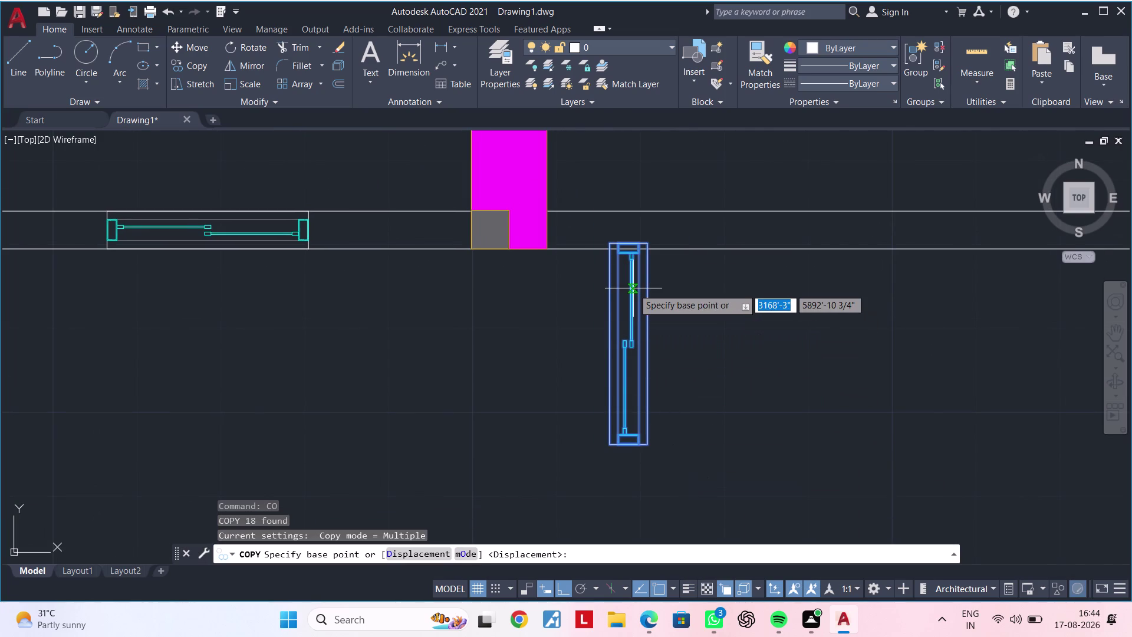
Place a copy of the upright window below the plan with Ortho off.
click(609, 241)
scroll(down, 3)
middle_drag(470, 285, 927, 413)
scroll(down, 3)
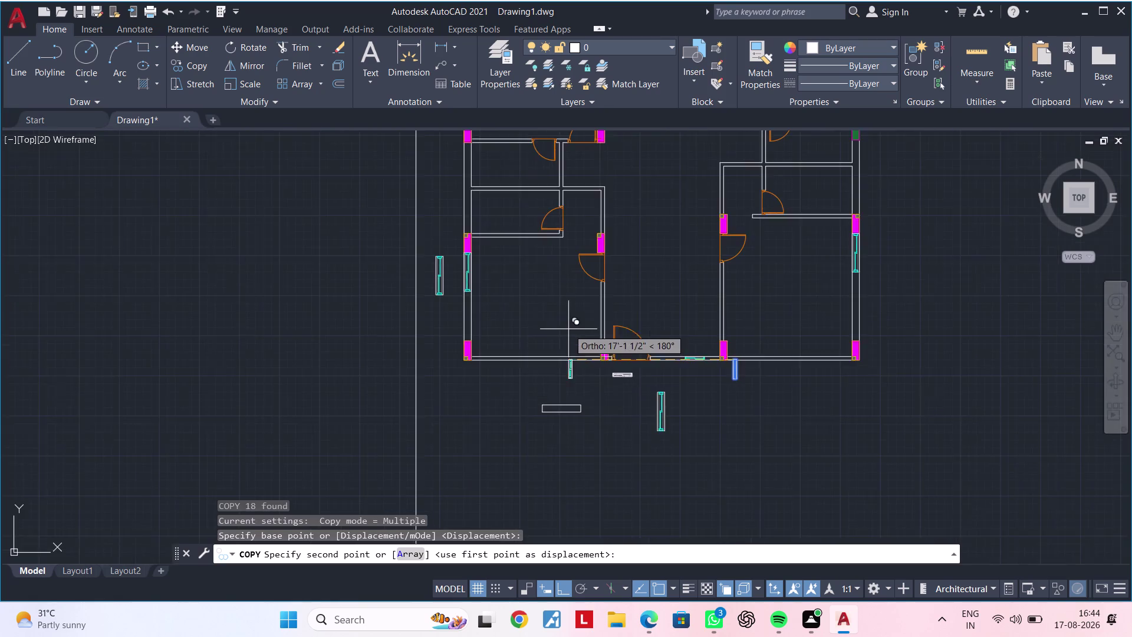
middle_drag(550, 321, 582, 451)
scroll(up, 3)
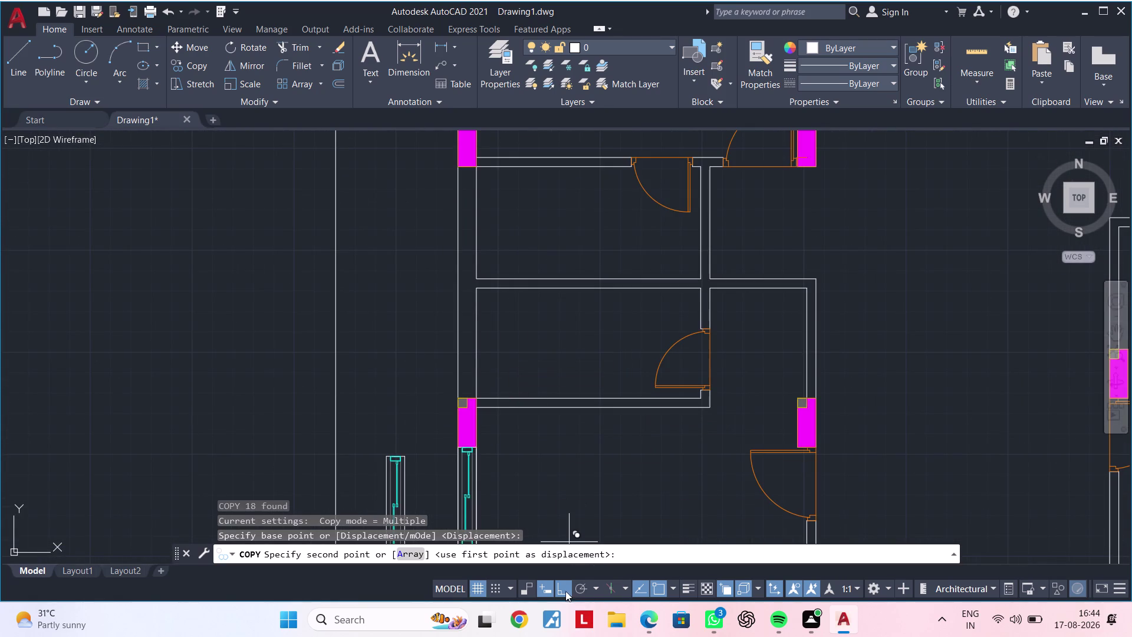
click(565, 590)
scroll(up, 3)
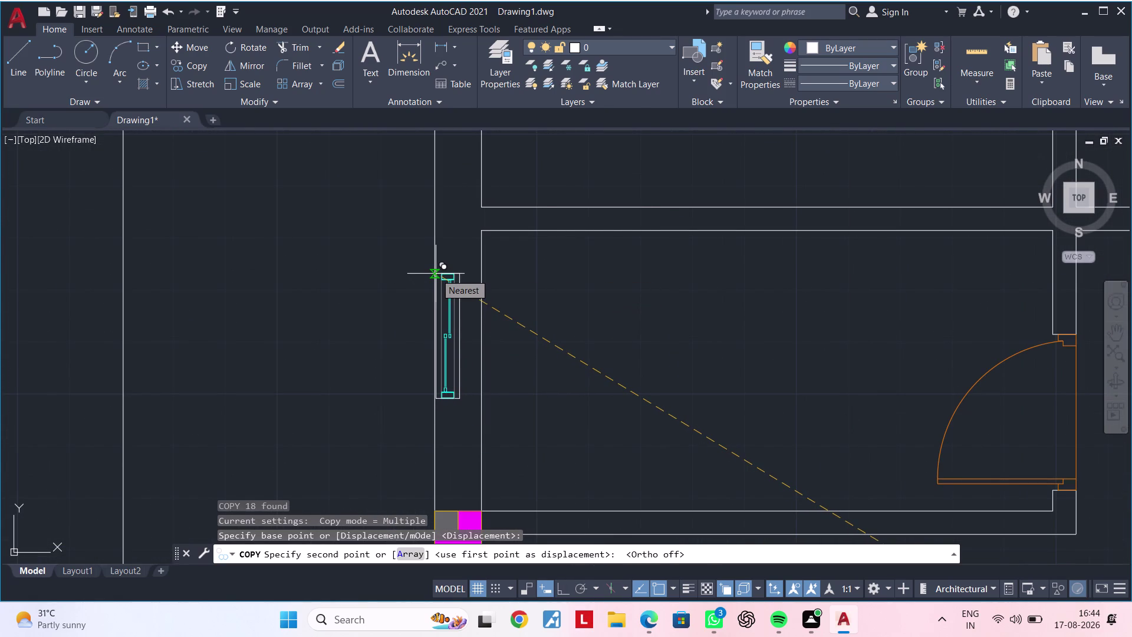
scroll(down, 3)
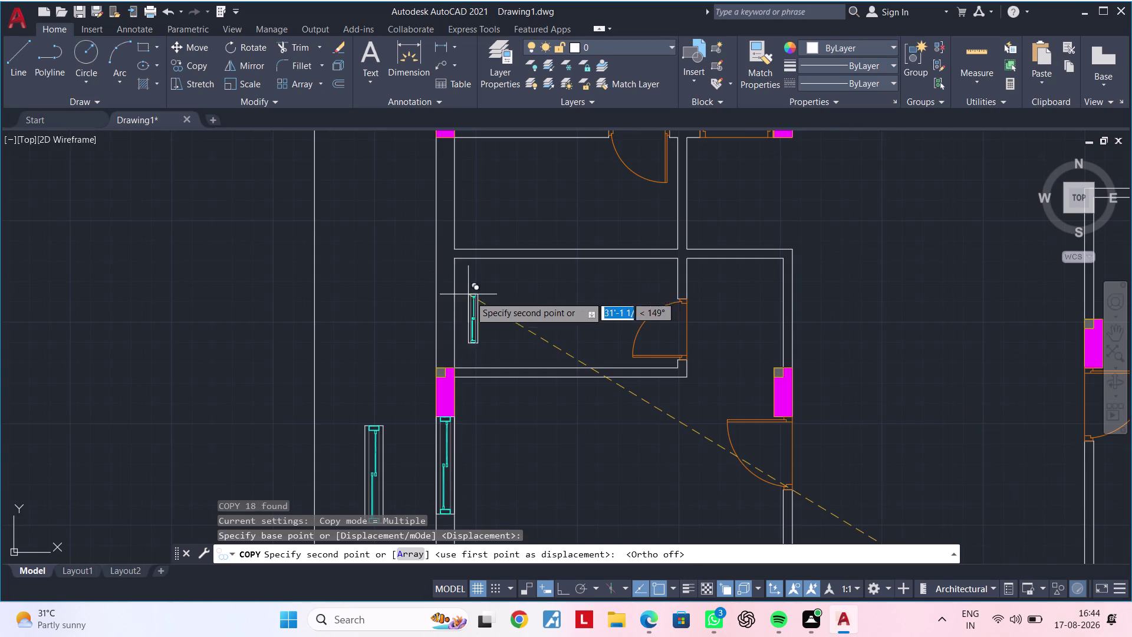
scroll(down, 3)
middle_drag(580, 401, 541, 197)
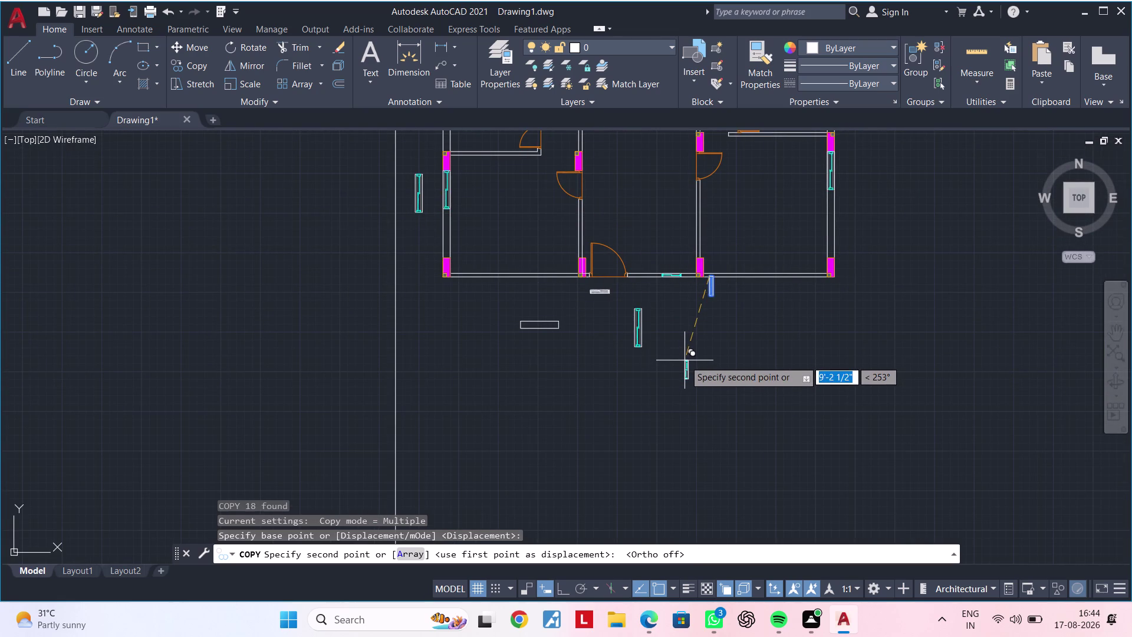
scroll(up, 3)
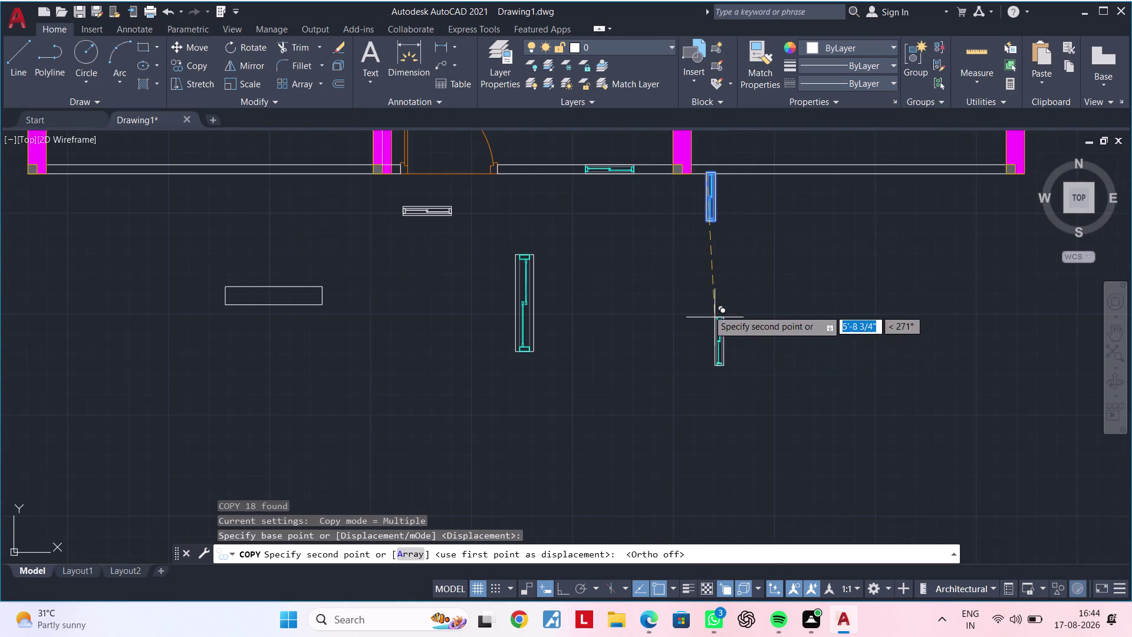
click(702, 300)
key(Escape)
key(Escape)
key(Escape)
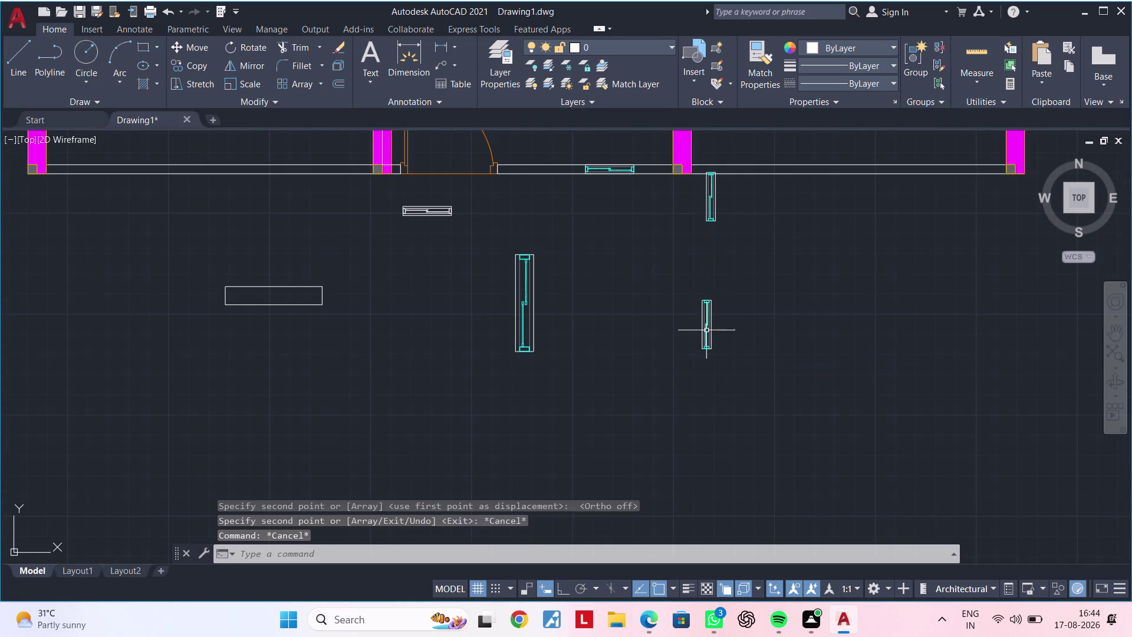
Window-select the new copy and start scaling it with SC.
click(654, 259)
click(765, 391)
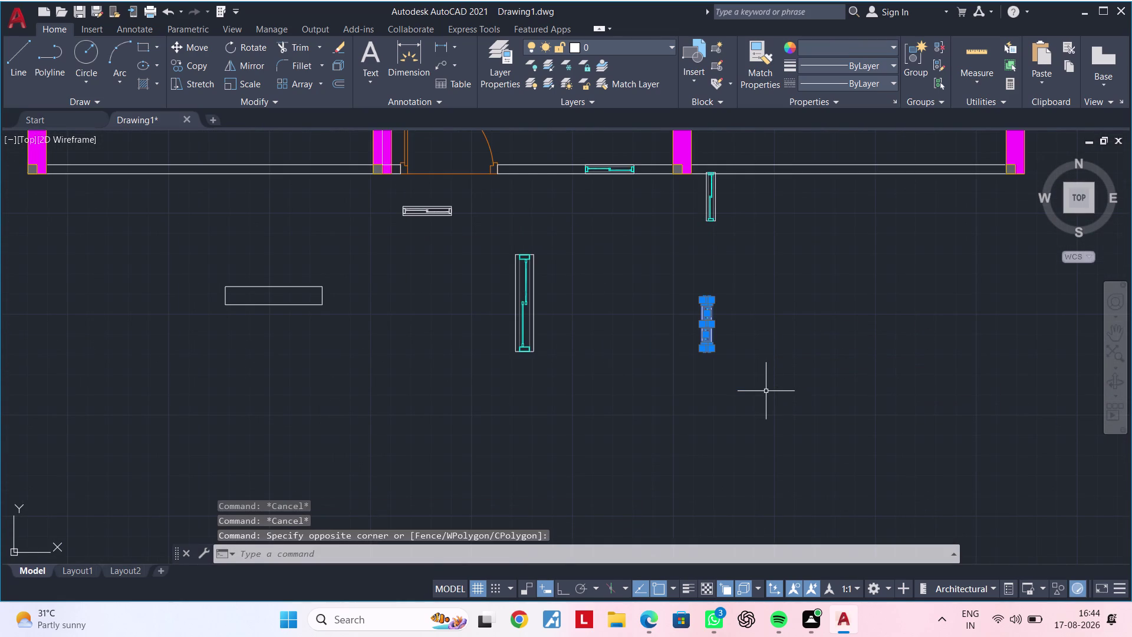
text(S)
text(C)
key(space)
scroll(up, 3)
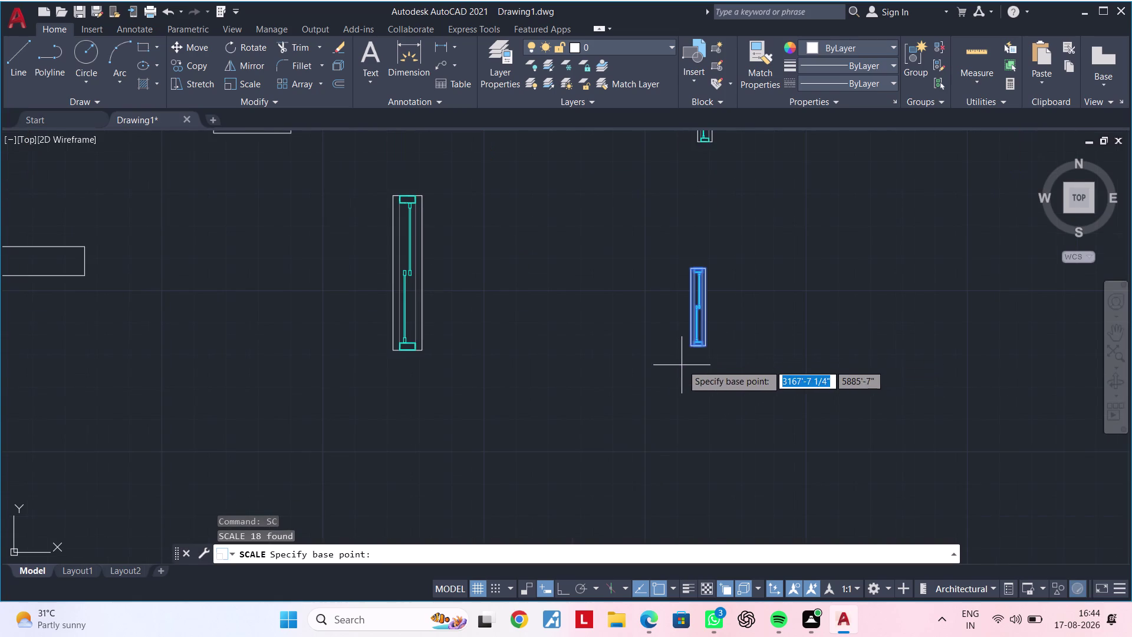
scroll(up, 3)
middle_drag(718, 353, 641, 448)
scroll(up, 3)
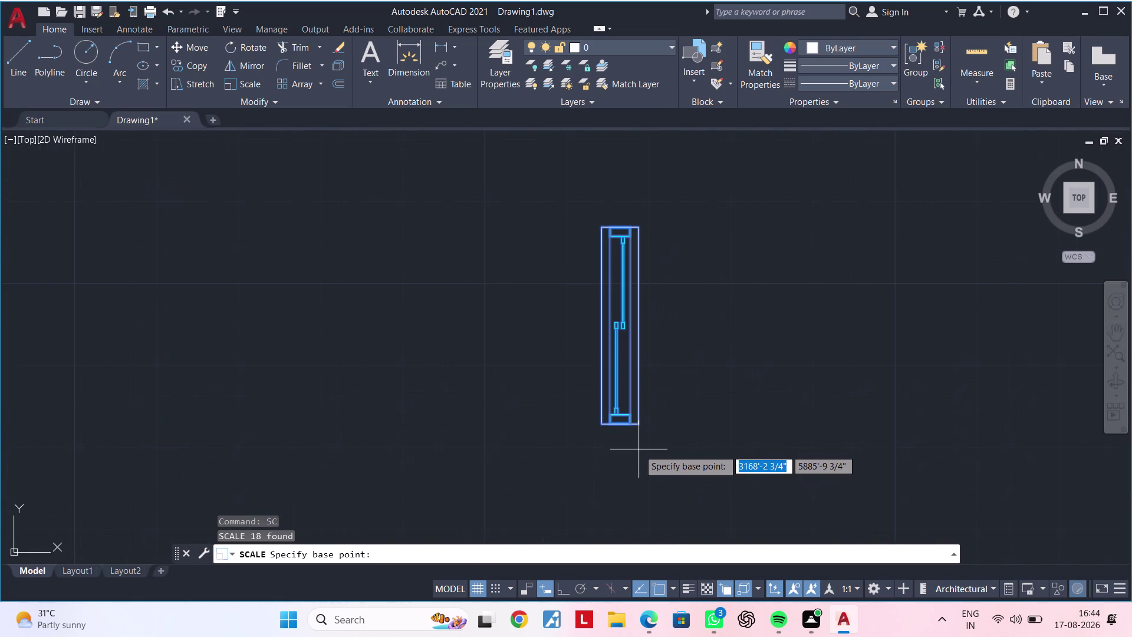
click(644, 423)
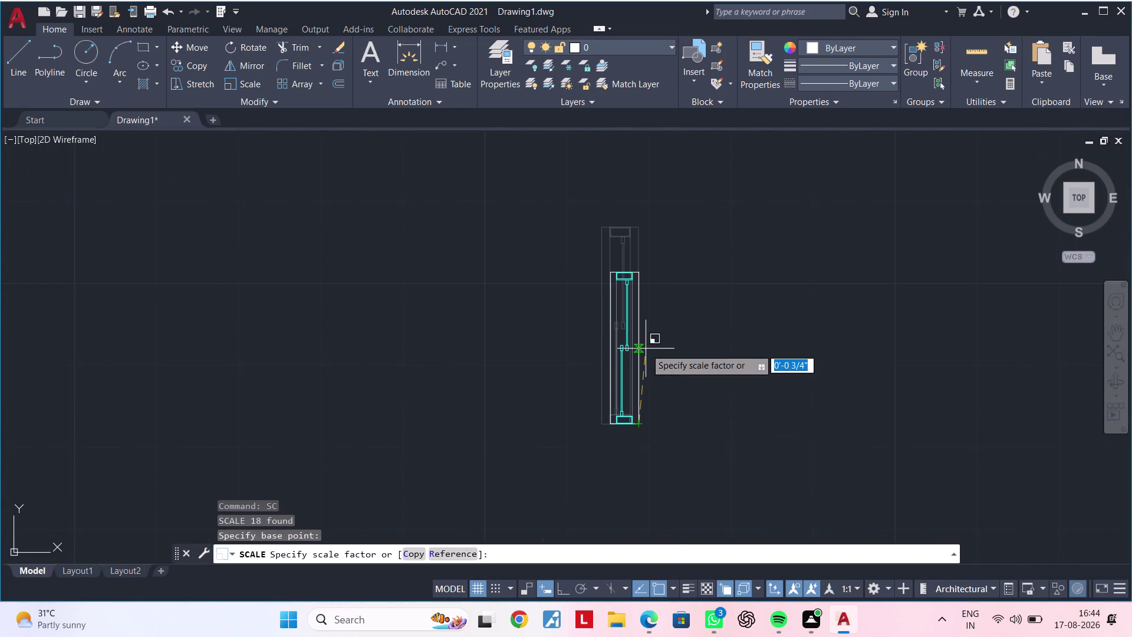
text(R)
key(space)
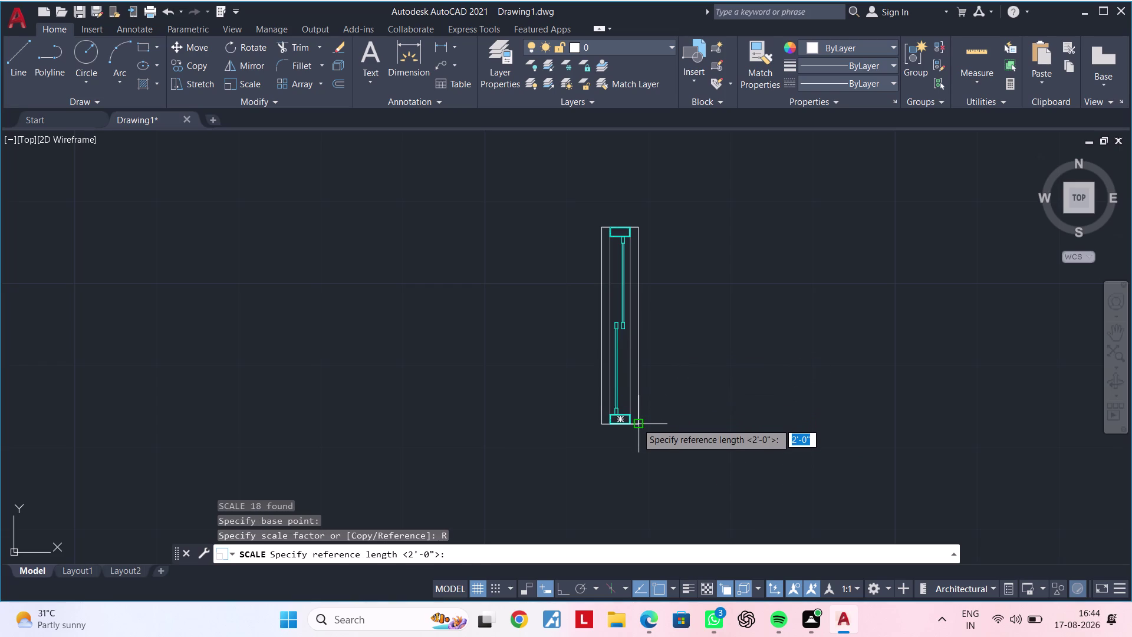
click(636, 423)
click(639, 226)
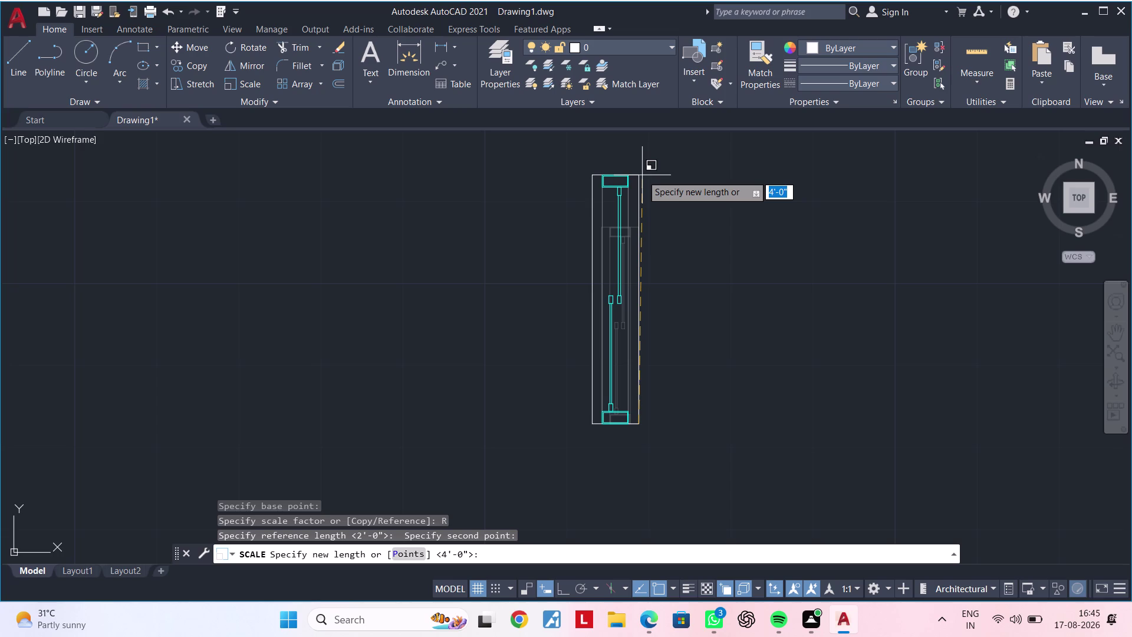
key(Escape)
key(Escape)
key(Escape)
key(Escape)
scroll(down, 3)
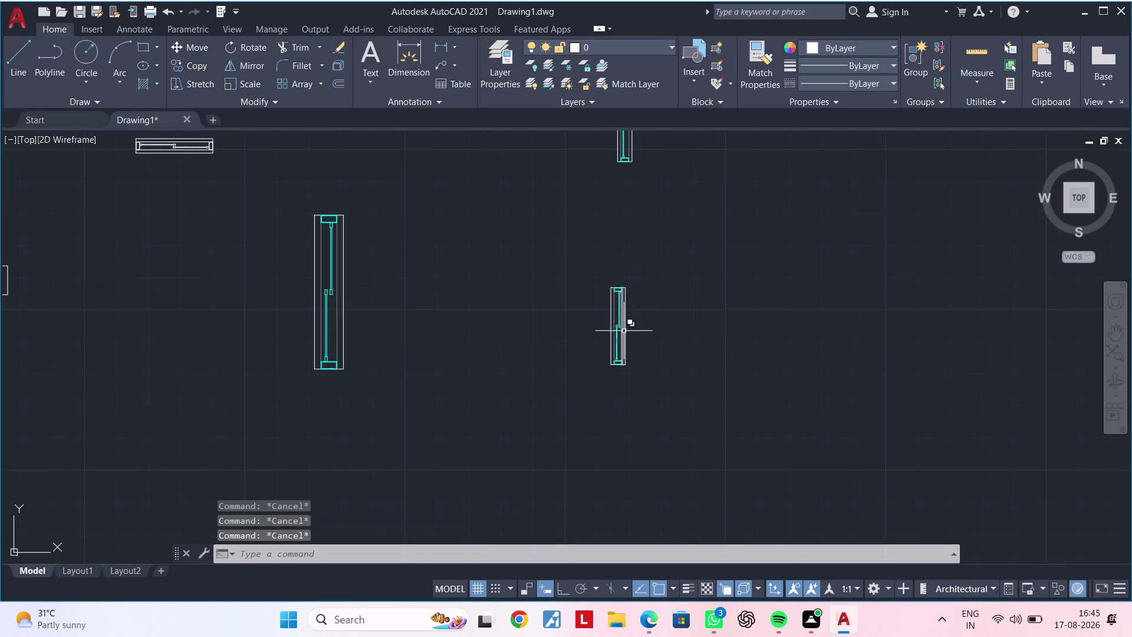
middle_drag(625, 331, 780, 330)
key(Escape)
key(Escape)
middle_drag(617, 324, 674, 323)
key(Escape)
key(Escape)
key(Escape)
key(Escape)
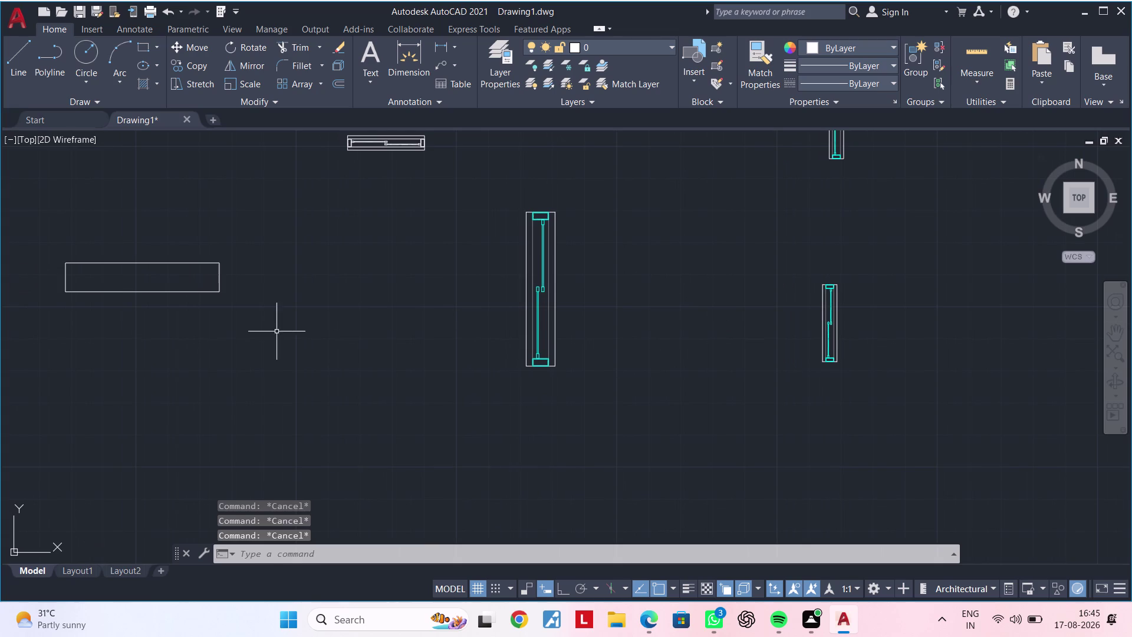
middle_drag(531, 409, 613, 419)
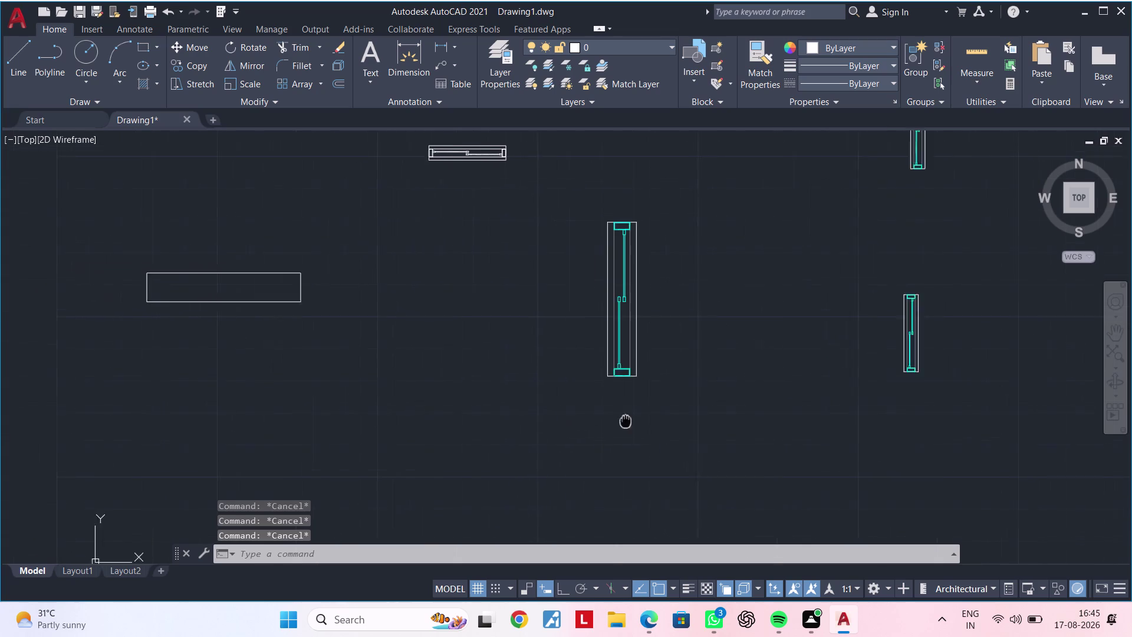
middle_drag(613, 419, 633, 423)
key(l)
Draw a line between the rectangle's left and right edge midpoints.
key(space)
scroll(up, 3)
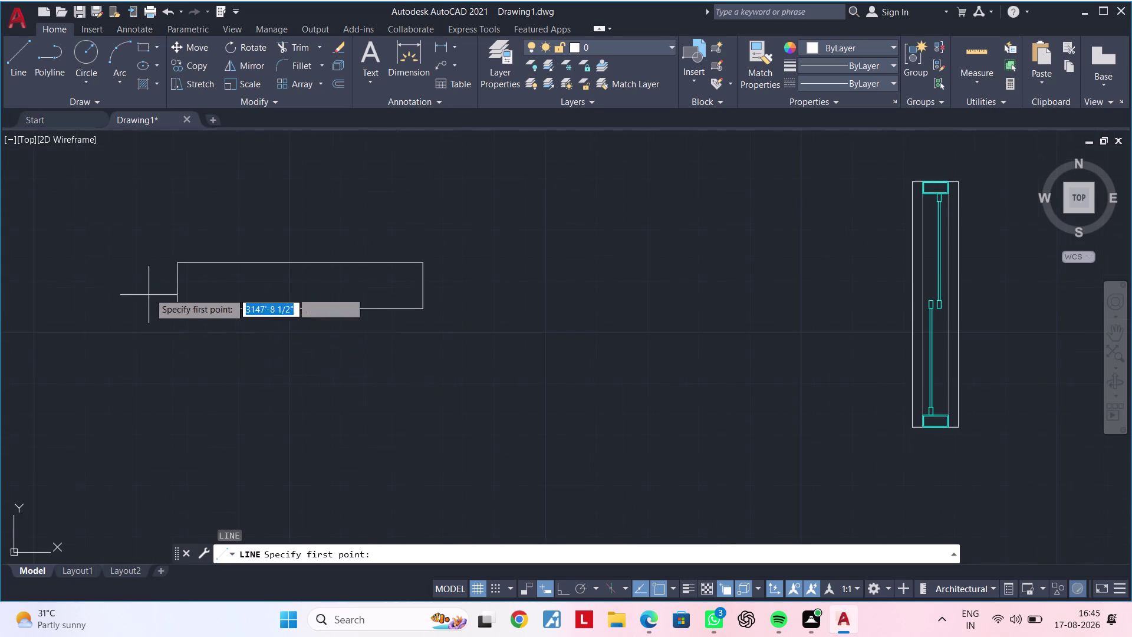
click(175, 283)
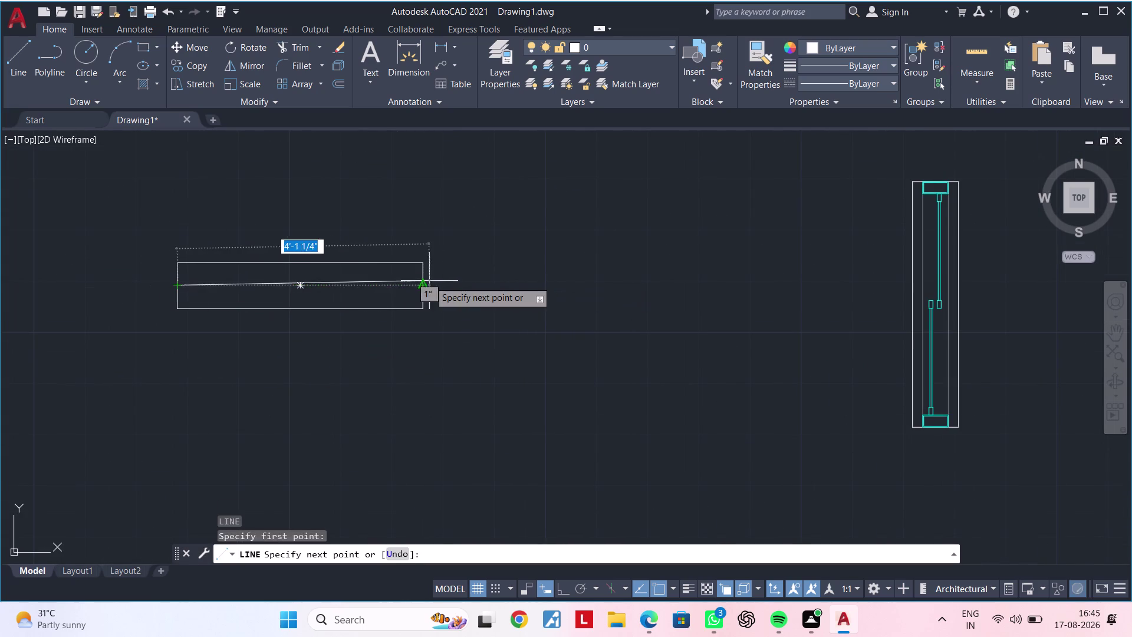
click(429, 287)
key(Escape)
key(Escape)
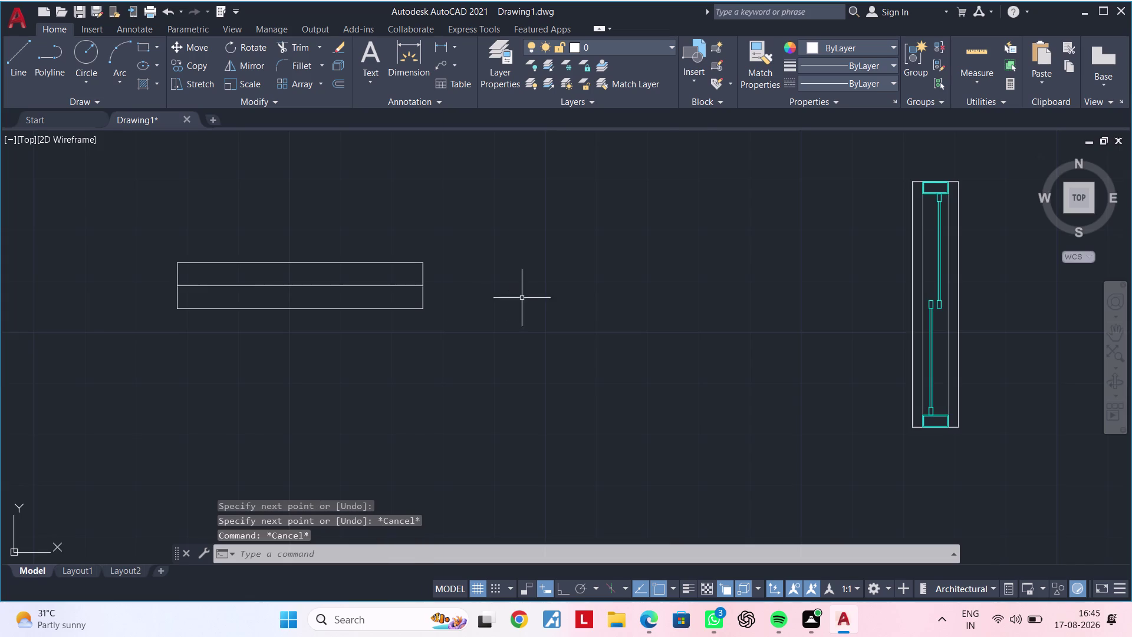
scroll(down, 3)
middle_drag(535, 310, 414, 314)
key(Escape)
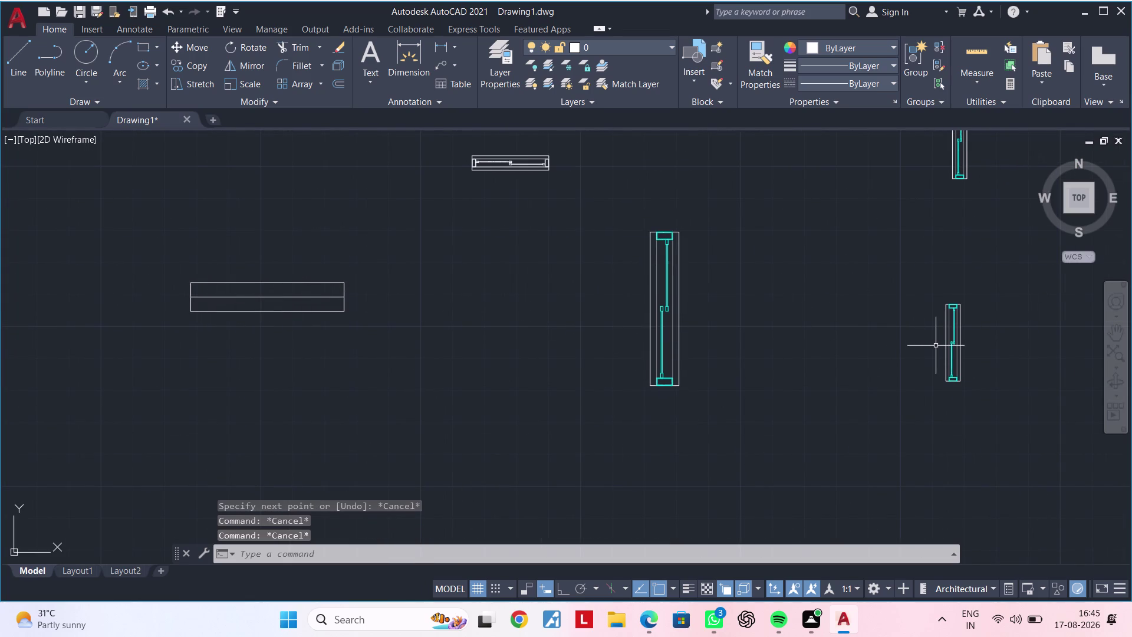
middle_drag(488, 349, 541, 352)
middle_drag(252, 323, 324, 322)
key(Escape)
key(Escape)
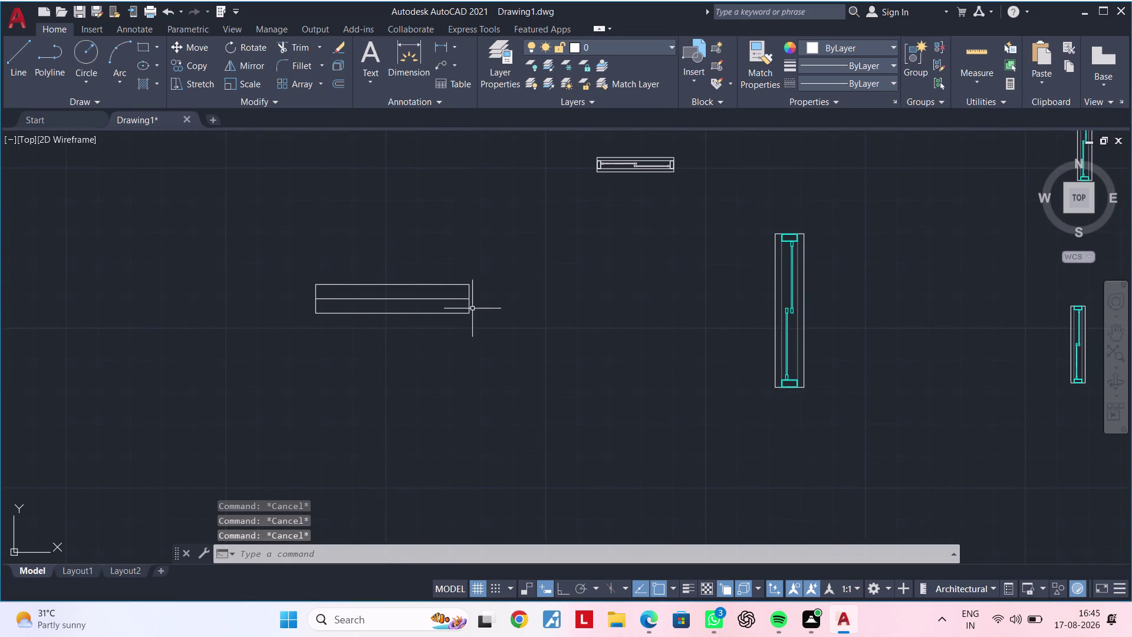
scroll(up, 3)
Select the divided rectangle and try stretching the middle line's endpoint, then cancel.
click(462, 293)
click(461, 282)
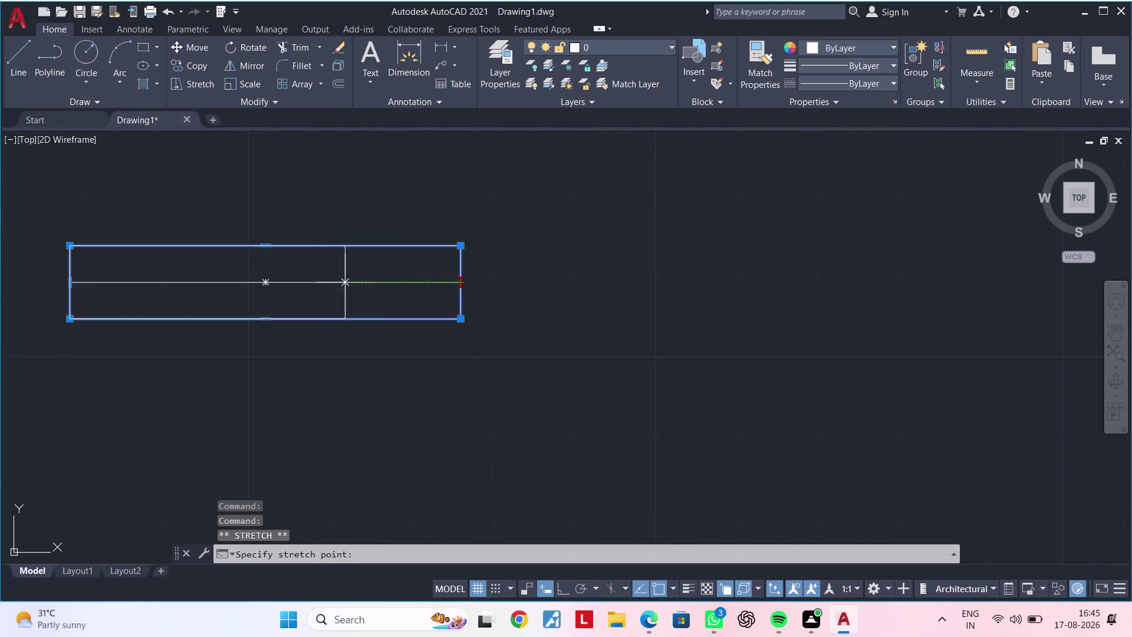
click(263, 283)
scroll(down, 3)
middle_drag(349, 308, 432, 309)
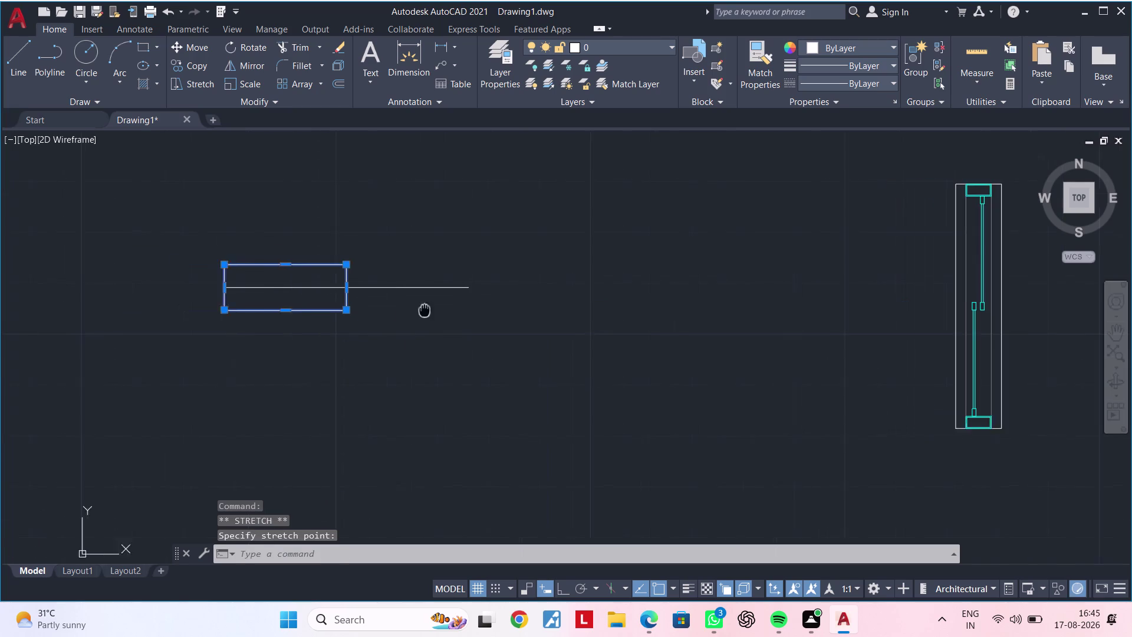
middle_drag(432, 309, 453, 309)
key(Escape)
key(Escape)
key(t)
key(r)
key(space)
drag(436, 314, 440, 253)
scroll(down, 3)
middle_drag(426, 270, 512, 279)
key(Escape)
key(Escape)
Start a linear dimension across the rectangle, cancel it, and pan back over the copies.
click(437, 46)
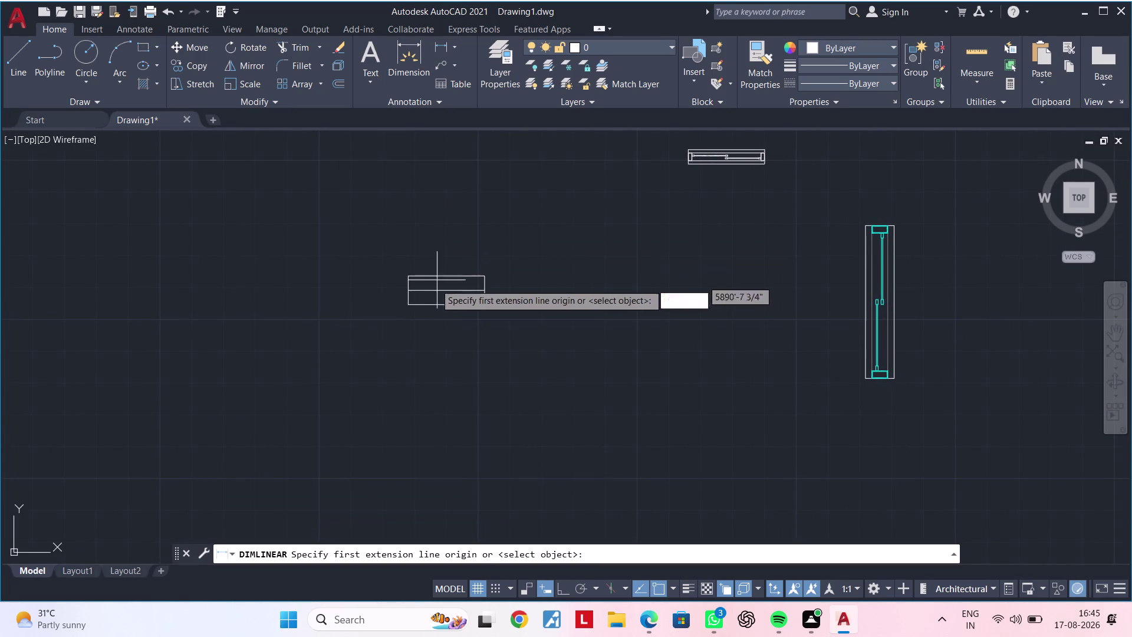
scroll(up, 3)
click(411, 269)
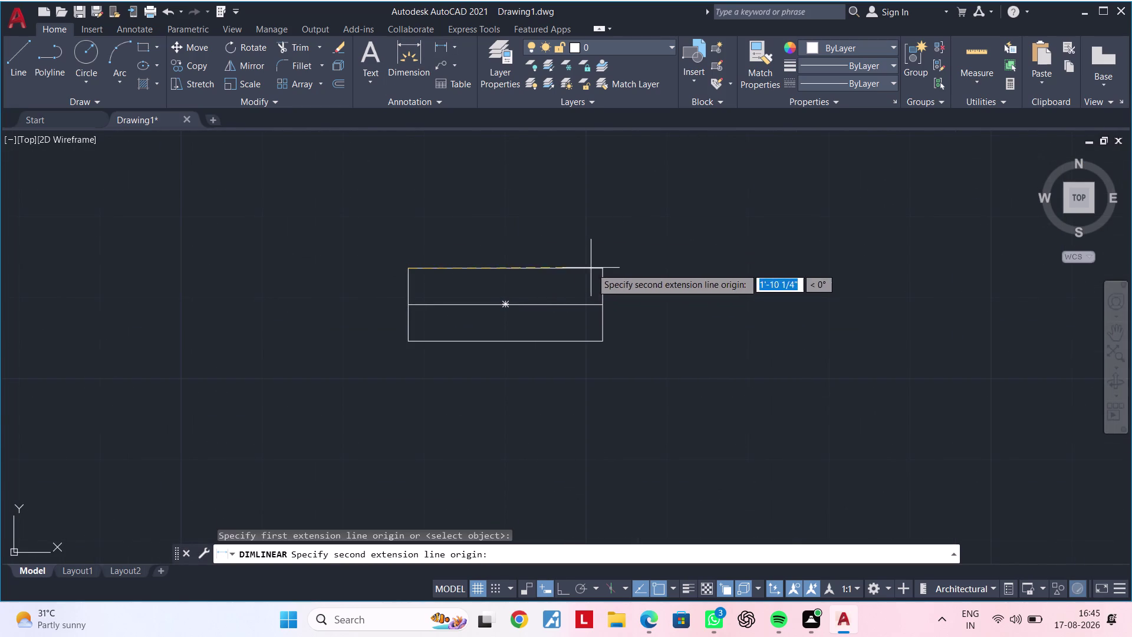
click(602, 269)
key(Escape)
scroll(down, 3)
middle_drag(673, 319, 531, 320)
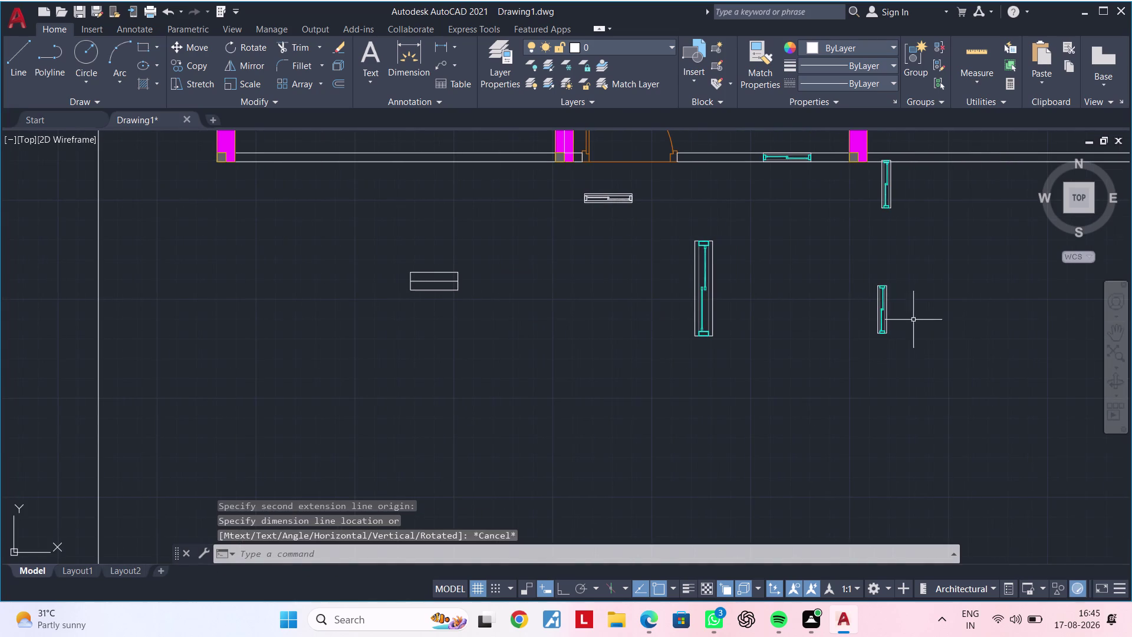
scroll(up, 3)
scroll(down, 3)
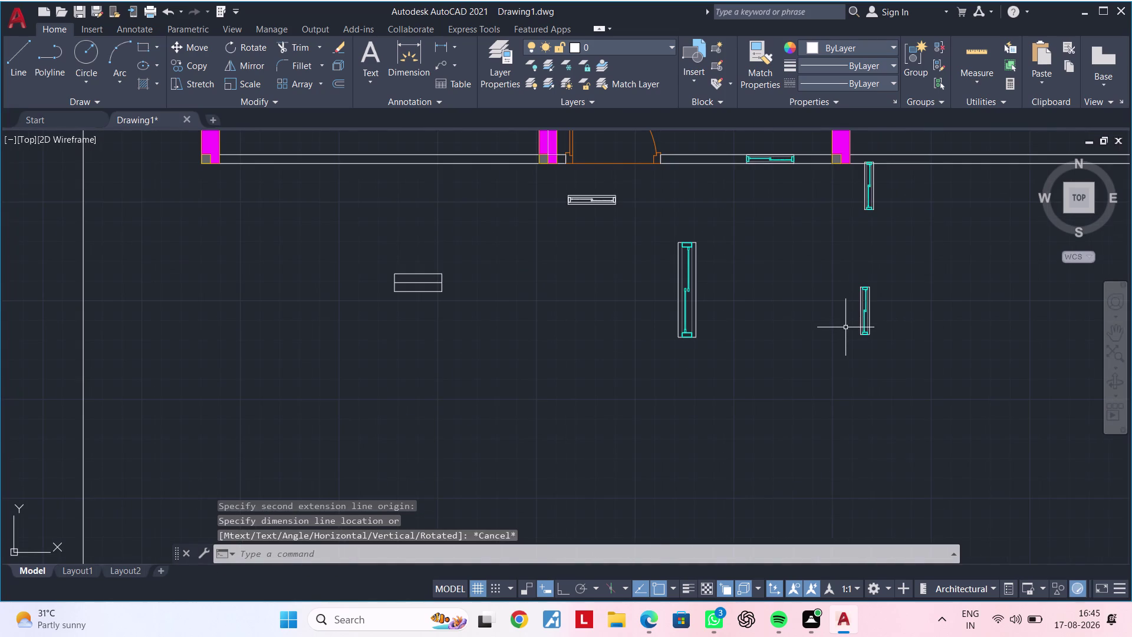
middle_drag(848, 330, 832, 406)
scroll(up, 3)
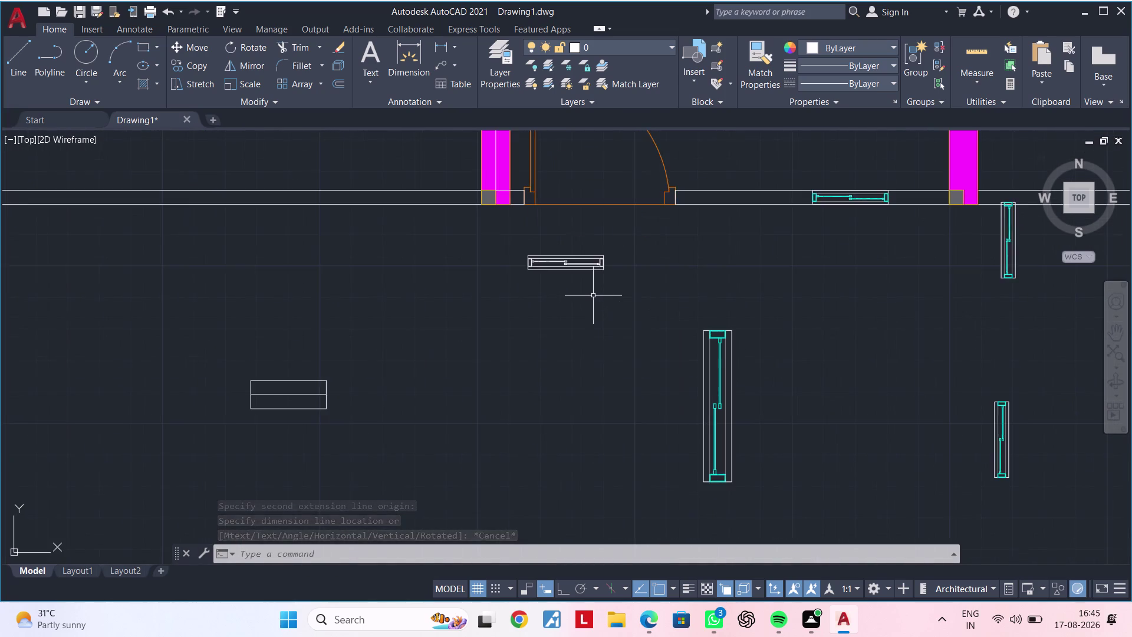
scroll(up, 3)
scroll(down, 3)
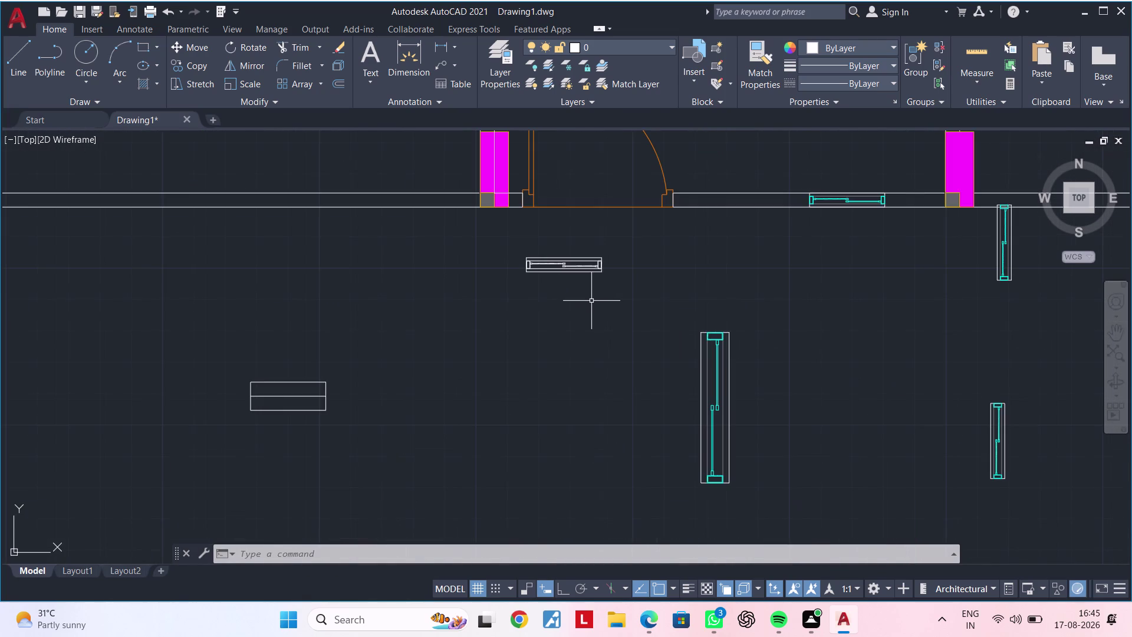
scroll(down, 3)
Rotate the small window copy below the plan by 270 degrees.
click(824, 348)
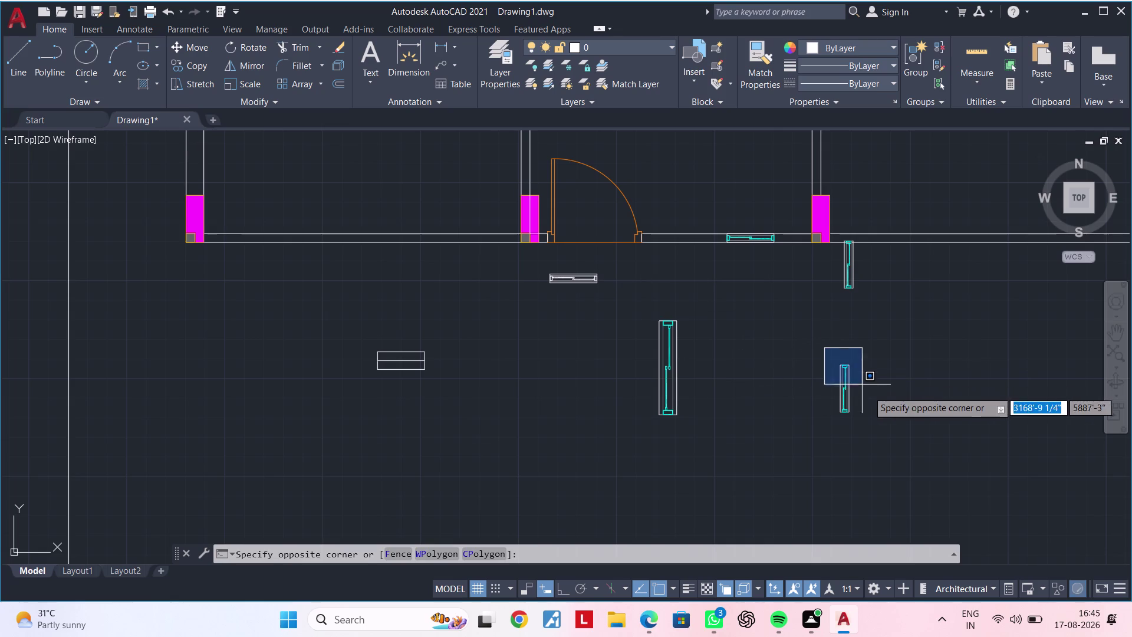
click(862, 431)
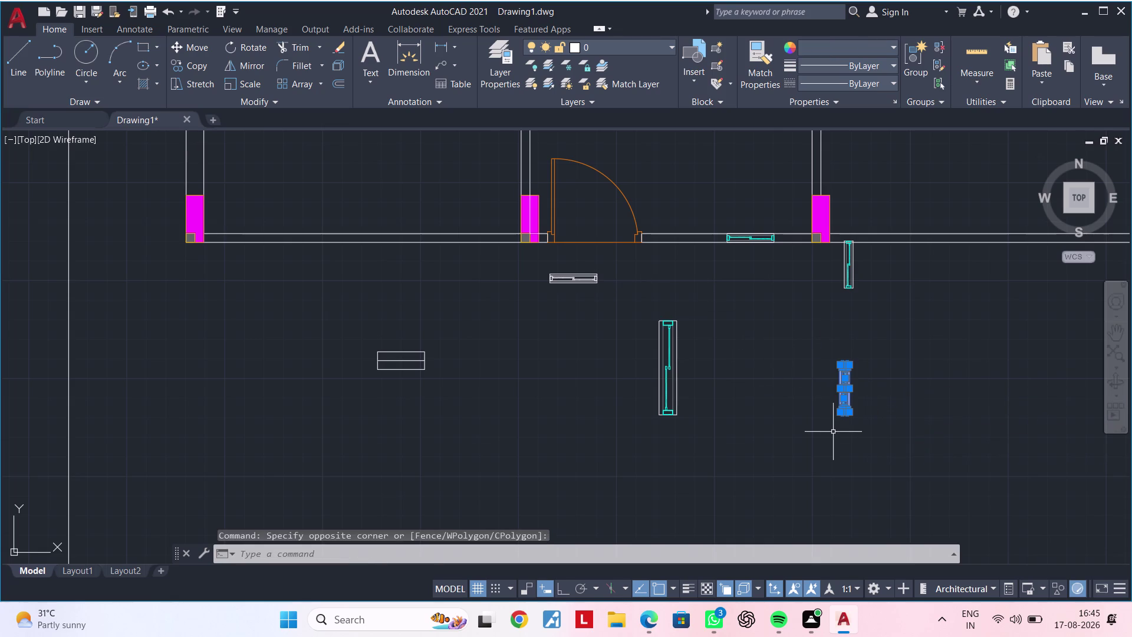
key(r)
text(O)
key(space)
click(793, 426)
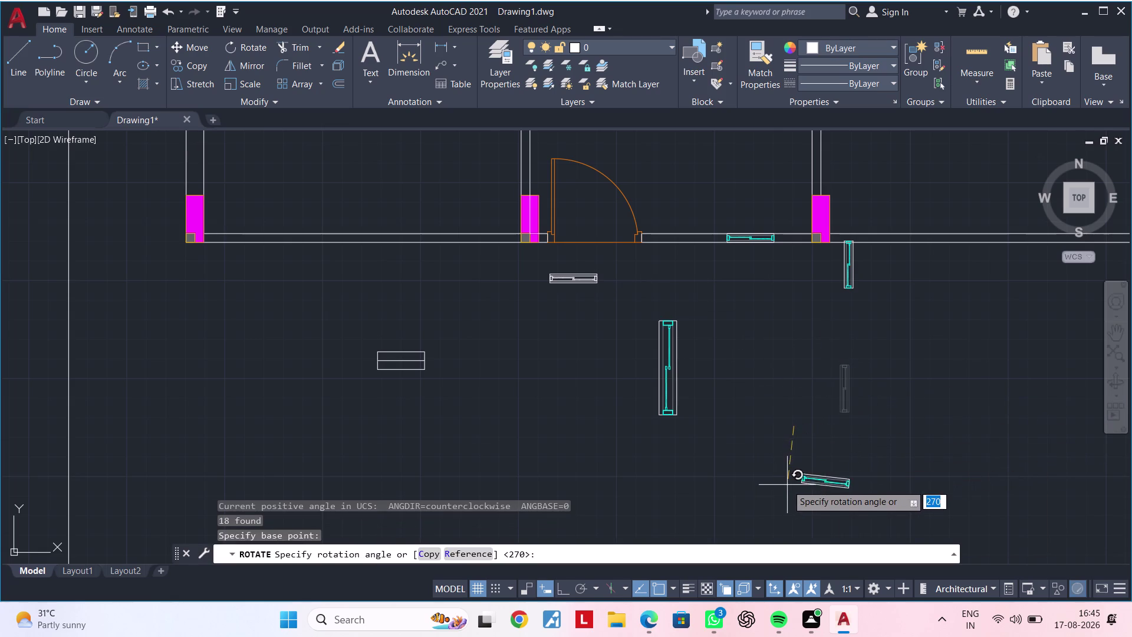
click(564, 584)
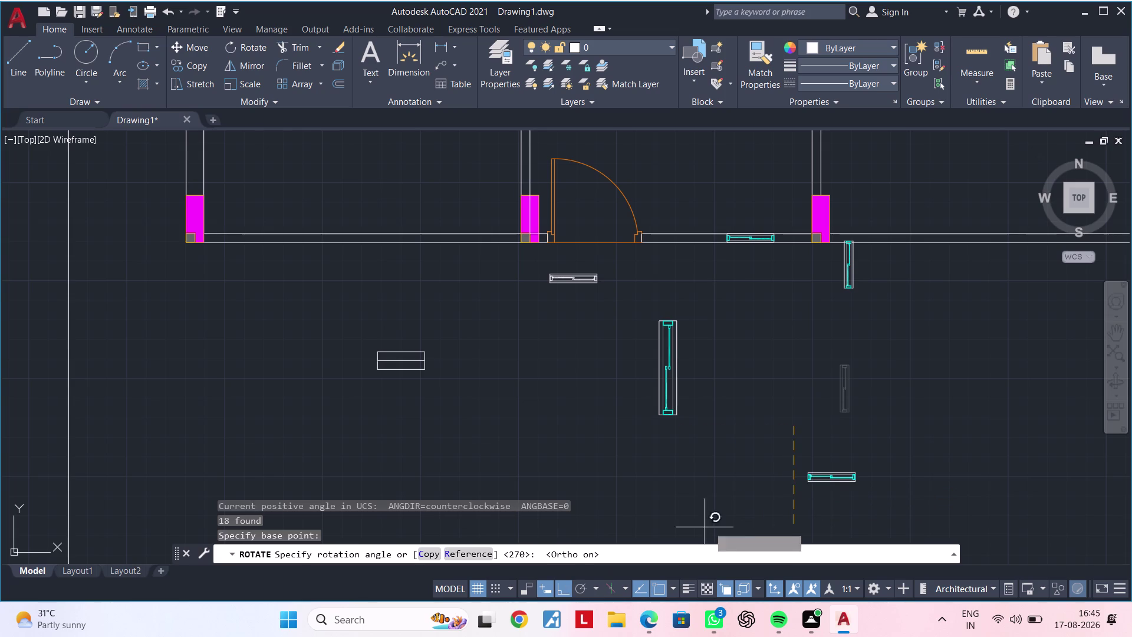
click(821, 504)
Select the sliding window's long lines and left end pieces.
scroll(up, 3)
middle_drag(807, 486, 869, 472)
scroll(up, 3)
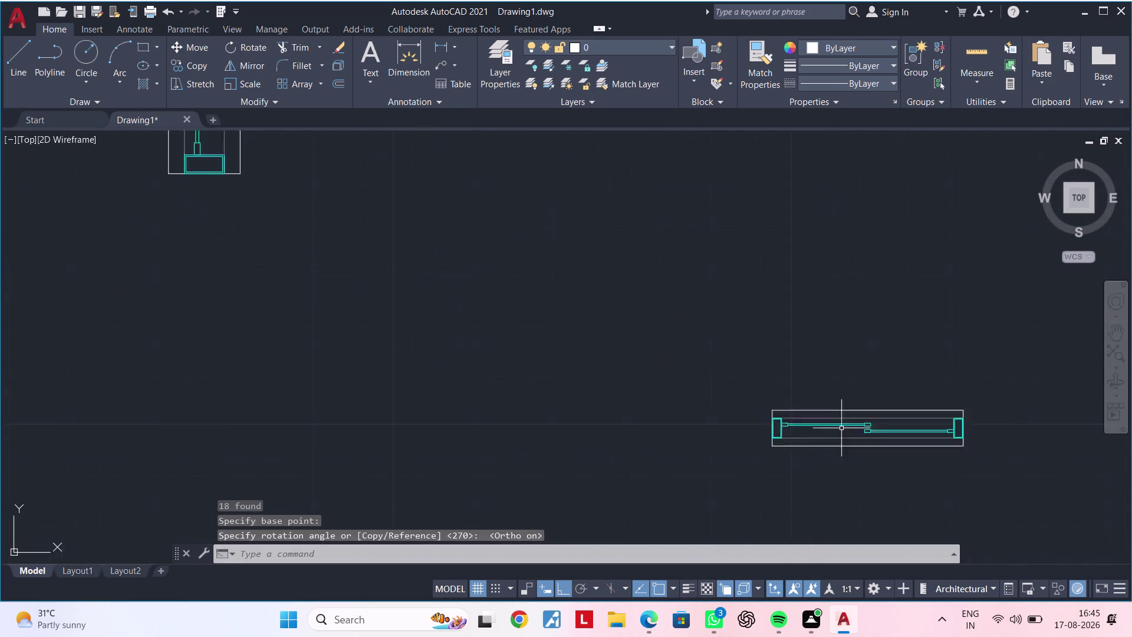
scroll(up, 3)
scroll(up, 3)
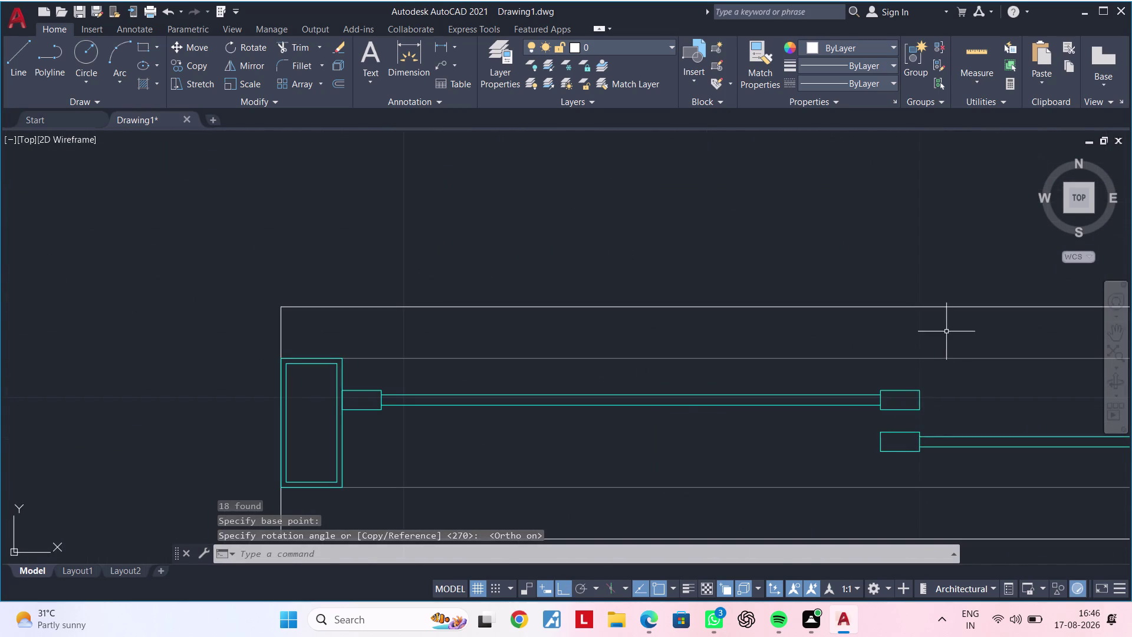
click(946, 330)
click(861, 506)
scroll(up, 3)
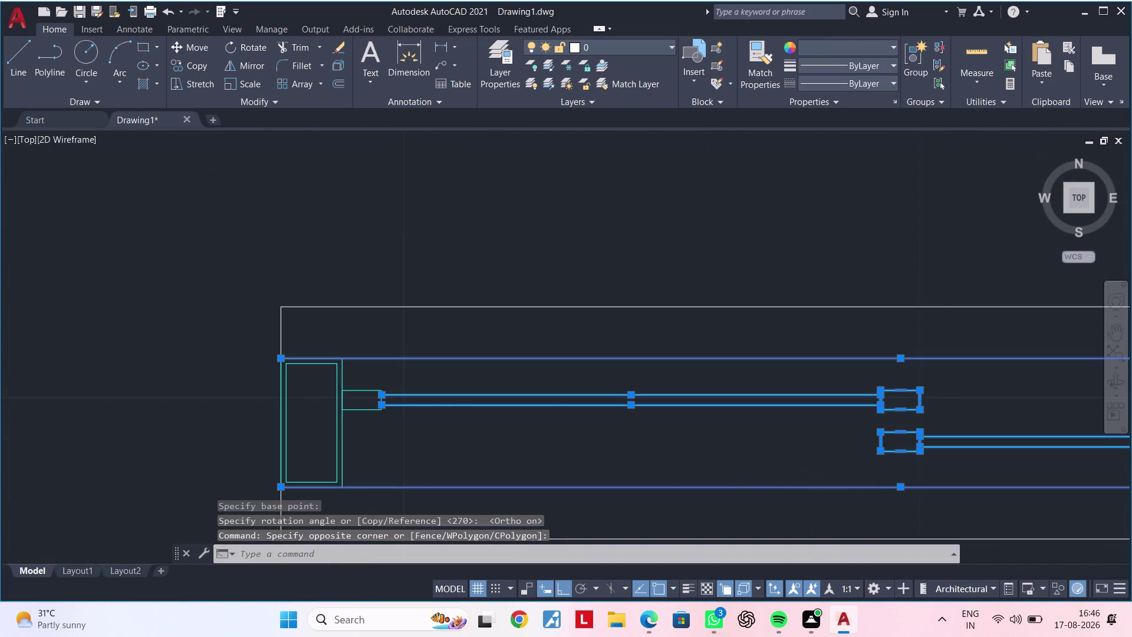
drag(381, 432, 362, 439)
click(292, 445)
drag(367, 356, 367, 375)
click(362, 433)
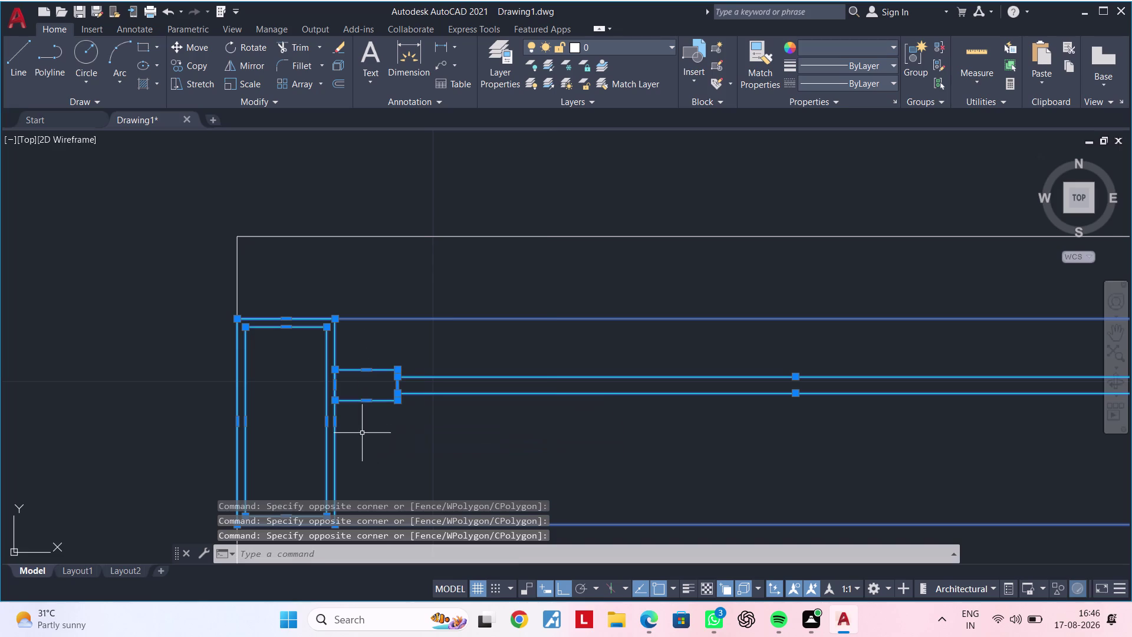
Add the window's right end frame to the selection.
scroll(down, 3)
middle_drag(811, 460, 621, 459)
scroll(up, 3)
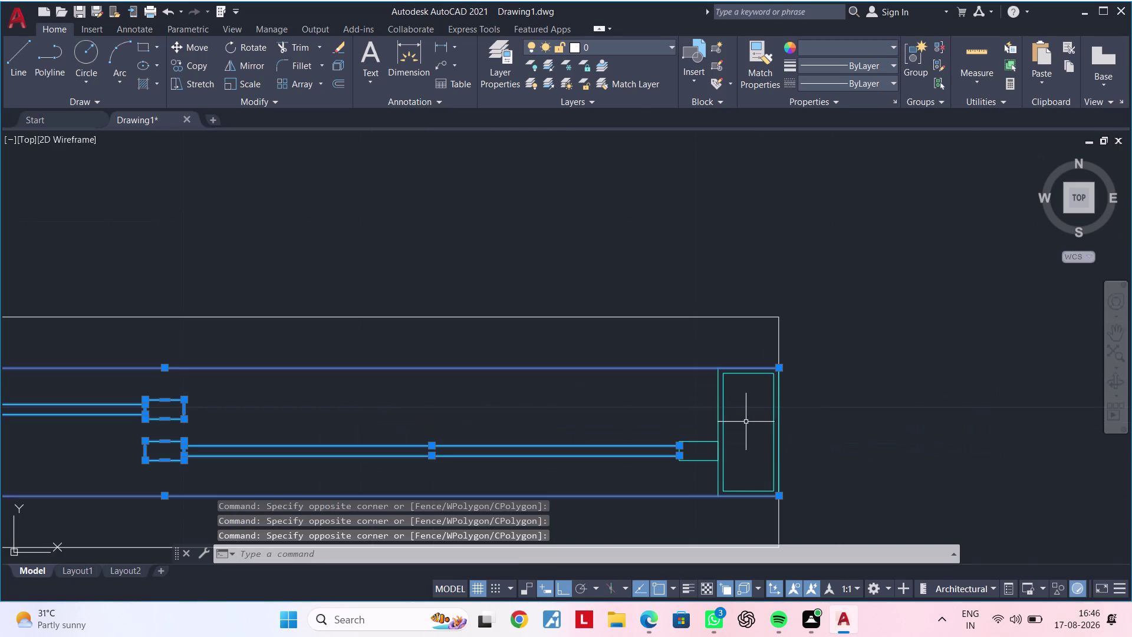
click(694, 413)
click(743, 434)
click(748, 417)
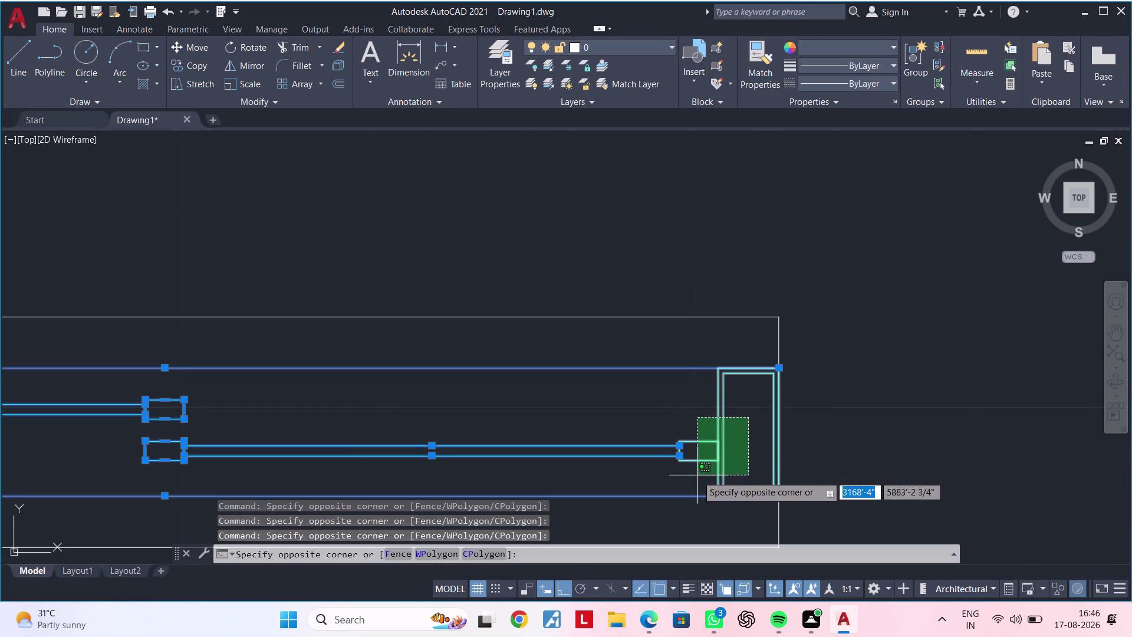
click(696, 475)
scroll(down, 3)
middle_drag(561, 430, 701, 288)
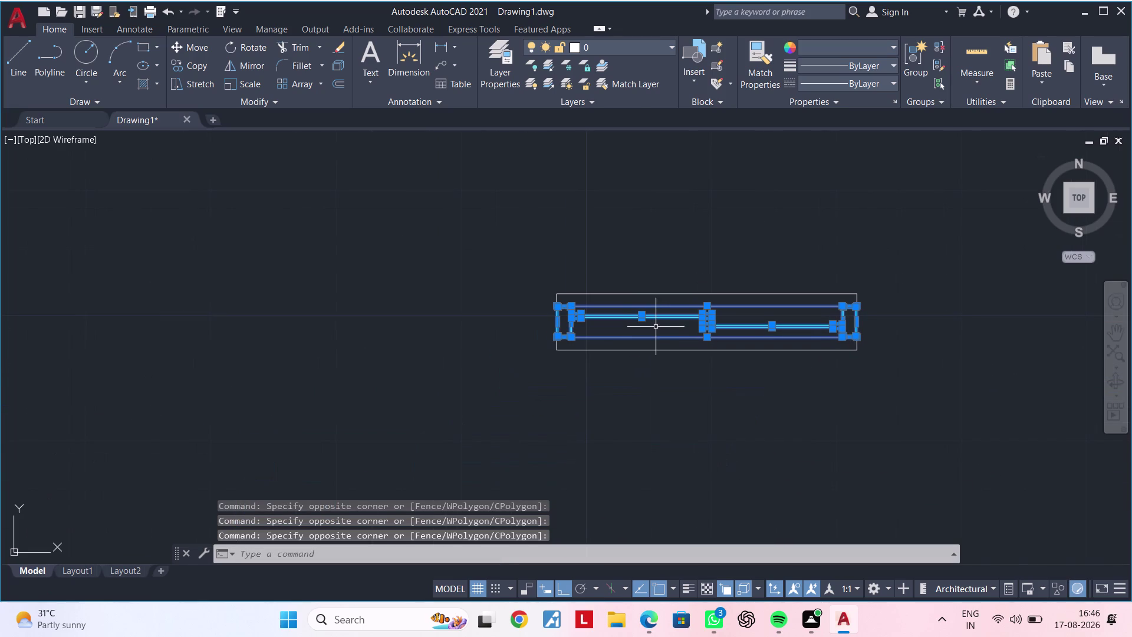
Copy the selected window parts with the window's top edge as base point.
key(c)
key(o)
key(space)
scroll(up, 3)
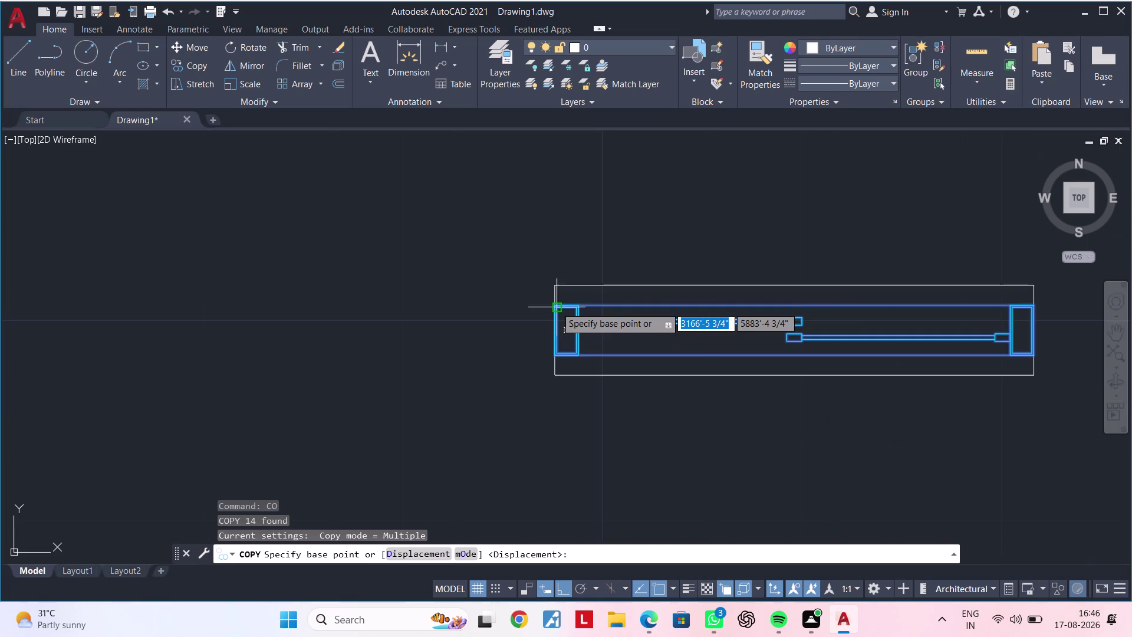
scroll(up, 3)
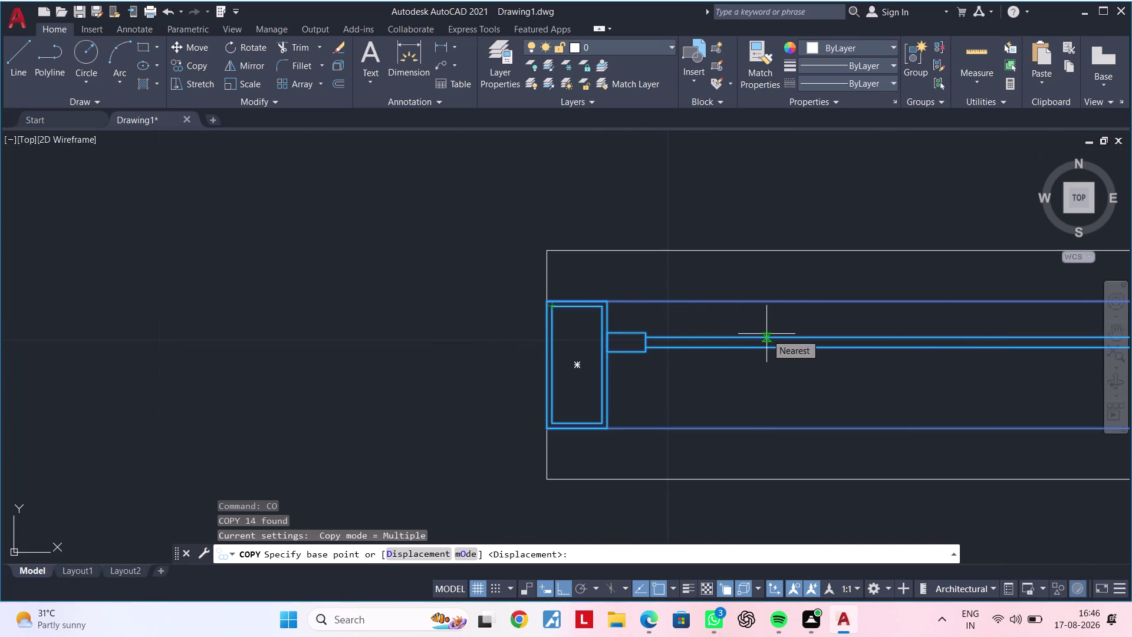
scroll(down, 3)
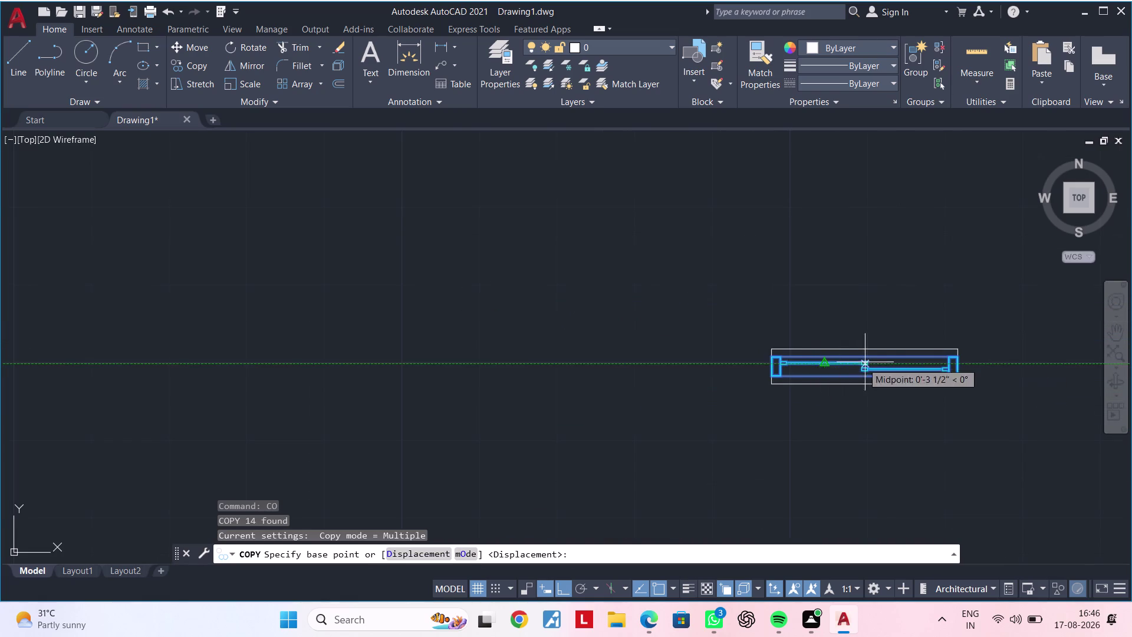
scroll(up, 3)
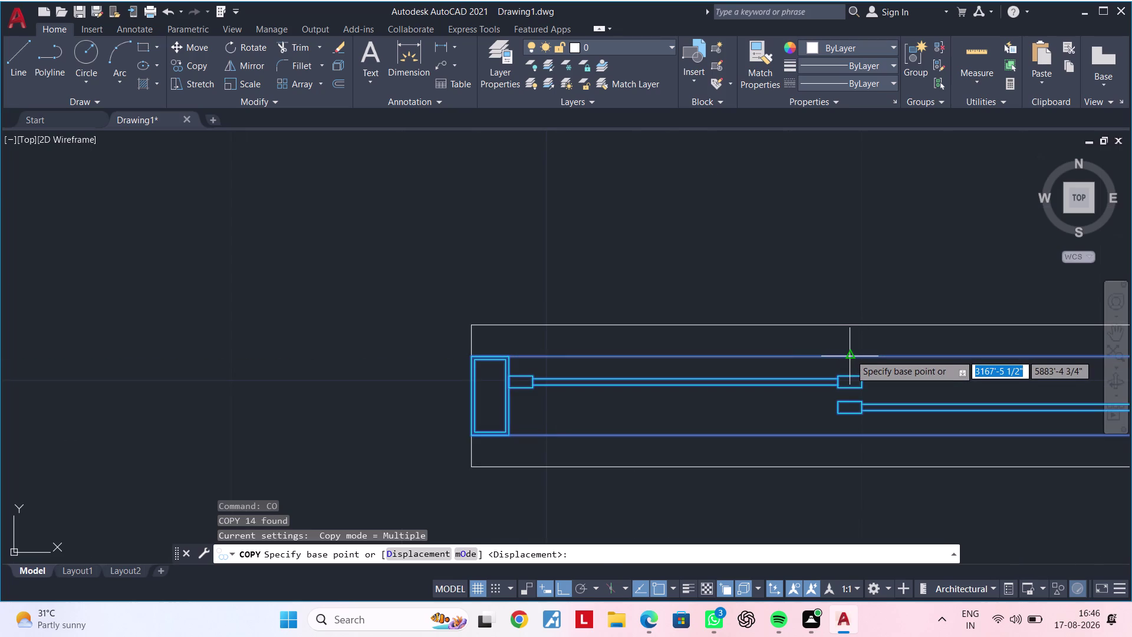
click(850, 354)
scroll(down, 3)
middle_drag(331, 255, 771, 331)
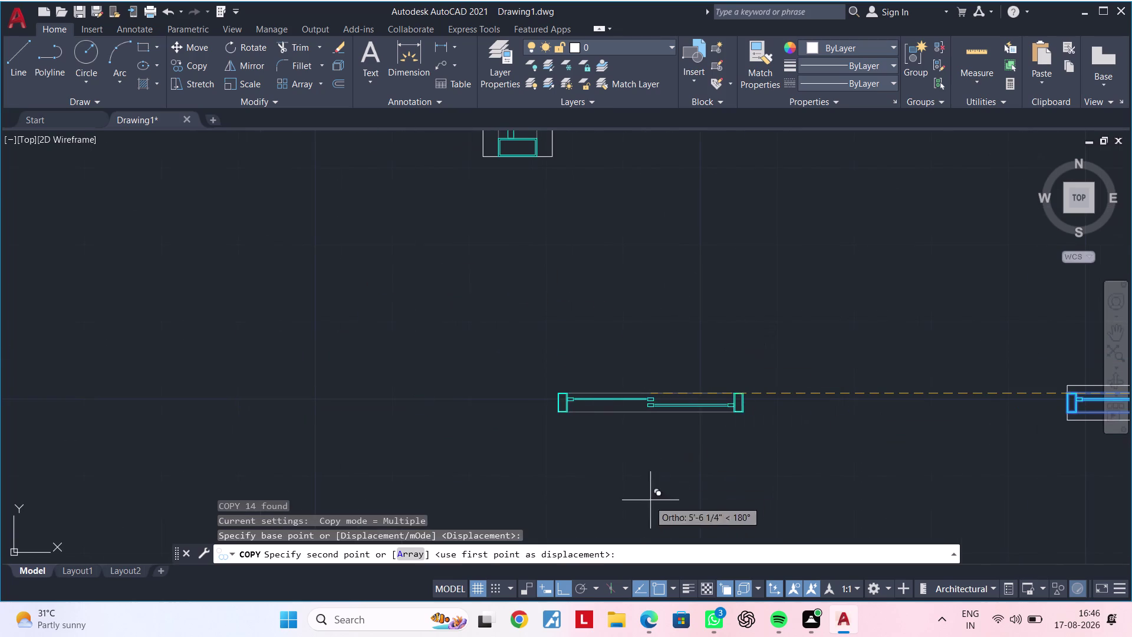
With Ortho off, drop the copy onto the empty rectangle's top edge.
click(567, 584)
scroll(down, 3)
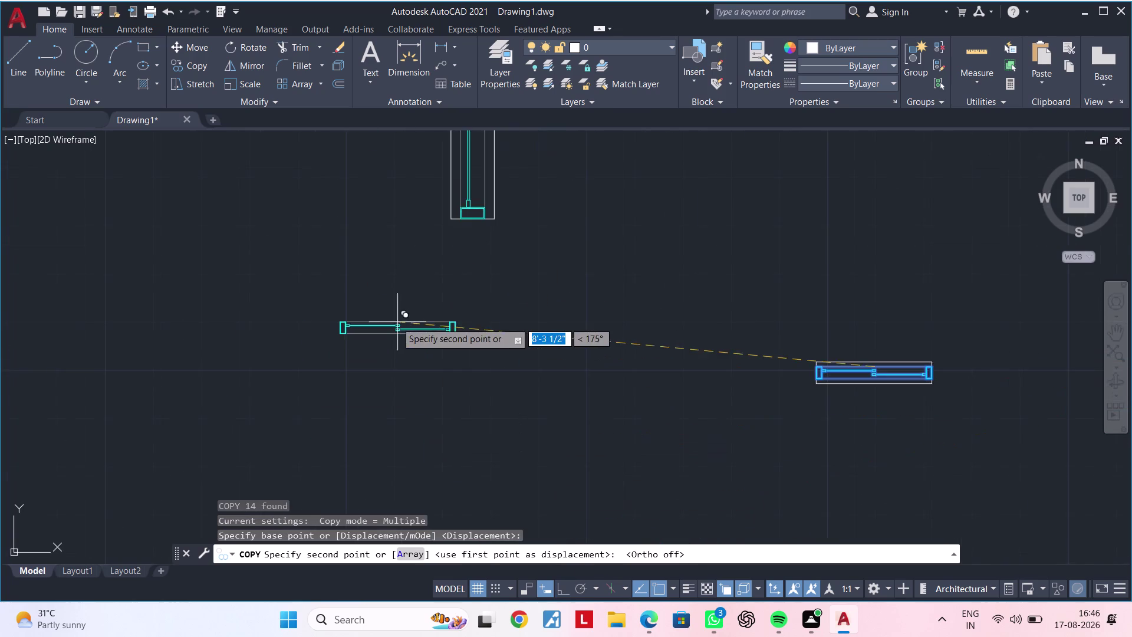
middle_drag(371, 316, 871, 335)
middle_drag(428, 306, 821, 317)
scroll(down, 3)
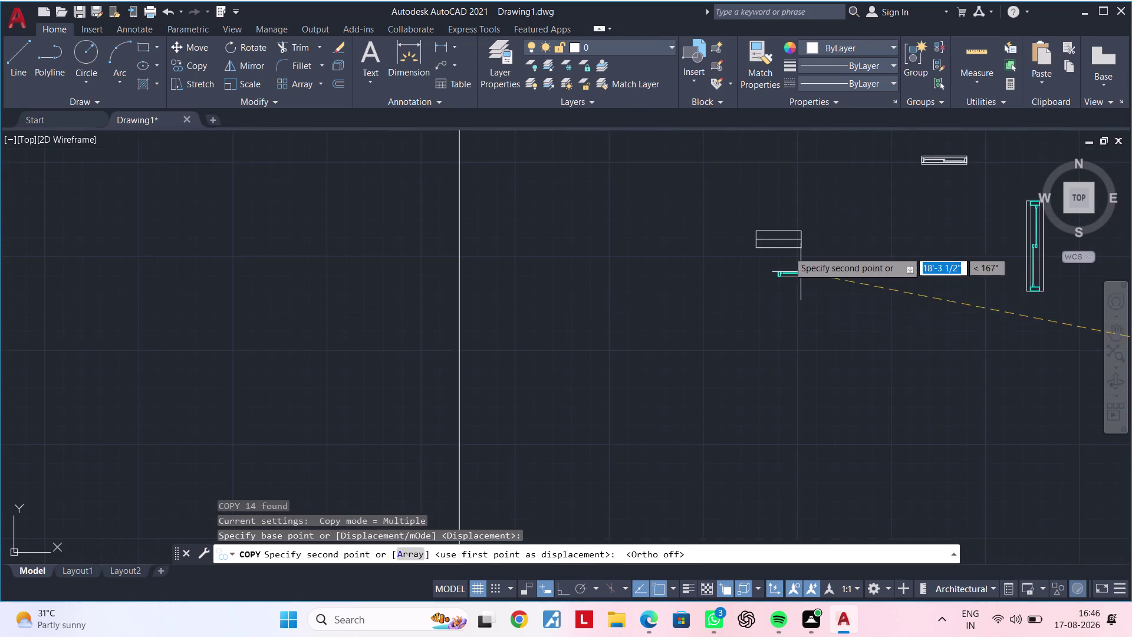
scroll(up, 3)
scroll(up, 3)
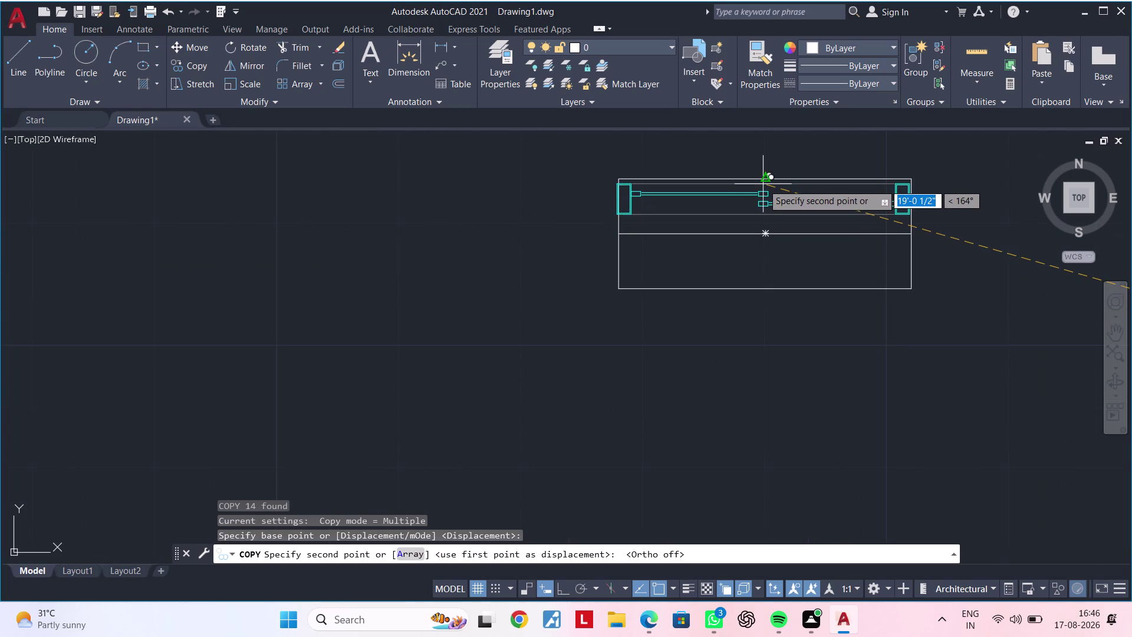
scroll(up, 3)
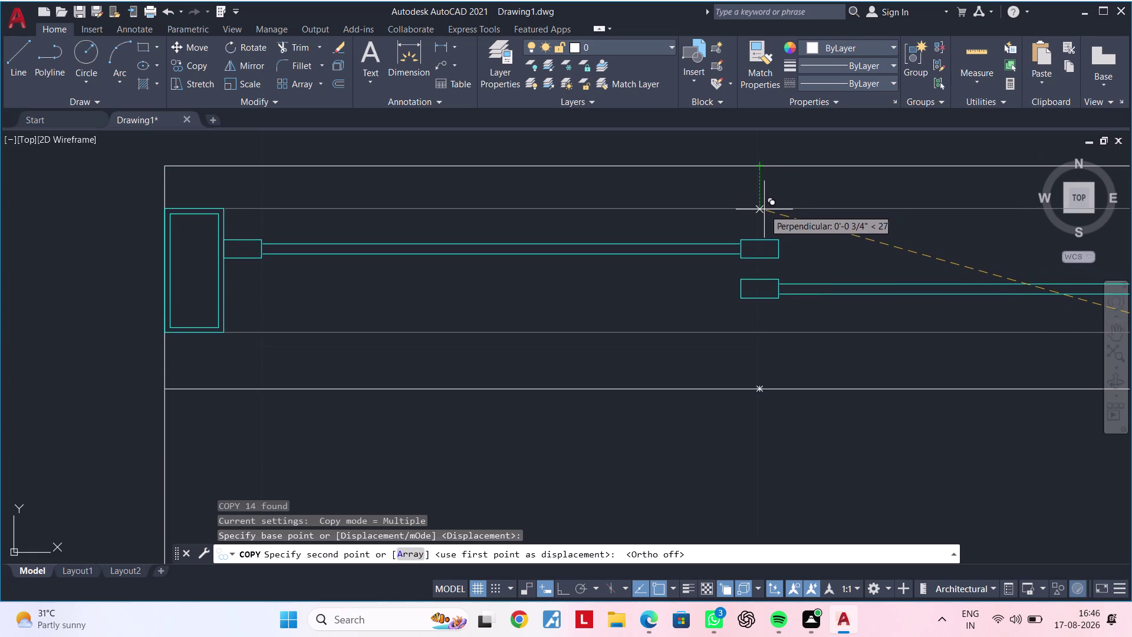
click(764, 212)
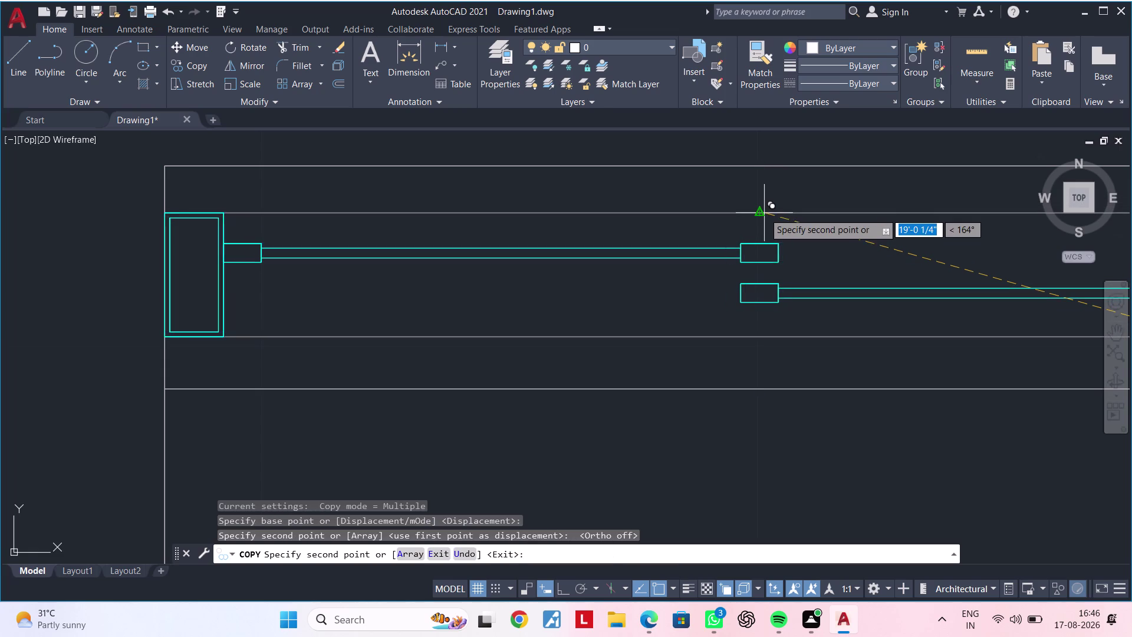
key(Escape)
key(Escape)
Recentre the view on the placed window and clear pending commands.
scroll(down, 3)
middle_drag(821, 326, 815, 324)
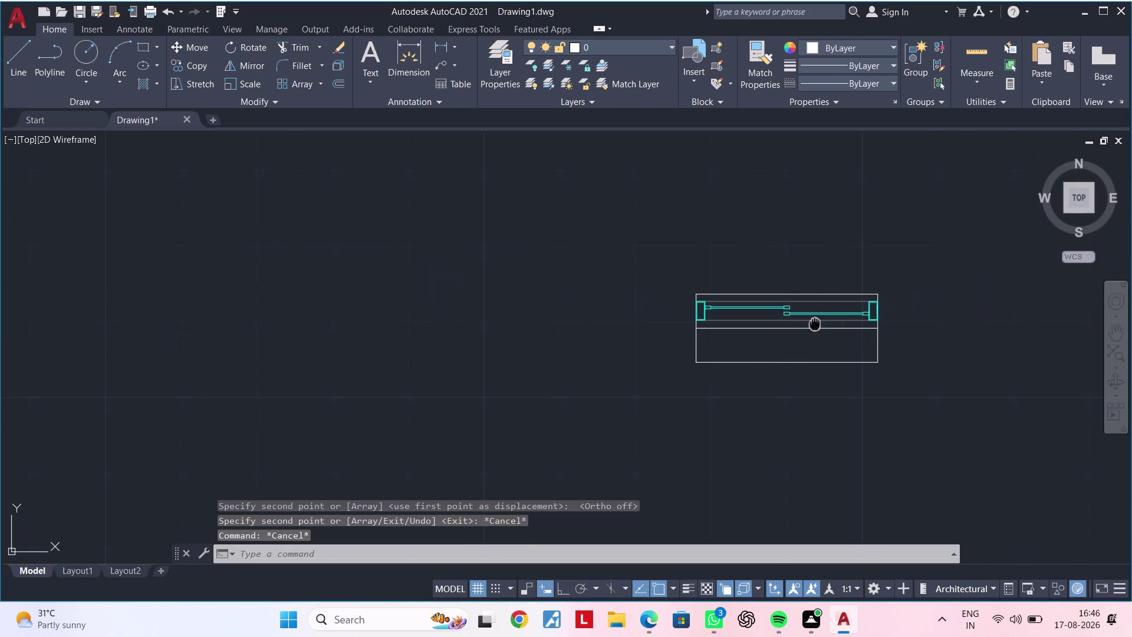
middle_drag(815, 324, 622, 258)
key(Escape)
key(Escape)
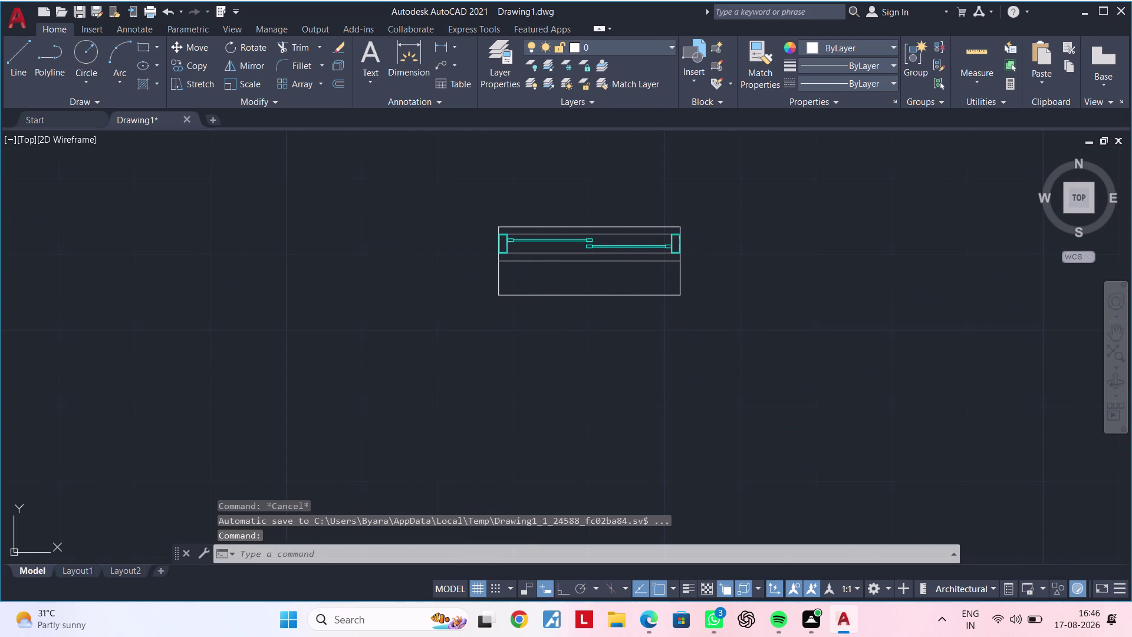
scroll(down, 3)
middle_drag(636, 293, 562, 325)
key(Escape)
Explode the copied sliding window into individual pieces.
key(Escape)
drag(443, 249, 466, 277)
click(700, 365)
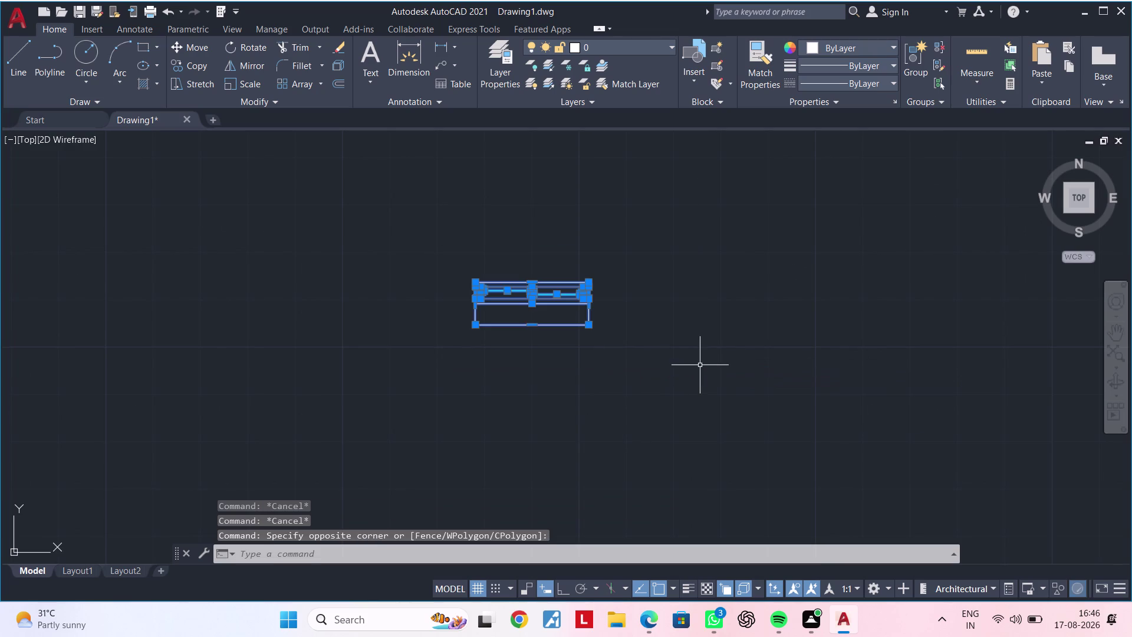
text(X)
key(space)
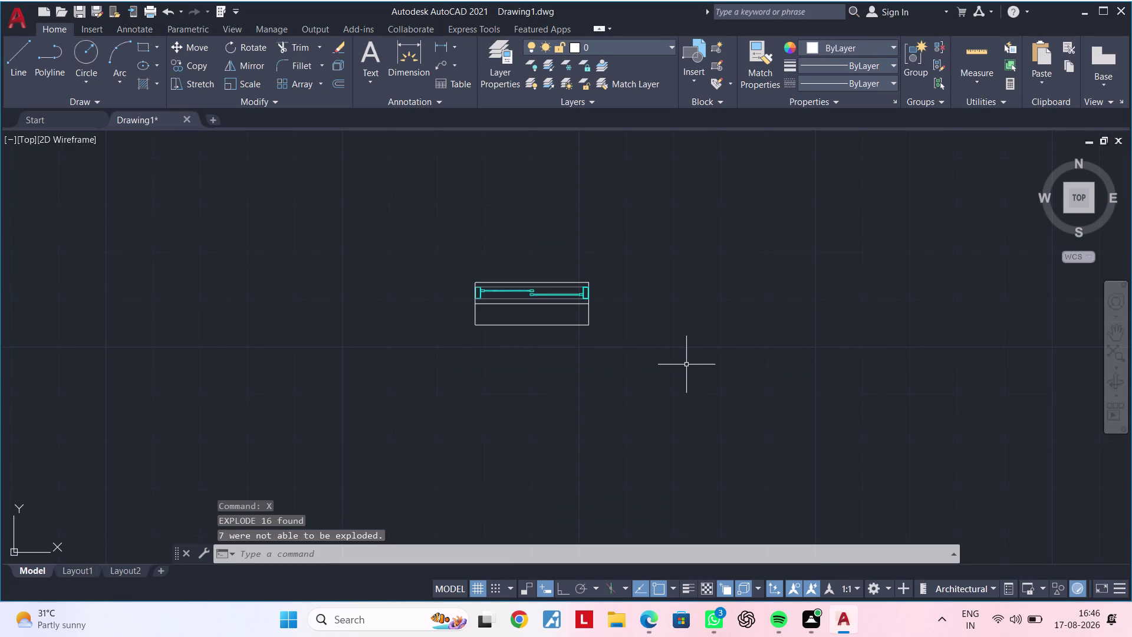
key(Escape)
key(Escape)
Combine the 43 exploded pieces into a block named V1.
click(450, 242)
click(654, 376)
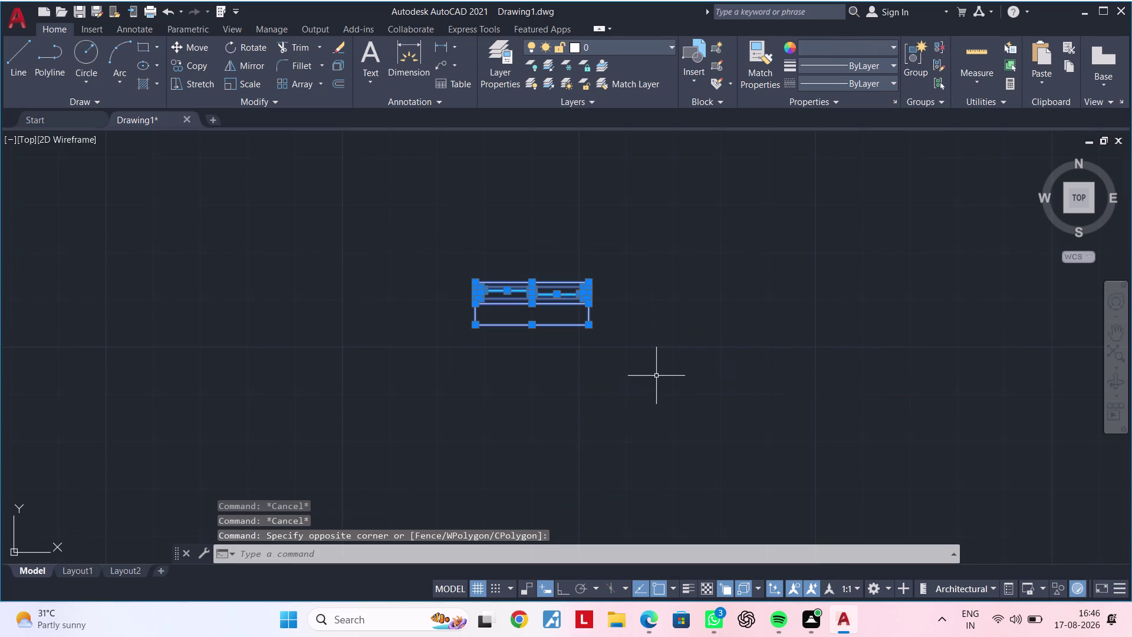
text(B)
key(space)
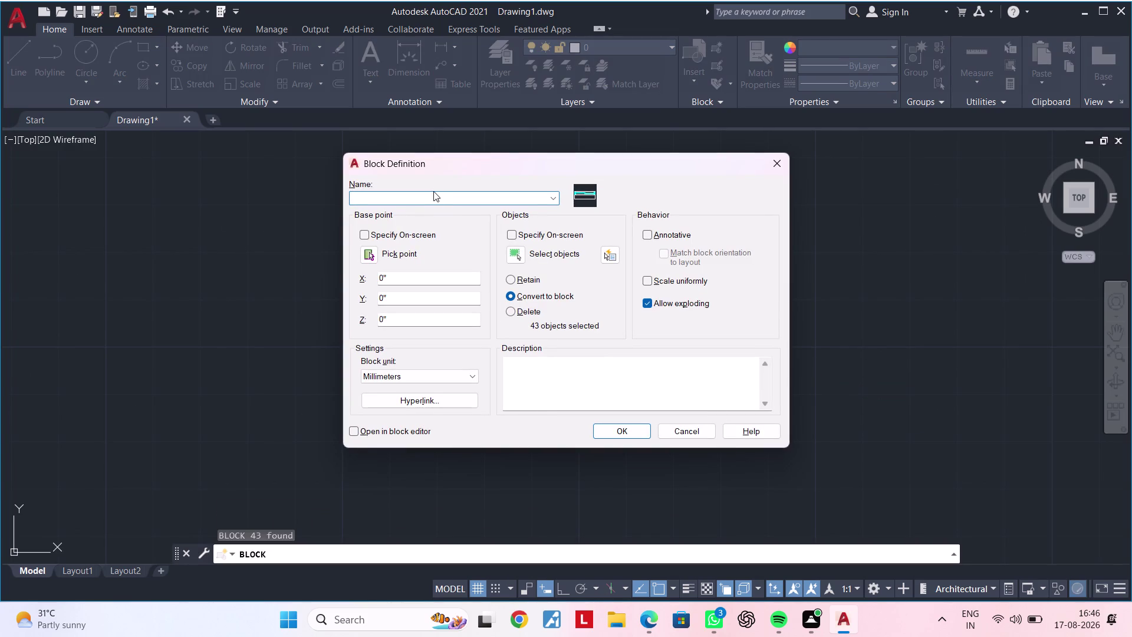
click(432, 195)
text(V1)
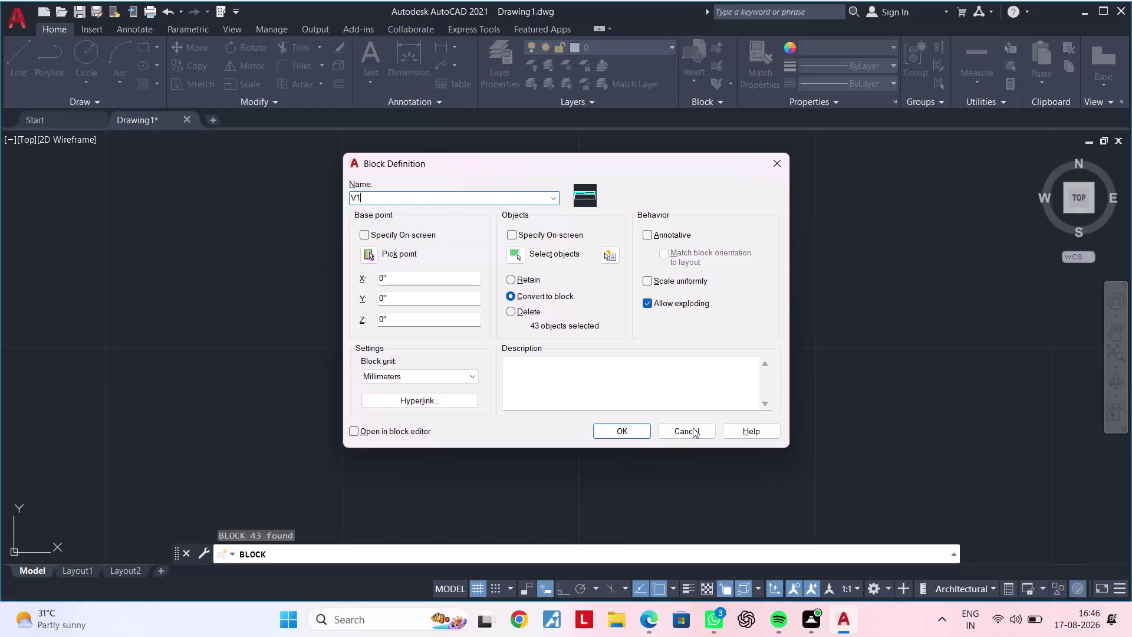
click(623, 430)
scroll(down, 3)
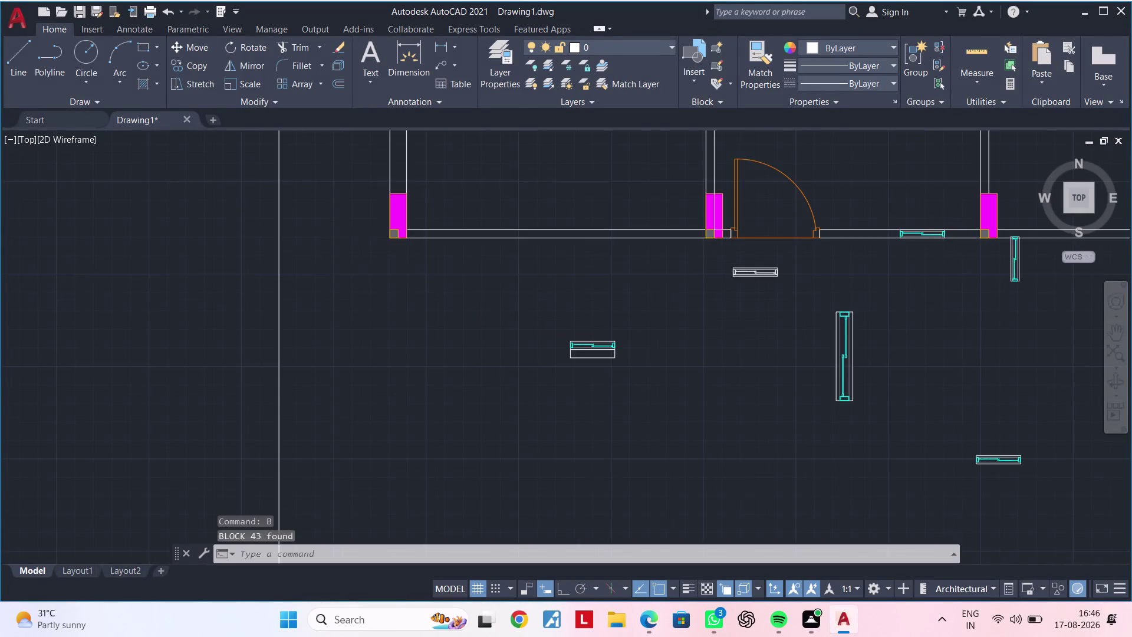
Attempt rotating the V1 window block with Ortho on, then undo it.
middle_drag(631, 379, 551, 379)
key(Escape)
click(493, 328)
click(604, 401)
text(R)
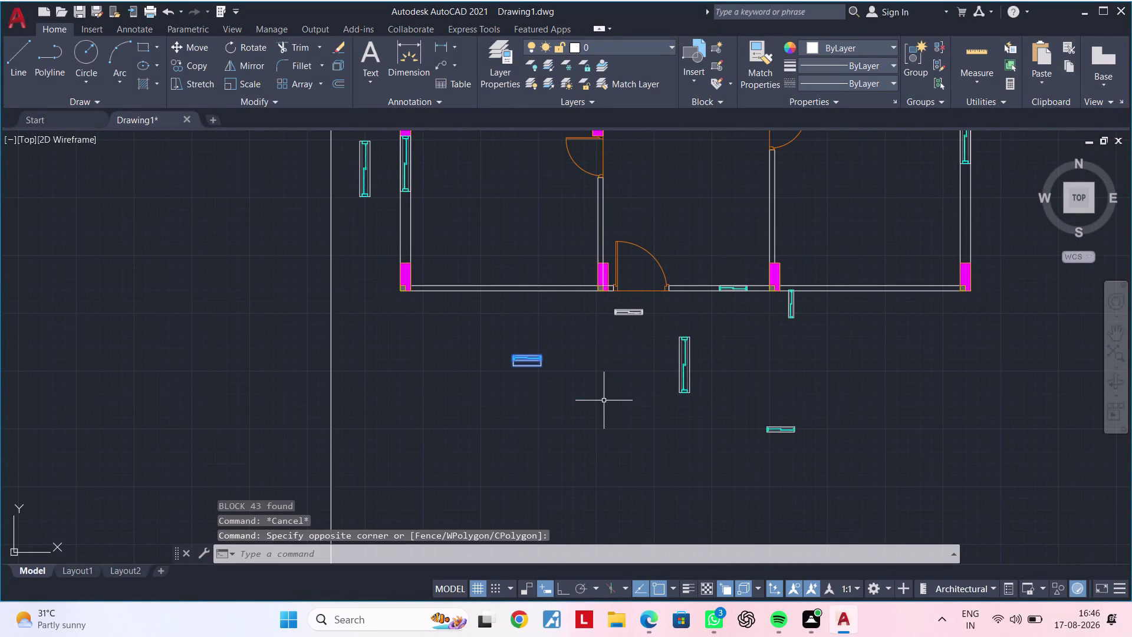
text(O)
key(space)
click(597, 401)
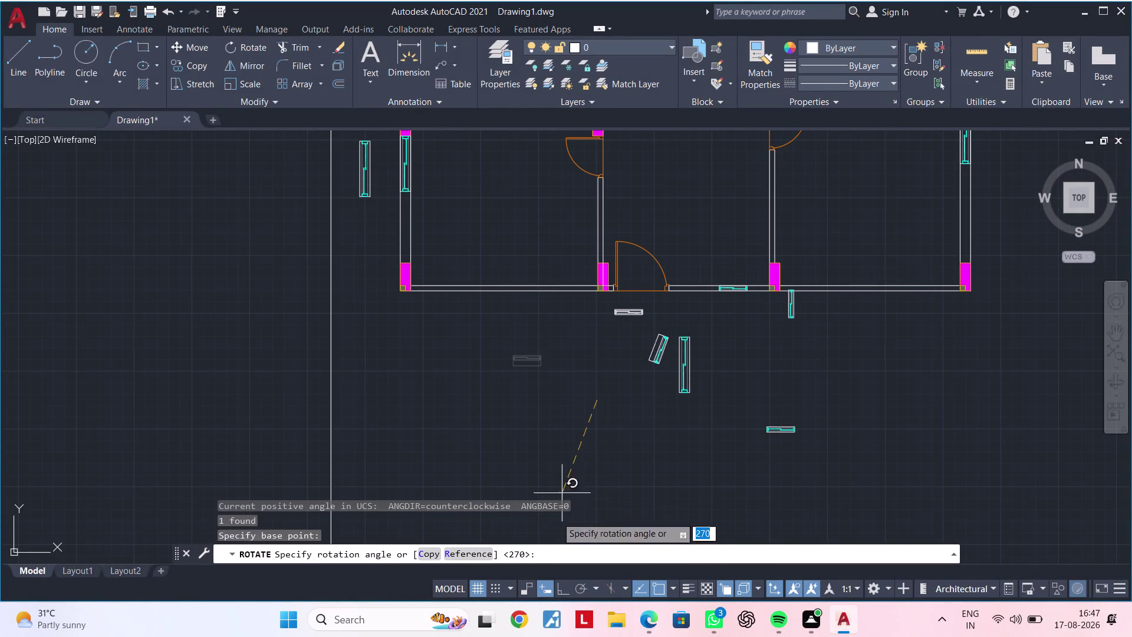
click(567, 589)
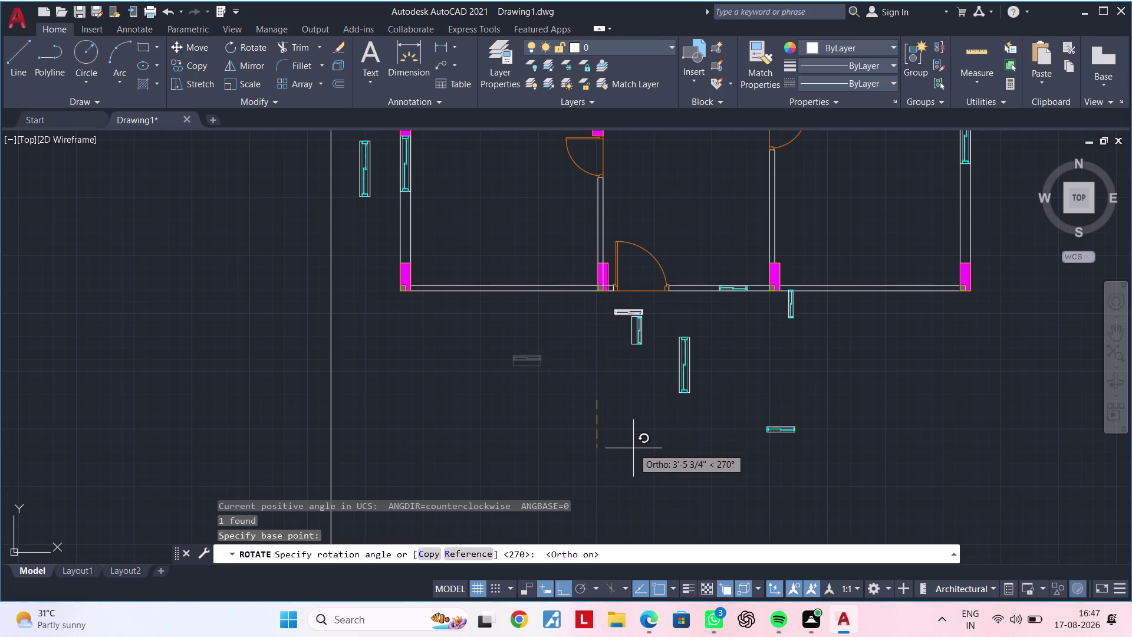
click(583, 297)
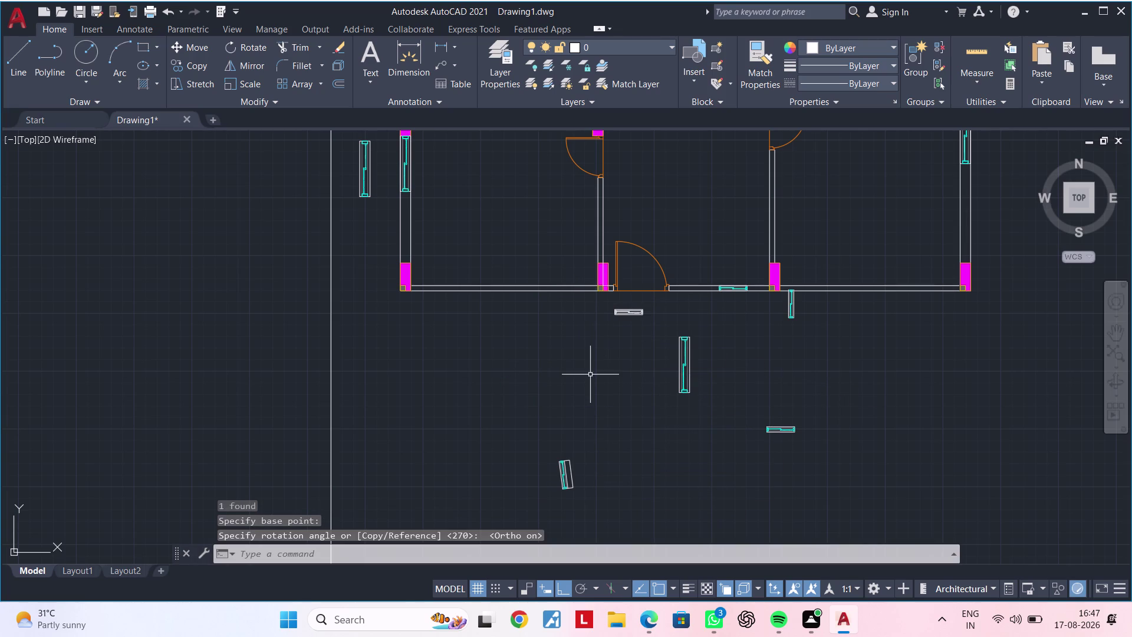
key(ctrl+z)
Rotate the V1 window block 270 degrees so it stands vertical.
middle_drag(593, 456, 593, 432)
click(566, 325)
click(481, 366)
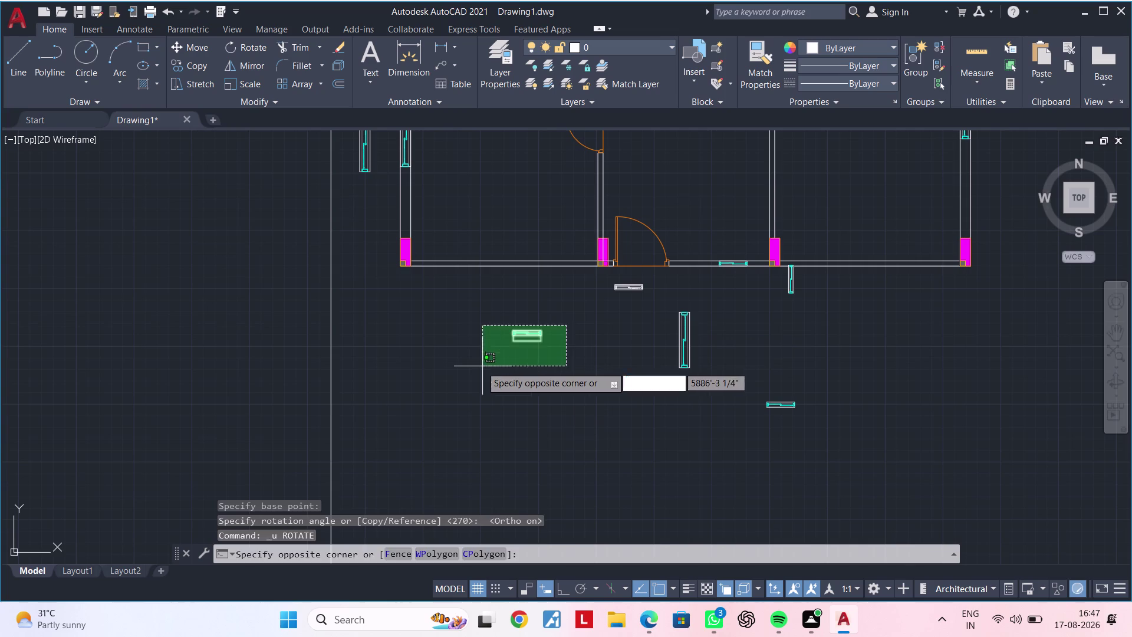
key(r)
key(o)
key(space)
click(487, 380)
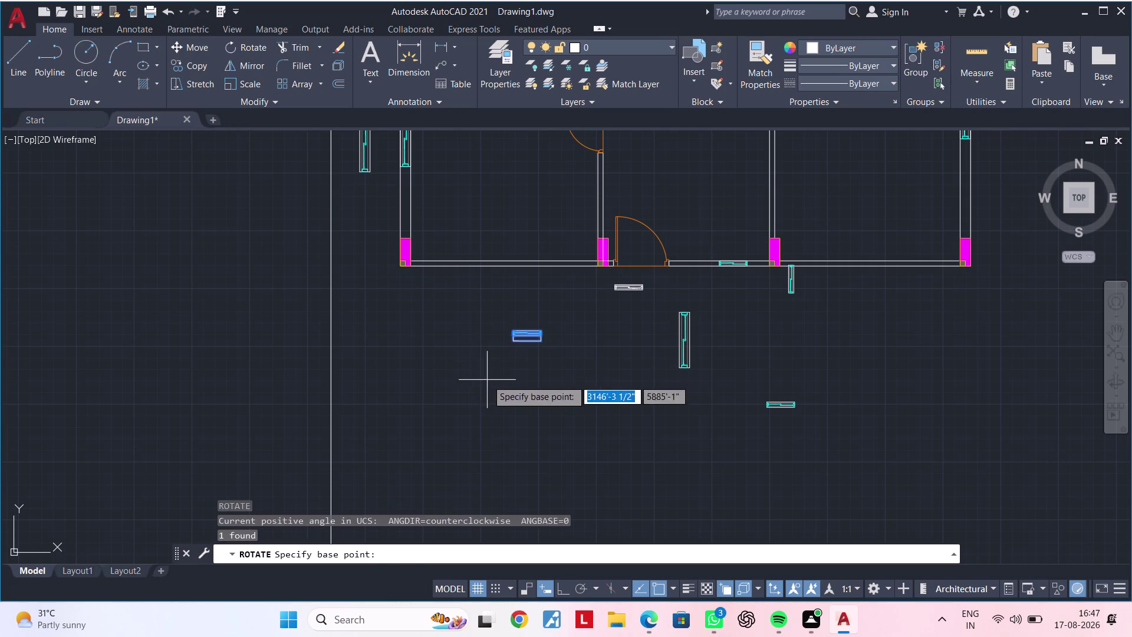
click(561, 595)
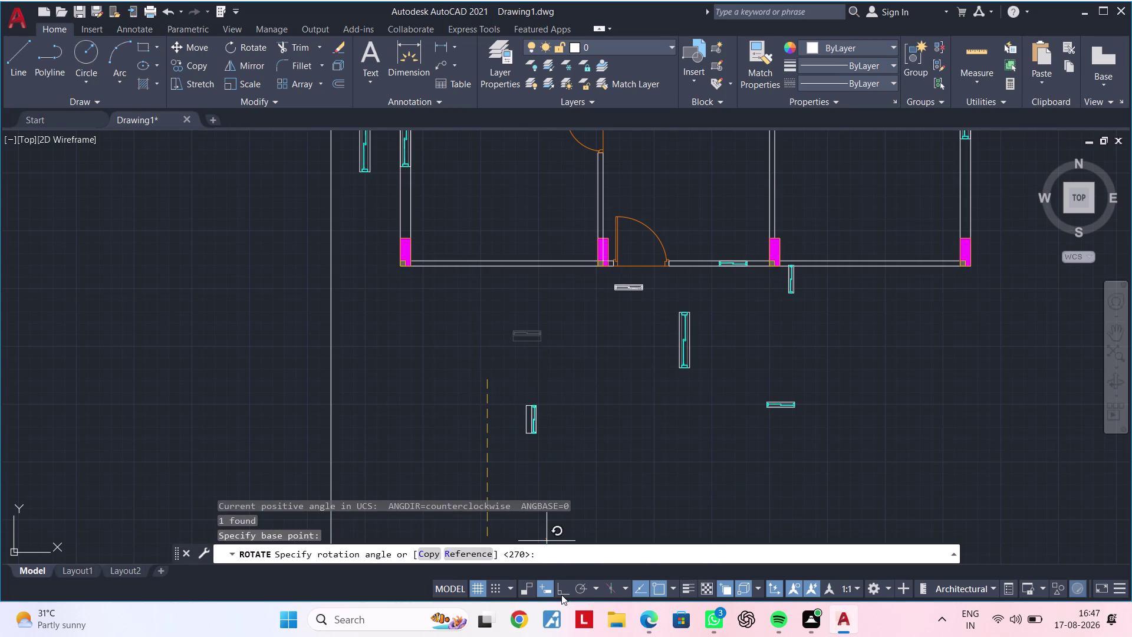
click(524, 309)
scroll(up, 3)
middle_drag(456, 366, 485, 480)
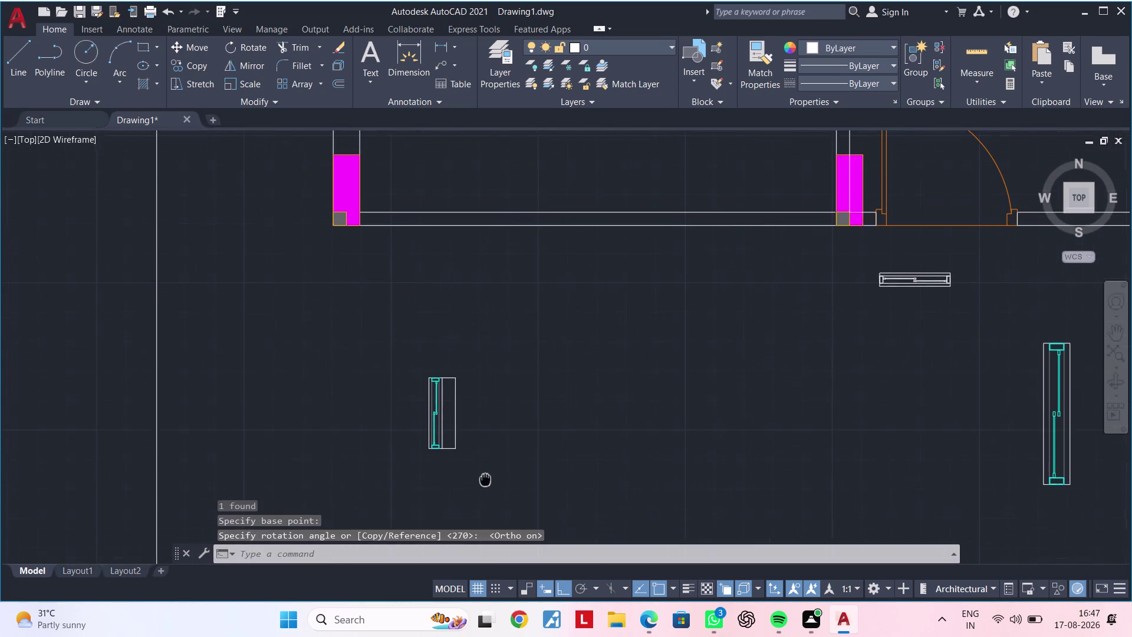
middle_drag(485, 480, 485, 480)
Start copying the vertical V1 block from its top corner.
key(Escape)
click(493, 342)
click(384, 476)
text(C)
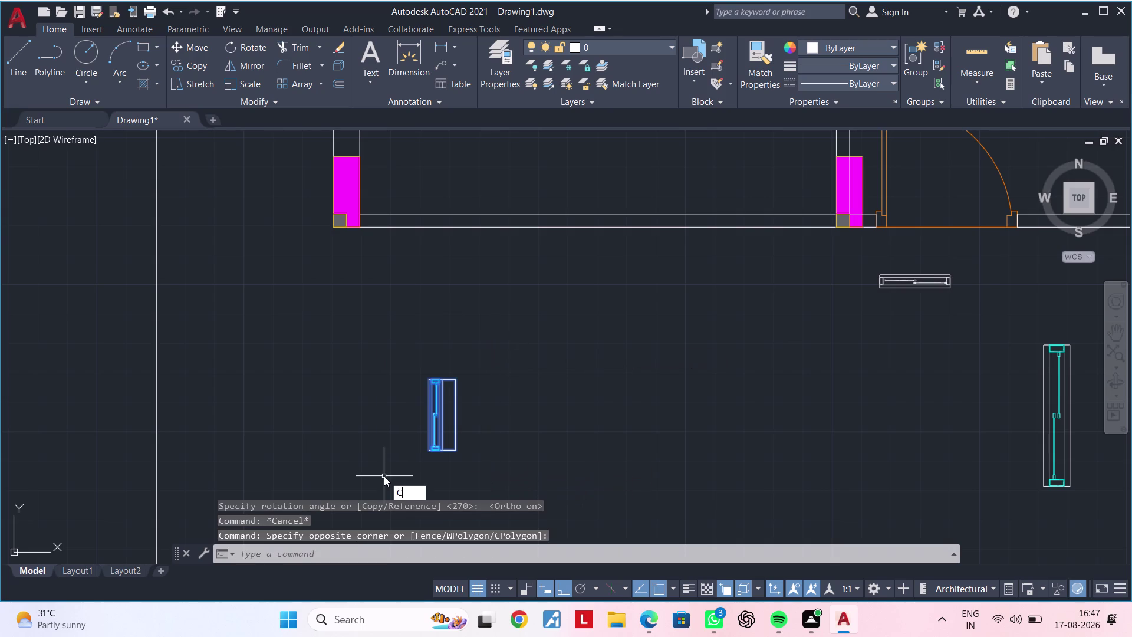
text(O)
key(space)
scroll(up, 3)
scroll(up, 3)
click(372, 371)
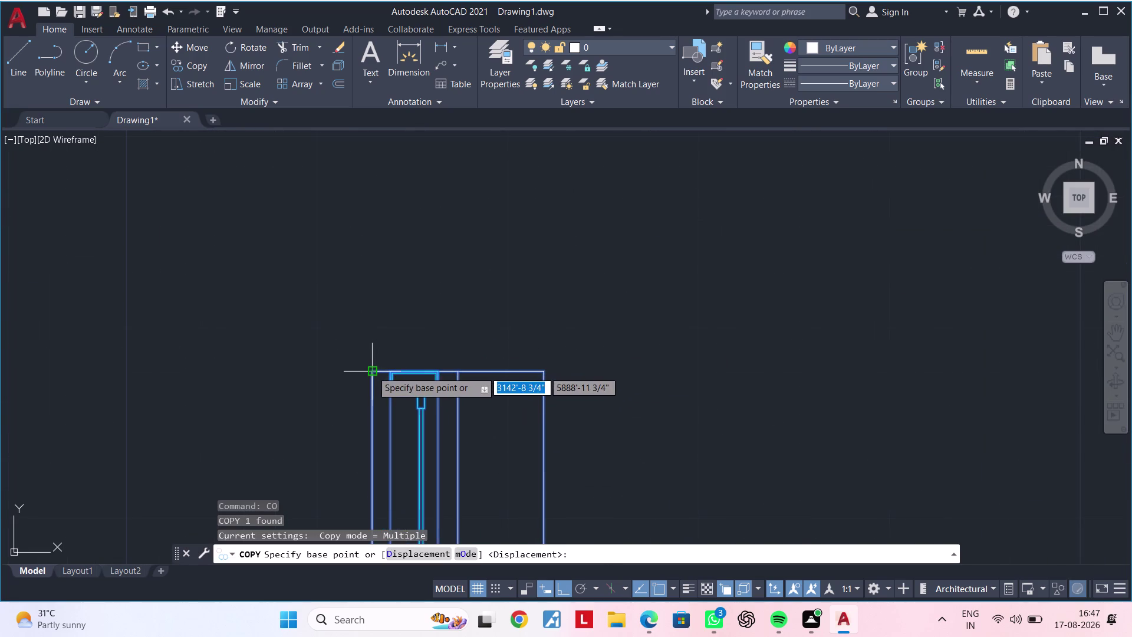
Place two V1 window copies in the plan's left outer wall.
scroll(up, 3)
scroll(down, 3)
middle_drag(429, 256, 458, 541)
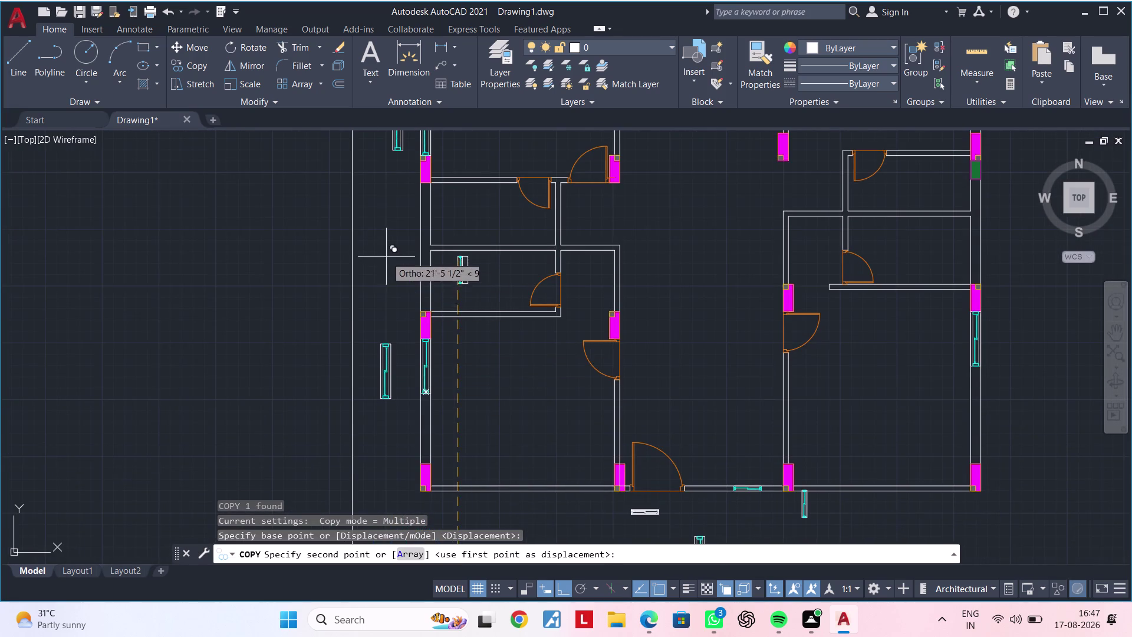
scroll(up, 3)
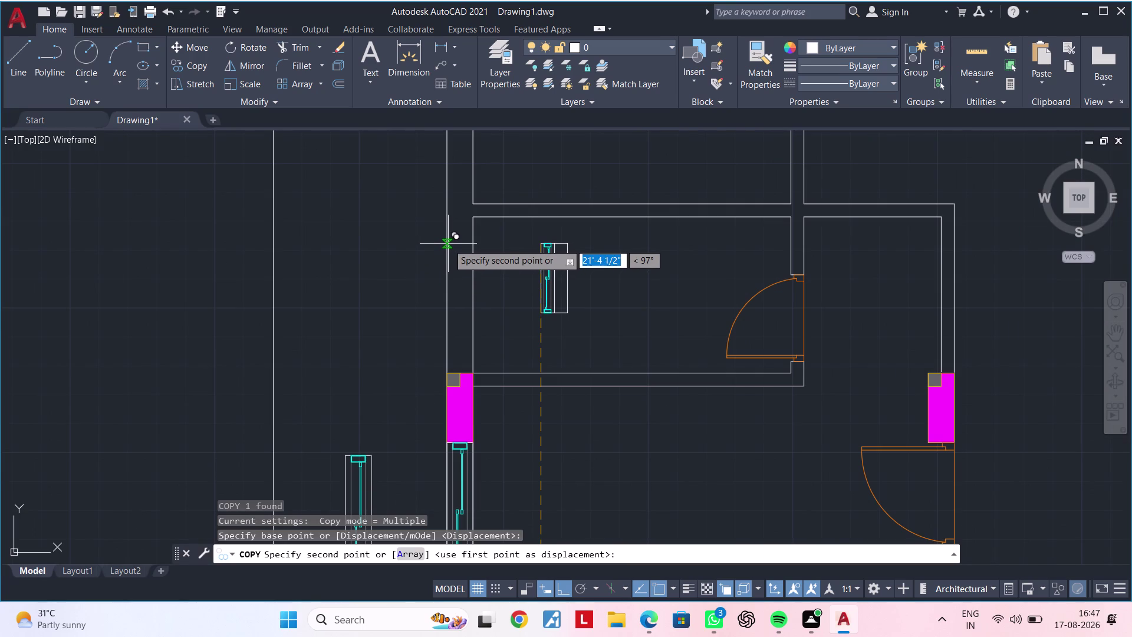
click(448, 244)
middle_drag(479, 234, 482, 504)
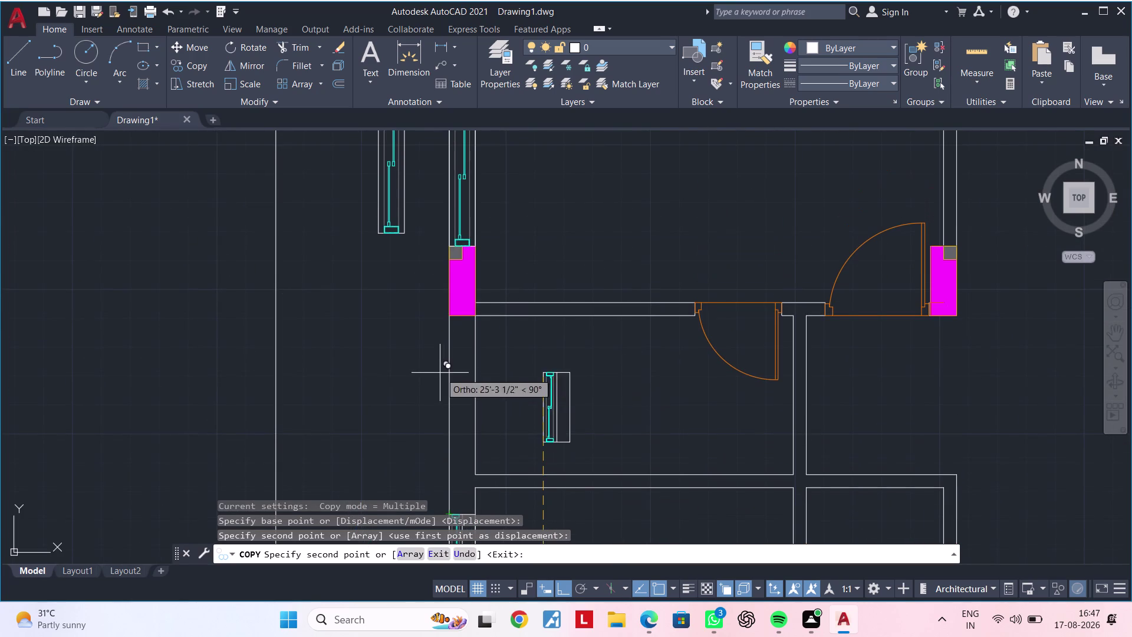
click(448, 372)
Place another V1 window copy in the right outer wall.
scroll(down, 3)
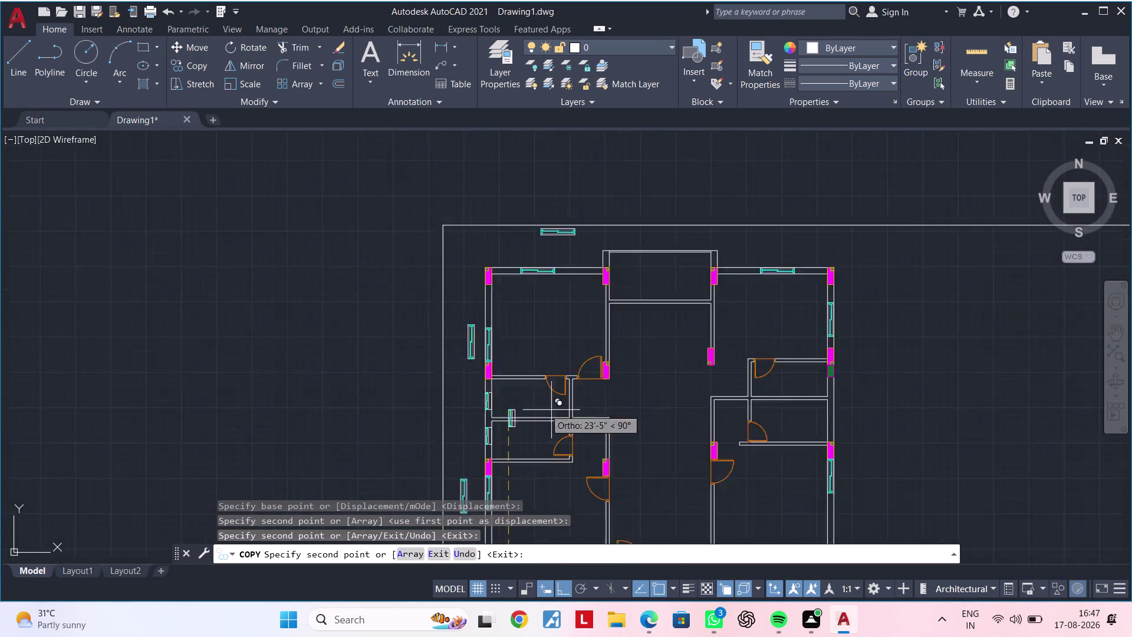
scroll(down, 3)
middle_drag(723, 440, 513, 404)
scroll(up, 3)
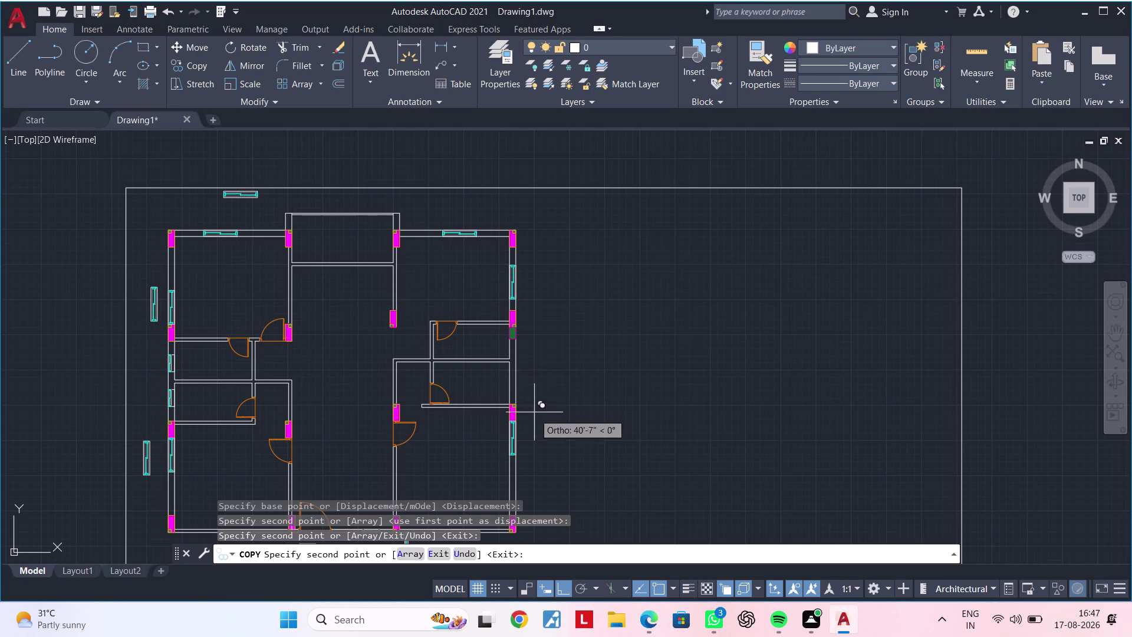
middle_drag(553, 457, 581, 279)
scroll(up, 3)
middle_drag(574, 282, 574, 361)
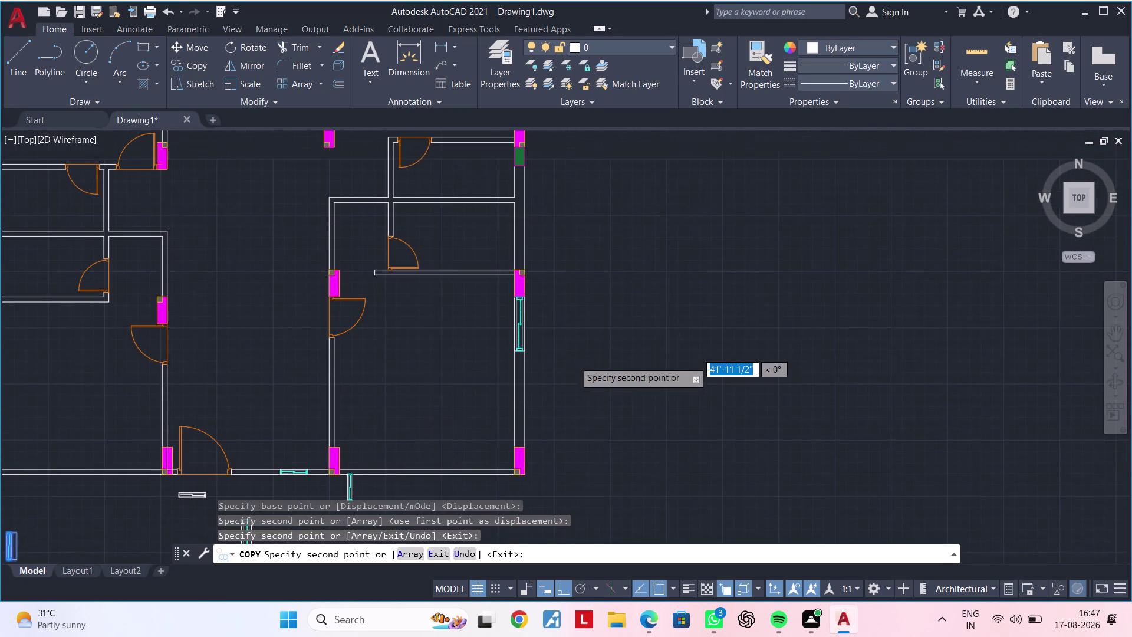
click(587, 392)
middle_drag(603, 420, 629, 247)
key(Escape)
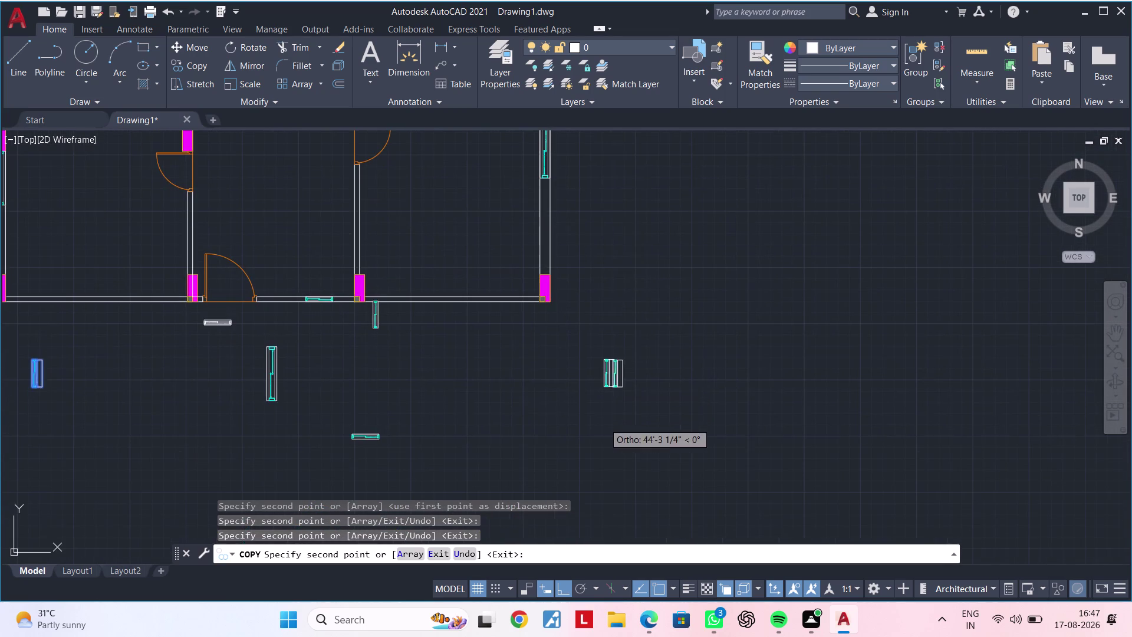
Mirror the small window block below the plan's right side, keeping the original.
key(Escape)
drag(580, 331, 593, 345)
click(652, 424)
text(M)
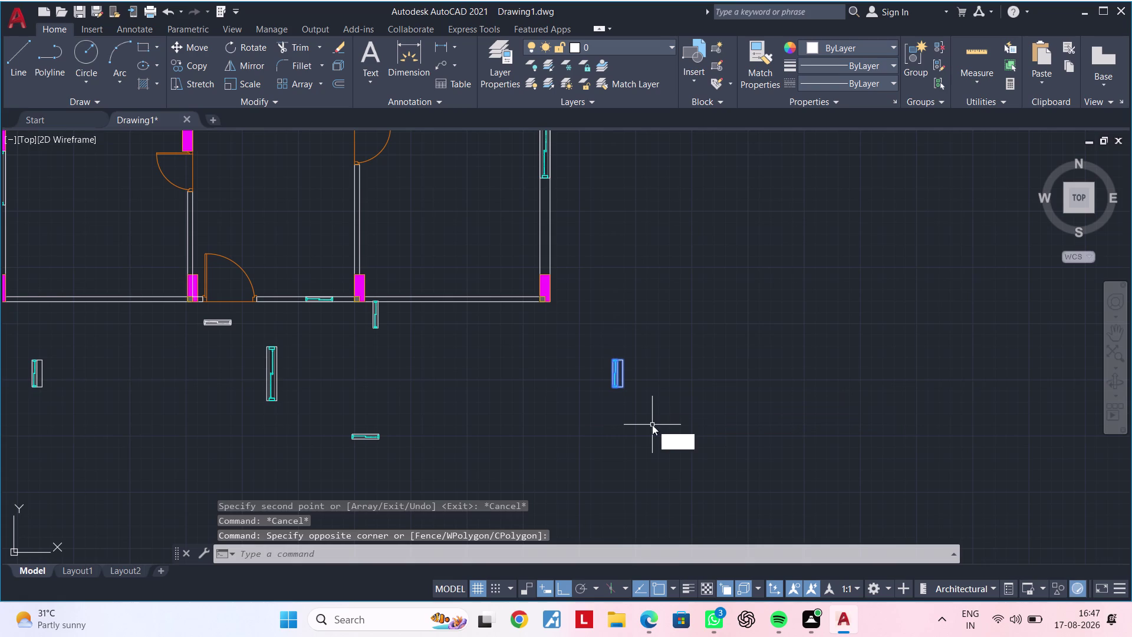
text(I)
key(space)
click(646, 341)
click(642, 415)
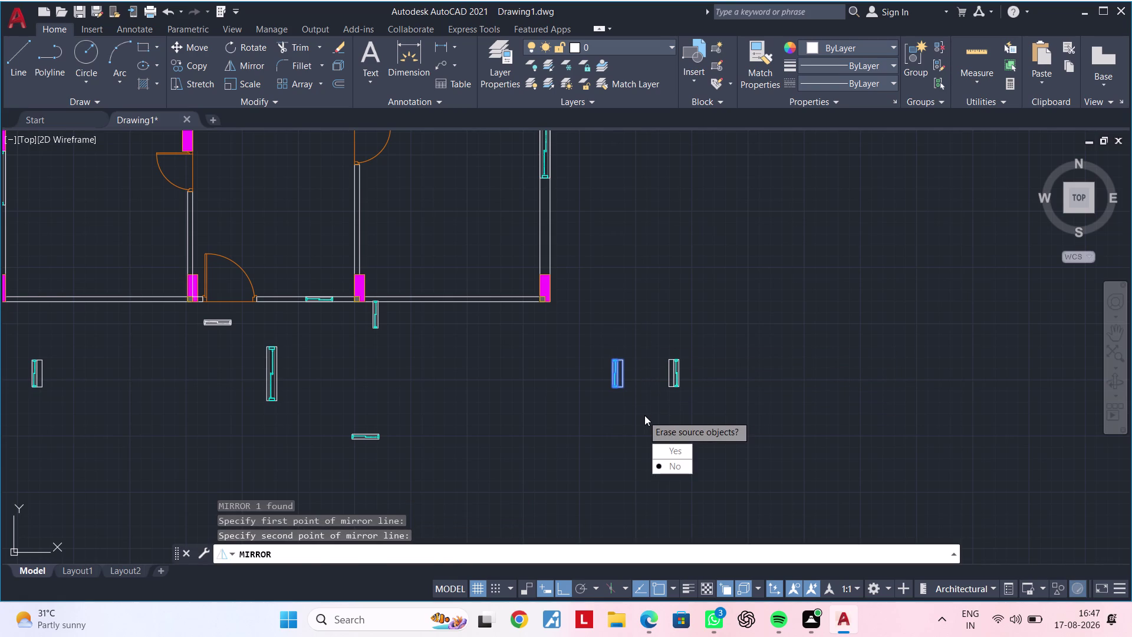
drag(668, 465, 642, 415)
key(Escape)
Start moving the mirrored copy, with the base point picked on the copy.
scroll(up, 3)
middle_drag(653, 386, 597, 397)
key(Escape)
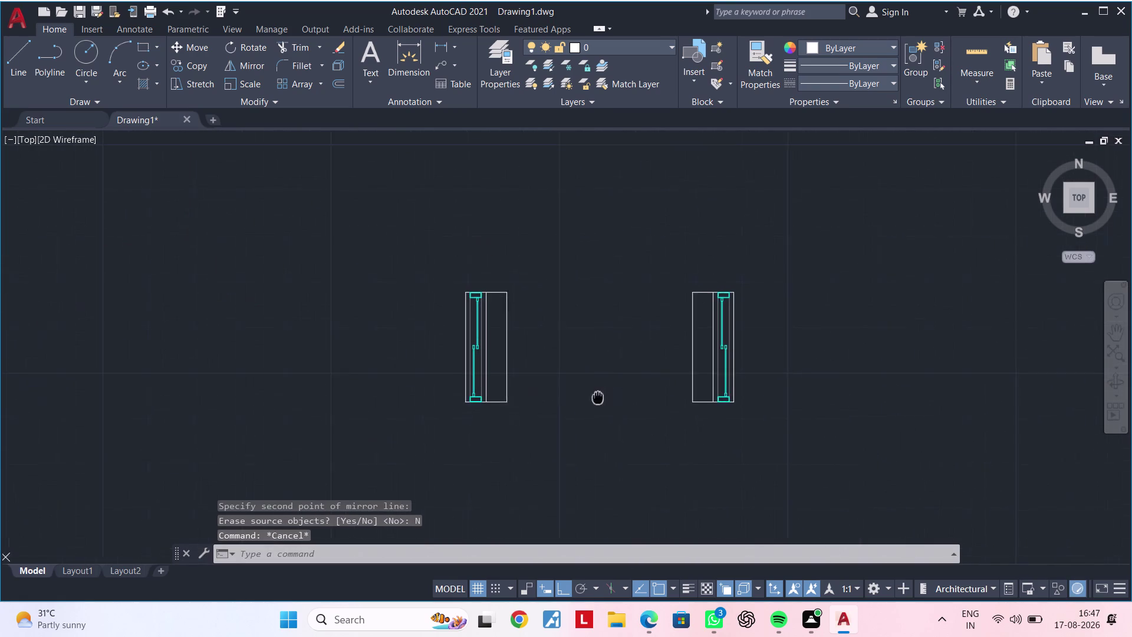
middle_drag(598, 397, 594, 398)
drag(636, 270, 663, 288)
click(768, 426)
text(M)
key(space)
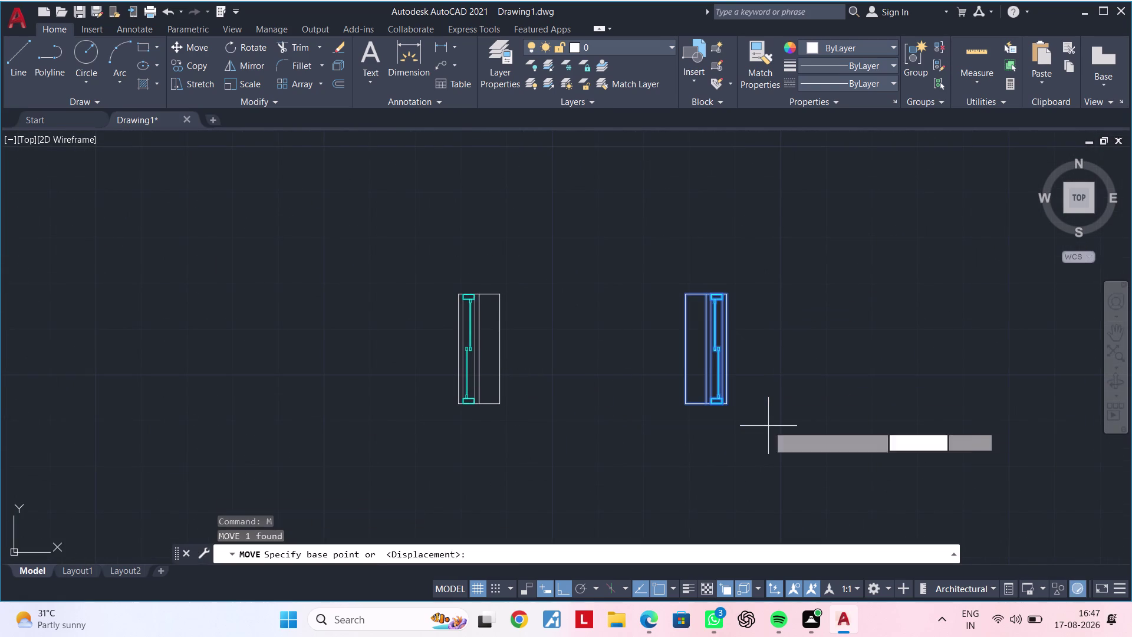
click(726, 294)
With Ortho off, drop the mirrored window copy into the right room's outer wall.
scroll(down, 3)
middle_drag(635, 165, 647, 325)
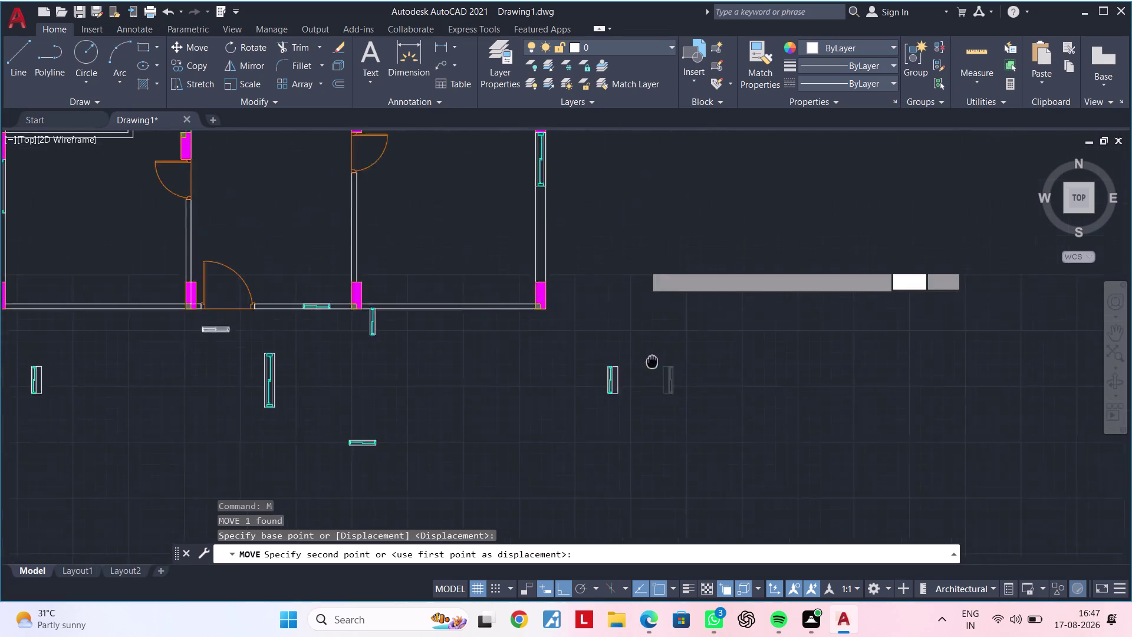
middle_drag(648, 325, 670, 461)
middle_drag(582, 265, 606, 418)
scroll(up, 3)
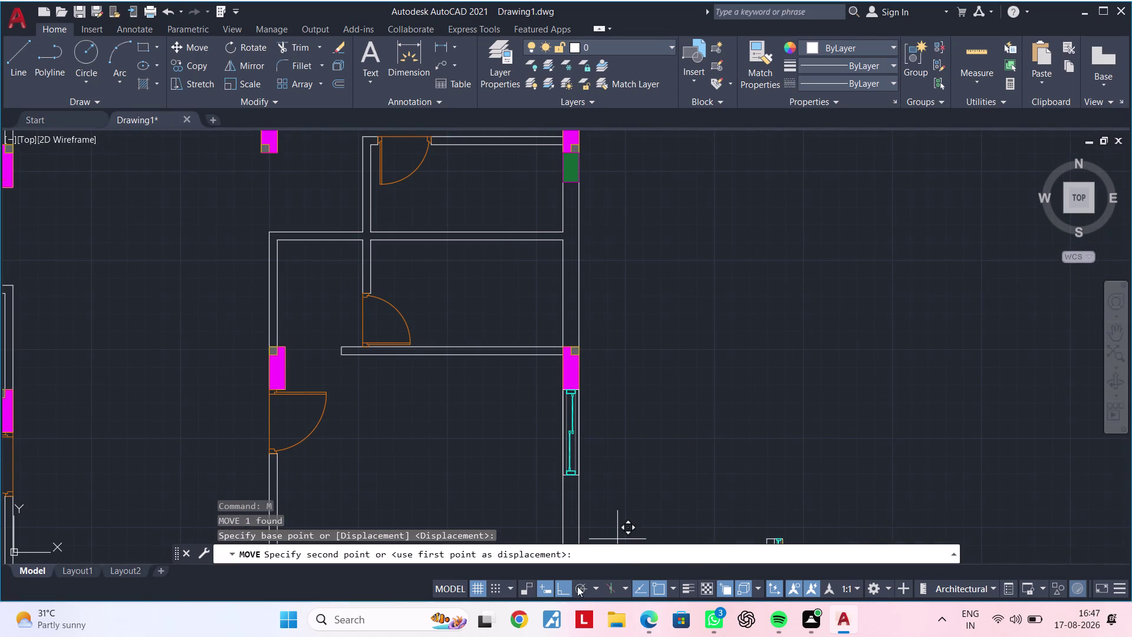
click(569, 586)
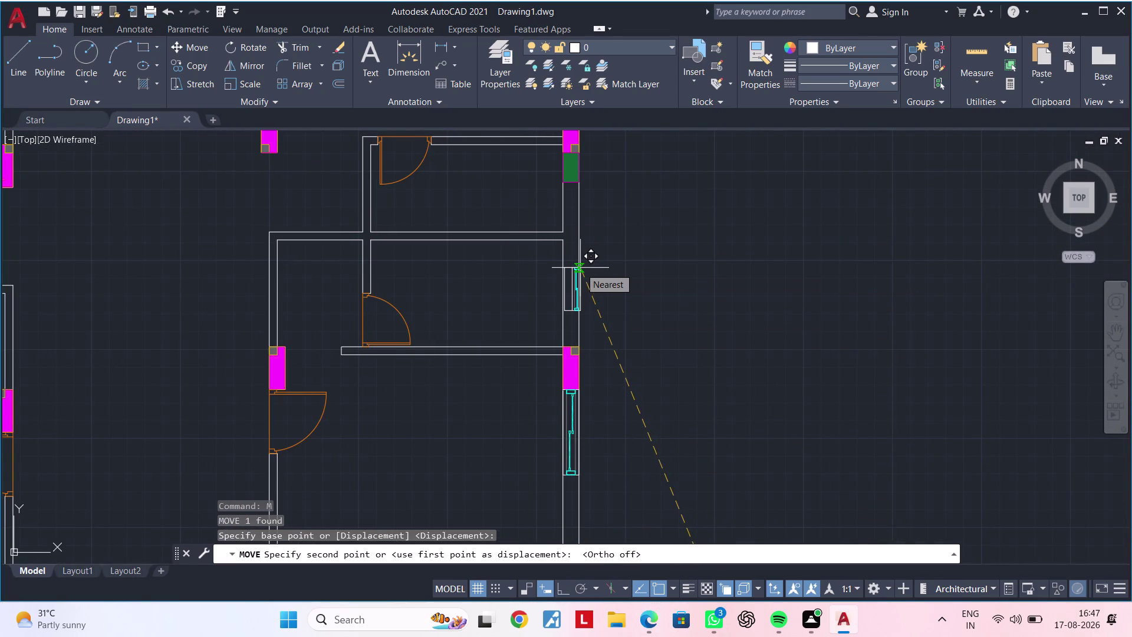
scroll(up, 3)
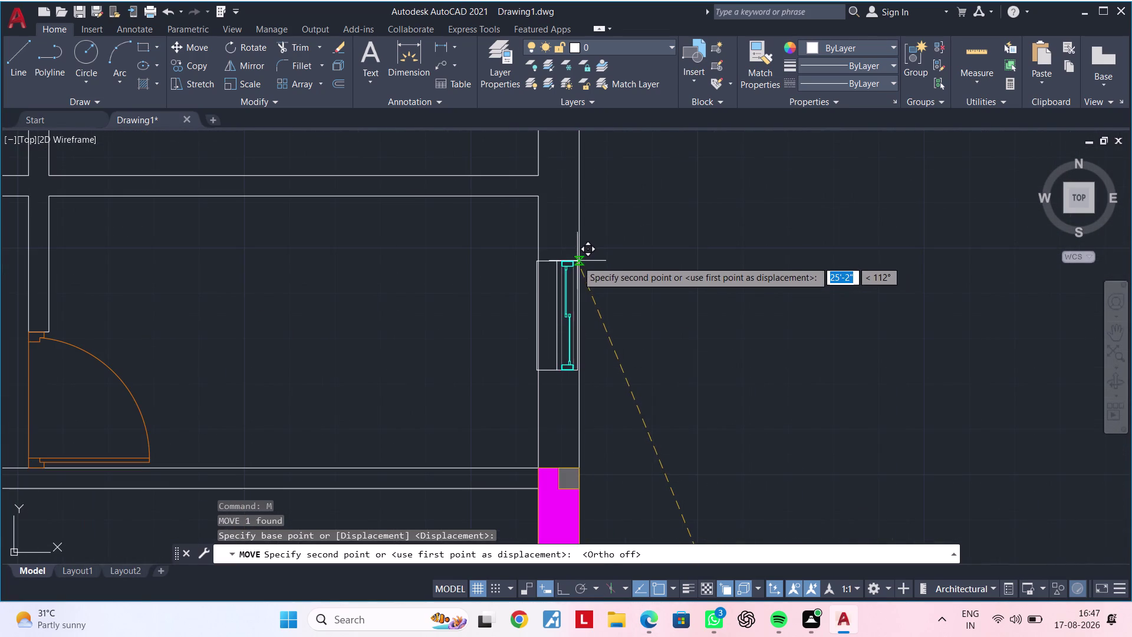
scroll(up, 3)
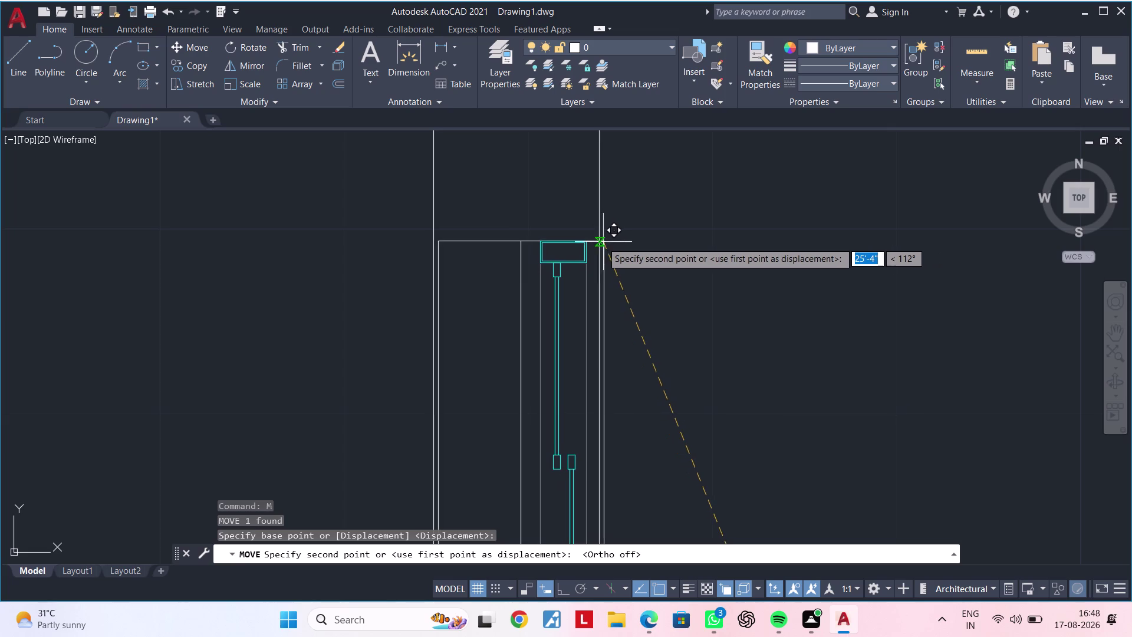
scroll(up, 3)
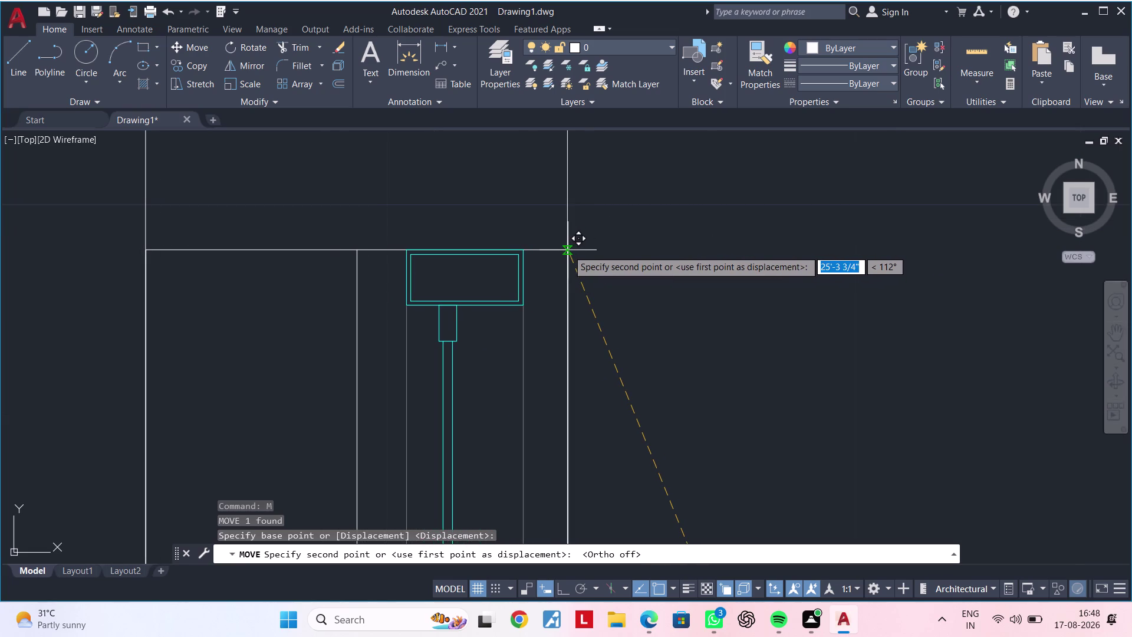
click(568, 250)
scroll(up, 3)
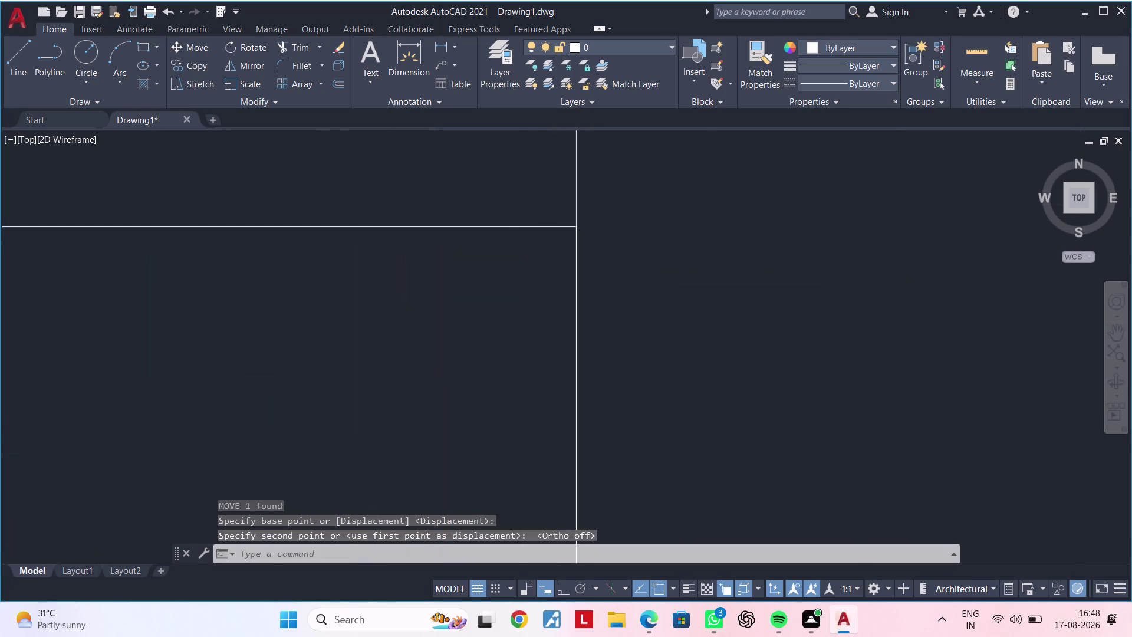
scroll(down, 3)
middle_drag(699, 282, 714, 241)
key(Escape)
key(Escape)
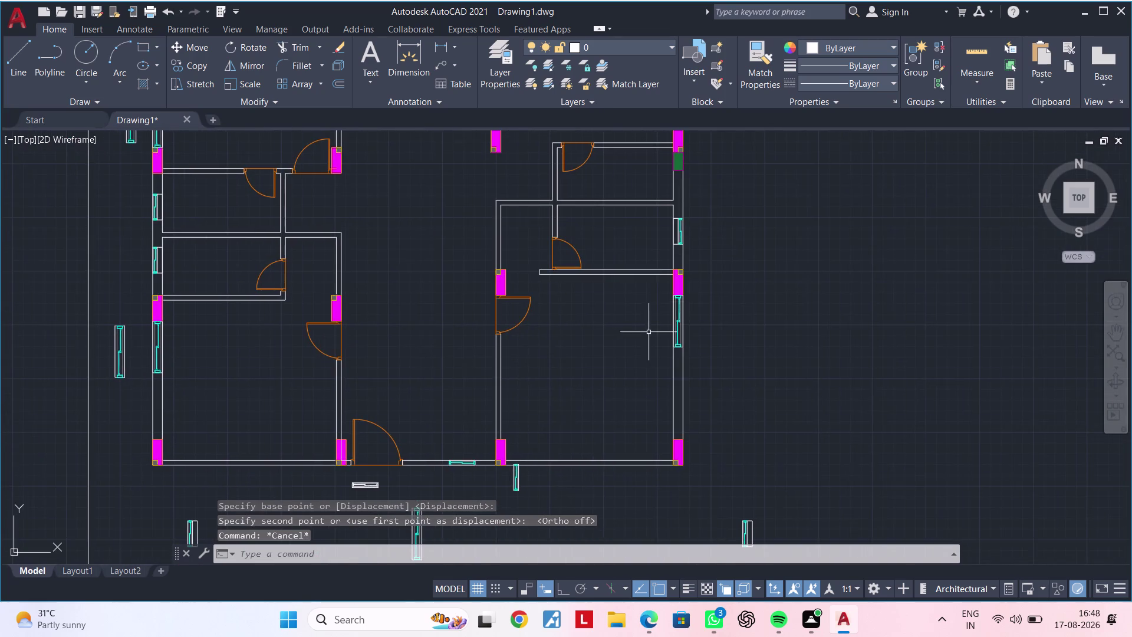
Delete the three leftover blocks lying below the plan and under the wall.
middle_drag(644, 332, 713, 242)
key(Escape)
key(Escape)
middle_drag(684, 299, 735, 248)
key(Escape)
key(Escape)
click(922, 379)
click(791, 423)
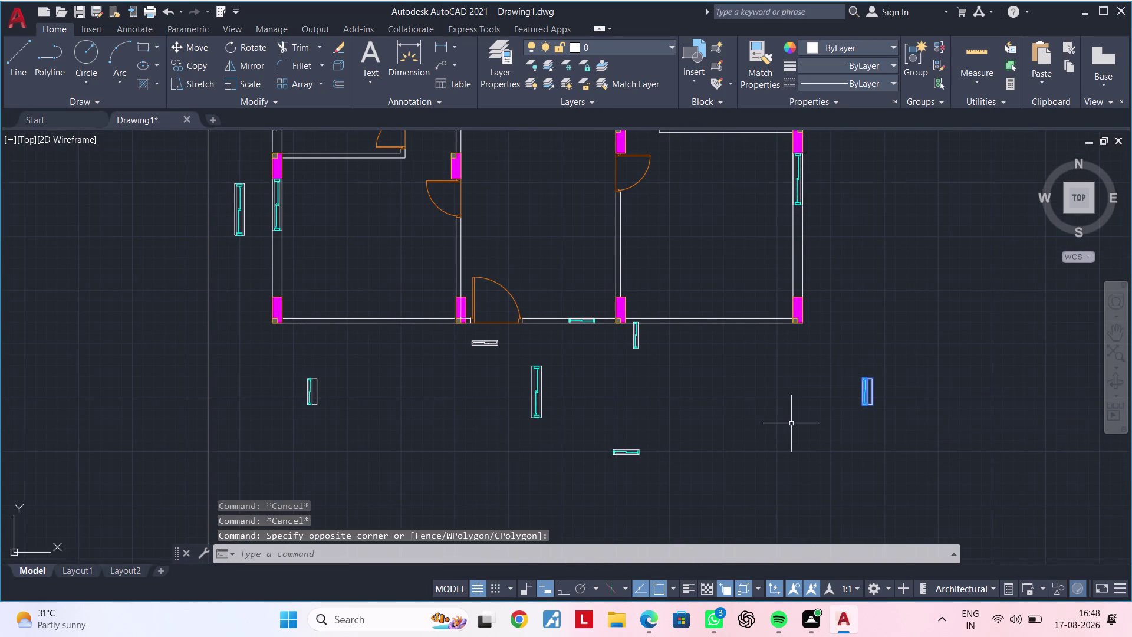
key(Delete)
scroll(up, 3)
click(643, 336)
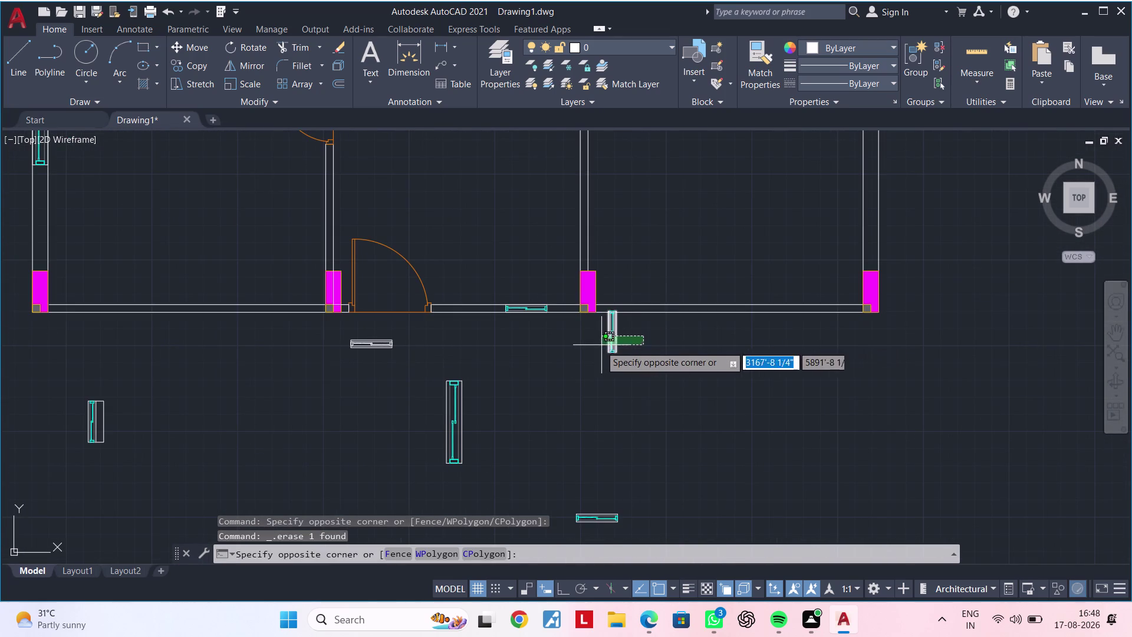
click(593, 347)
key(Delete)
scroll(up, 3)
click(527, 238)
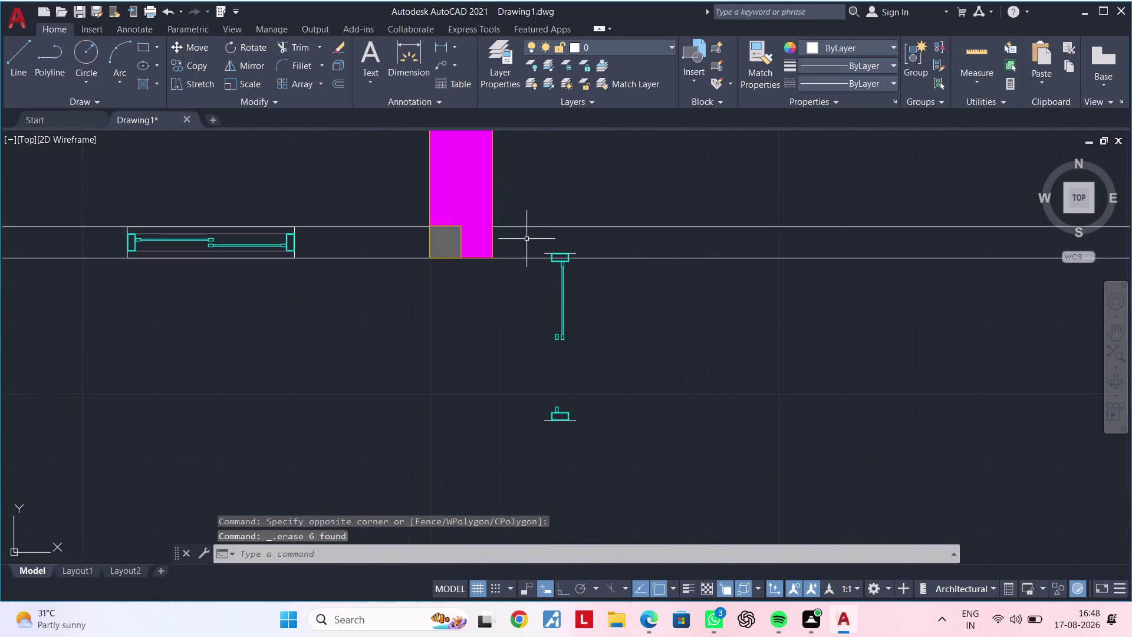
click(619, 431)
key(Delete)
Delete the small leftover block, the vertical loose block and two more stray objects.
scroll(down, 3)
middle_drag(662, 396, 732, 345)
scroll(up, 3)
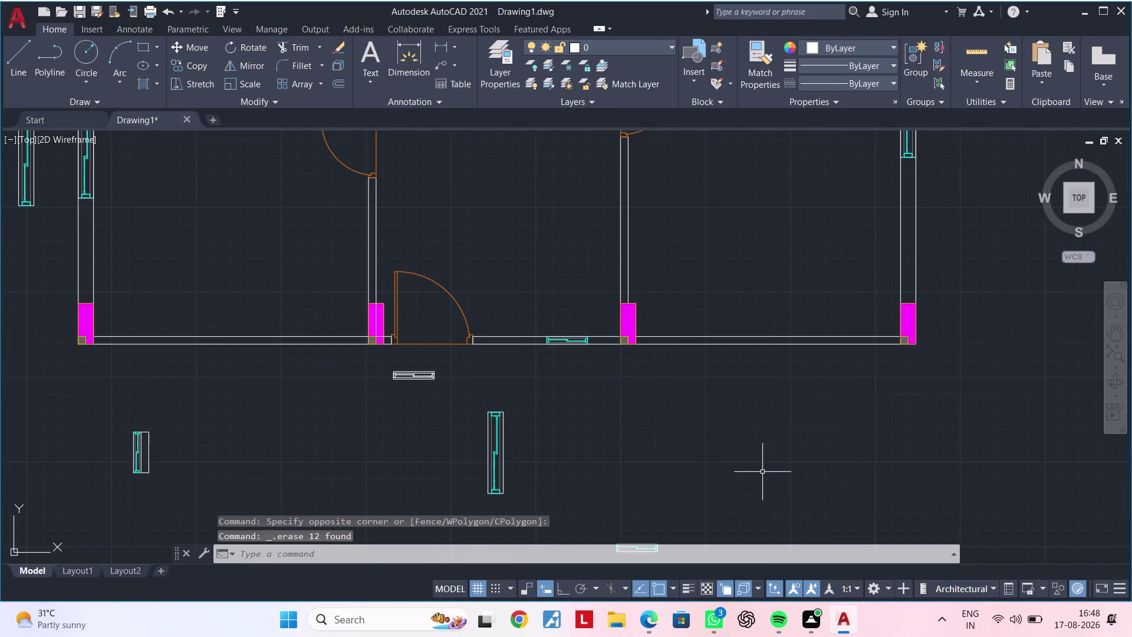
scroll(down, 3)
middle_drag(757, 447, 779, 346)
scroll(up, 3)
drag(771, 360, 745, 376)
click(637, 417)
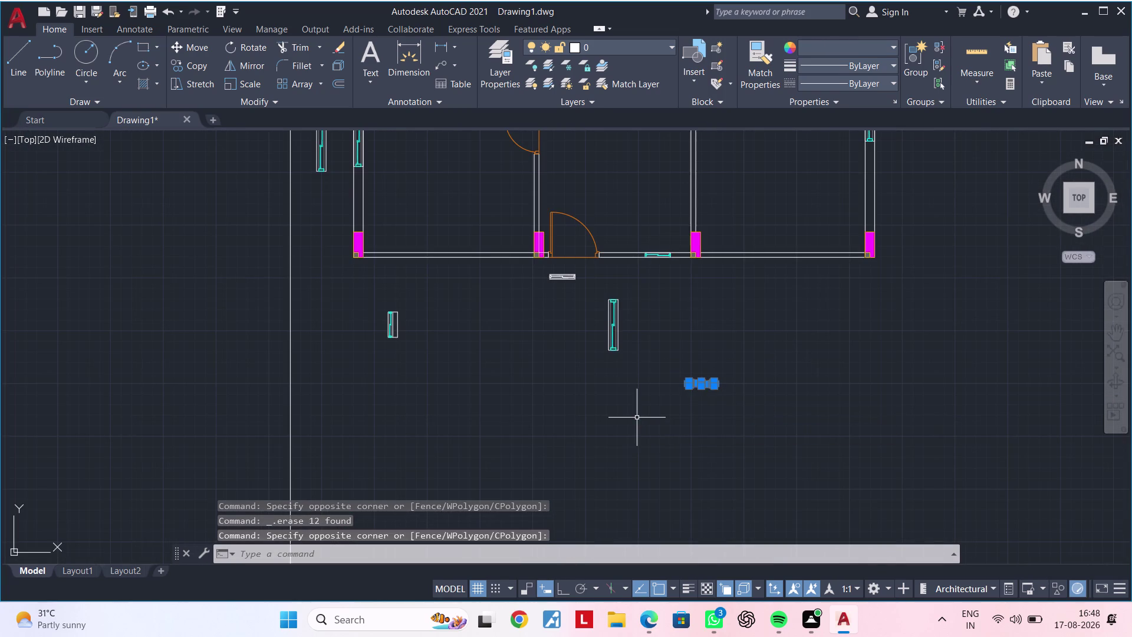
key(Delete)
middle_drag(643, 366, 648, 442)
scroll(up, 3)
click(633, 288)
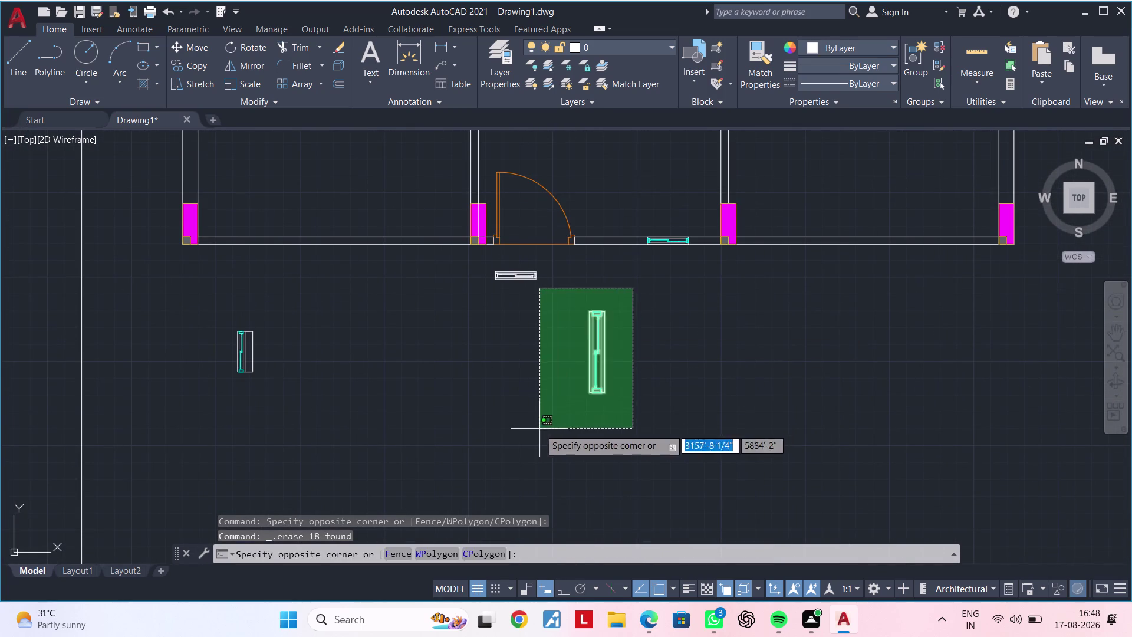
click(539, 429)
key(Delete)
click(559, 265)
click(494, 296)
key(Delete)
middle_drag(439, 312, 622, 312)
click(471, 314)
click(349, 413)
key(Delete)
Delete the two loose windows outside the plan's left wall.
scroll(down, 3)
middle_drag(689, 389, 598, 450)
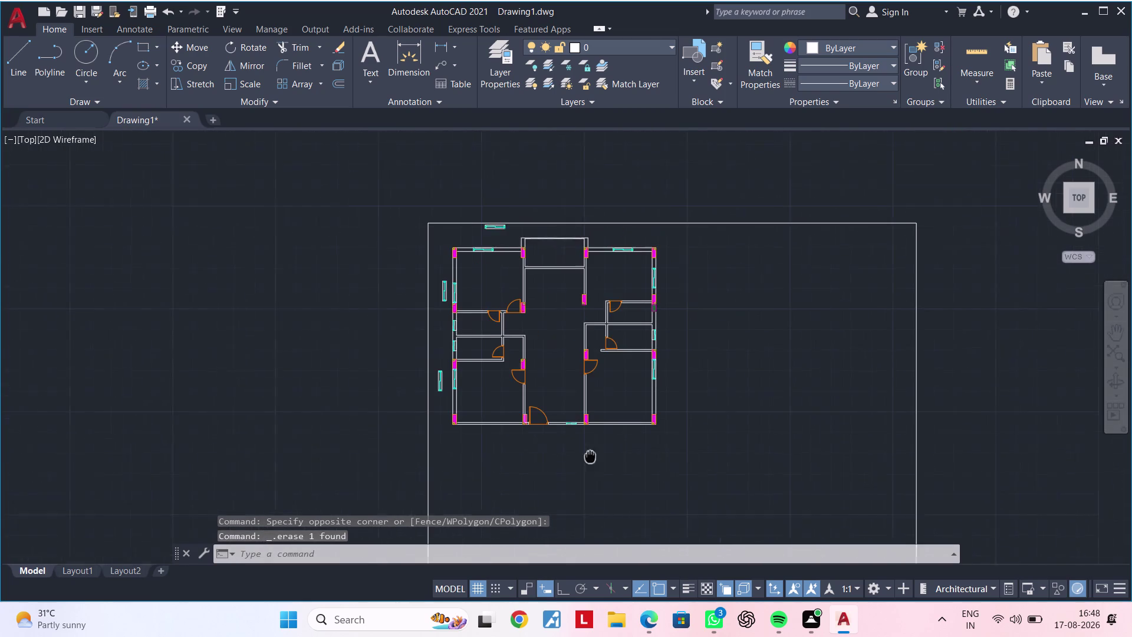
middle_drag(597, 450, 586, 459)
scroll(up, 3)
click(459, 431)
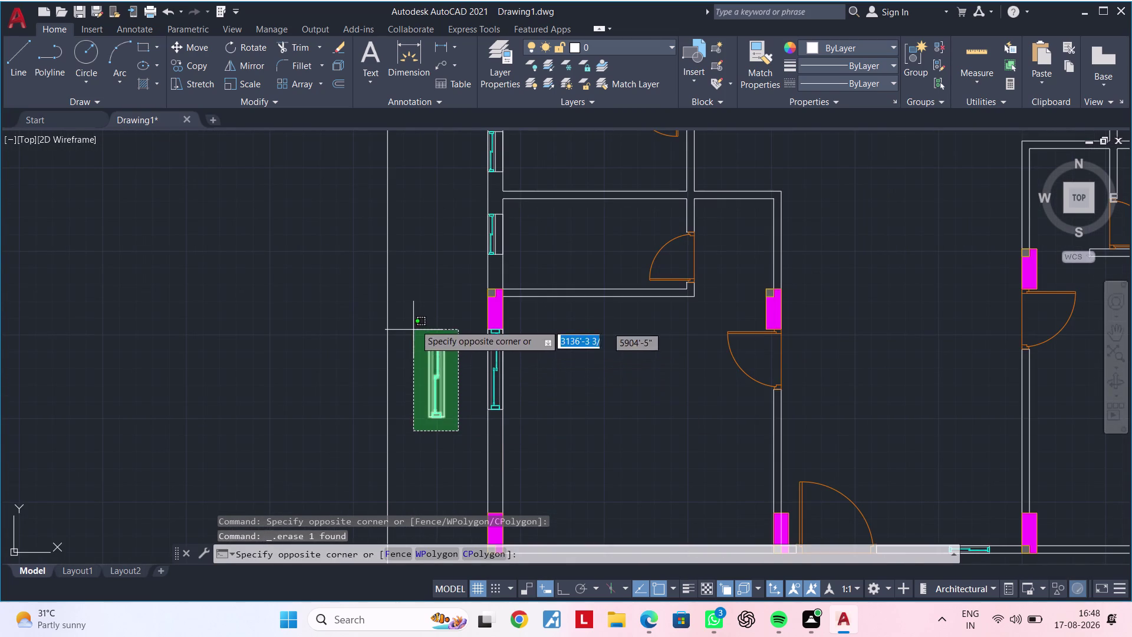
click(418, 316)
key(Delete)
middle_drag(431, 305, 449, 522)
middle_drag(484, 327, 471, 418)
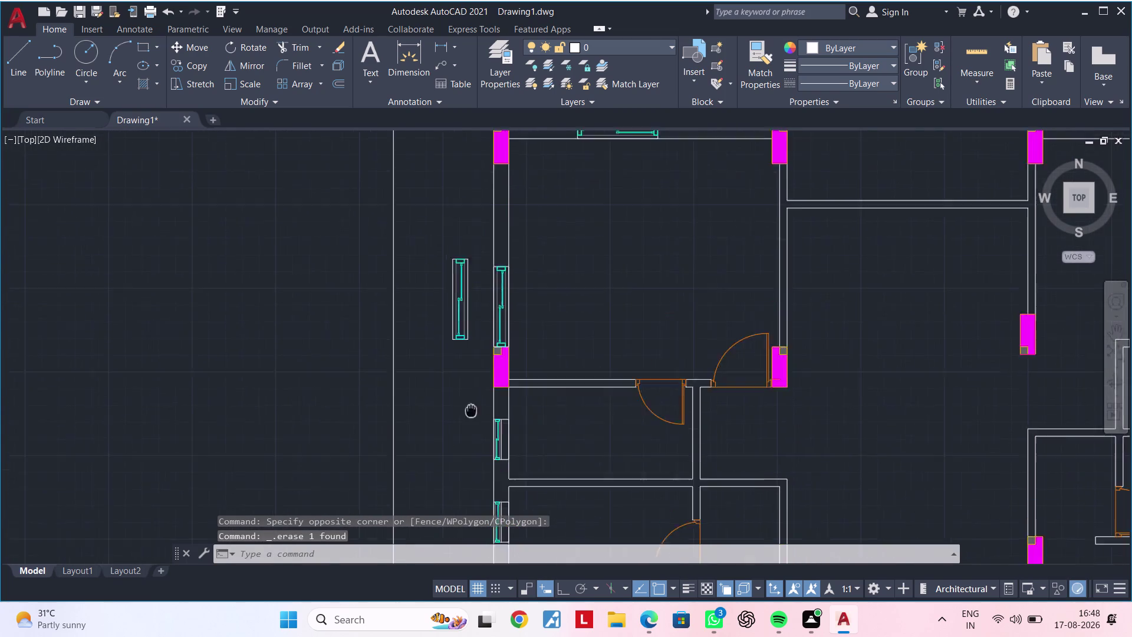
middle_drag(470, 417, 469, 430)
click(463, 403)
click(444, 284)
key(Delete)
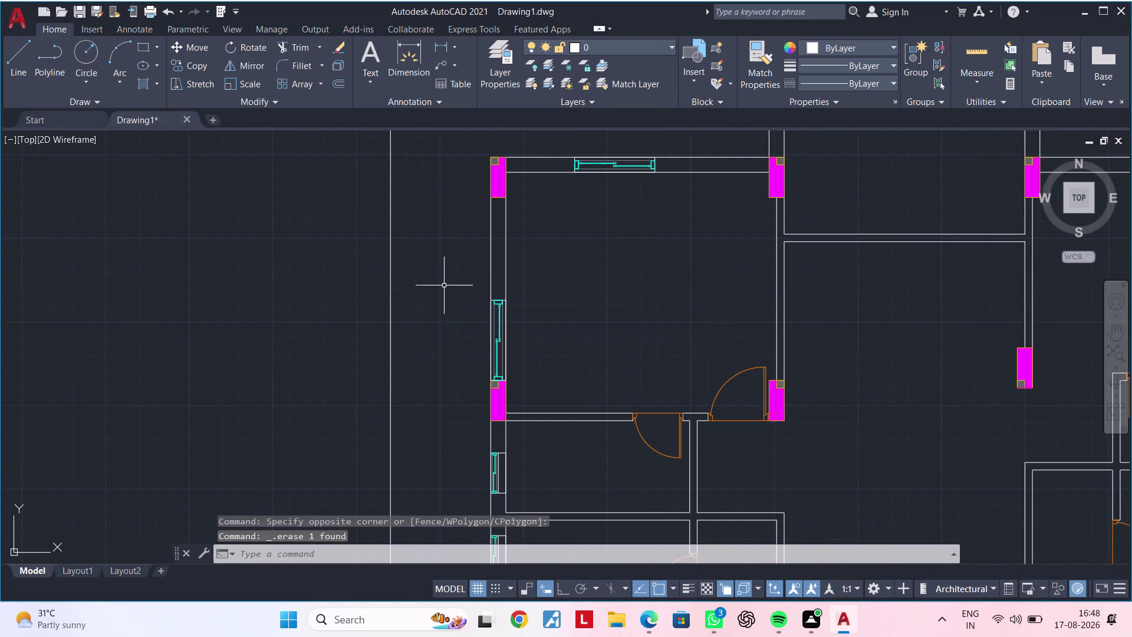
Delete the loose window lying above the plan's top wall.
scroll(down, 3)
middle_drag(600, 326, 514, 295)
scroll(up, 3)
middle_drag(438, 240, 526, 485)
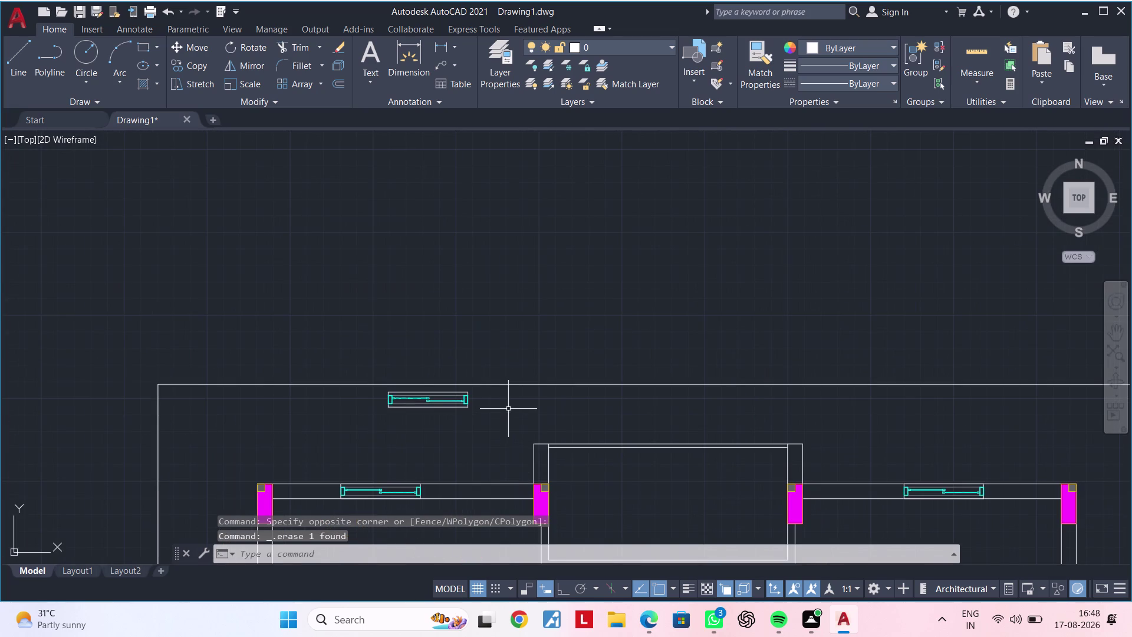
click(508, 409)
key(Escape)
click(375, 381)
click(503, 436)
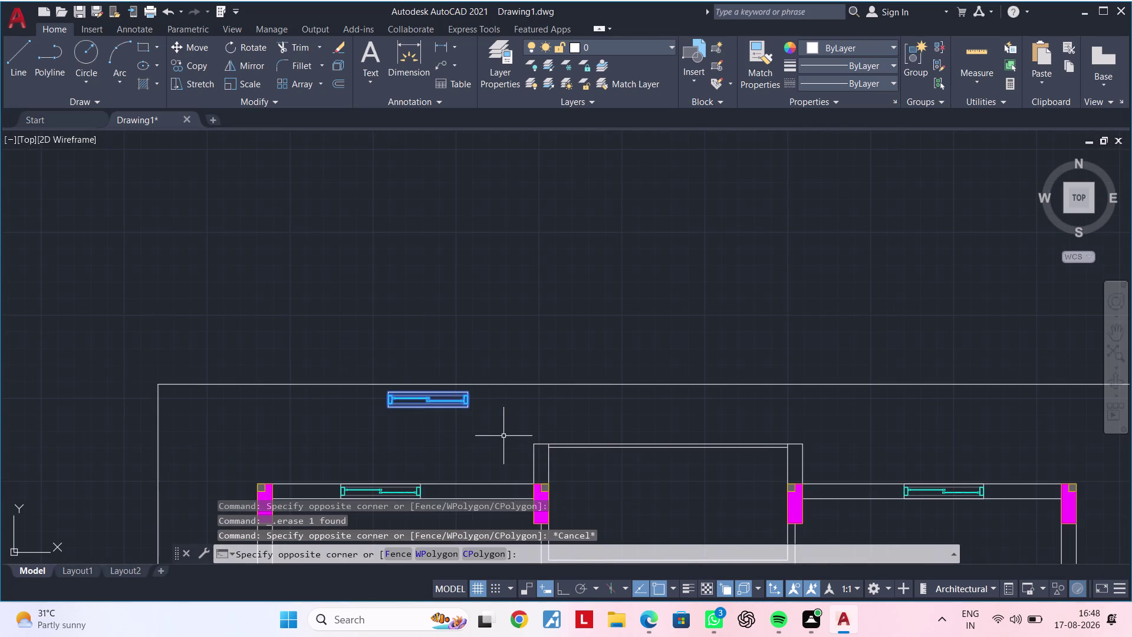
key(Delete)
Pan and zoom over the whole floor plan to the top wall's right window.
scroll(down, 3)
middle_drag(563, 475, 602, 337)
scroll(up, 3)
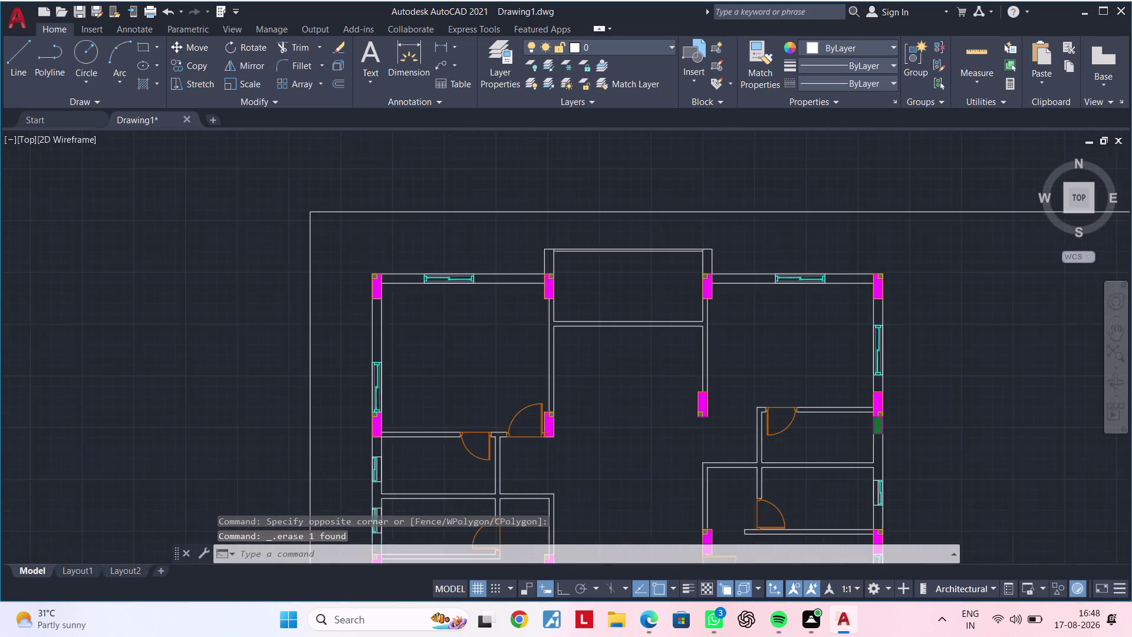
middle_drag(618, 387, 582, 270)
scroll(down, 3)
middle_drag(606, 352, 616, 282)
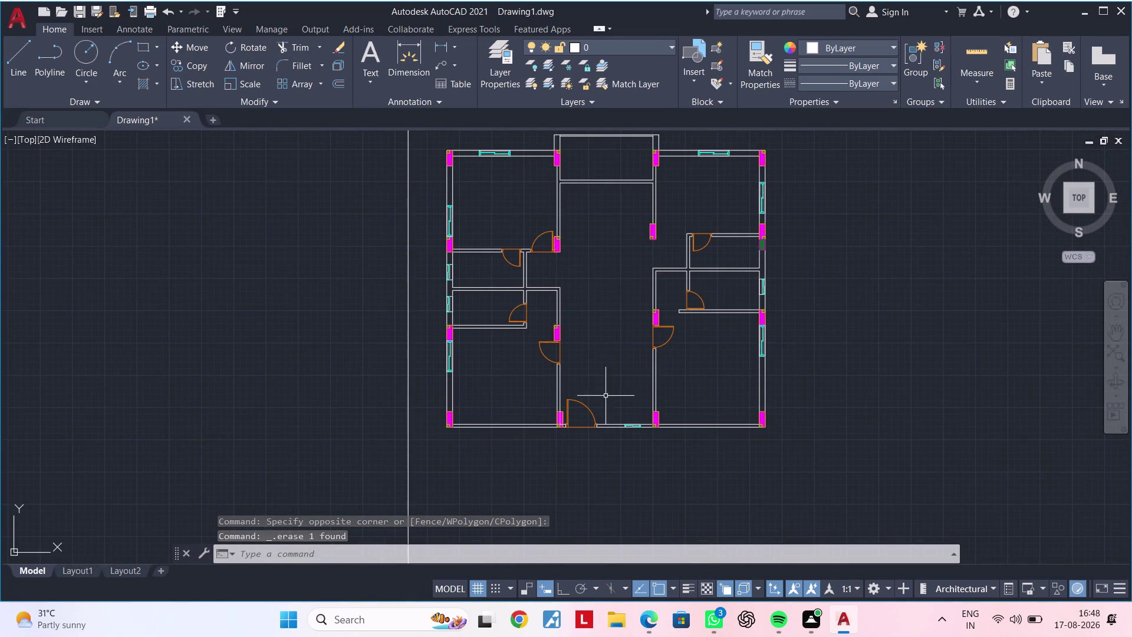
middle_drag(596, 376, 575, 482)
middle_drag(579, 393, 578, 400)
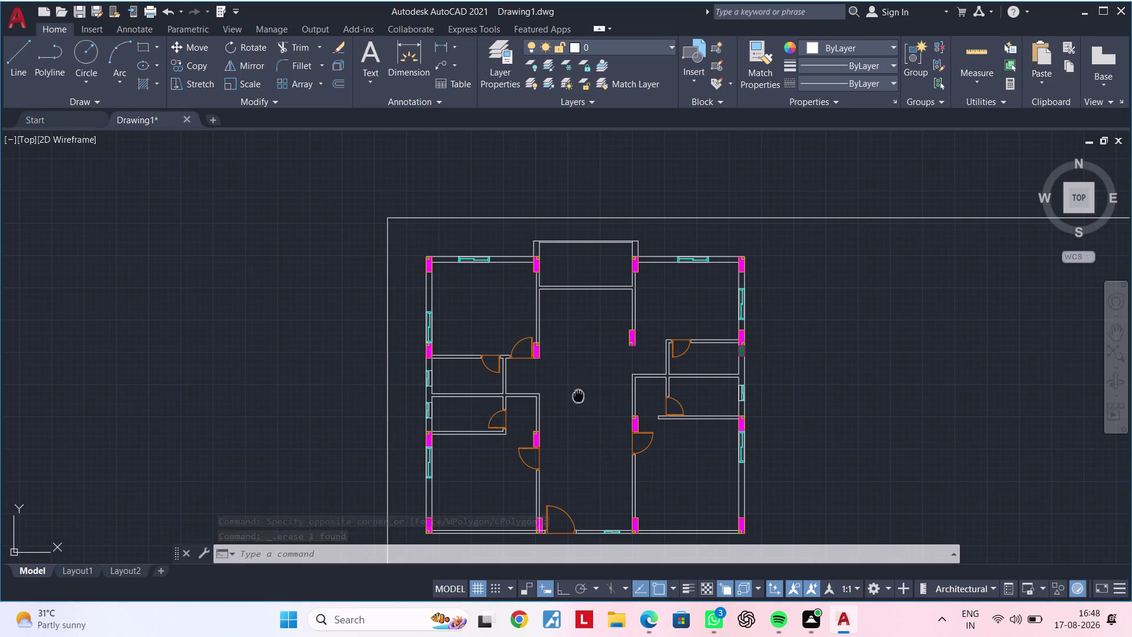
middle_drag(578, 400, 579, 458)
middle_drag(605, 392, 580, 419)
scroll(up, 3)
middle_drag(668, 375, 629, 412)
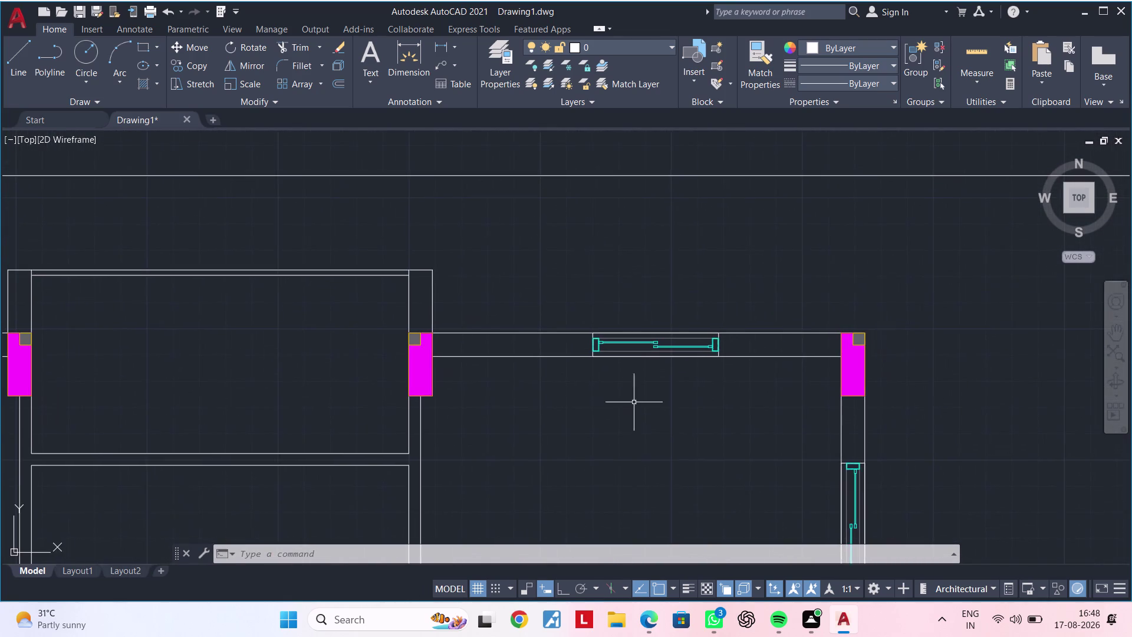
middle_drag(625, 403, 569, 428)
middle_drag(583, 410, 549, 415)
key(Escape)
Copy the top-wall window with CO, placing the copy just above the wall.
key(Escape)
click(481, 338)
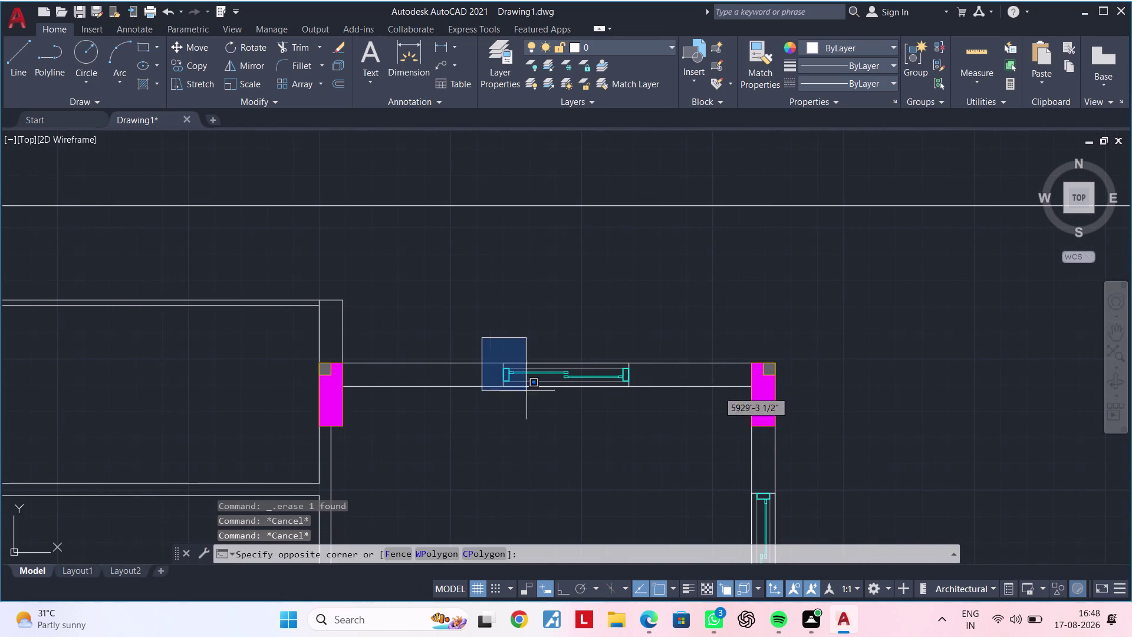
click(672, 410)
text(C)
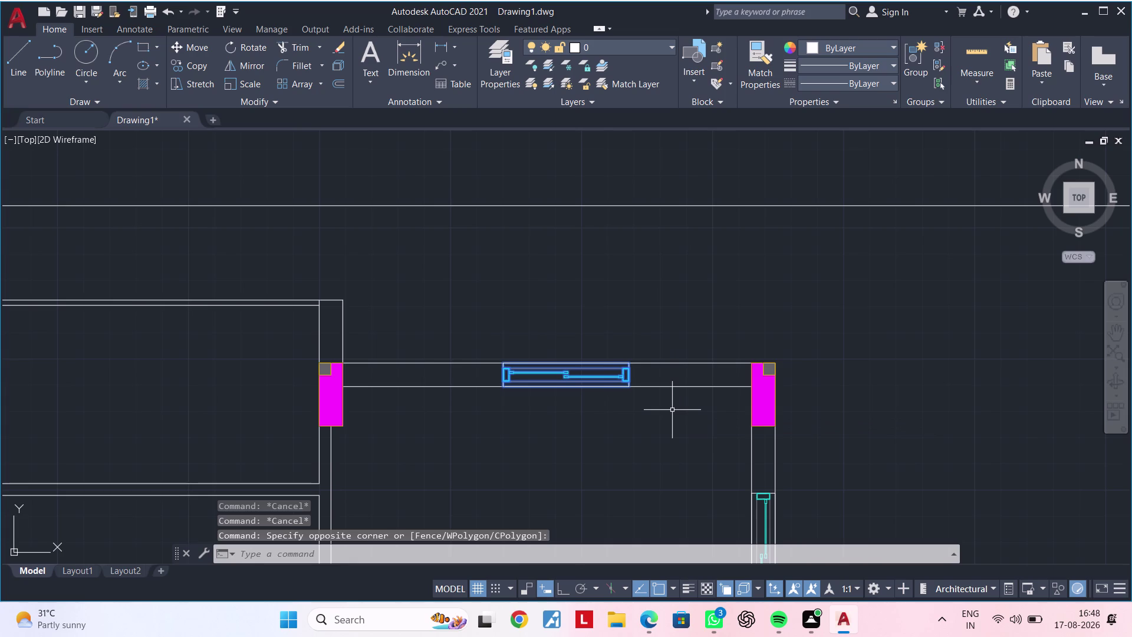
text(O)
key(space)
click(616, 367)
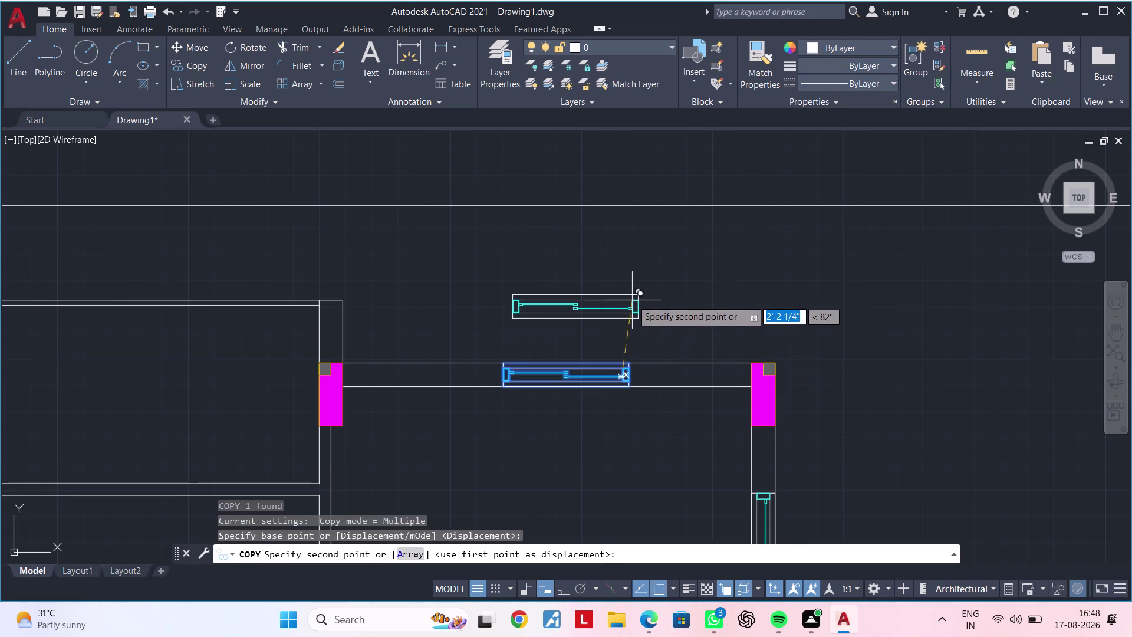
click(630, 284)
key(Escape)
key(Escape)
Zoom in on the copied window above the top wall to check it.
scroll(up, 3)
middle_drag(587, 310, 528, 342)
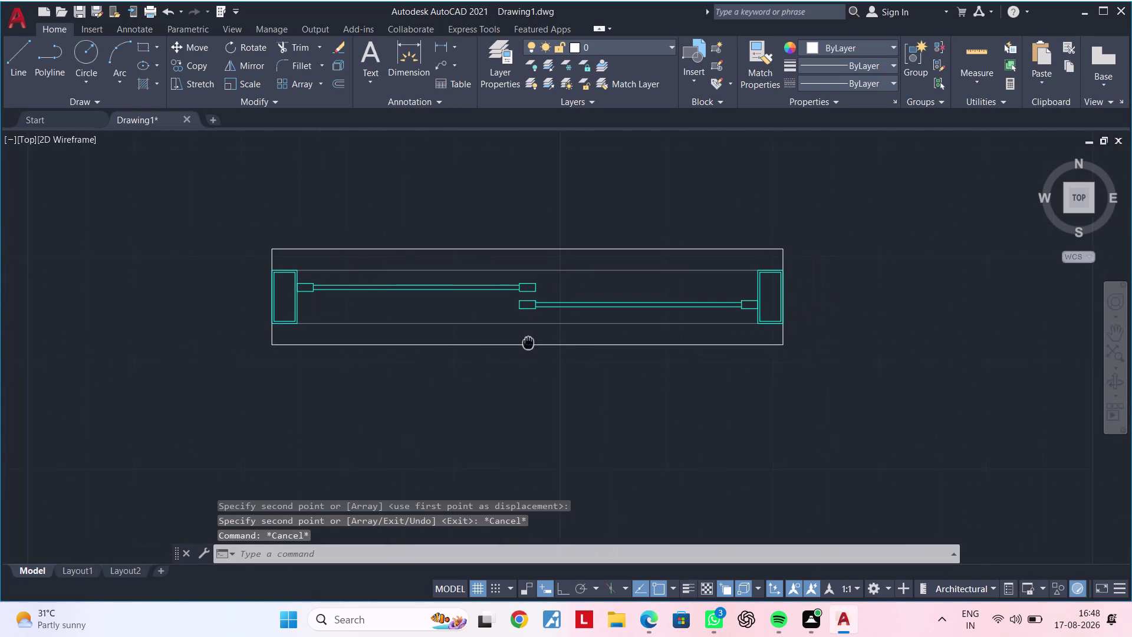
key(Escape)
middle_drag(528, 341, 528, 341)
key(Escape)
scroll(down, 3)
middle_drag(517, 348, 425, 322)
scroll(down, 3)
middle_drag(418, 345, 469, 339)
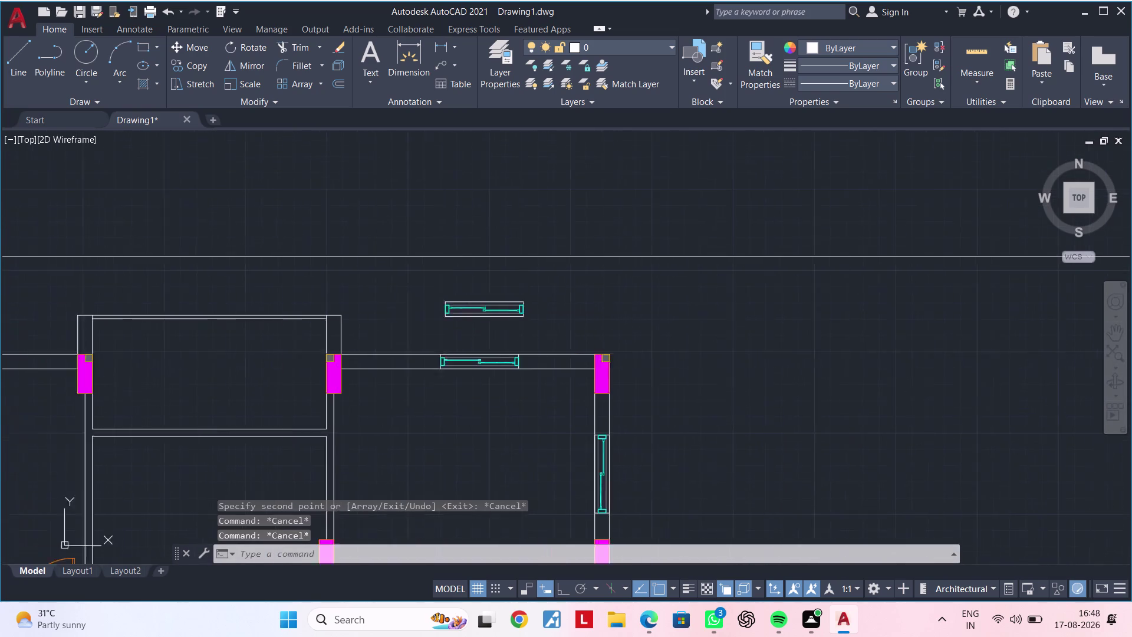
middle_drag(469, 338, 628, 338)
middle_drag(375, 451, 407, 393)
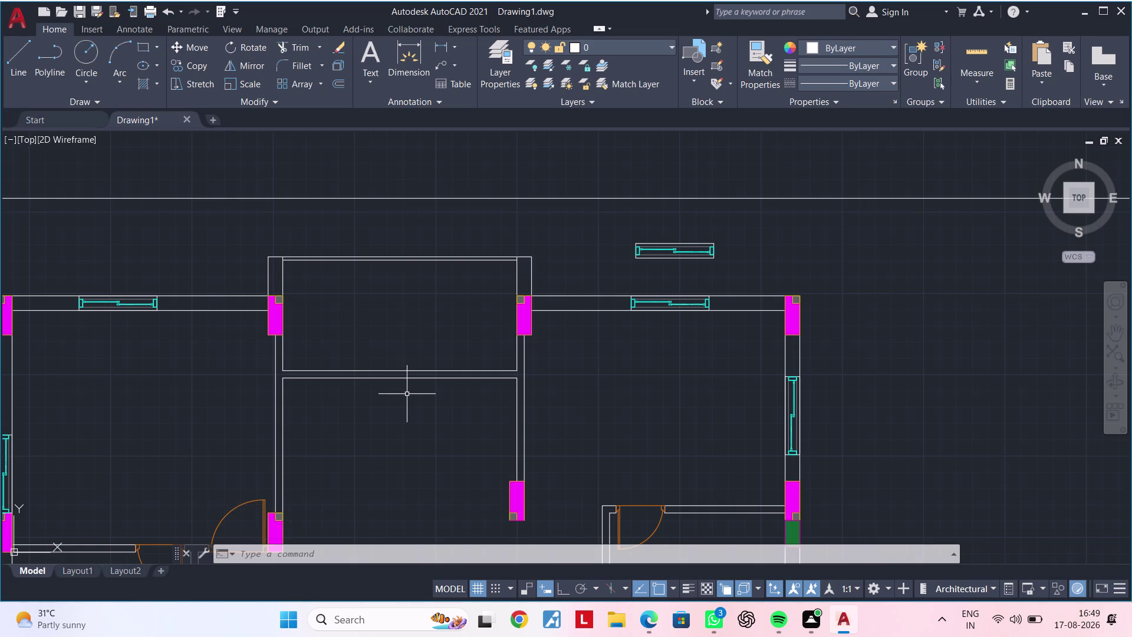
Pan the view toward the plan's bottom wall.
scroll(down, 3)
middle_drag(409, 416, 426, 230)
middle_drag(428, 350, 451, 230)
middle_drag(469, 331, 480, 252)
scroll(up, 3)
middle_drag(493, 406, 464, 466)
scroll(up, 3)
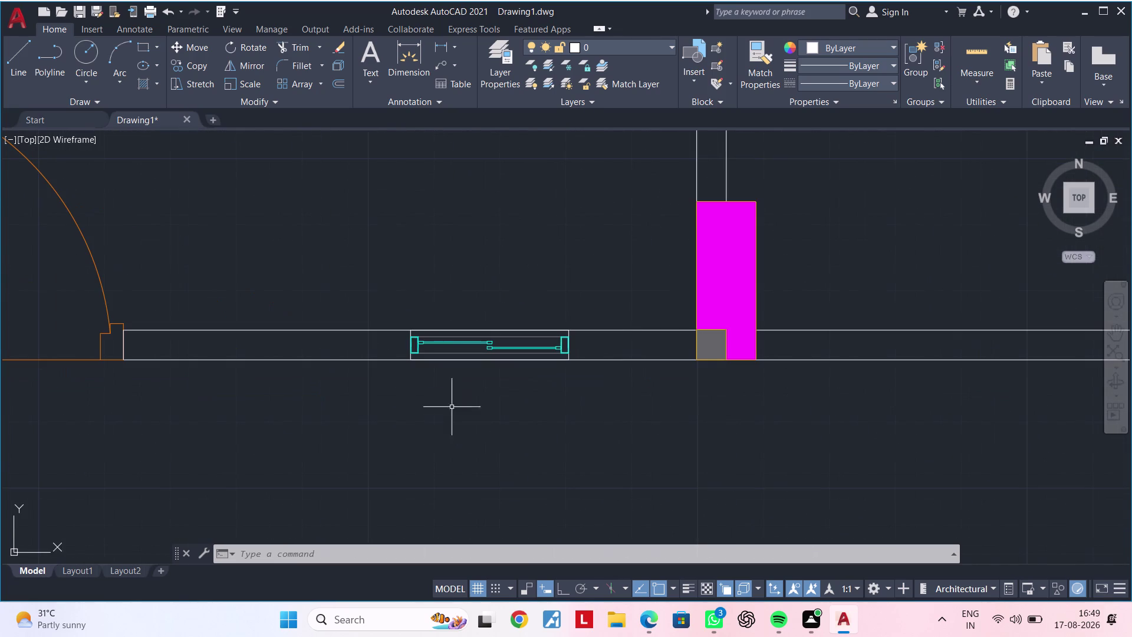
Copy the bottom-wall window block to a spot just below the plan's lower wall.
click(386, 317)
click(614, 397)
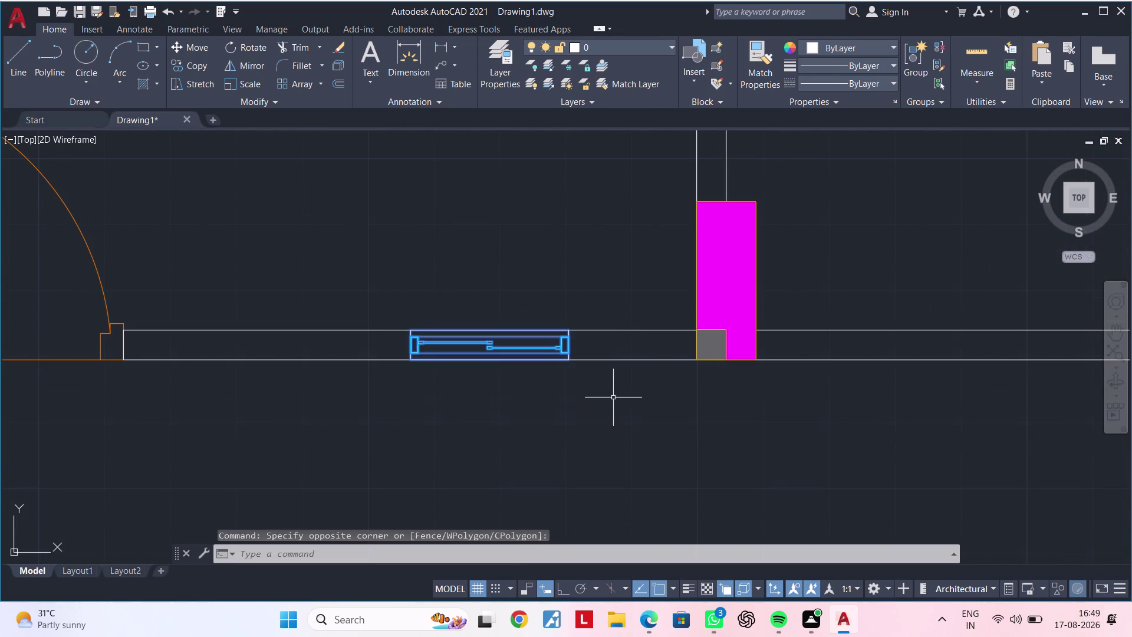
middle_drag(608, 426, 548, 430)
text(CO)
key(space)
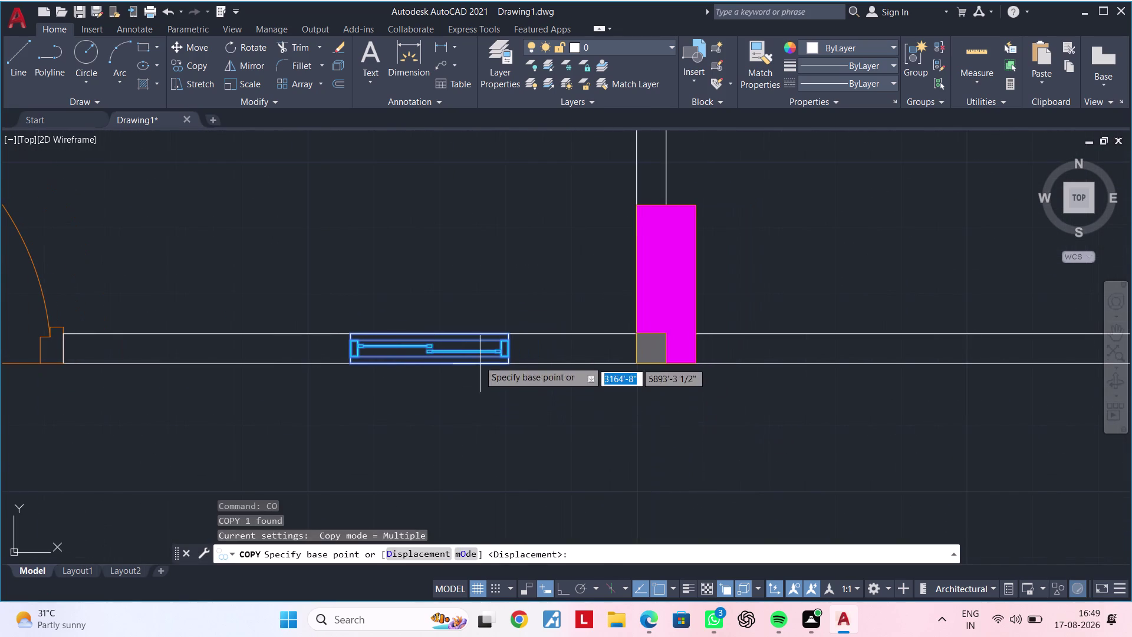
drag(478, 358, 478, 367)
middle_drag(503, 474, 538, 243)
click(531, 348)
key(Escape)
key(Escape)
scroll(up, 3)
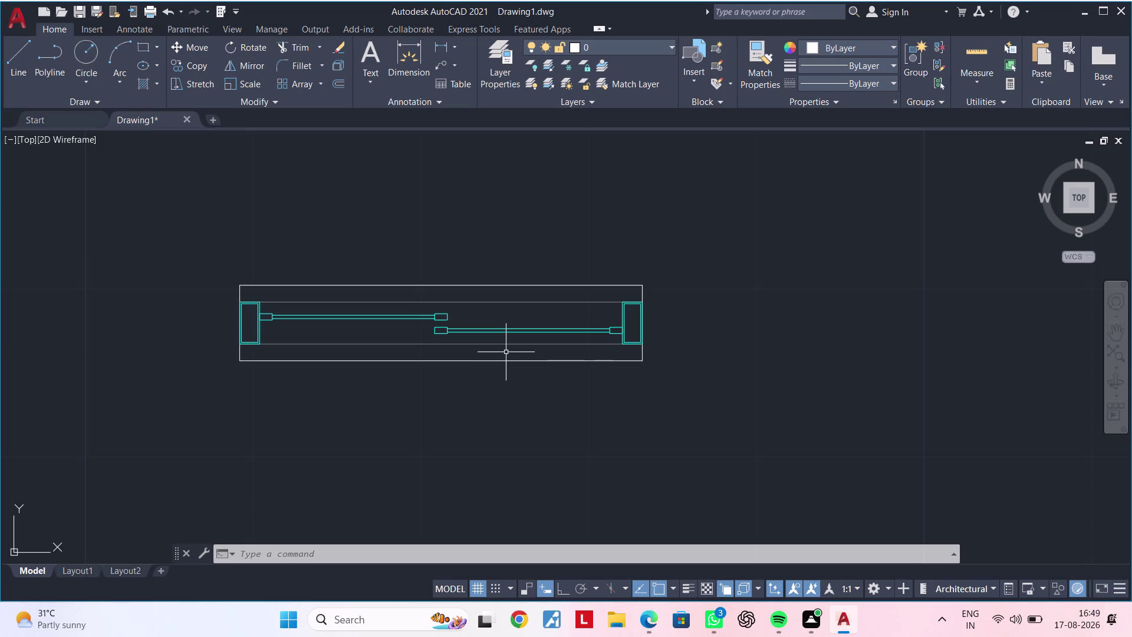
Draw a trial rectangle by picking two corners, then delete it.
scroll(down, 3)
middle_drag(452, 460, 517, 343)
key(Escape)
key(Escape)
text(R)
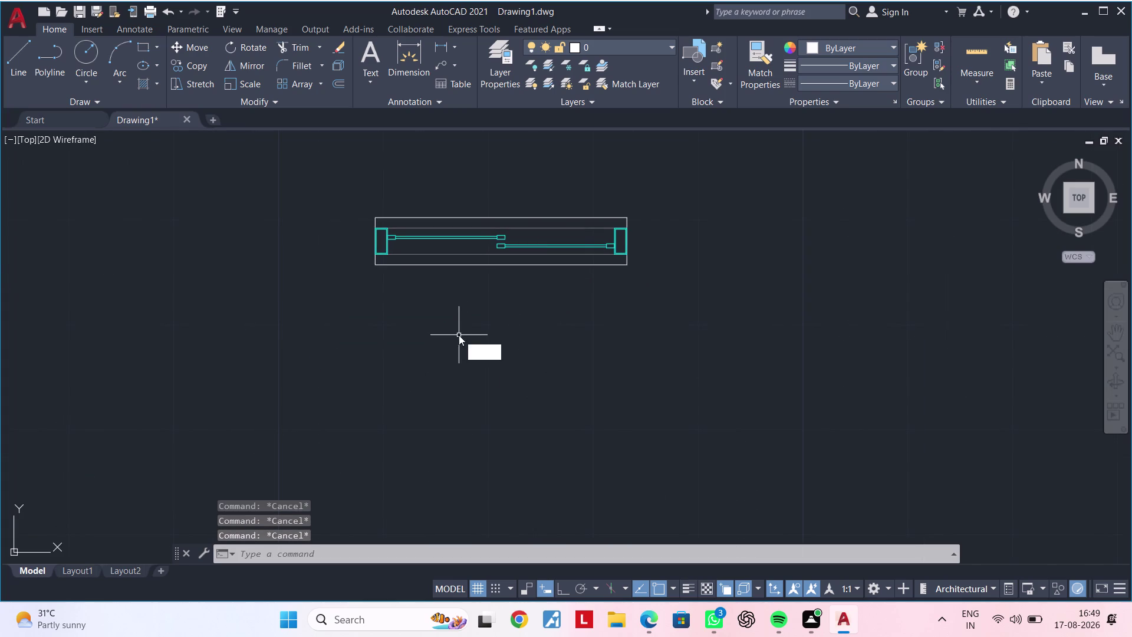
text(EC)
key(space)
click(402, 323)
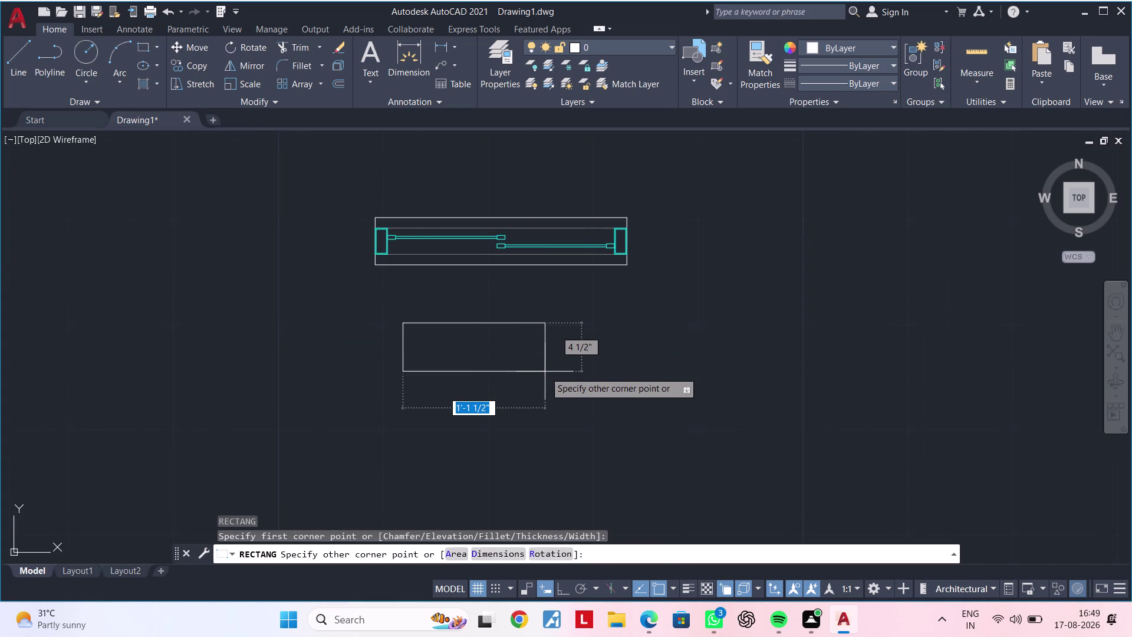
click(545, 369)
key(Escape)
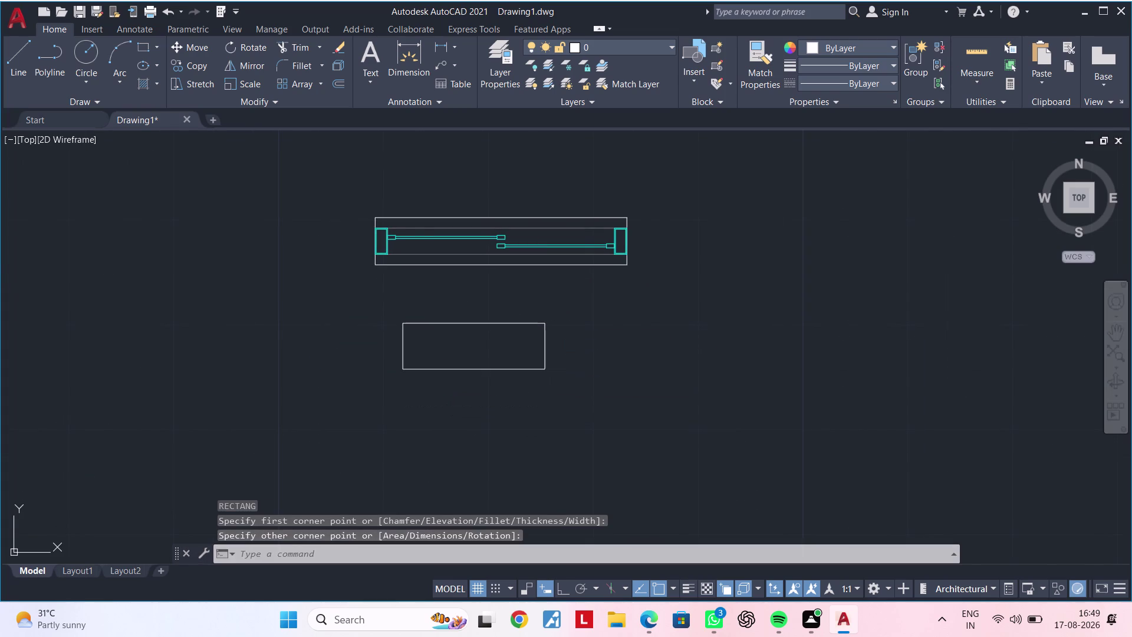
key(Escape)
click(448, 323)
key(Delete)
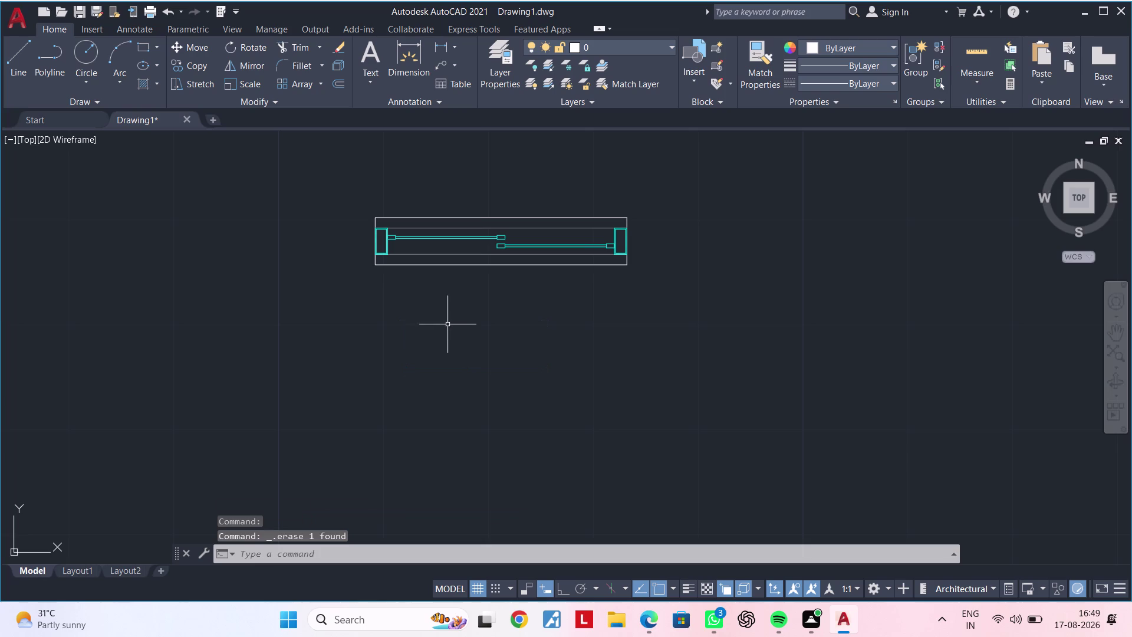
Draw a 6' by 4.5" rectangle below the copied window using the Dimensions option.
key(r)
text(EC)
key(space)
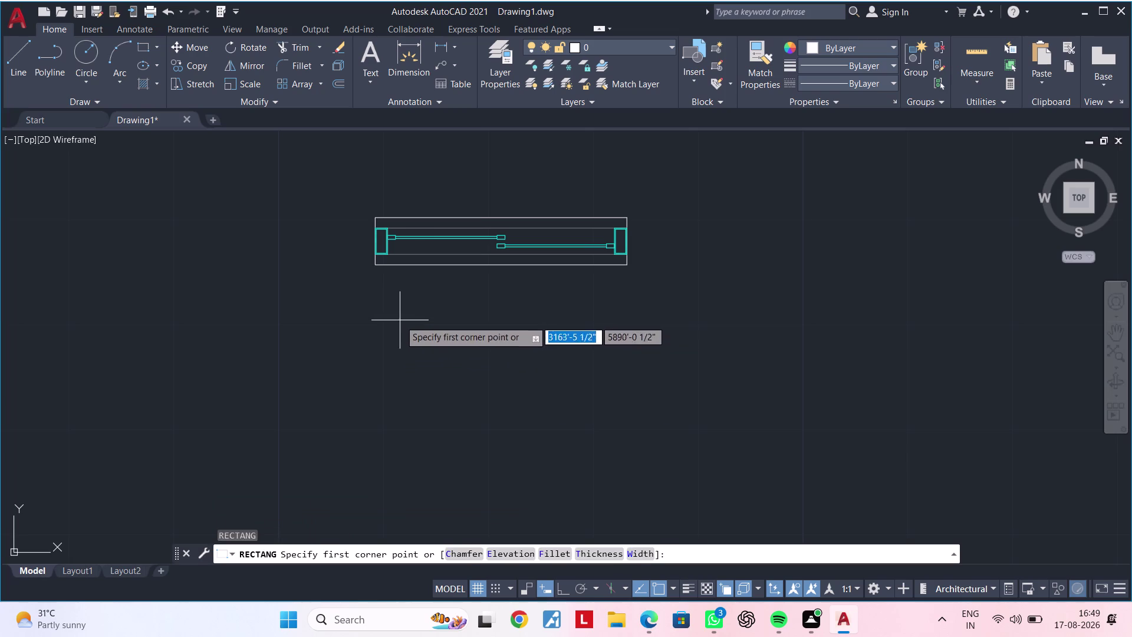
click(400, 320)
key(d)
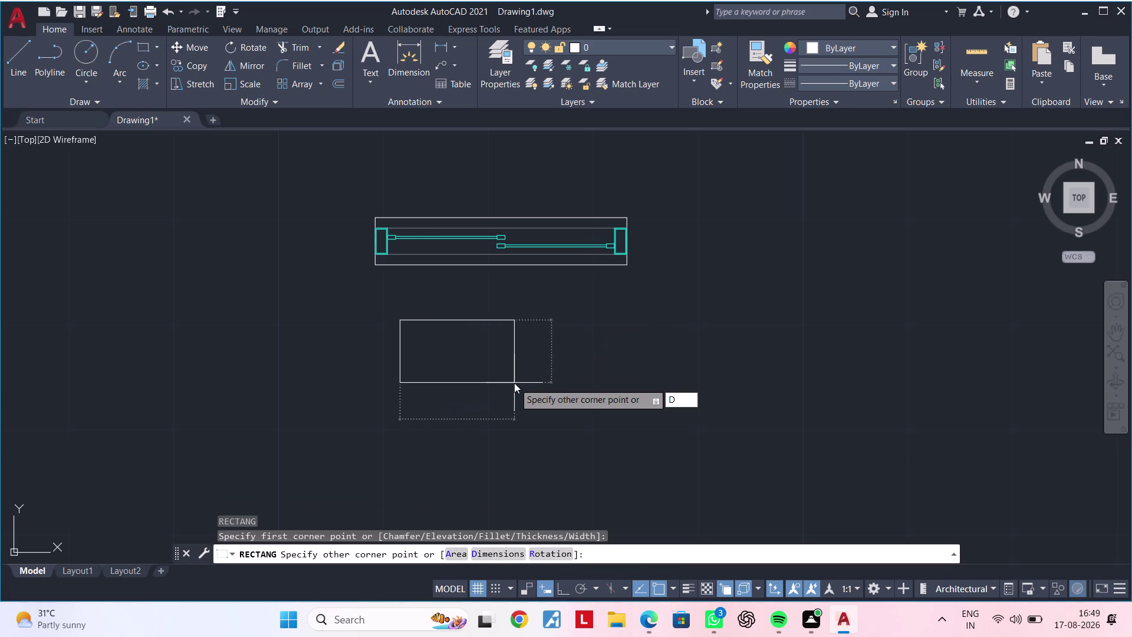
key(space)
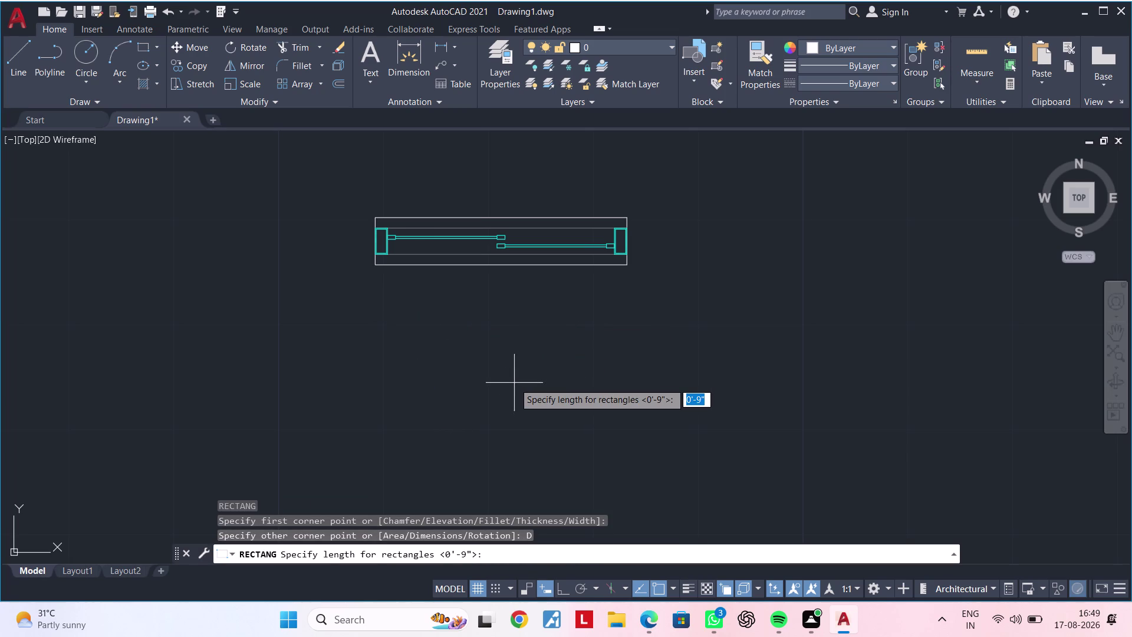
key(6)
key(apostrophe)
key(Return)
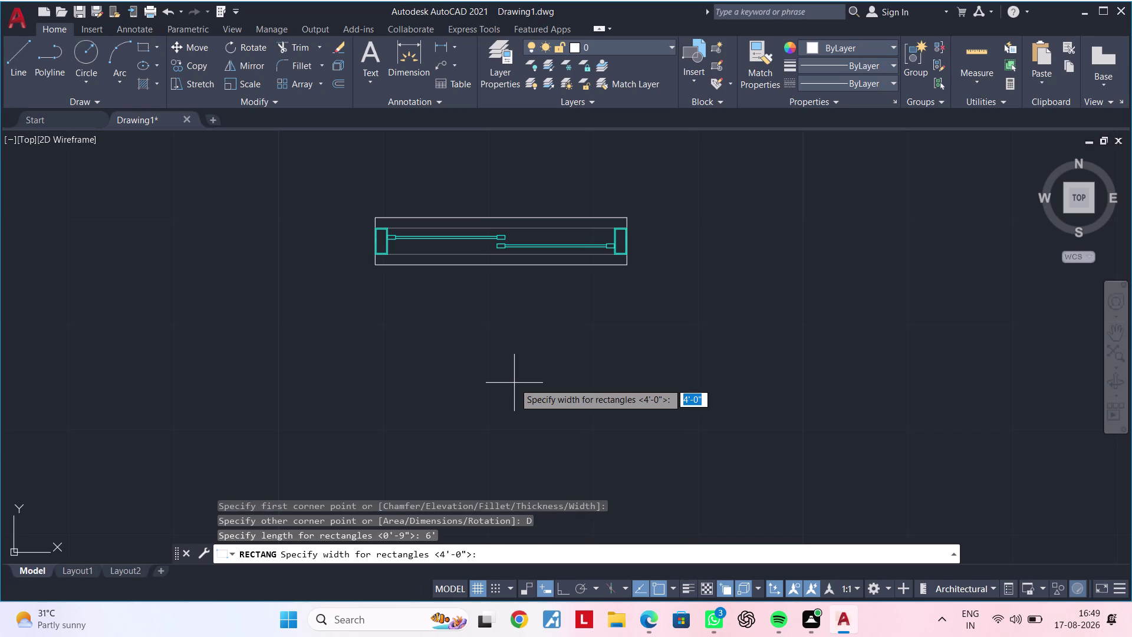
text(4.5")
key(Return)
scroll(down, 3)
middle_drag(895, 418, 751, 419)
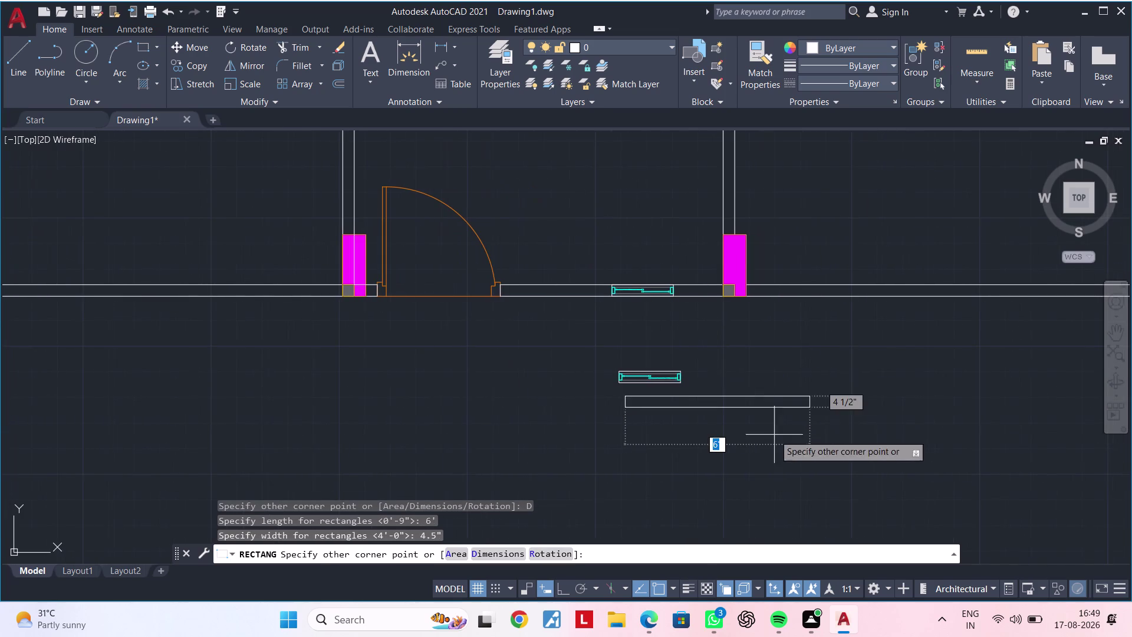
click(816, 438)
key(Escape)
key(Escape)
scroll(up, 3)
middle_drag(720, 427, 724, 400)
key(Escape)
key(Escape)
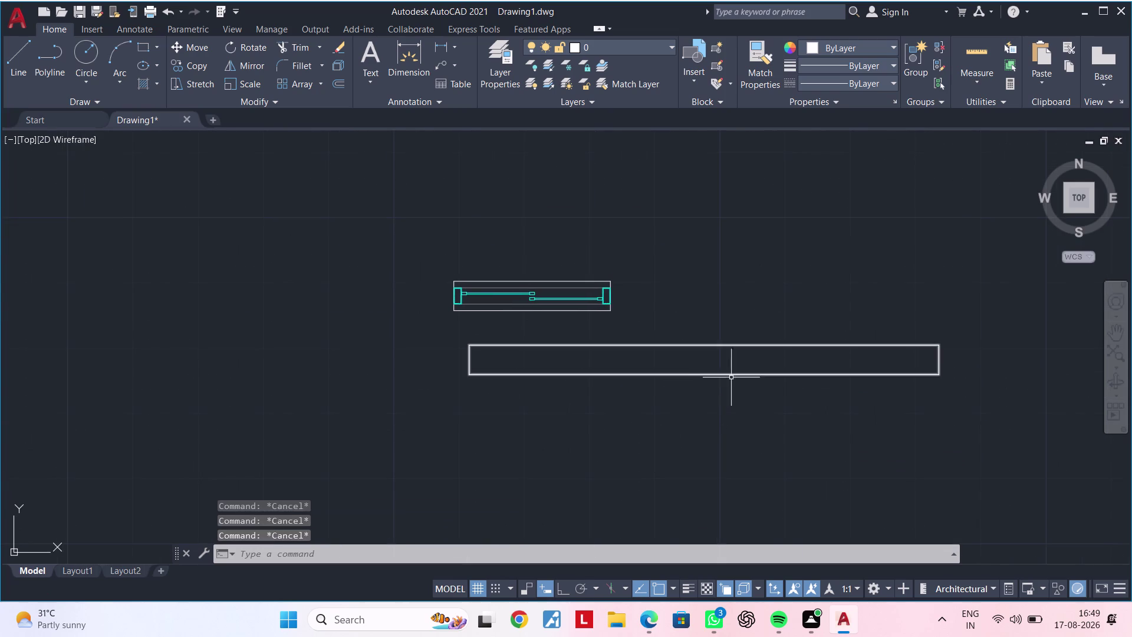
middle_drag(707, 380, 731, 359)
key(Escape)
key(Escape)
middle_drag(695, 366, 645, 374)
key(Escape)
key(Escape)
key(Escape)
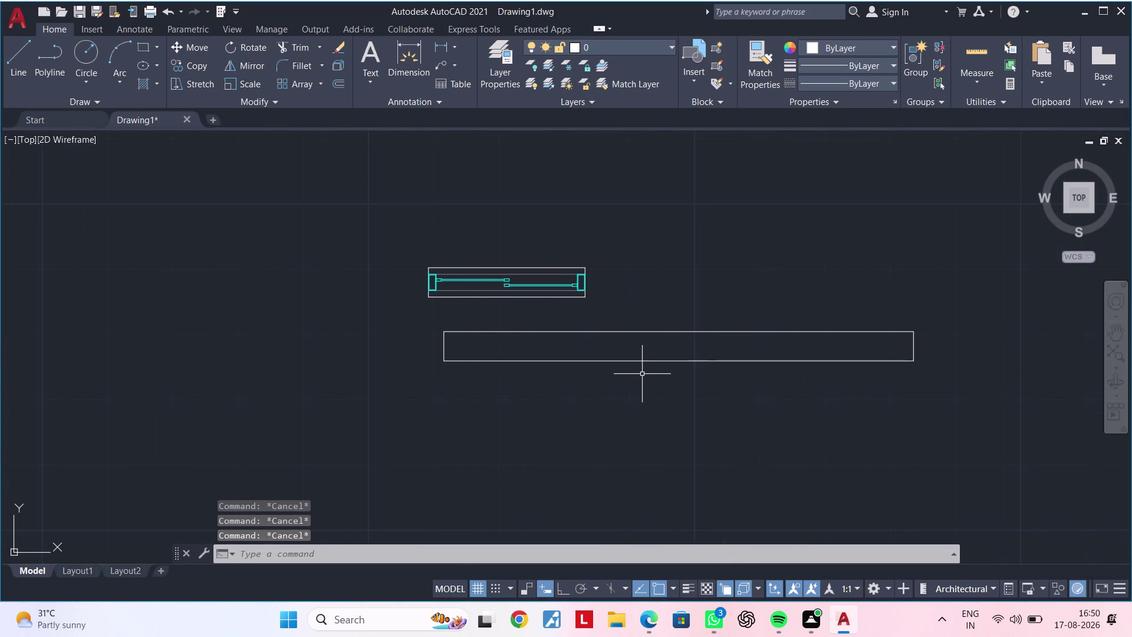
key(Escape)
middle_drag(639, 374, 655, 365)
key(Escape)
key(Escape)
click(405, 238)
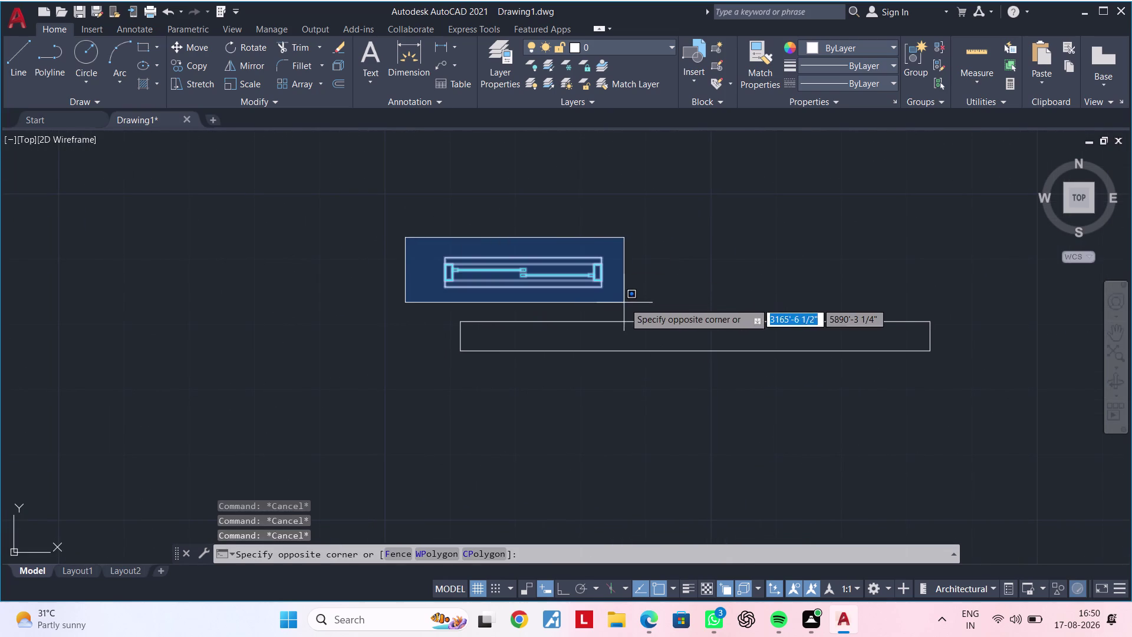
click(644, 304)
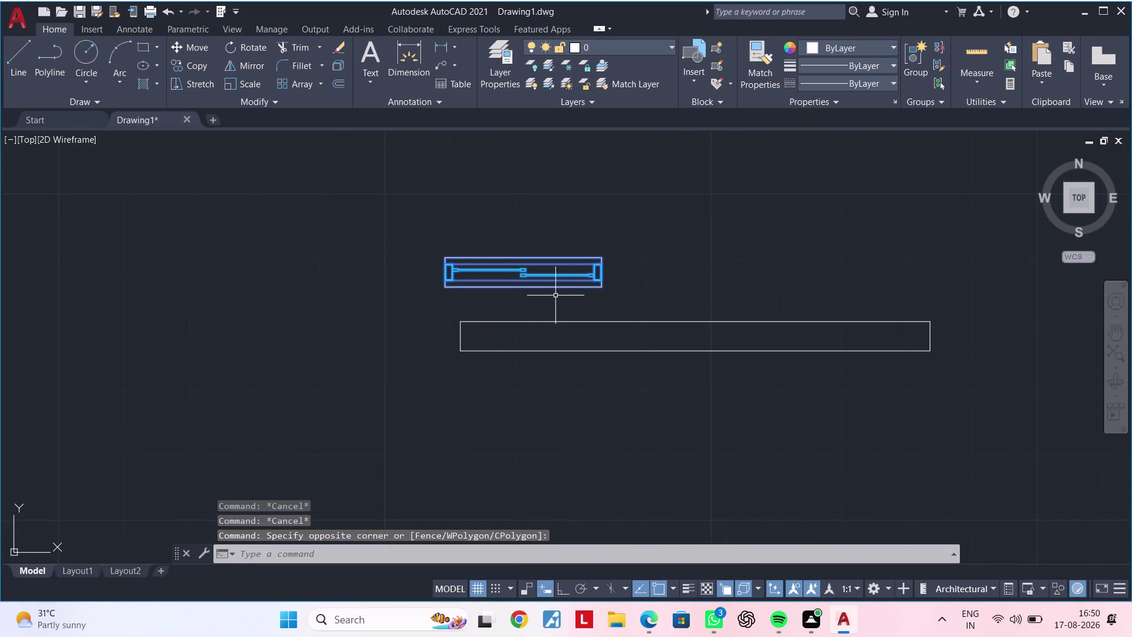
scroll(up, 3)
scroll(down, 3)
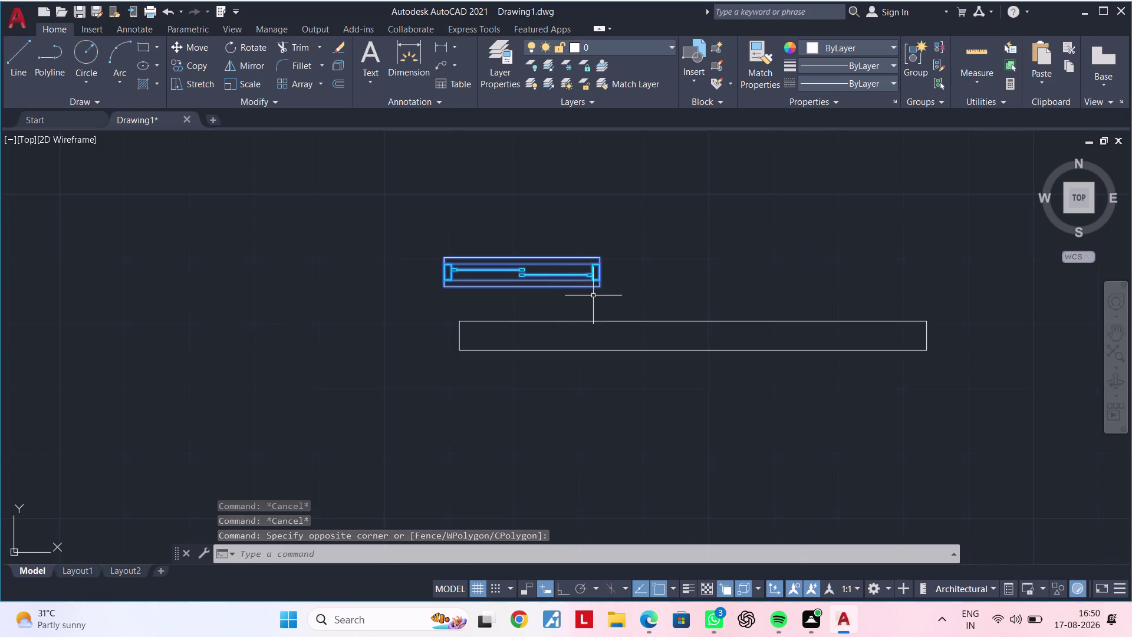
middle_drag(593, 295, 538, 293)
text(S)
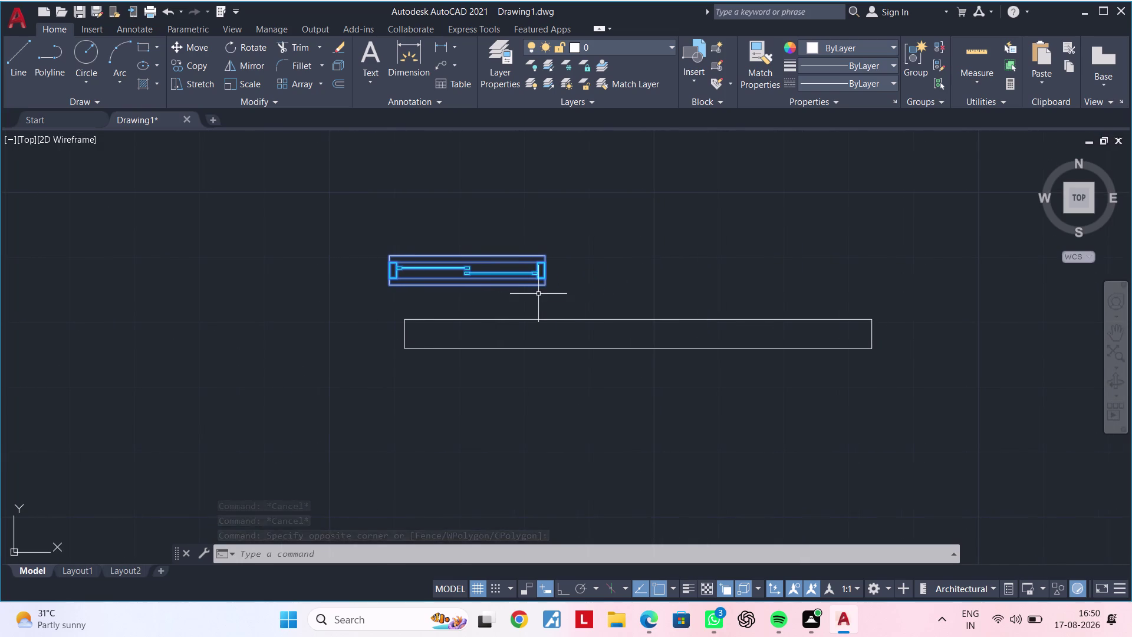
text(C)
key(space)
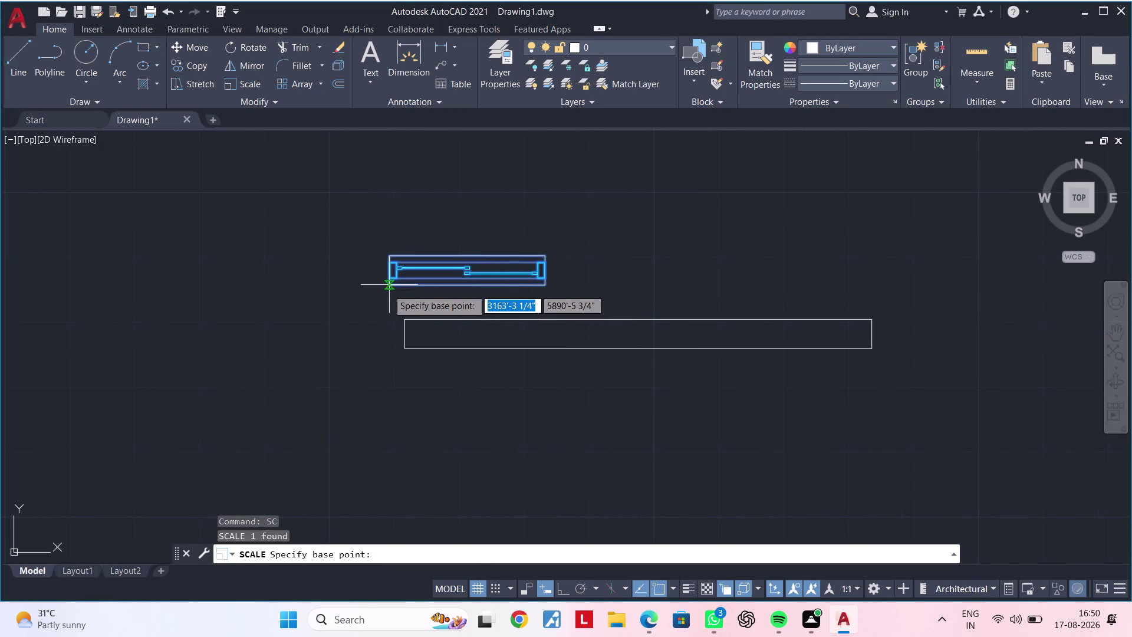
click(388, 287)
text(R)
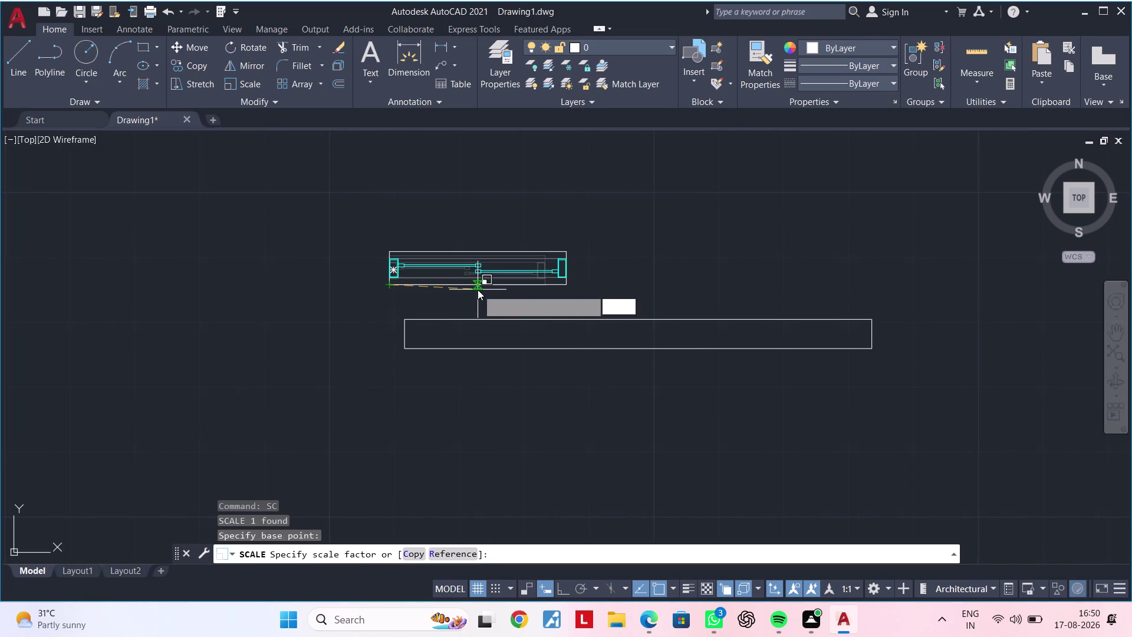
key(space)
click(389, 286)
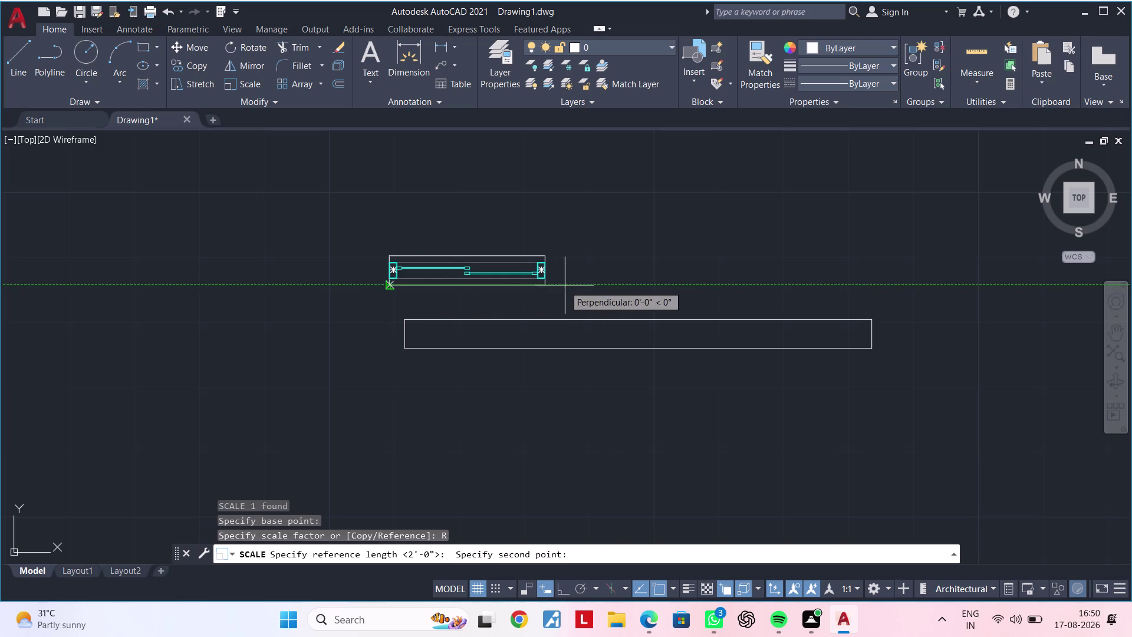
click(542, 287)
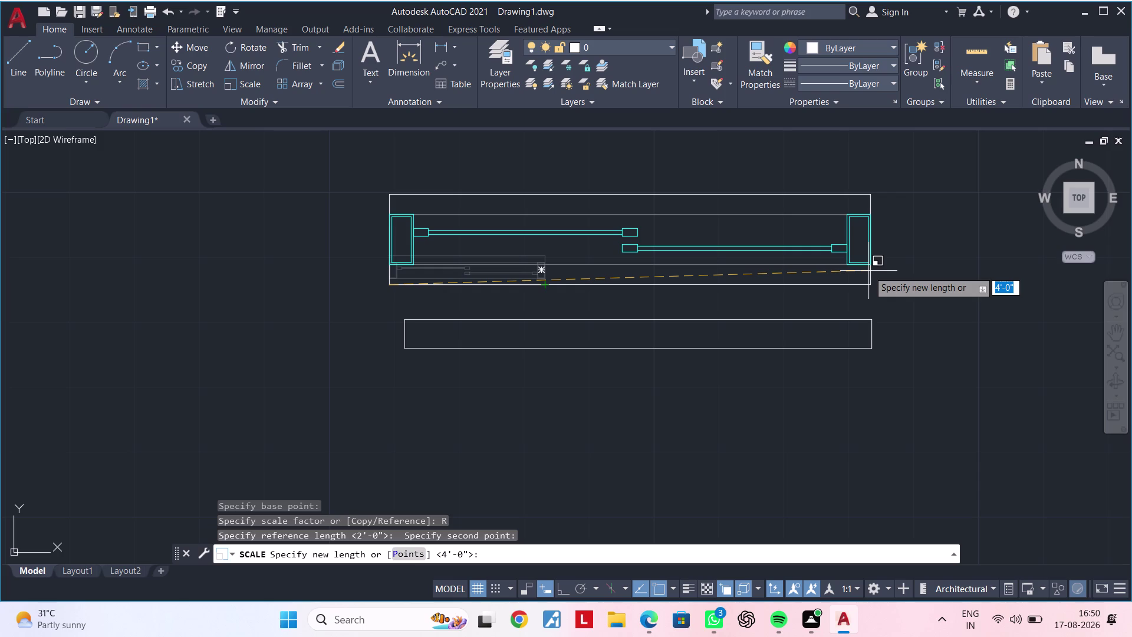
key(Escape)
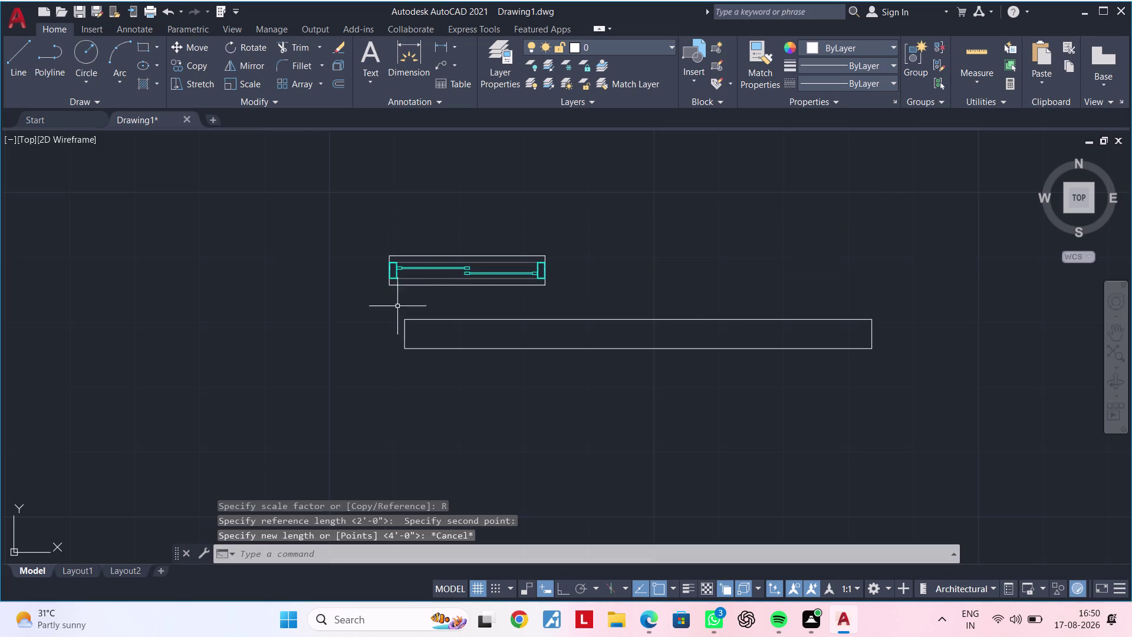
Scale the window block by 2.5 from its lower-left corner with SC.
scroll(up, 3)
click(411, 292)
click(371, 170)
key(Escape)
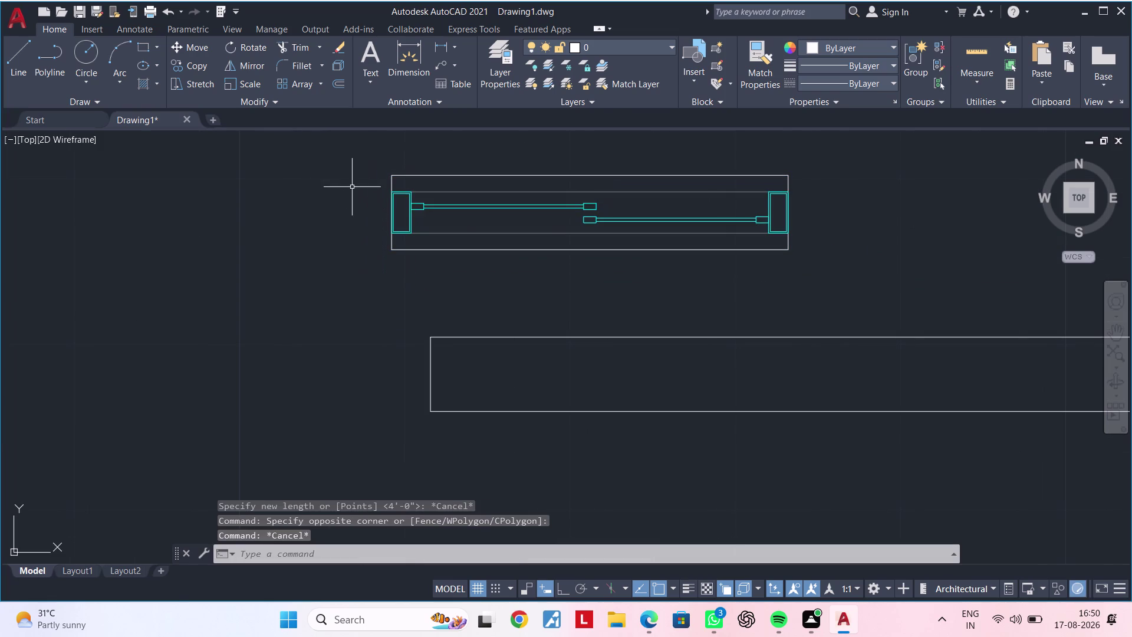
drag(402, 264, 399, 250)
click(373, 151)
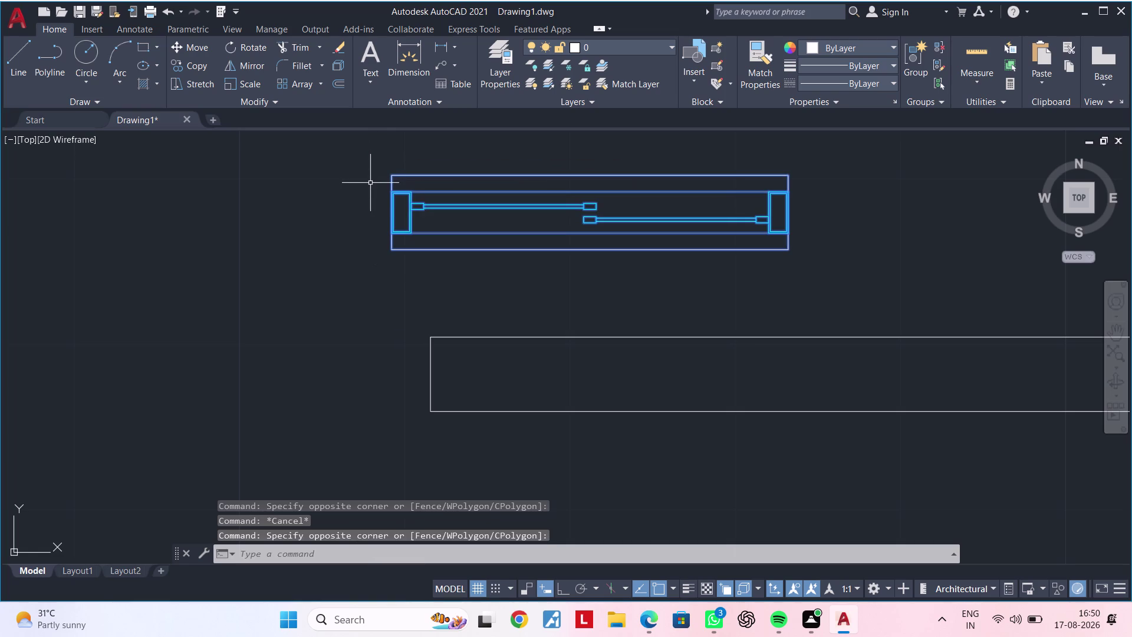
text(SC)
key(space)
click(391, 250)
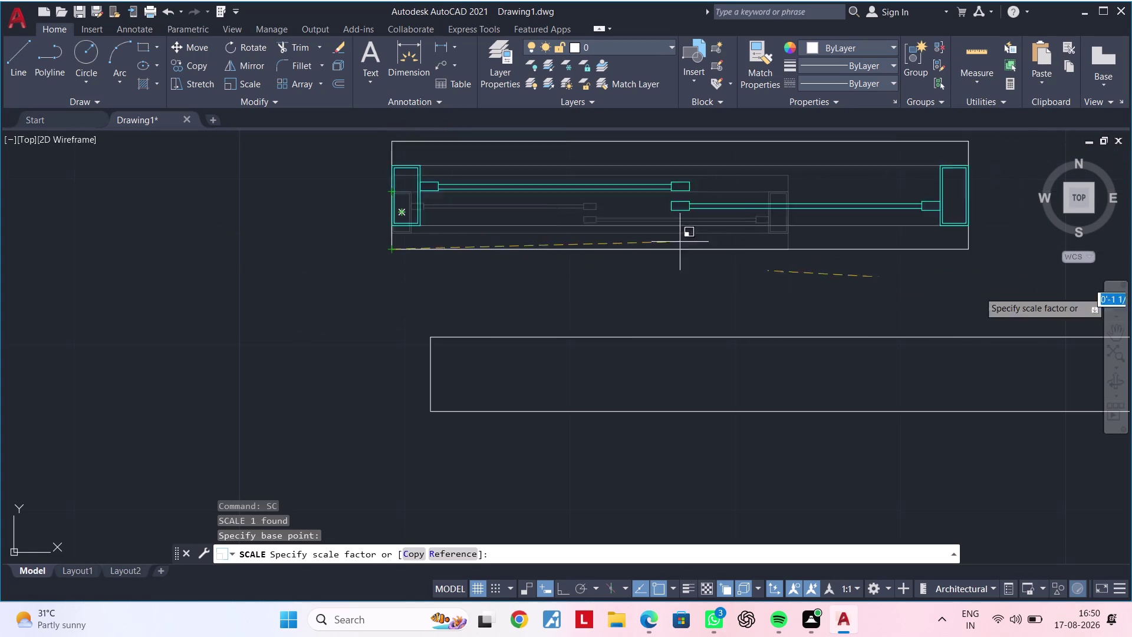
scroll(up, 3)
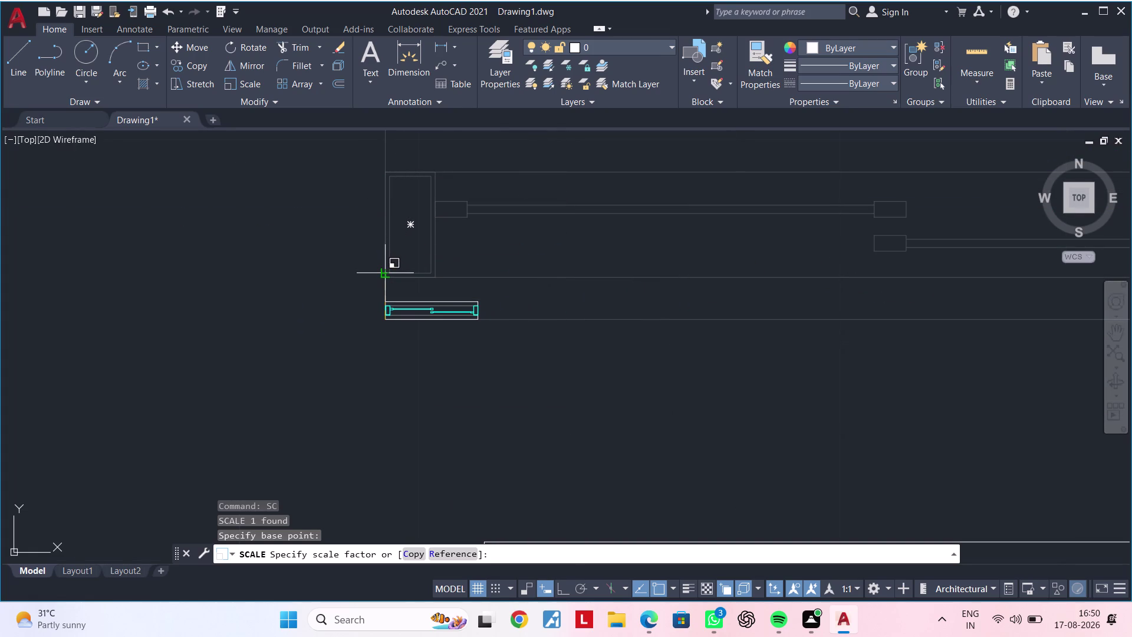
text(2.5)
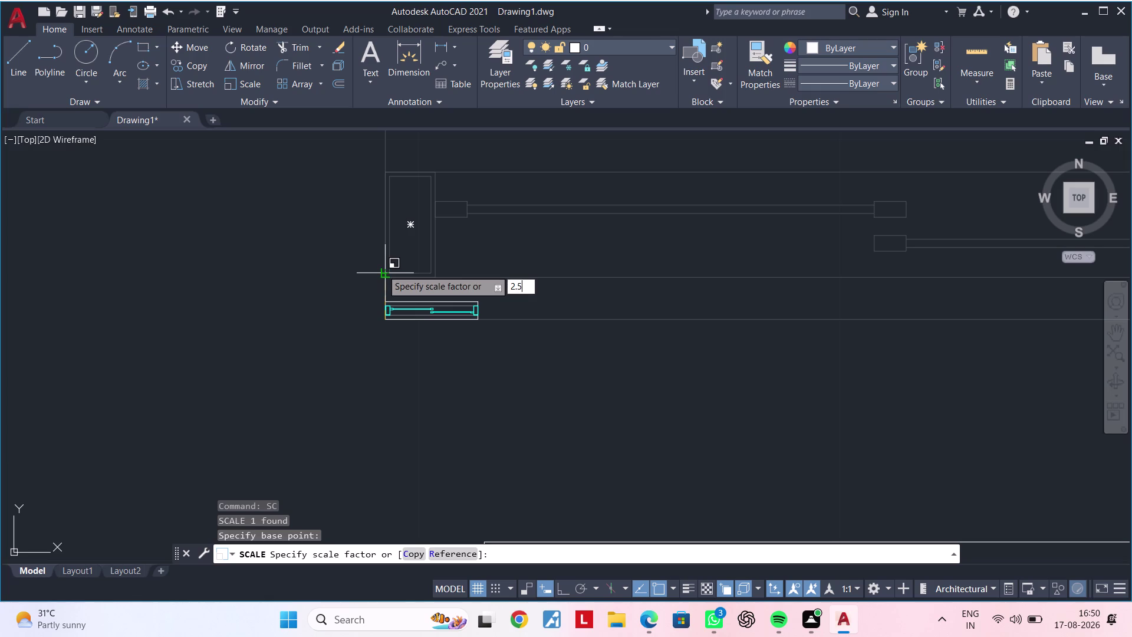
key(shift+quotedbl)
key(Return)
Pan to review the enlarged block, select it, then clear the selection.
scroll(down, 3)
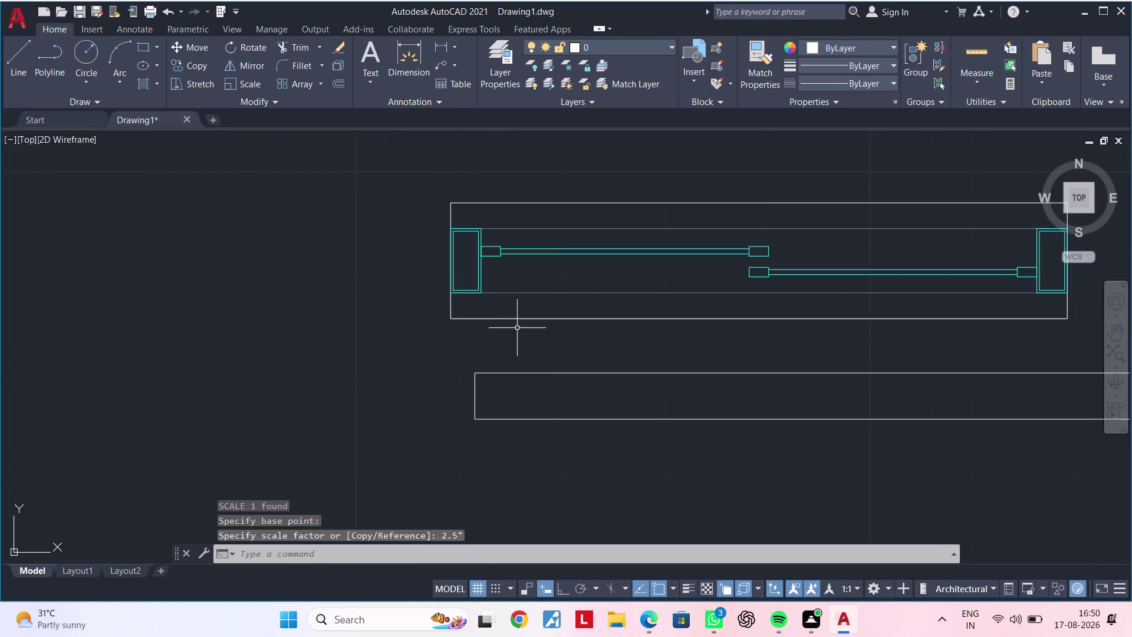
scroll(down, 3)
middle_drag(601, 323, 463, 321)
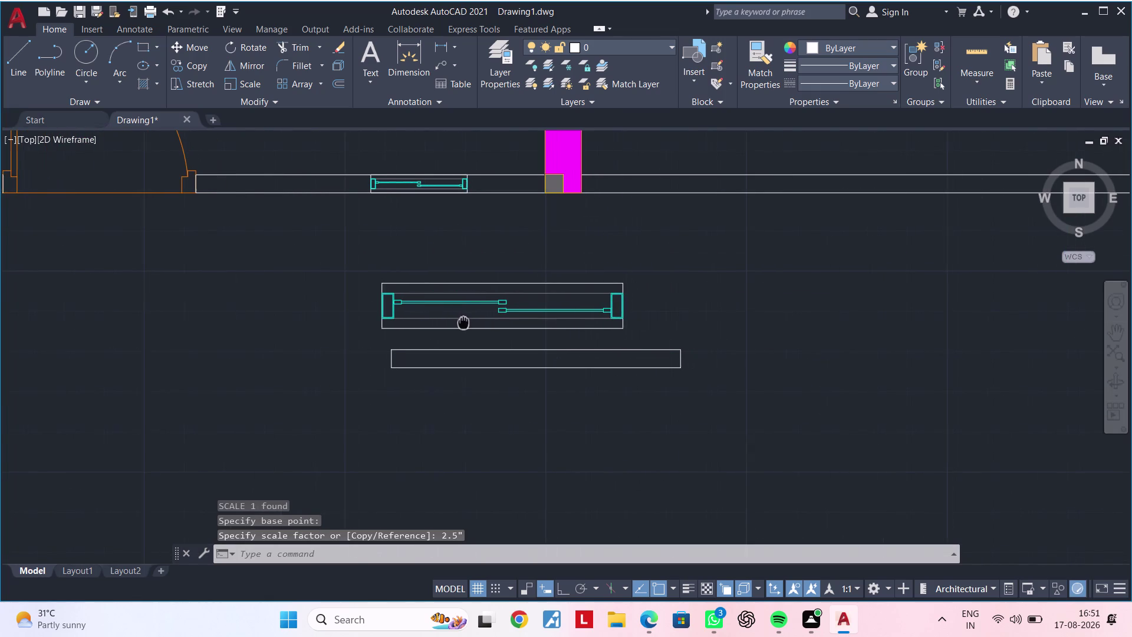
middle_drag(463, 321, 462, 321)
key(Escape)
key(Escape)
key(Escape)
key(Escape)
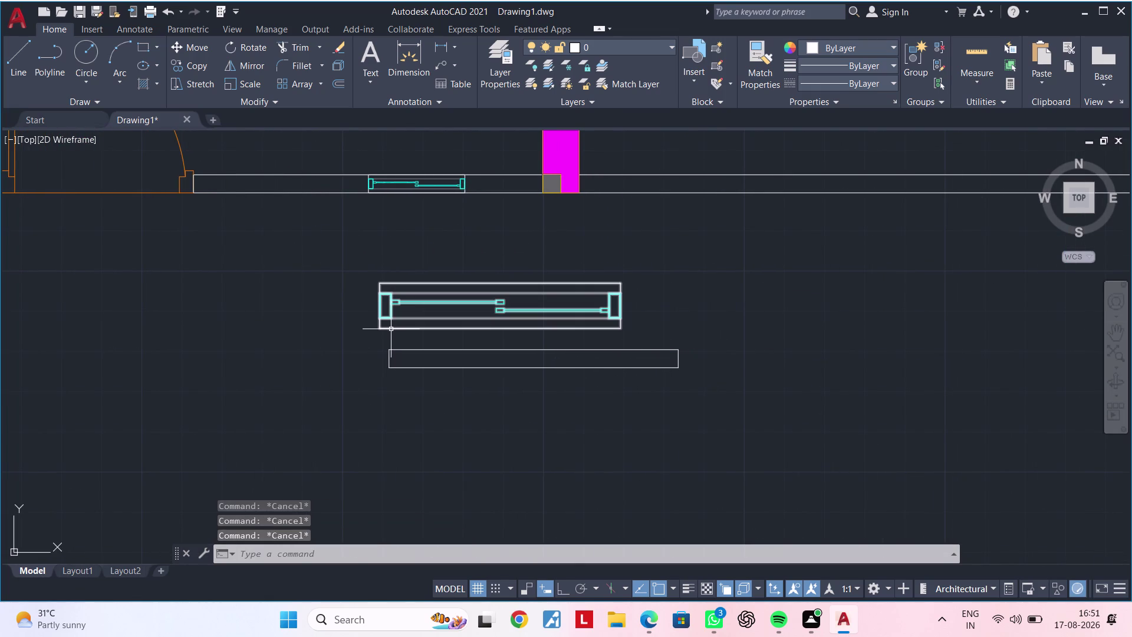
key(Escape)
key(Escape)
scroll(up, 3)
key(Escape)
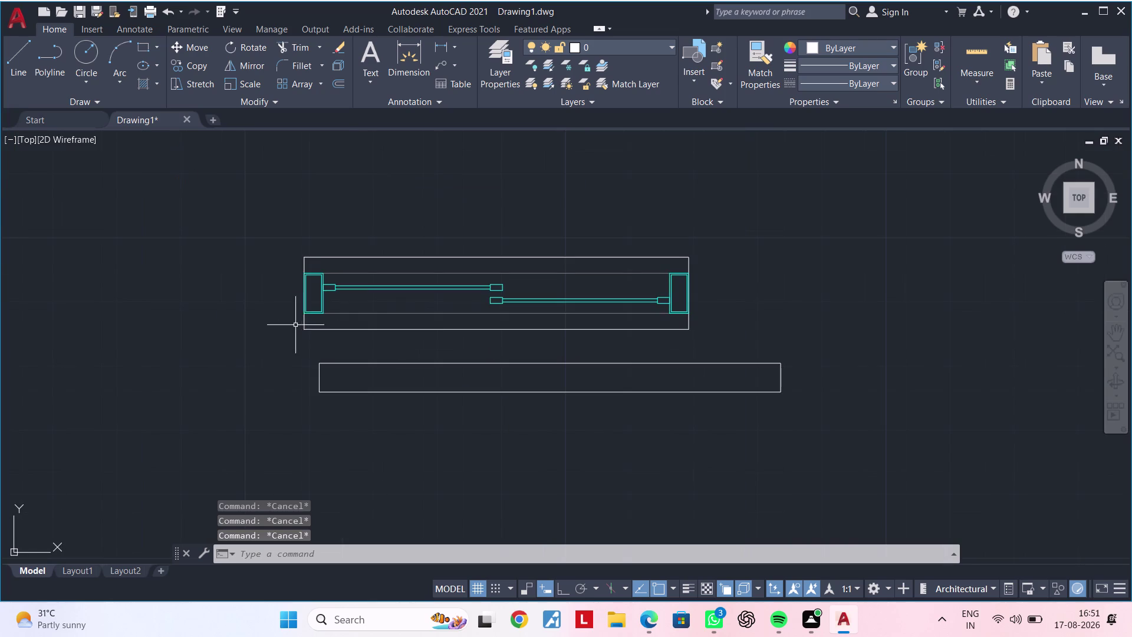
key(Escape)
scroll(up, 3)
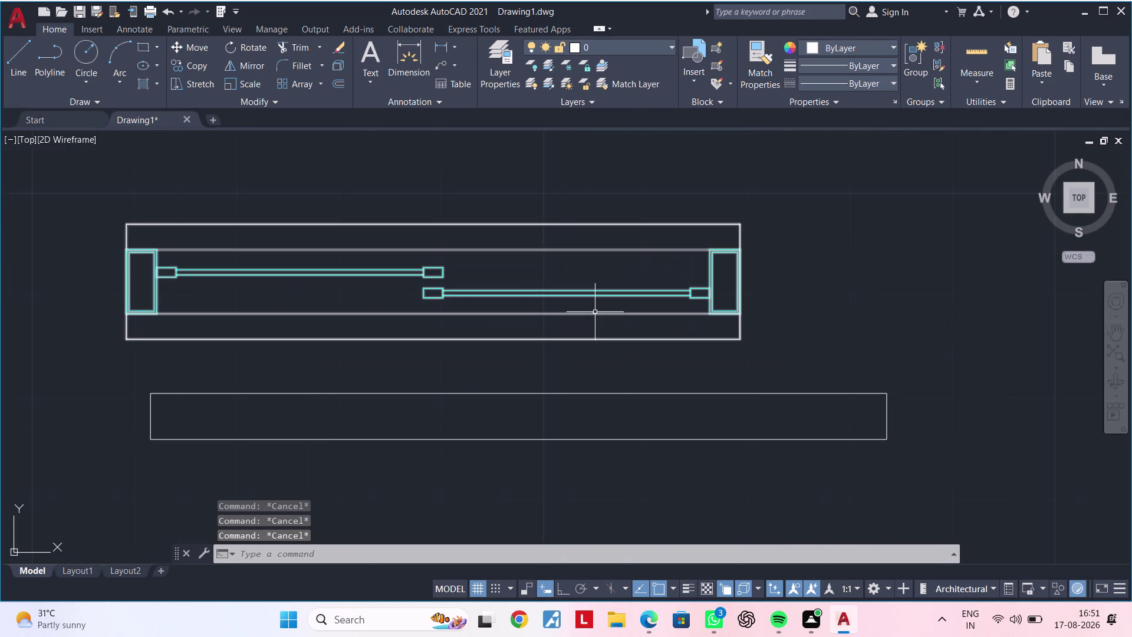
click(594, 311)
click(568, 314)
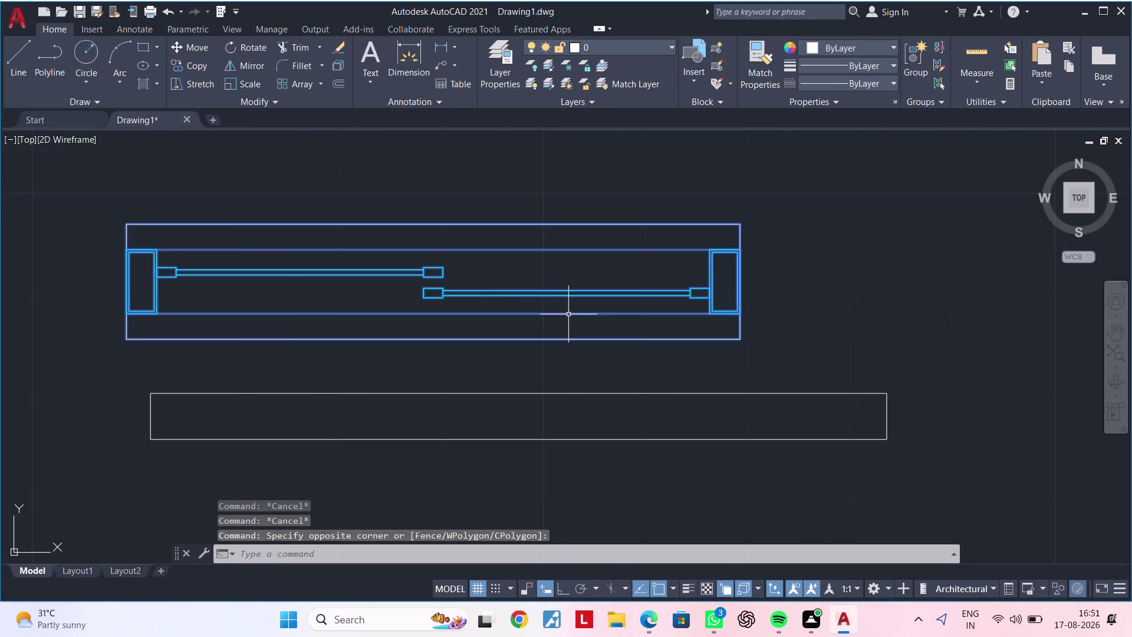
scroll(down, 3)
key(Escape)
key(Escape)
scroll(up, 3)
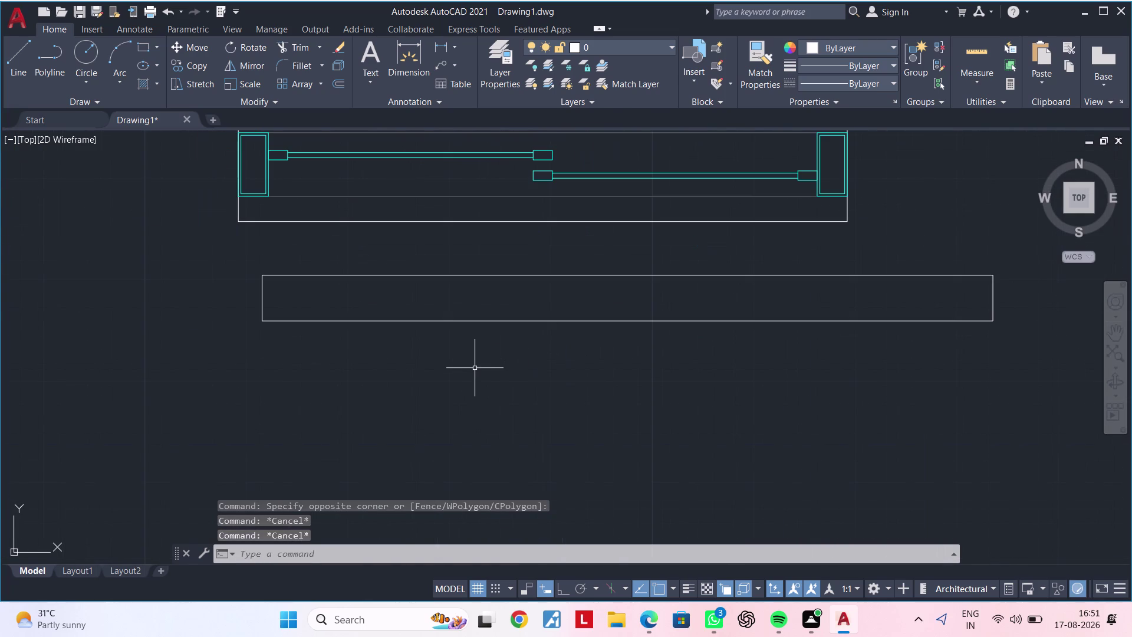
key(Escape)
key(Escape)
key(Escape)
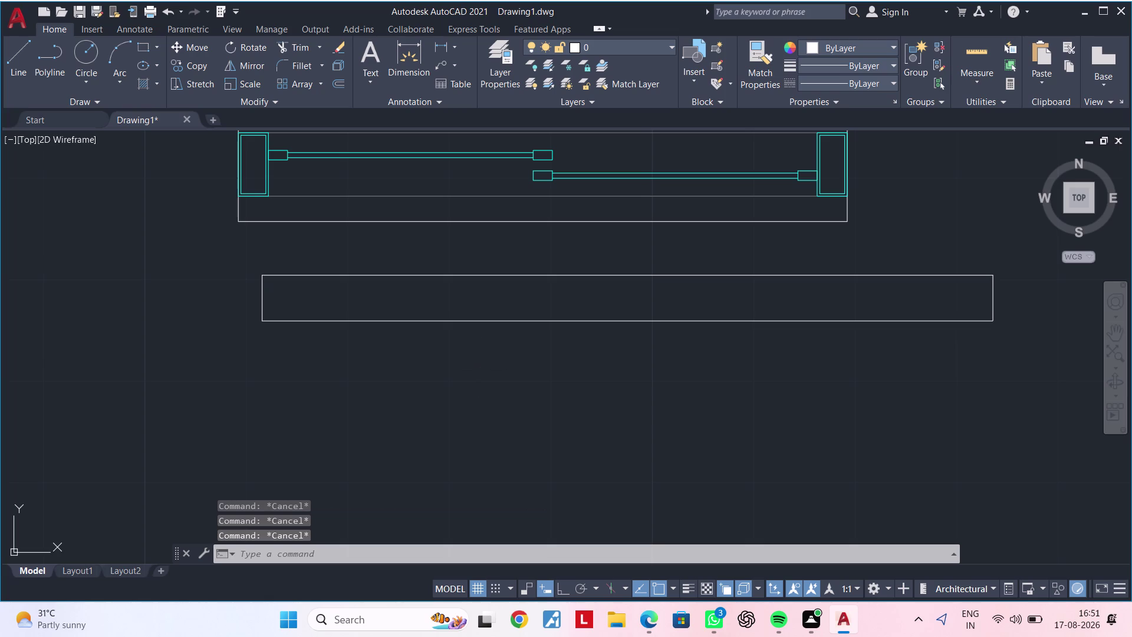
key(Escape)
Draw a vertical line from the long rectangle's top edge to its bottom edge.
text(L)
key(space)
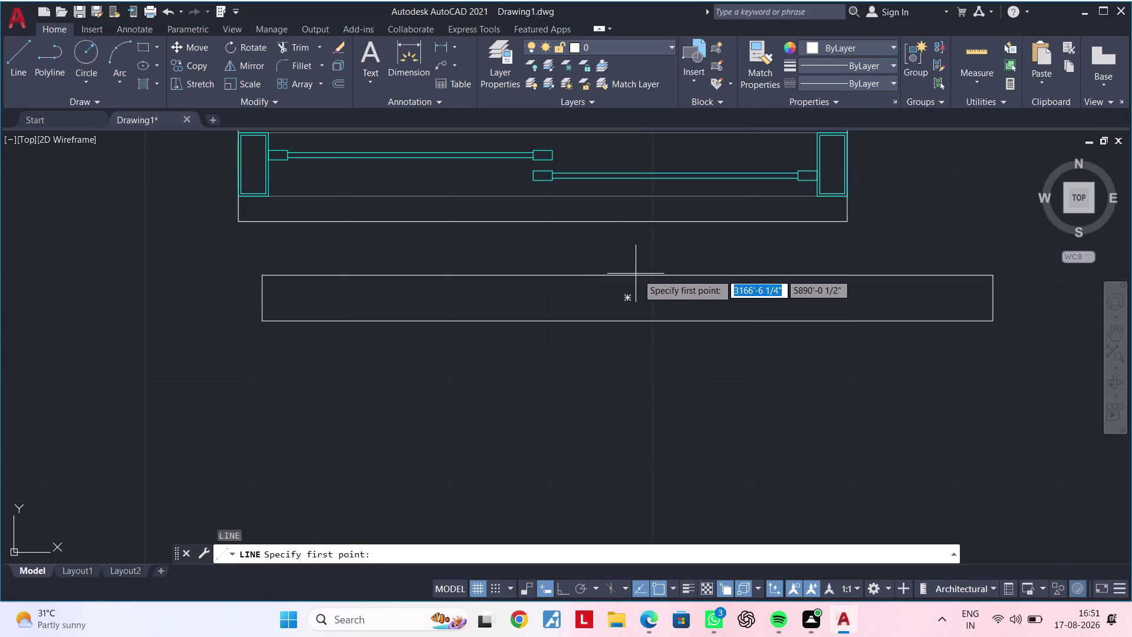
click(628, 275)
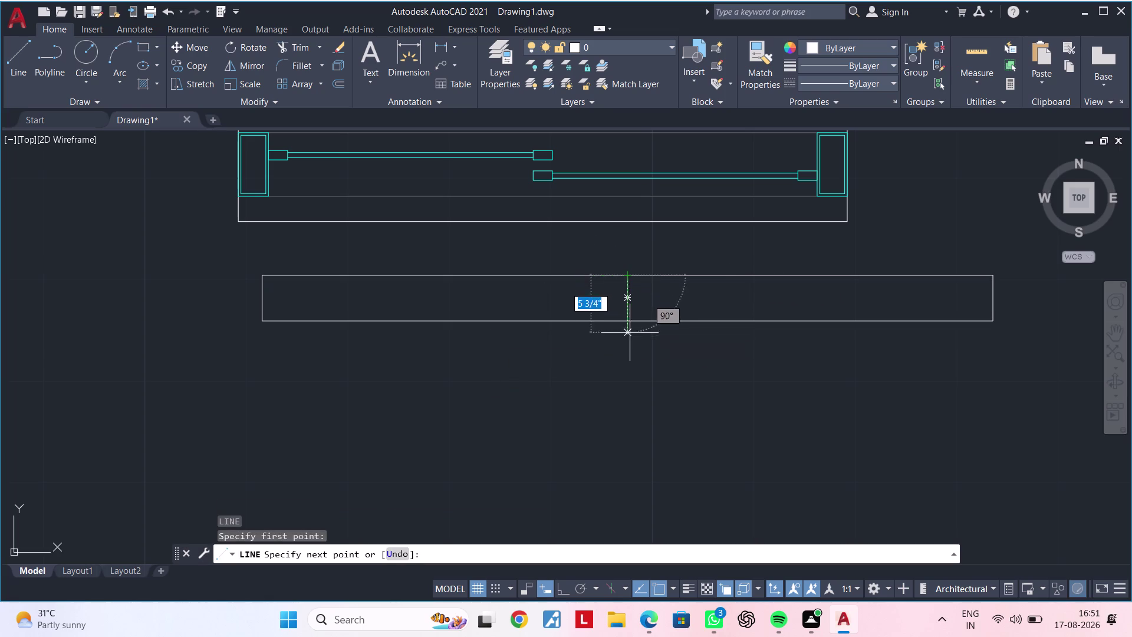
click(629, 321)
key(Escape)
key(Escape)
Pan across the rectangle, then start and cancel a rectangle command.
middle_drag(463, 283, 576, 275)
key(Escape)
key(Escape)
middle_drag(533, 298, 593, 298)
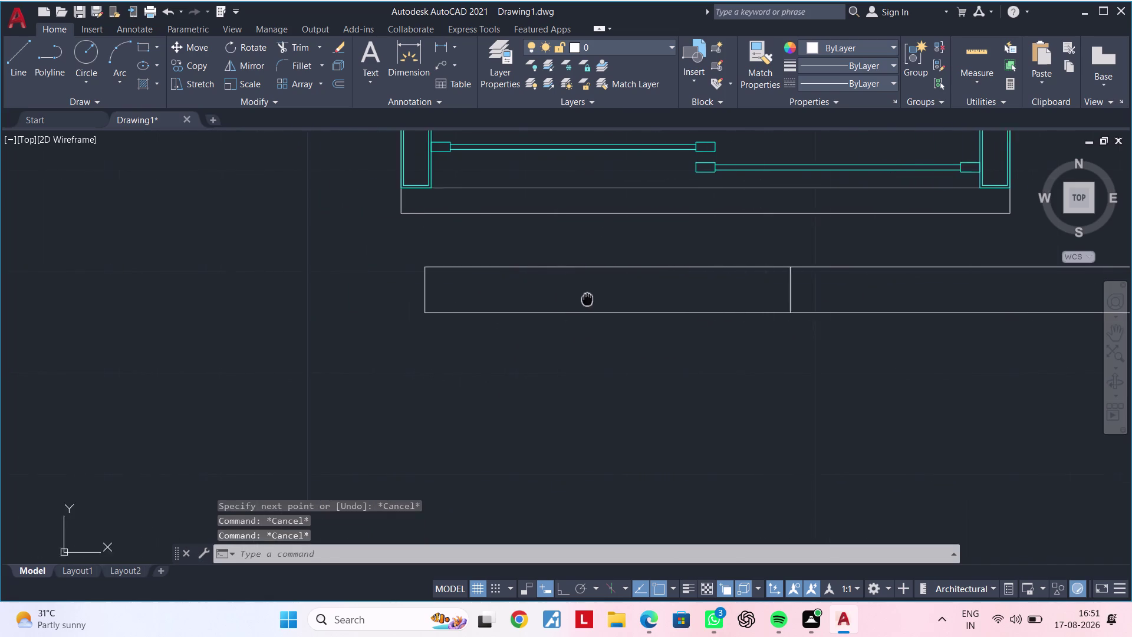
middle_drag(593, 298, 598, 297)
key(Escape)
key(Escape)
key(Escape)
middle_drag(504, 294, 554, 289)
key(Escape)
key(Escape)
text(RED)
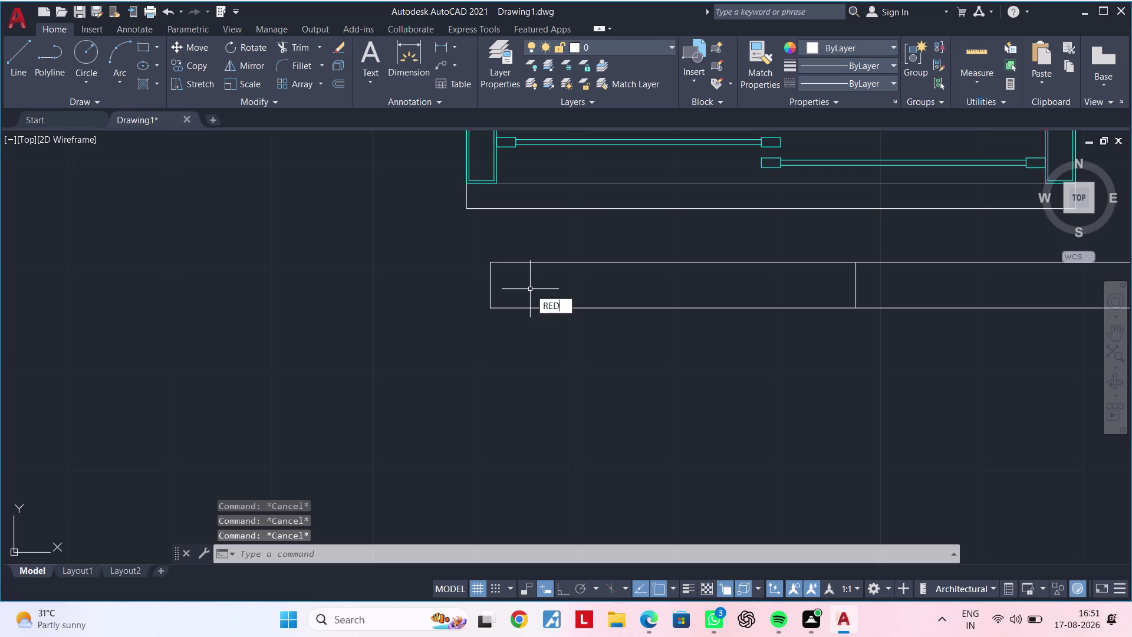
key(Escape)
key(Escape)
text(REC)
key(space)
scroll(up, 3)
key(Escape)
scroll(down, 3)
key(Escape)
middle_drag(492, 301, 356, 308)
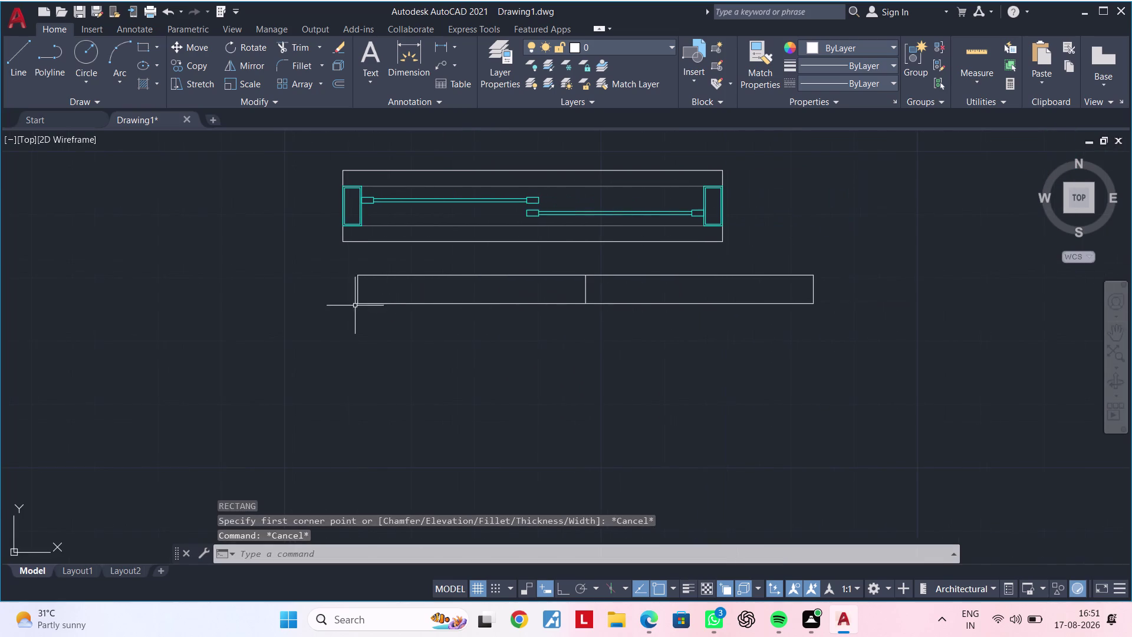
Select the long rectangle and run the X (Explode) command on it.
key(l)
key(space)
scroll(up, 3)
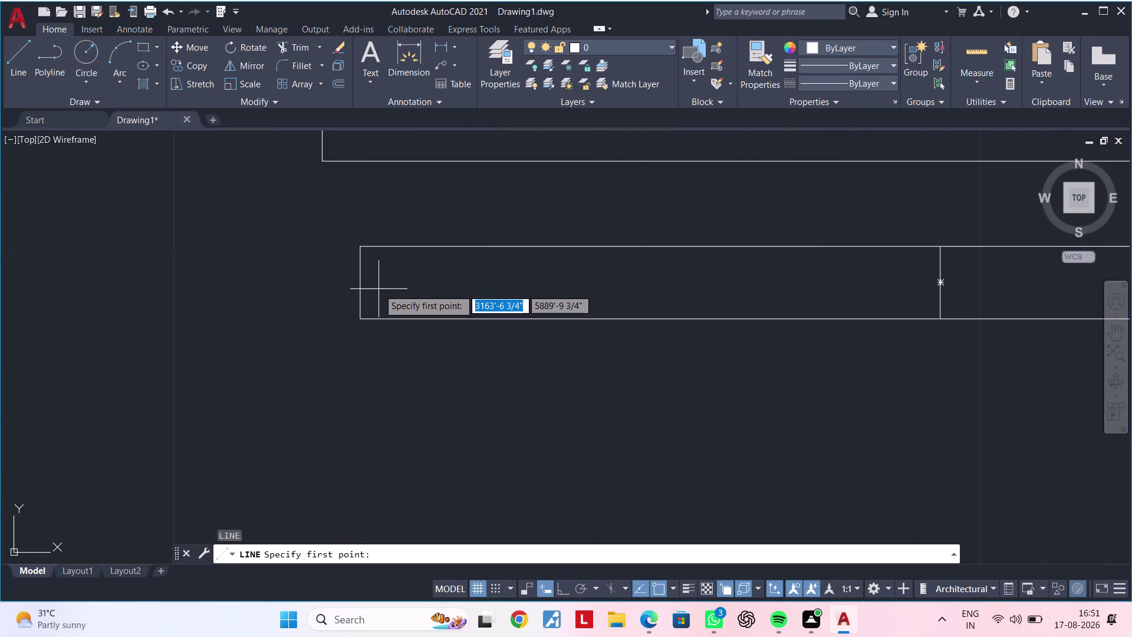
key(Escape)
key(Escape)
key(Escape)
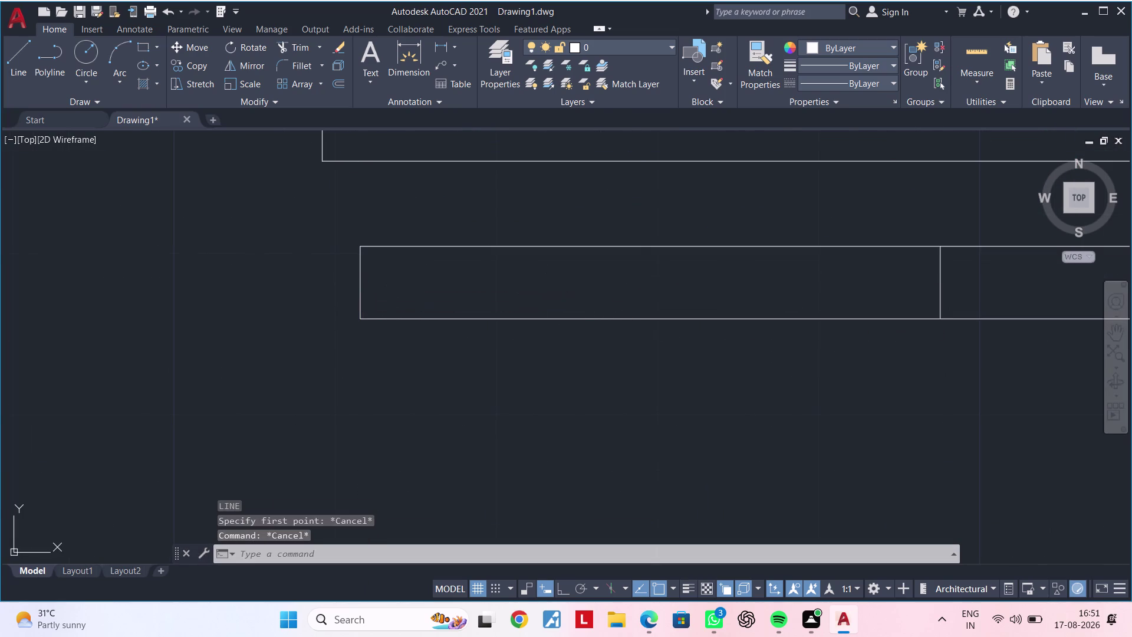
click(680, 321)
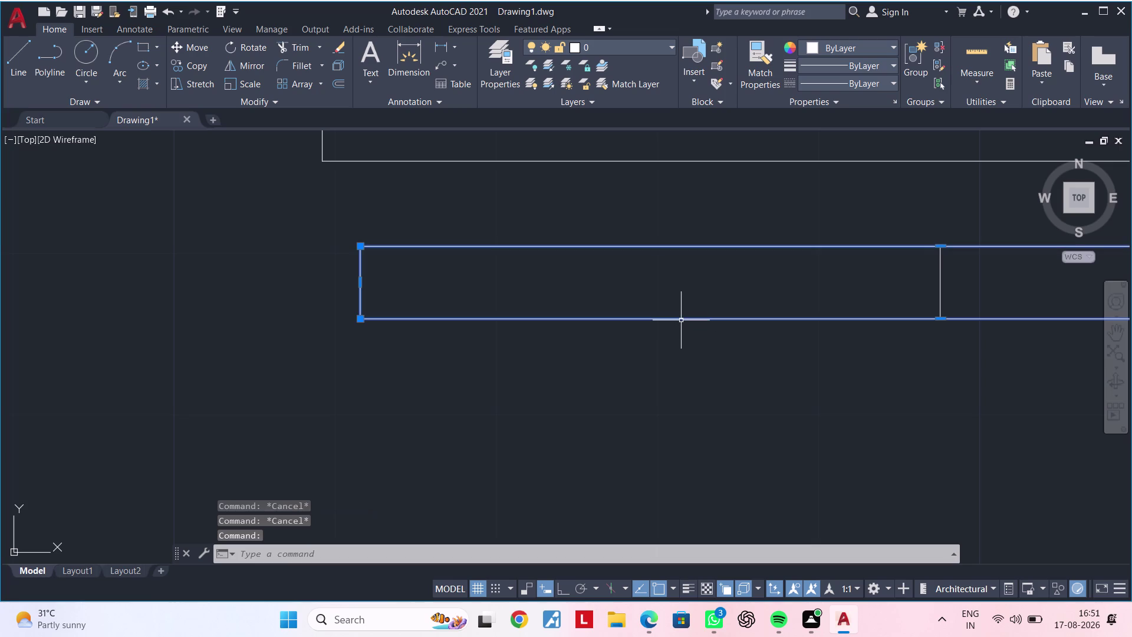
text(X)
key(space)
middle_drag(624, 318, 546, 321)
key(Escape)
key(Escape)
key(Escape)
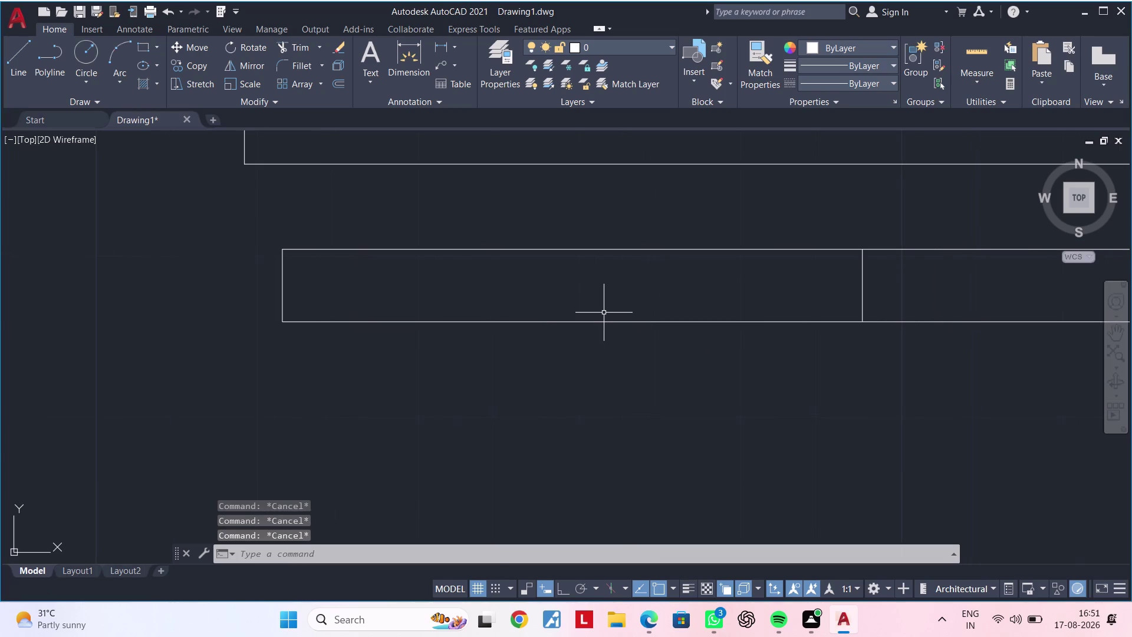
Offset the wall strip's bottom and top edges 1" inward.
text(OF)
key(space)
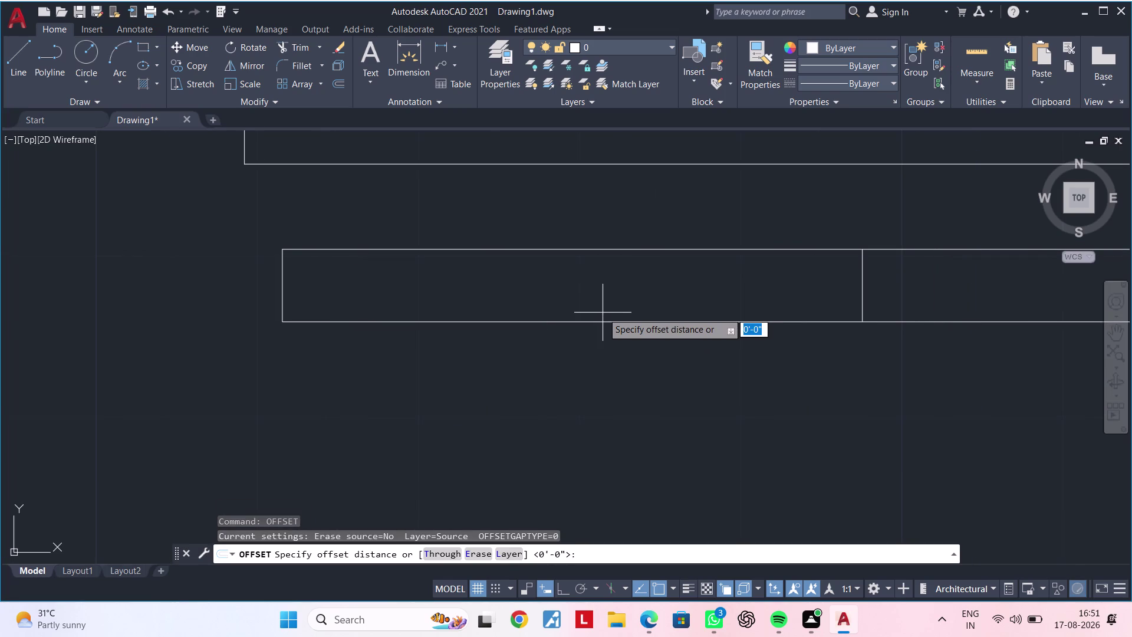
text(1")
key(Return)
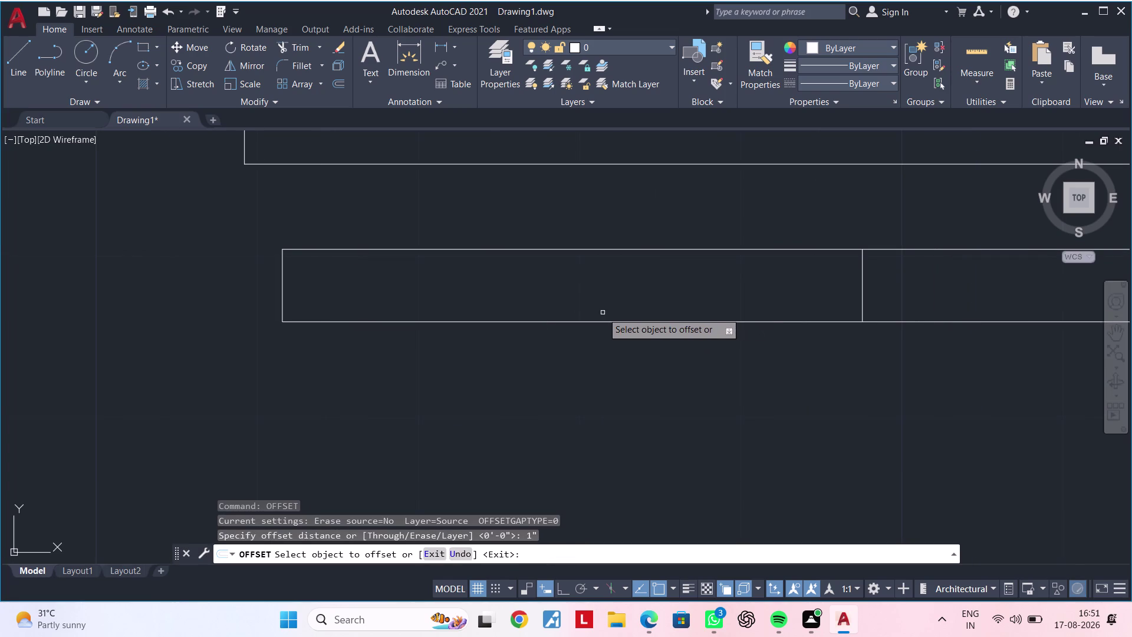
click(597, 321)
click(596, 301)
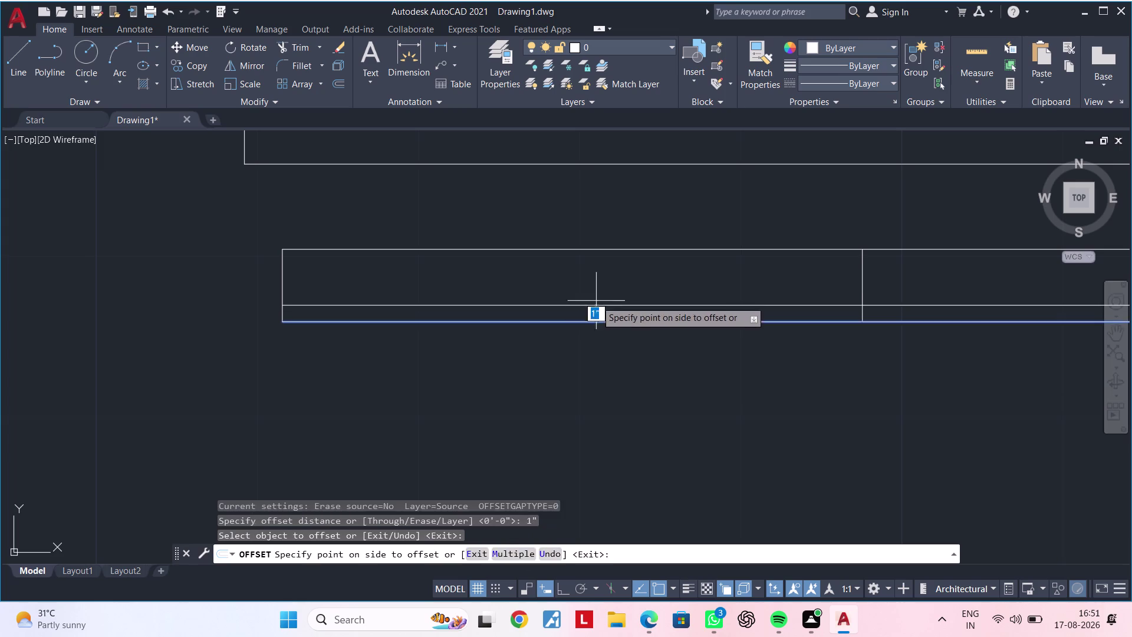
click(579, 250)
click(578, 267)
key(Escape)
key(Escape)
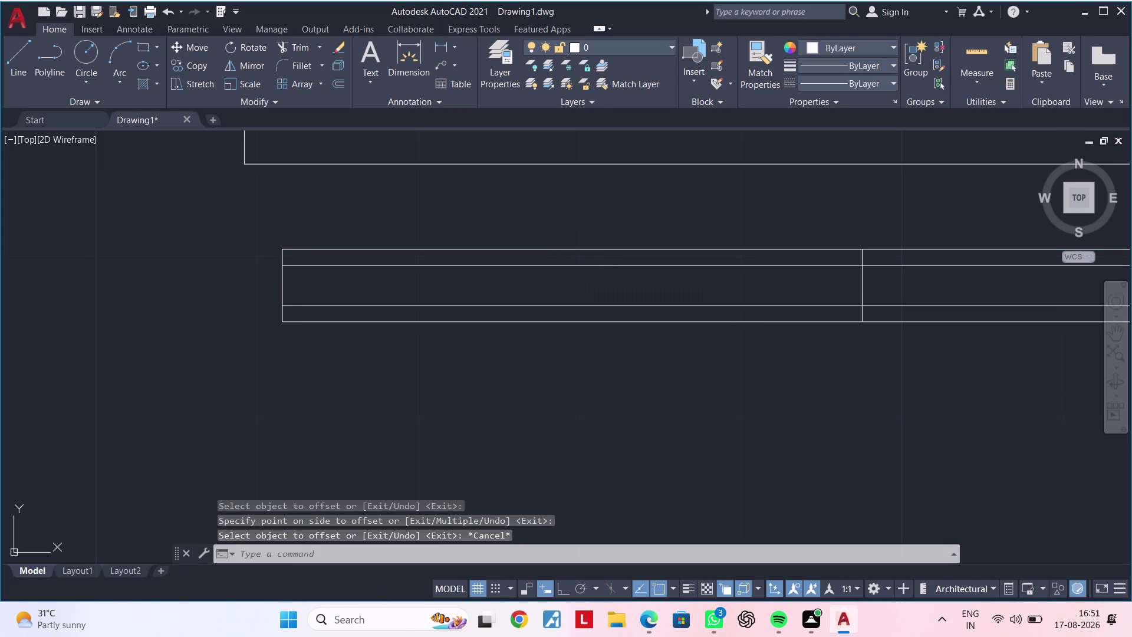
Clear leftover prompts, recentre the strip and start the REC rectangle command.
key(Escape)
key(Escape)
middle_drag(570, 284, 548, 295)
key(Escape)
key(Escape)
middle_drag(548, 290, 588, 287)
key(Escape)
key(Escape)
key(Escape)
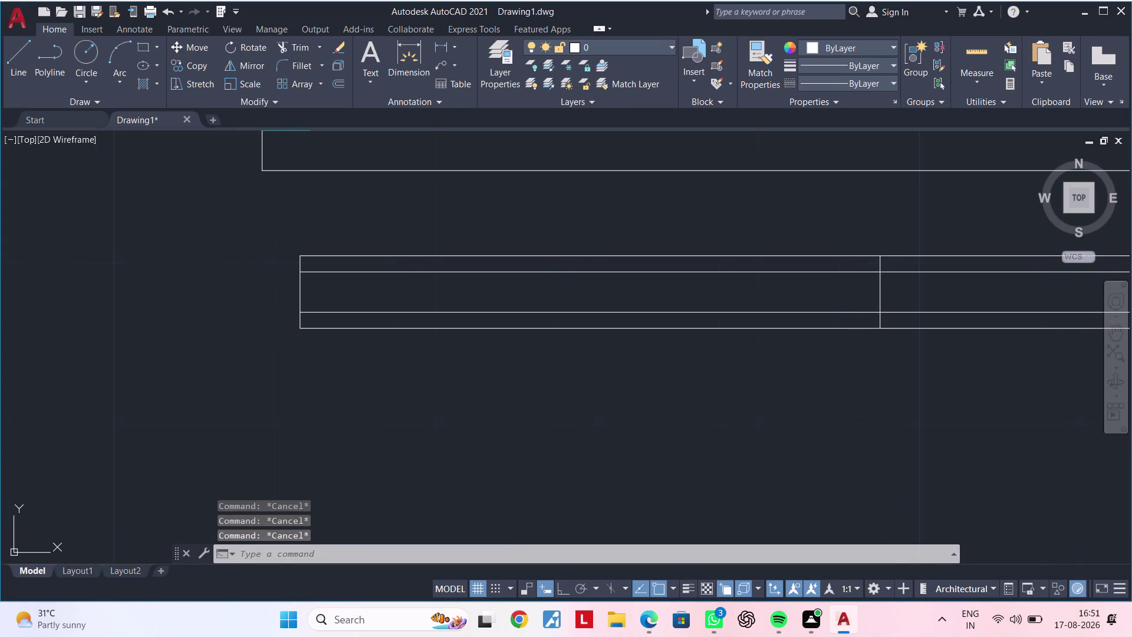
text(REC)
key(space)
scroll(up, 3)
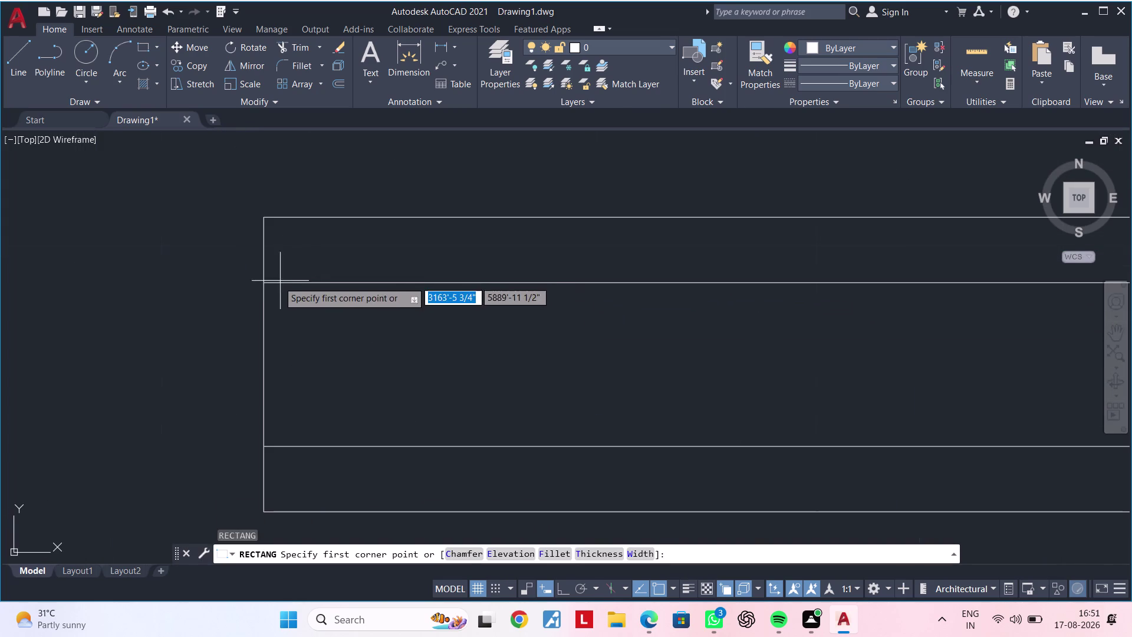
click(266, 284)
key(Escape)
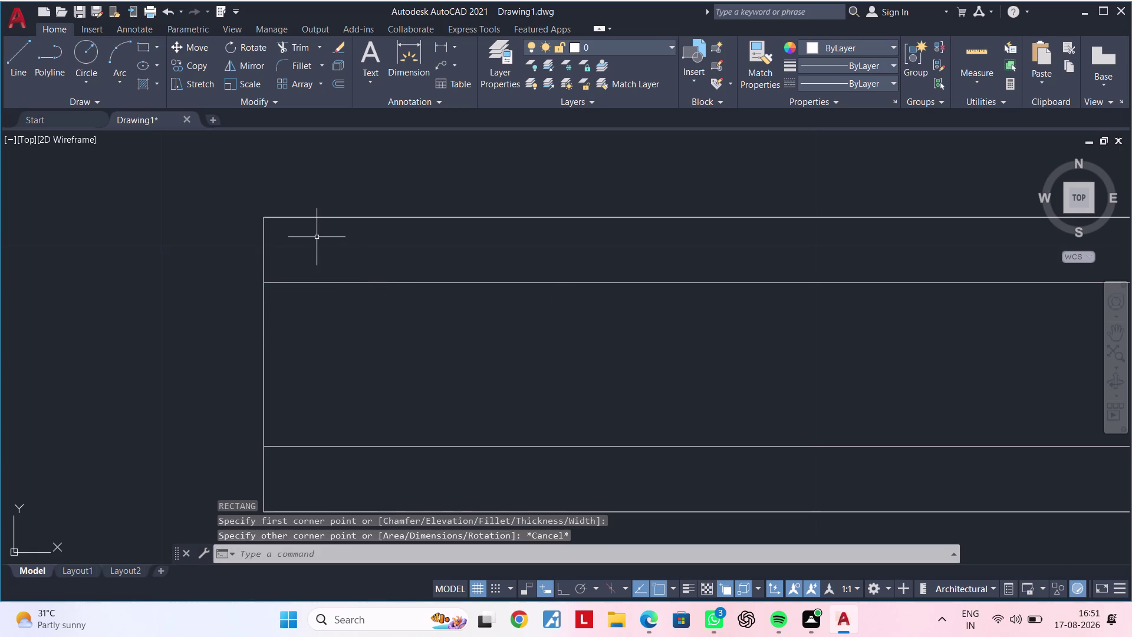
key(space)
click(267, 219)
scroll(down, 3)
scroll(up, 3)
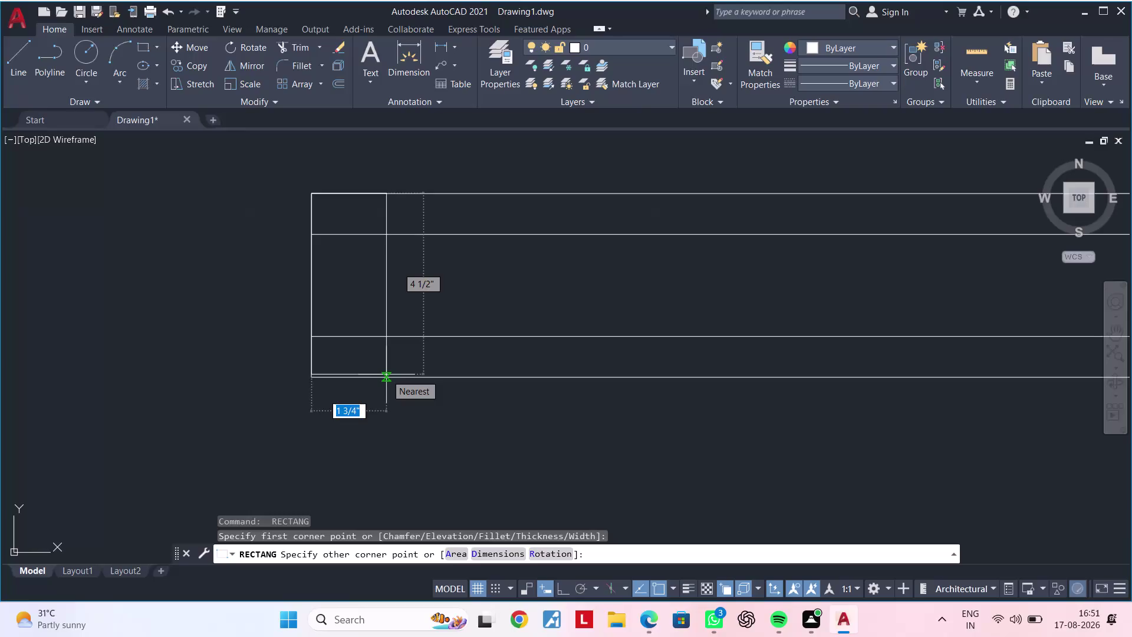
scroll(down, 3)
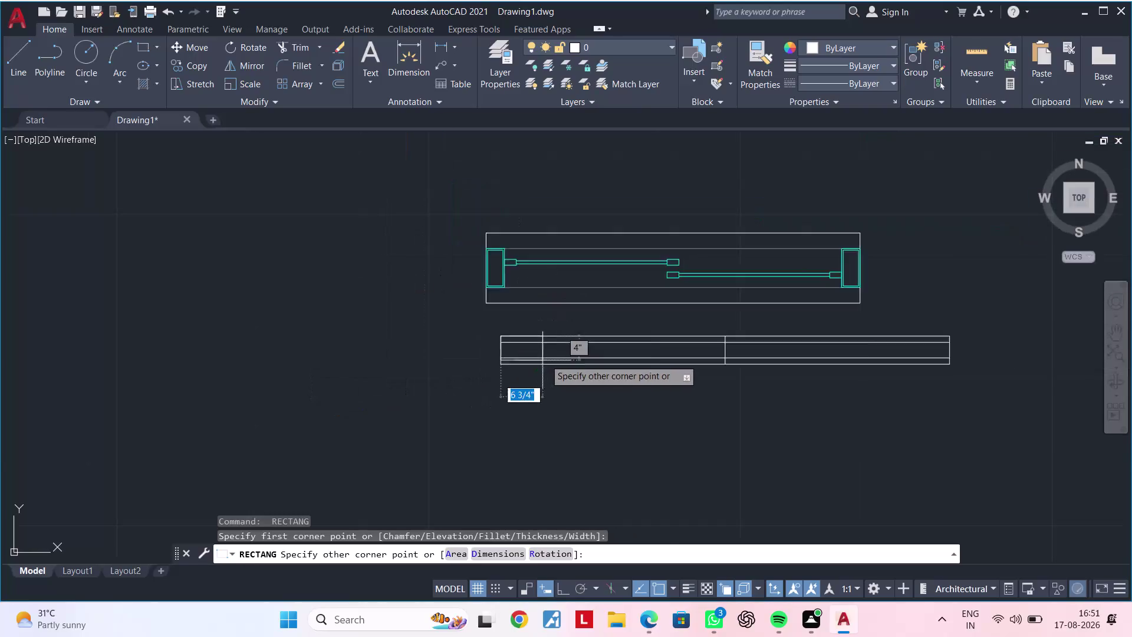
key(Escape)
scroll(up, 3)
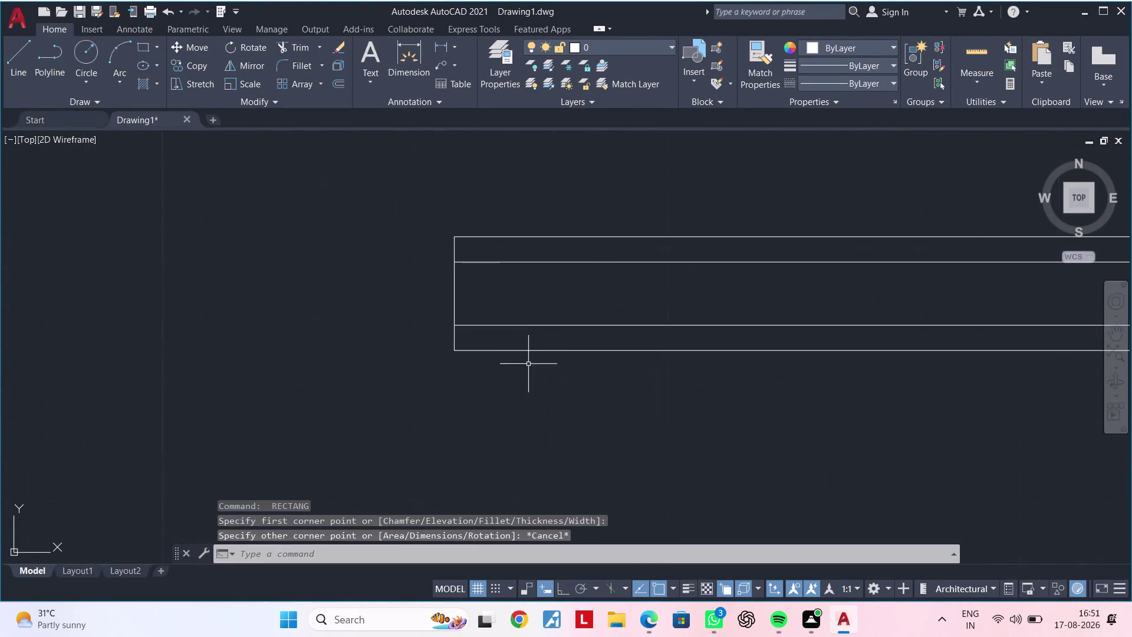
middle_drag(530, 344, 590, 319)
key(space)
scroll(up, 3)
scroll(down, 3)
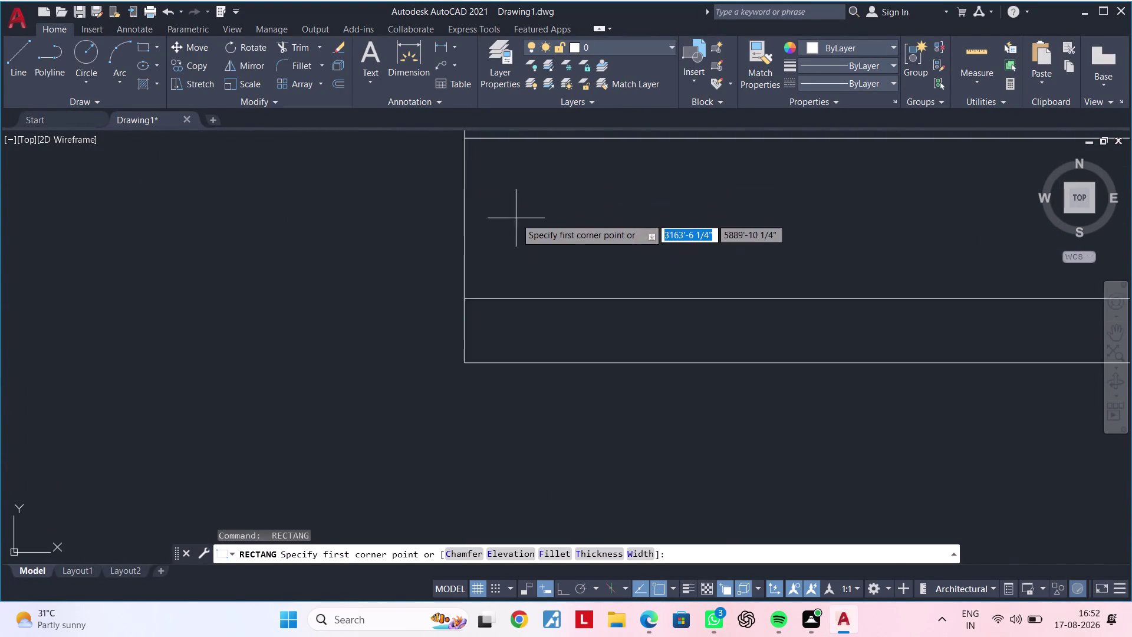
scroll(down, 3)
middle_drag(522, 242, 506, 279)
scroll(up, 3)
click(472, 208)
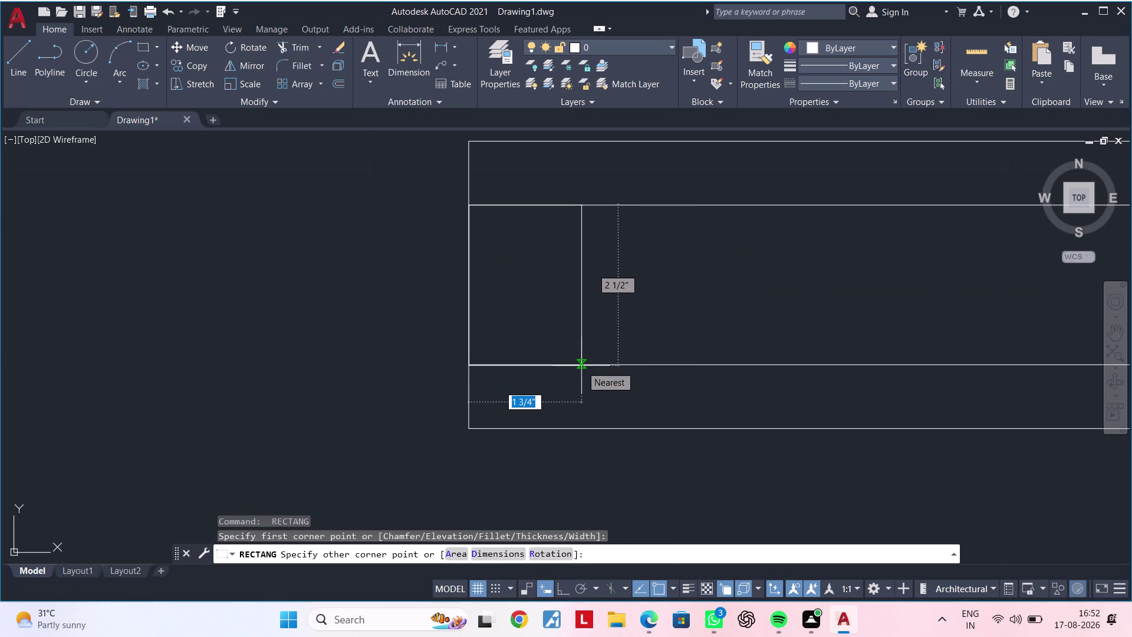
text(2')
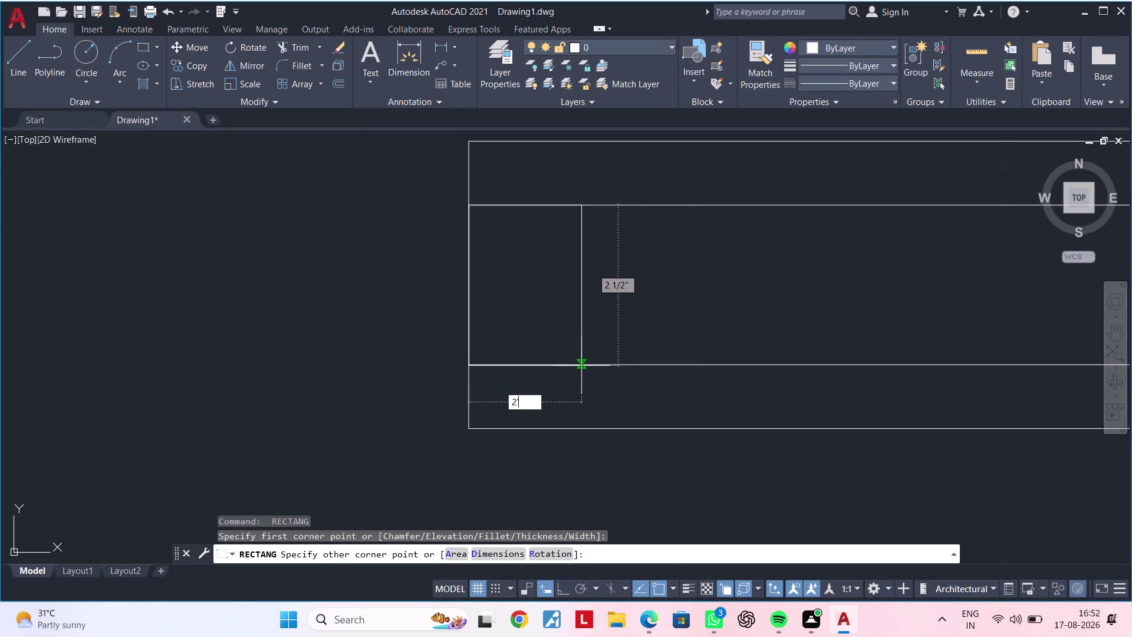
key(Return)
scroll(down, 3)
middle_drag(626, 347, 607, 350)
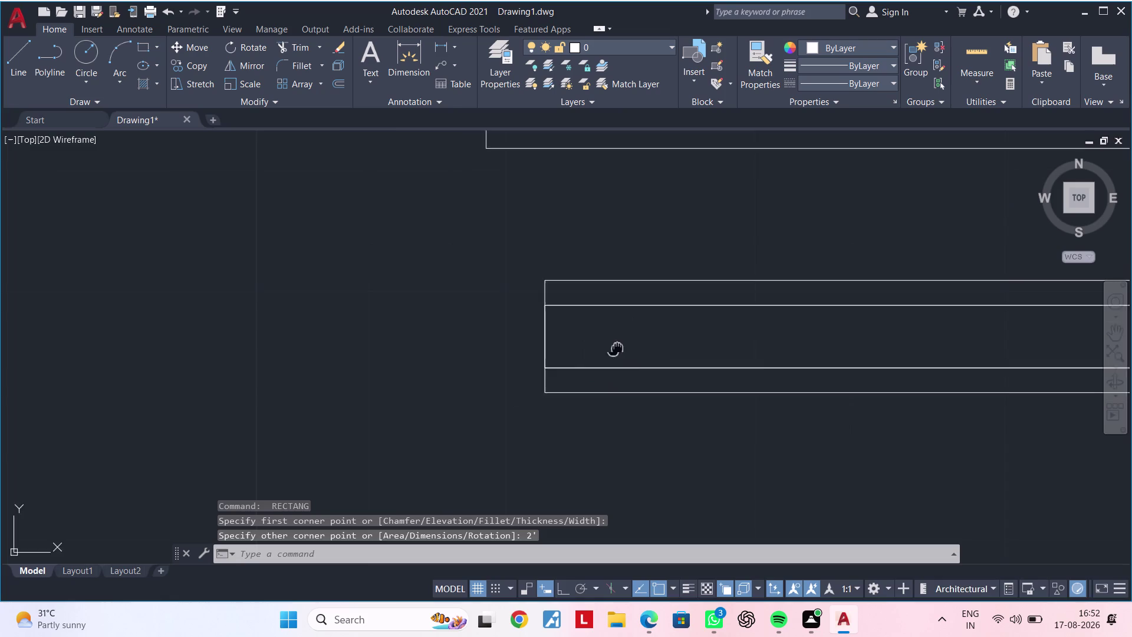
middle_drag(608, 350, 387, 351)
key(Escape)
key(Escape)
middle_drag(370, 357, 448, 342)
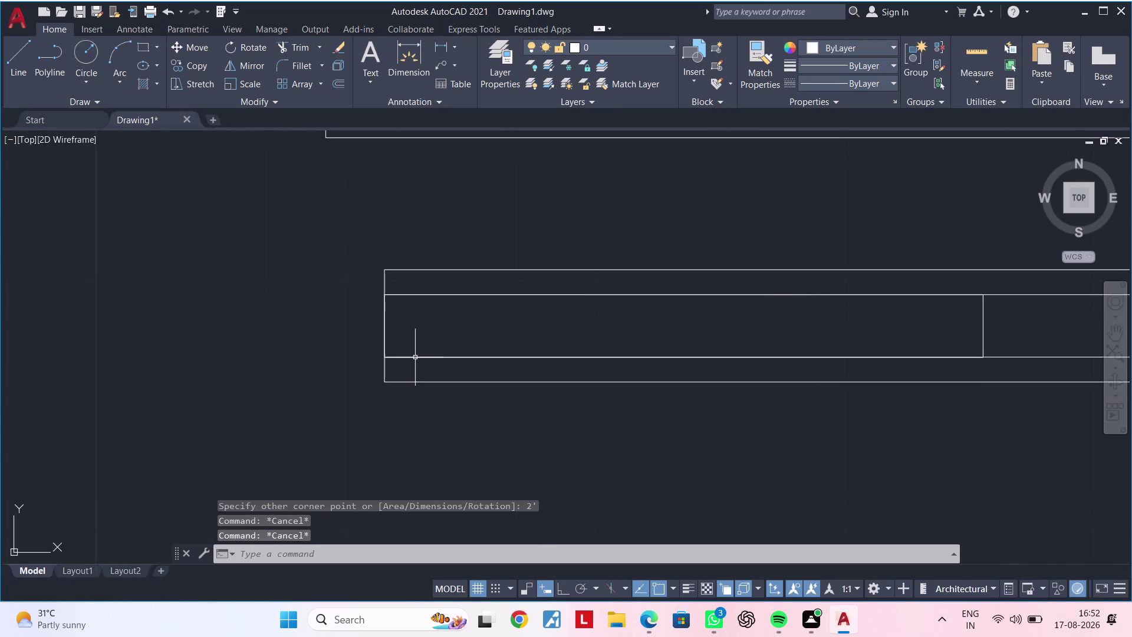
click(415, 357)
key(Escape)
key(Escape)
key(Escape)
text(RE)
key(Escape)
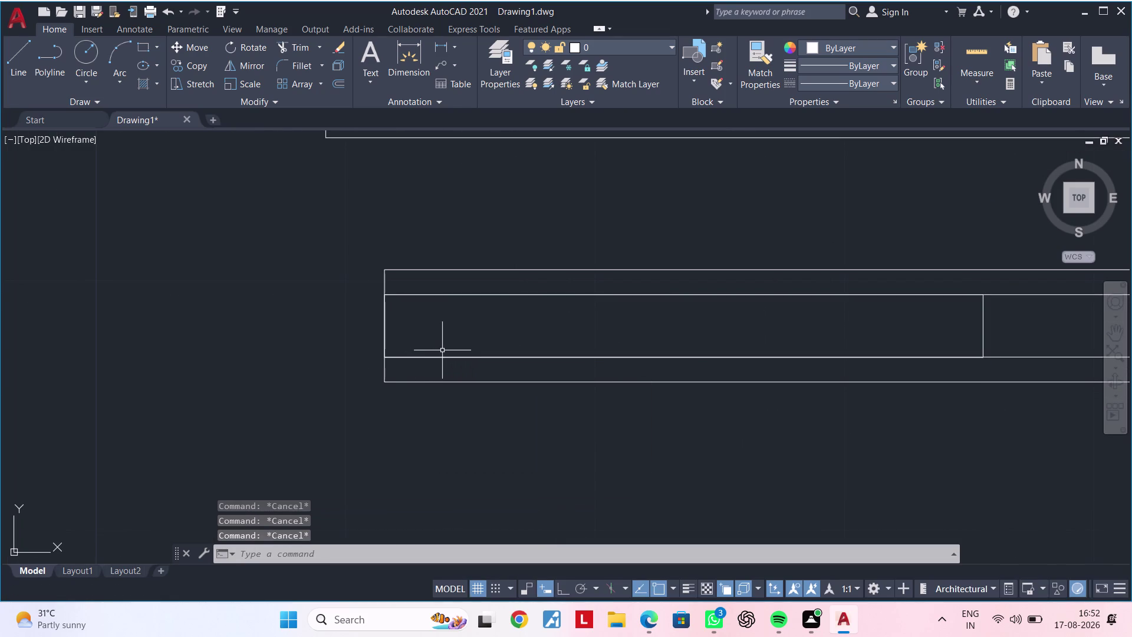
click(439, 357)
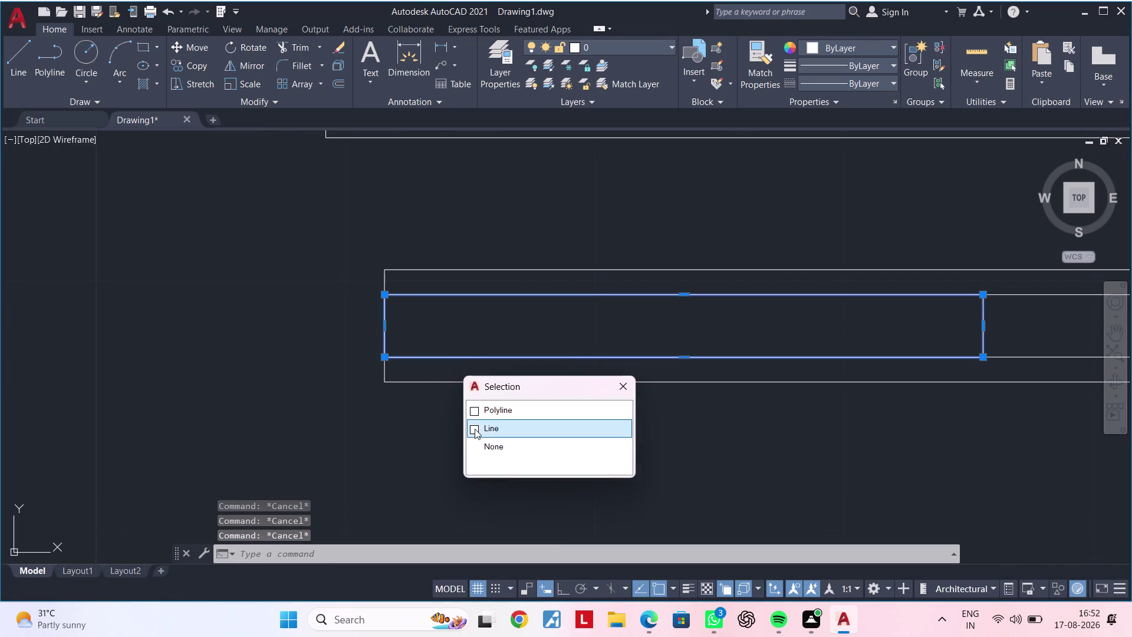
click(494, 408)
key(Delete)
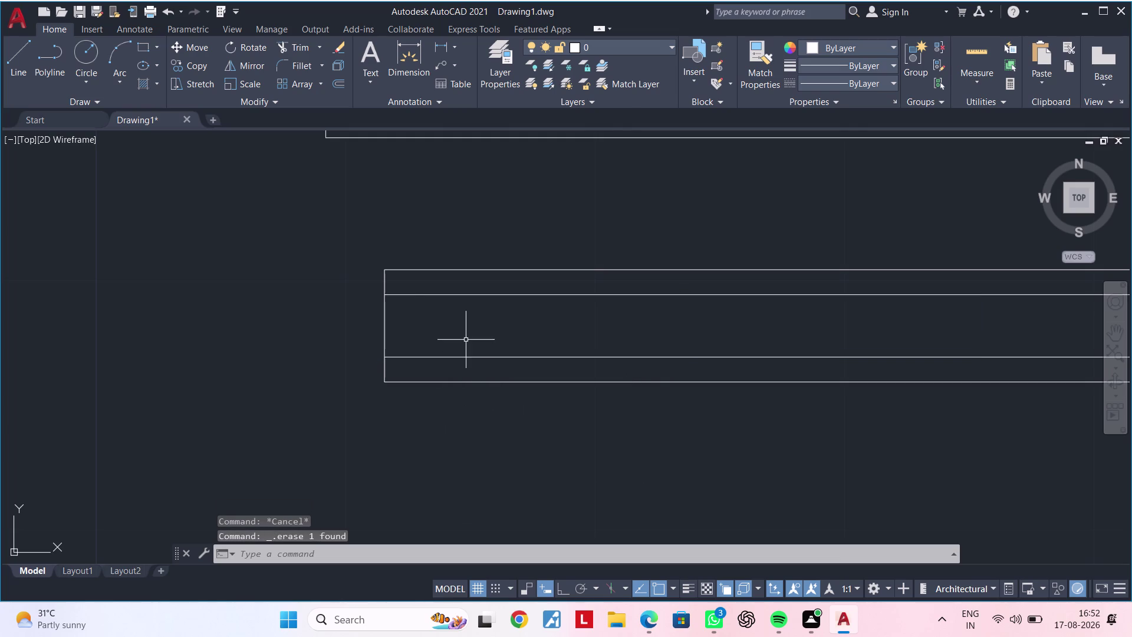
scroll(down, 3)
middle_drag(469, 342, 455, 351)
key(Escape)
scroll(up, 3)
middle_drag(435, 346, 510, 334)
key(Escape)
key(Escape)
text(R)
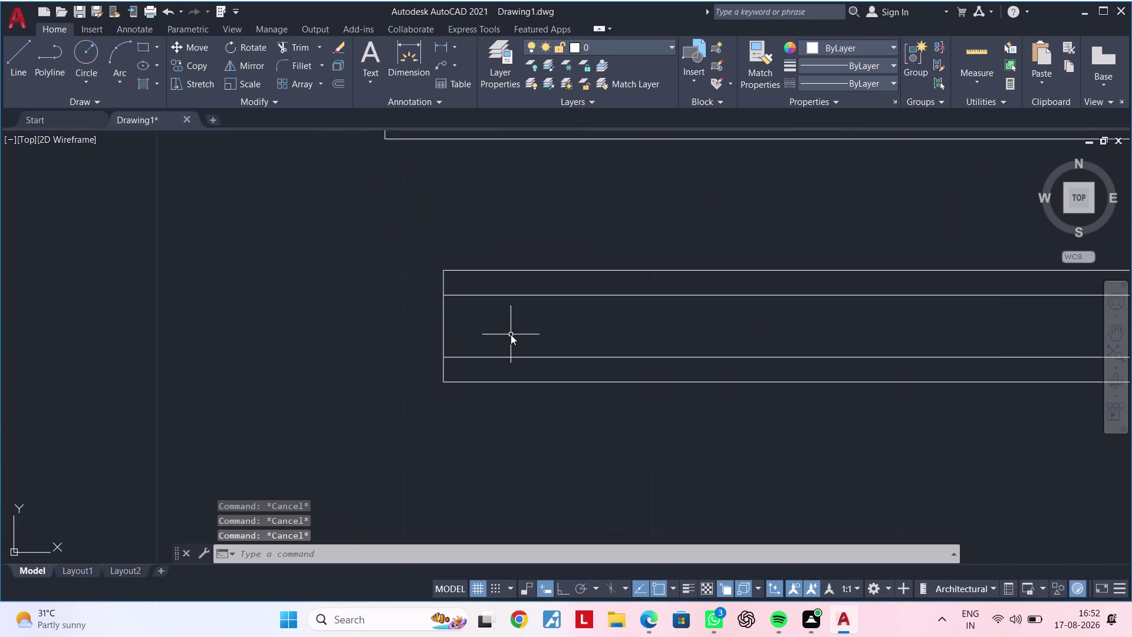
Draw a small rectangle across the strip's left end between its inner lines.
text(EC)
key(space)
scroll(up, 3)
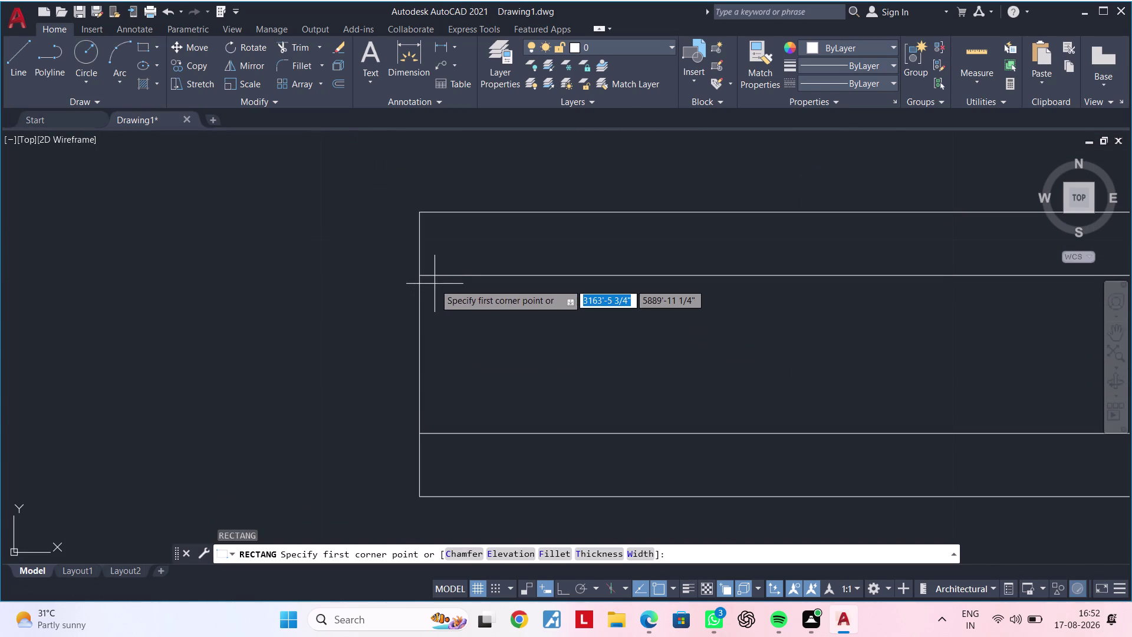
click(421, 275)
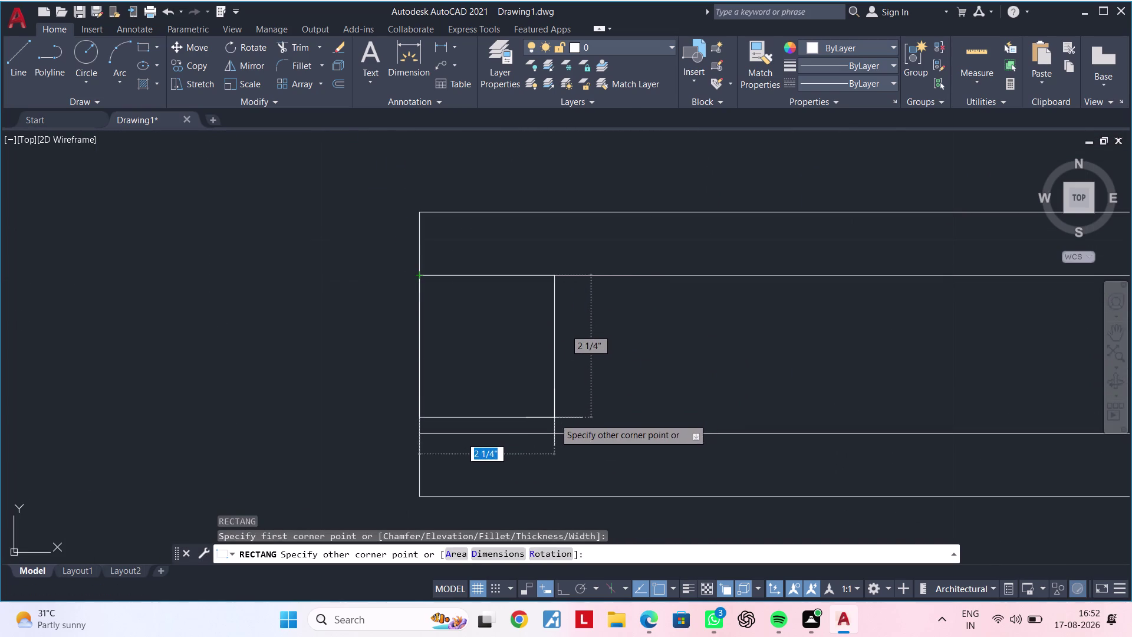
click(559, 435)
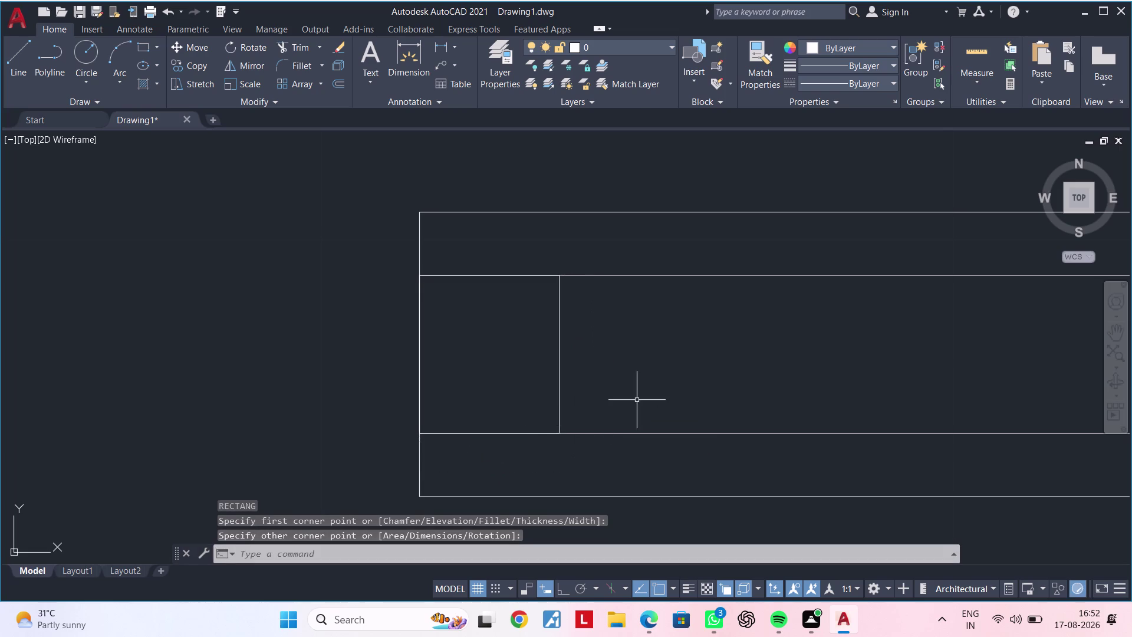
scroll(down, 3)
middle_drag(629, 402, 577, 409)
key(Escape)
key(Escape)
Try offsetting the small rectangle by 1.5", then cancel the failed offset.
click(537, 365)
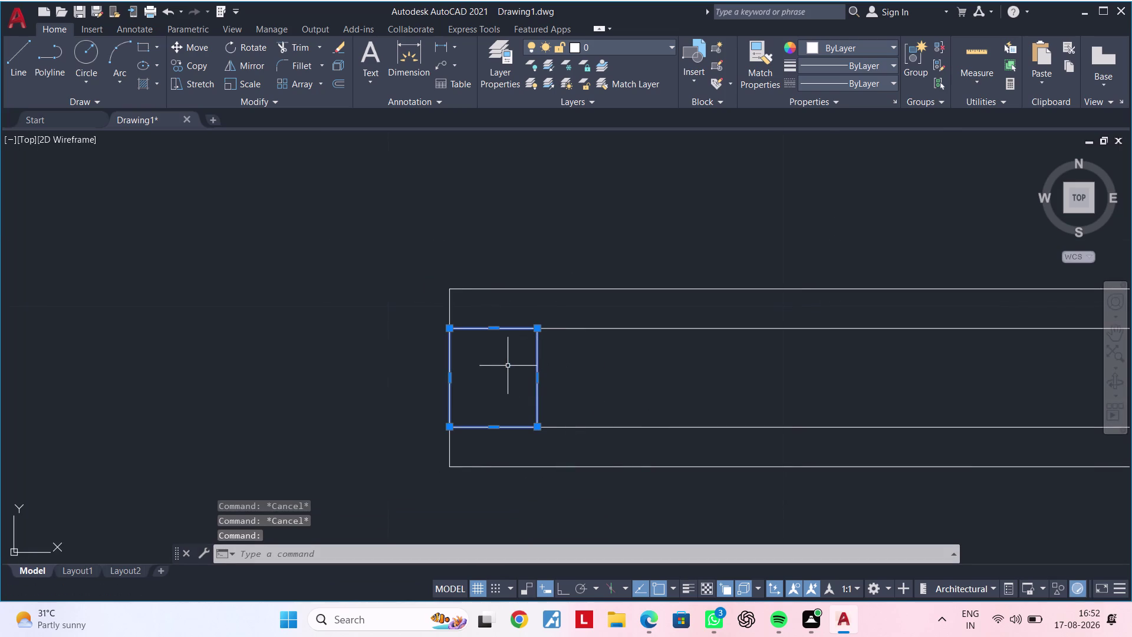
text(OF)
key(space)
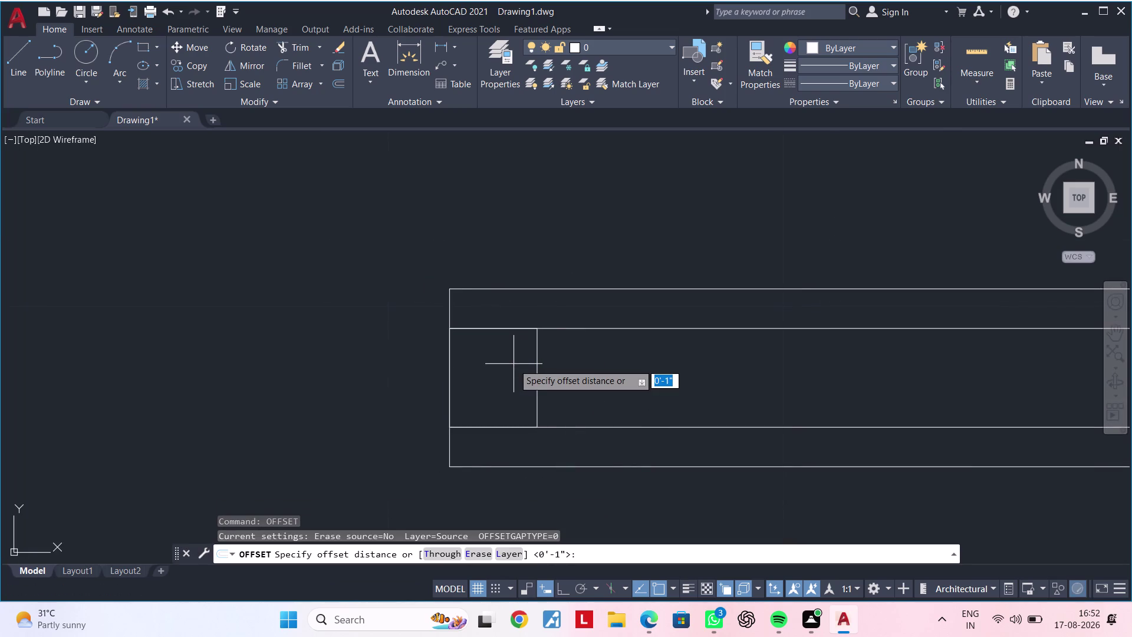
text(1)
text(.5")
key(Return)
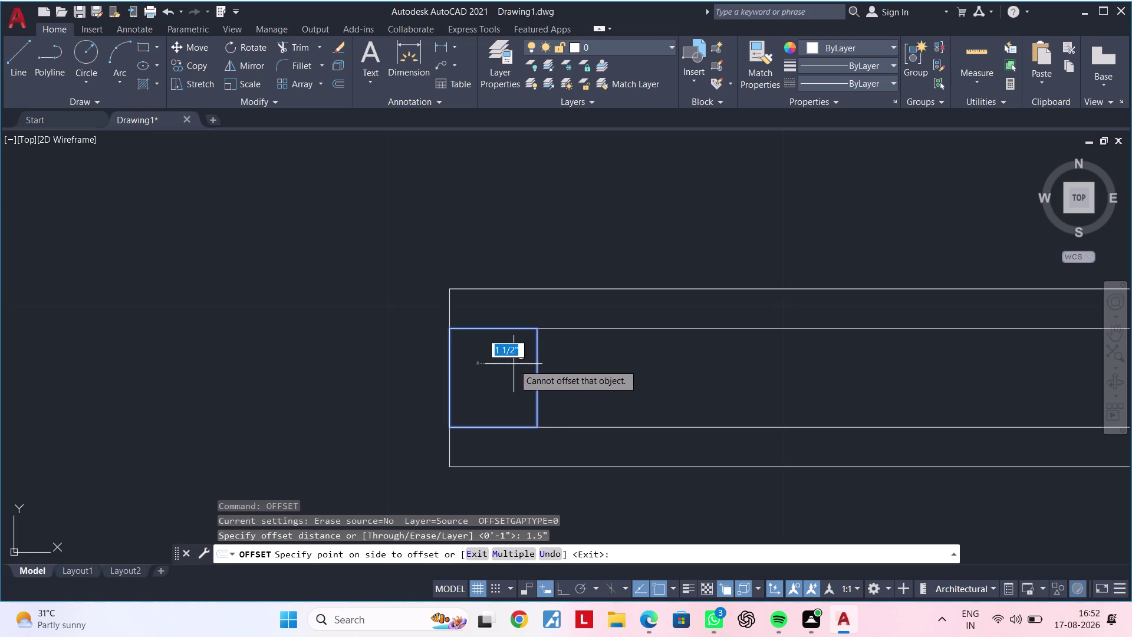
scroll(up, 3)
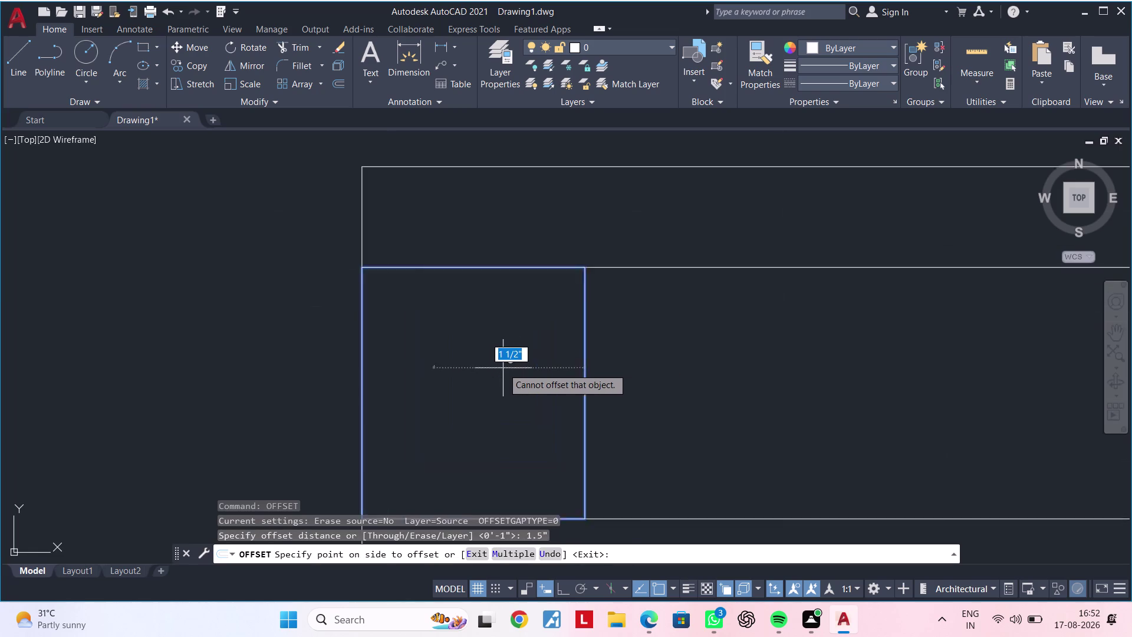
click(631, 356)
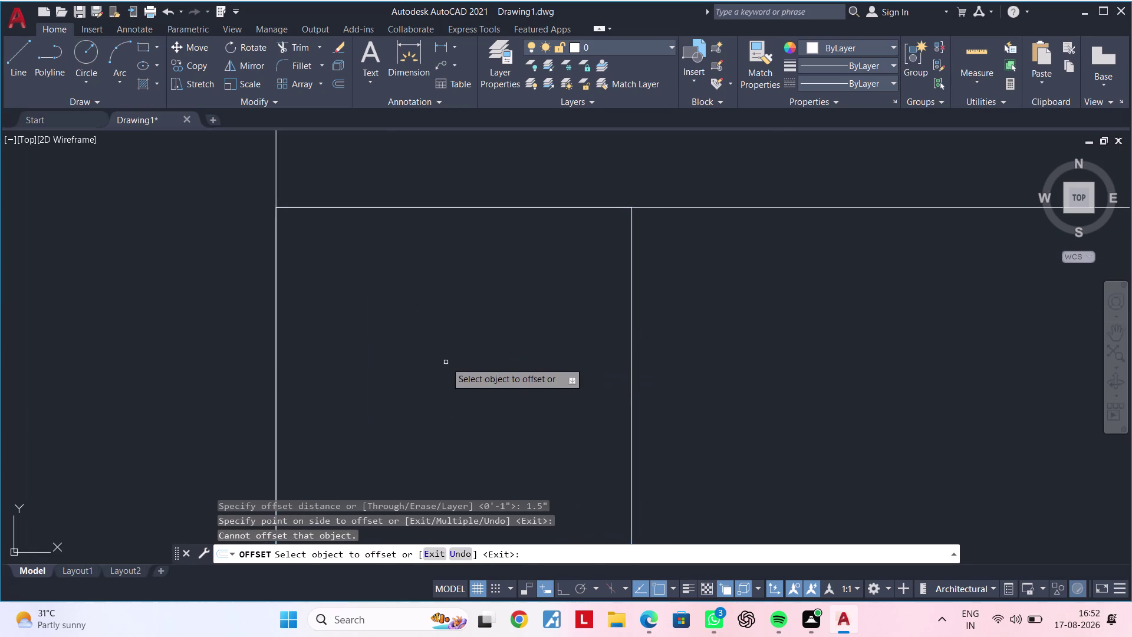
key(Escape)
key(Escape)
click(630, 355)
scroll(down, 3)
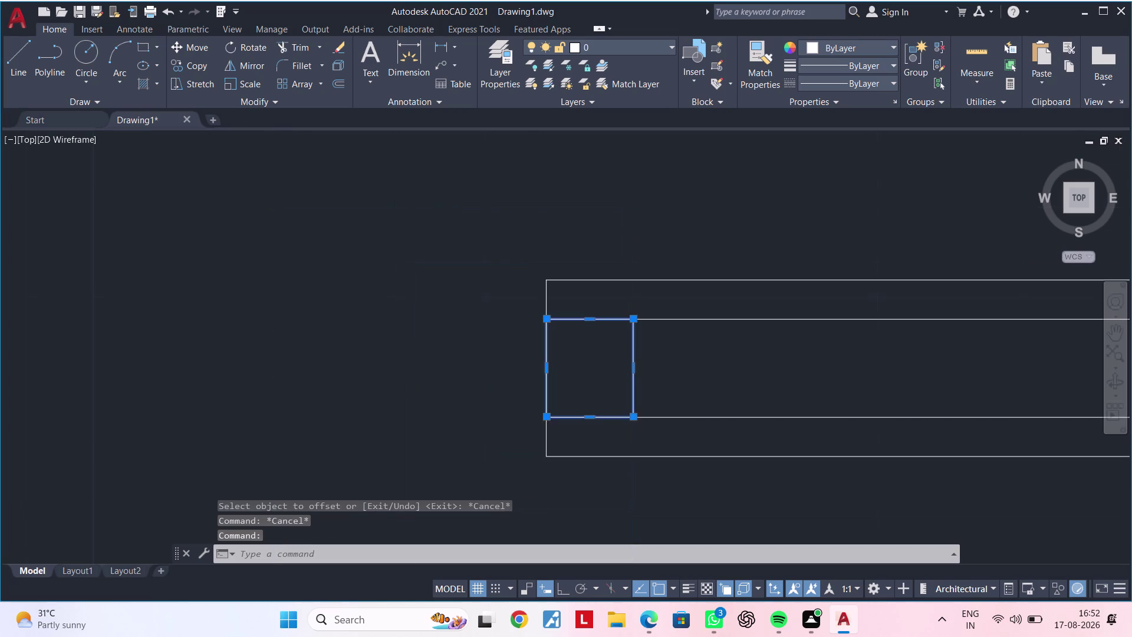
scroll(up, 3)
key(Escape)
key(Escape)
Discard the mistyped command and zoom out to view the whole floor plan.
text(PO)
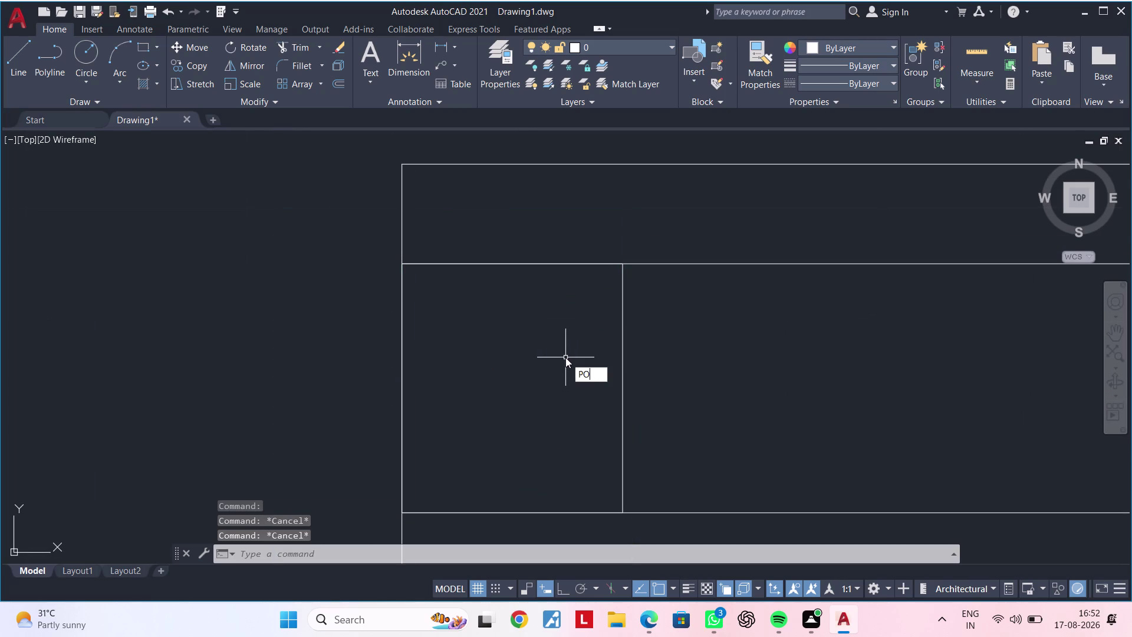
text(F)
key(space)
key(Escape)
key(Escape)
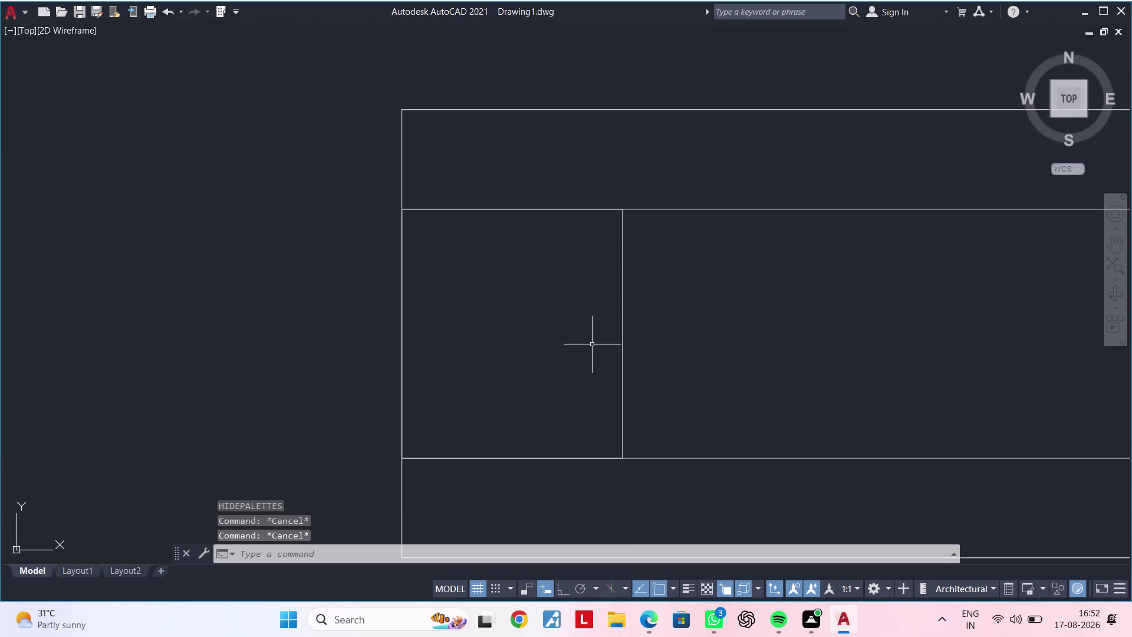
scroll(down, 3)
scroll(down, 3)
middle_drag(616, 195, 568, 391)
scroll(down, 3)
scroll(down, 3)
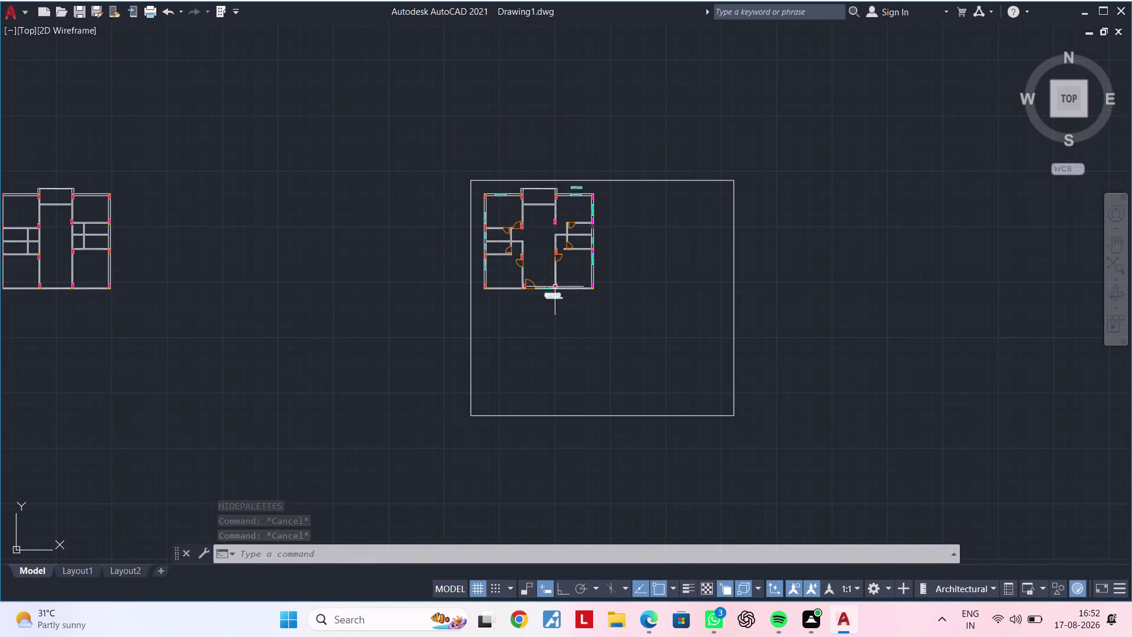
scroll(up, 3)
middle_drag(556, 252, 673, 289)
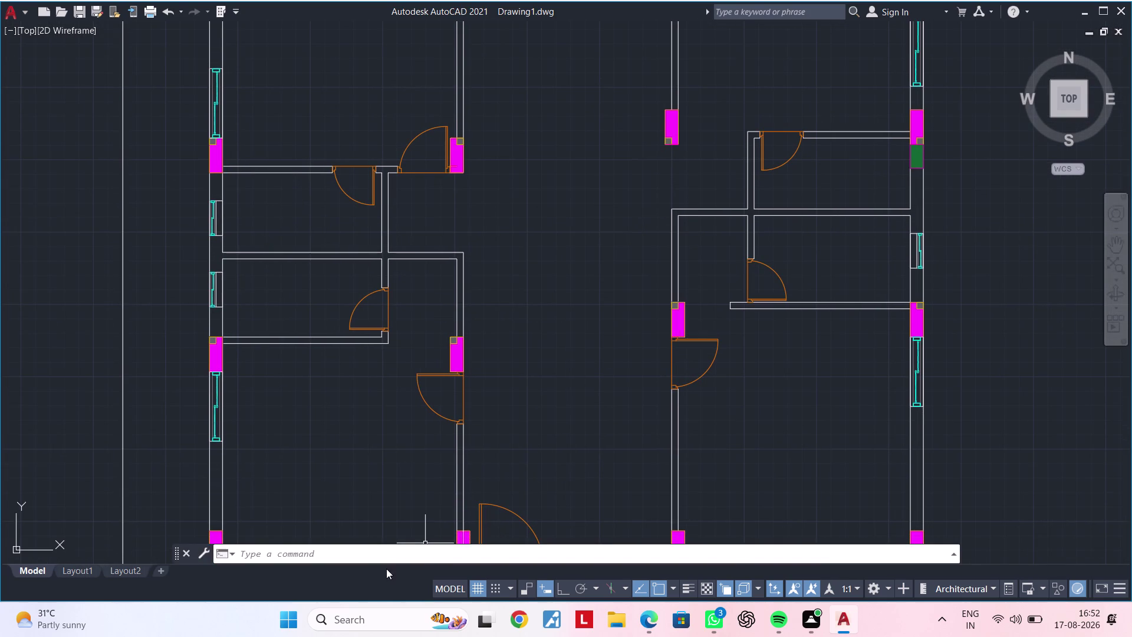
Run RIBBON to restore the tool ribbon, then pan toward the bed outline.
click(385, 559)
key(r)
text(I)
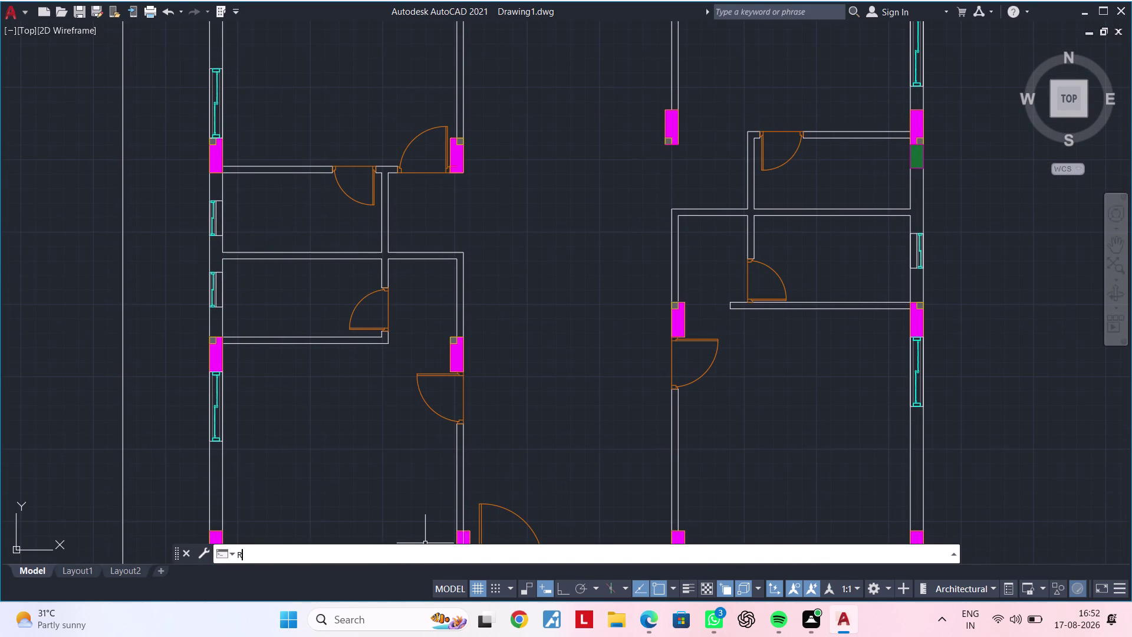
text(BB)
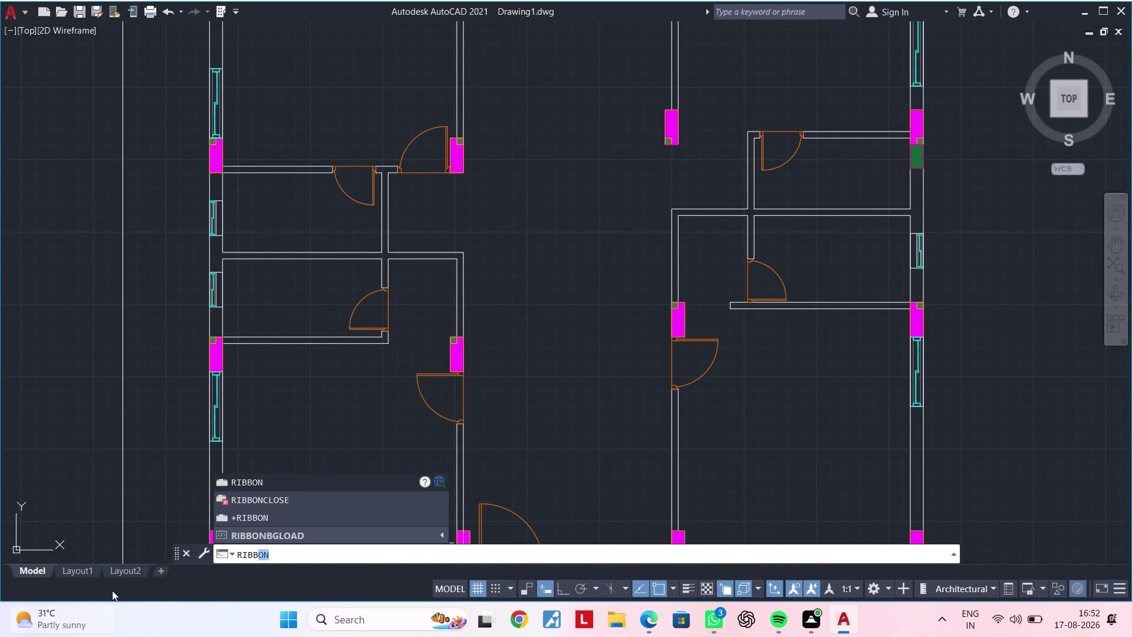
click(262, 490)
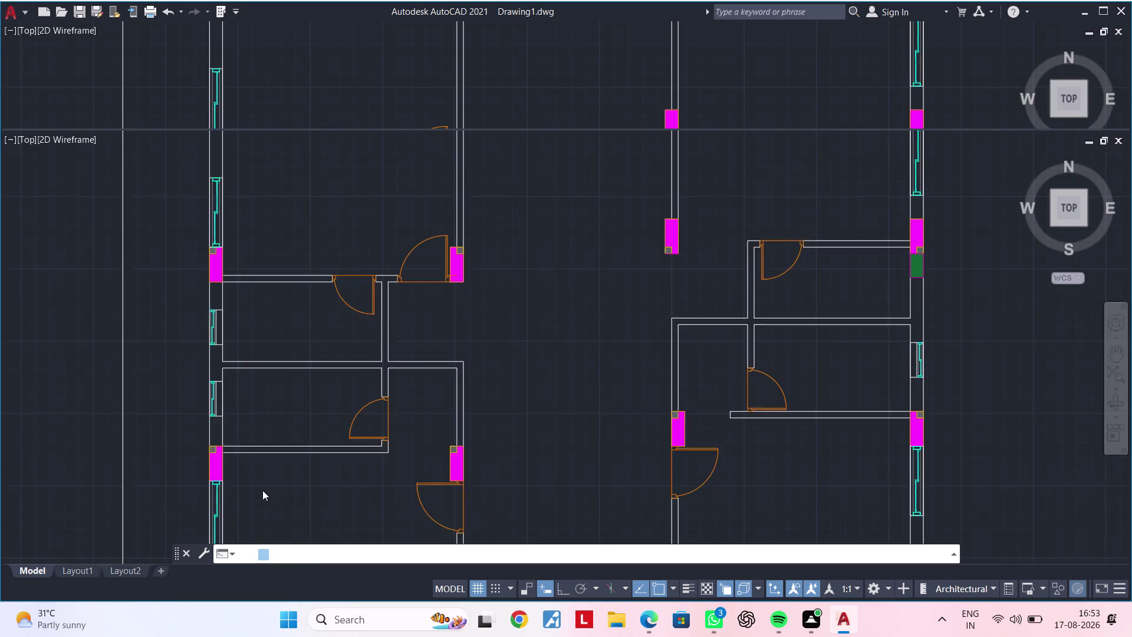
key(Escape)
key(Escape)
middle_drag(538, 402, 602, 271)
middle_drag(602, 409, 623, 318)
scroll(up, 3)
middle_drag(772, 487, 682, 409)
scroll(up, 3)
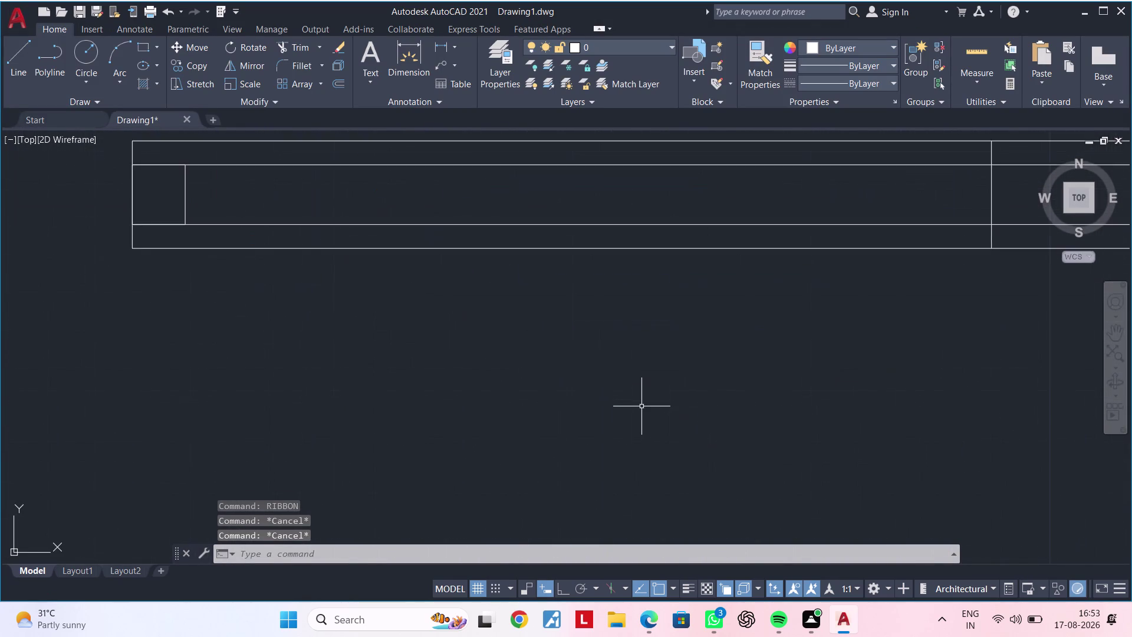
Centre the view on the bed outline's left-end square and clear pending commands.
middle_drag(640, 405, 598, 559)
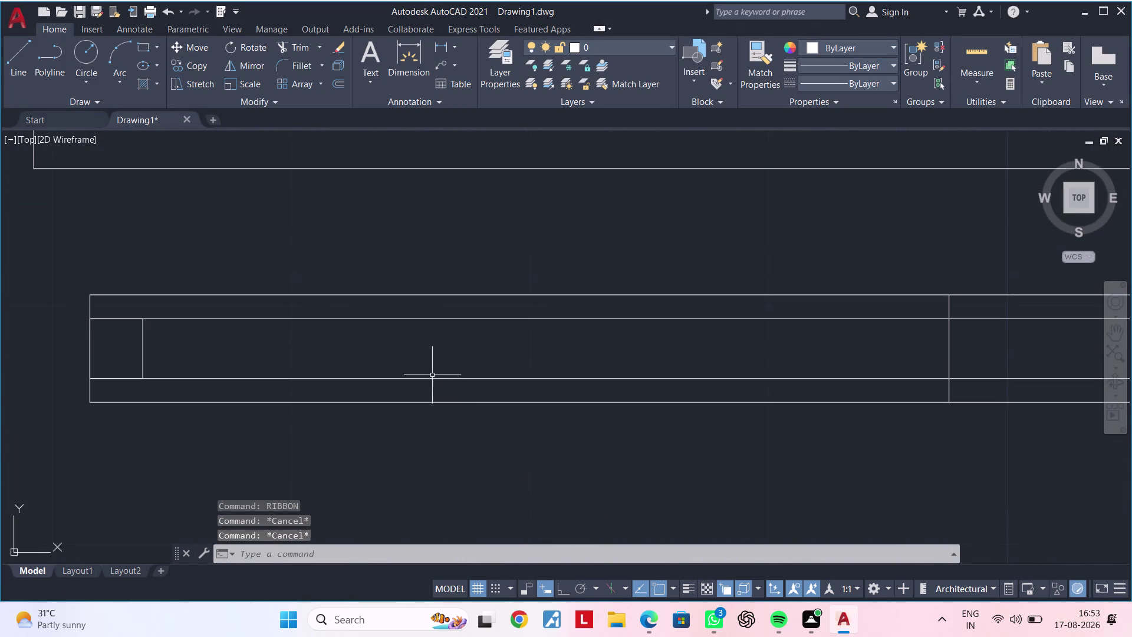
middle_drag(139, 357, 368, 358)
scroll(up, 3)
middle_drag(398, 355, 446, 357)
key(Escape)
key(Escape)
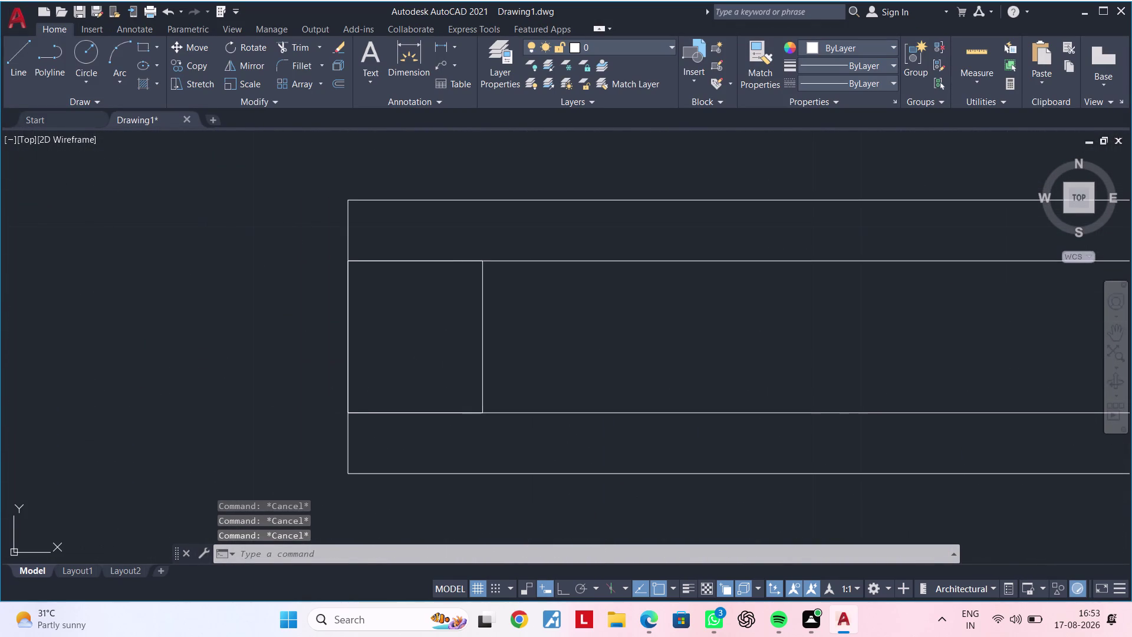
key(Escape)
key(Escape)
Offset the small square 0.1" inward to create its inner outline.
text(OF)
key(space)
text(0)
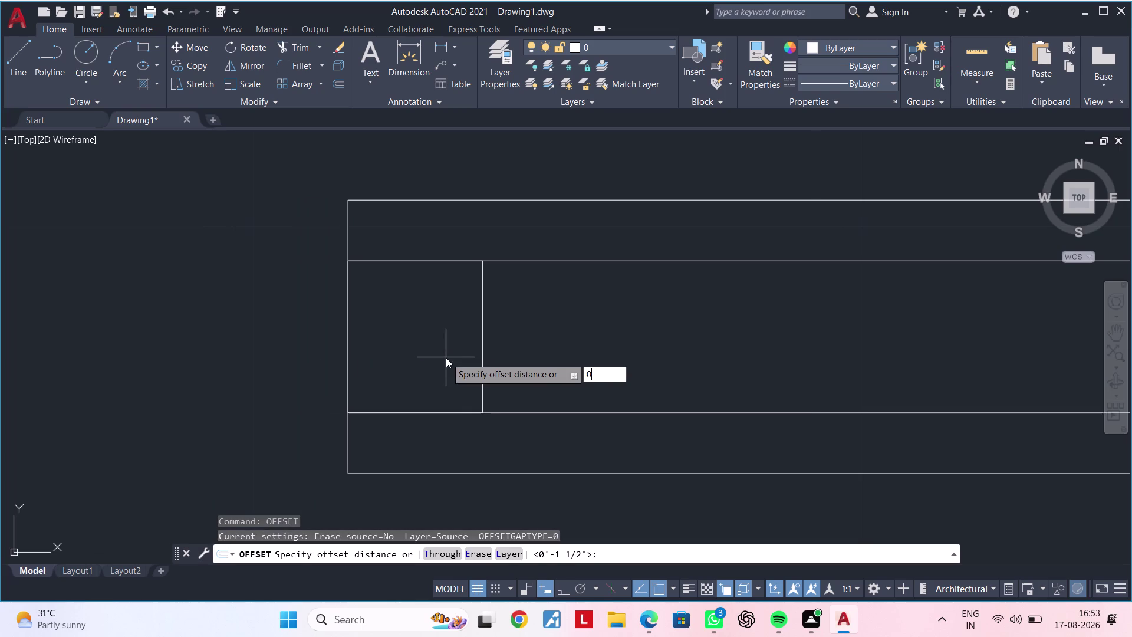
text(.1")
key(Return)
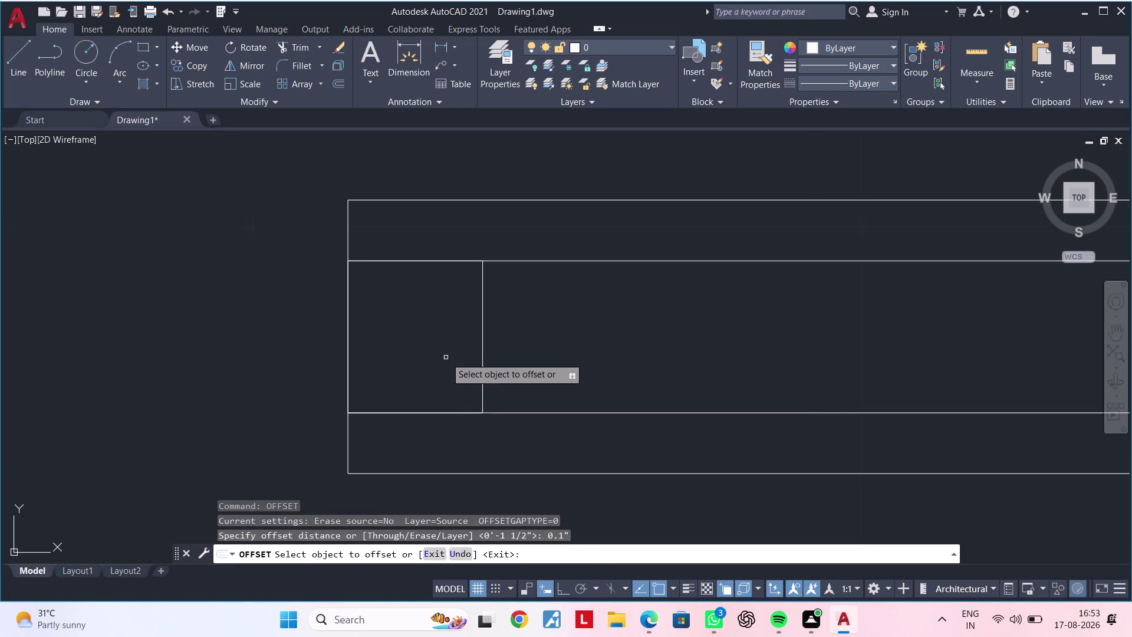
click(482, 351)
click(414, 351)
scroll(down, 3)
middle_drag(419, 354, 338, 355)
key(Escape)
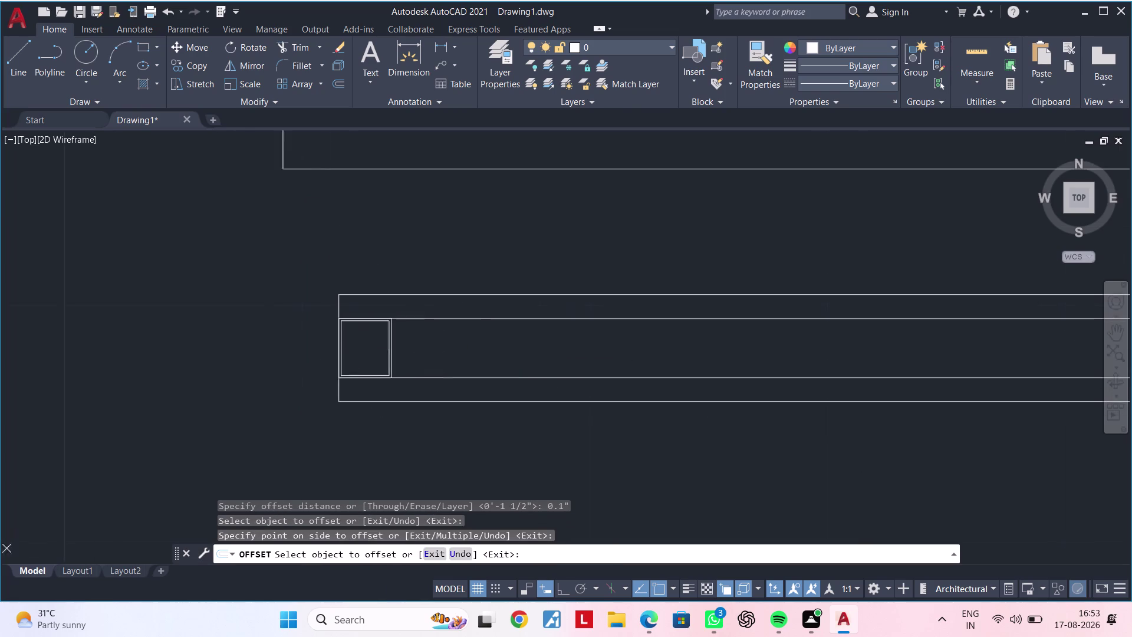
middle_drag(337, 356, 330, 356)
key(Escape)
key(Escape)
key(Escape)
middle_drag(387, 338, 375, 347)
key(Escape)
key(Escape)
Draw a small rectangle just right of the double-outlined square.
text(R)
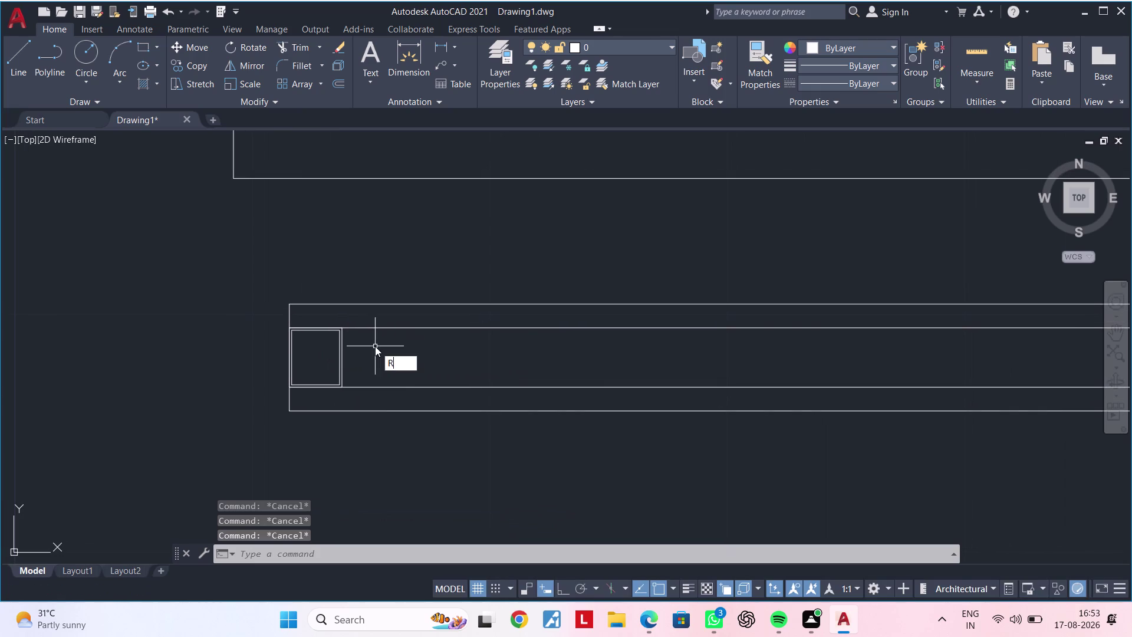
text(EC)
key(space)
scroll(up, 3)
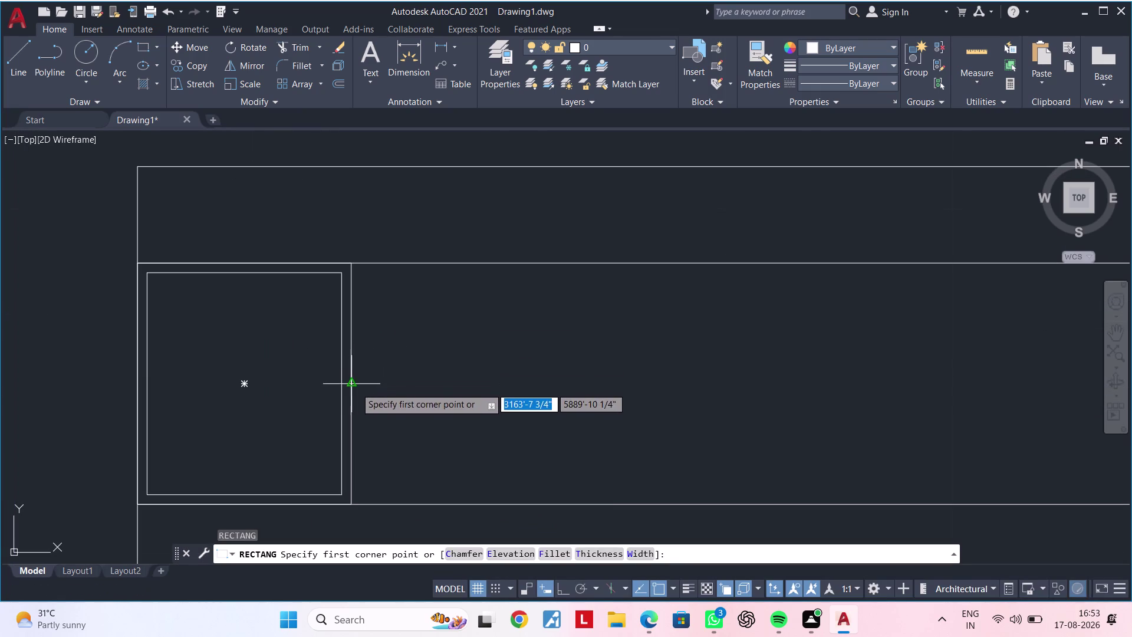
middle_drag(355, 387, 373, 333)
middle_drag(376, 299, 354, 391)
scroll(up, 3)
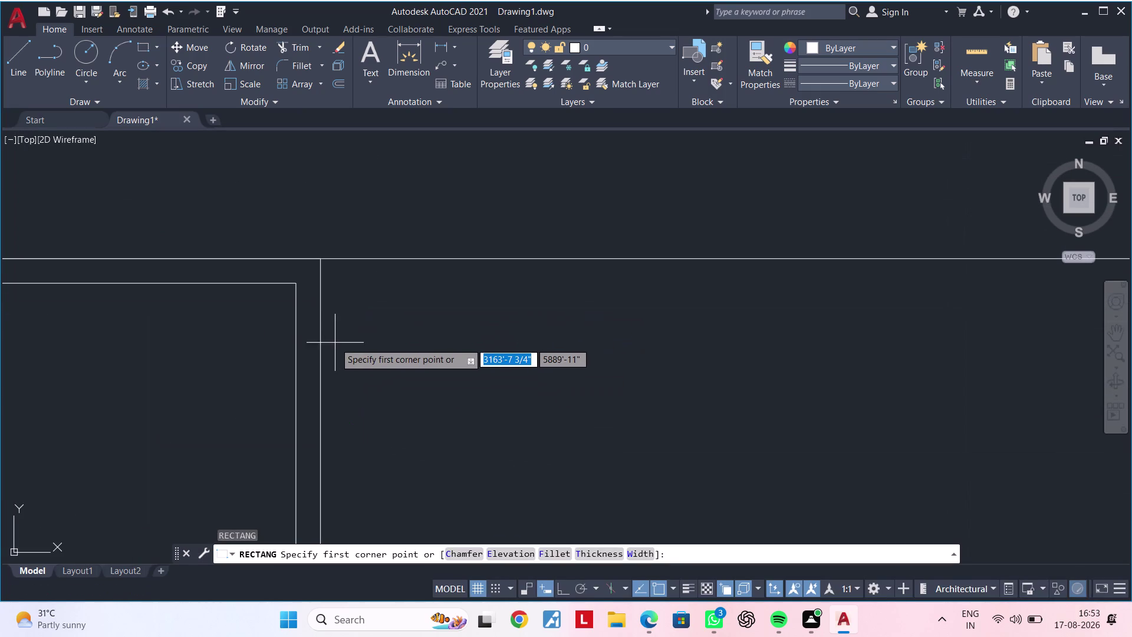
click(322, 286)
scroll(down, 3)
scroll(down, 3)
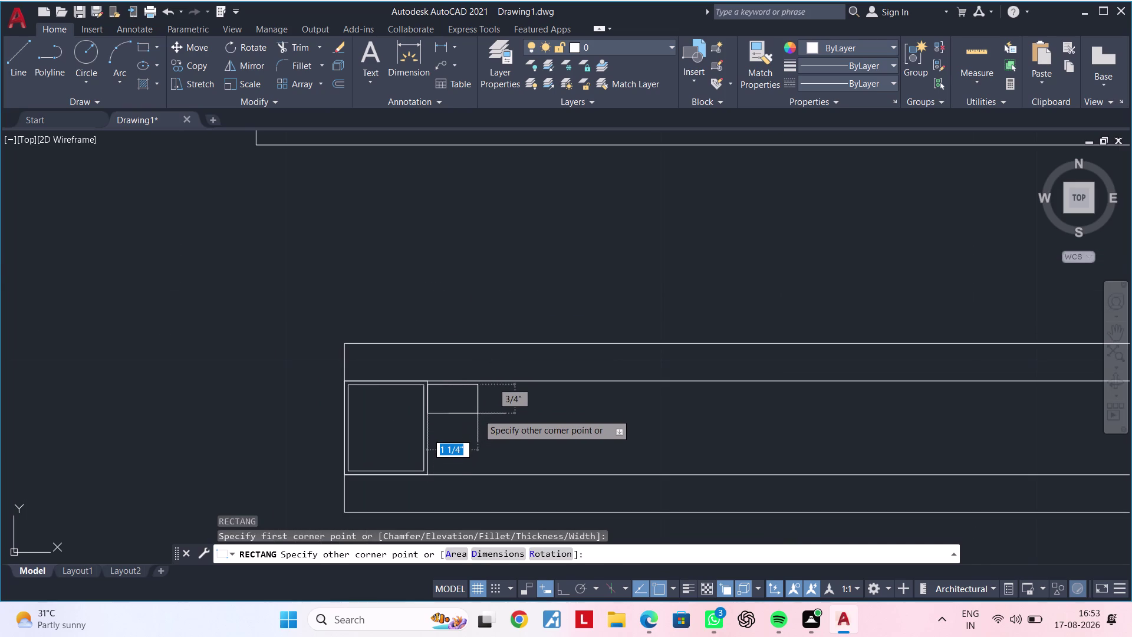
scroll(up, 3)
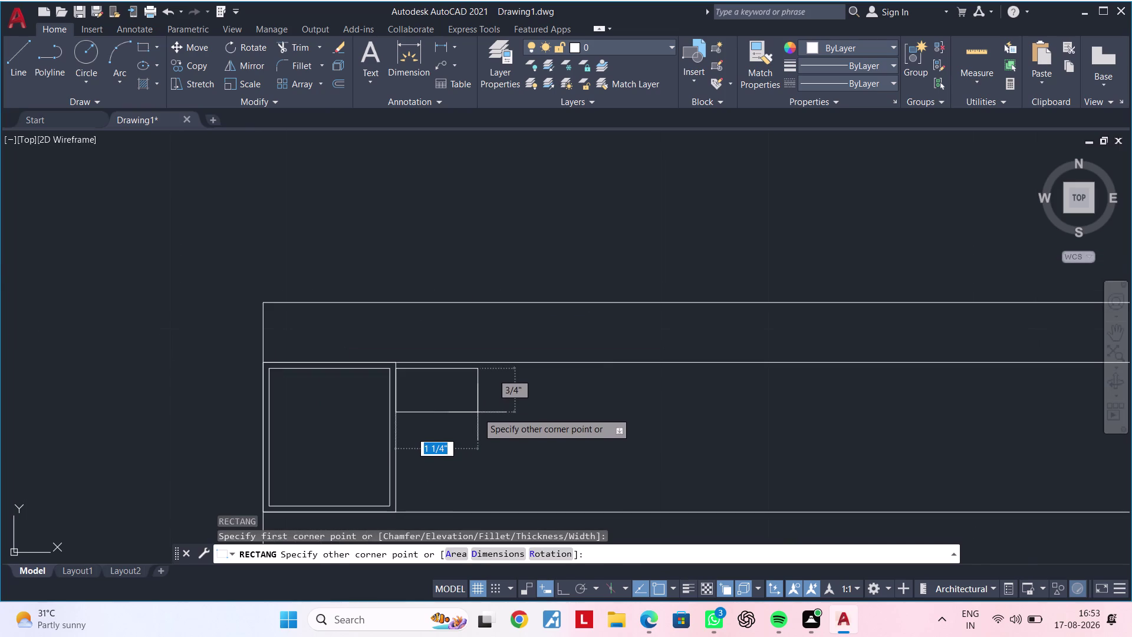
click(477, 412)
key(Escape)
key(Escape)
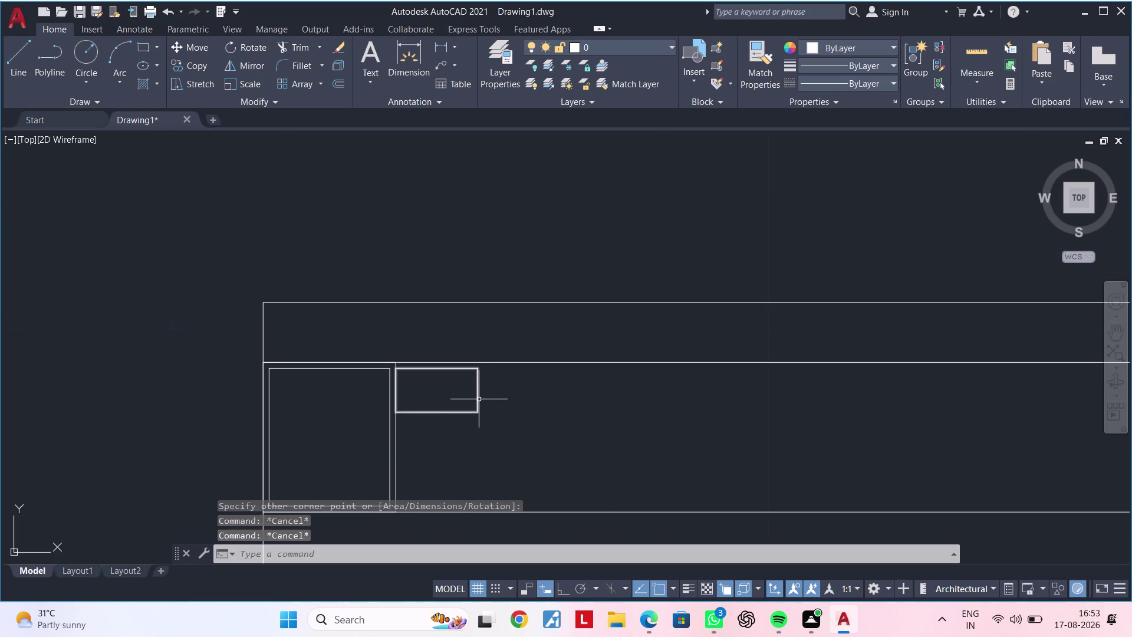
Try moving the new rectangle, then cancel the move.
click(479, 399)
text(M)
key(space)
scroll(up, 3)
click(395, 365)
click(395, 416)
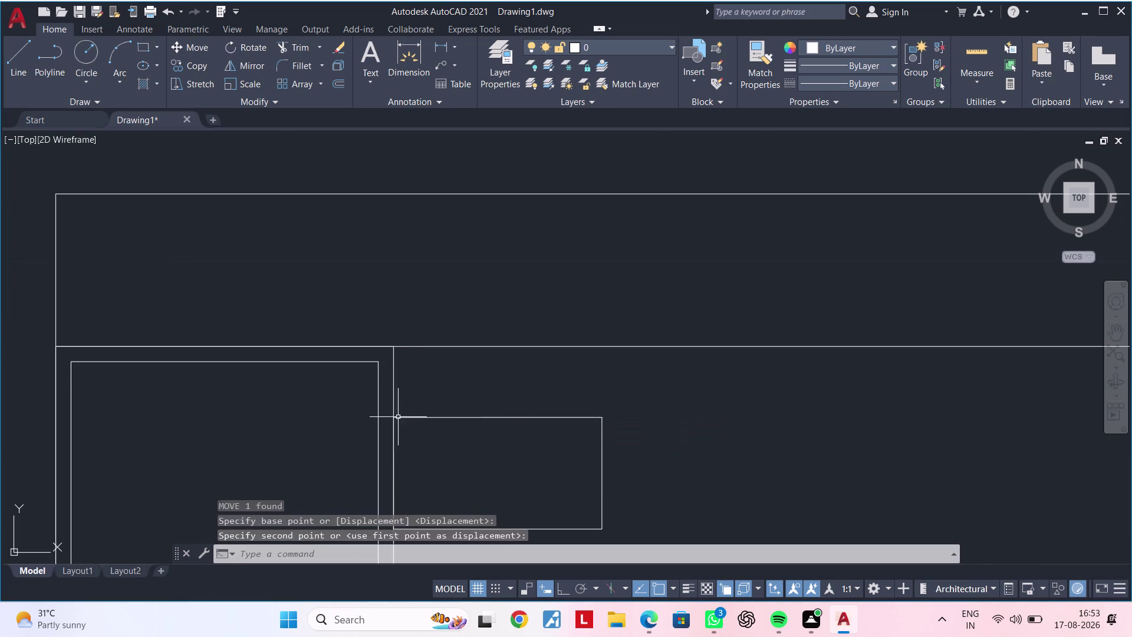
scroll(down, 3)
middle_drag(688, 434, 589, 365)
key(Escape)
key(Escape)
middle_drag(577, 366, 433, 372)
scroll(down, 3)
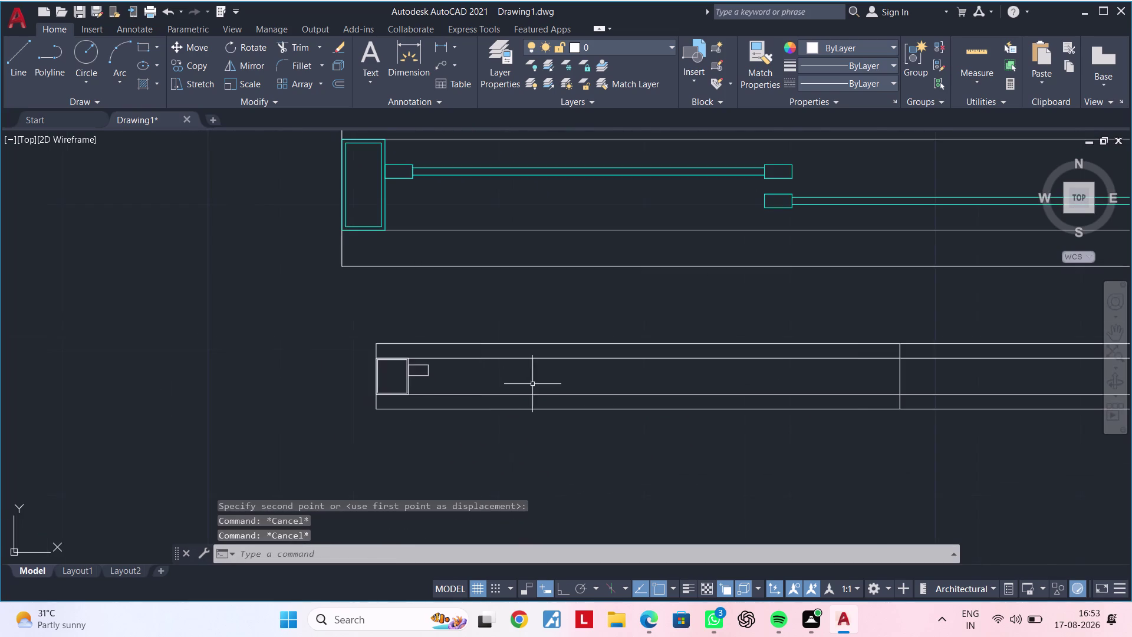
middle_drag(526, 383, 414, 383)
key(Escape)
key(Escape)
middle_drag(379, 386, 521, 398)
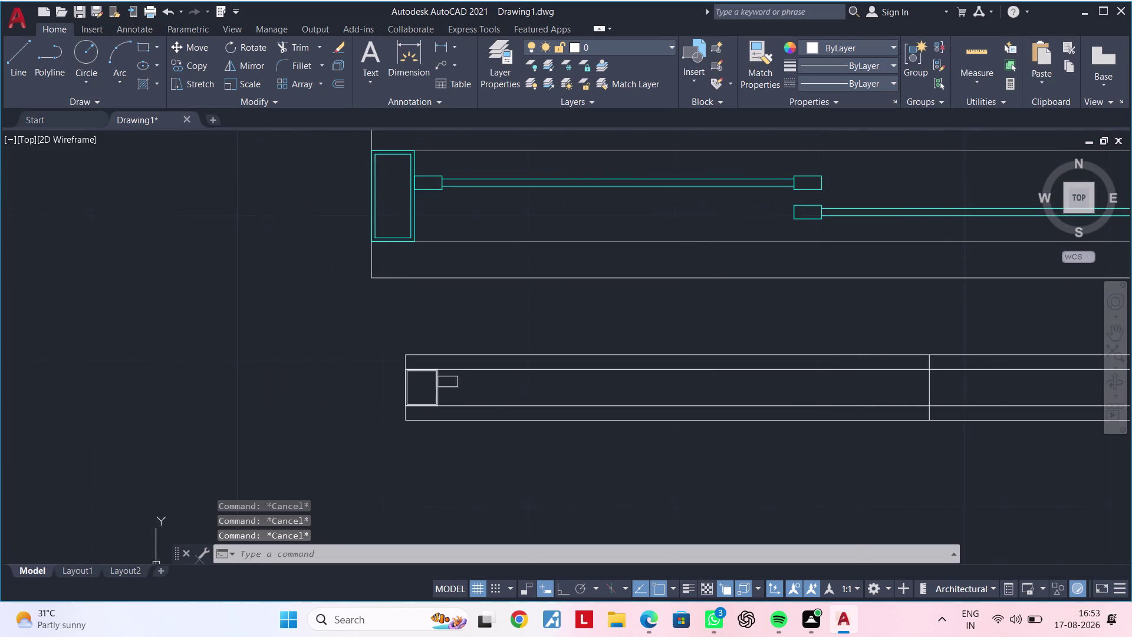
key(Escape)
scroll(up, 3)
Select the small rectangle and try mirroring it, then cancel the mirror.
click(471, 398)
click(451, 352)
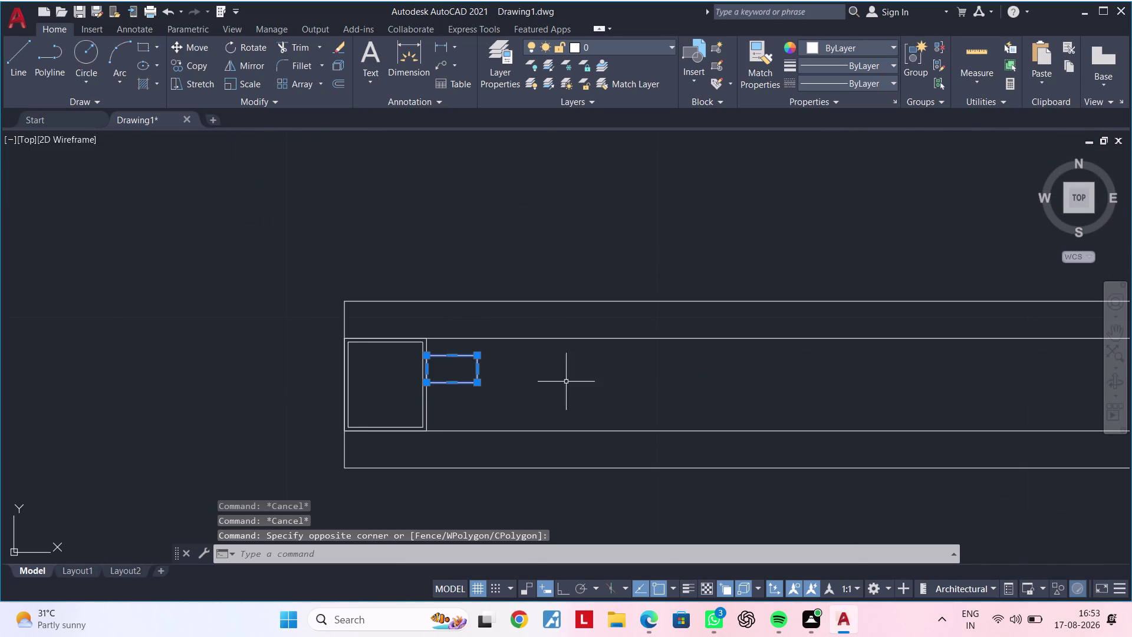
middle_drag(580, 388, 499, 389)
key(m)
key(i)
key(space)
scroll(down, 3)
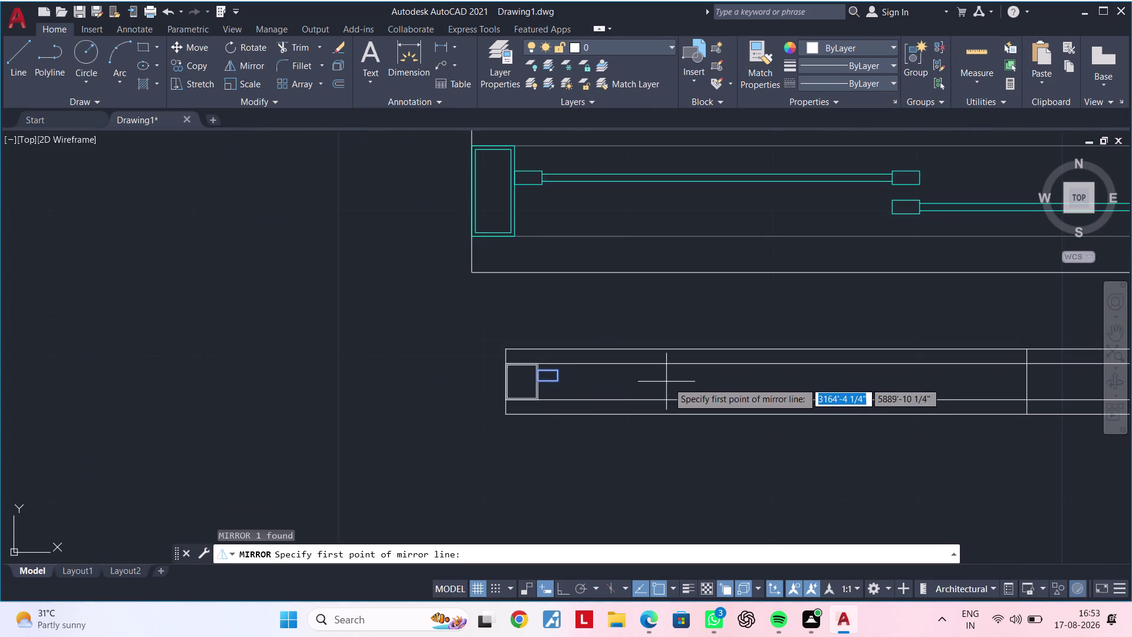
middle_drag(695, 386, 580, 390)
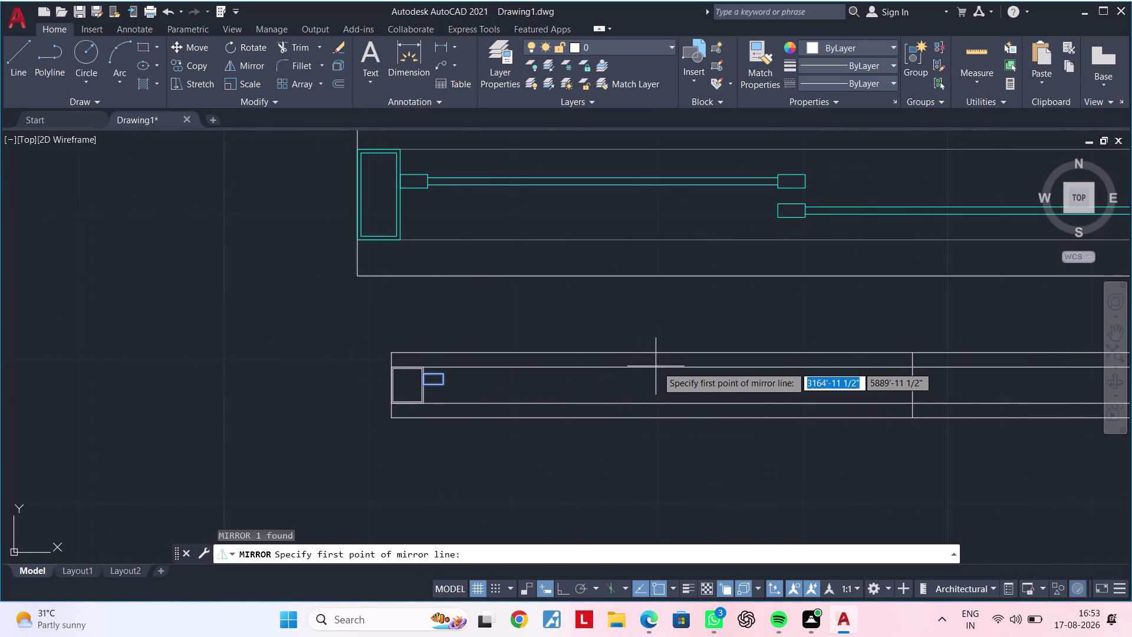
key(Escape)
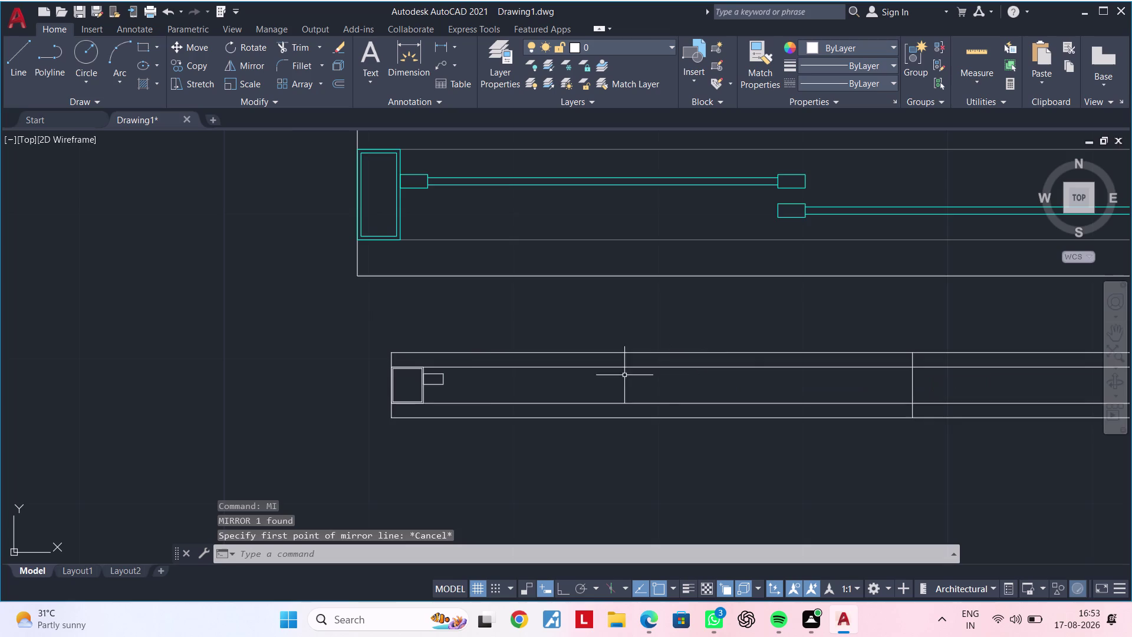
scroll(up, 3)
click(387, 414)
click(334, 353)
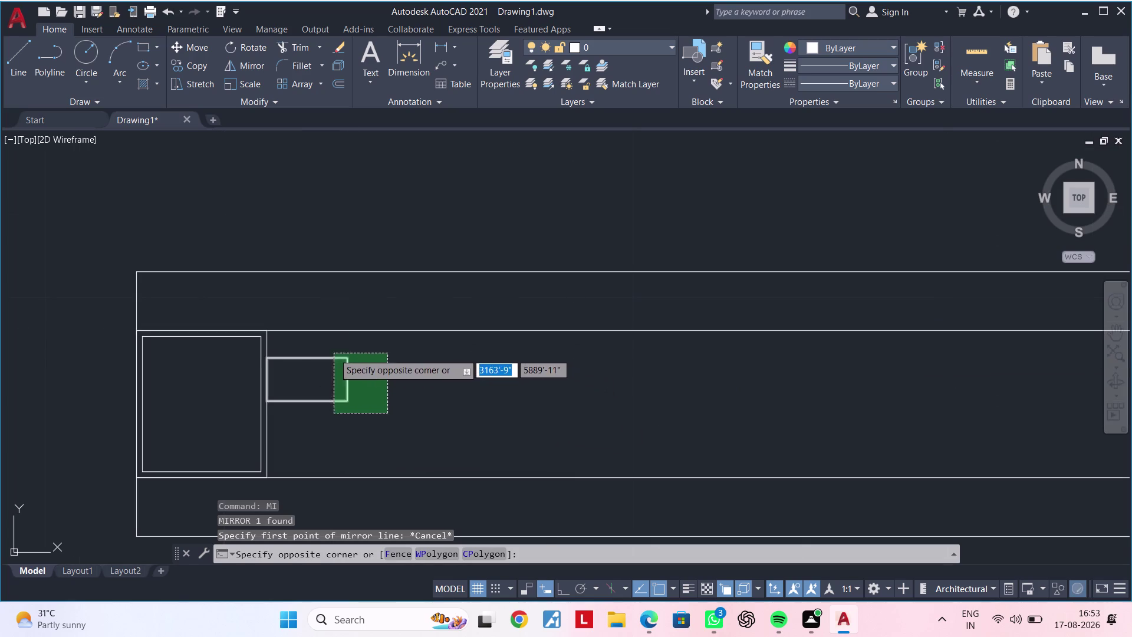
Copy the small rectangle with Ortho on onto the vertical divider line.
text(CO)
key(space)
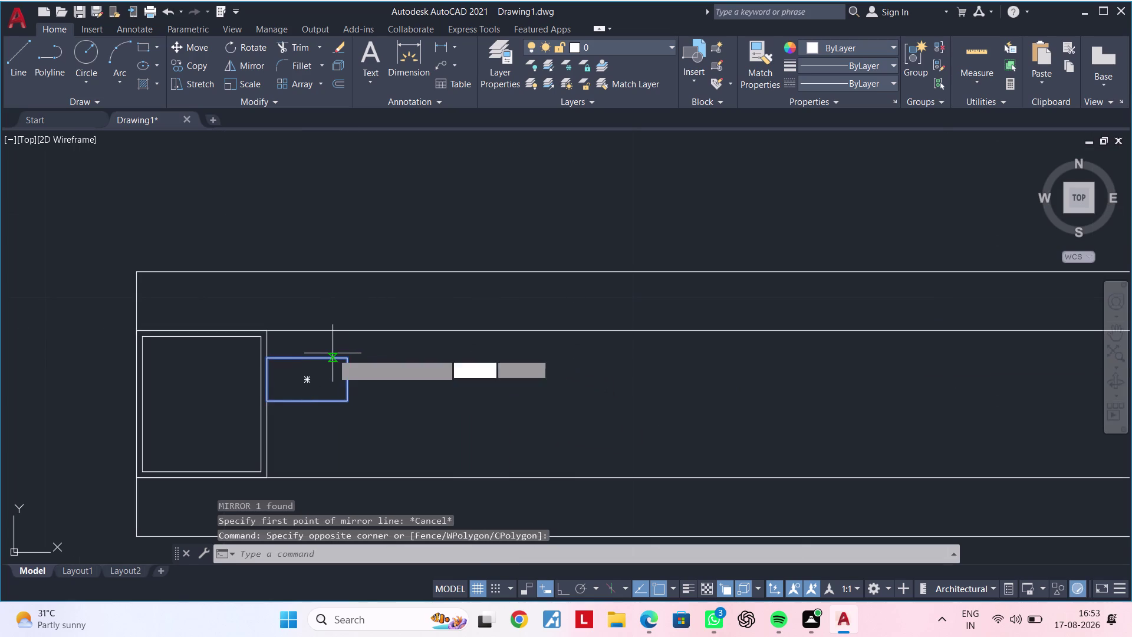
scroll(down, 3)
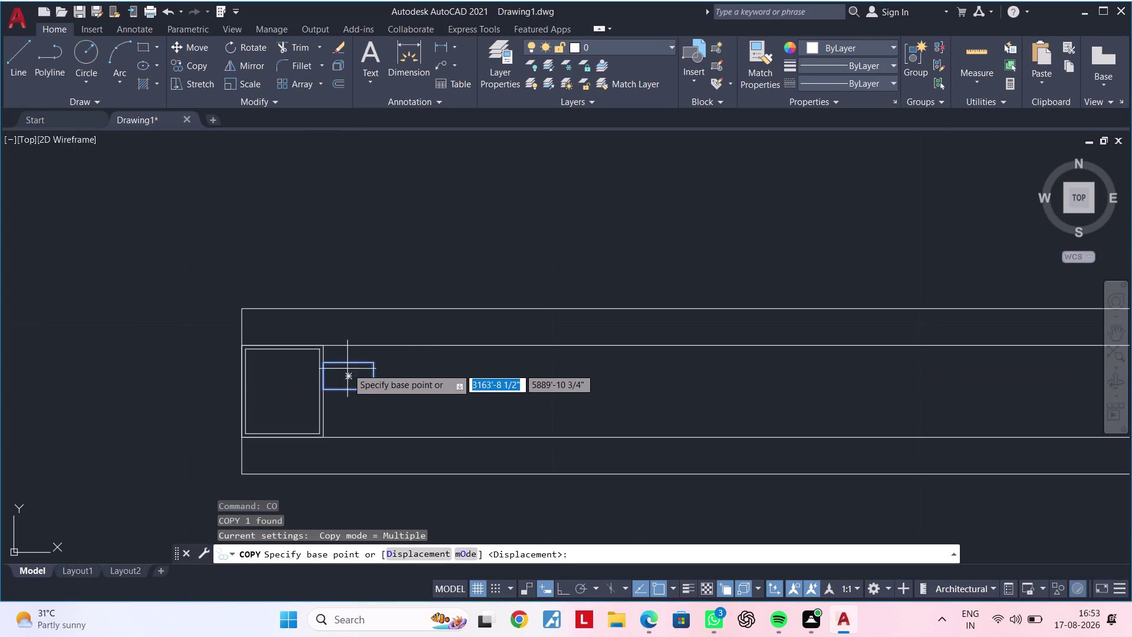
scroll(up, 3)
click(343, 358)
scroll(down, 3)
middle_drag(909, 351, 610, 355)
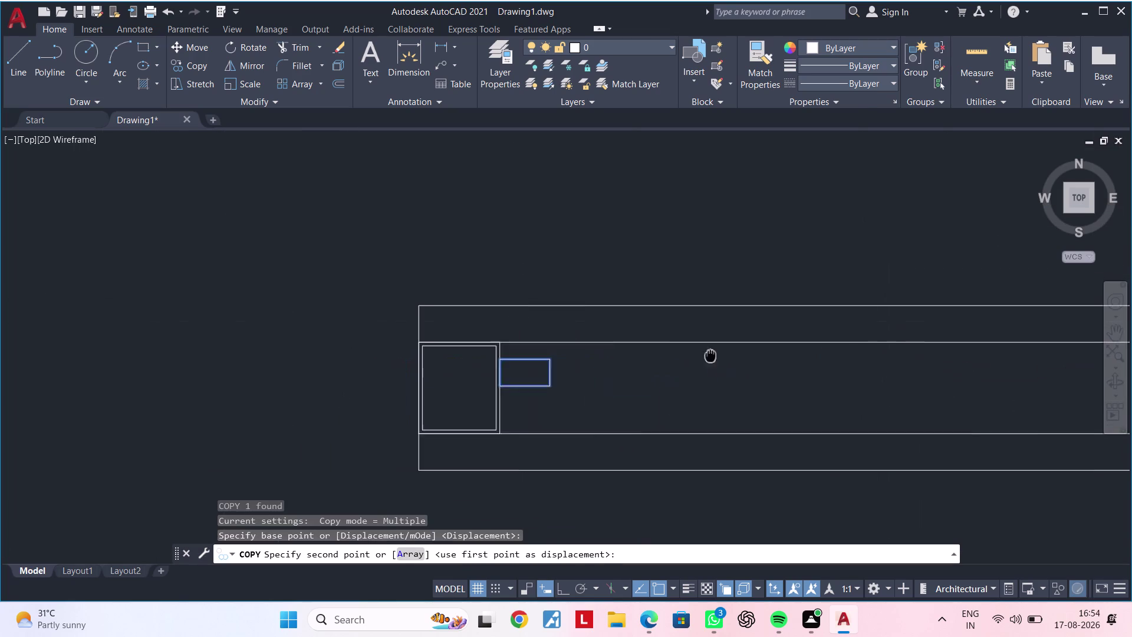
middle_drag(610, 356, 503, 358)
middle_drag(966, 359, 495, 362)
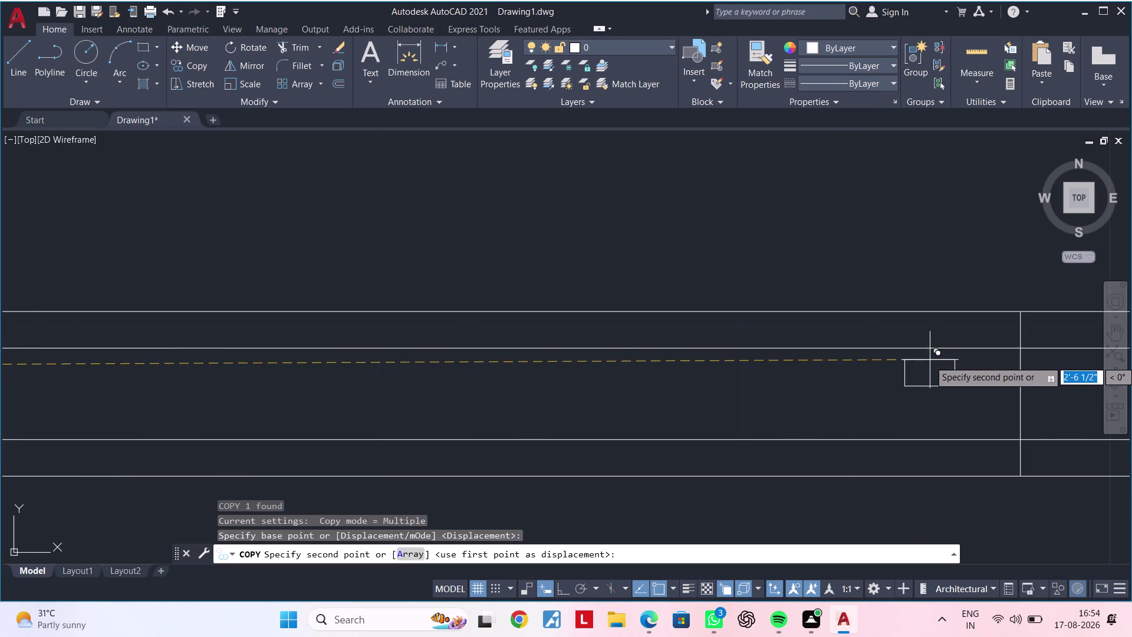
click(567, 588)
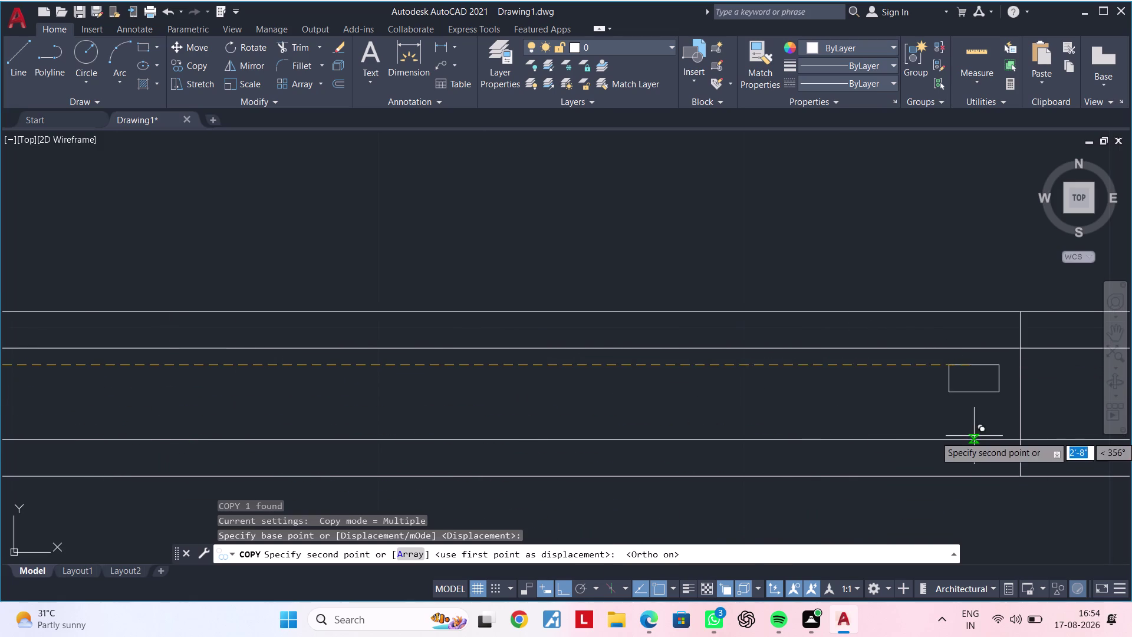
middle_drag(974, 435, 803, 437)
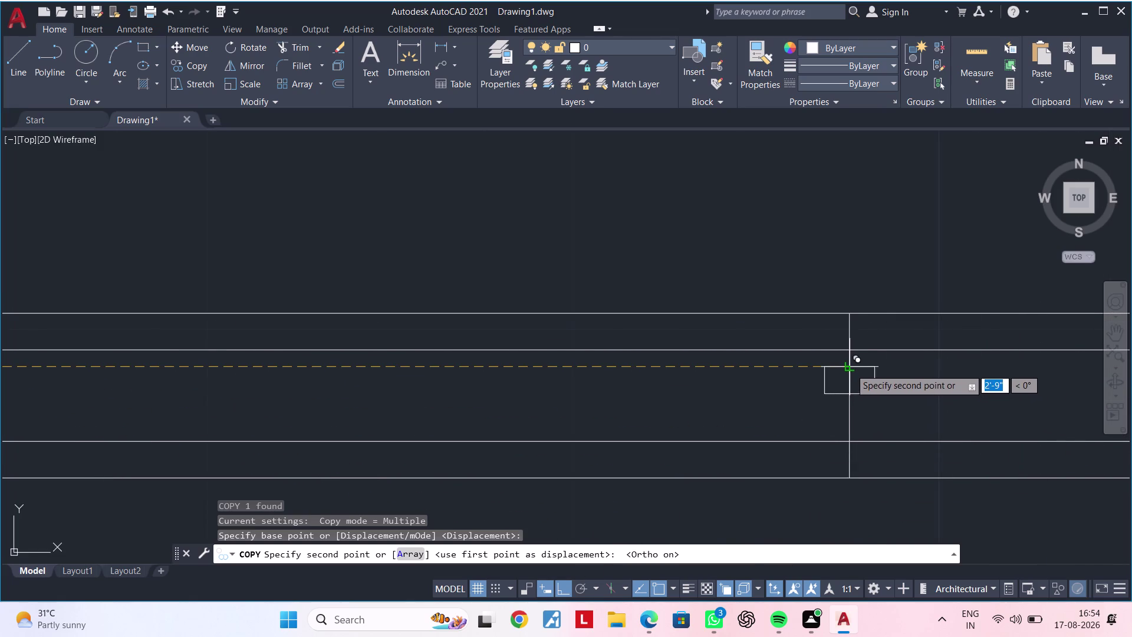
click(850, 368)
key(Escape)
Pan back to view both small rectangles and start a new line.
scroll(down, 3)
middle_drag(796, 396, 913, 394)
scroll(up, 3)
middle_drag(753, 371, 746, 373)
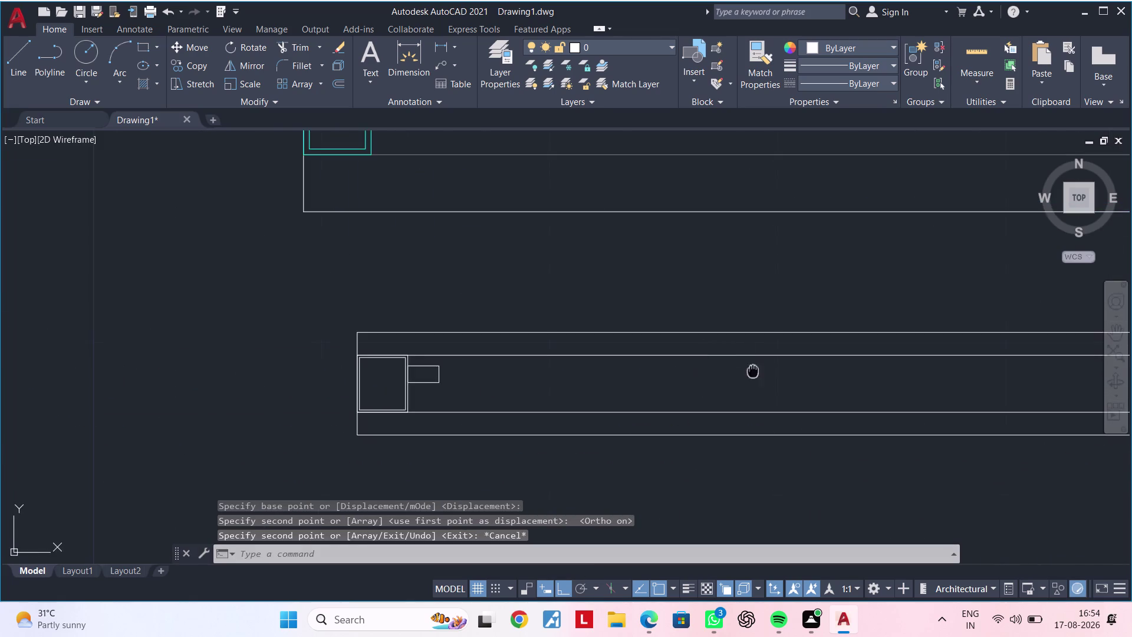
middle_drag(747, 373, 533, 386)
scroll(down, 3)
middle_drag(580, 384, 641, 372)
key(Escape)
key(Escape)
text(L)
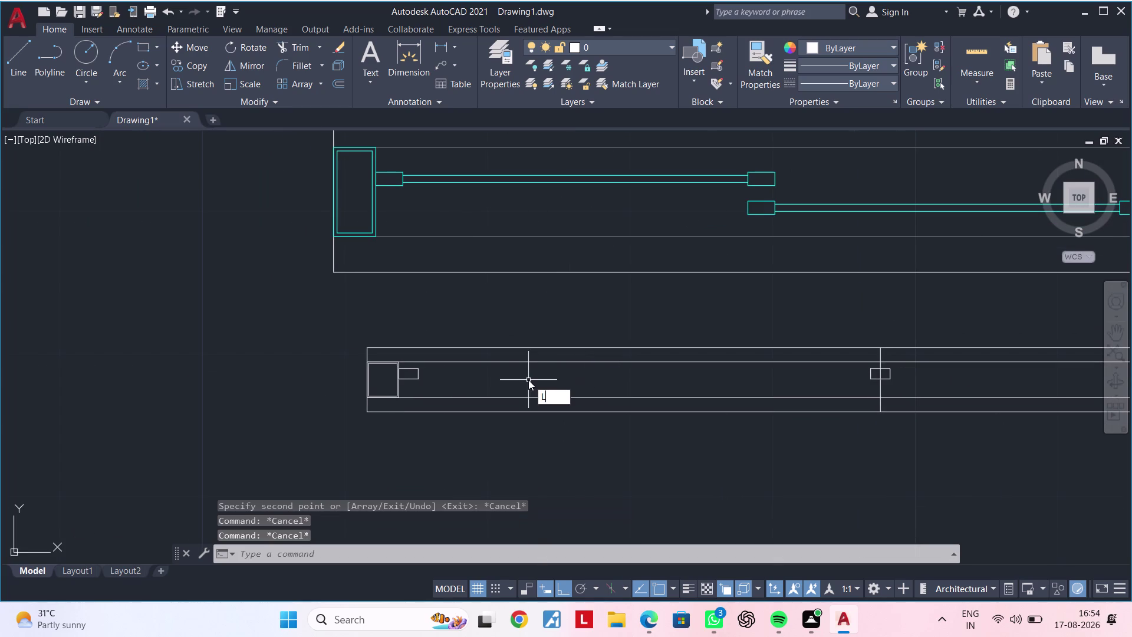
key(space)
scroll(up, 3)
scroll(up, 3)
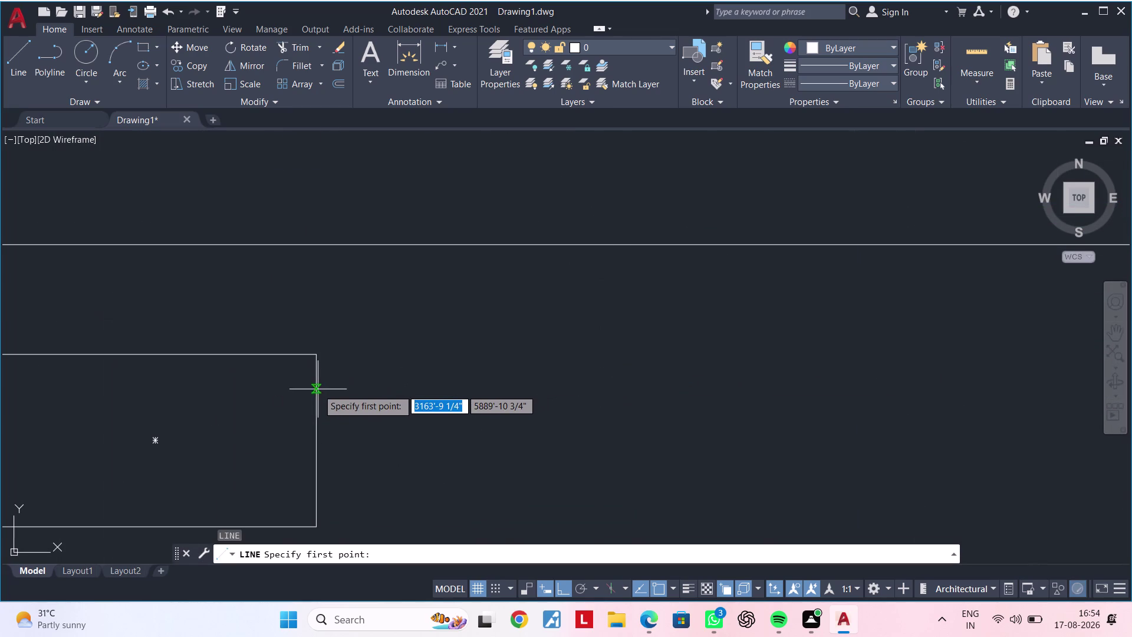
click(314, 443)
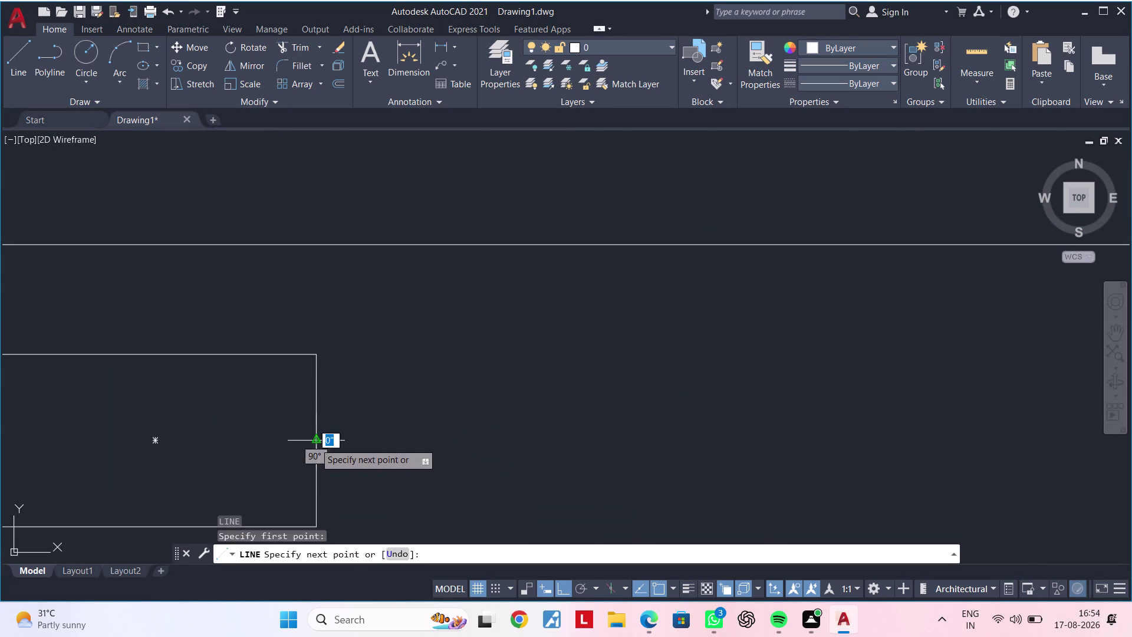
scroll(down, 3)
middle_drag(611, 446, 162, 369)
scroll(down, 3)
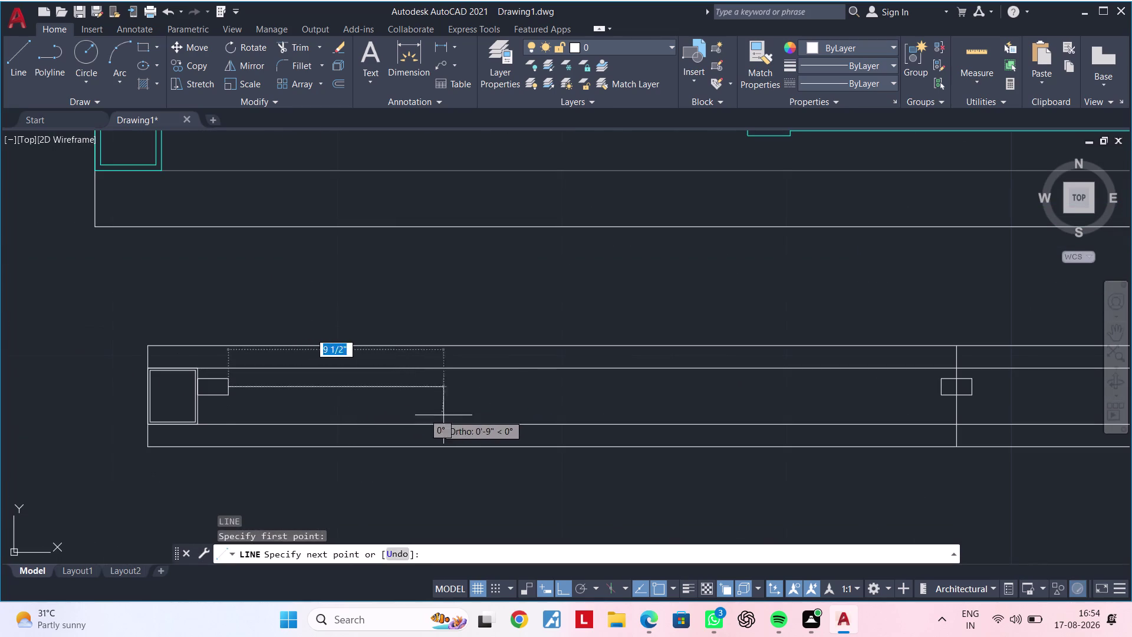
middle_drag(710, 396, 513, 418)
scroll(up, 3)
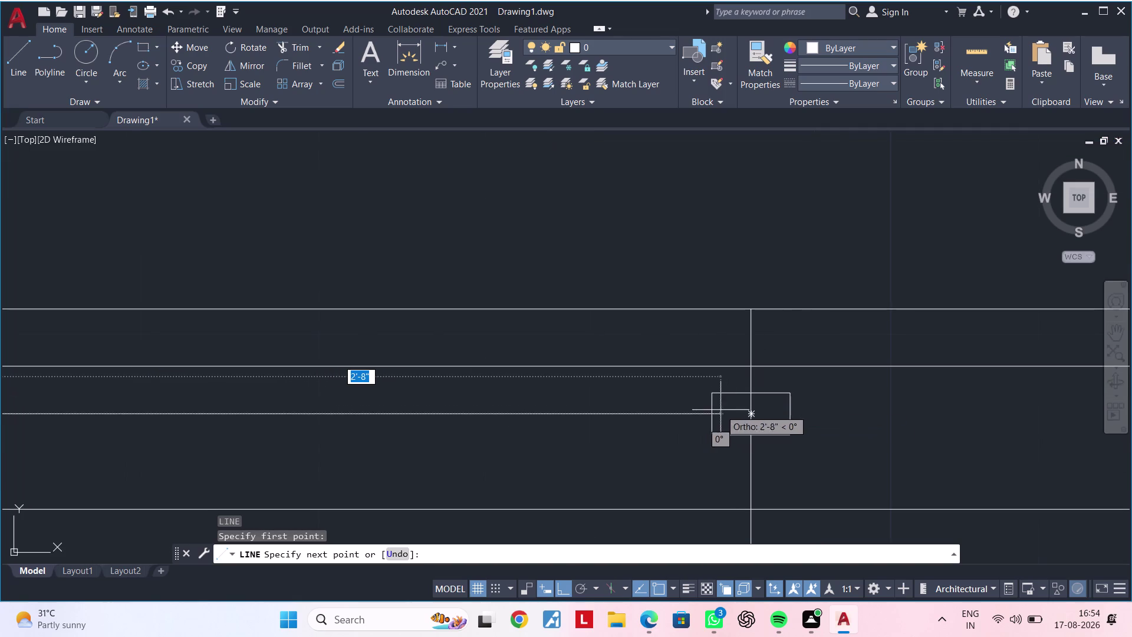
click(714, 412)
key(Escape)
scroll(down, 3)
middle_drag(553, 426, 843, 425)
key(Escape)
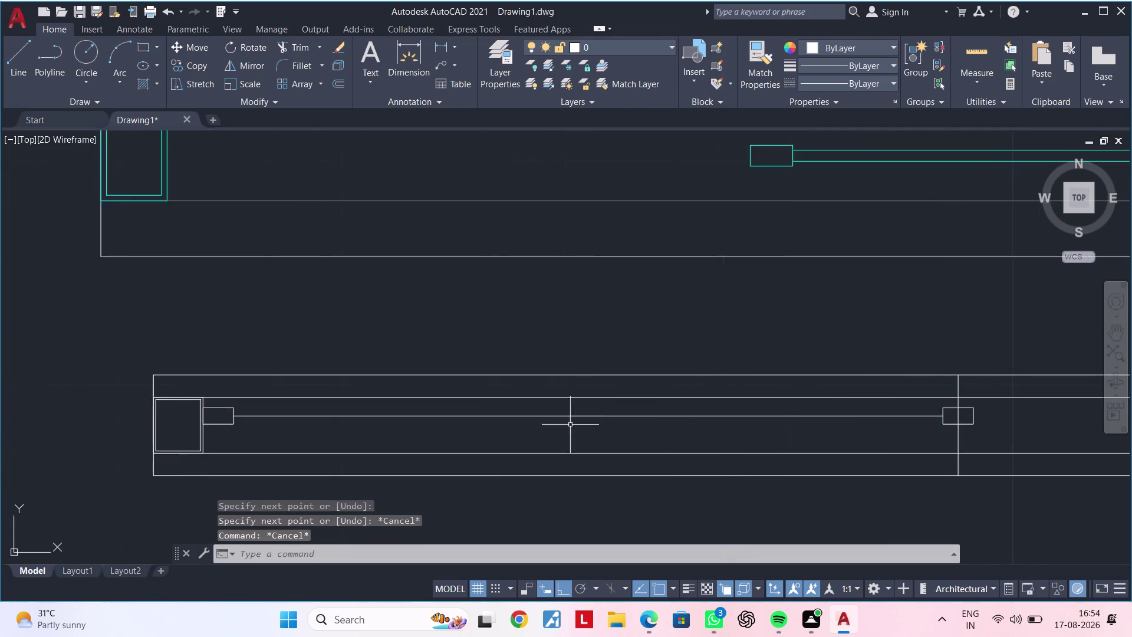
middle_drag(554, 422, 603, 419)
key(Escape)
key(Escape)
Start an offset with a 0.1" distance, replacing the mistyped value.
text(OF)
key(space)
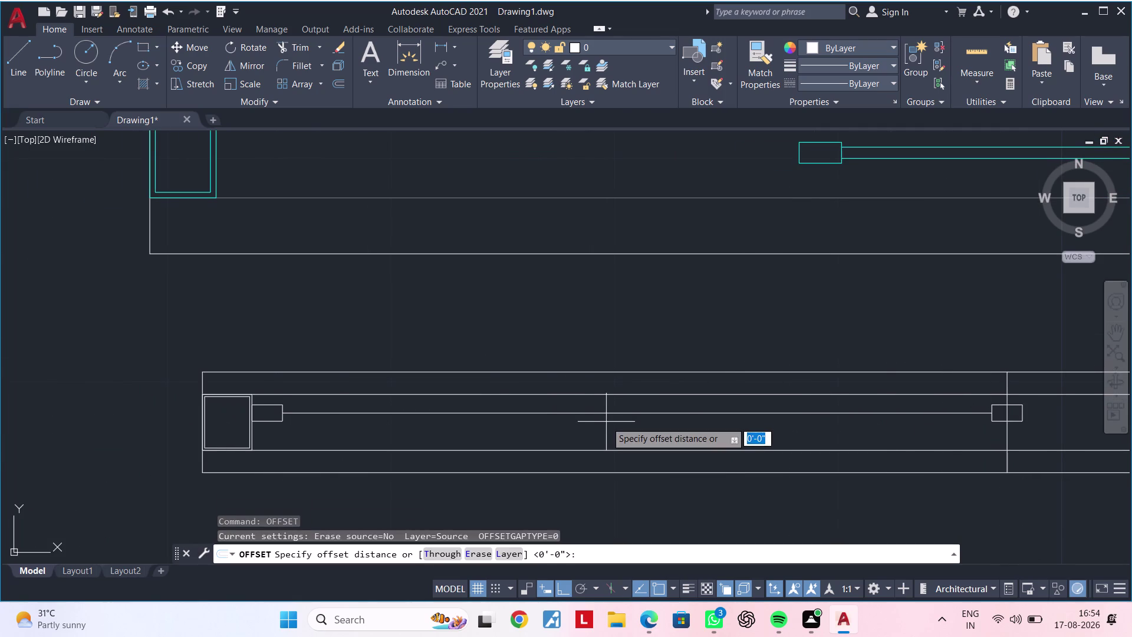
text(1)
key(Escape)
key(Escape)
key(Escape)
key(Escape)
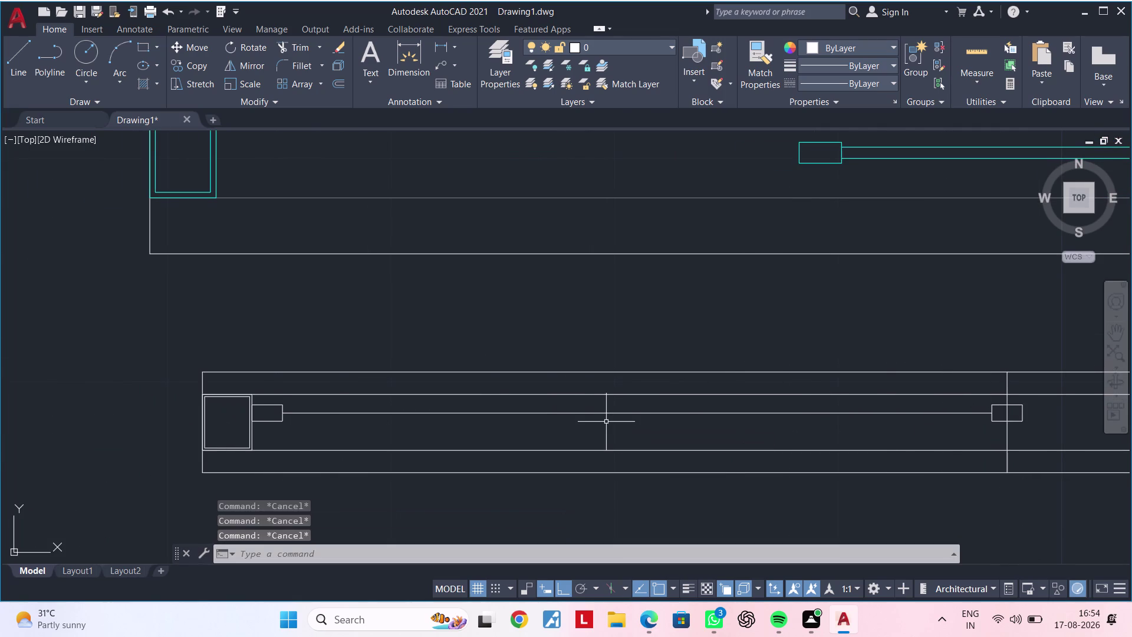
text(OF 0.1)
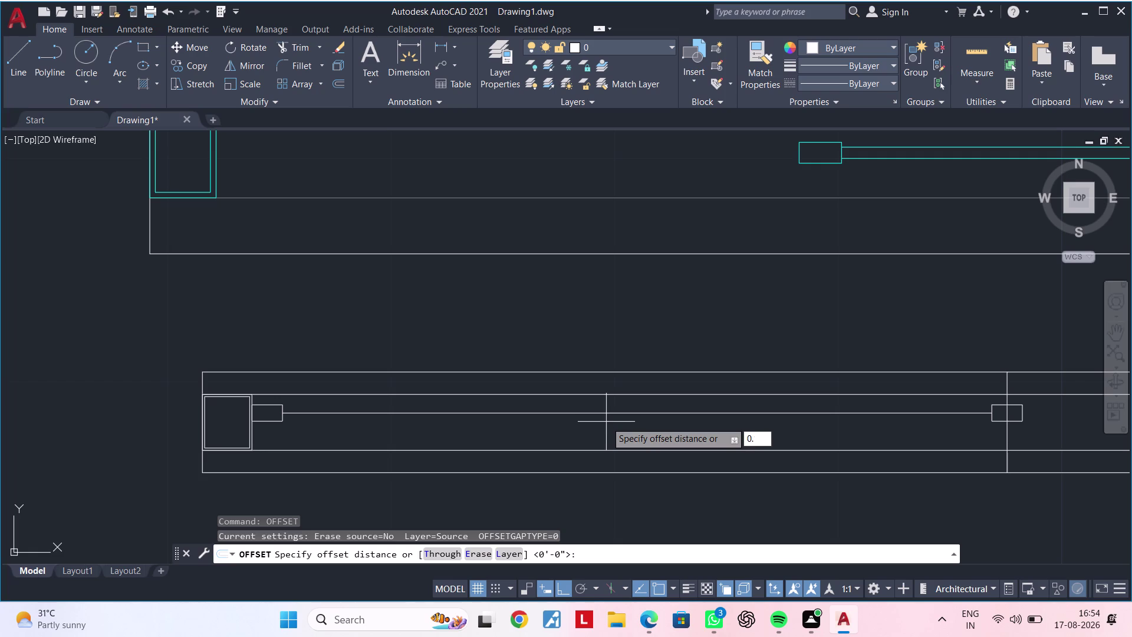
text(")
key(Return)
Offset the rail line into a double line and delete the extra copy.
scroll(up, 3)
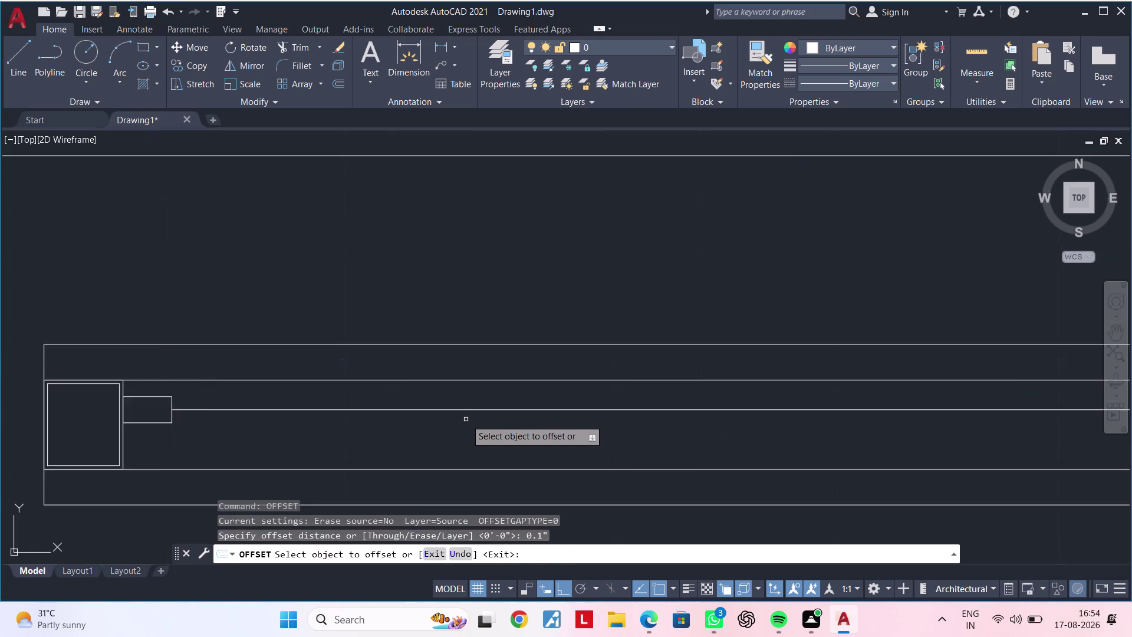
scroll(up, 3)
click(465, 404)
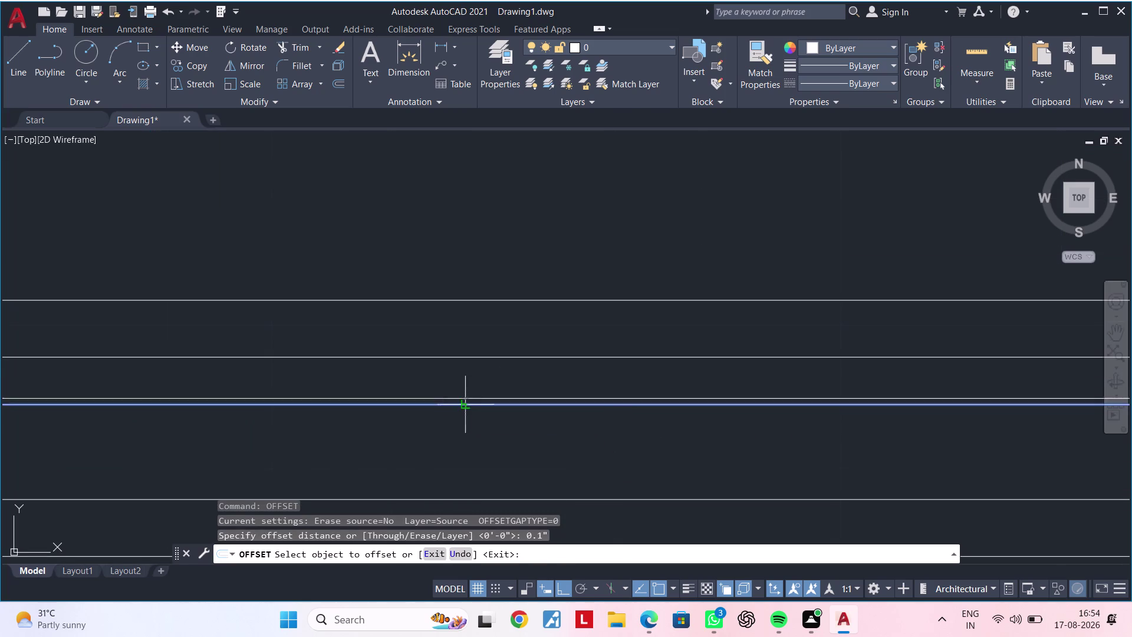
click(470, 376)
click(469, 403)
click(470, 427)
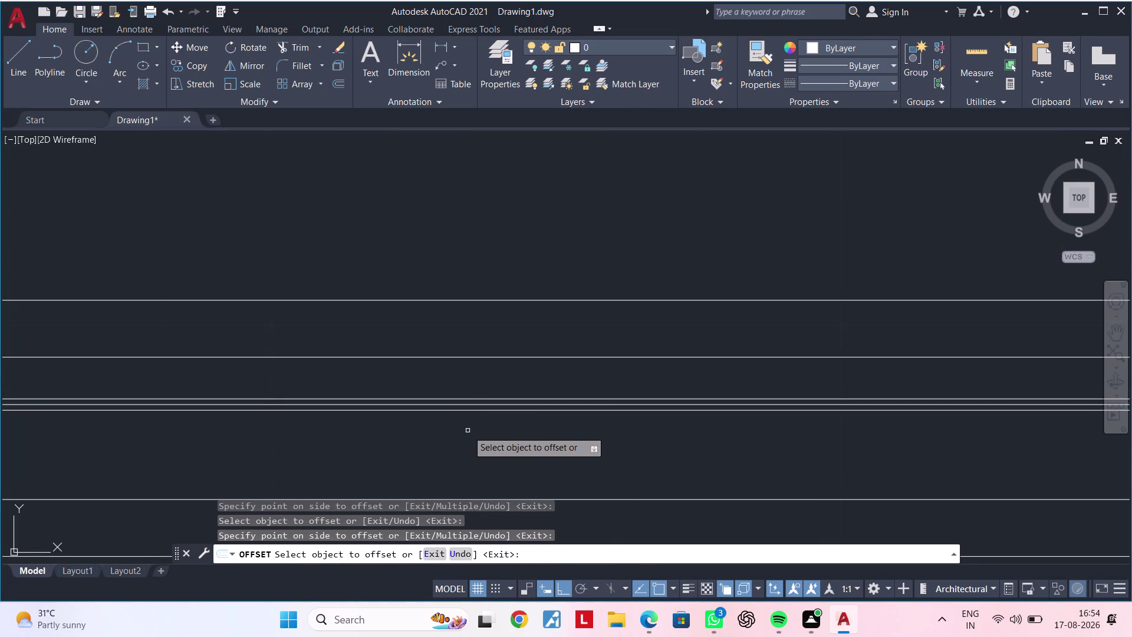
key(Escape)
key(Escape)
click(470, 405)
key(Delete)
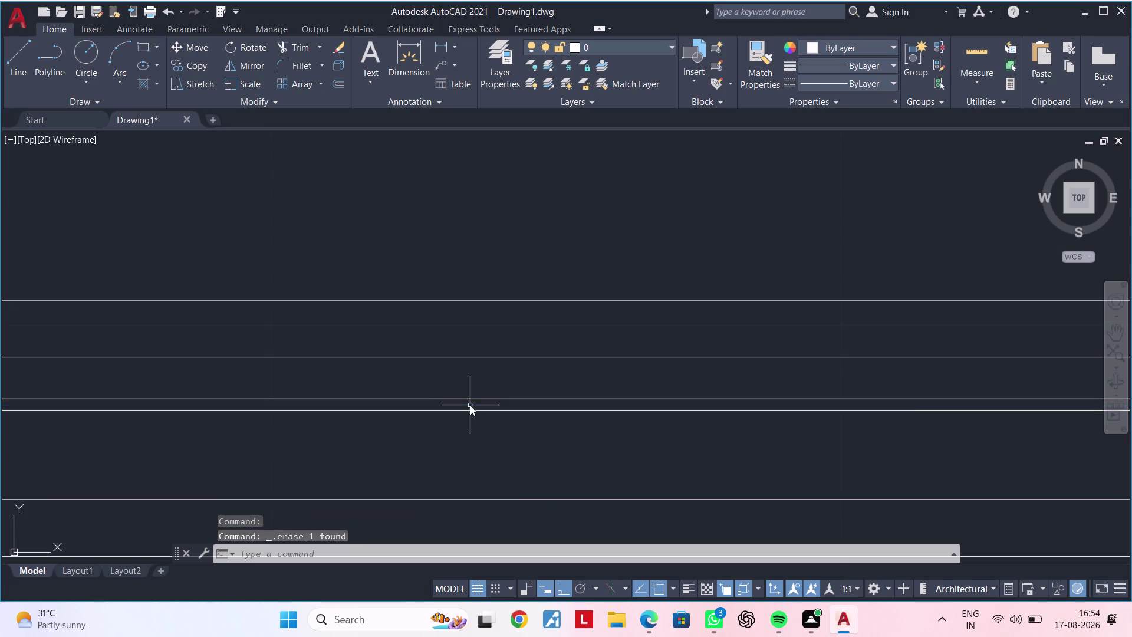
Pan to the lower bed rail's left end and begin selecting its end block.
scroll(down, 3)
middle_drag(493, 433, 321, 419)
middle_drag(527, 410, 459, 401)
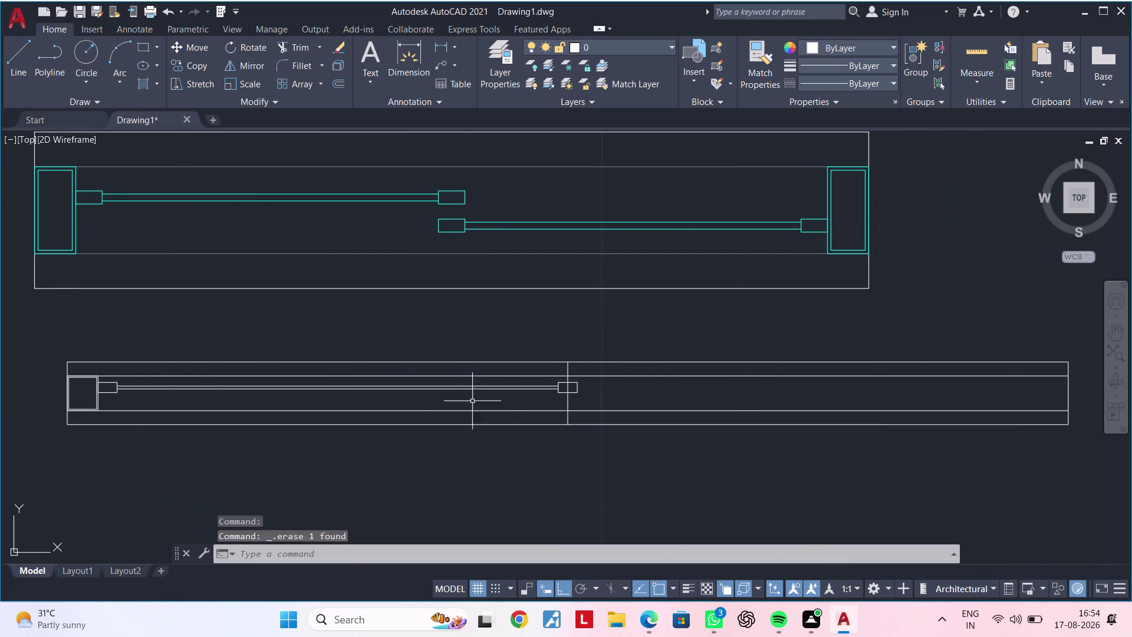
middle_drag(545, 403, 566, 374)
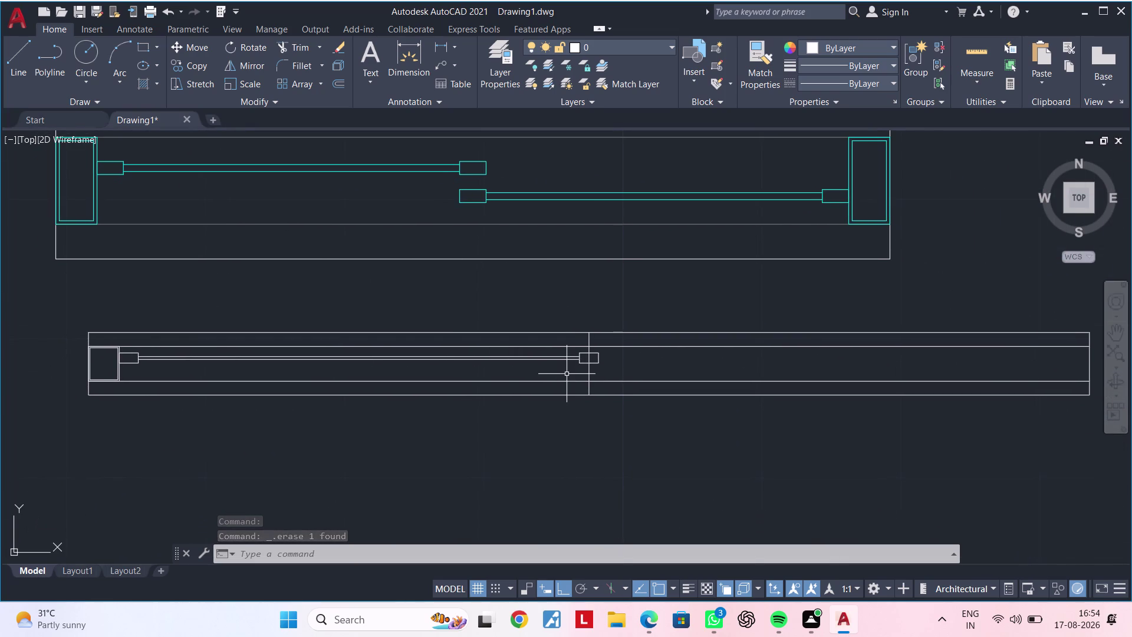
middle_drag(529, 370, 585, 357)
scroll(up, 3)
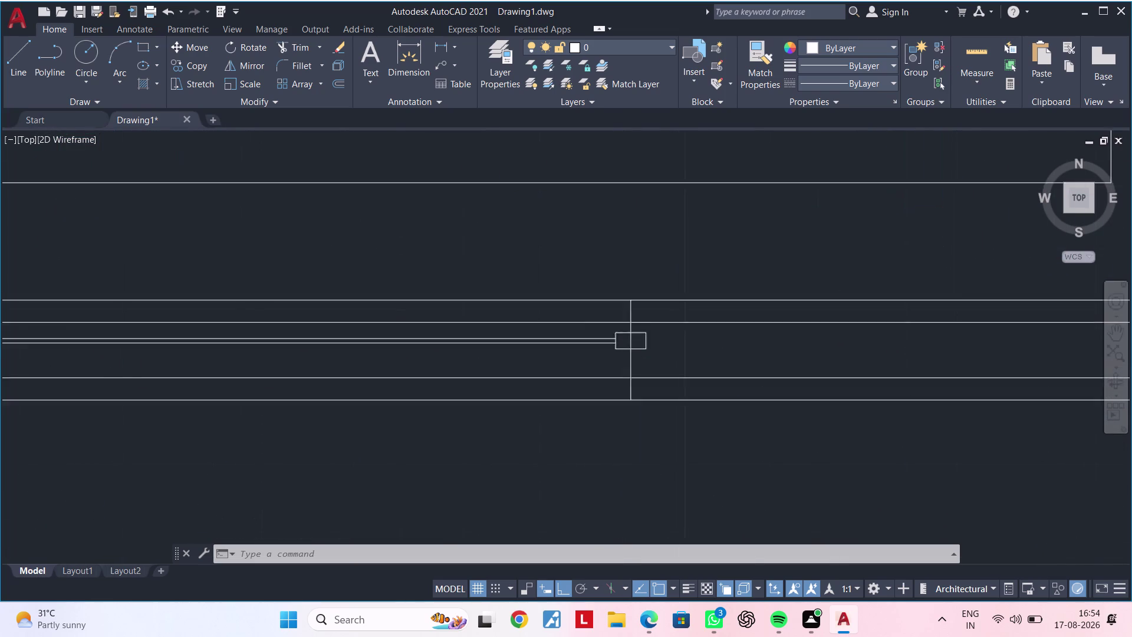
scroll(up, 3)
scroll(down, 3)
middle_drag(558, 359, 631, 353)
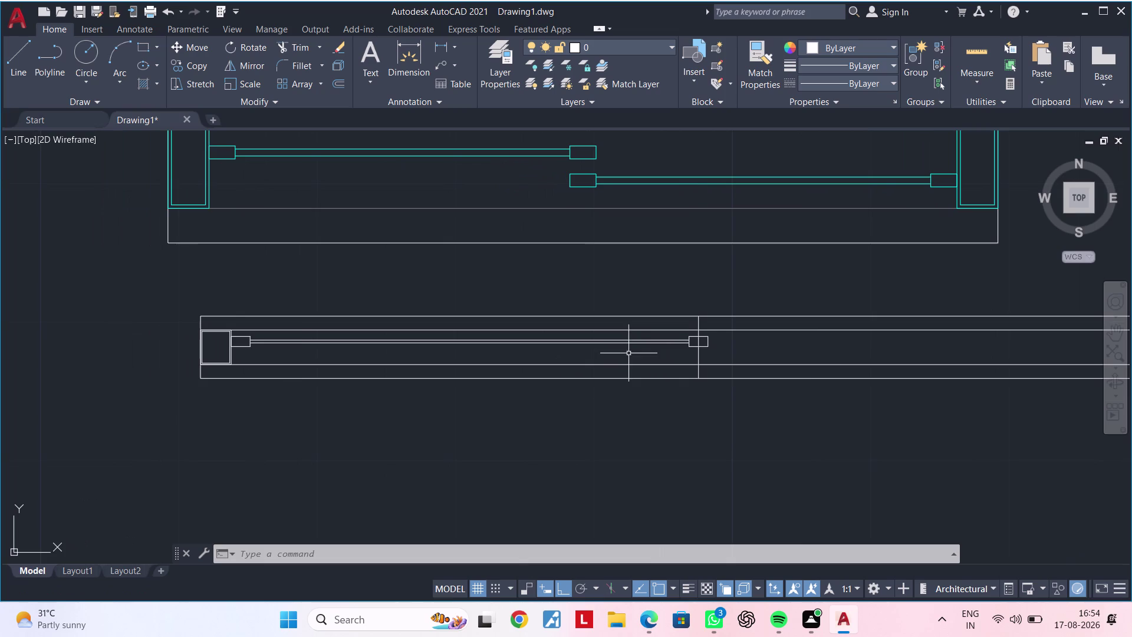
scroll(up, 3)
click(229, 352)
Select the rail's left end block, connector, double lines and middle connector.
click(177, 357)
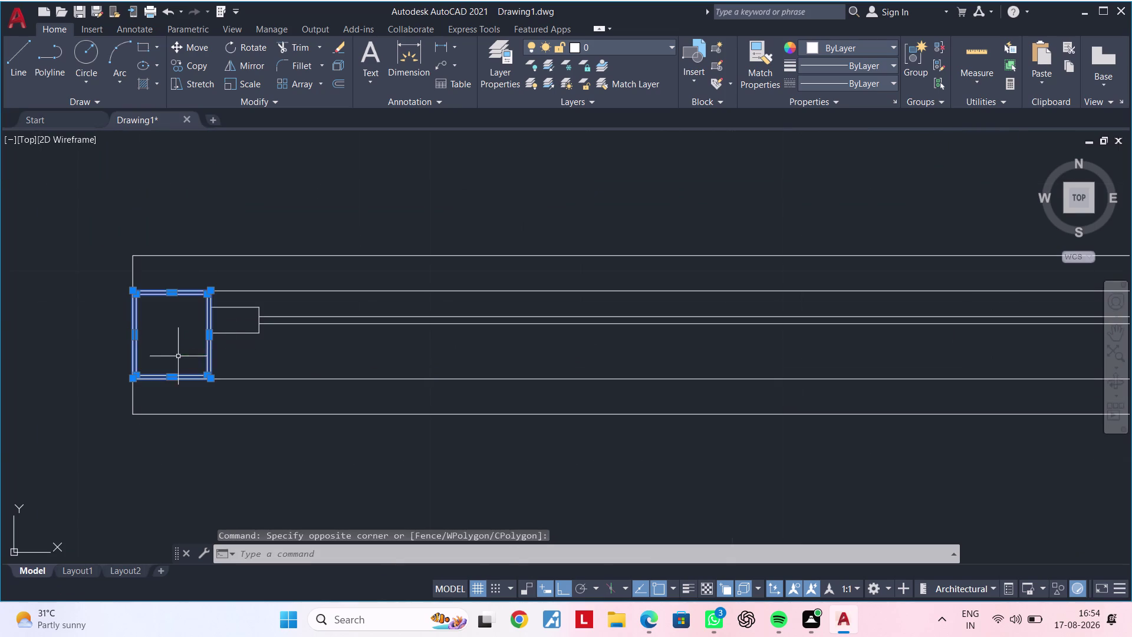
click(254, 331)
click(322, 341)
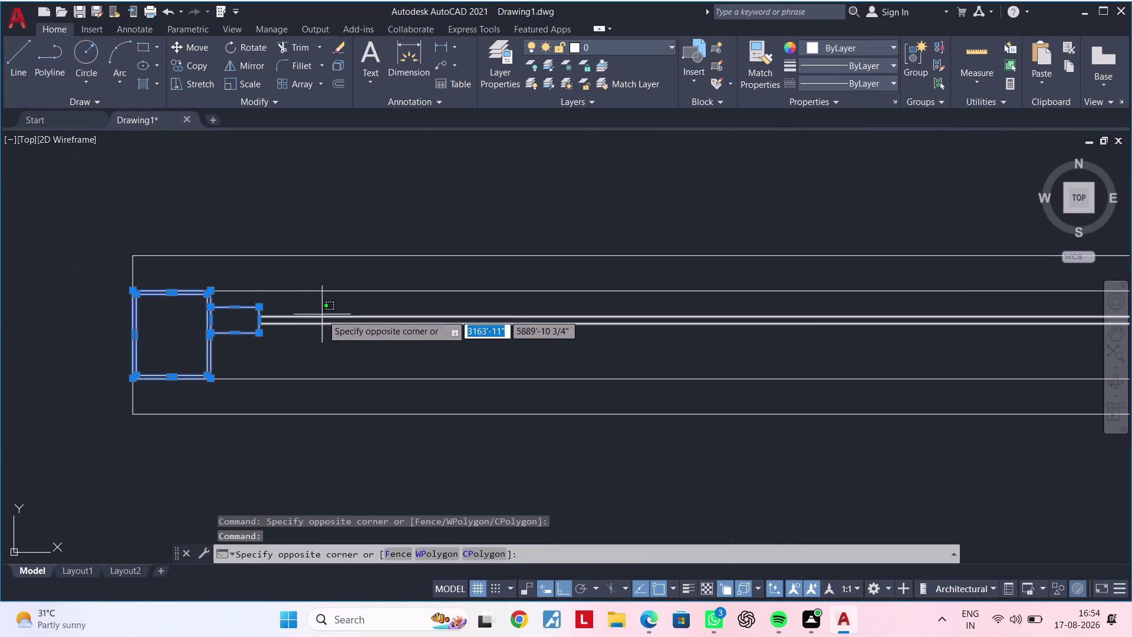
click(321, 312)
scroll(down, 3)
middle_drag(613, 342, 505, 346)
scroll(up, 3)
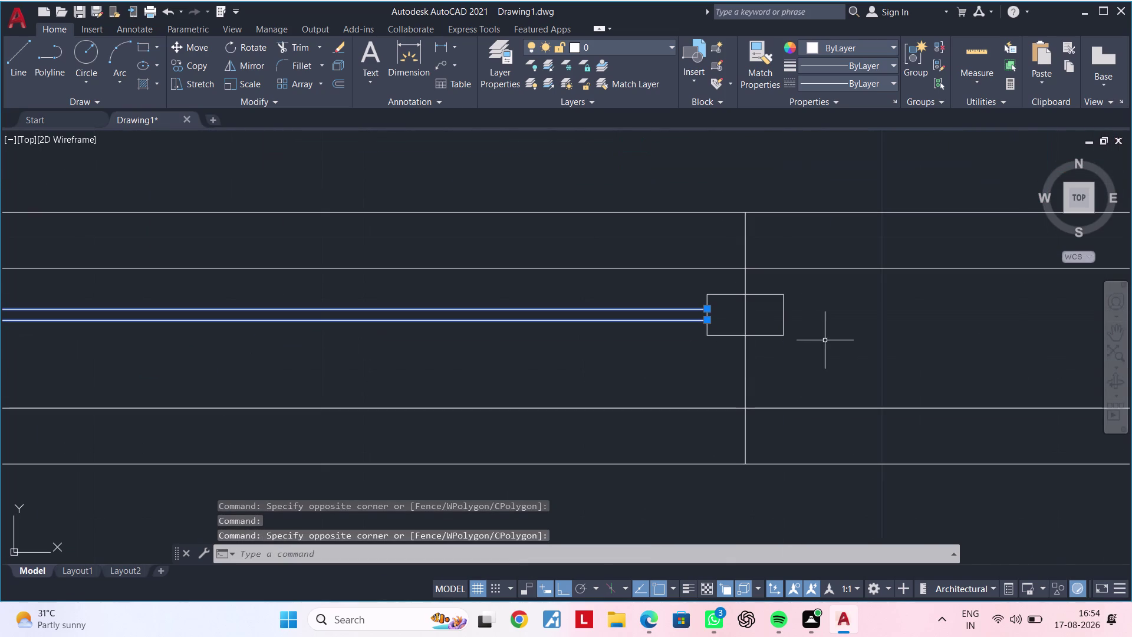
click(818, 350)
click(767, 296)
scroll(down, 3)
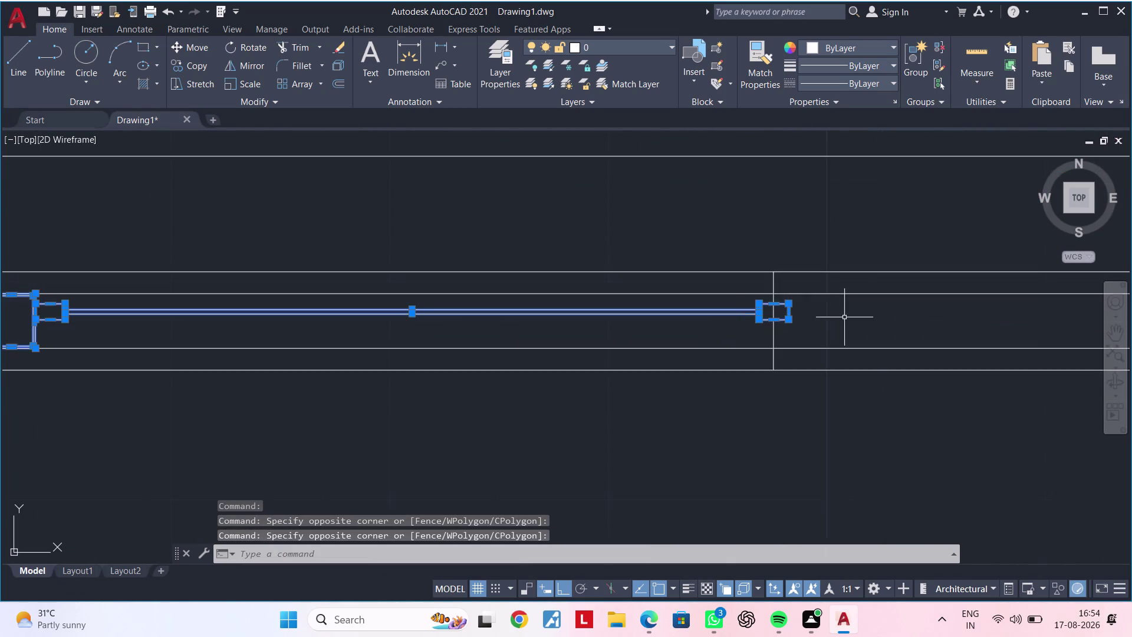
middle_drag(844, 317, 484, 299)
Mirror the selected parts across a vertical line through the connector centre.
text(MI)
key(space)
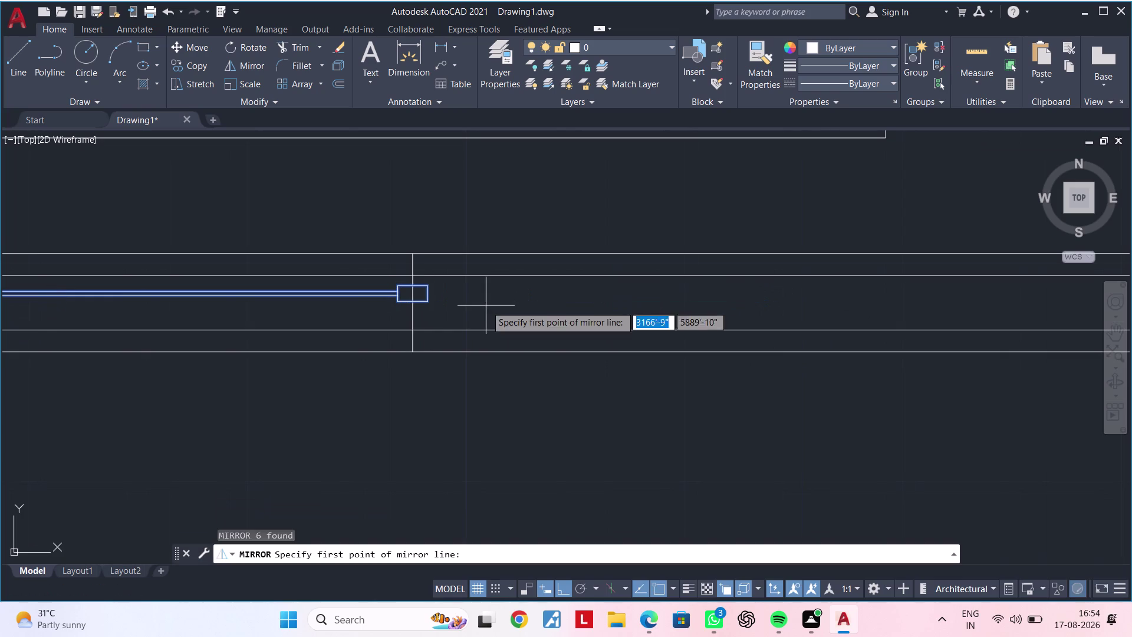
click(411, 255)
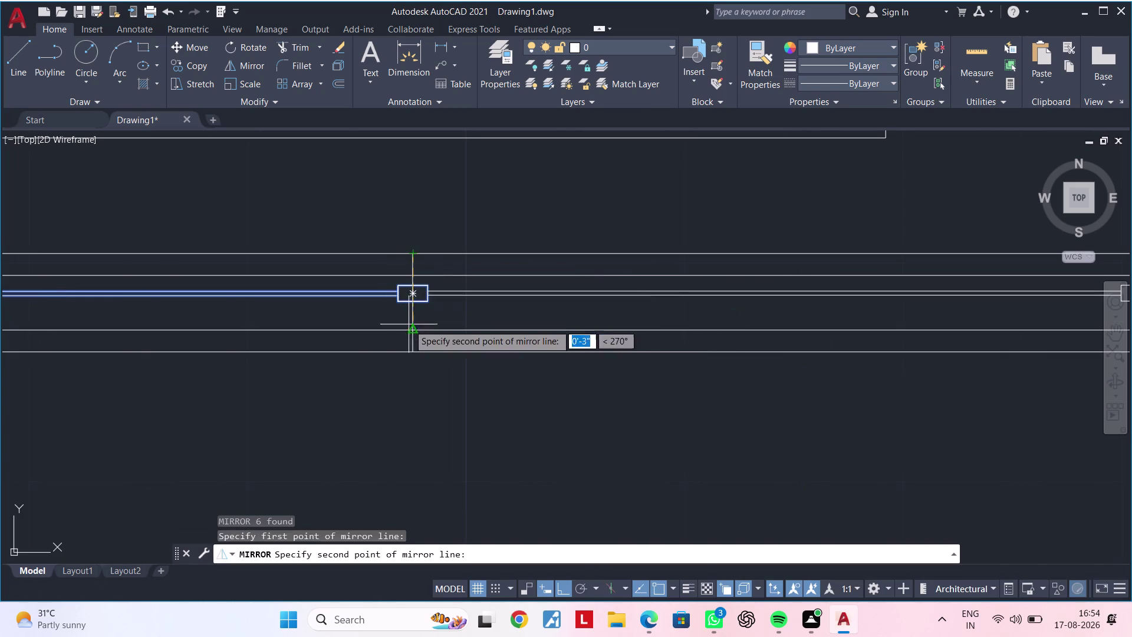
click(411, 352)
drag(441, 406, 412, 352)
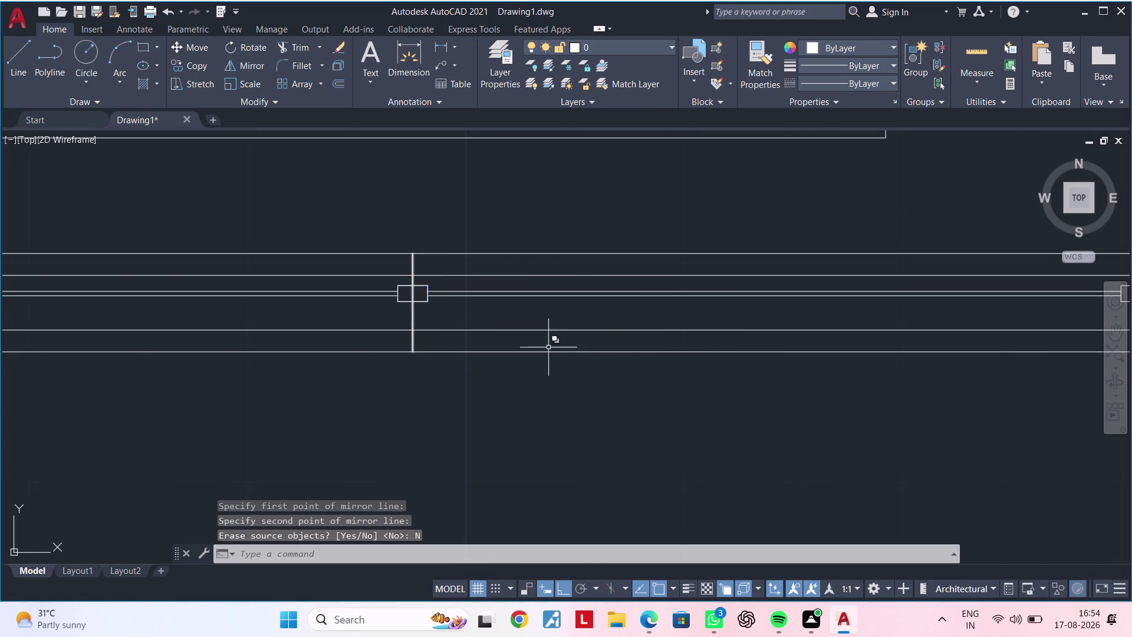
Select the mirrored connector and rail lines along the right half.
scroll(down, 3)
middle_drag(580, 340, 474, 376)
scroll(up, 3)
click(389, 378)
click(337, 316)
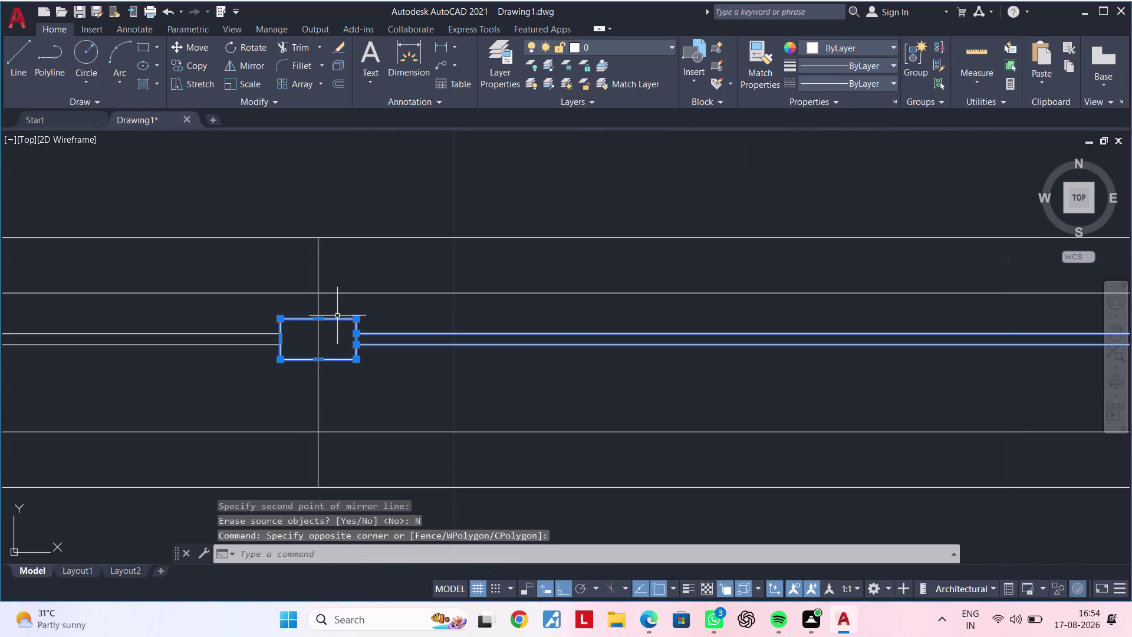
scroll(down, 3)
middle_drag(746, 361, 560, 334)
scroll(up, 3)
drag(667, 303, 695, 296)
click(653, 197)
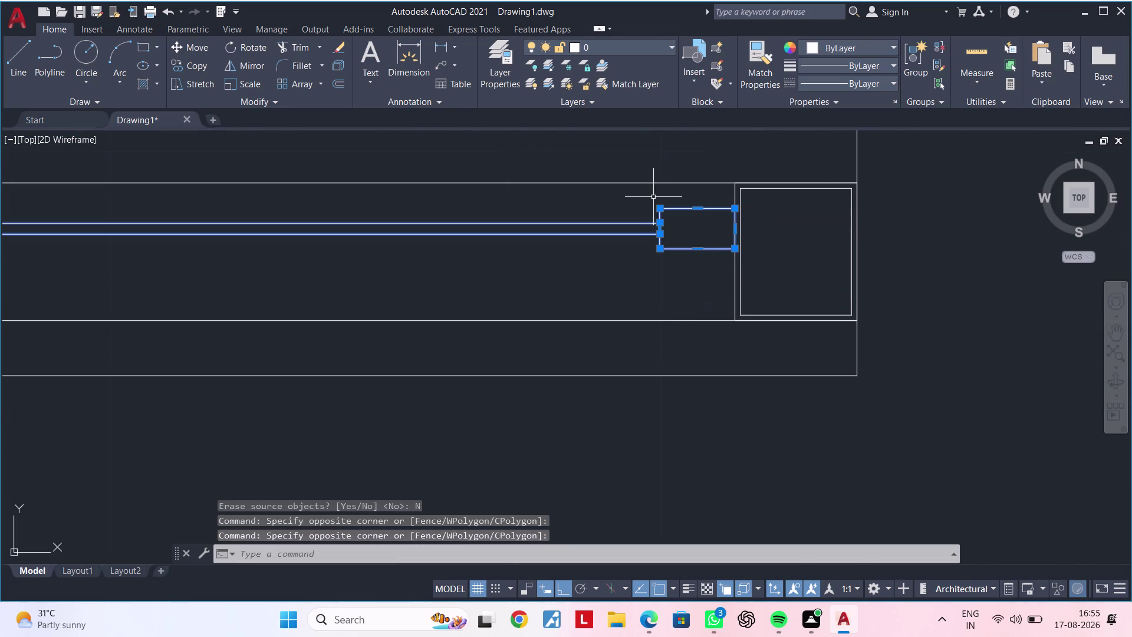
middle_drag(709, 256, 634, 297)
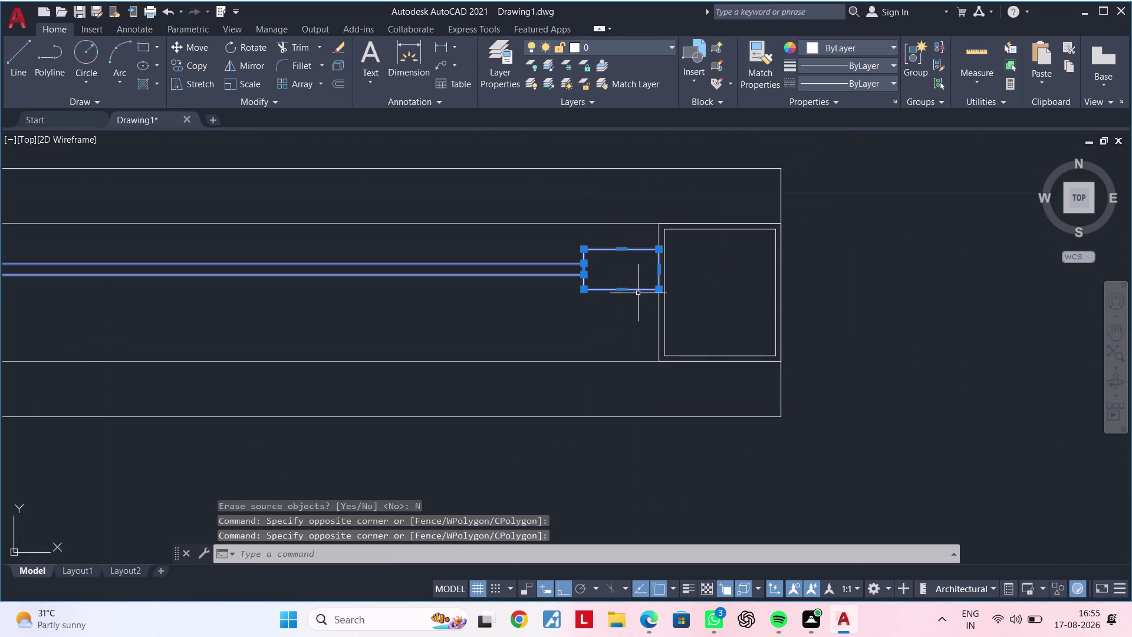
scroll(up, 3)
Move the mirrored rail parts down against the right end block.
text(M)
key(space)
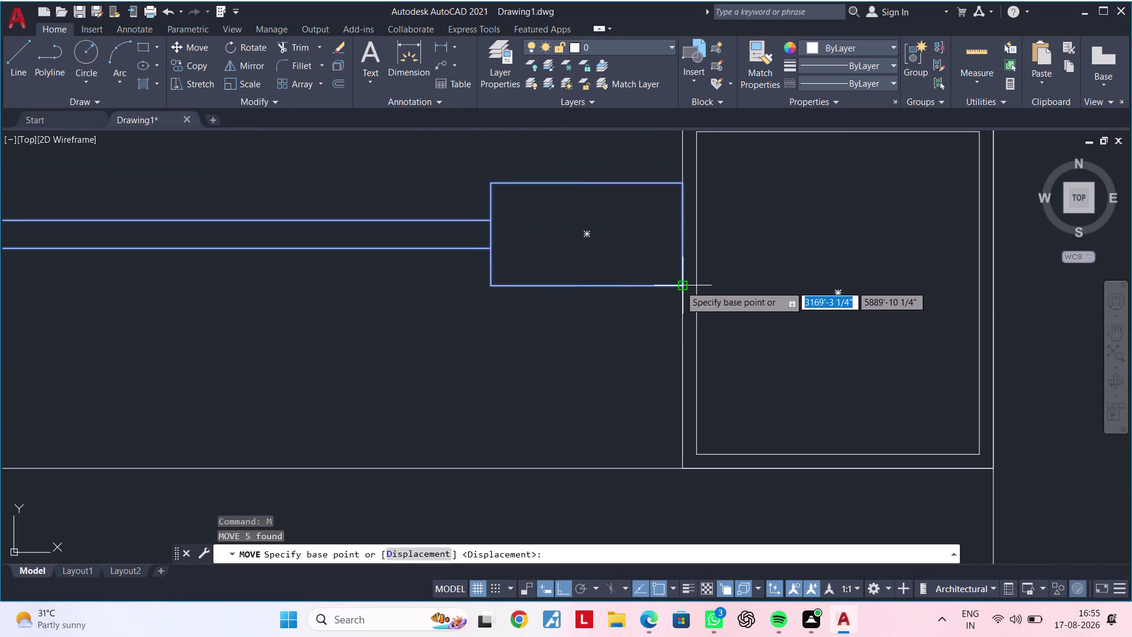
click(679, 287)
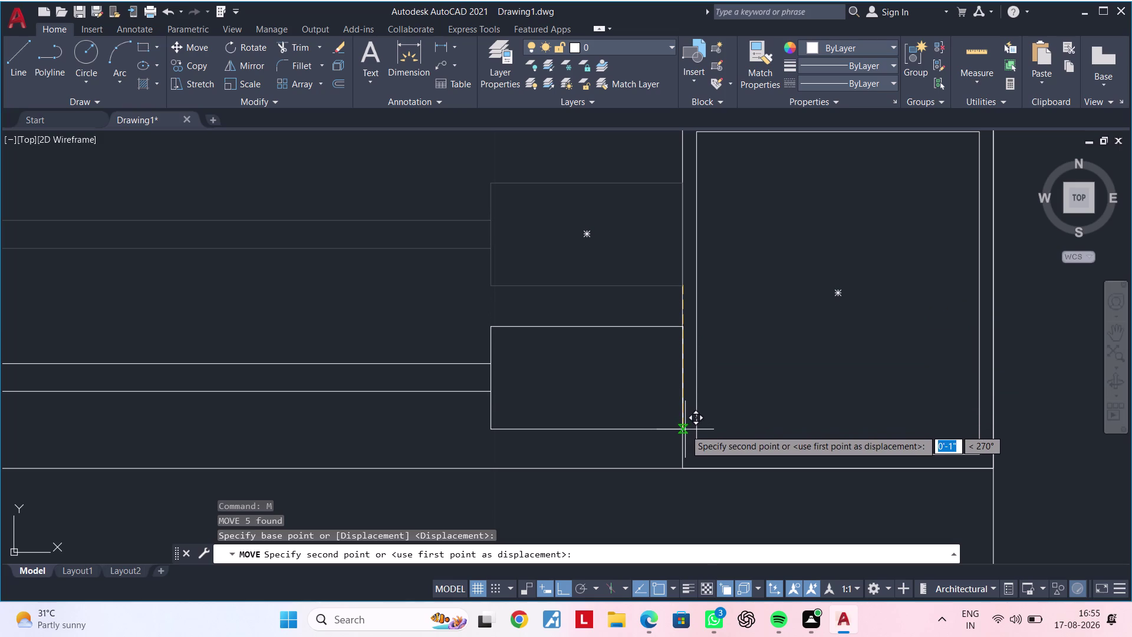
click(684, 420)
scroll(down, 3)
middle_drag(552, 394, 837, 334)
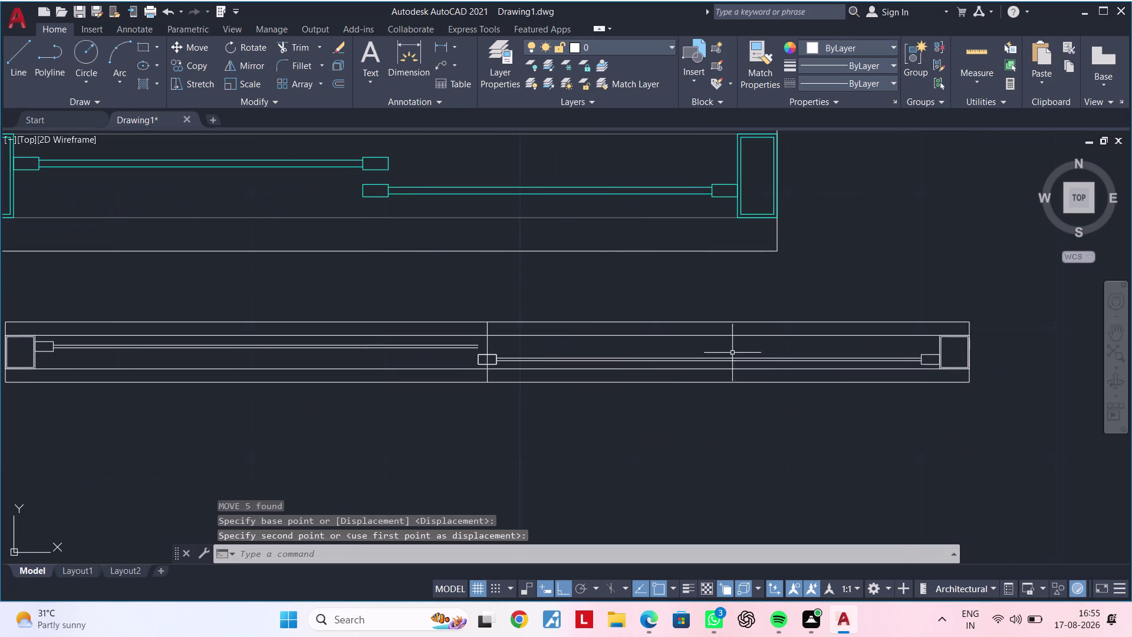
middle_drag(588, 361, 642, 342)
scroll(up, 3)
scroll(up, 3)
middle_drag(533, 334, 623, 333)
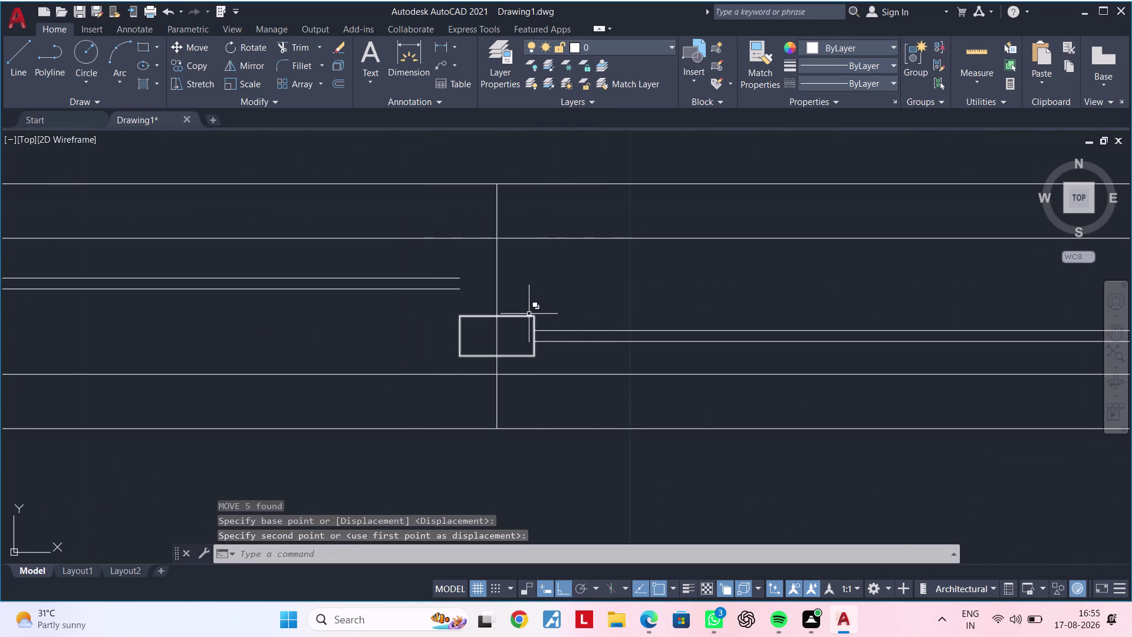
Move the middle small rectangle so it stacks below the left rod's rectangle.
click(525, 315)
click(607, 368)
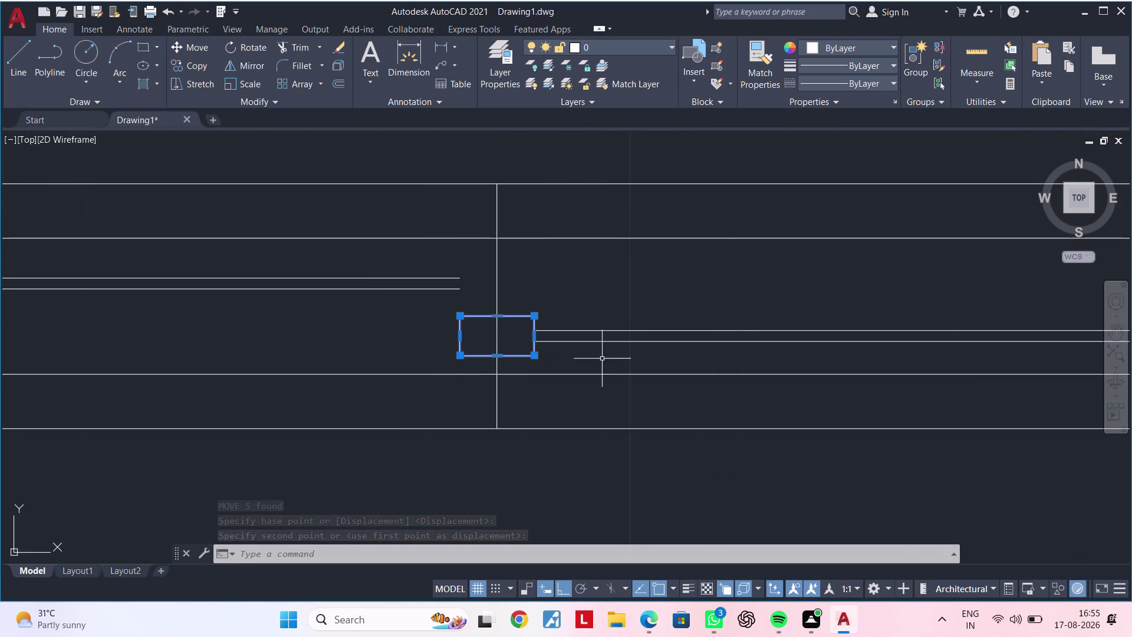
key(m)
key(space)
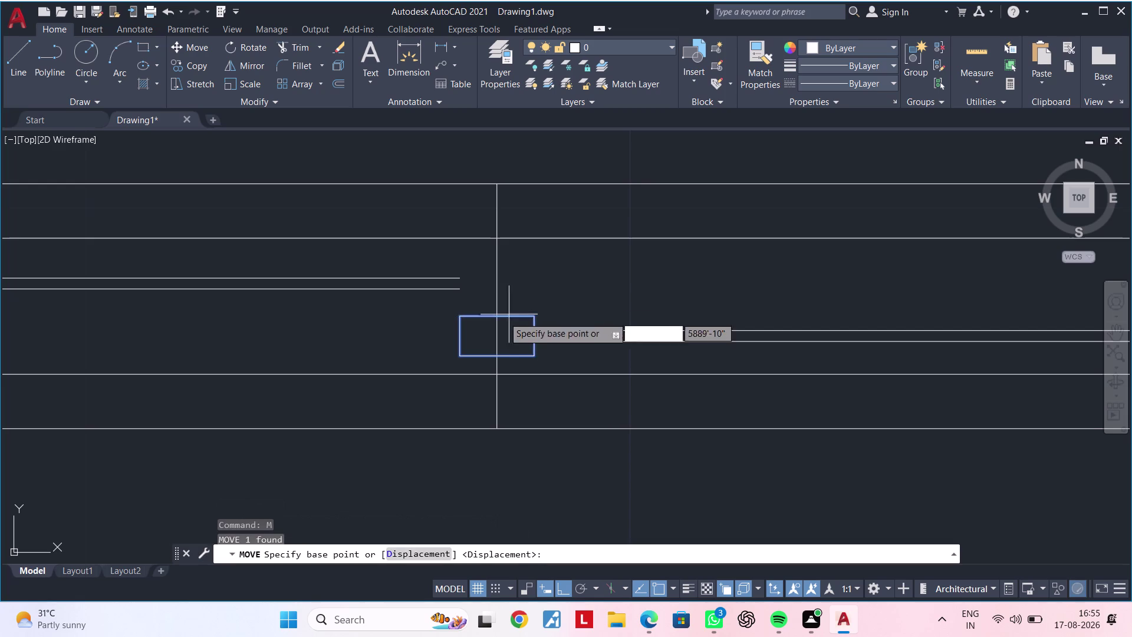
click(458, 336)
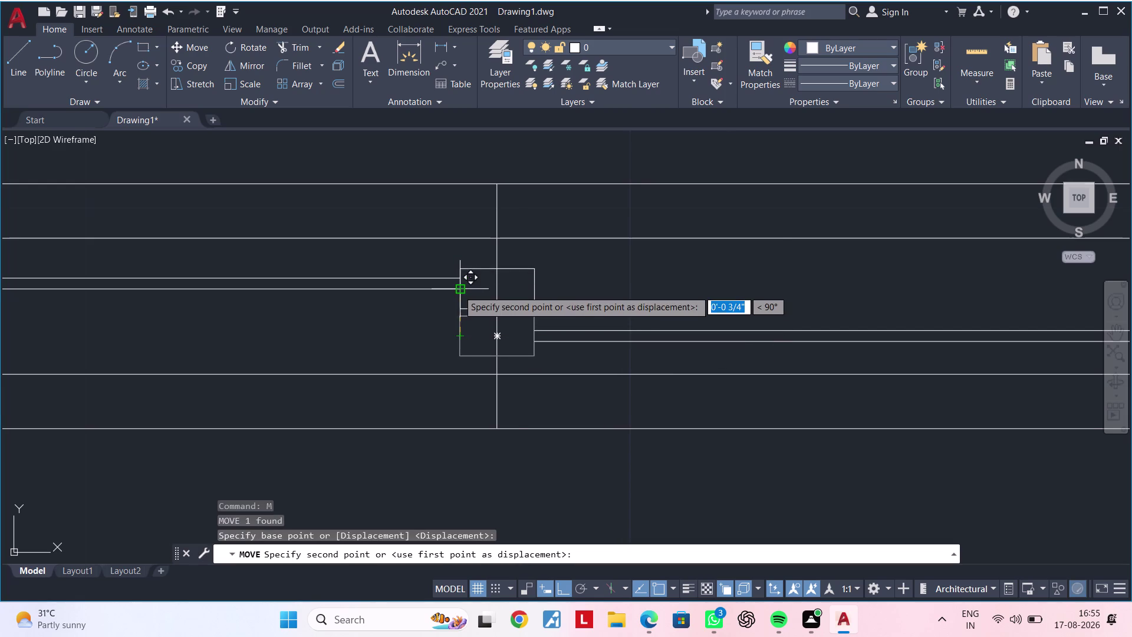
scroll(up, 3)
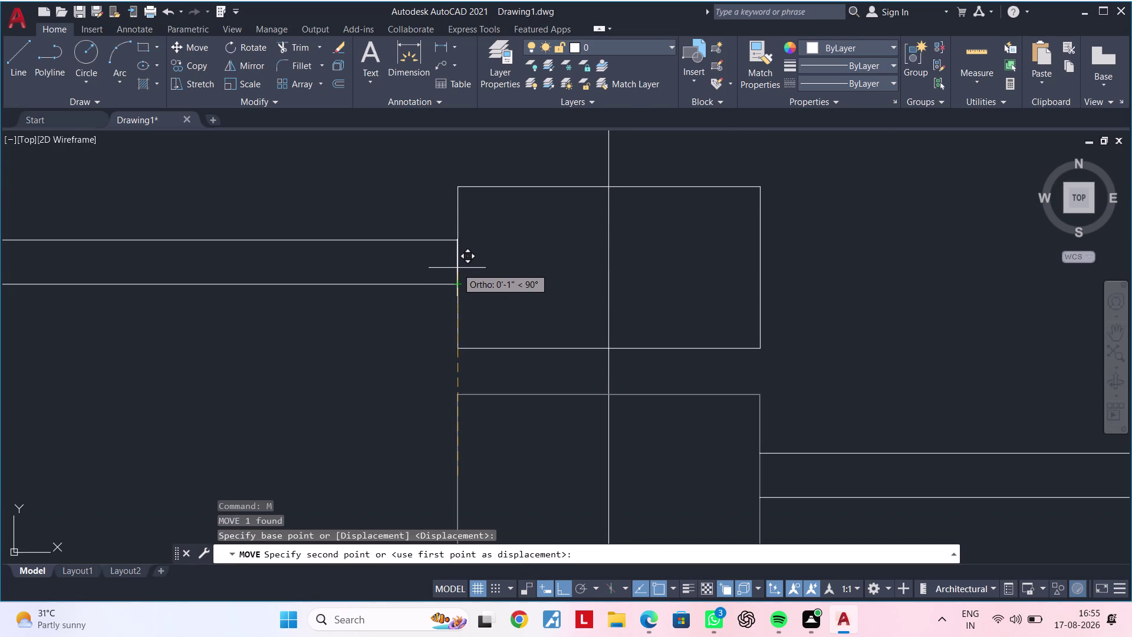
click(454, 267)
scroll(down, 3)
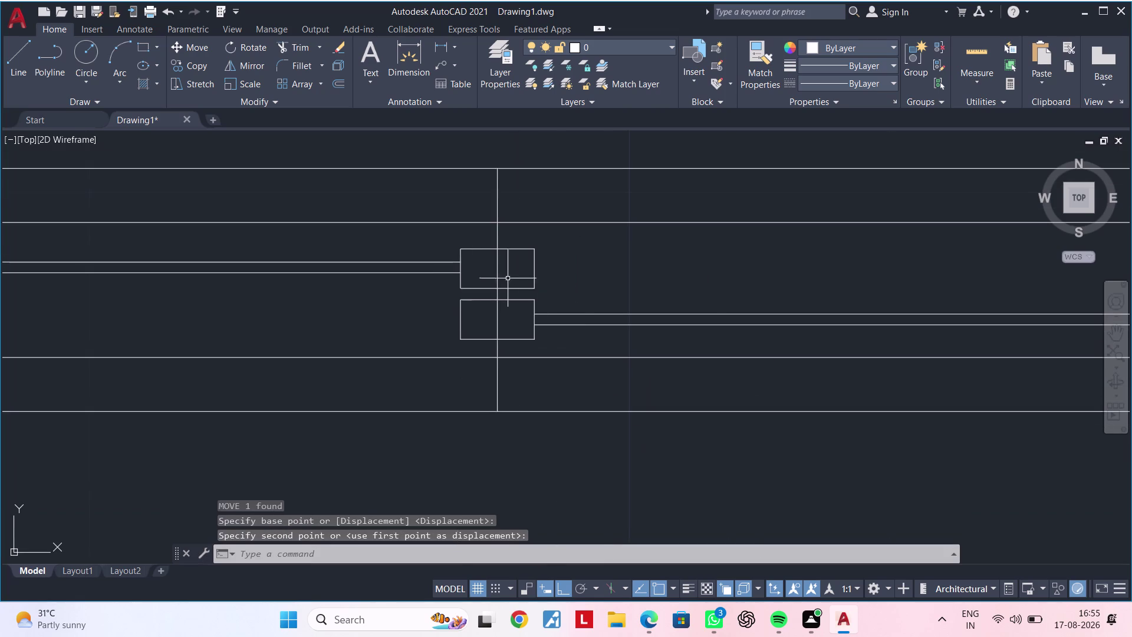
key(Escape)
middle_drag(575, 299, 612, 282)
key(Escape)
click(533, 306)
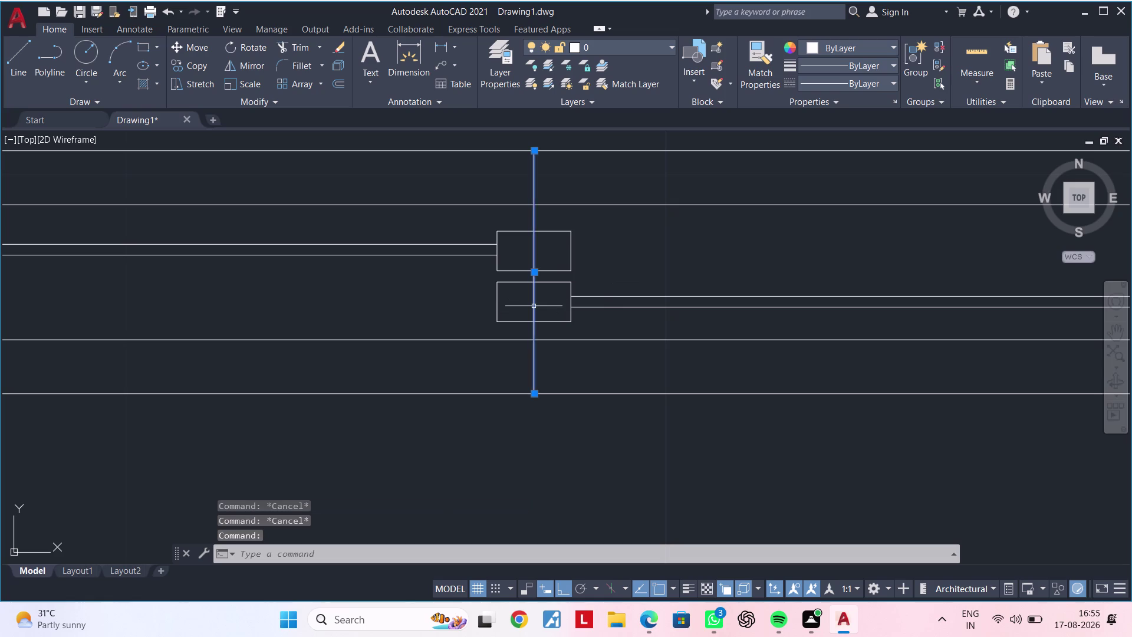
Erase the stray vertical line and try selecting the lower window's horizontal lines.
key(Delete)
scroll(down, 3)
middle_drag(560, 330, 659, 309)
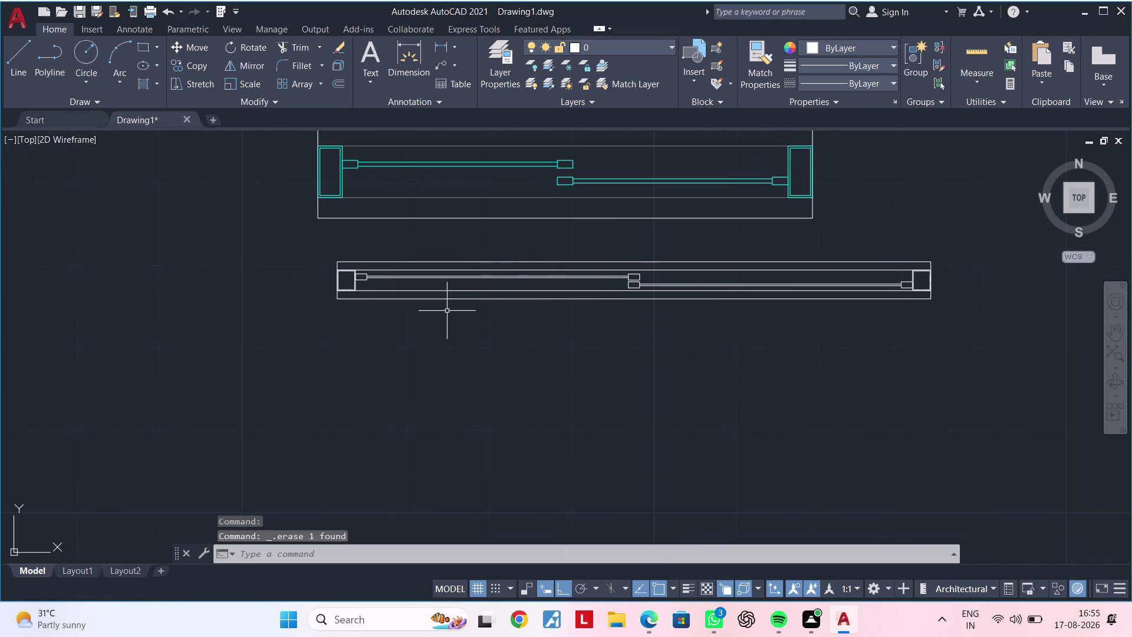
scroll(up, 3)
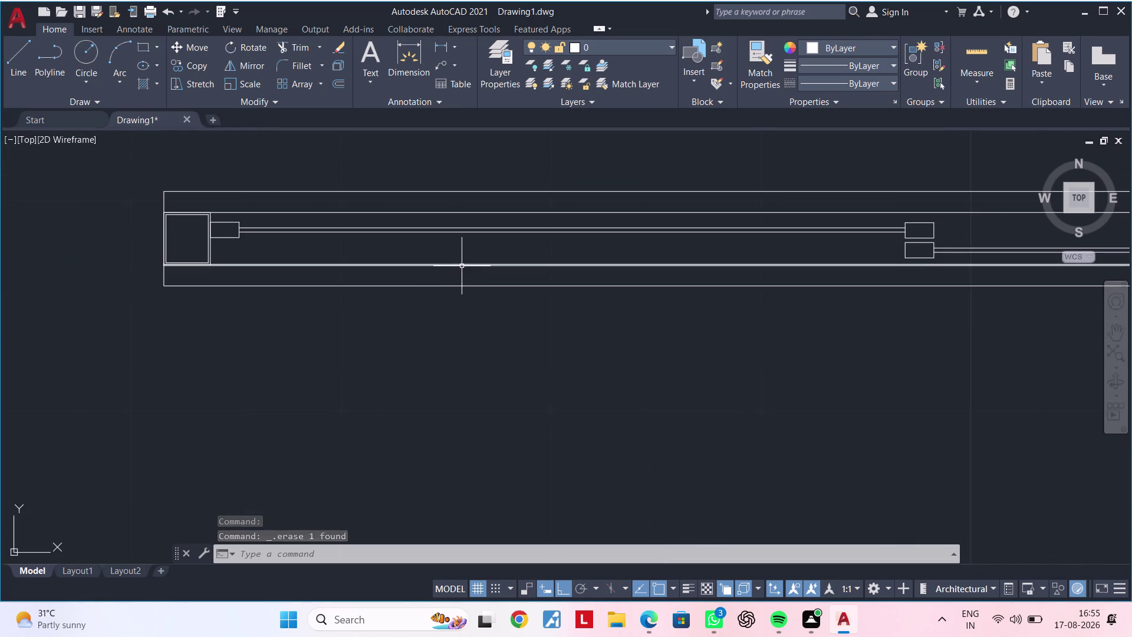
click(461, 266)
click(466, 213)
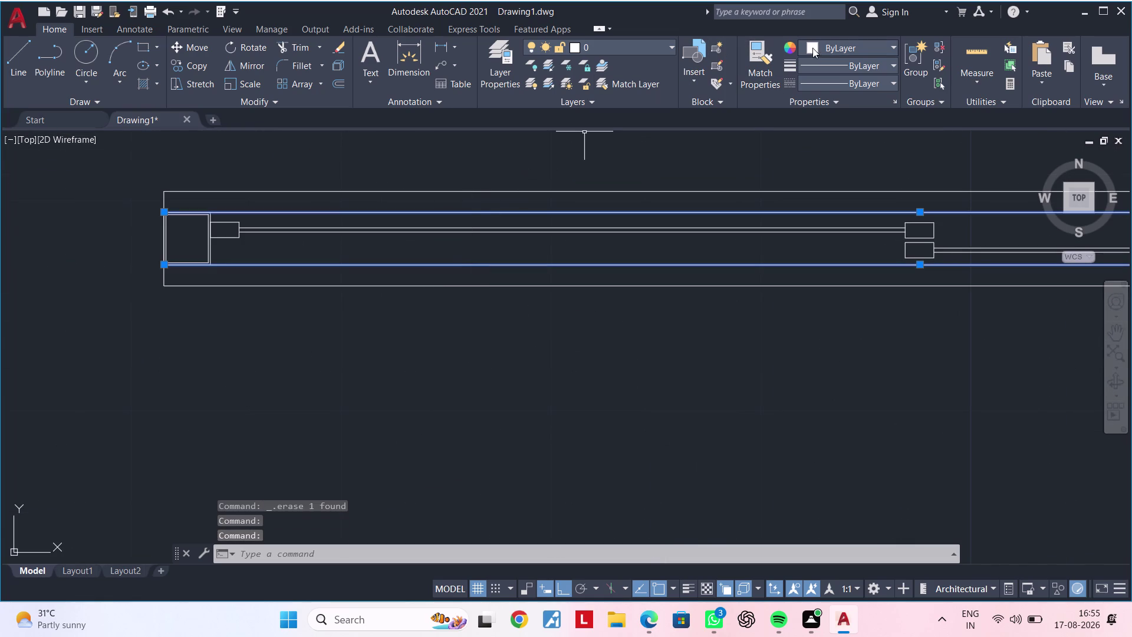
click(835, 49)
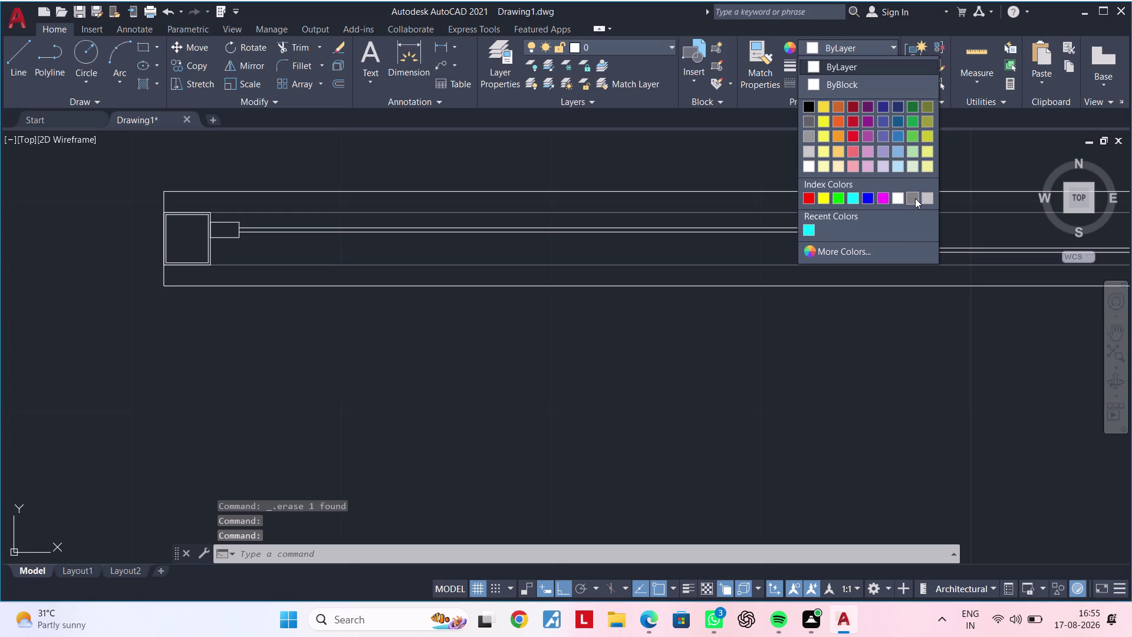
click(914, 199)
key(Escape)
middle_drag(785, 354, 446, 457)
key(Escape)
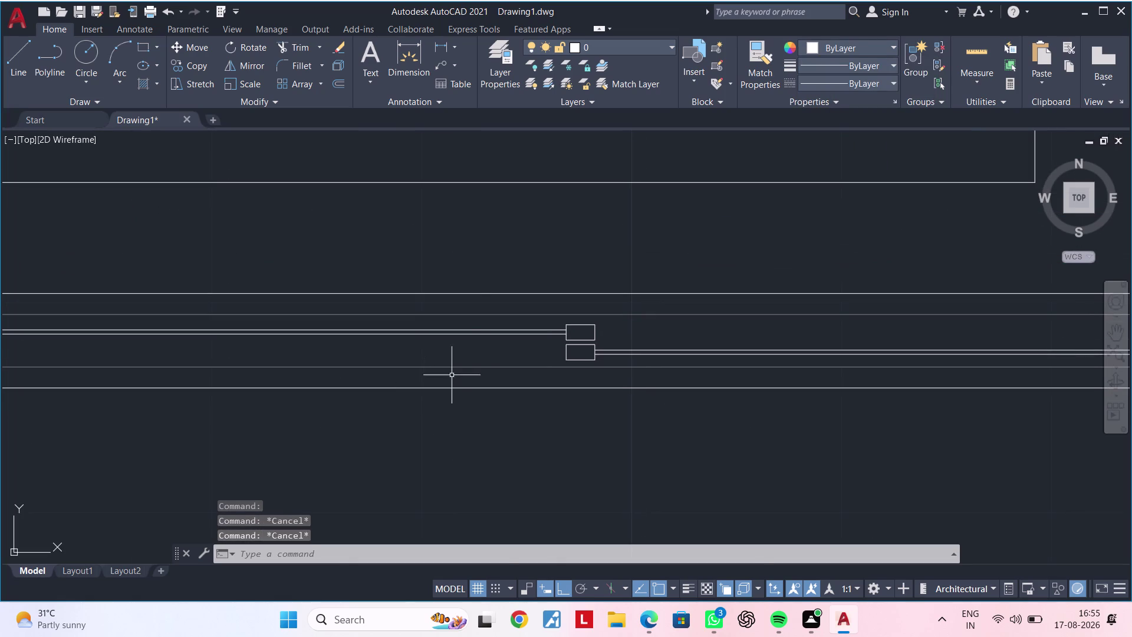
click(492, 352)
click(469, 307)
key(Escape)
Select all parts of the lower sliding window, including both end pieces.
click(515, 342)
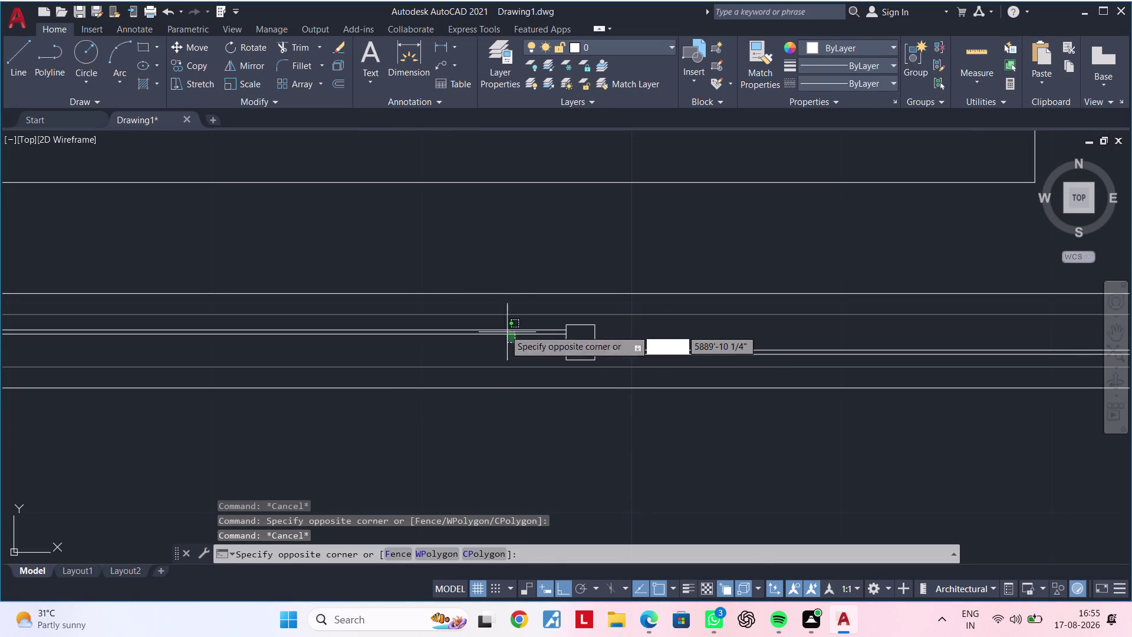
click(495, 322)
click(607, 319)
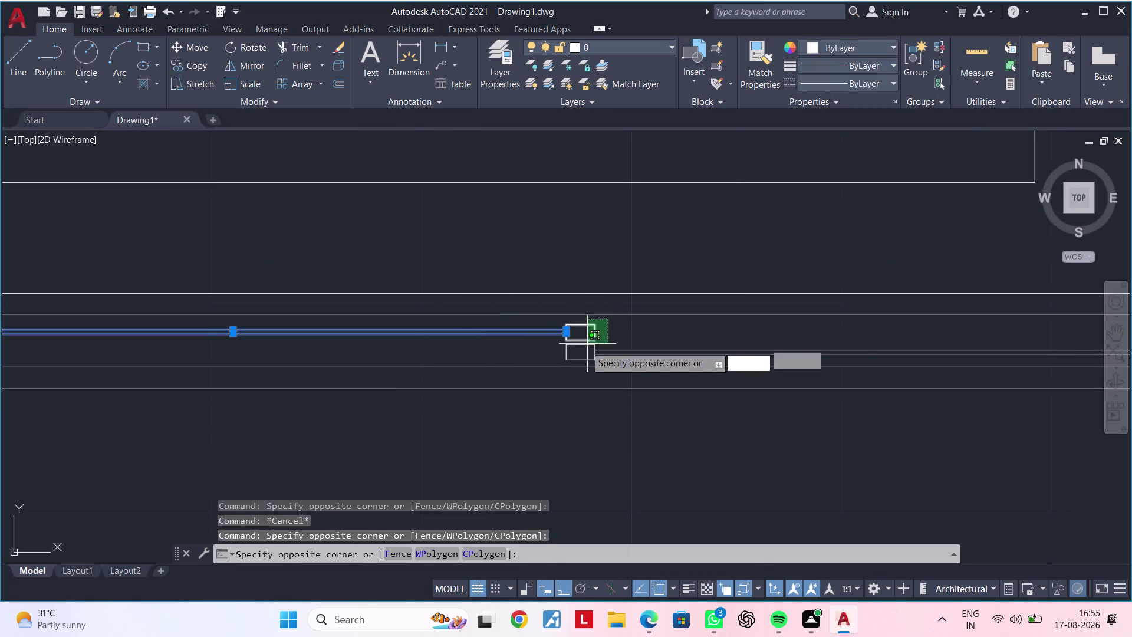
click(561, 362)
scroll(down, 3)
middle_drag(552, 346, 646, 346)
scroll(up, 3)
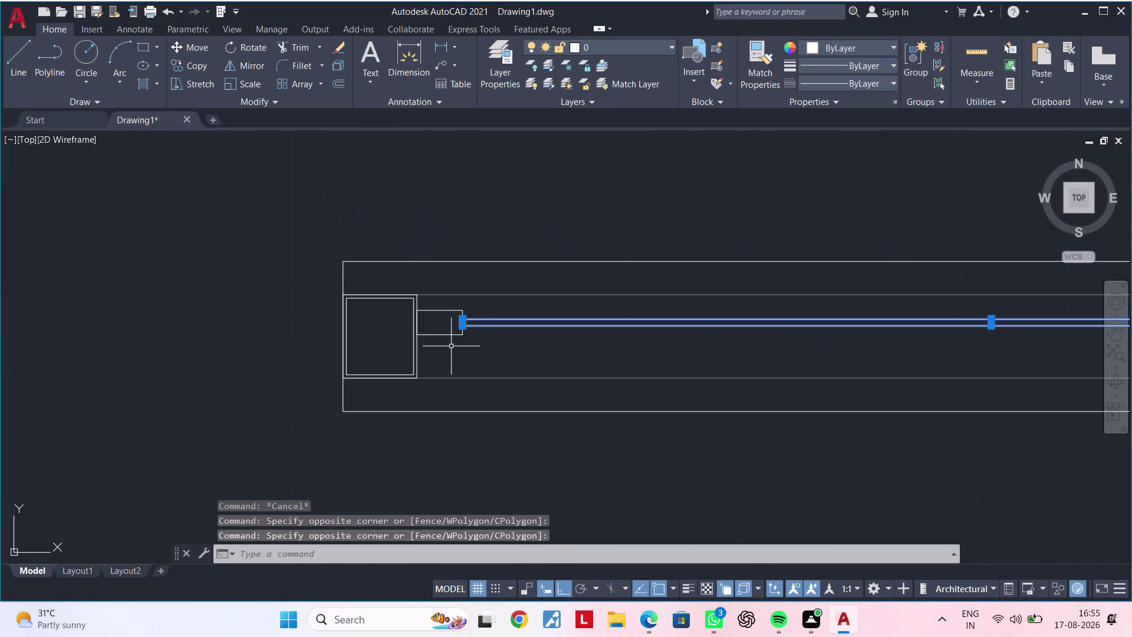
click(452, 302)
click(405, 351)
scroll(down, 3)
middle_drag(615, 350, 586, 352)
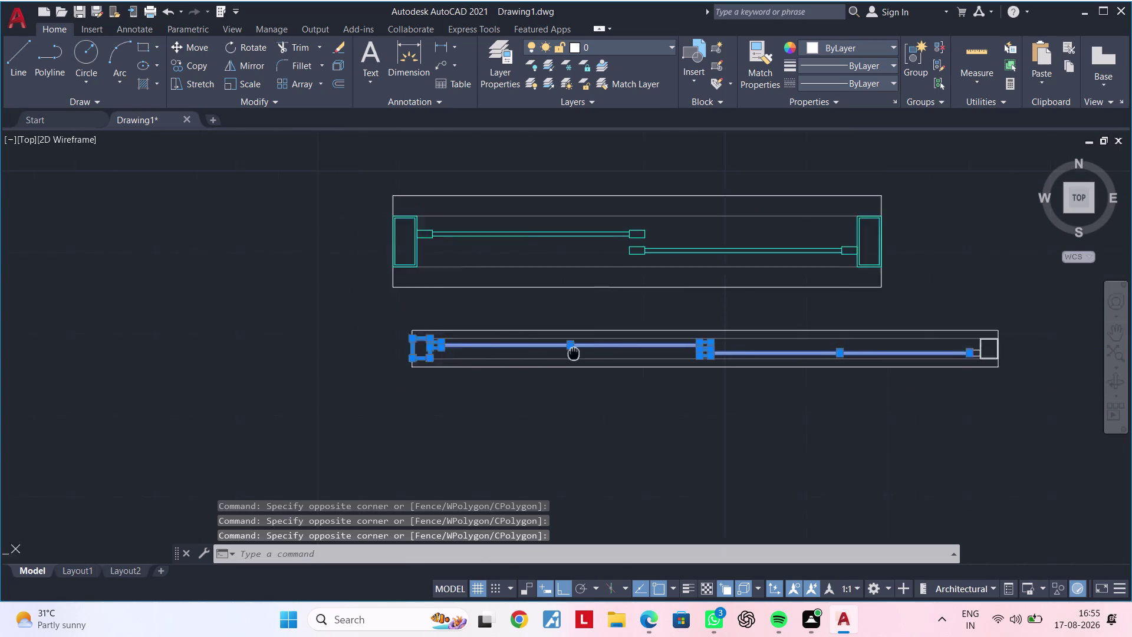
middle_drag(587, 352, 286, 352)
scroll(up, 3)
middle_drag(582, 350, 358, 370)
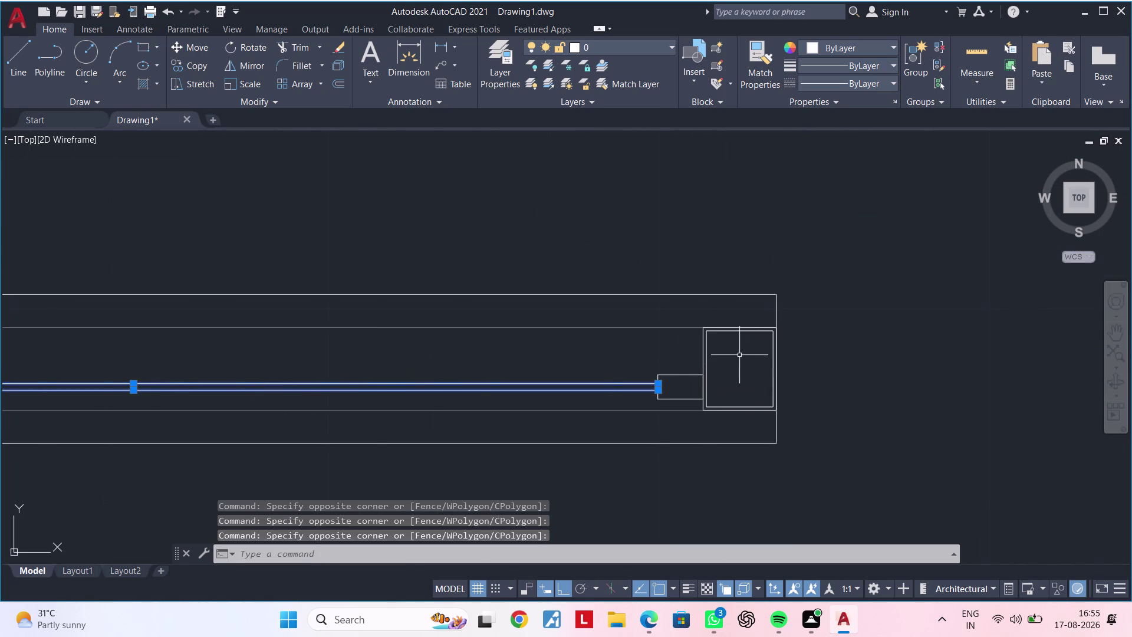
click(740, 355)
click(663, 406)
scroll(down, 3)
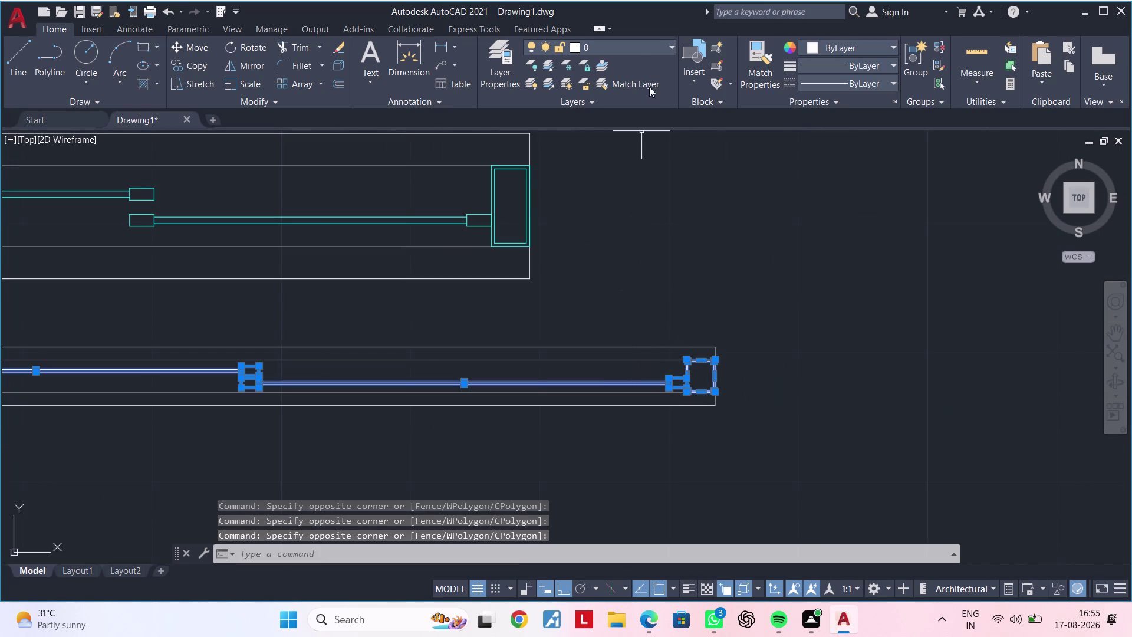
Set the selected window parts' colour to cyan and clear the selection.
click(842, 47)
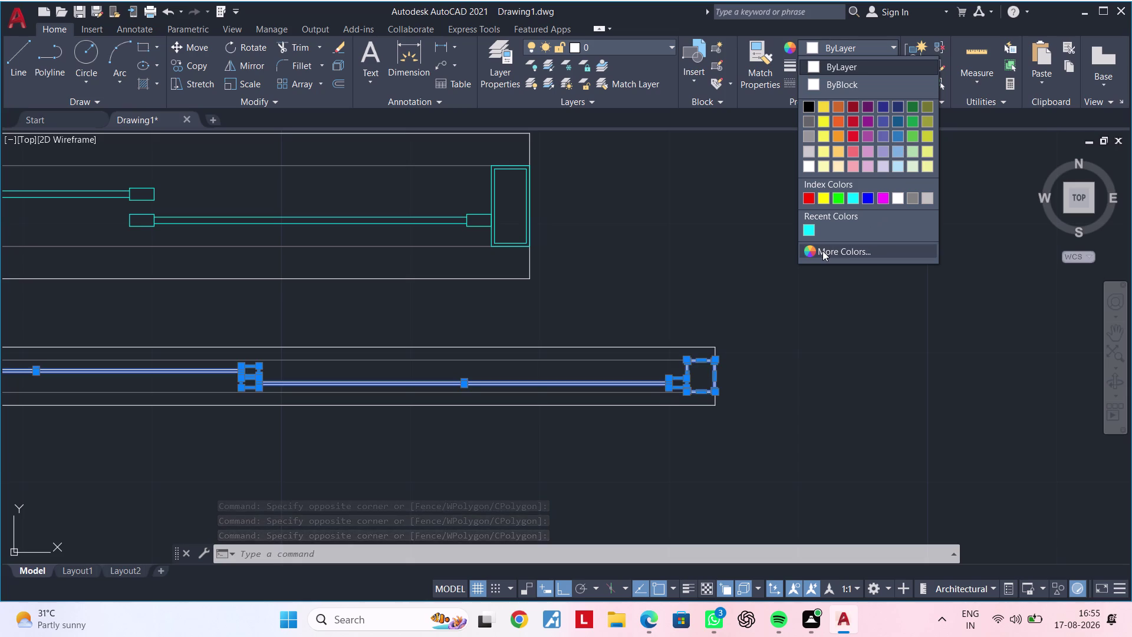
click(811, 233)
scroll(down, 3)
key(Escape)
key(Escape)
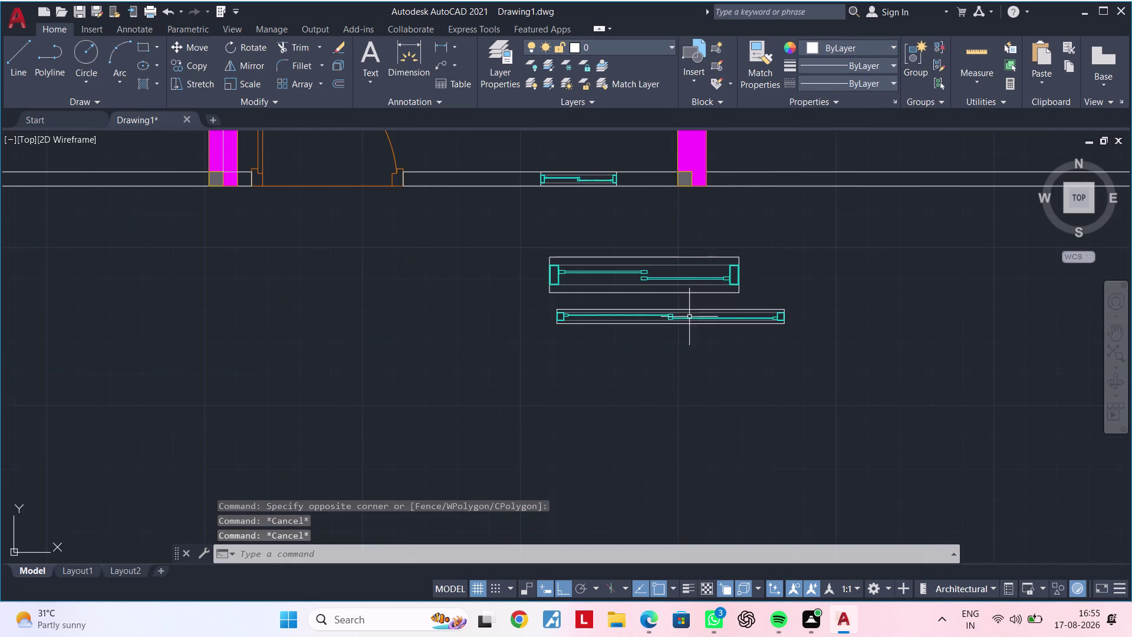
Select all 18 pieces of the lower cyan sliding window.
scroll(up, 3)
middle_drag(665, 318, 677, 352)
key(Escape)
scroll(up, 3)
drag(456, 336, 490, 361)
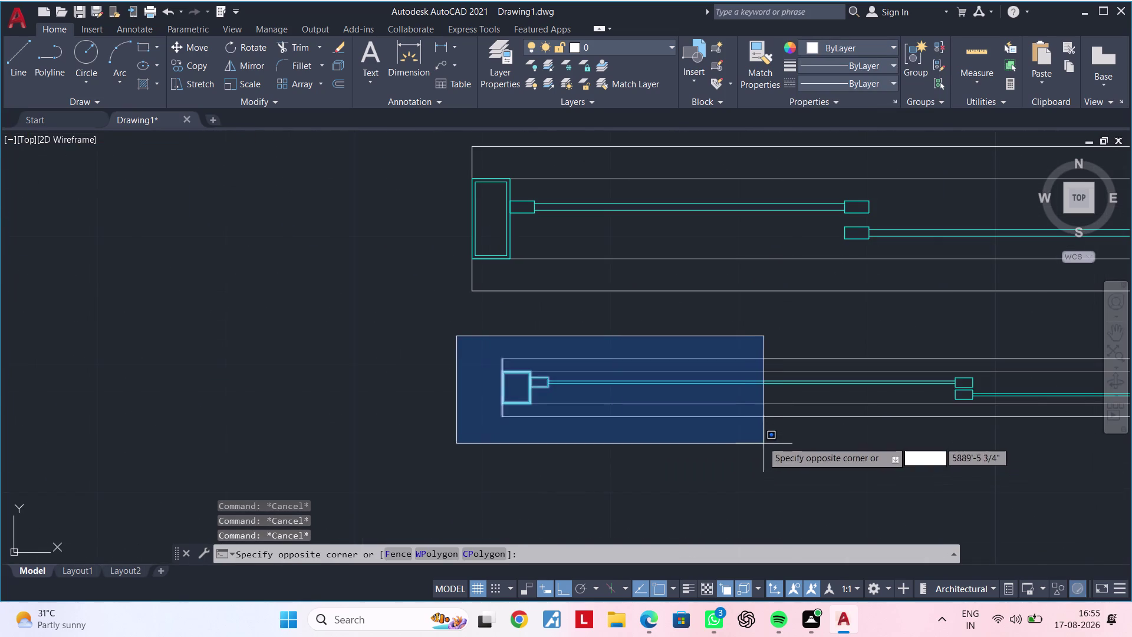
middle_drag(762, 437, 411, 359)
scroll(down, 3)
middle_drag(857, 387, 730, 387)
click(915, 385)
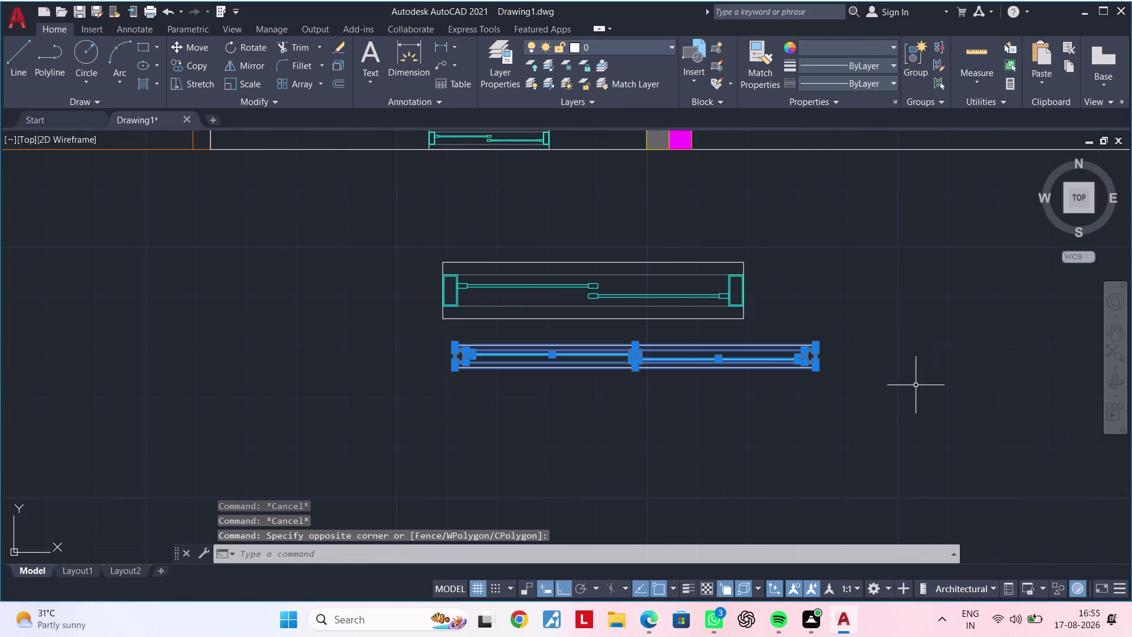
Define the selection as a block named SD using the B command.
text(B)
key(space)
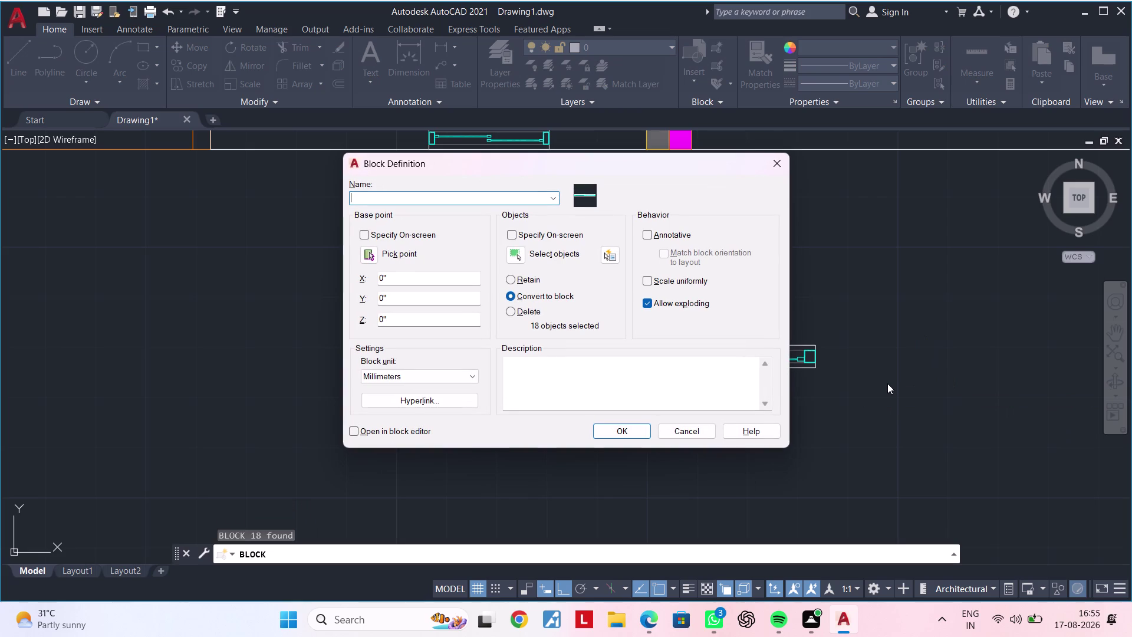
text(SD)
key(space)
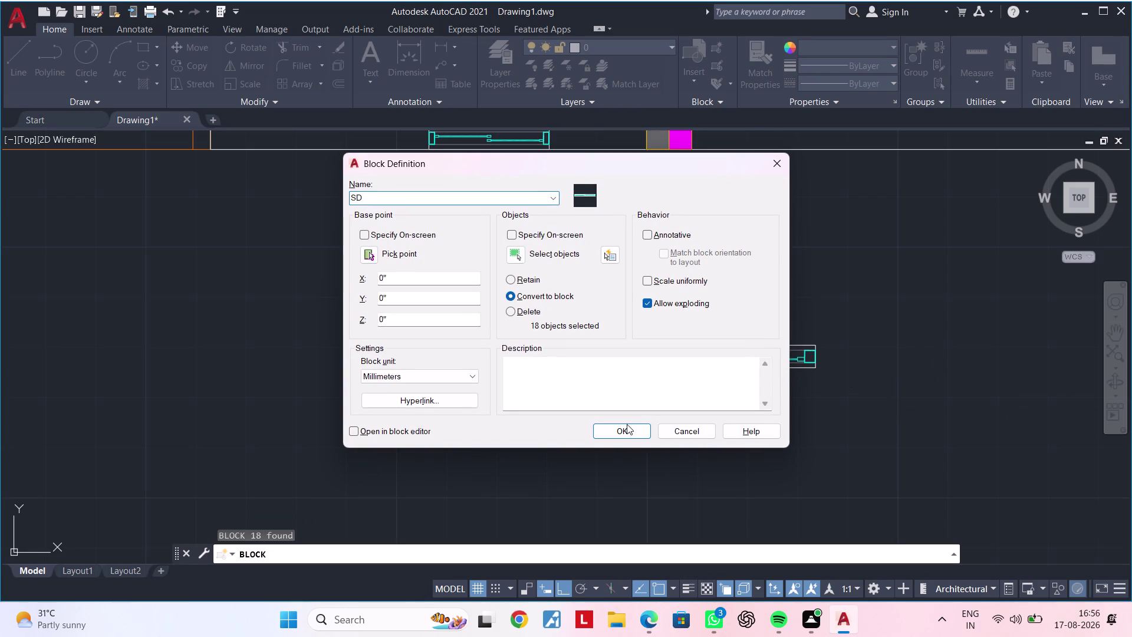
click(623, 425)
scroll(down, 3)
middle_drag(675, 380, 597, 382)
scroll(up, 3)
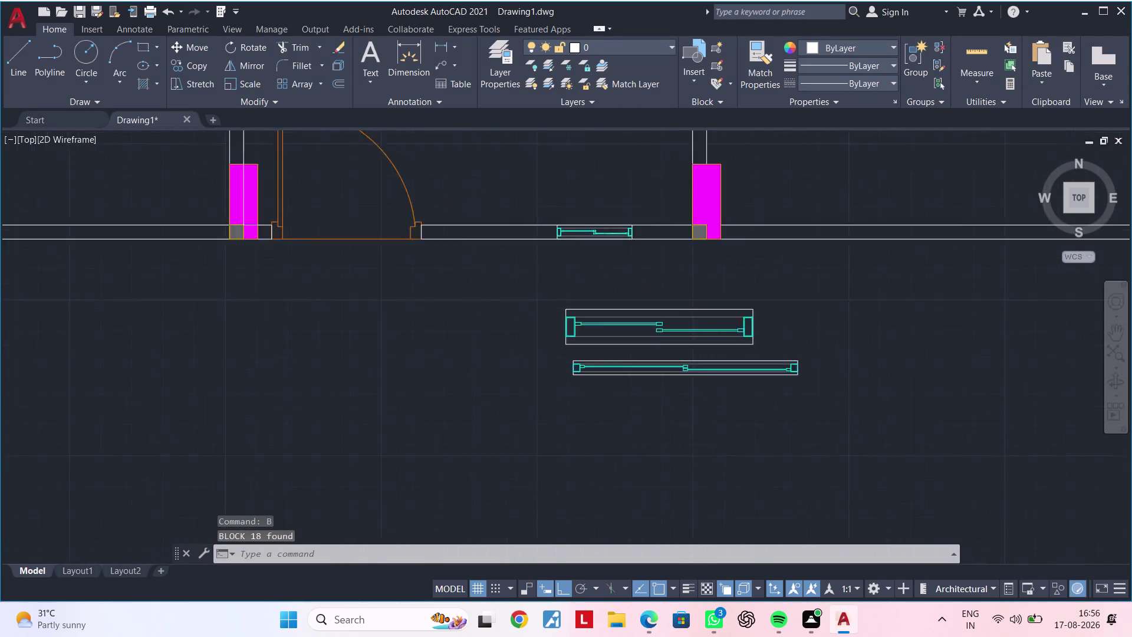
Copy the SD block, using its corner as the base point.
drag(540, 330, 553, 341)
click(1001, 396)
key(c)
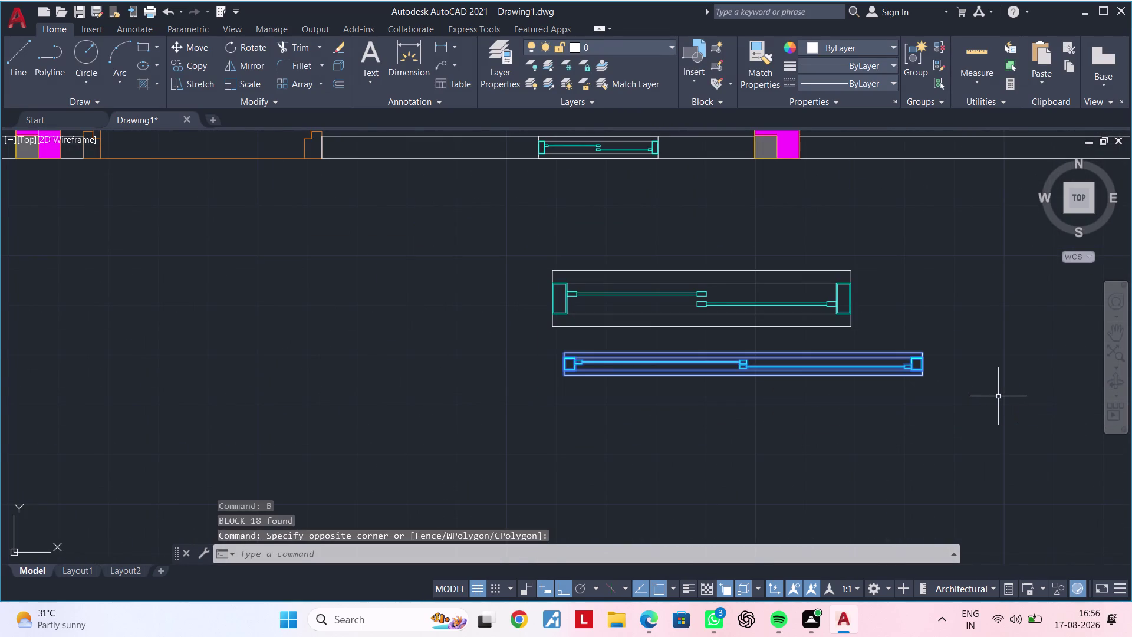
key(o)
key(space)
scroll(up, 3)
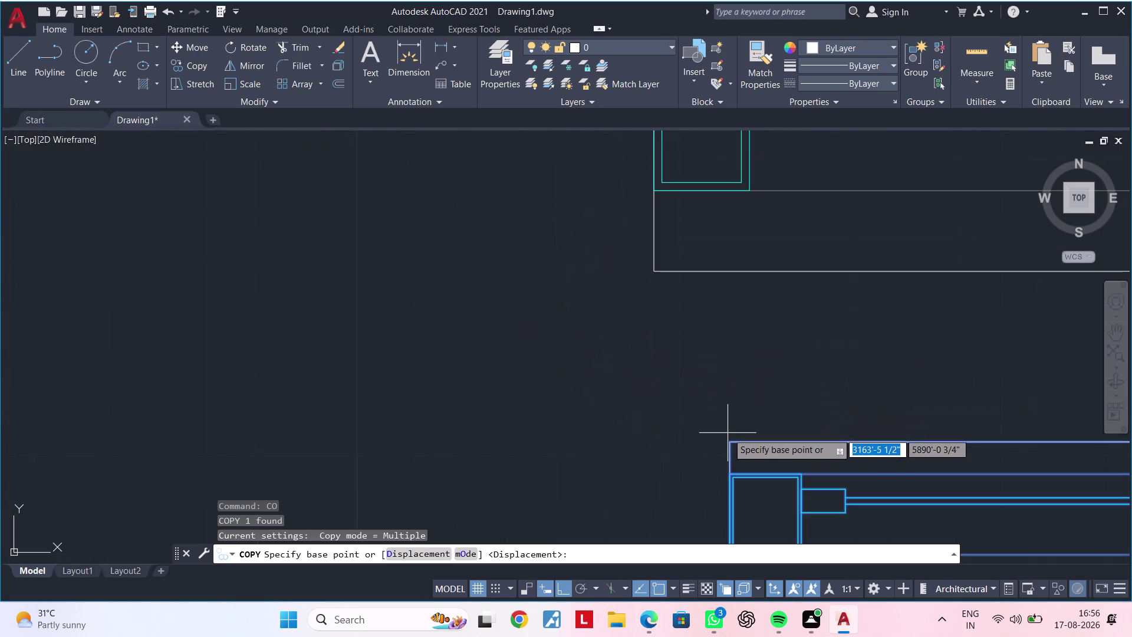
click(727, 440)
Place the SD copy at the wall opening corner and end copying.
scroll(down, 3)
middle_drag(613, 263, 646, 554)
scroll(down, 3)
middle_drag(589, 228, 594, 256)
scroll(down, 3)
middle_drag(595, 256, 617, 456)
click(563, 580)
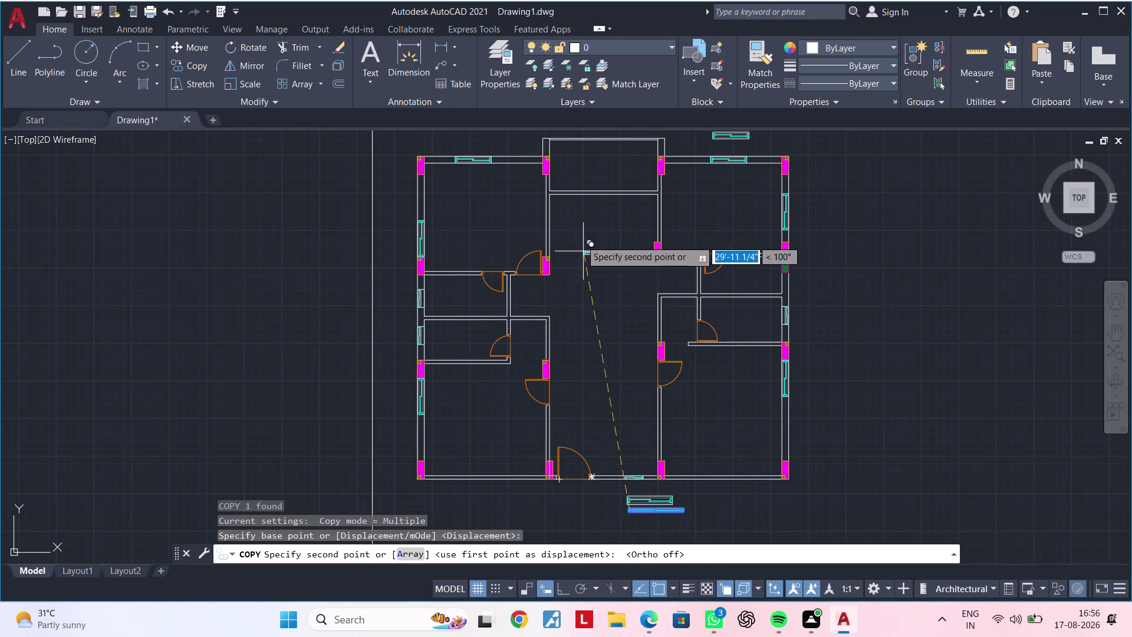
middle_drag(580, 231, 579, 386)
scroll(up, 3)
scroll(up, 3)
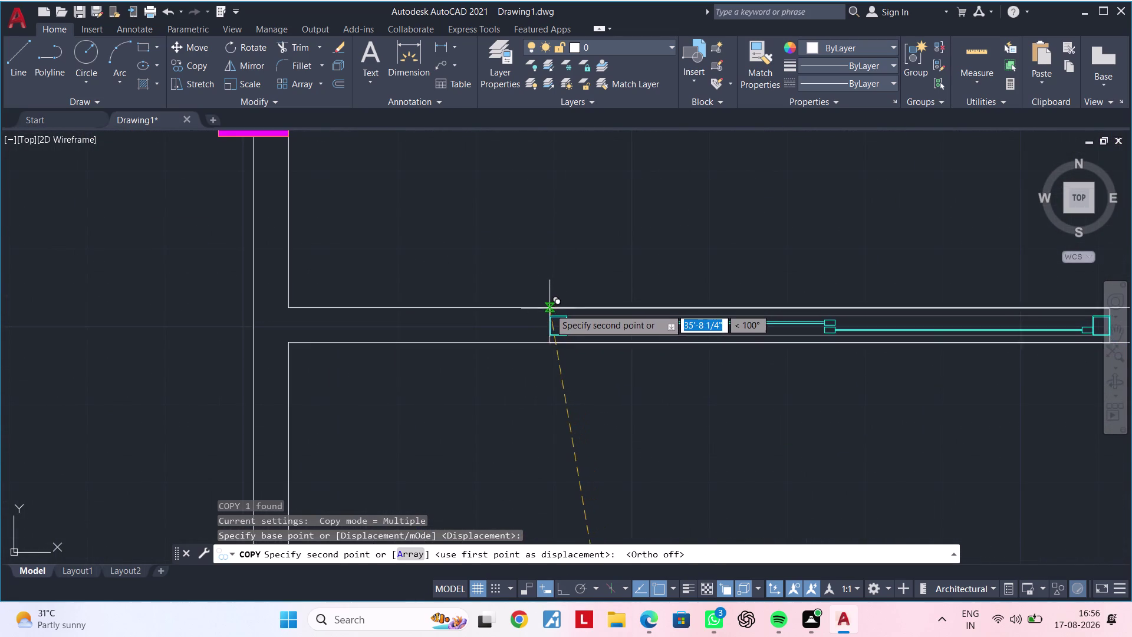
middle_drag(545, 305, 395, 306)
scroll(down, 3)
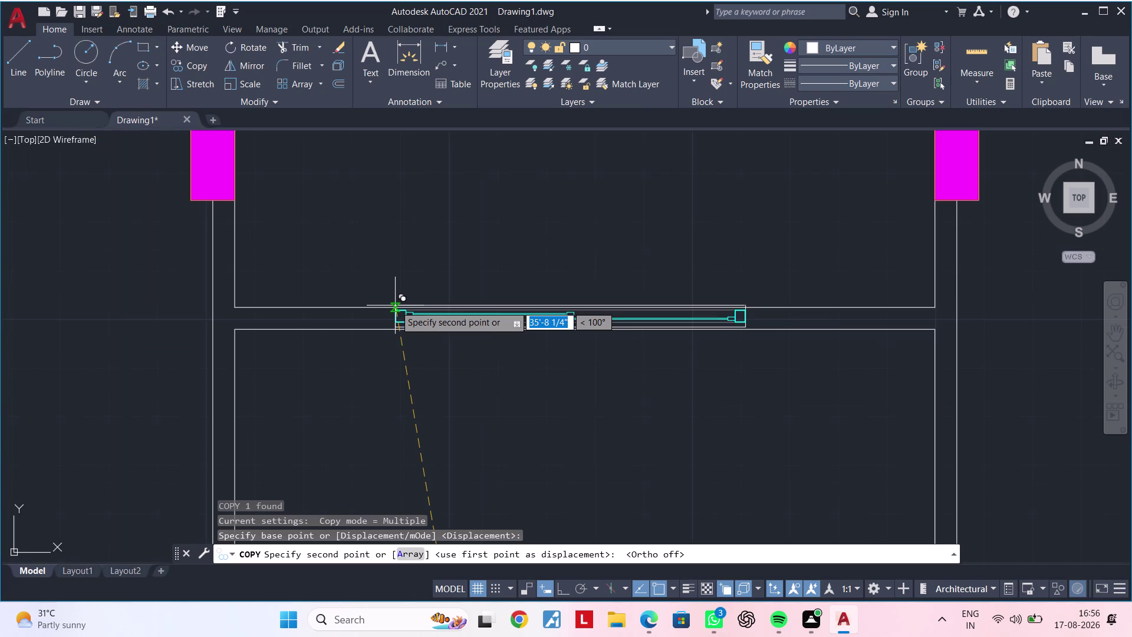
scroll(up, 3)
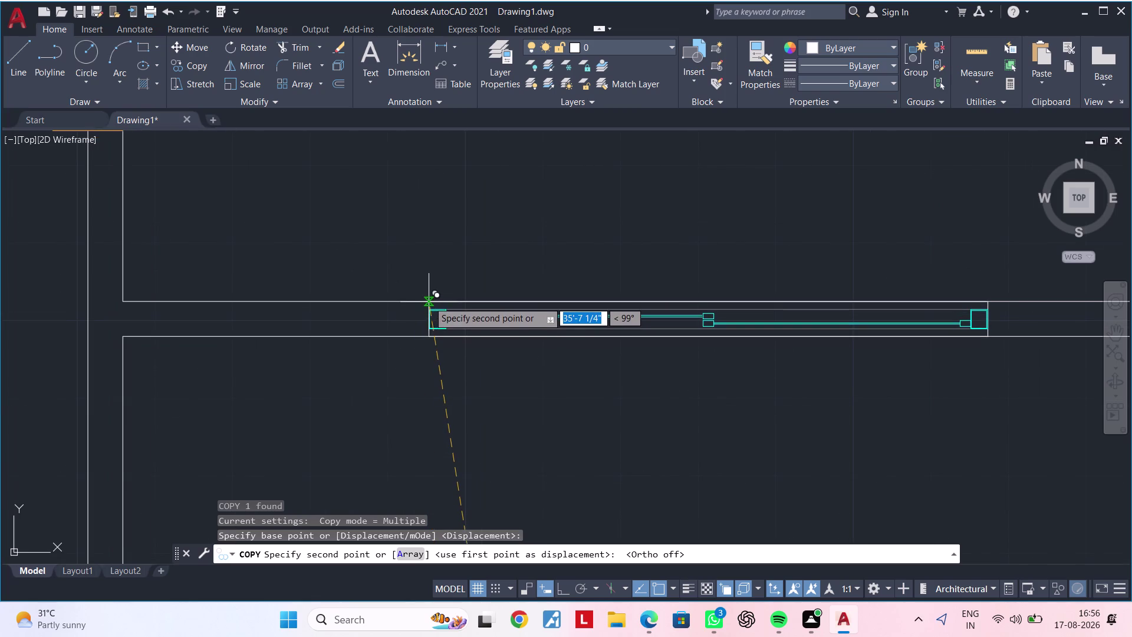
click(429, 301)
scroll(up, 3)
key(Escape)
key(Escape)
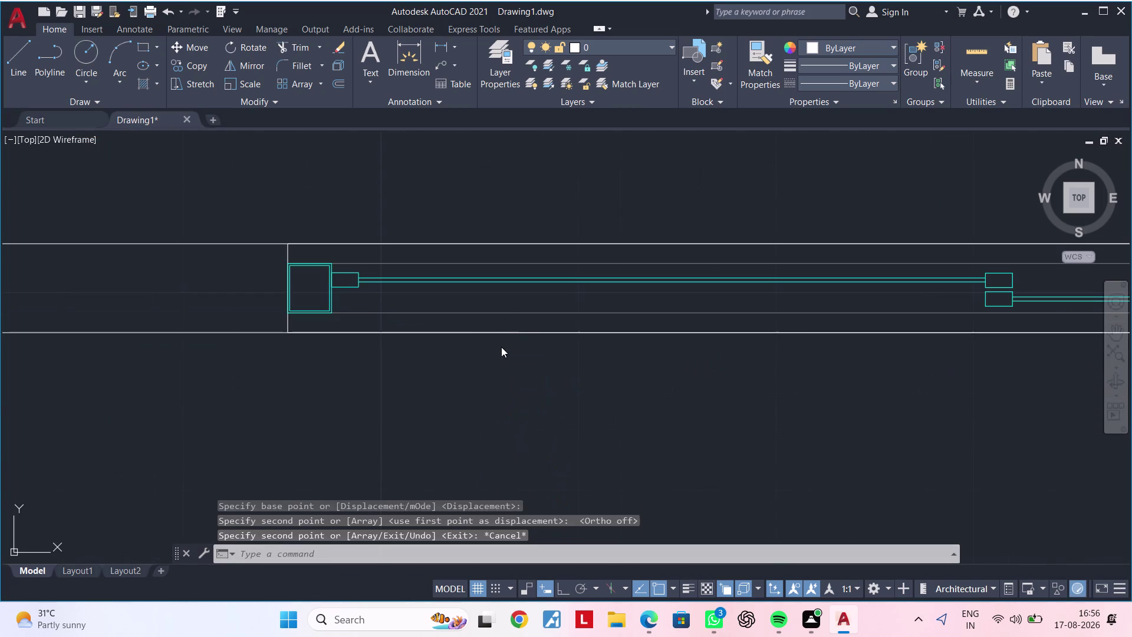
scroll(down, 3)
scroll(down, 3)
middle_drag(682, 368, 648, 134)
scroll(down, 3)
middle_drag(677, 335, 651, 207)
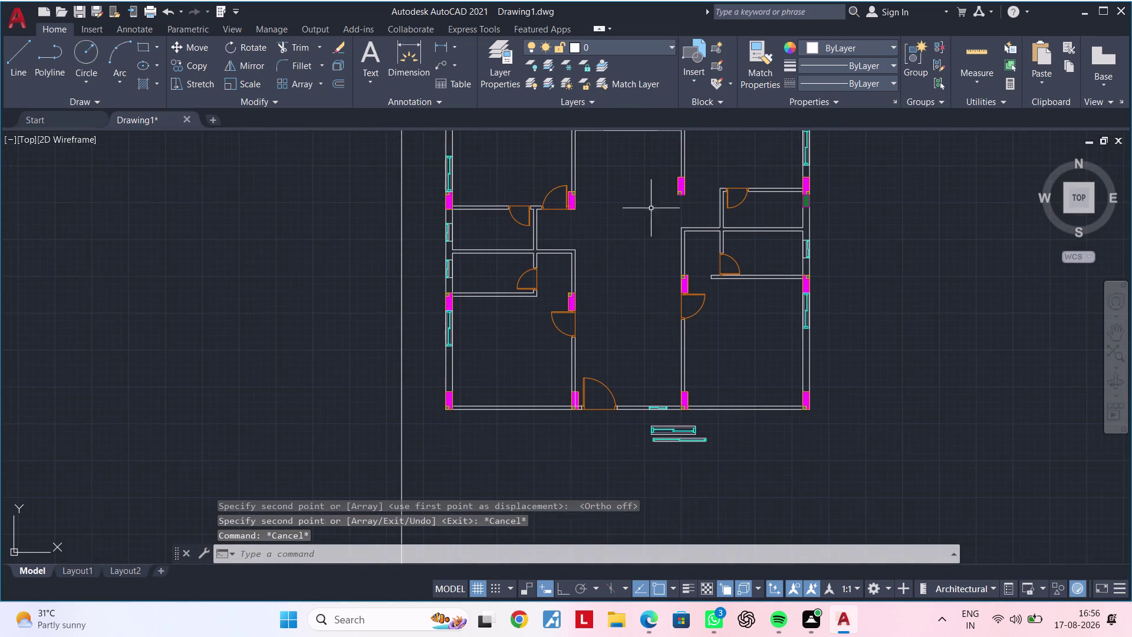
Delete the two stray window copies lying below the wall.
middle_drag(695, 398, 684, 366)
scroll(up, 3)
drag(767, 361, 742, 369)
click(483, 442)
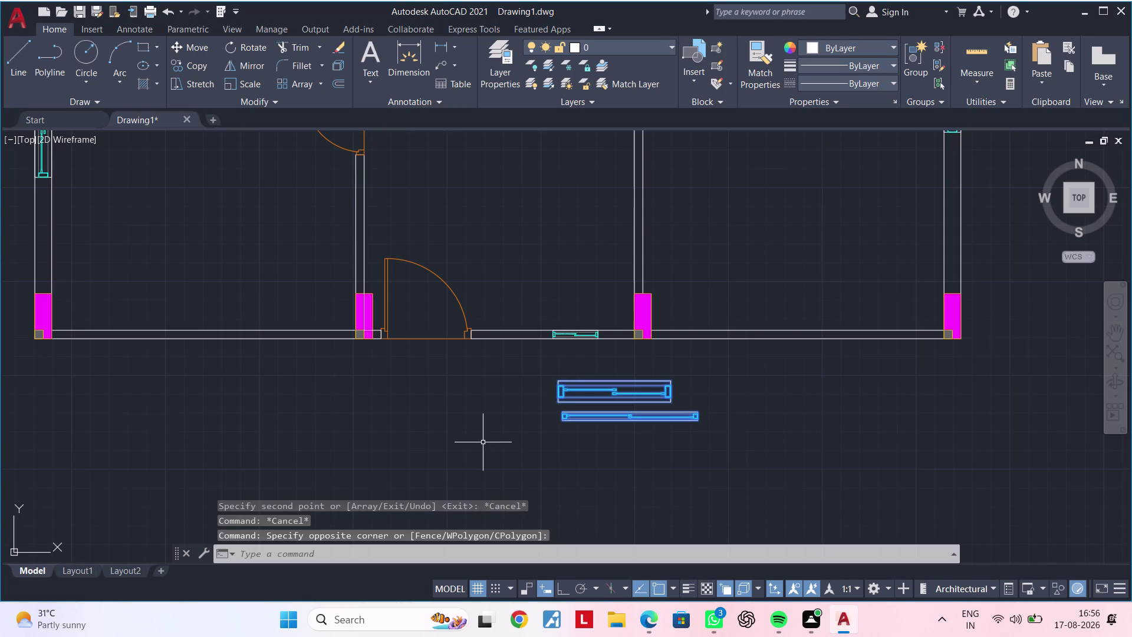
key(Delete)
scroll(down, 3)
scroll(up, 3)
middle_drag(567, 401, 747, 425)
key(Escape)
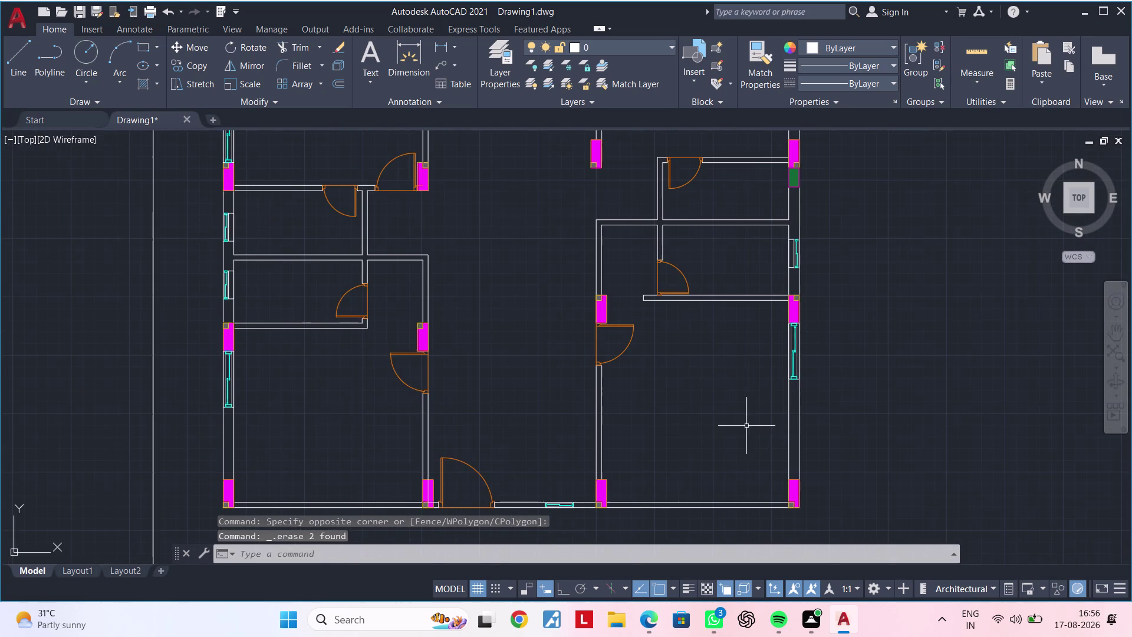
key(Escape)
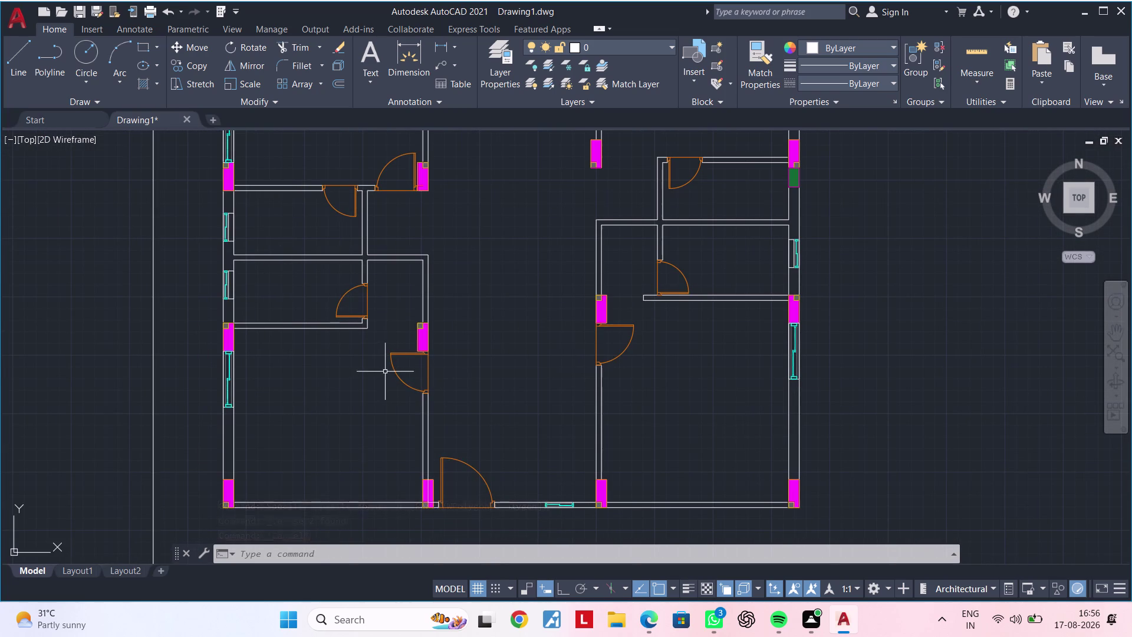
scroll(down, 3)
middle_drag(481, 385, 612, 452)
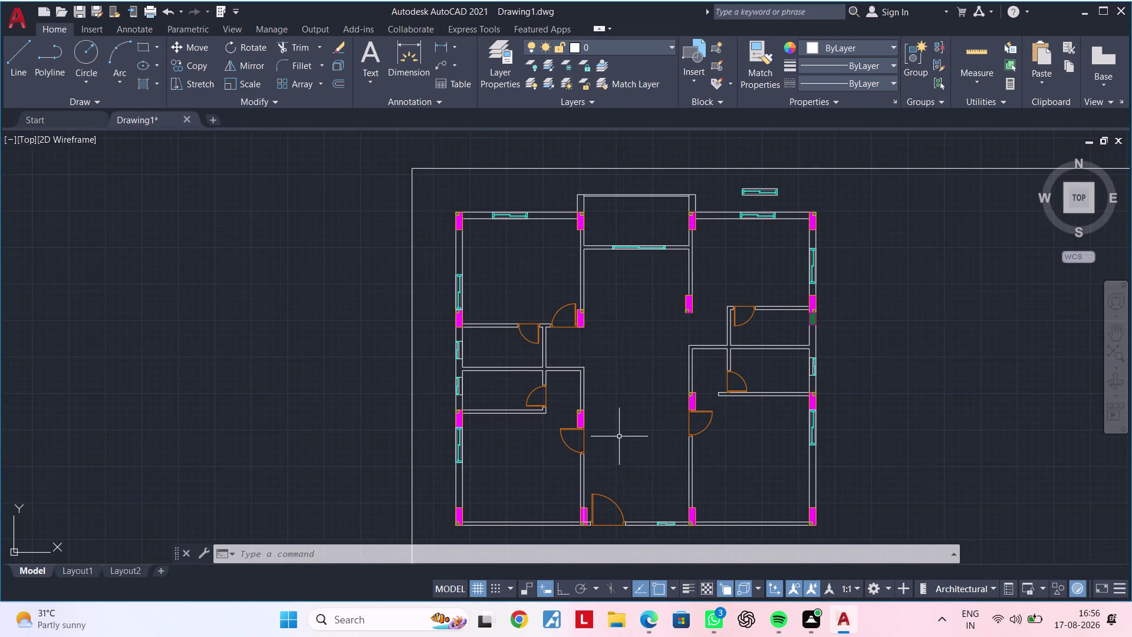
key(Escape)
key(Escape)
Delete the stray window copy above the top wall.
middle_drag(612, 312, 588, 366)
scroll(up, 3)
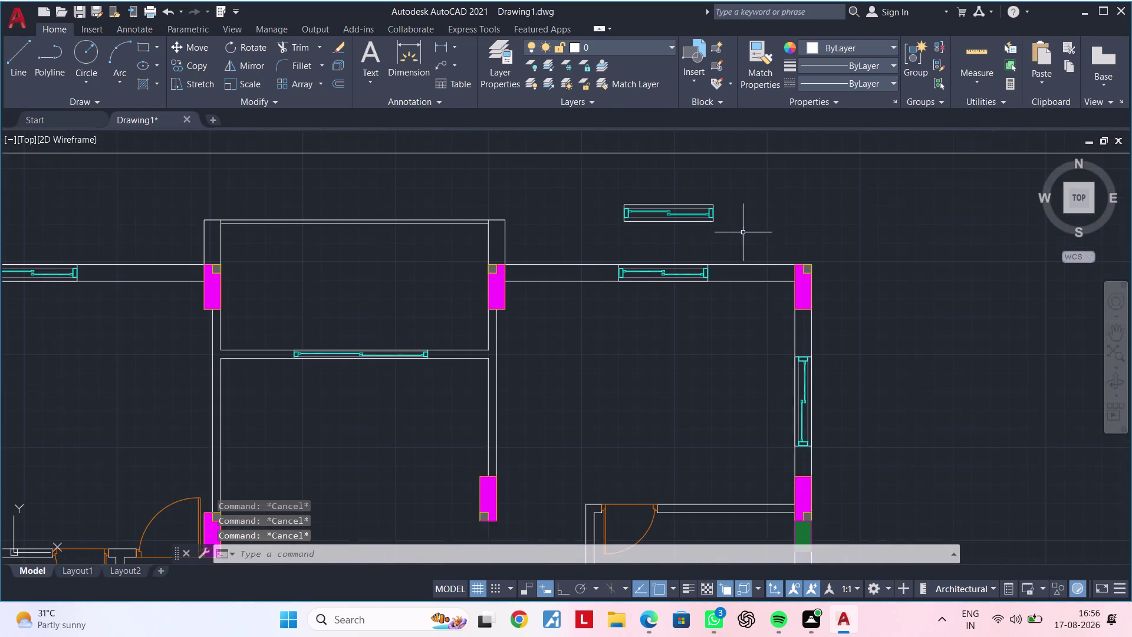
middle_drag(736, 228, 735, 270)
scroll(up, 3)
drag(769, 202, 757, 214)
click(504, 284)
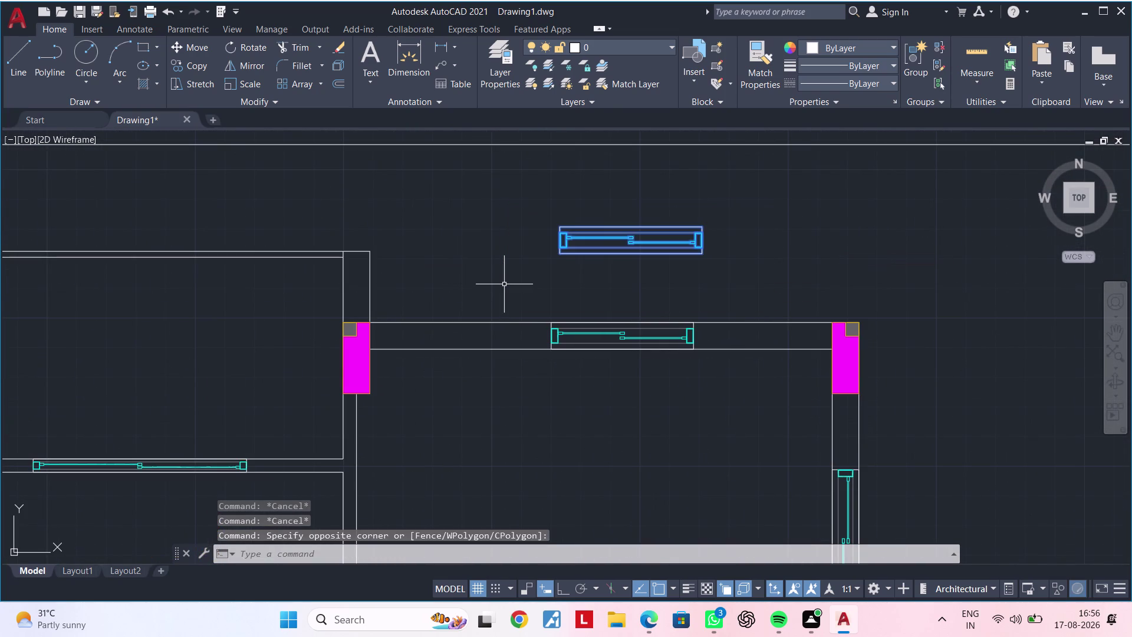
key(Delete)
scroll(down, 3)
middle_drag(503, 315, 674, 263)
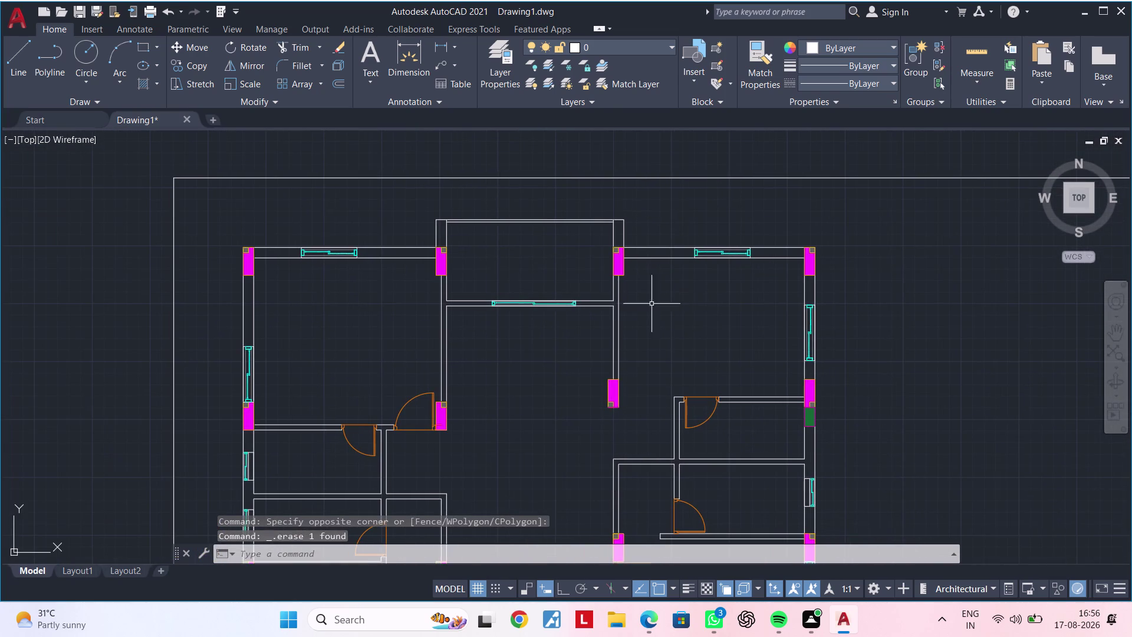
key(Escape)
Center the top bay in view, starting and abandoning a trim.
middle_click(570, 347)
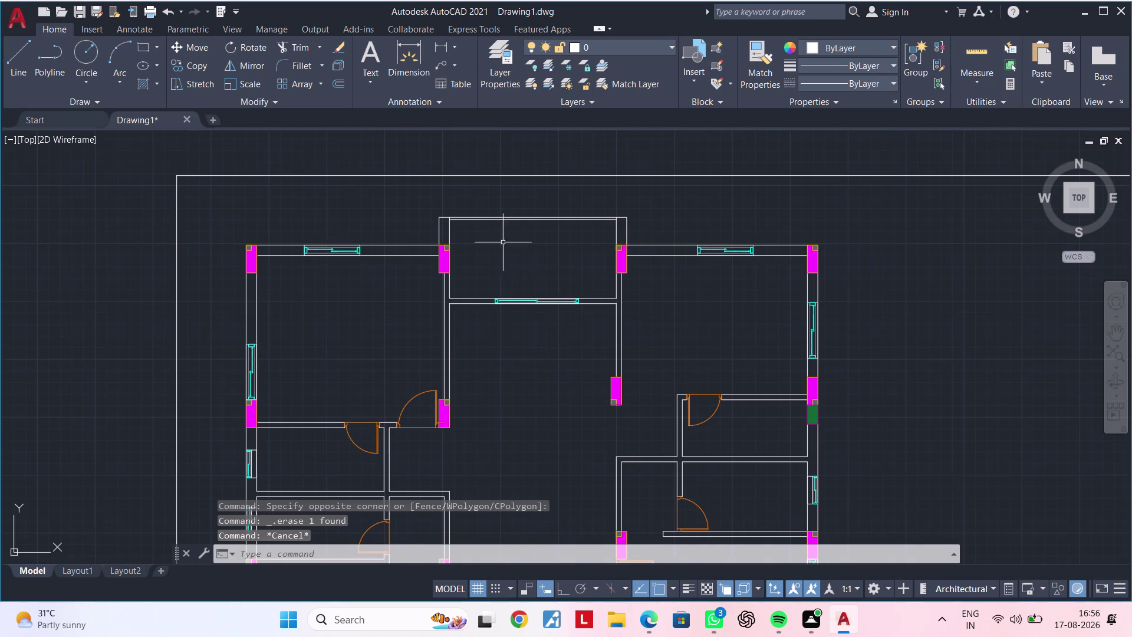
scroll(up, 3)
scroll(up, 3)
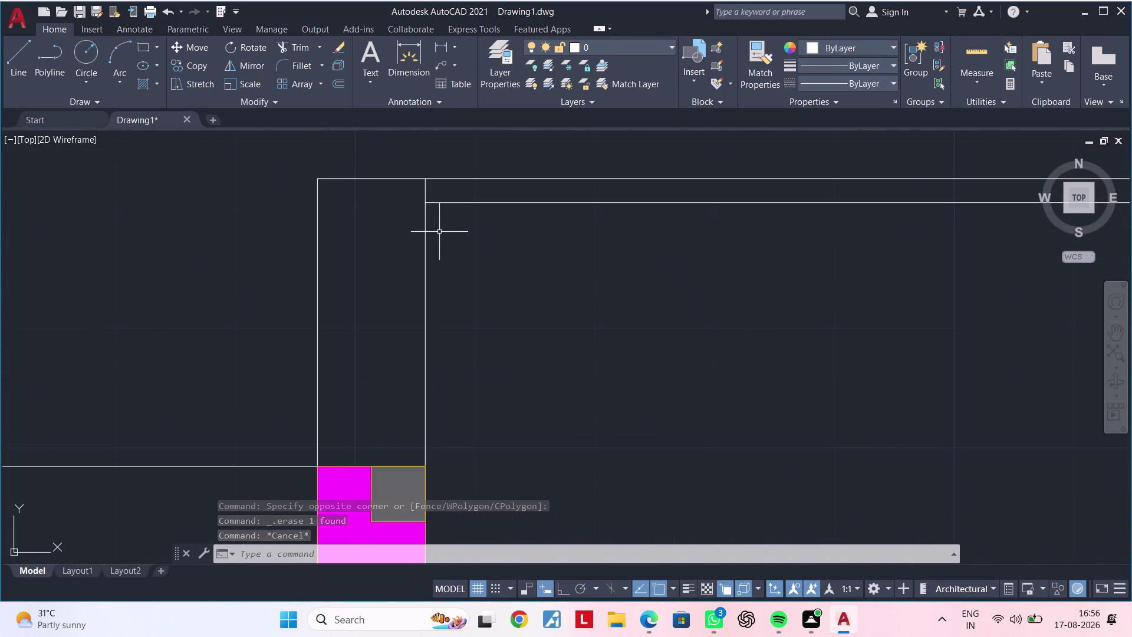
scroll(down, 3)
middle_drag(659, 289, 374, 312)
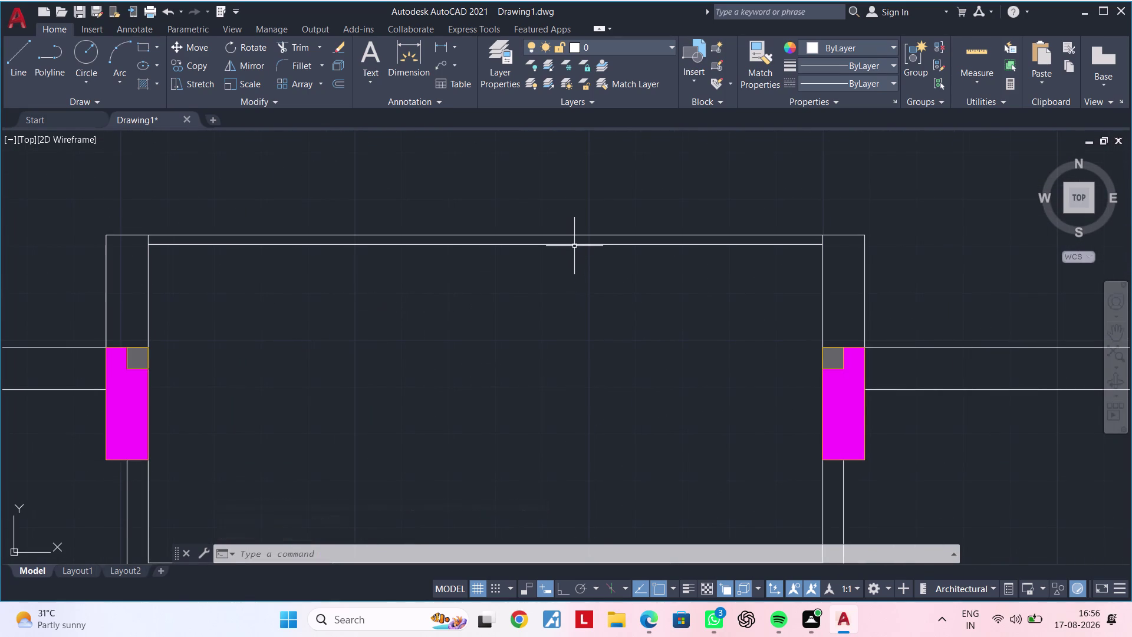
click(574, 244)
key(Escape)
key(Escape)
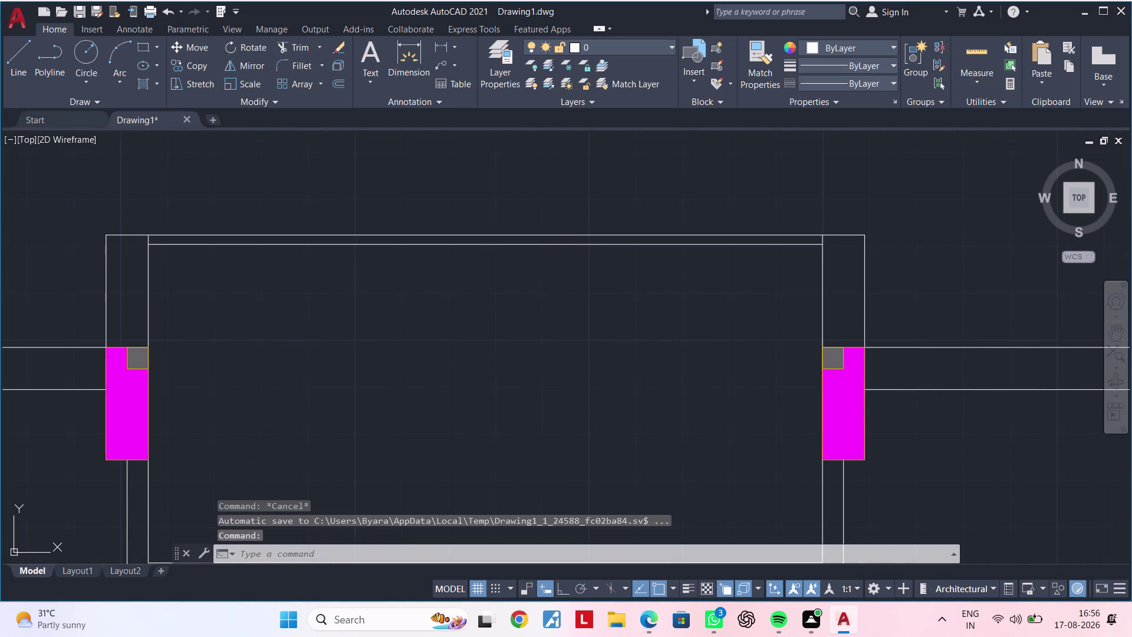
text(TR)
key(space)
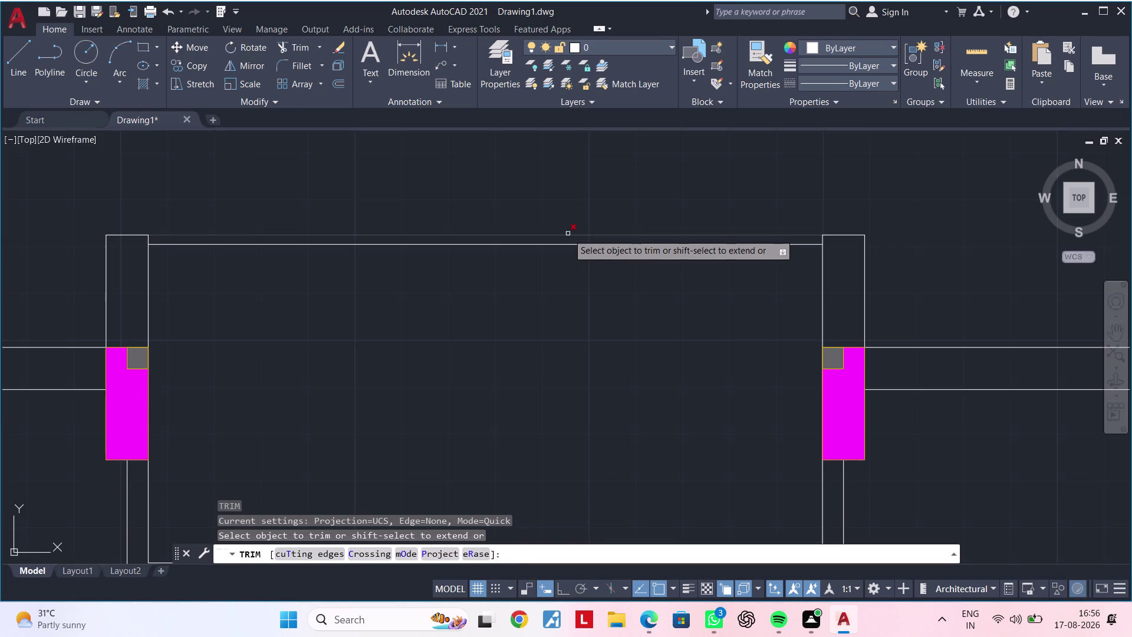
click(567, 233)
key(Escape)
key(Escape)
key(Escape)
Offset the bay's top edge line outward by 2 inches.
text(O)
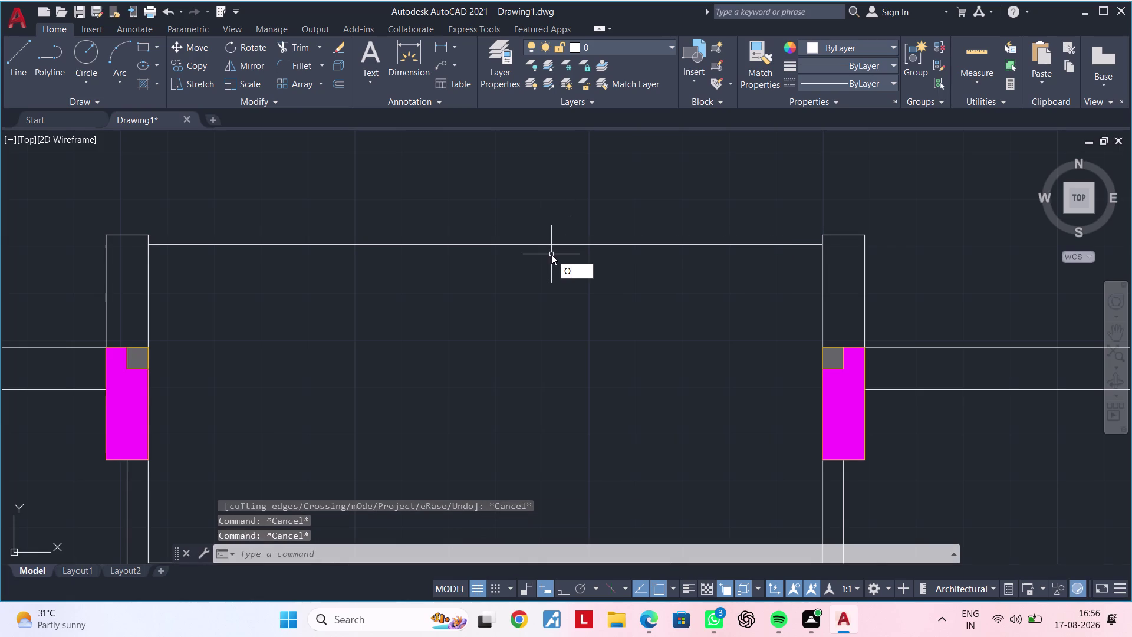
text(F 2")
key(Return)
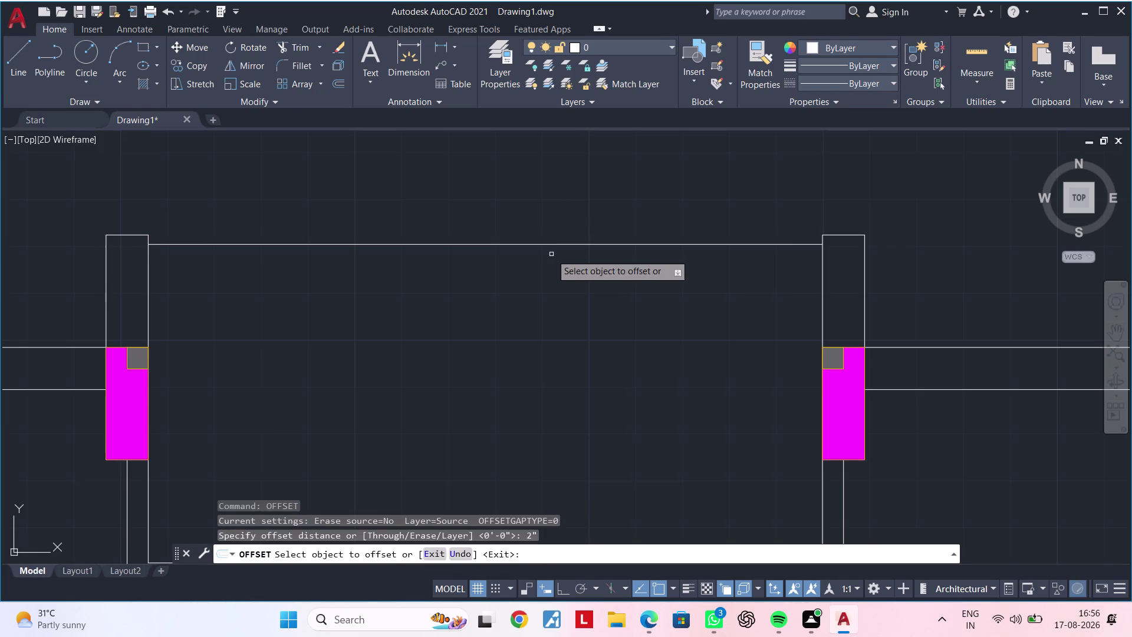
click(585, 244)
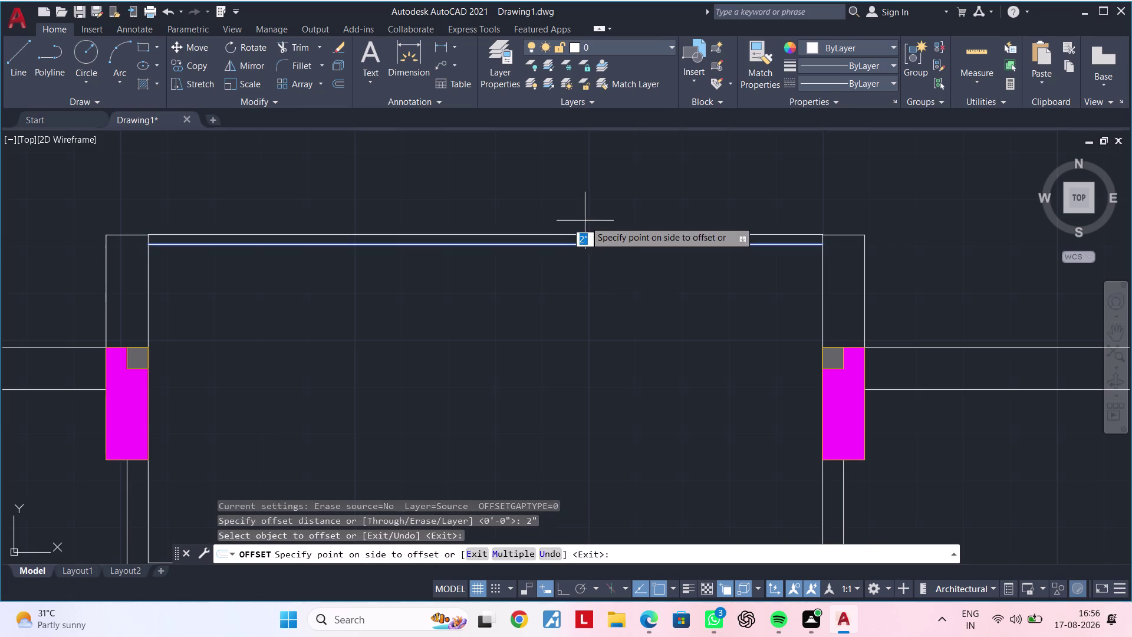
click(586, 220)
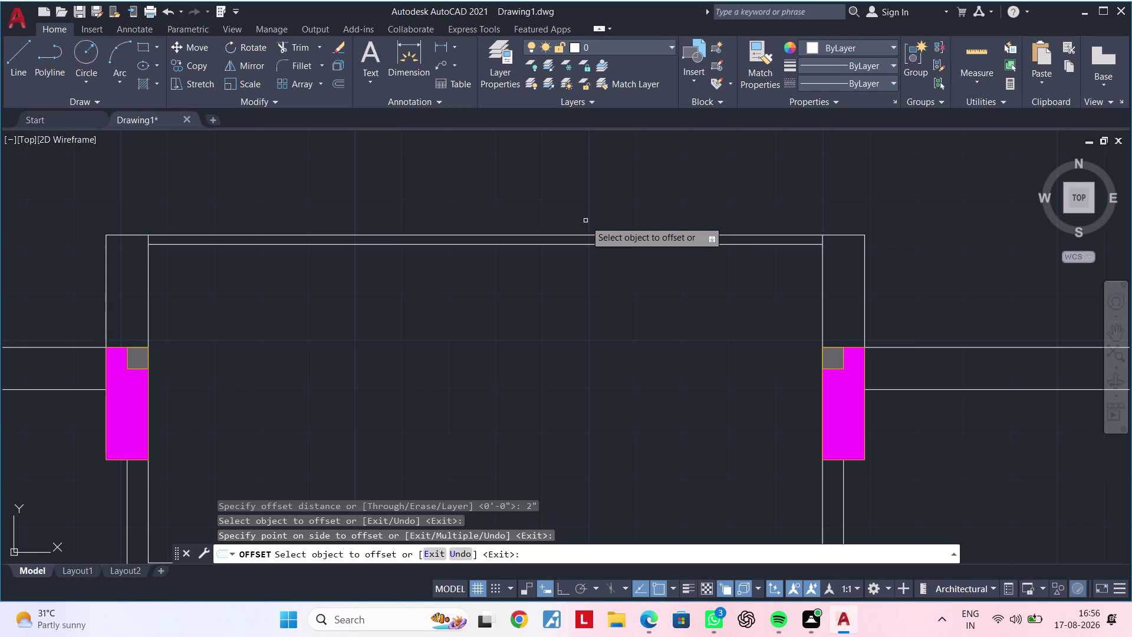
key(Escape)
key(Escape)
key(Escape)
Colour both top edge lines blue.
drag(584, 224, 580, 230)
click(546, 254)
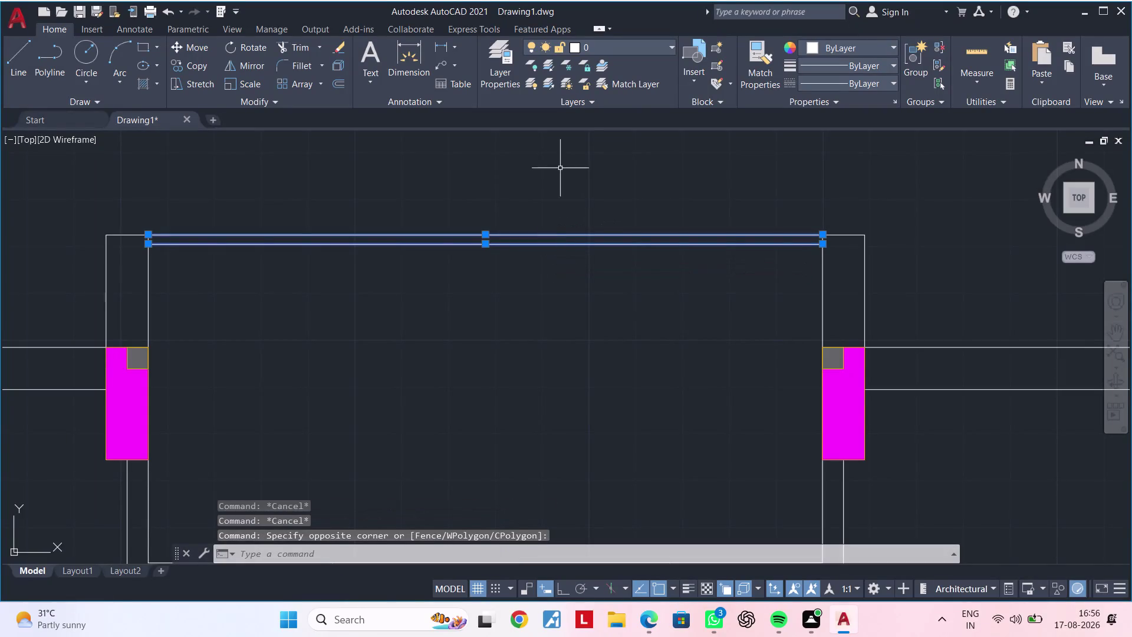
click(833, 50)
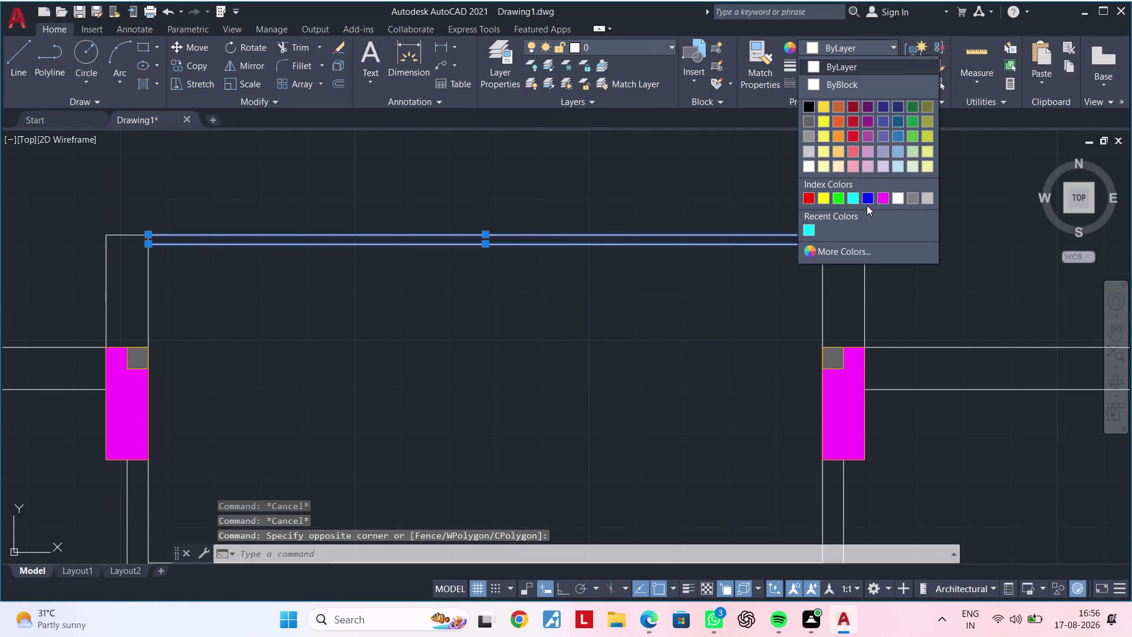
click(866, 201)
key(Escape)
scroll(down, 3)
middle_drag(668, 348, 704, 186)
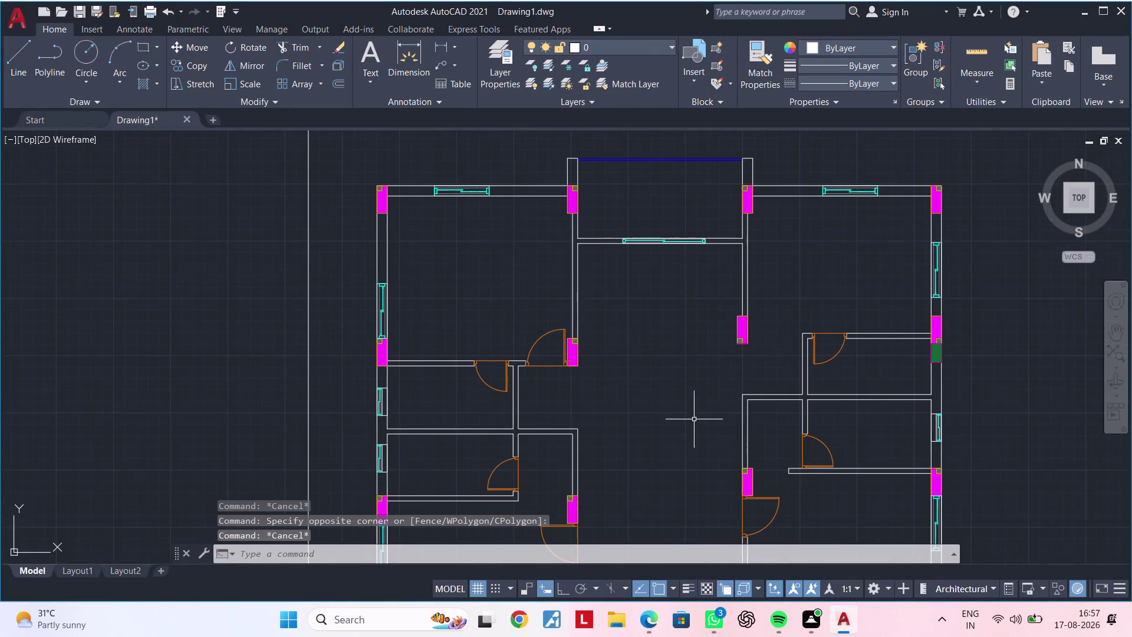
scroll(down, 3)
middle_drag(688, 403, 653, 288)
scroll(up, 3)
middle_drag(641, 311, 613, 497)
scroll(up, 3)
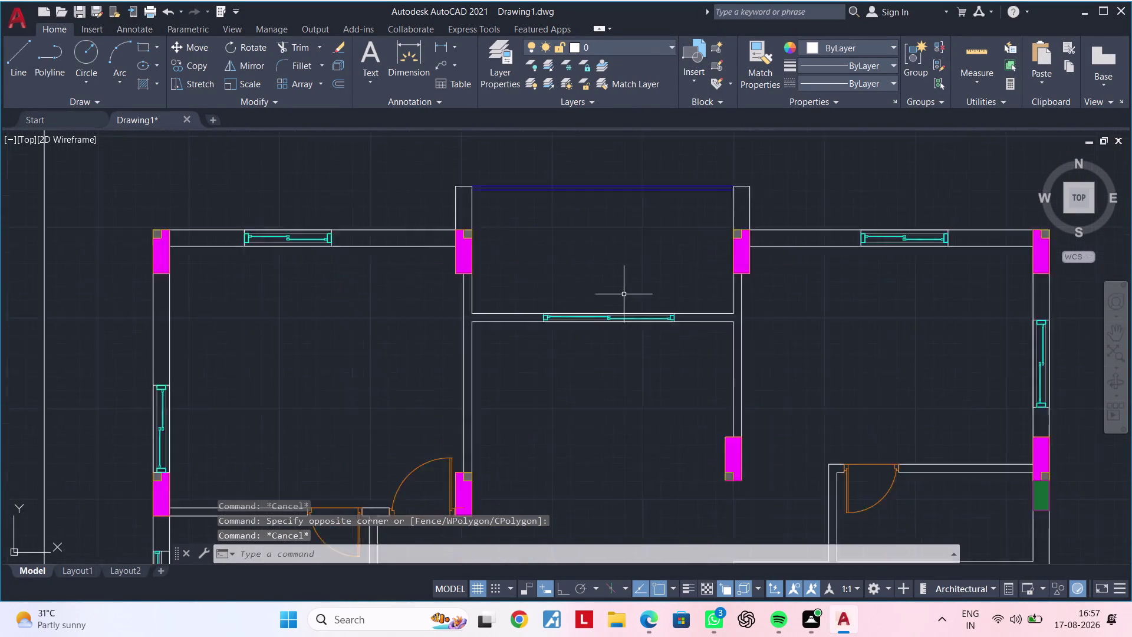
scroll(down, 3)
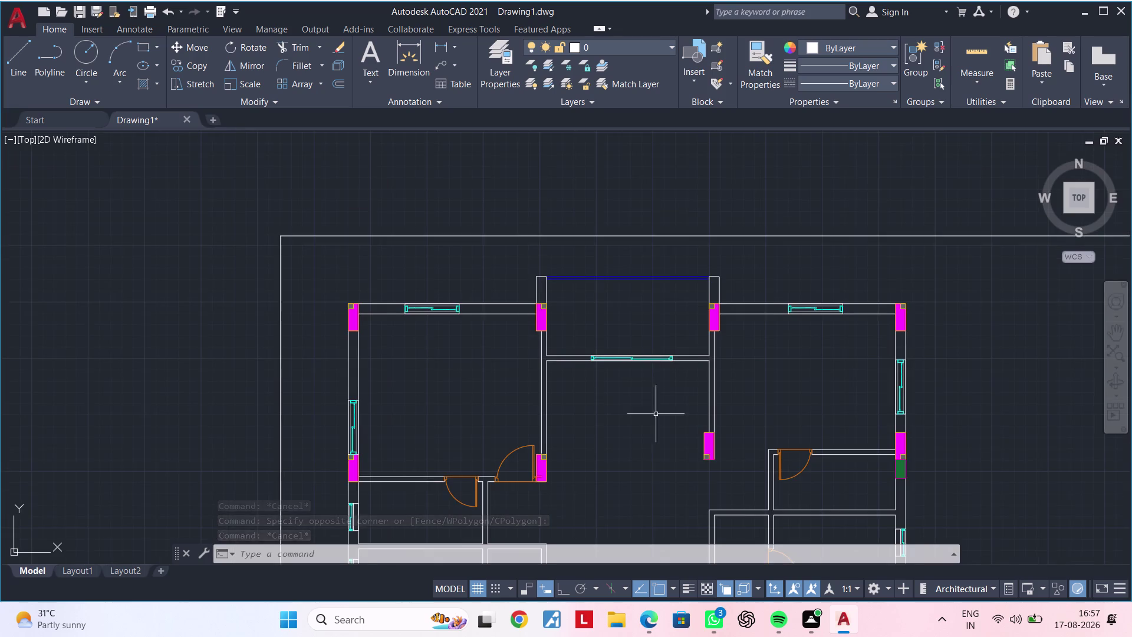
middle_drag(669, 333, 683, 296)
middle_drag(681, 426, 693, 326)
key(Escape)
key(Escape)
key(Escape)
key(Escape)
key(Escape)
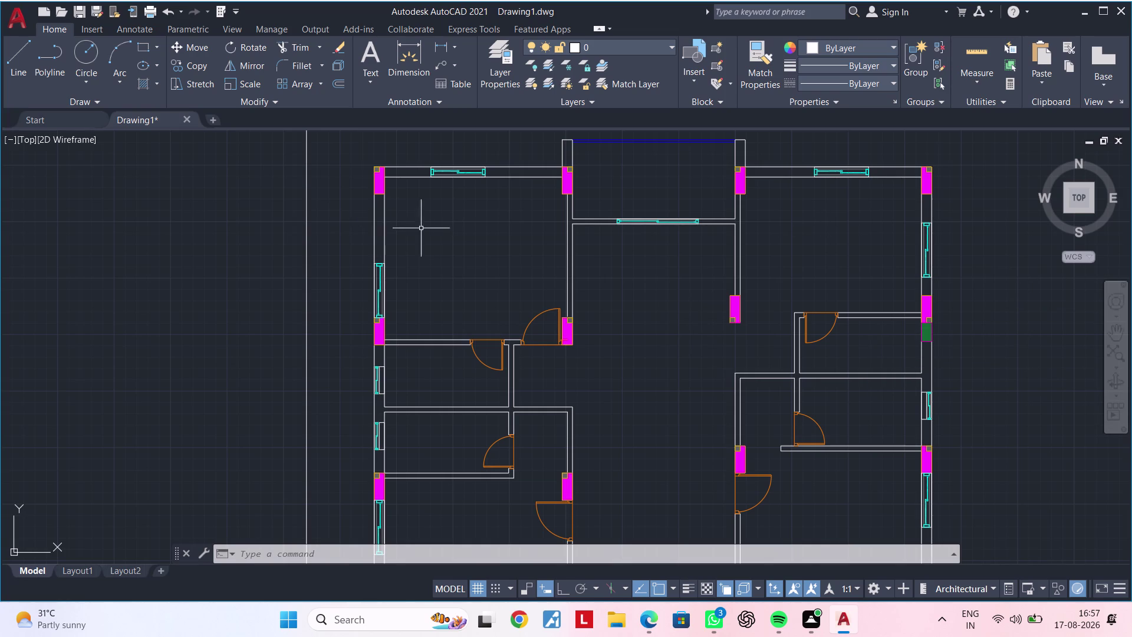
key(Escape)
key(Escape)
key(Escape)
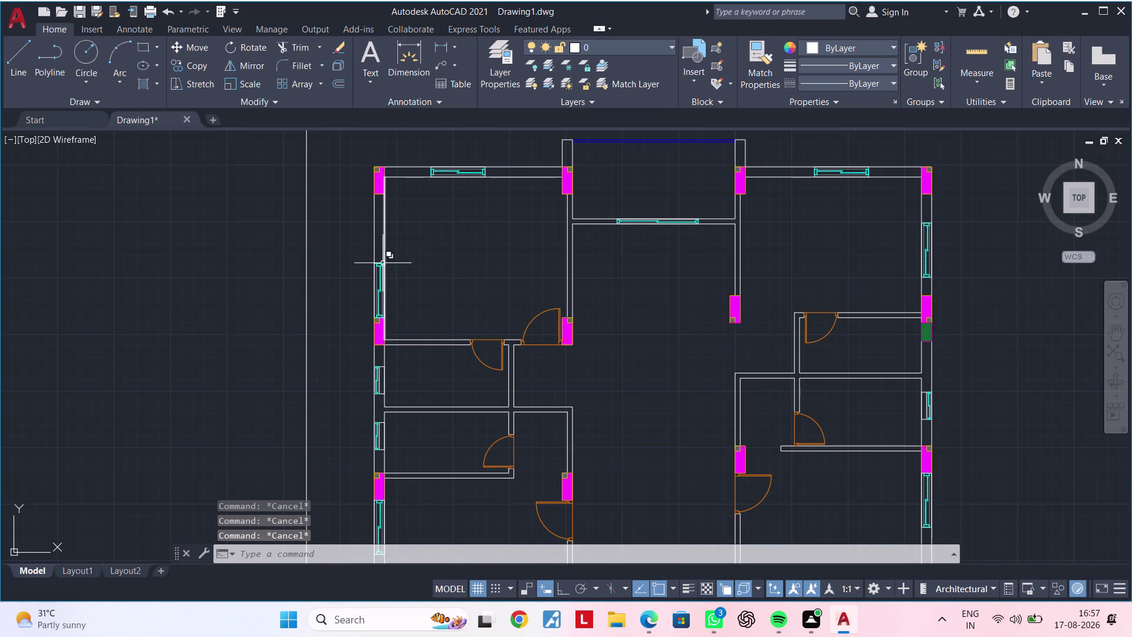
key(Escape)
key(Escape)
scroll(up, 3)
scroll(down, 3)
middle_drag(498, 237, 570, 205)
key(Escape)
key(Escape)
key(Escape)
key(Escape)
key(Escape)
key(Escape)
key(Escape)
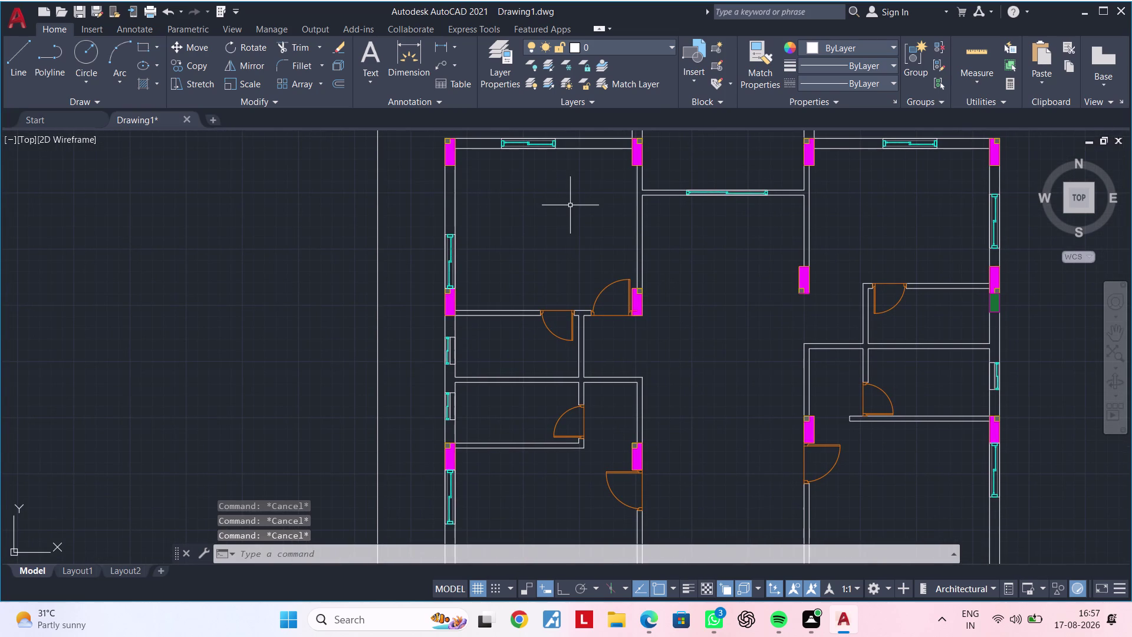
key(Escape)
key(Escape)
key(Escape)
key(Escape)
key(Escape)
key(Escape)
text(A)
text(DC)
key(space)
click(82, 147)
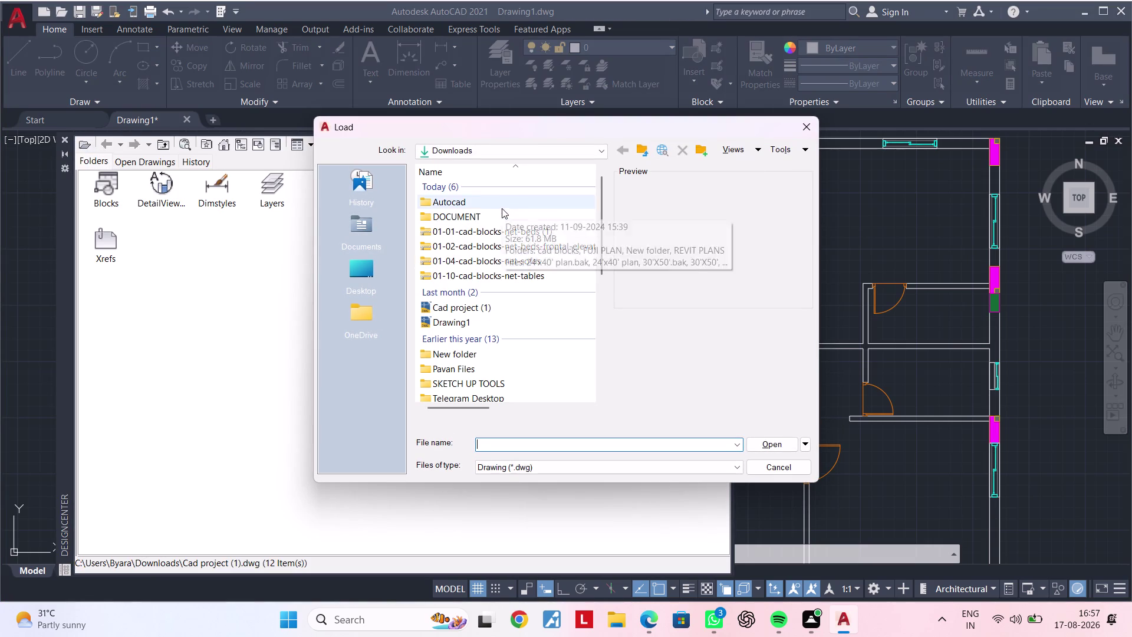
In DesignCenter, browse Downloads through Autocad, cad blocks, Furnitures CAD Blocks to the Bed folder.
double_click(502, 208)
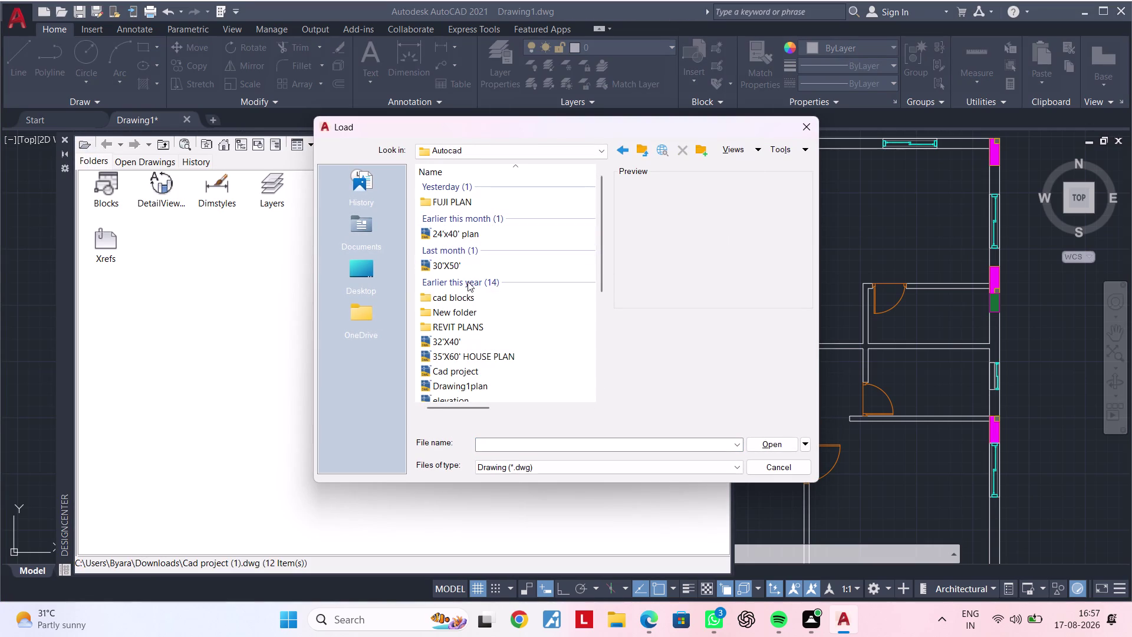
scroll(down, 3)
scroll(down, 3)
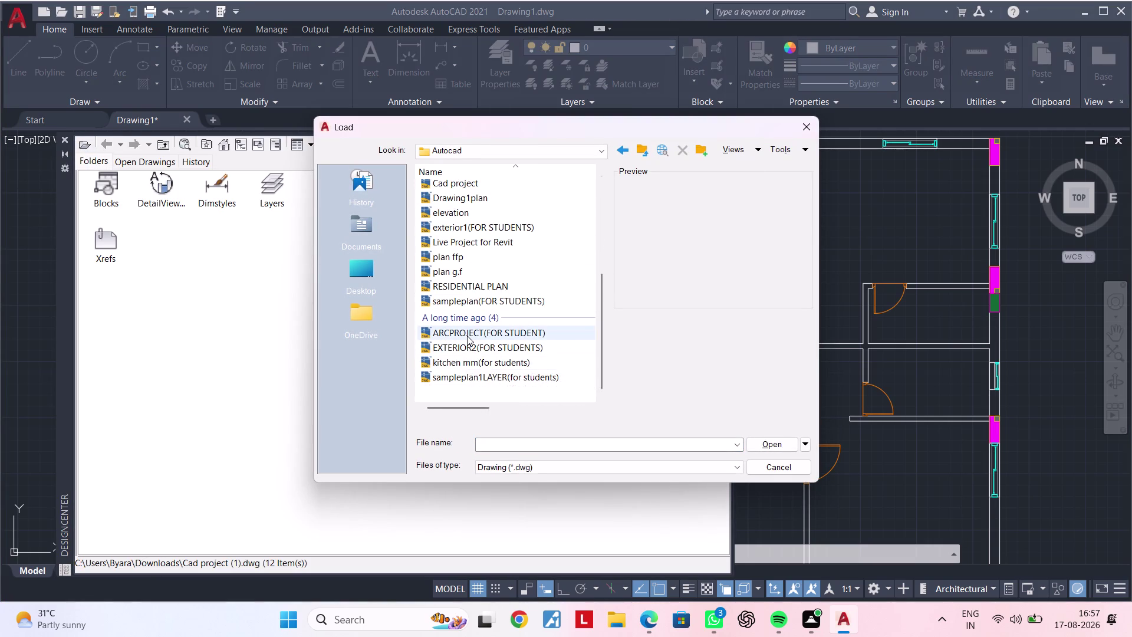
scroll(up, 3)
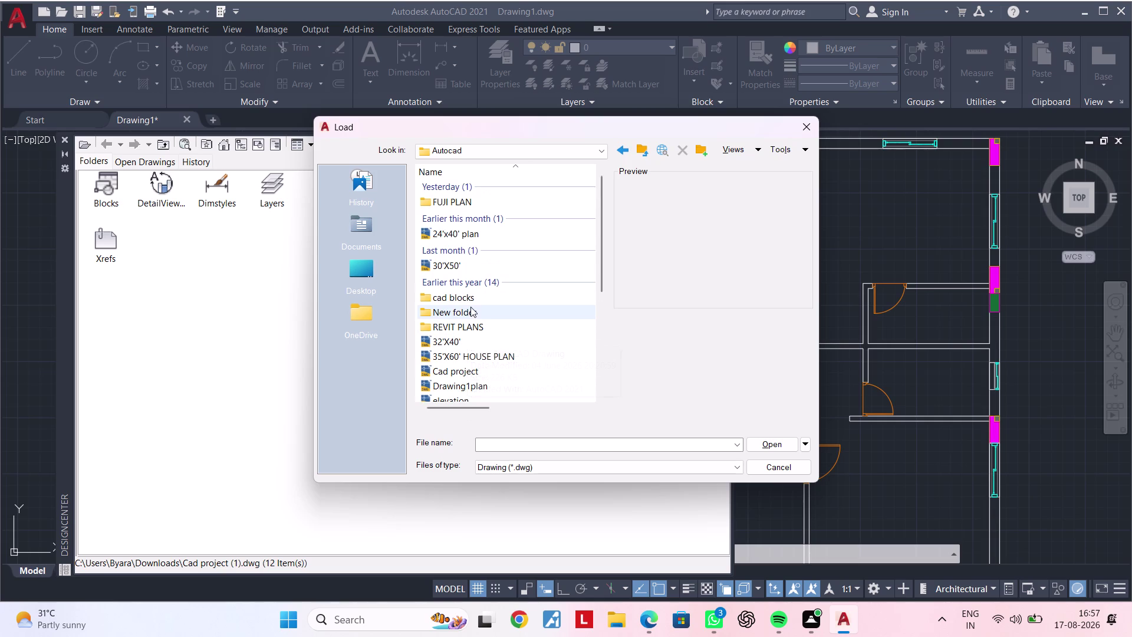
double_click(472, 300)
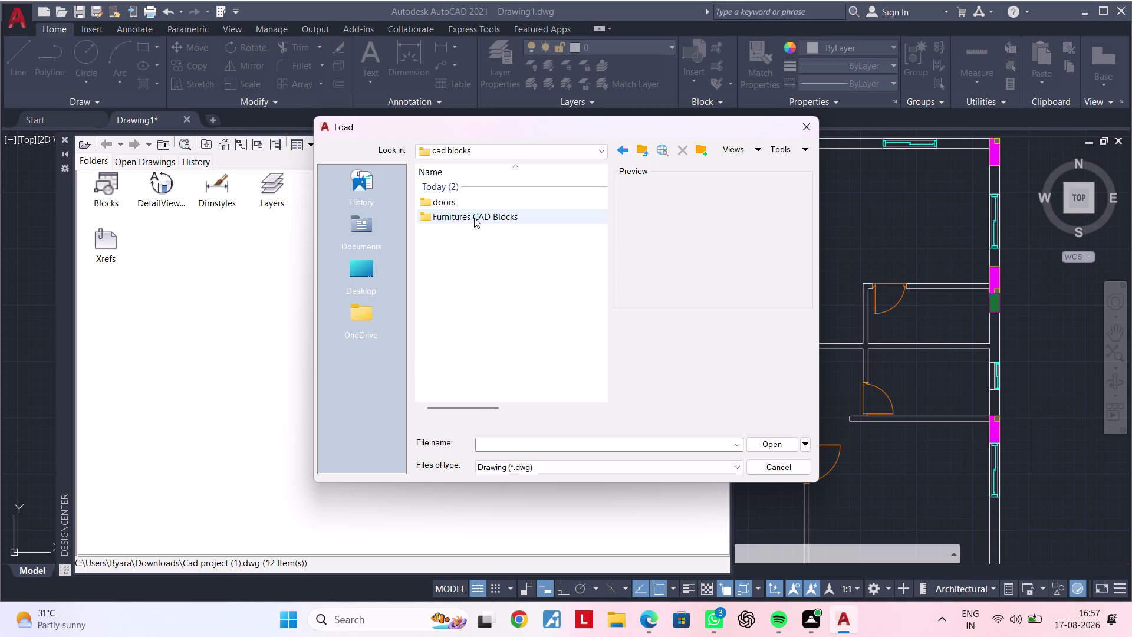
double_click(474, 218)
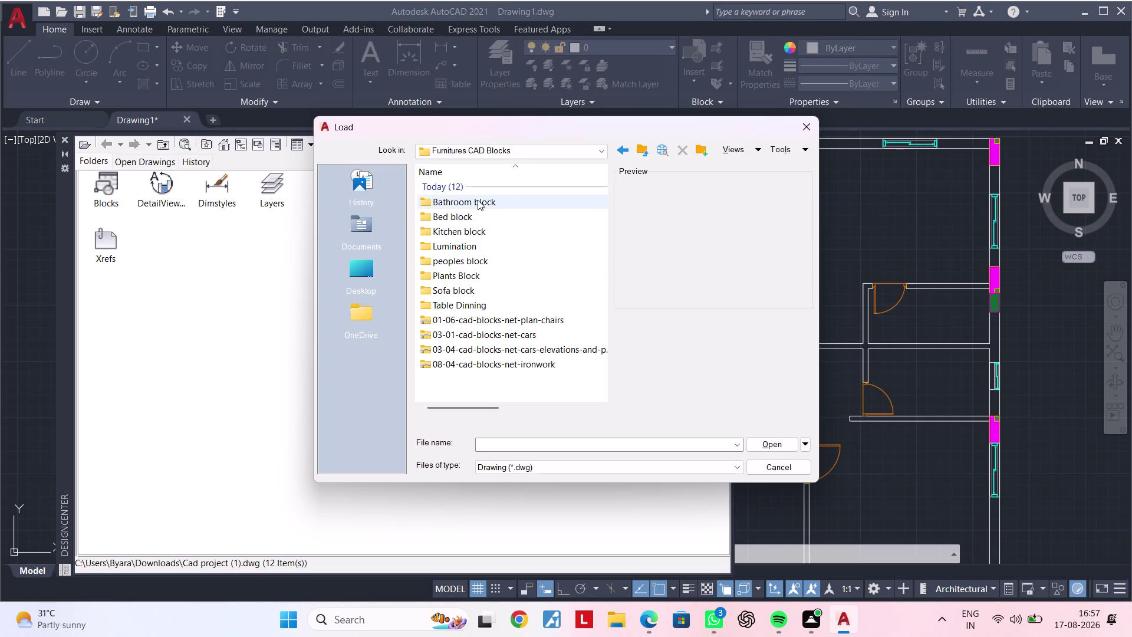
double_click(475, 220)
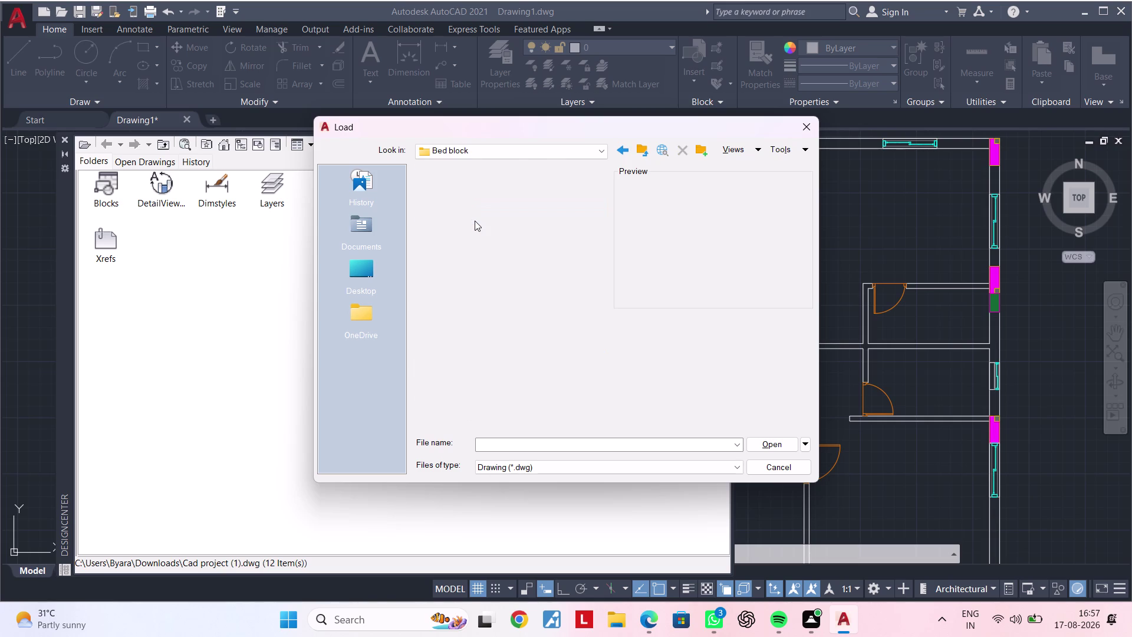
Open 01-01-cad-blocks-net-beds.dwg and select its Blocks category.
double_click(475, 206)
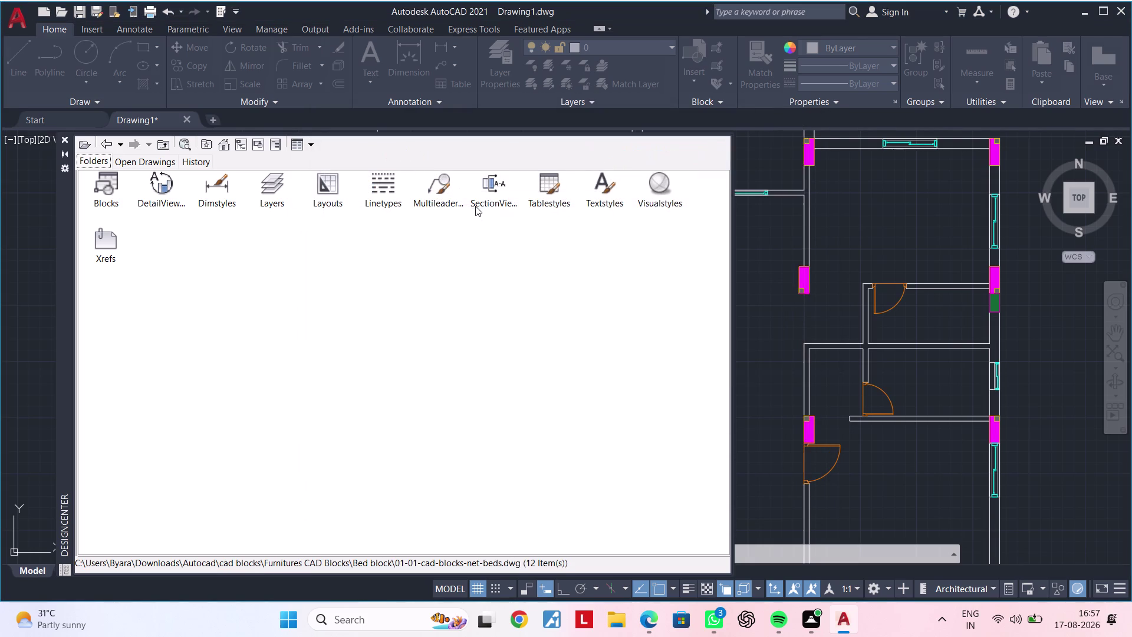
click(104, 183)
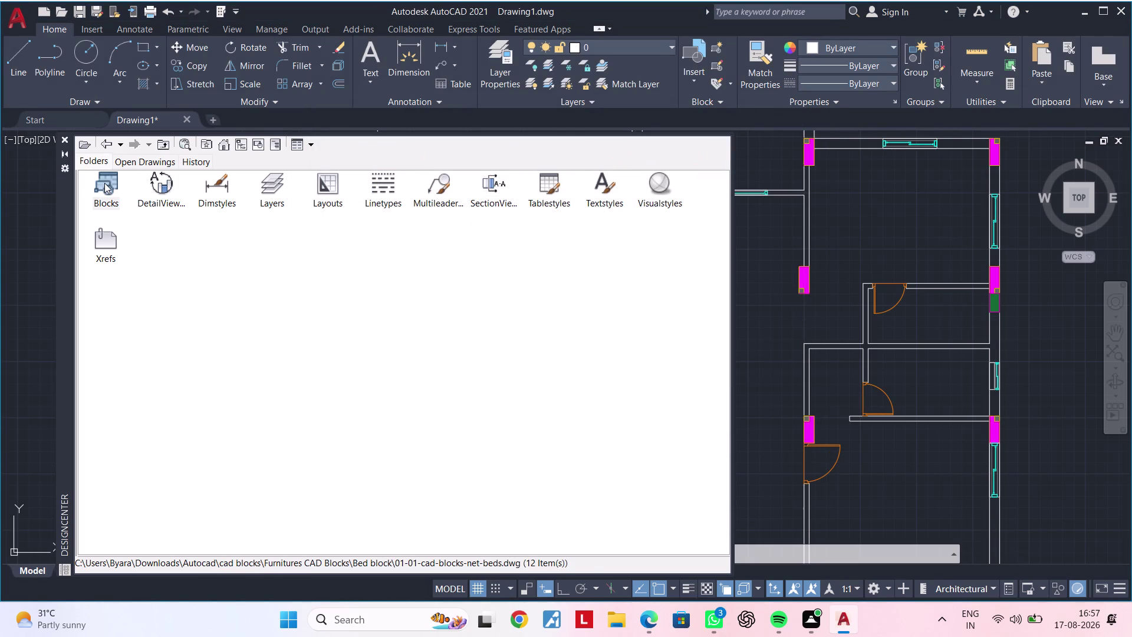
double_click(104, 183)
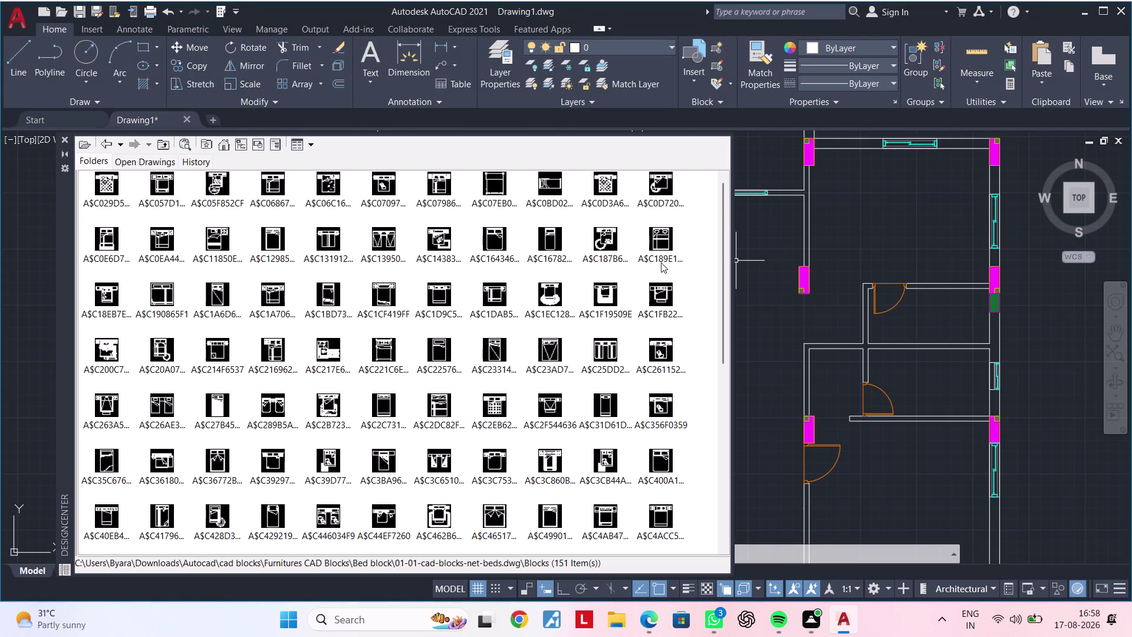
Scroll the bed block thumbnails and drag one bed block into the drawing.
scroll(down, 3)
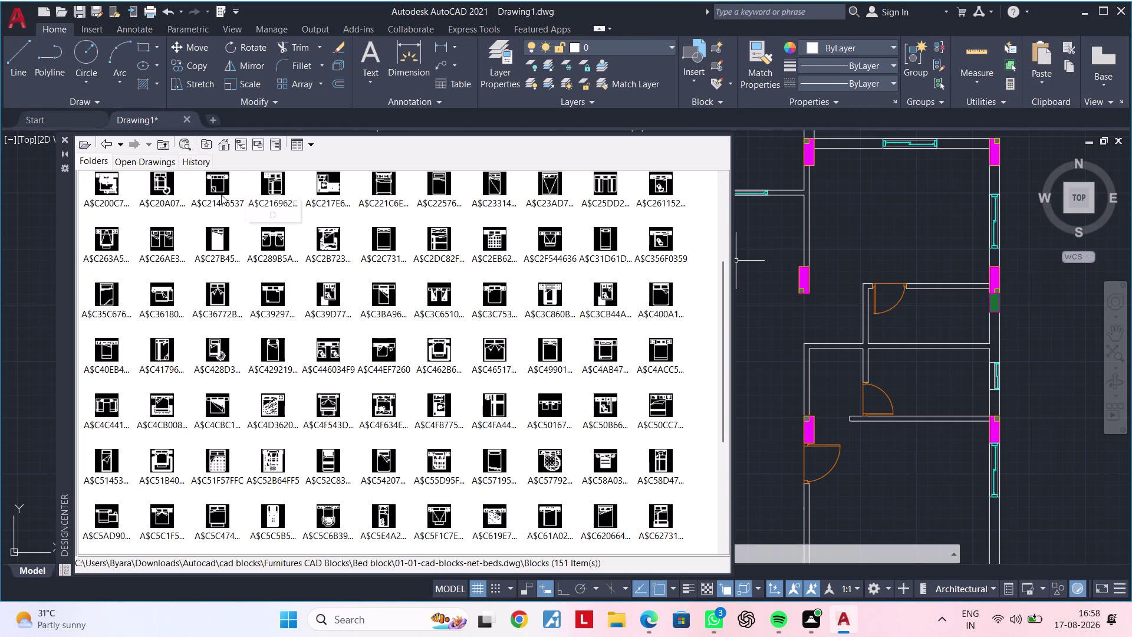
scroll(up, 3)
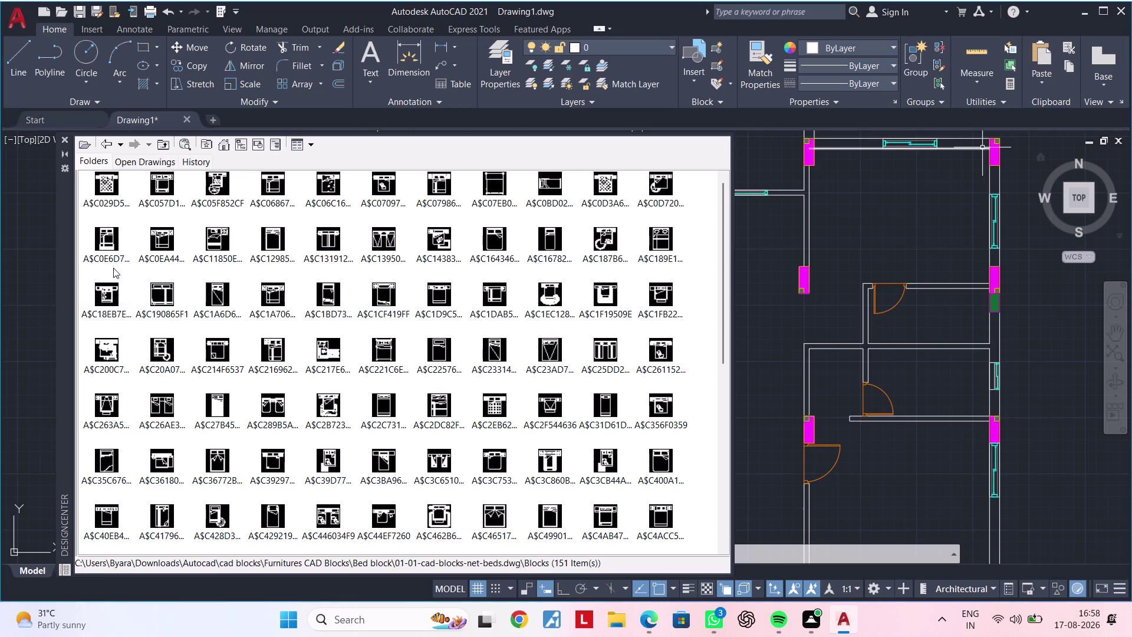
scroll(up, 3)
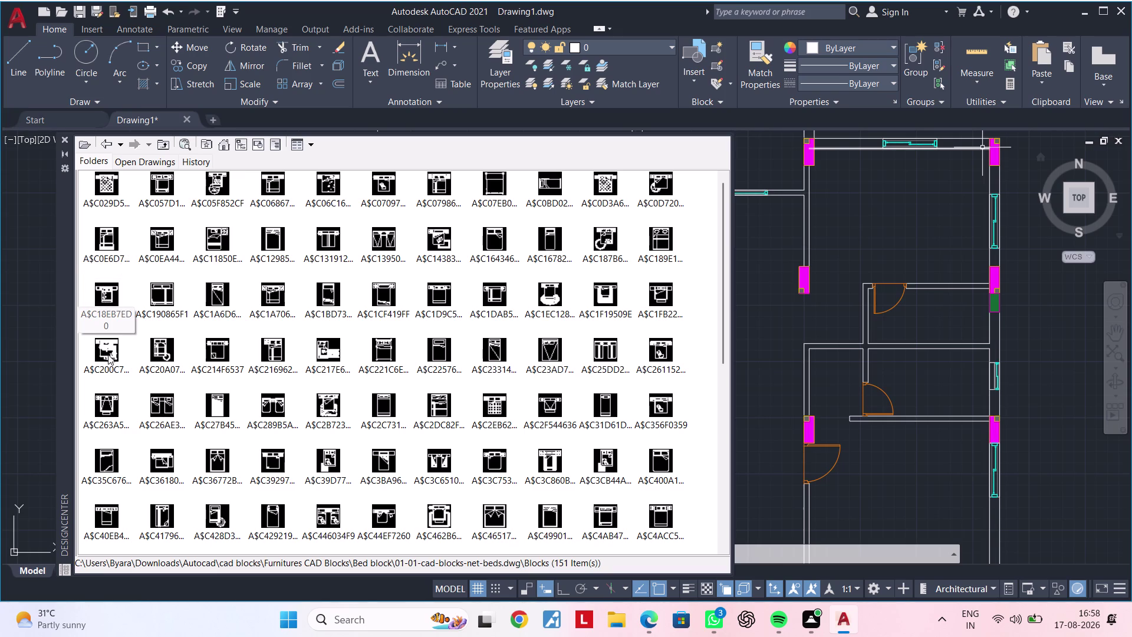
drag(106, 356, 1045, 395)
scroll(down, 3)
scroll(down, 3)
scroll(down, 3)
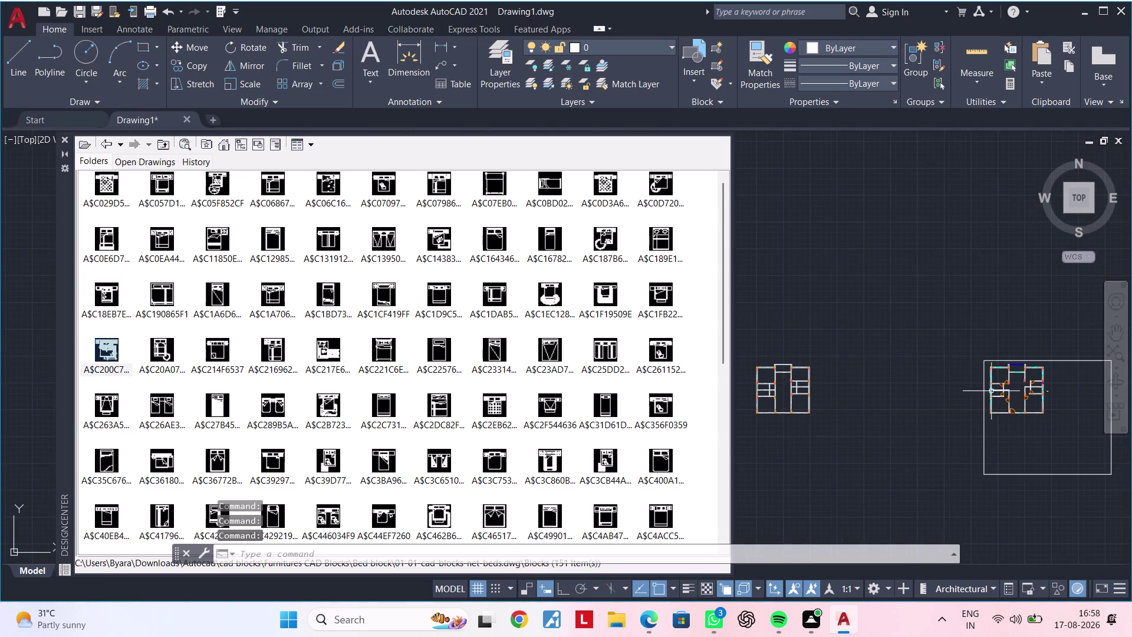
scroll(down, 3)
Drag the bed block into position beside the floor plan.
middle_drag(932, 392, 1041, 382)
drag(104, 347, 133, 346)
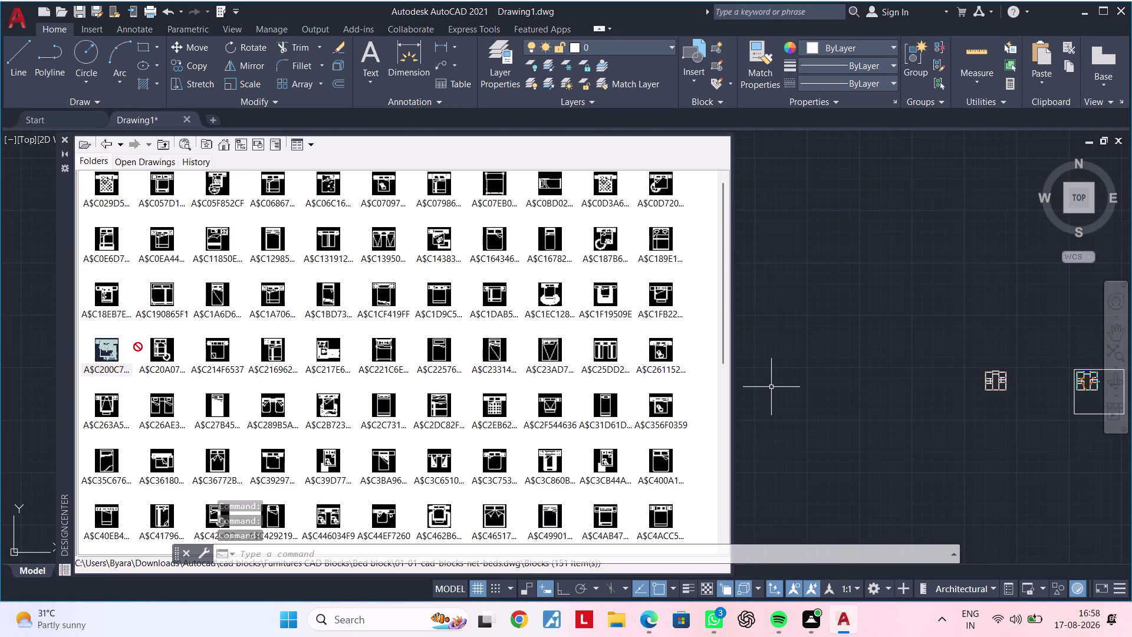
drag(132, 346, 811, 304)
click(810, 303)
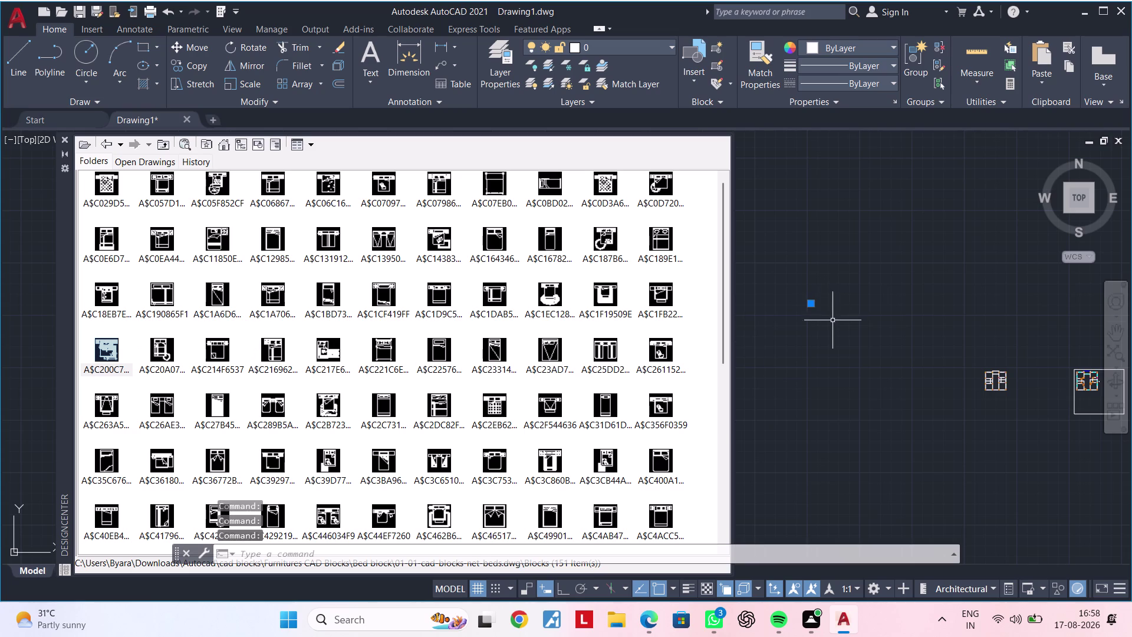
Zoom and pan the drawing around the newly placed bed block.
scroll(up, 3)
scroll(up, 3)
scroll(down, 3)
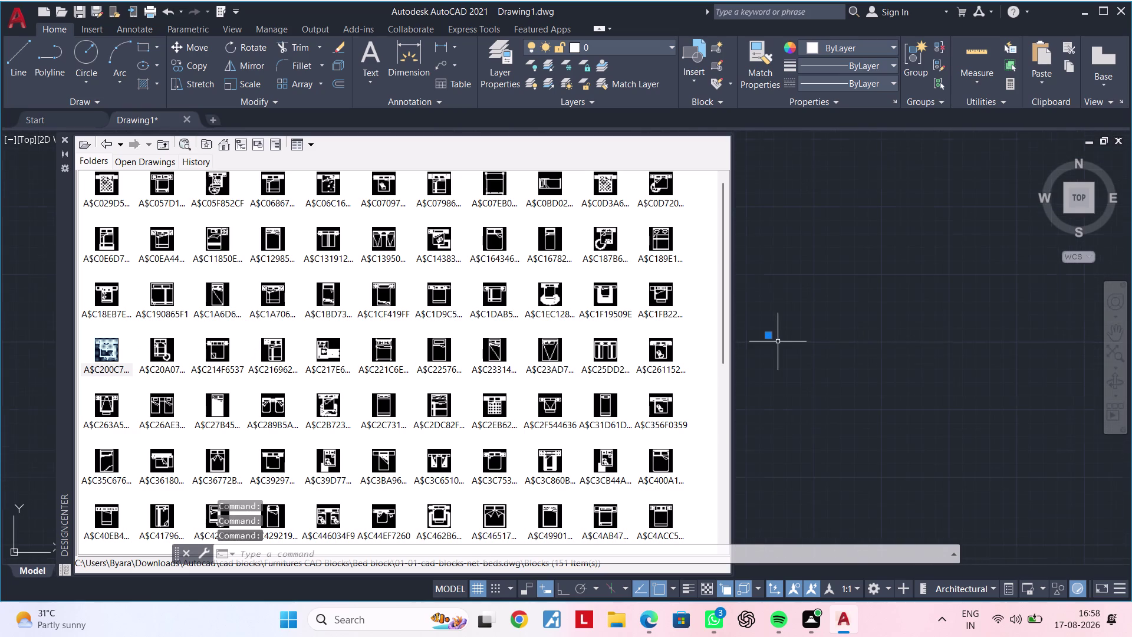
scroll(up, 3)
scroll(up, 3)
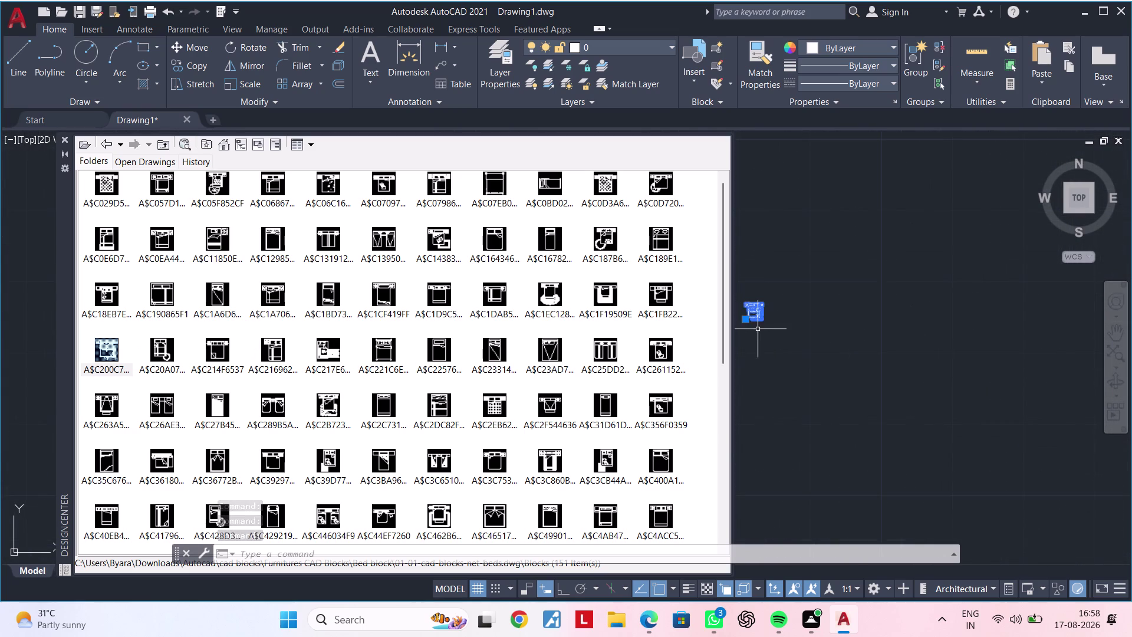
middle_drag(758, 329, 822, 375)
scroll(up, 3)
middle_drag(804, 397, 882, 365)
scroll(up, 3)
scroll(down, 3)
scroll(down, 3)
middle_drag(811, 376, 917, 368)
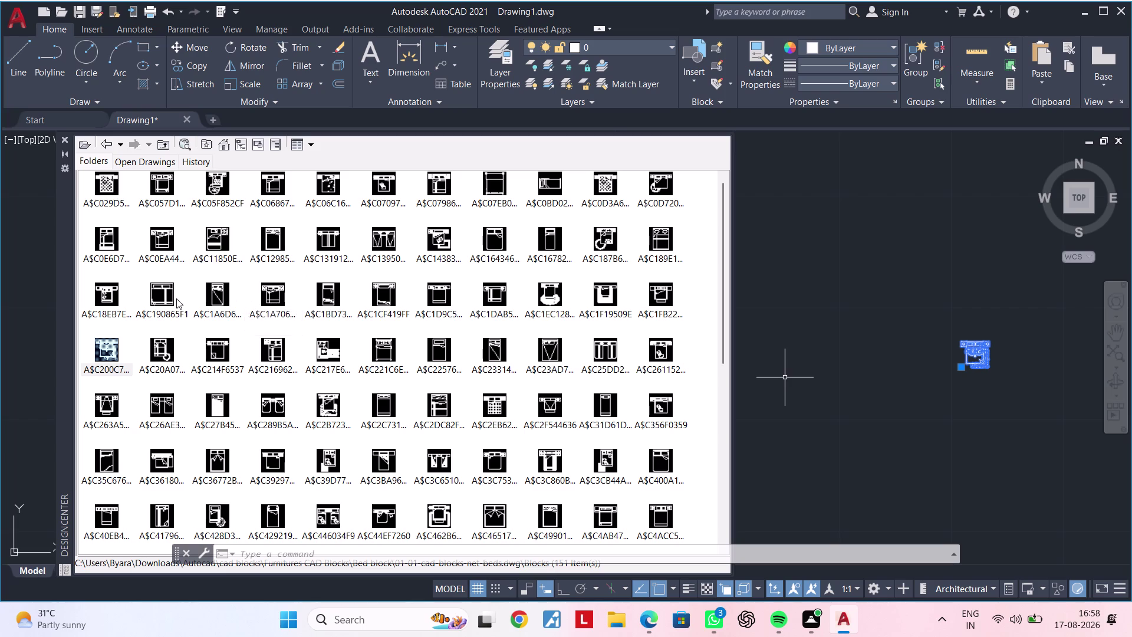
Browse the block list through to the last beds, KING-00 and QUEEN-00.
scroll(up, 3)
scroll(down, 3)
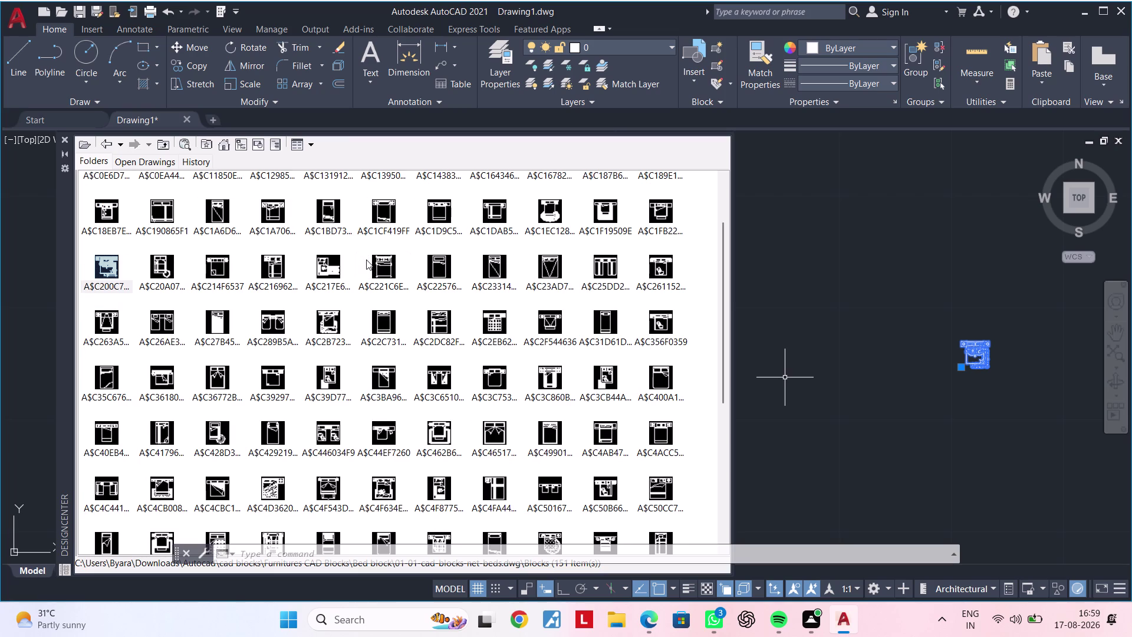
scroll(down, 3)
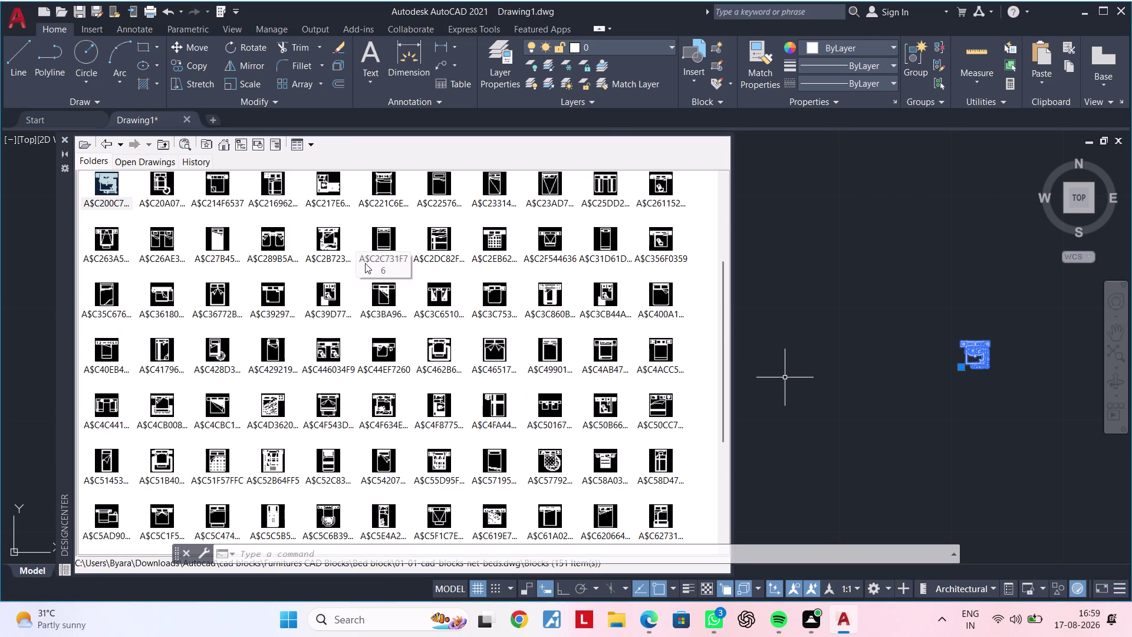
scroll(down, 3)
scroll(down, 3)
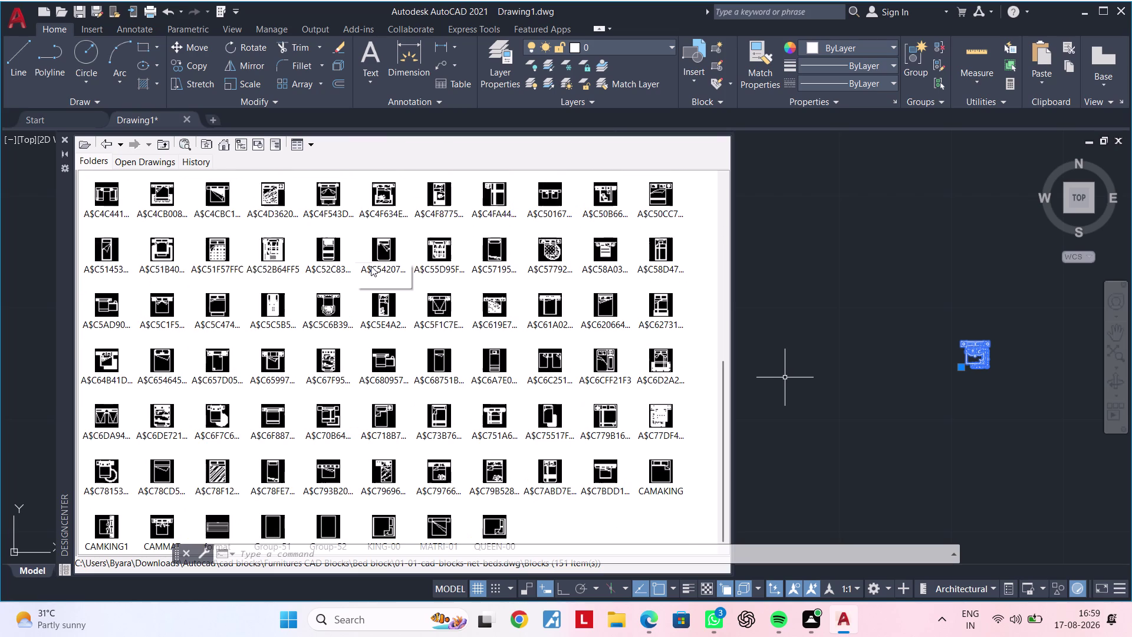
scroll(down, 3)
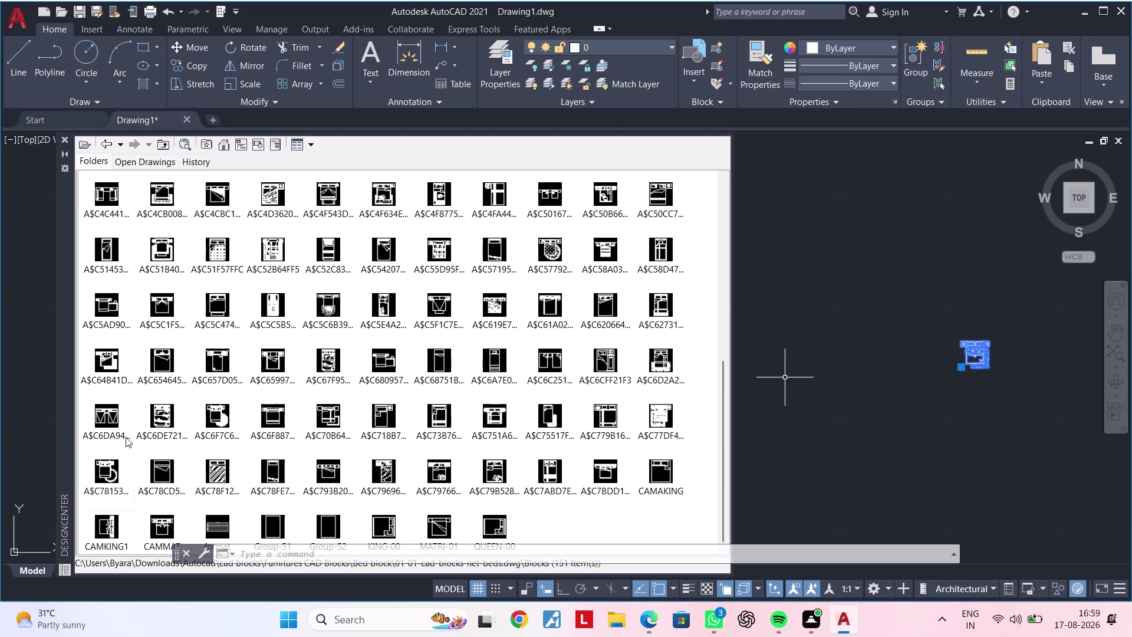
scroll(up, 3)
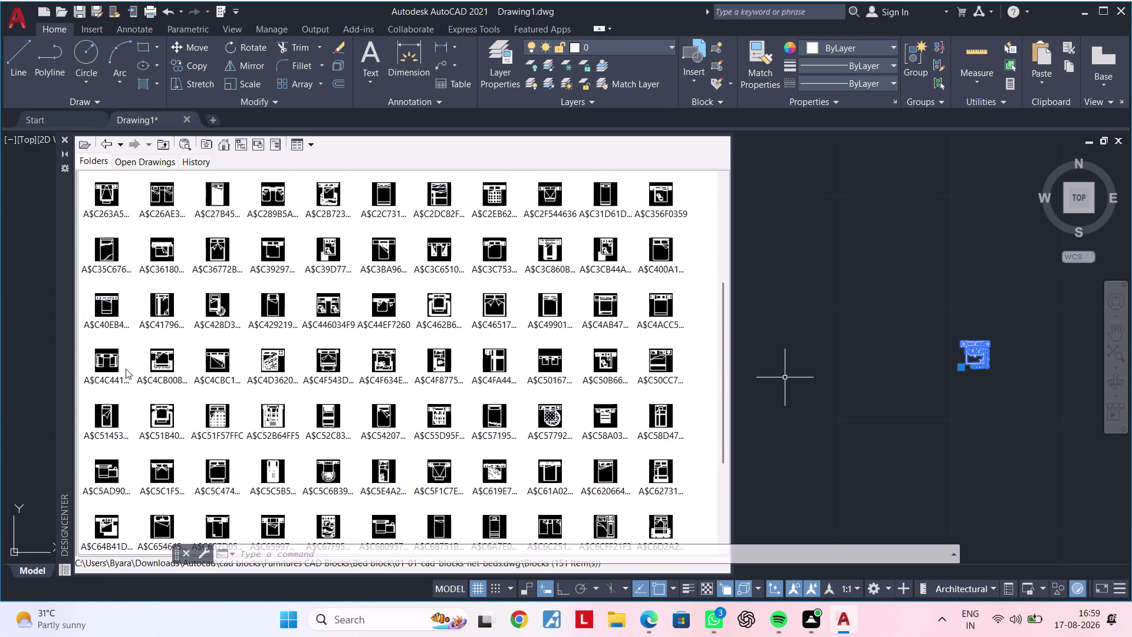
scroll(up, 3)
scroll(up, 3)
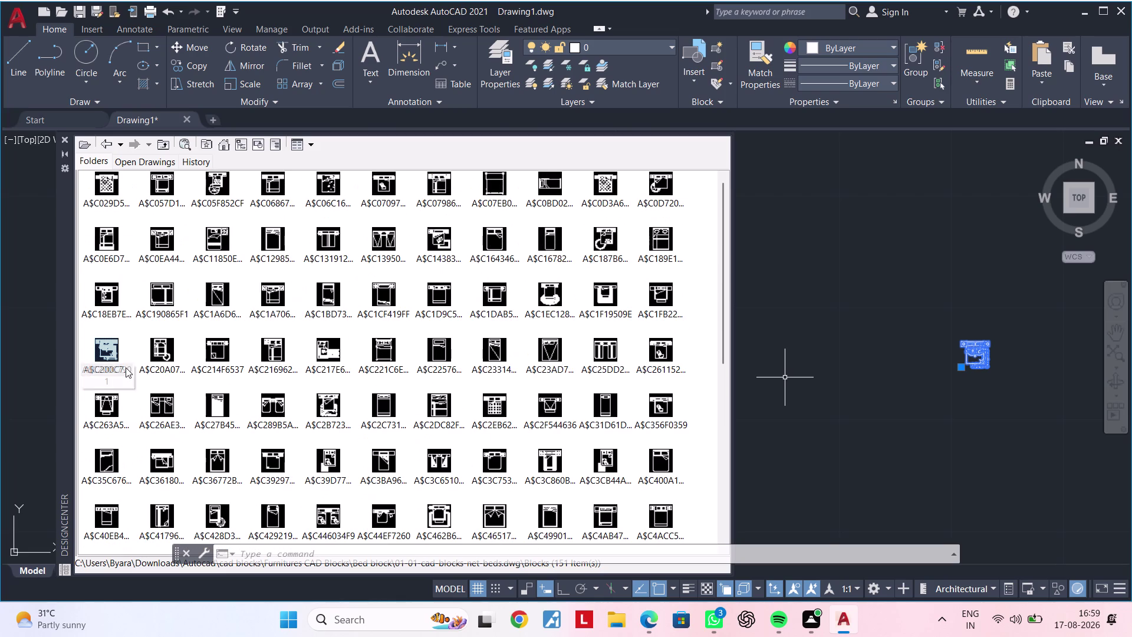
scroll(up, 3)
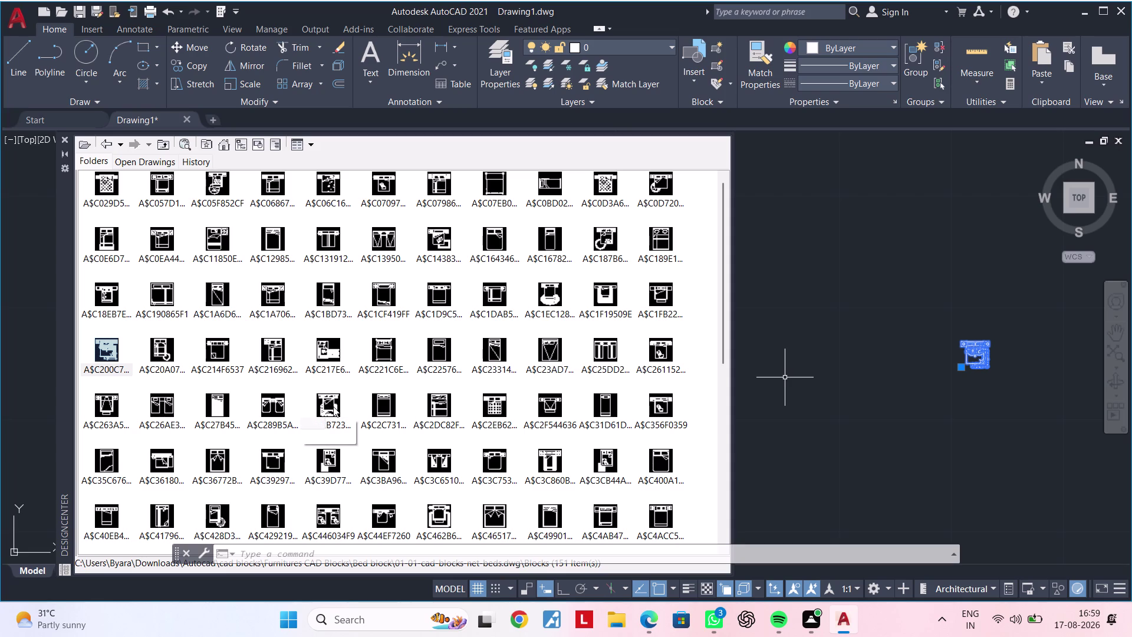
Drag another bed block into the drawing and pan around the beds.
drag(333, 401, 810, 423)
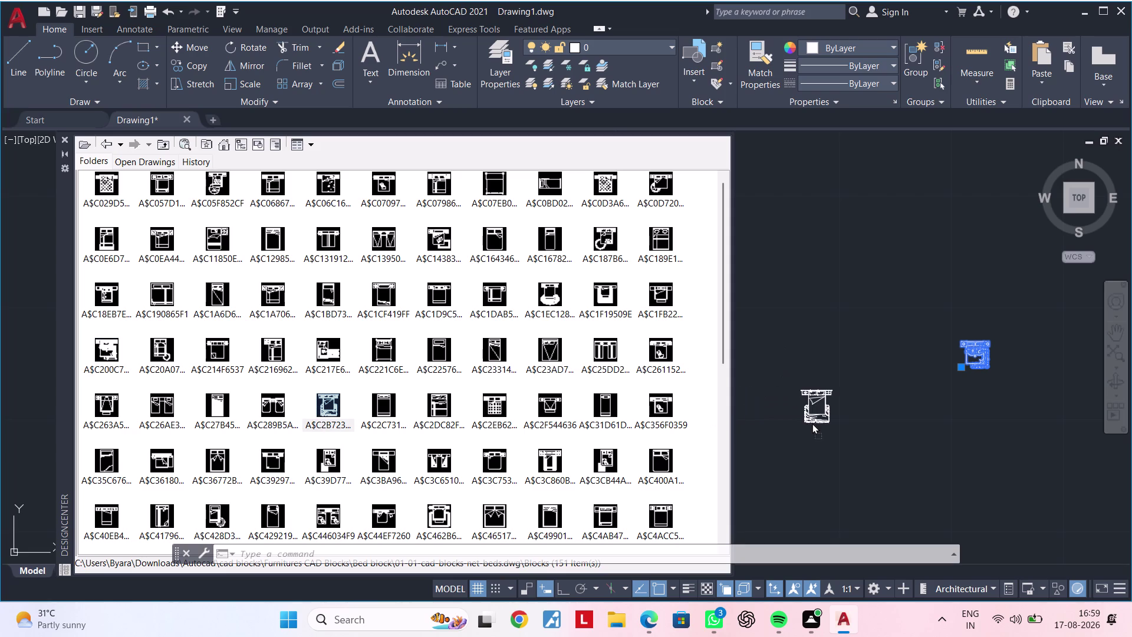
drag(810, 422, 818, 422)
scroll(up, 3)
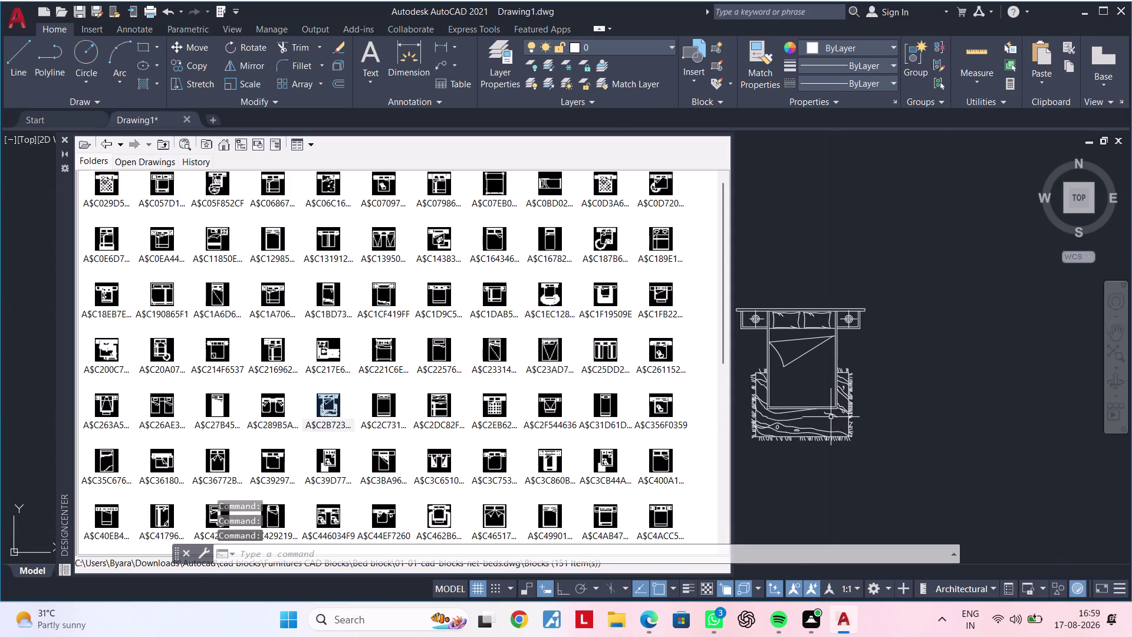
scroll(up, 3)
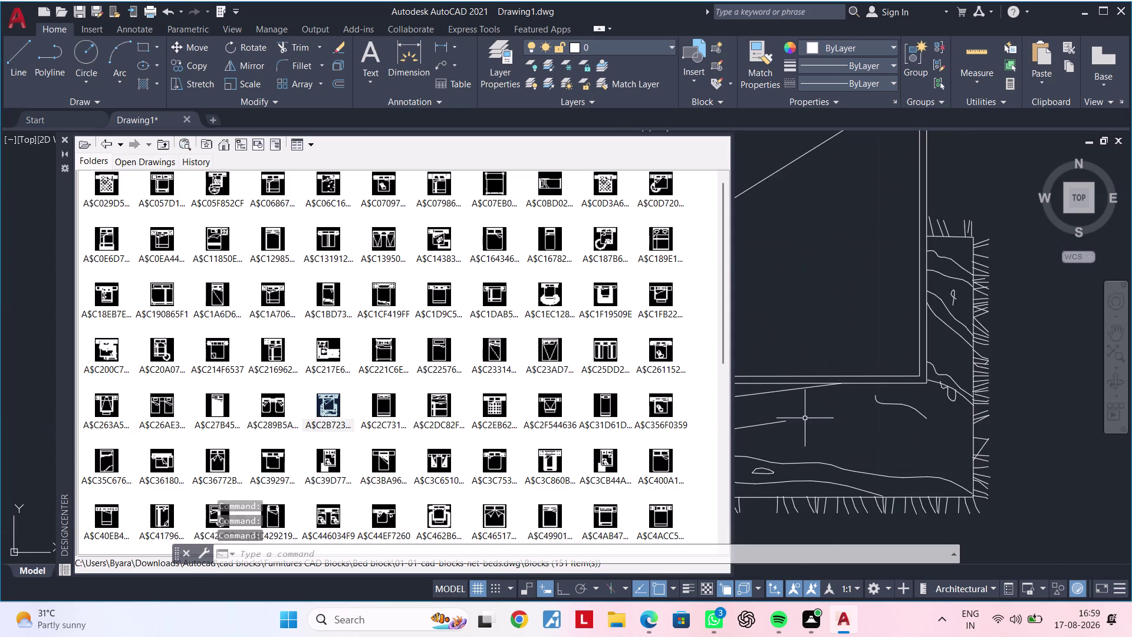
scroll(down, 3)
scroll(down, 3)
scroll(down, 3)
middle_drag(774, 402, 907, 393)
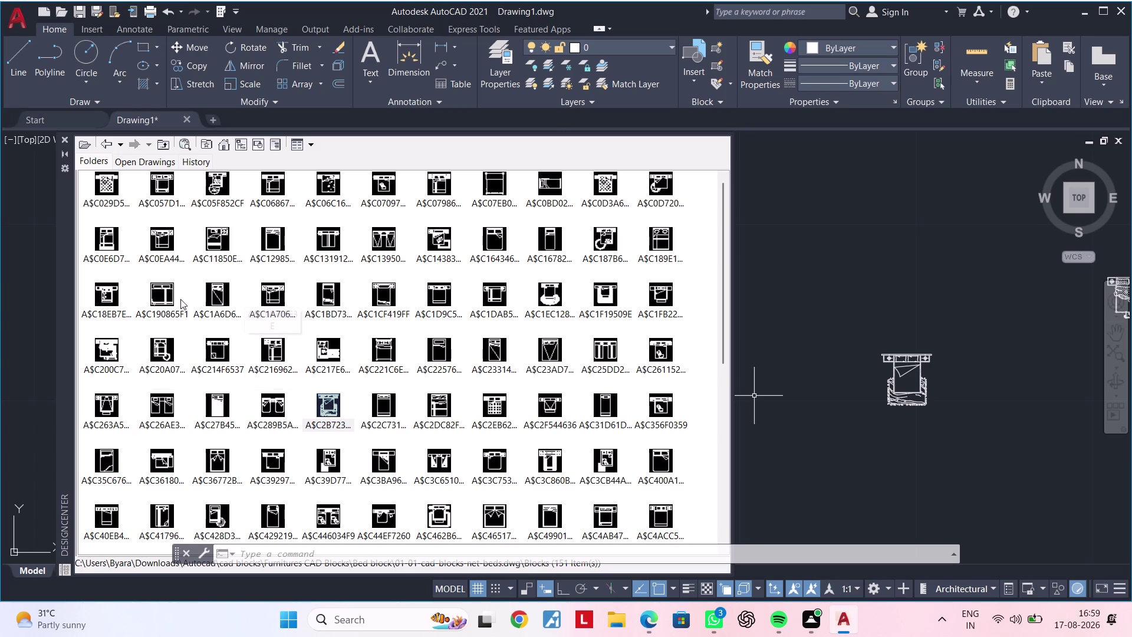
Place two more bed blocks, one above the first and one near the top.
drag(108, 290, 387, 302)
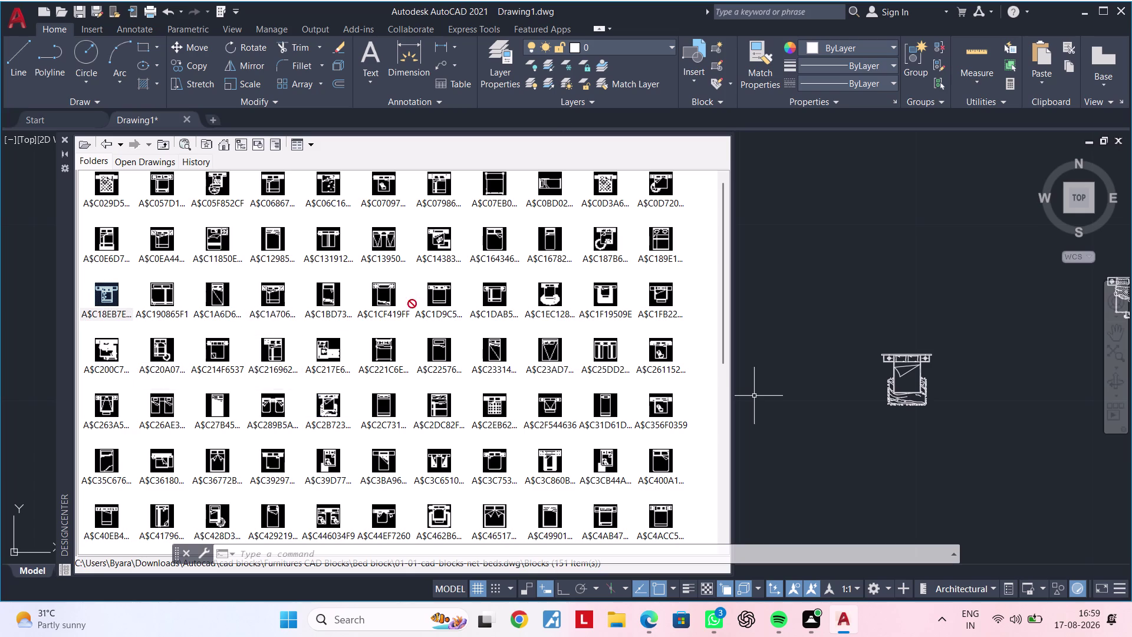
drag(387, 302, 918, 281)
click(918, 281)
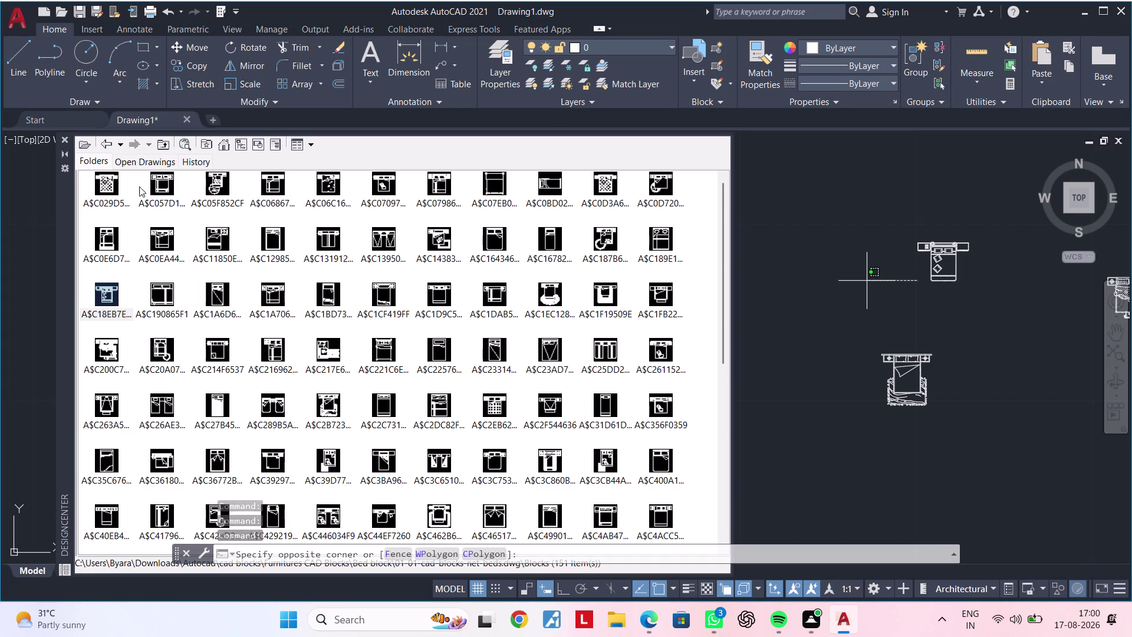
drag(166, 186, 771, 241)
click(771, 241)
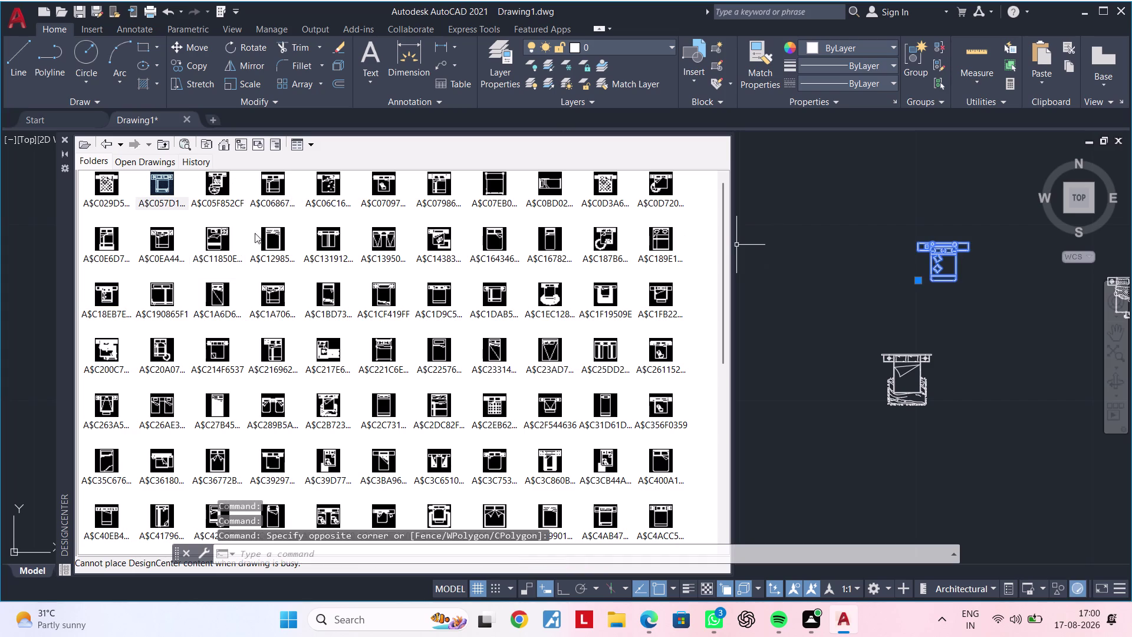
drag(163, 180, 800, 222)
click(800, 223)
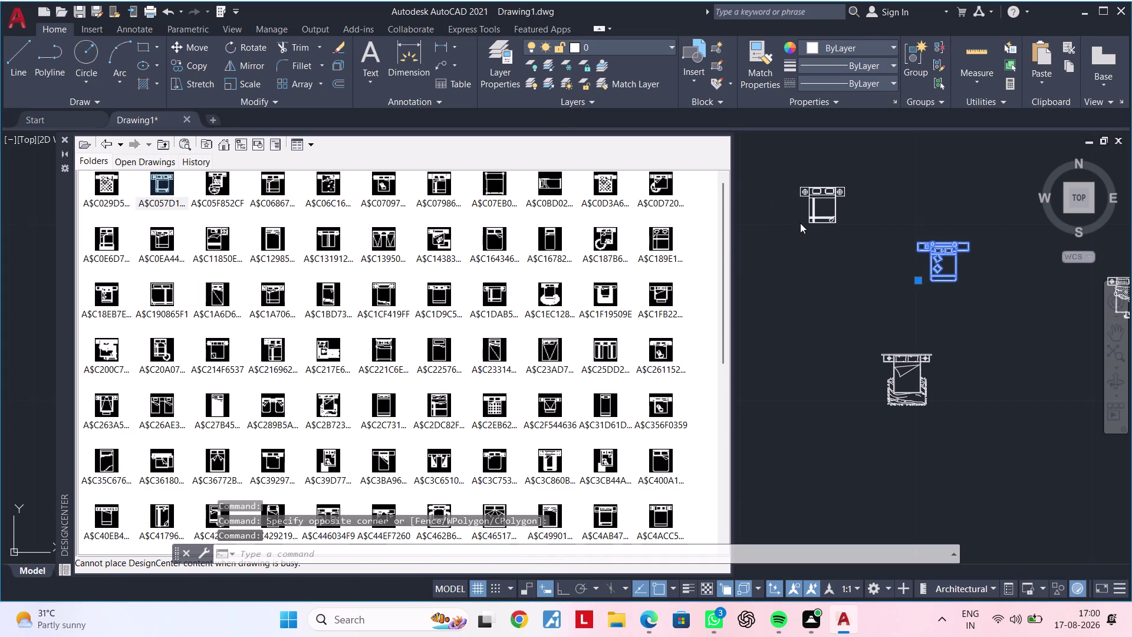
Insert a bed block between the others and pan over the group.
scroll(down, 3)
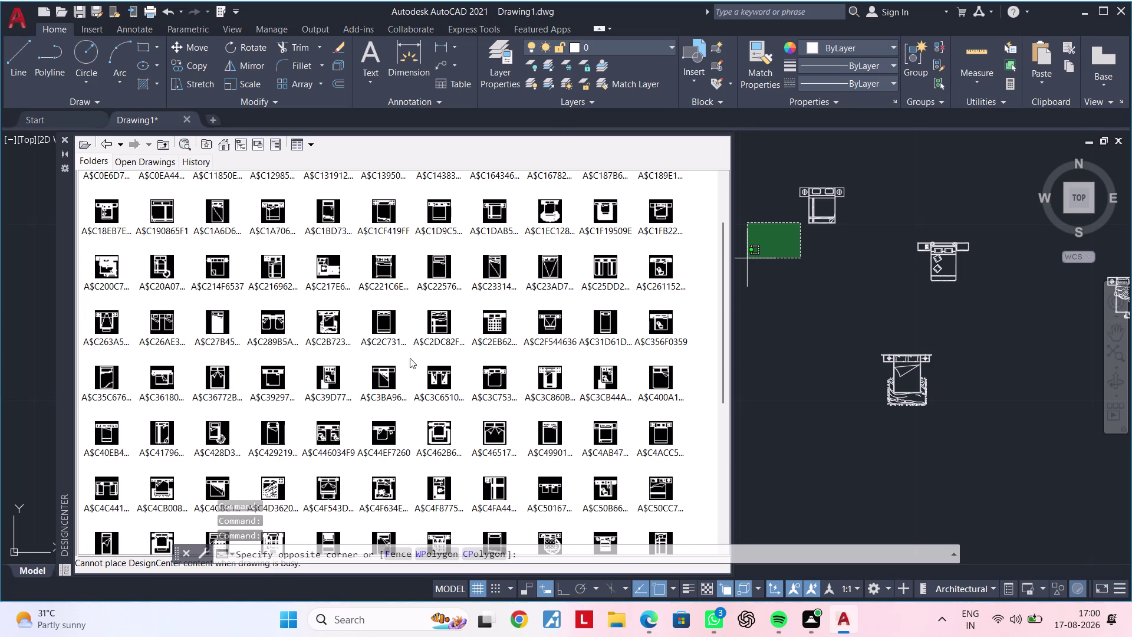
drag(331, 320, 860, 329)
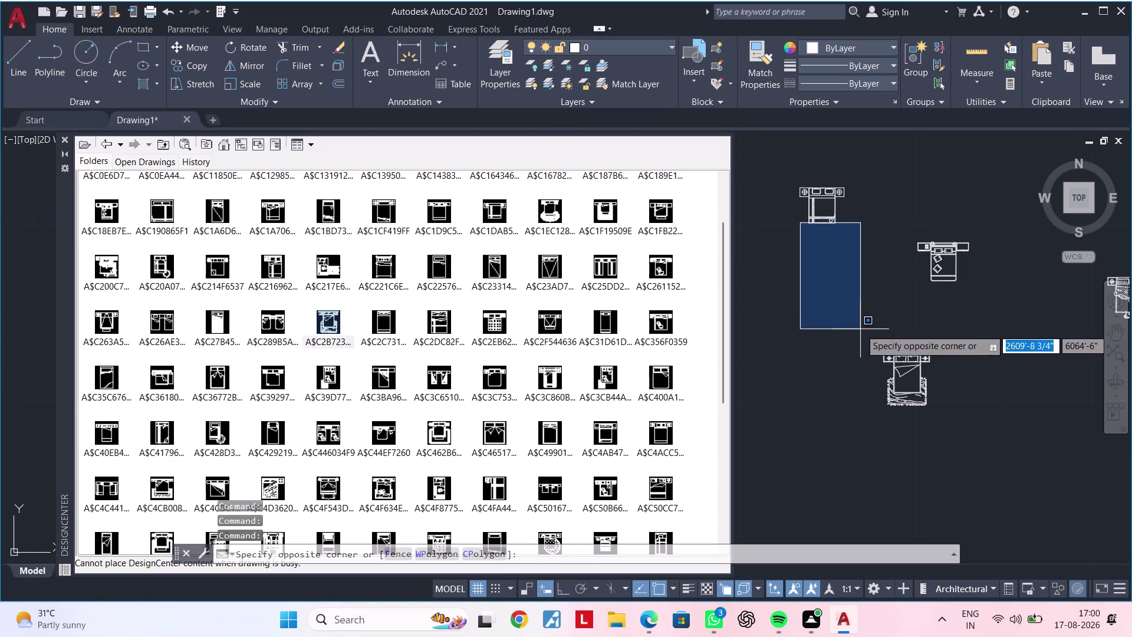
click(860, 329)
drag(327, 328, 849, 328)
double_click(849, 327)
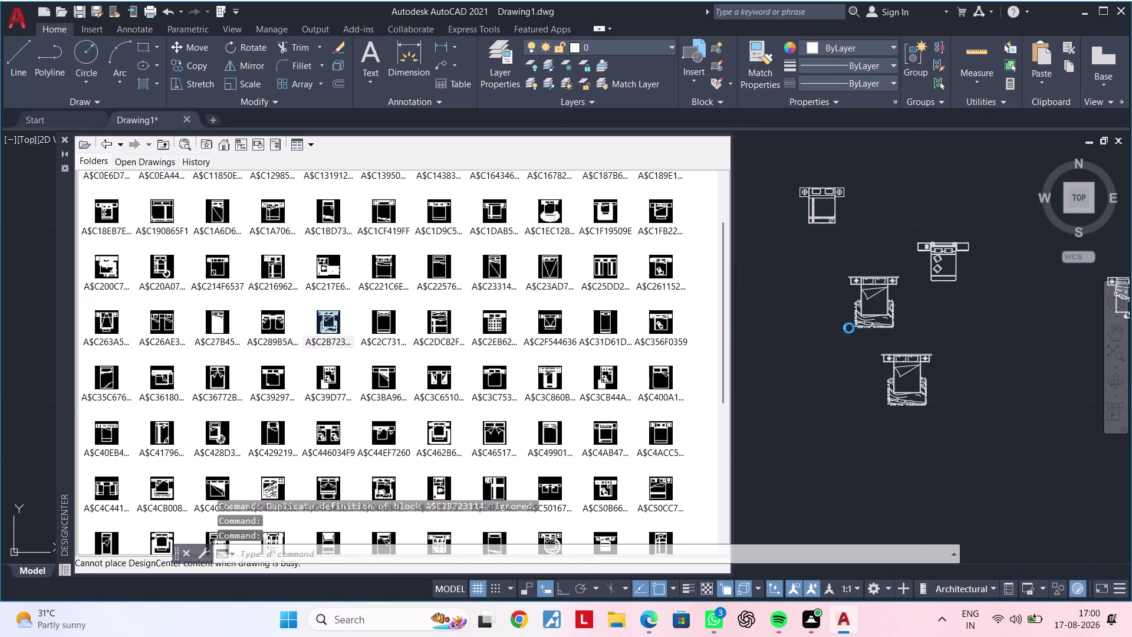
middle_drag(801, 336, 814, 310)
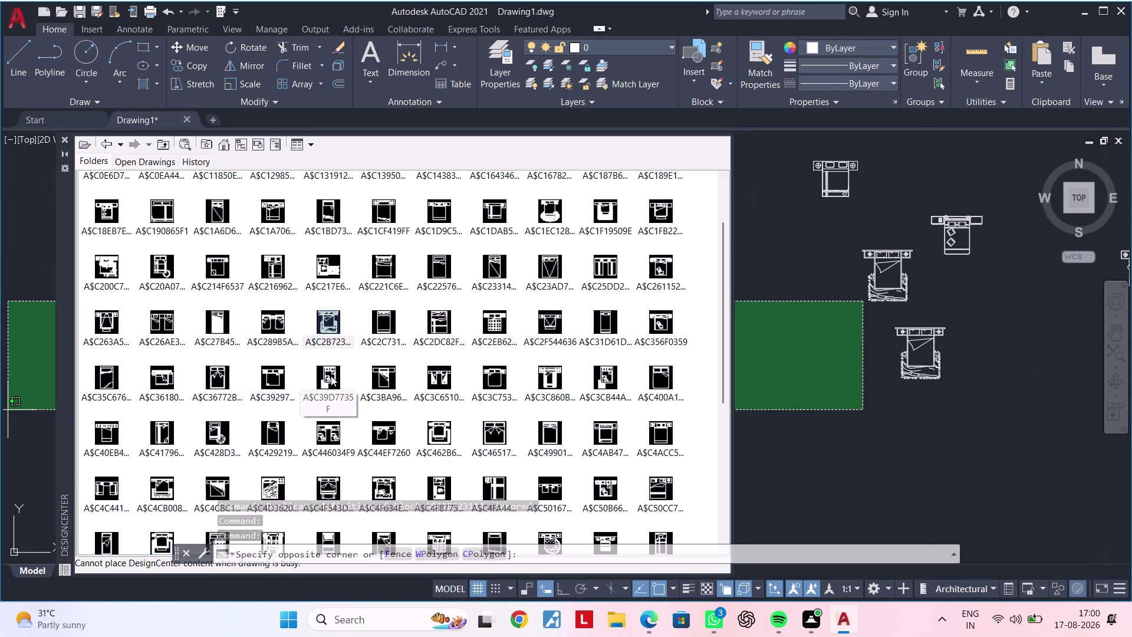
Place a double bed with bedside tables and patterned rug left of the beds.
drag(333, 377, 779, 395)
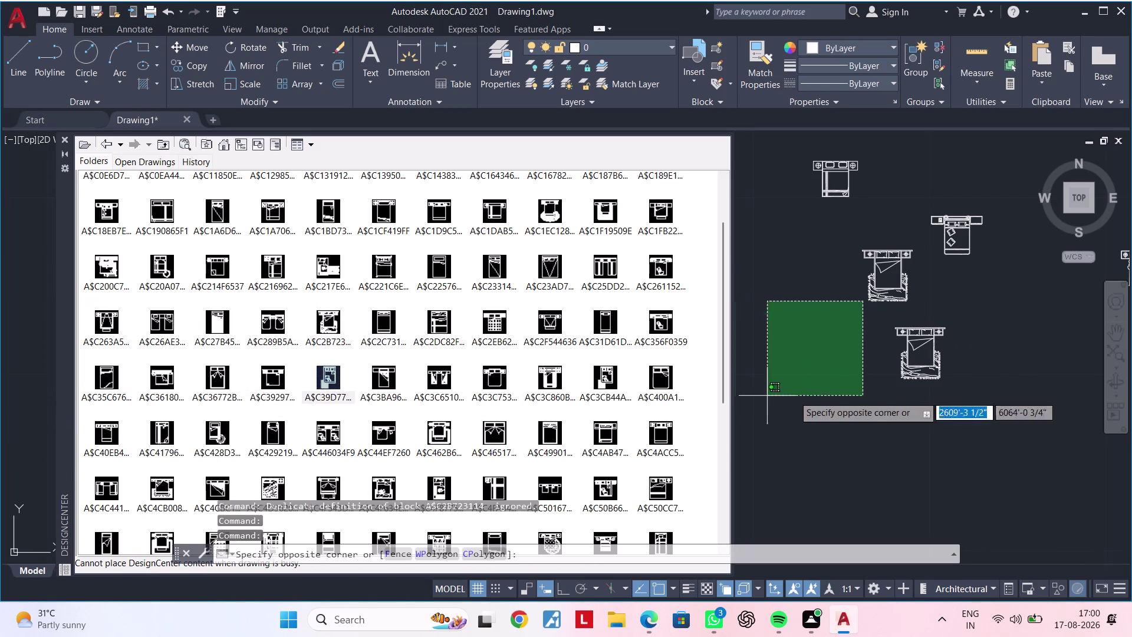
drag(780, 395, 869, 396)
click(870, 397)
drag(324, 377, 734, 380)
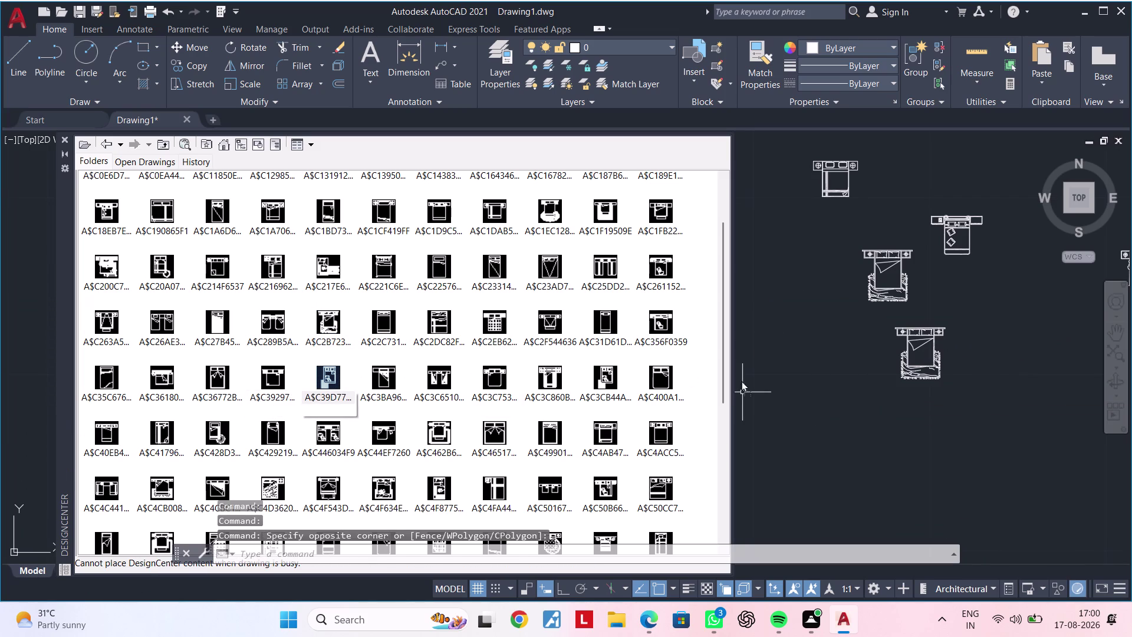
drag(734, 379, 795, 384)
click(795, 385)
middle_drag(819, 407, 822, 334)
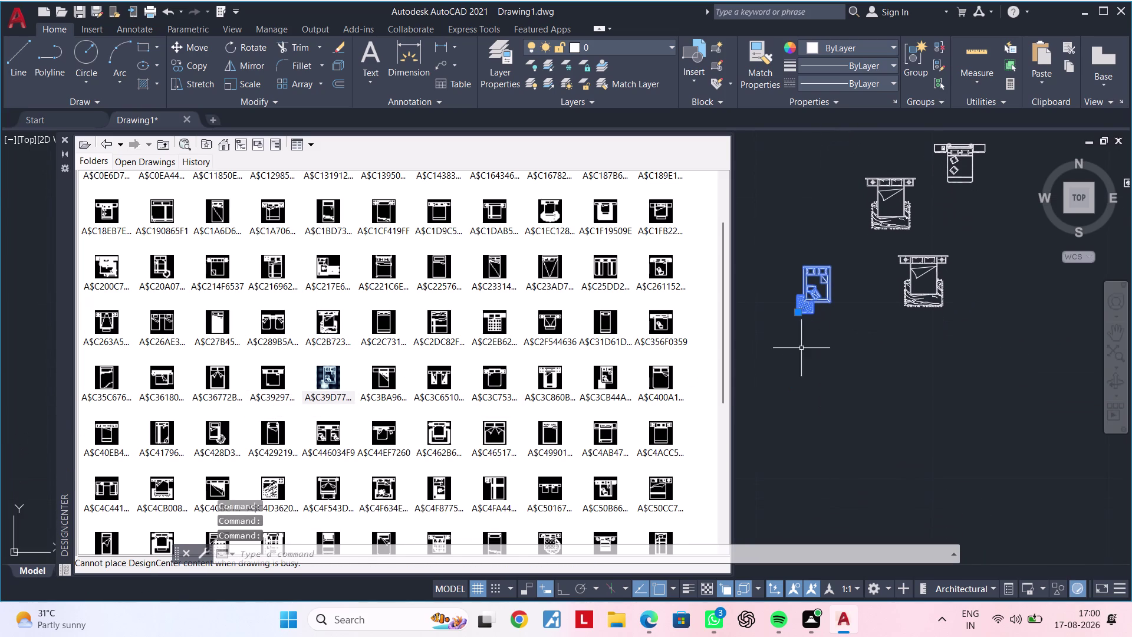
scroll(down, 3)
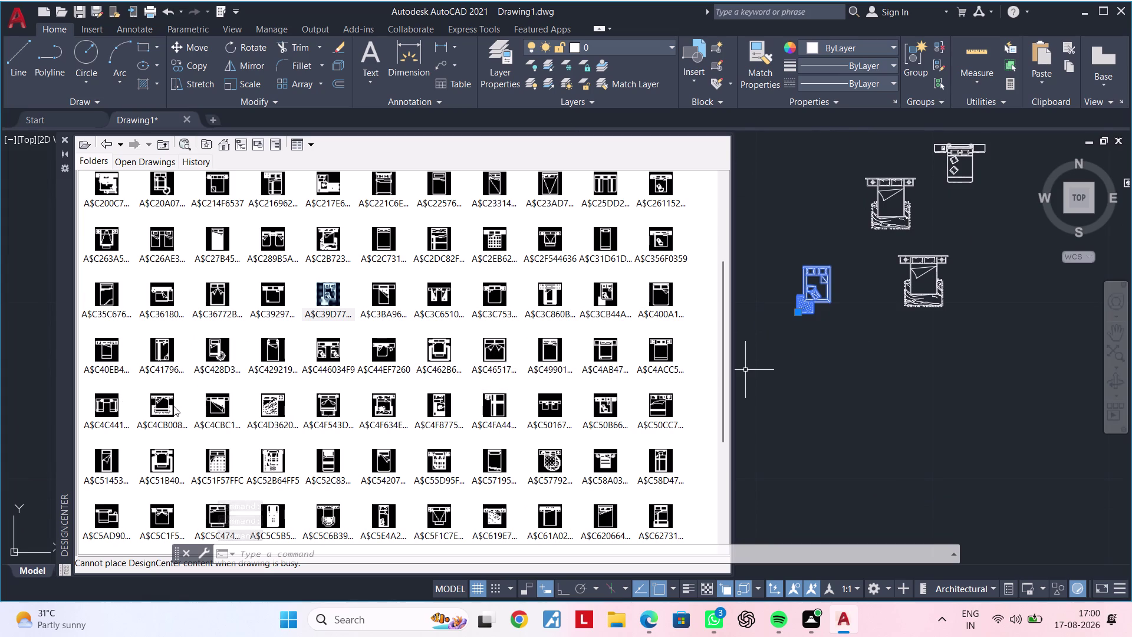
drag(163, 407, 368, 418)
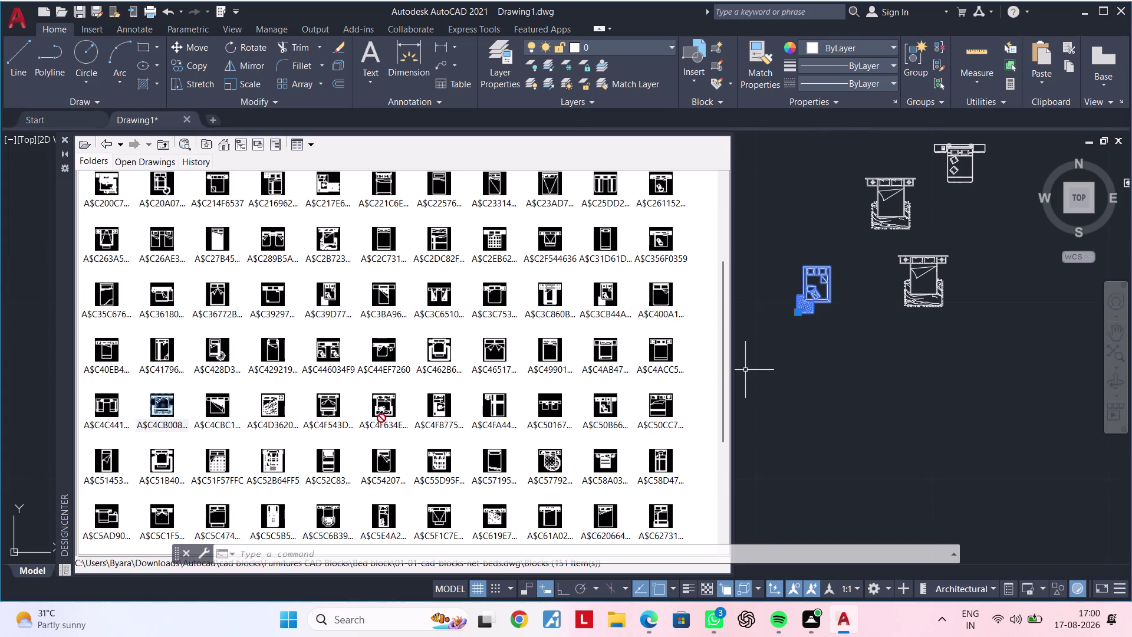
drag(368, 418, 811, 419)
Zoom in on the hatched-rug bed and scroll the block list down to QUEEN-00.
scroll(up, 3)
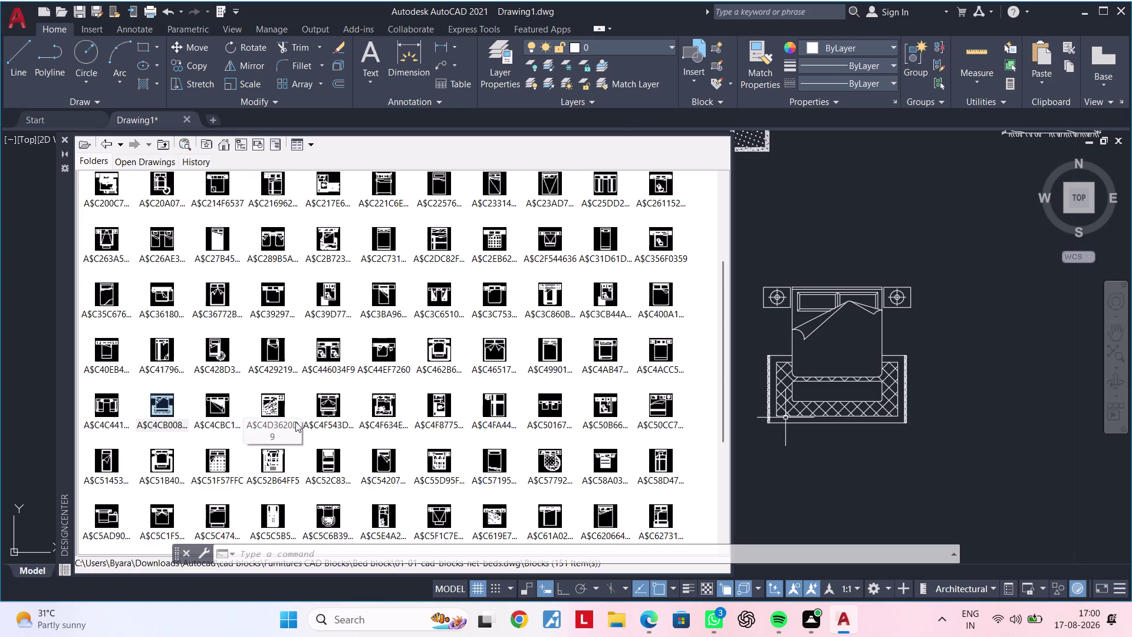
scroll(up, 3)
scroll(up, 3)
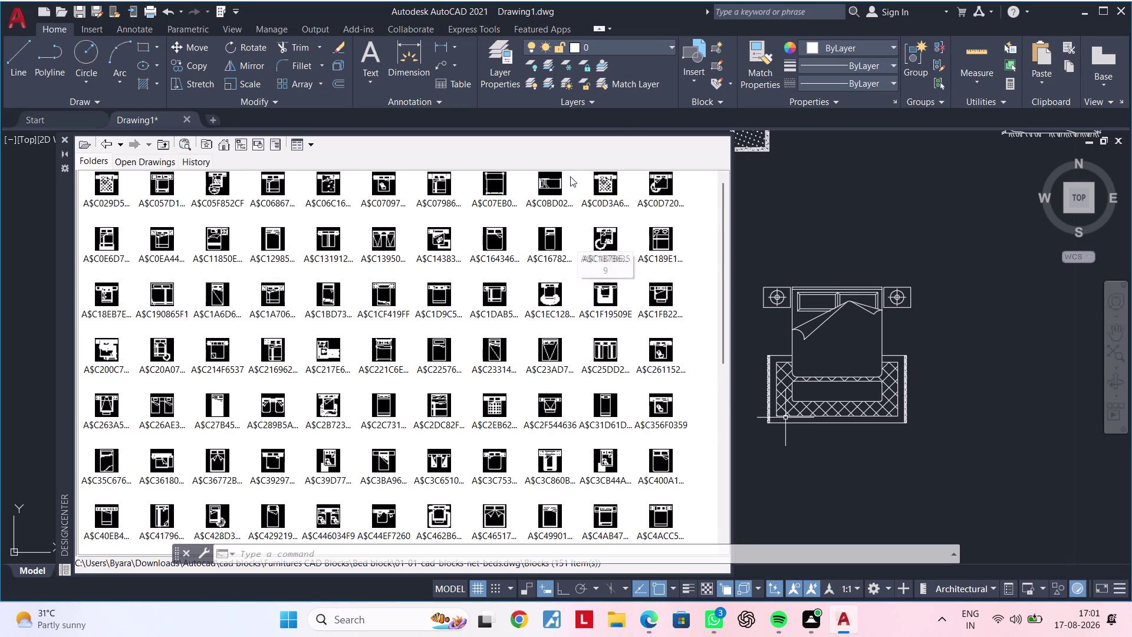
scroll(down, 3)
scroll(down, 3)
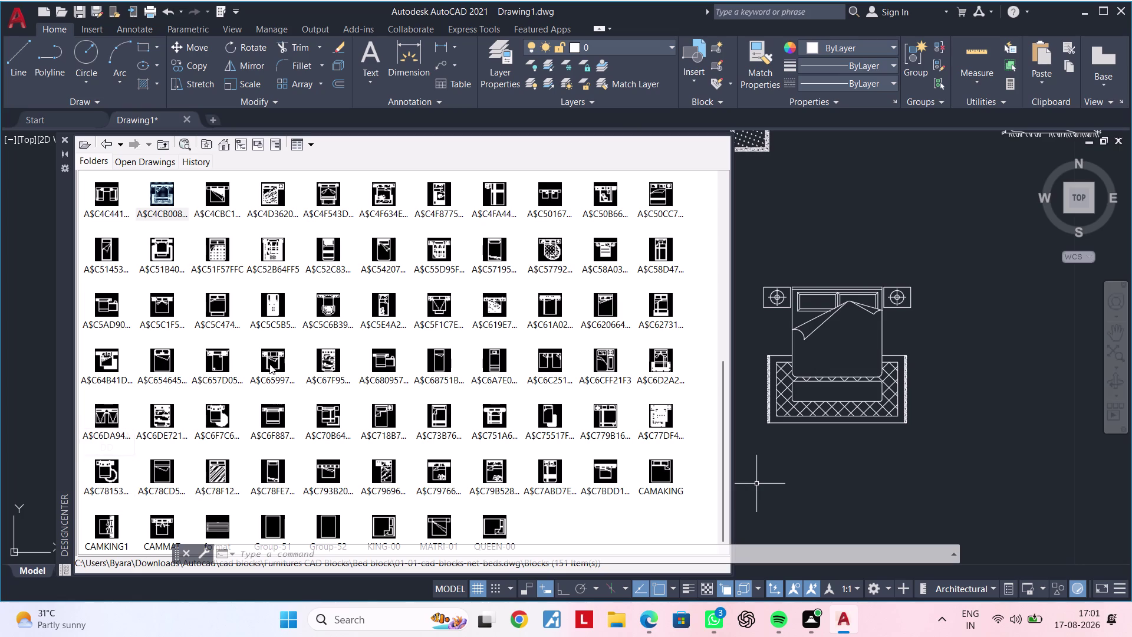
drag(104, 361, 105, 361)
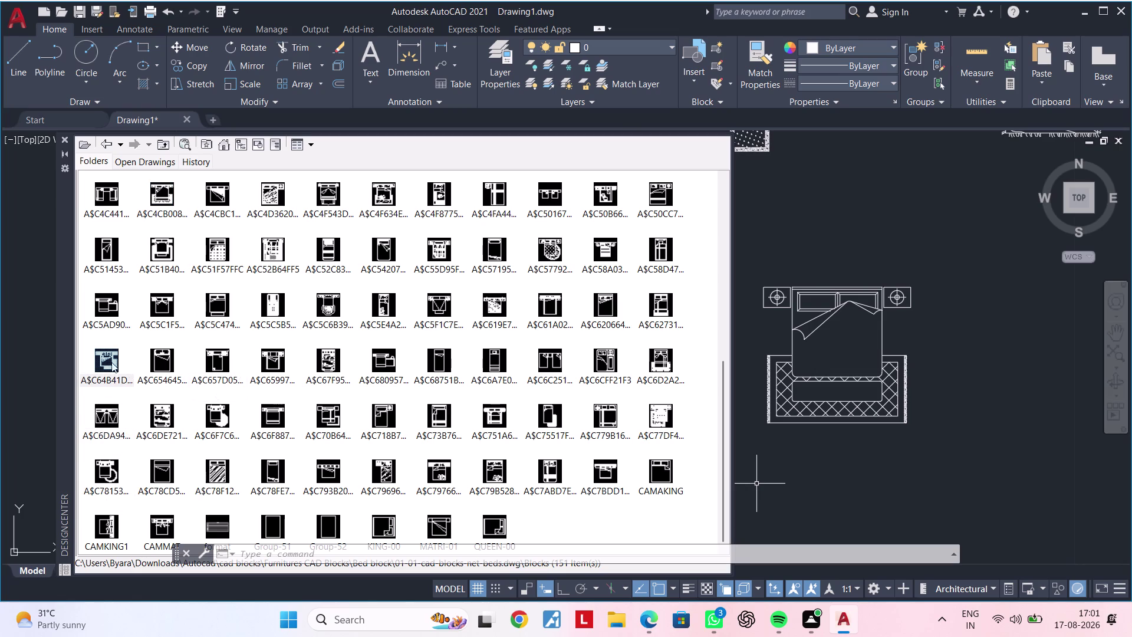
Place a rounded-rug bed at upper right and another bed below it.
drag(105, 361, 924, 327)
click(926, 325)
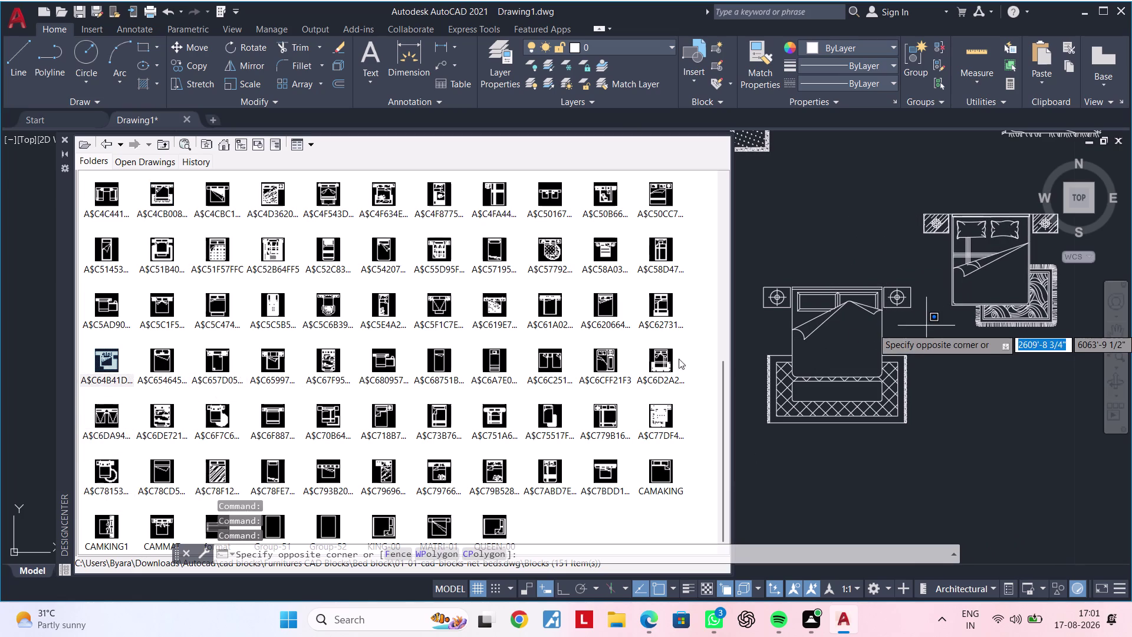
drag(664, 359, 863, 369)
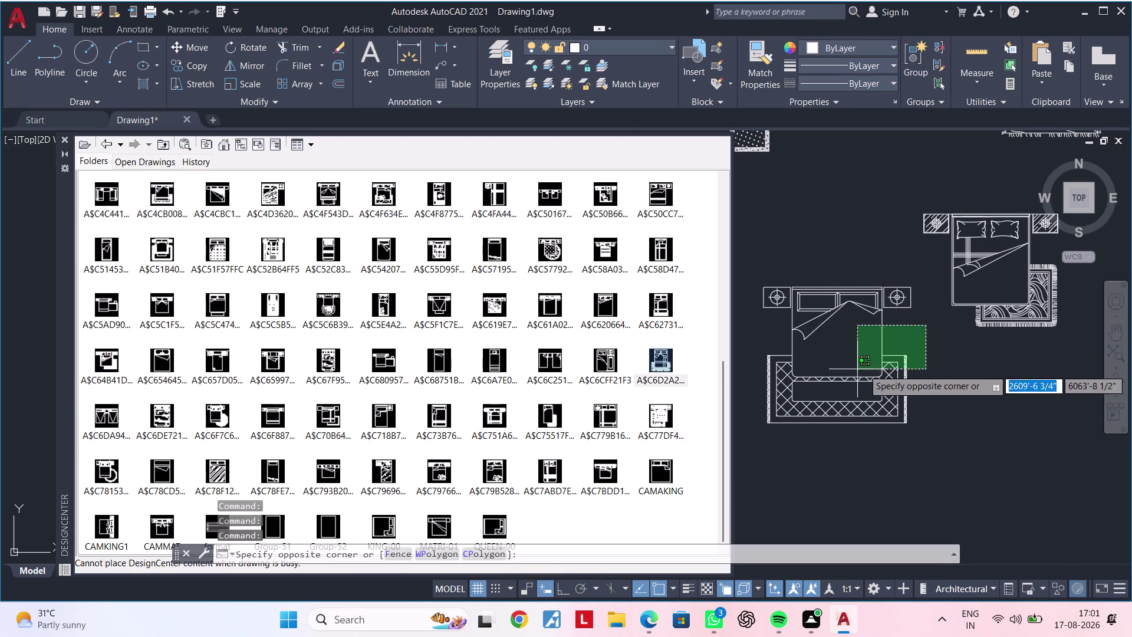
drag(863, 369, 972, 393)
click(652, 366)
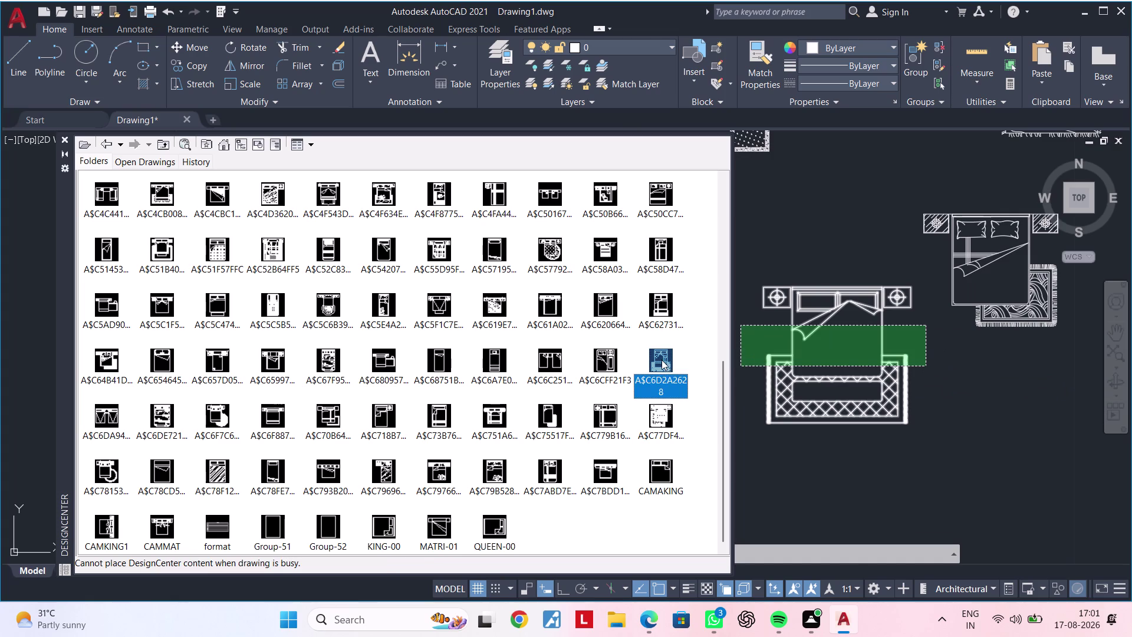
drag(661, 359, 984, 408)
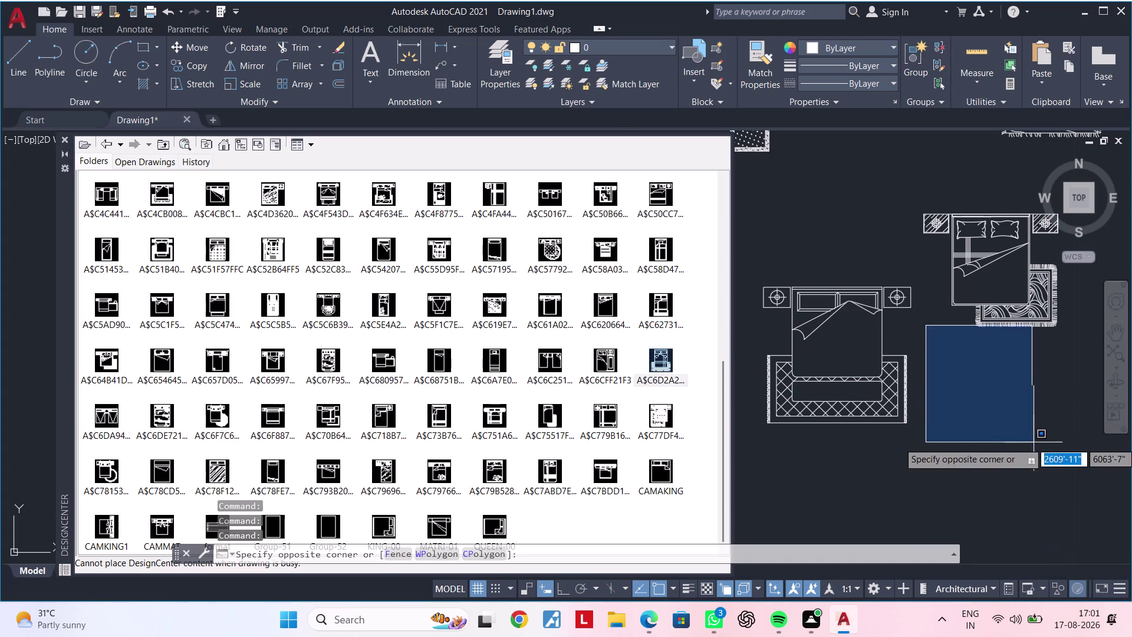
click(1034, 442)
drag(661, 361, 972, 423)
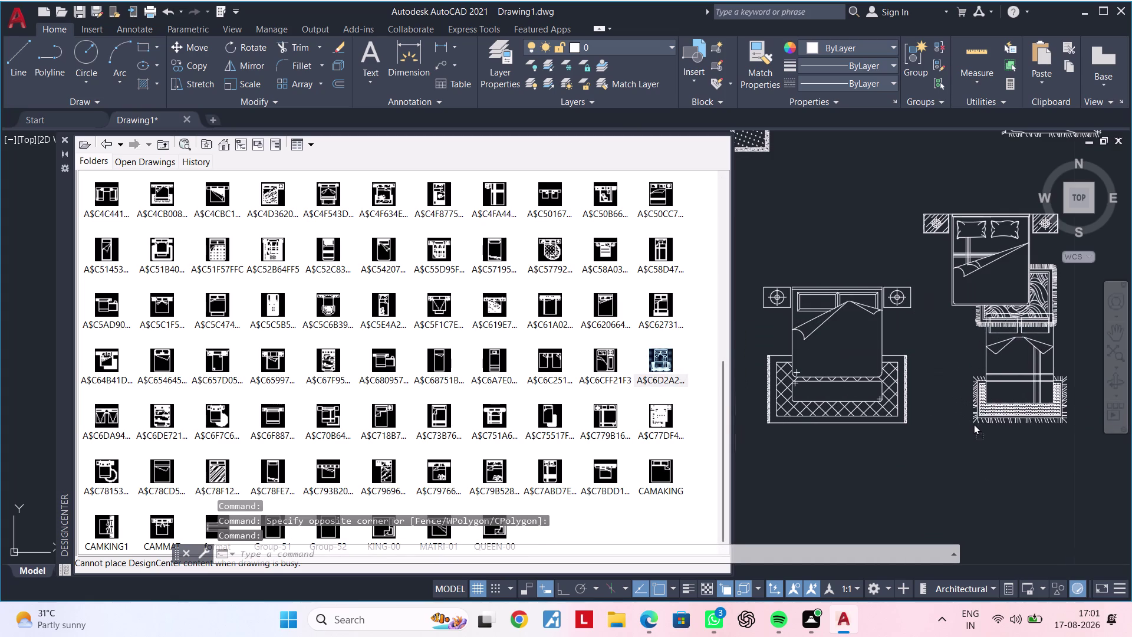
drag(973, 423, 958, 474)
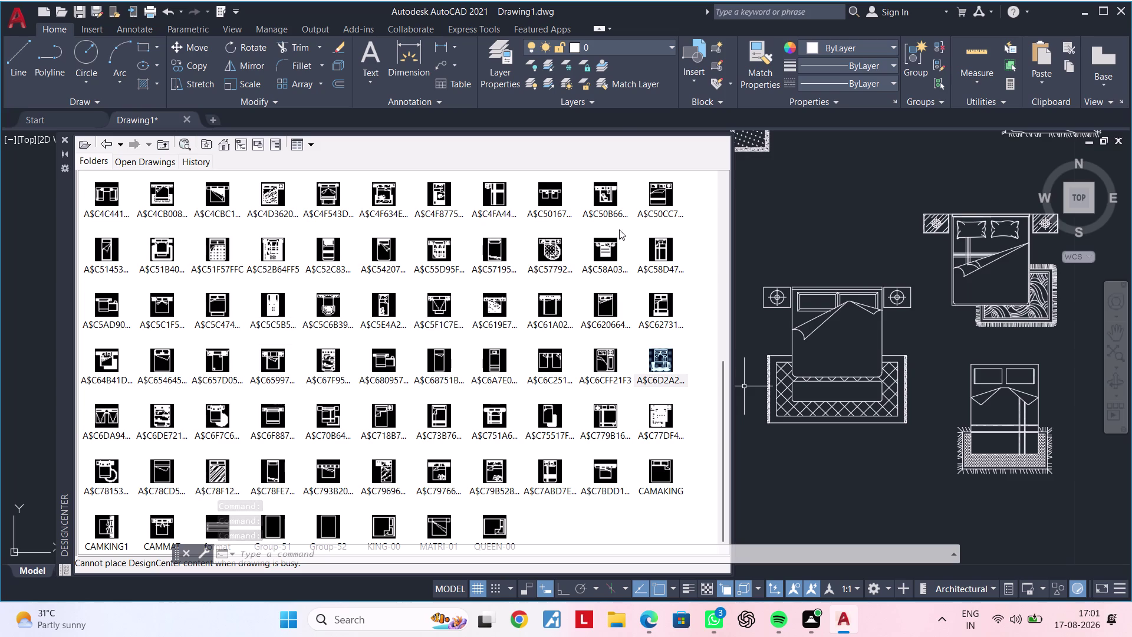
Place a bed above the hatched-rug bed and another in the middle of the group.
drag(656, 195, 831, 262)
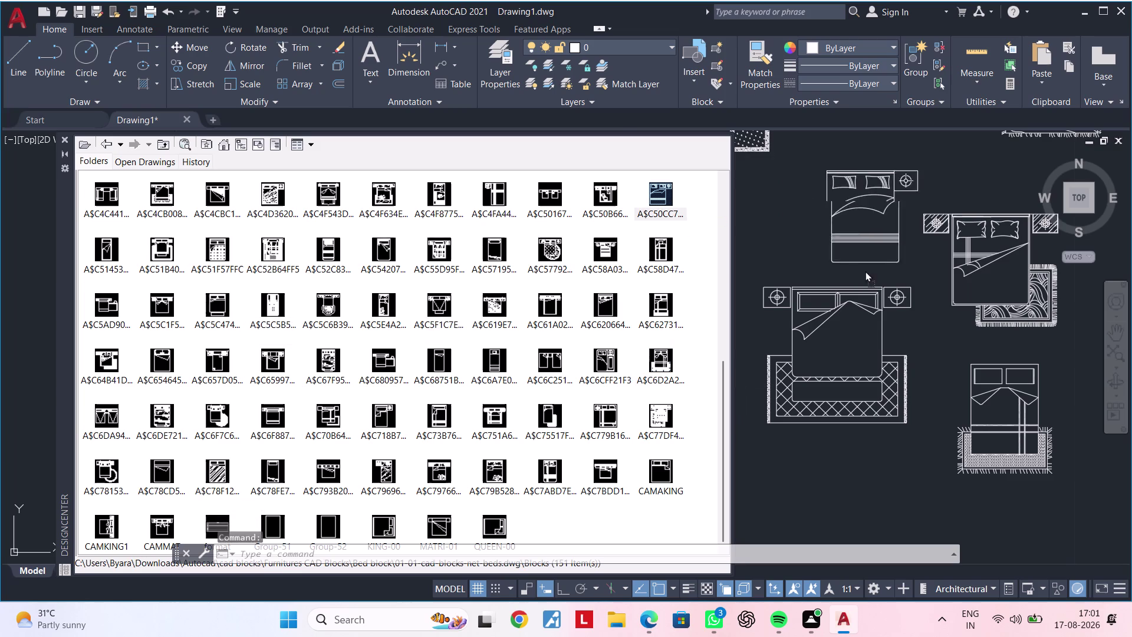
drag(831, 262, 830, 252)
click(828, 246)
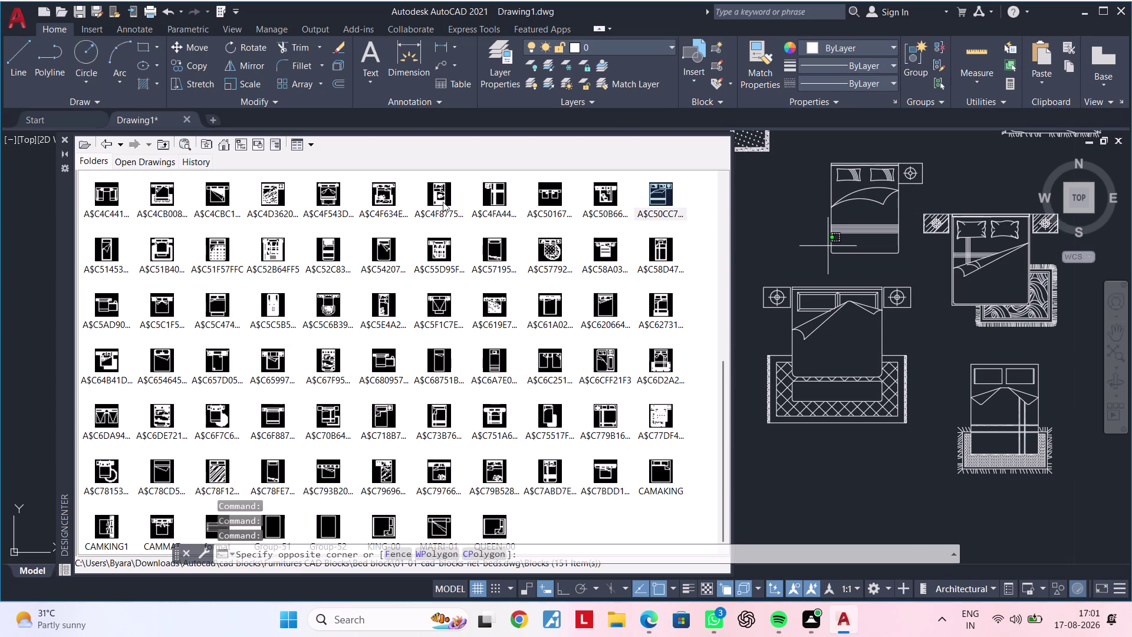
drag(378, 190, 825, 469)
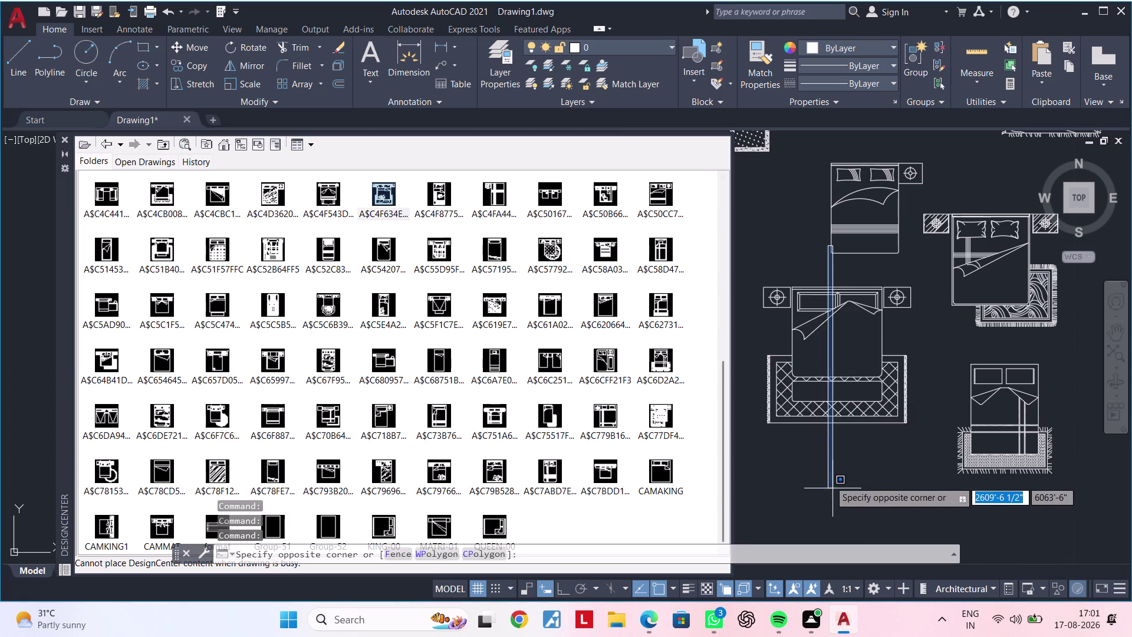
drag(824, 469, 819, 456)
click(820, 455)
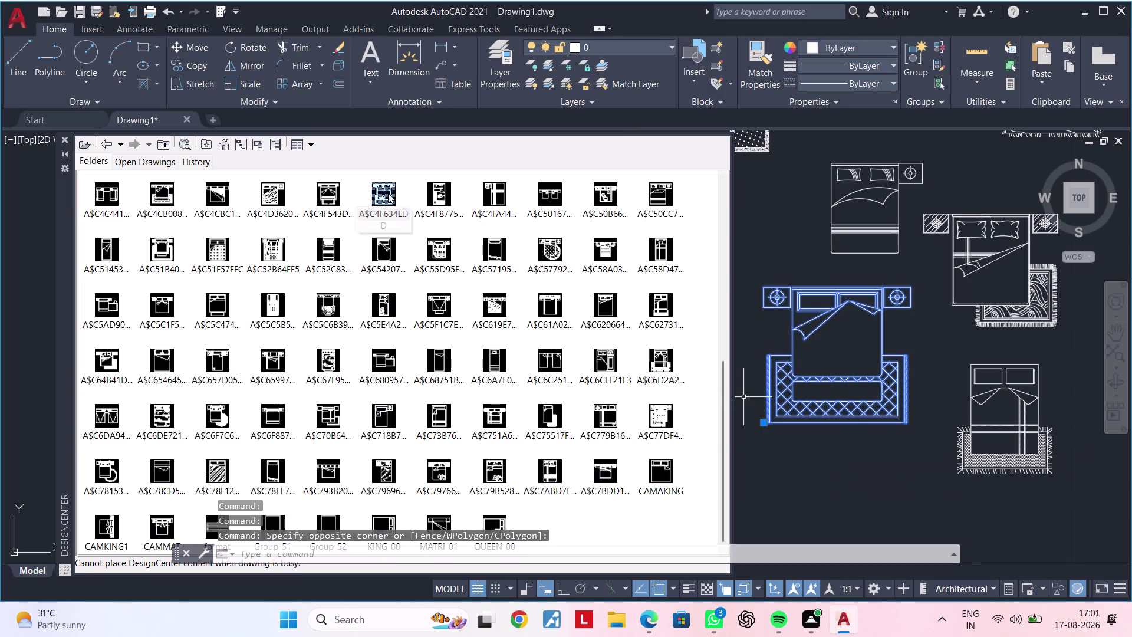
drag(388, 193, 905, 567)
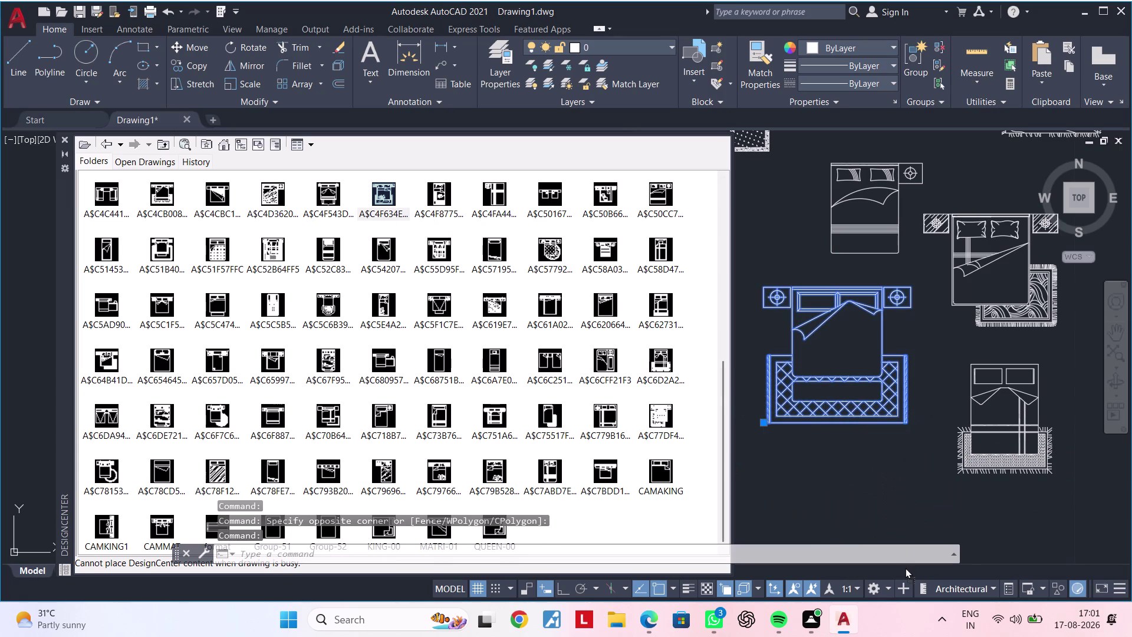
drag(905, 567, 902, 393)
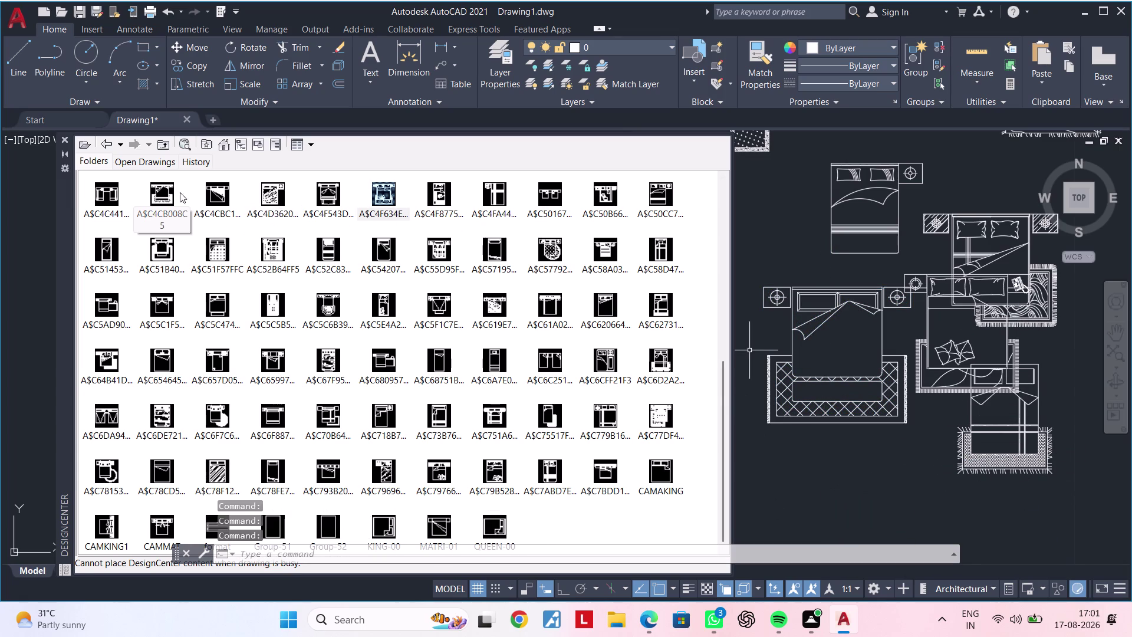
scroll(up, 3)
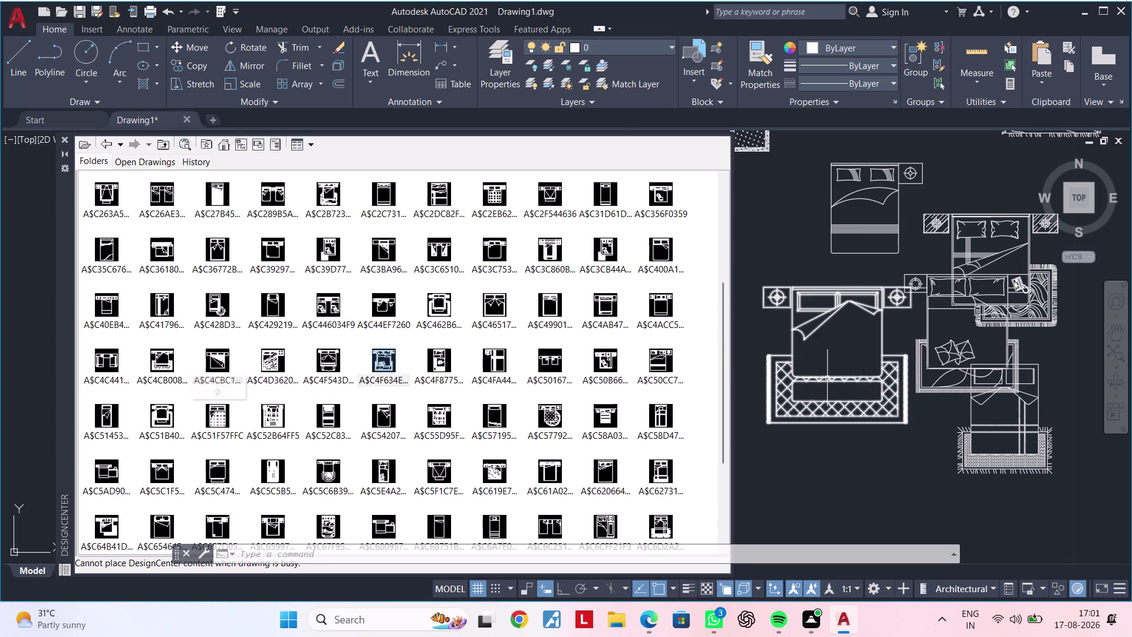
scroll(down, 3)
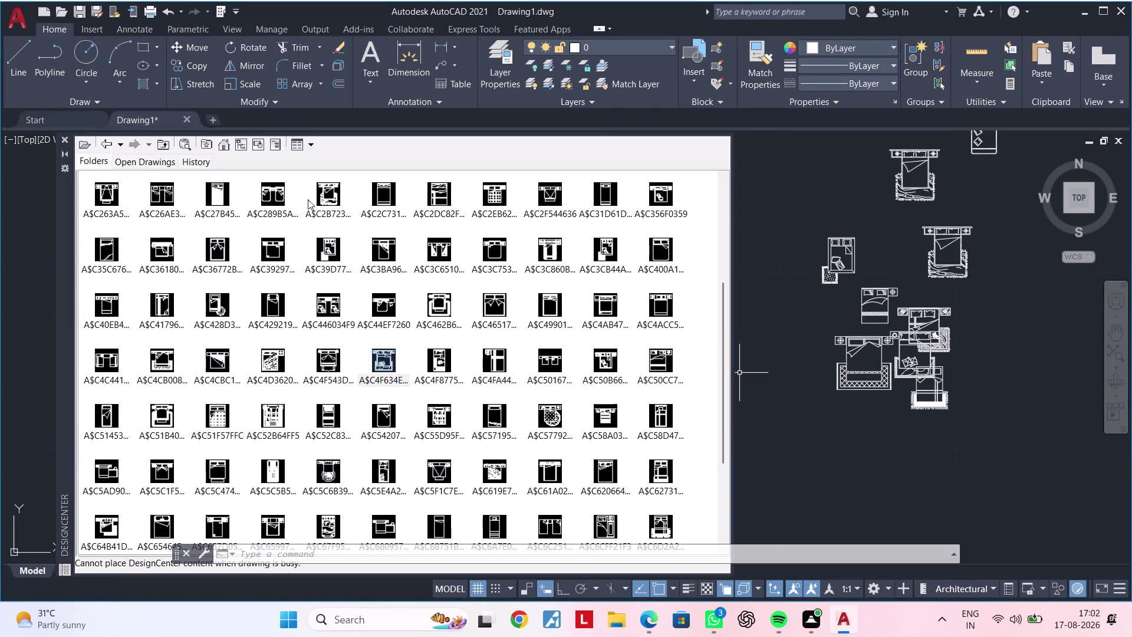
scroll(up, 3)
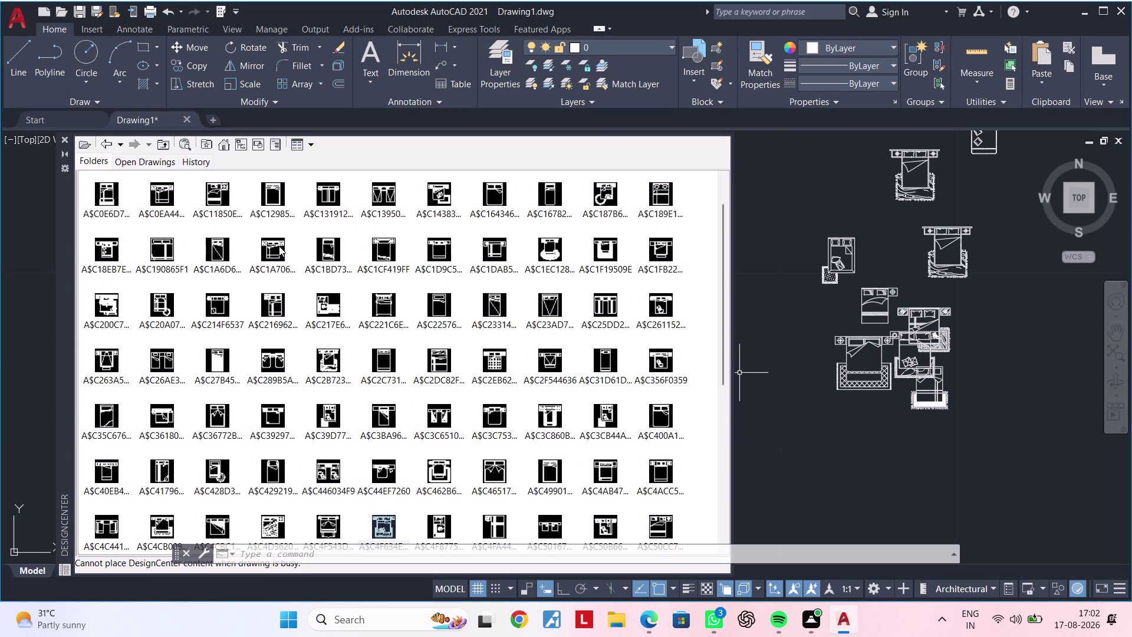
scroll(up, 3)
scroll(up, 3)
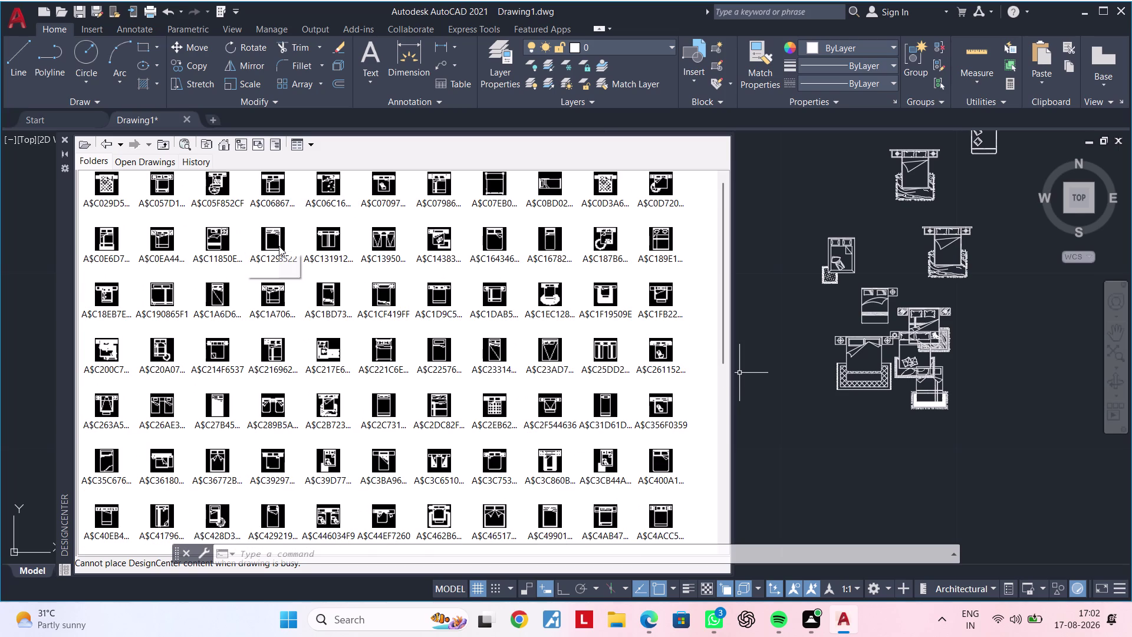